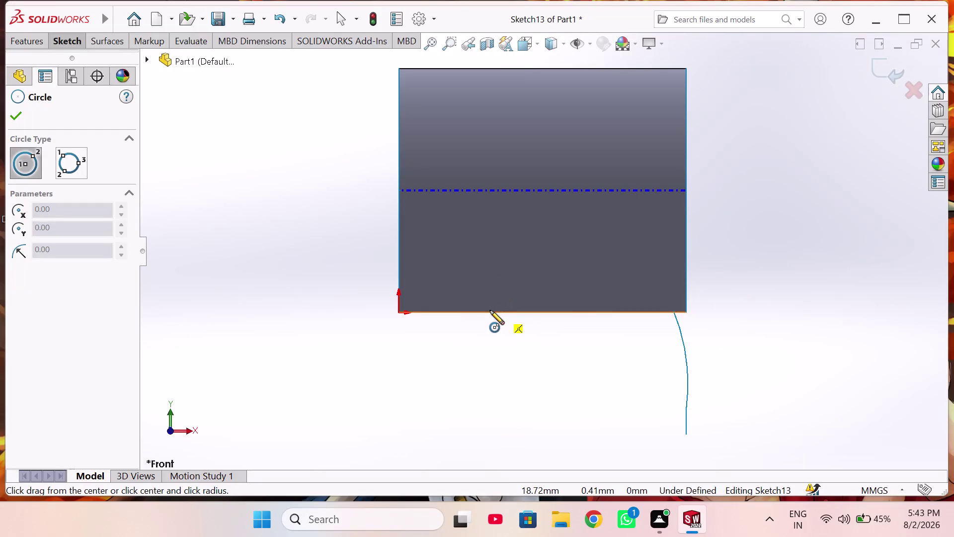
Draw a horizontal line from the origin along the front face's bottom edge.
right_drag(488, 366, 359, 373)
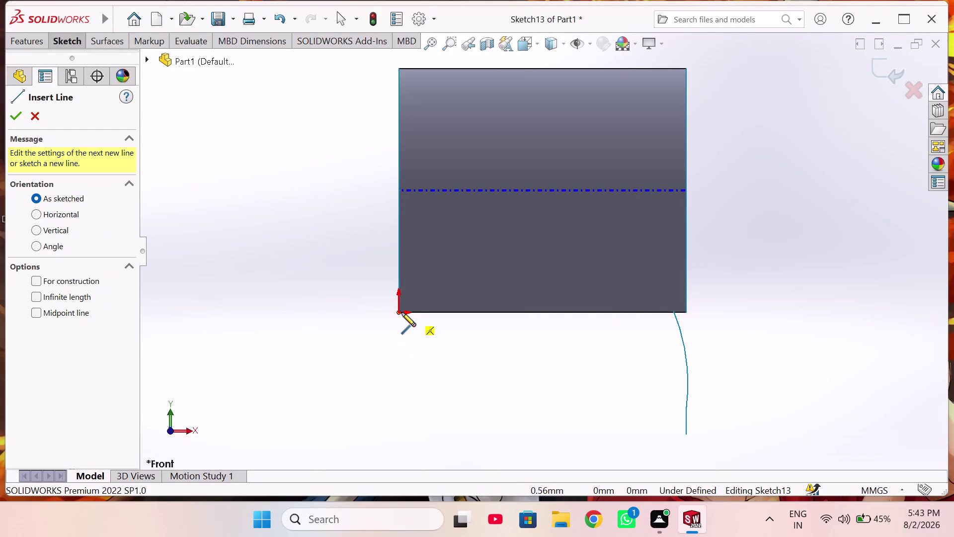
click(398, 313)
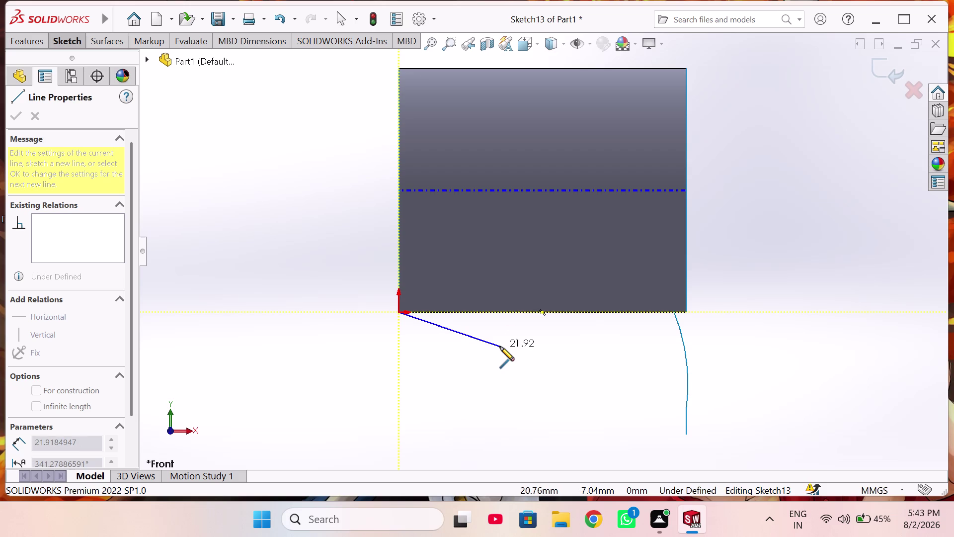
click(505, 313)
right_drag(523, 255, 525, 217)
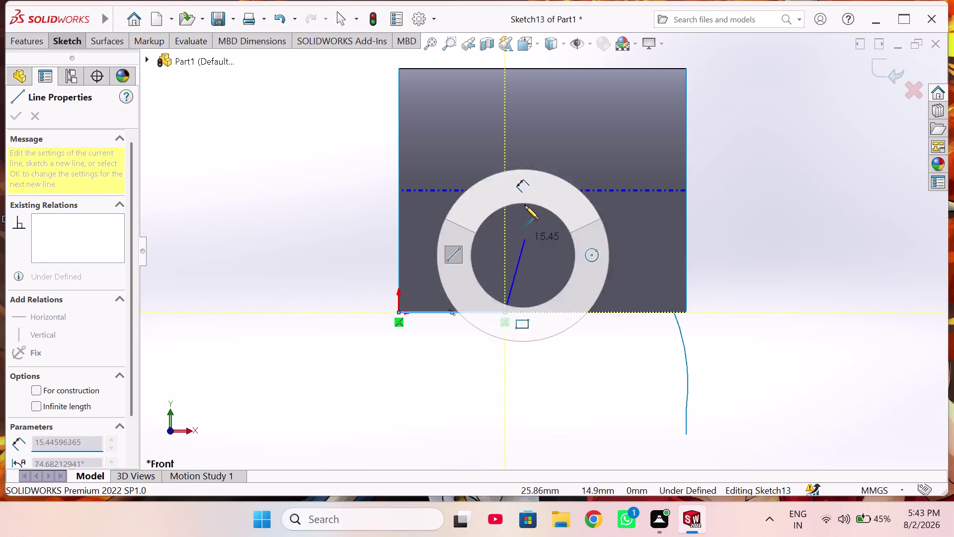
Dimension the new line to a length of 20 mm.
right_drag(524, 218, 528, 180)
click(457, 310)
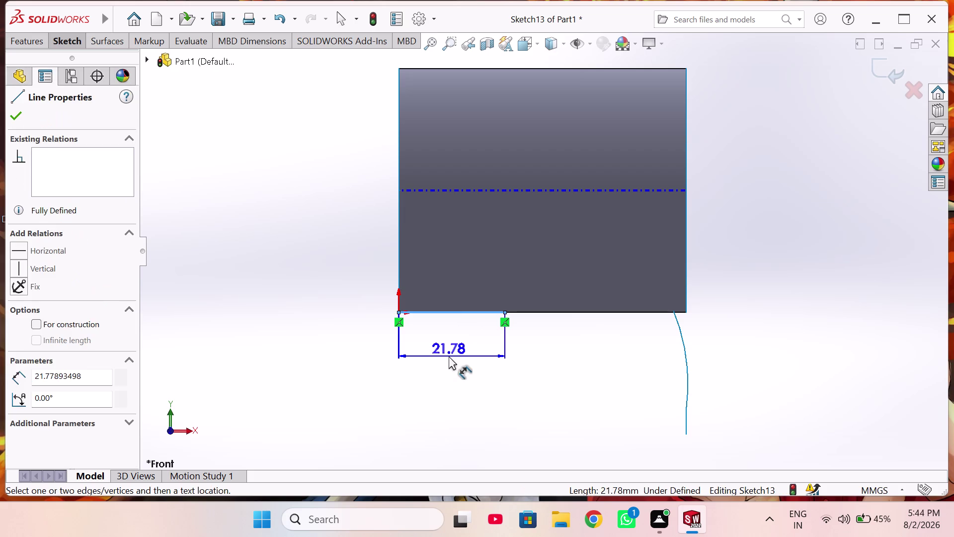
click(451, 356)
key(2)
key(0)
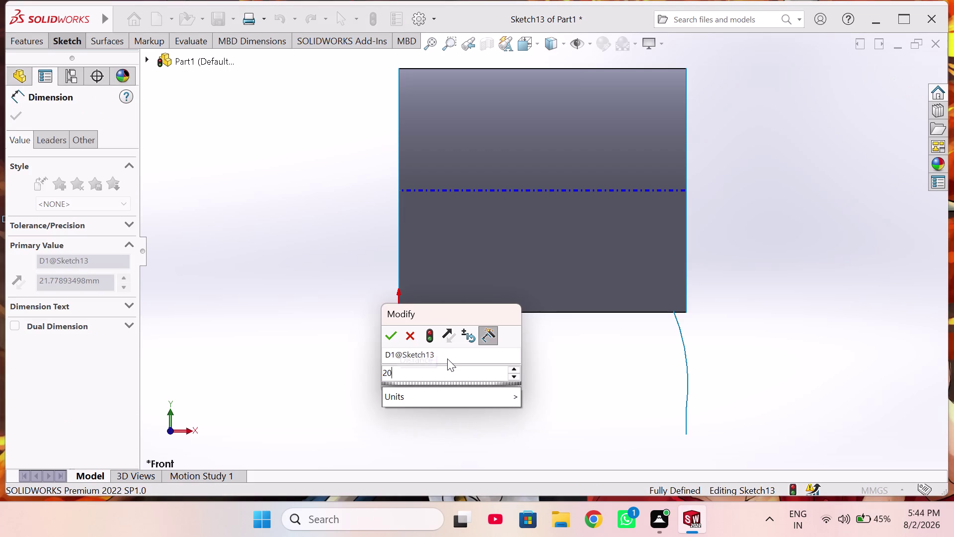
key(Return)
right_drag(398, 389, 384, 366)
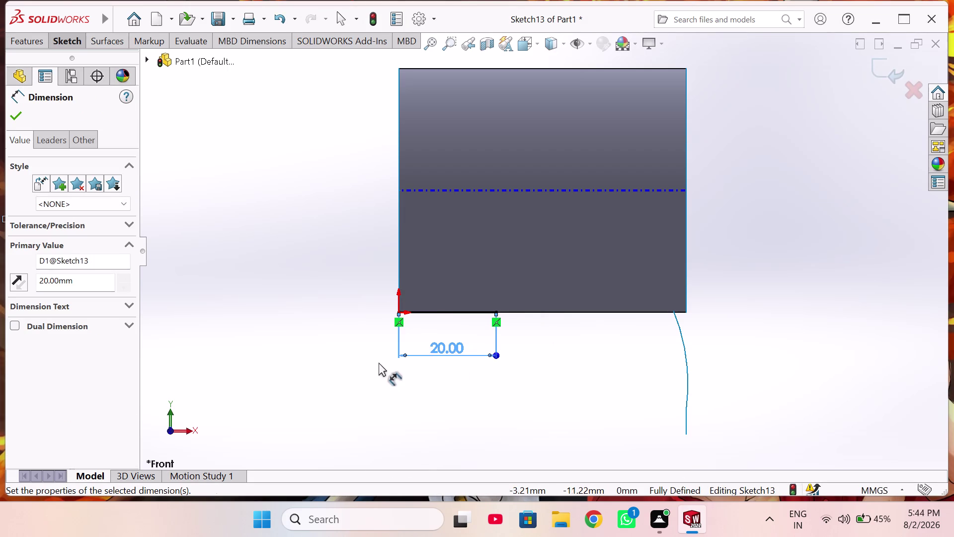
right_drag(384, 366, 437, 394)
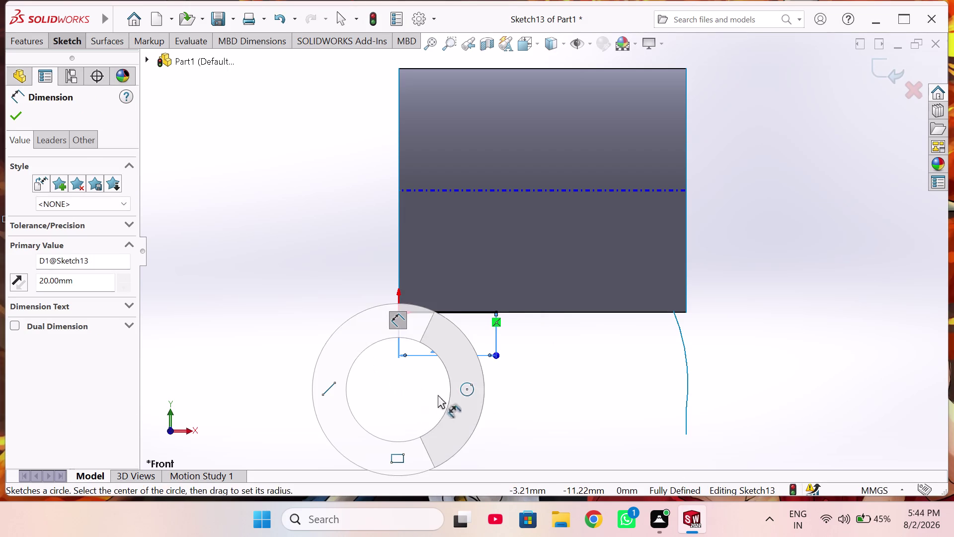
right_drag(436, 394, 538, 401)
right_drag(283, 207, 291, 187)
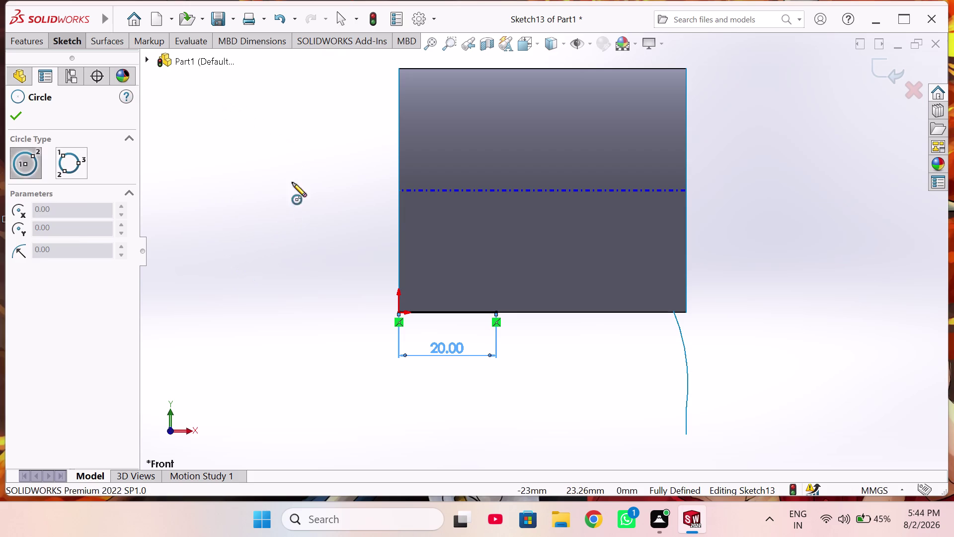
right_drag(291, 186, 292, 178)
right_drag(287, 184, 358, 210)
Draw a Centerpoint semicircle arc centred on the 20 mm line's end.
click(72, 42)
click(121, 76)
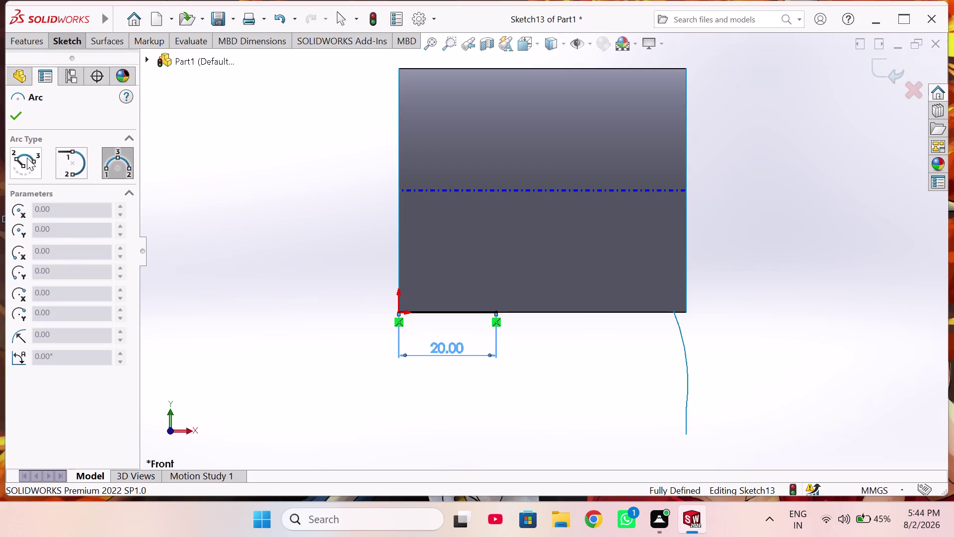
click(26, 157)
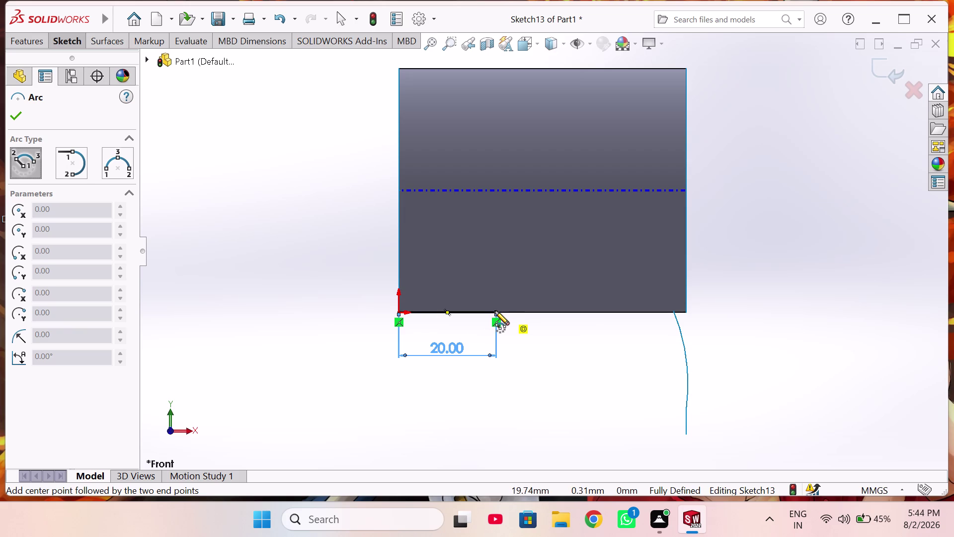
click(495, 311)
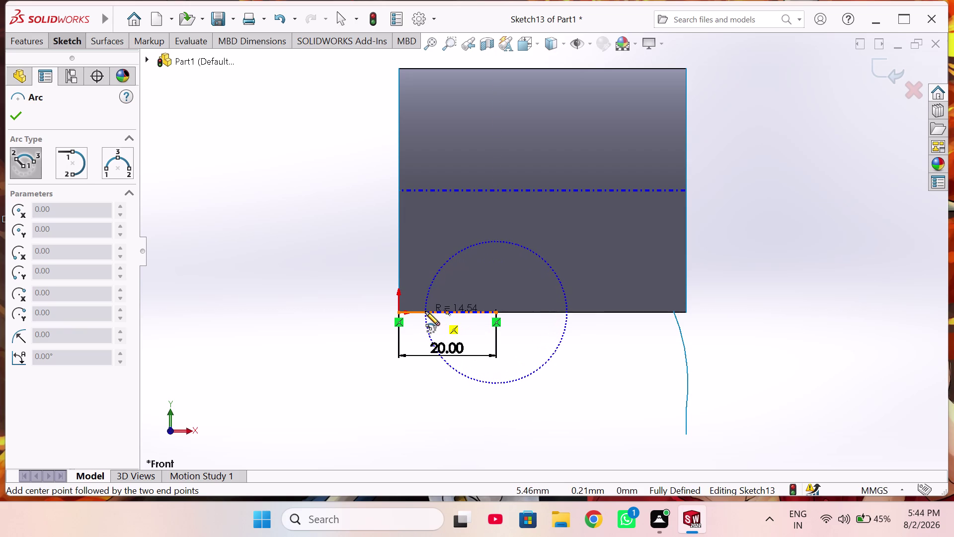
click(425, 311)
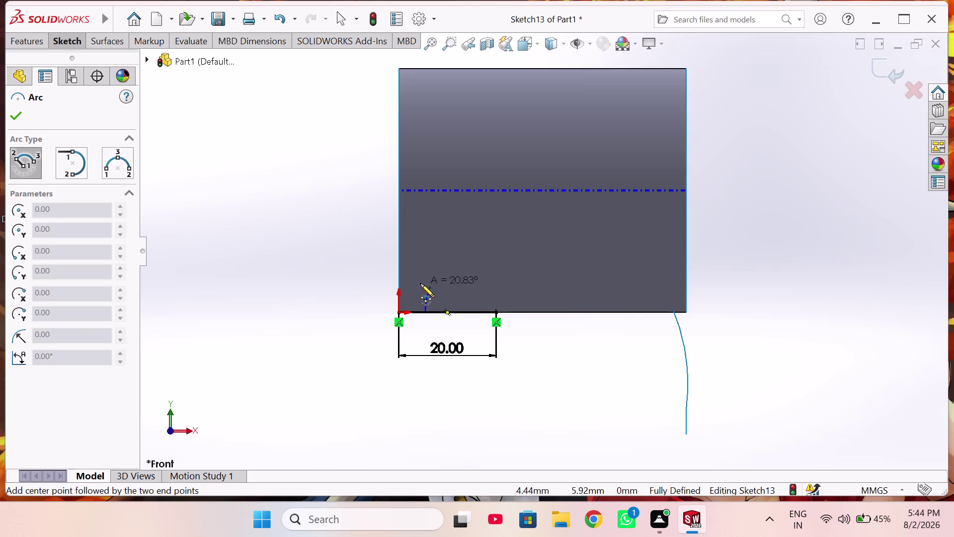
click(552, 314)
Dimension the arc's radius to 15 mm.
right_drag(581, 365, 608, 274)
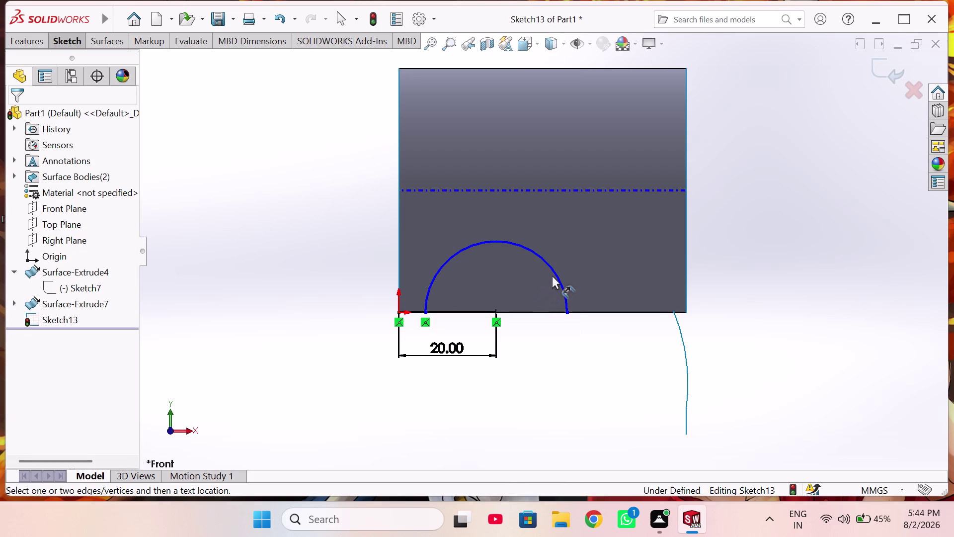
click(555, 273)
click(602, 256)
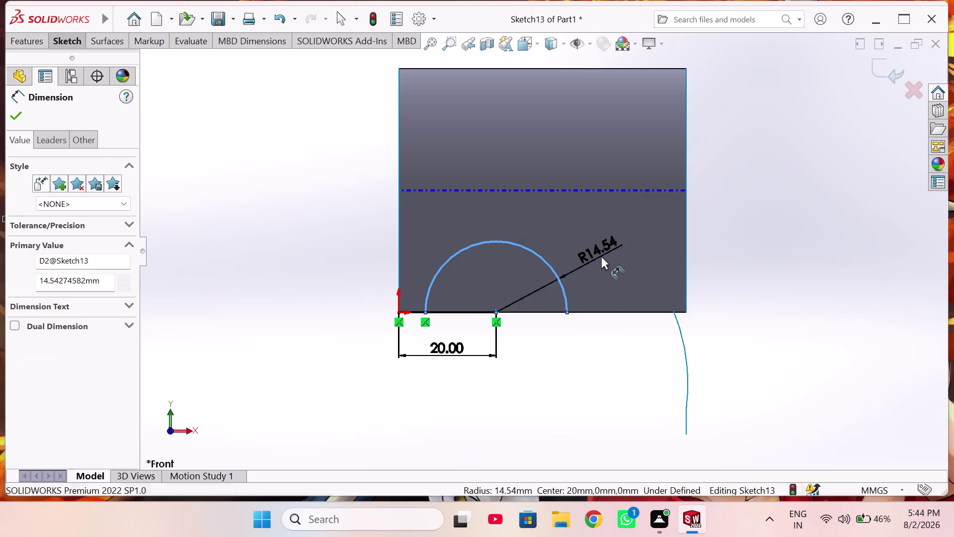
text(14)
key(BackSpace)
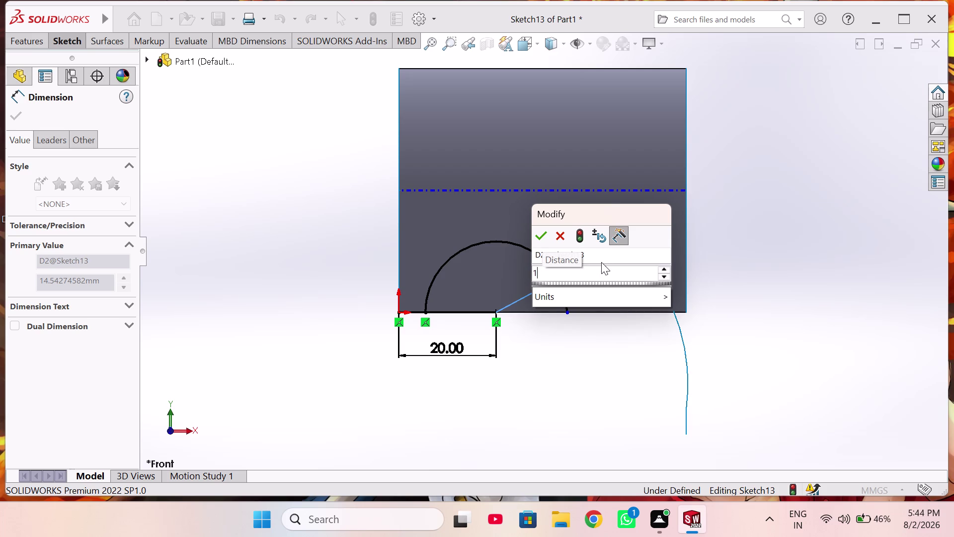
key(5)
key(Return)
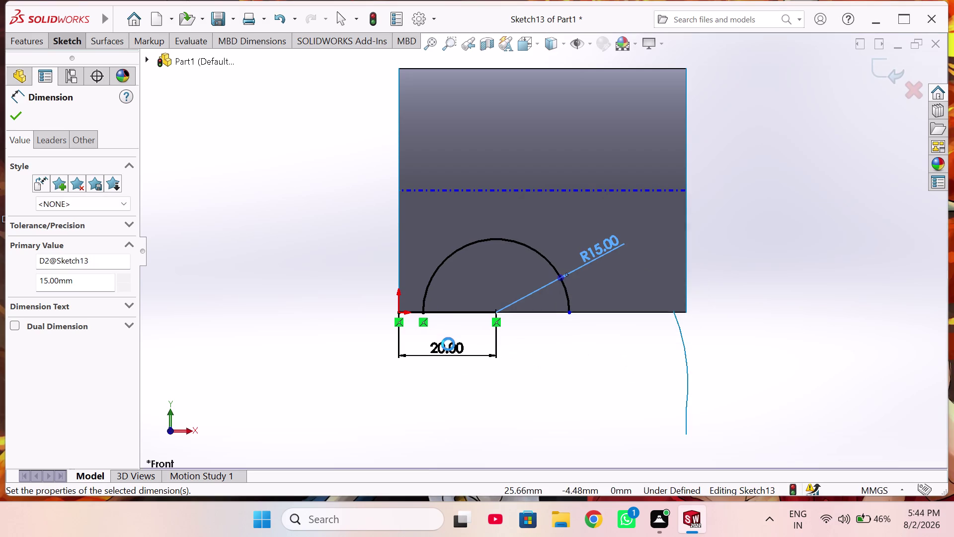
right_drag(569, 413, 568, 397)
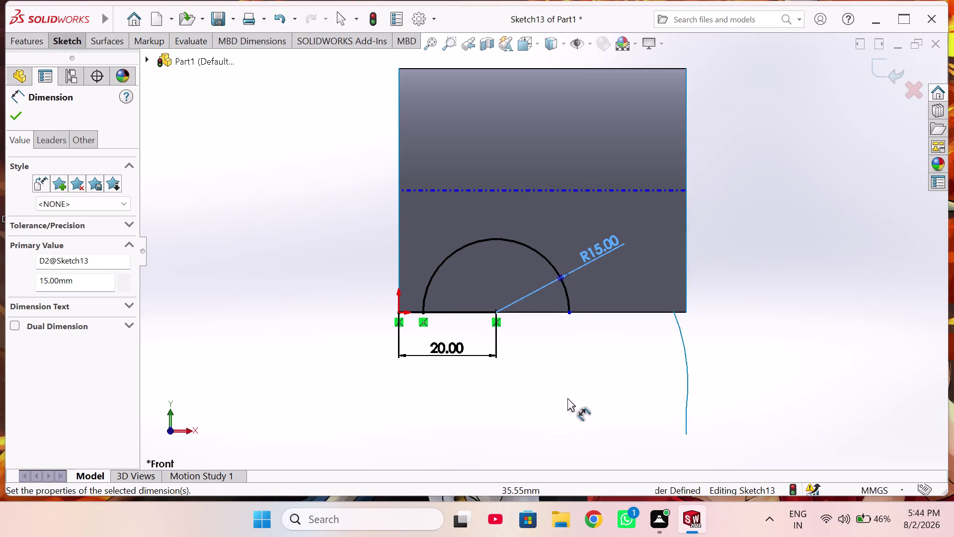
right_drag(567, 397, 566, 339)
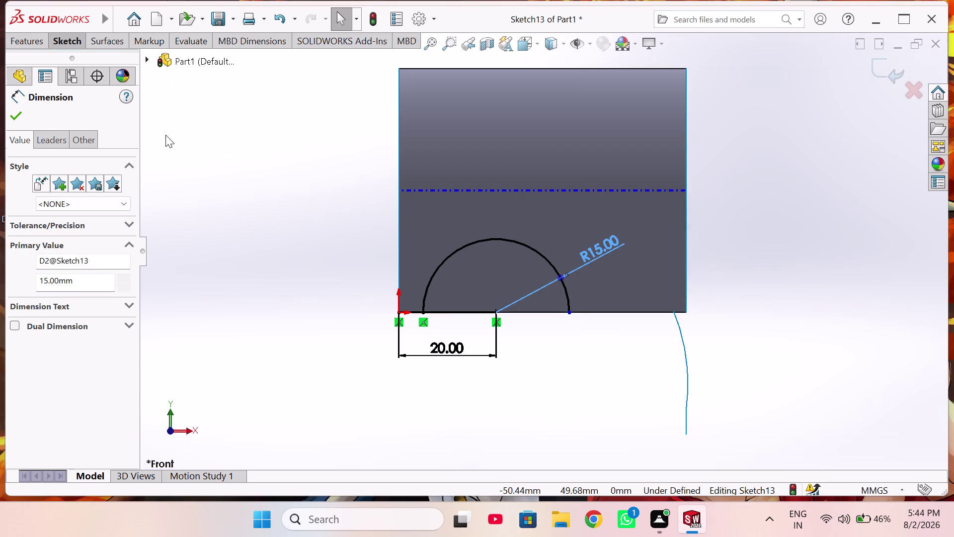
click(77, 43)
click(205, 74)
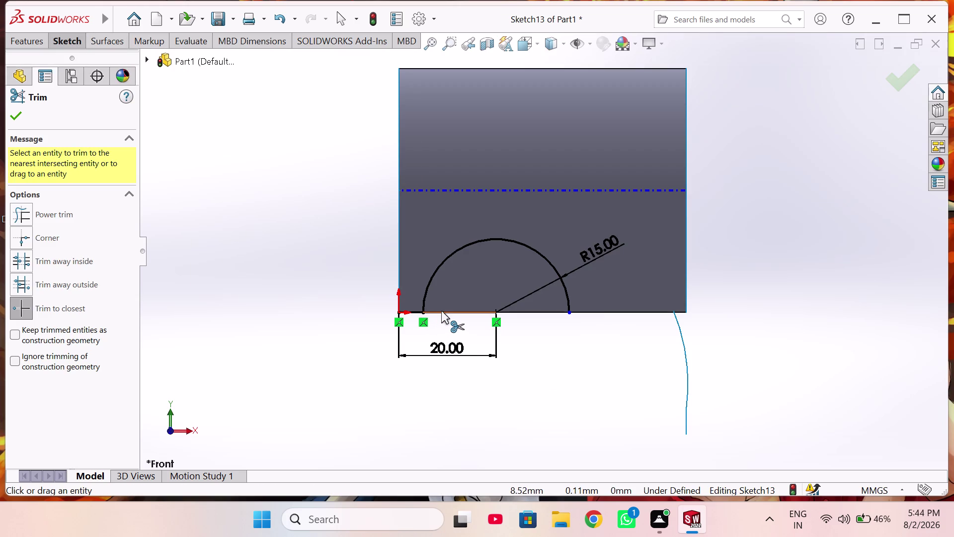
Trim away the line segment lying inside the arc.
click(446, 311)
right_click(576, 375)
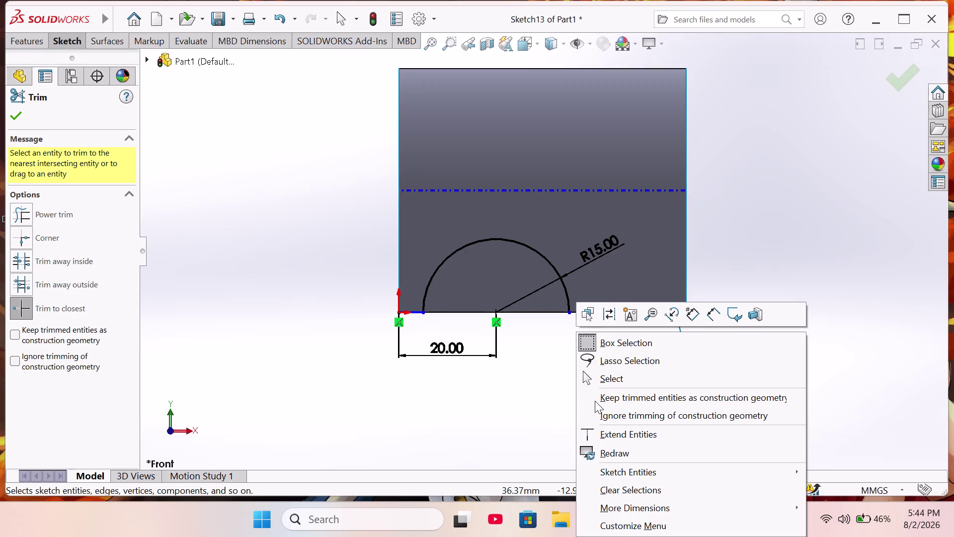
click(621, 381)
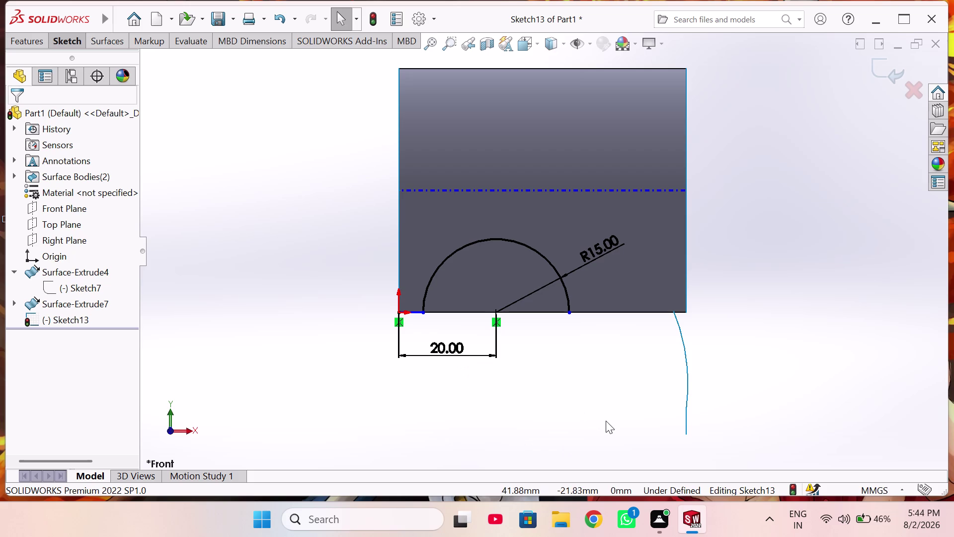
Draw a line from the arc's right end to the bottom-right corner.
right_drag(611, 425, 362, 427)
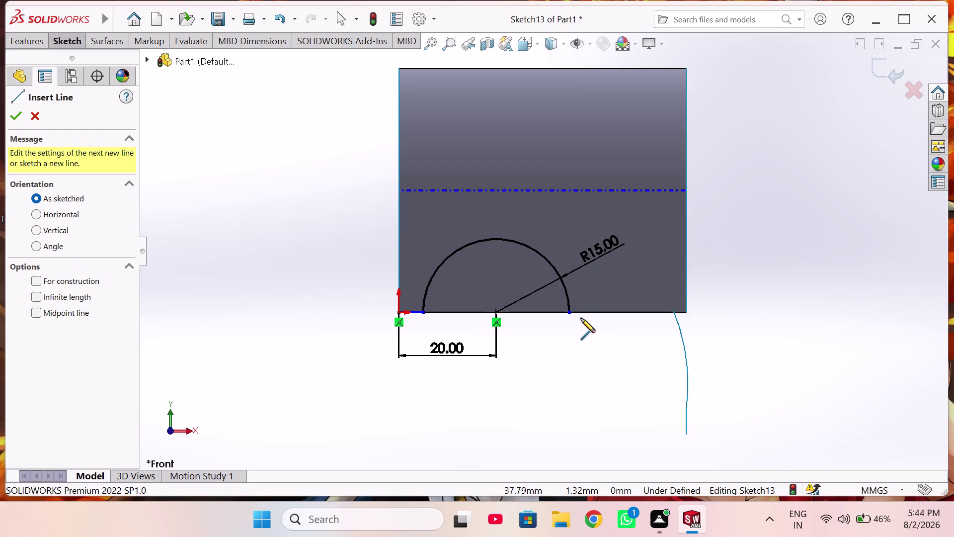
click(572, 314)
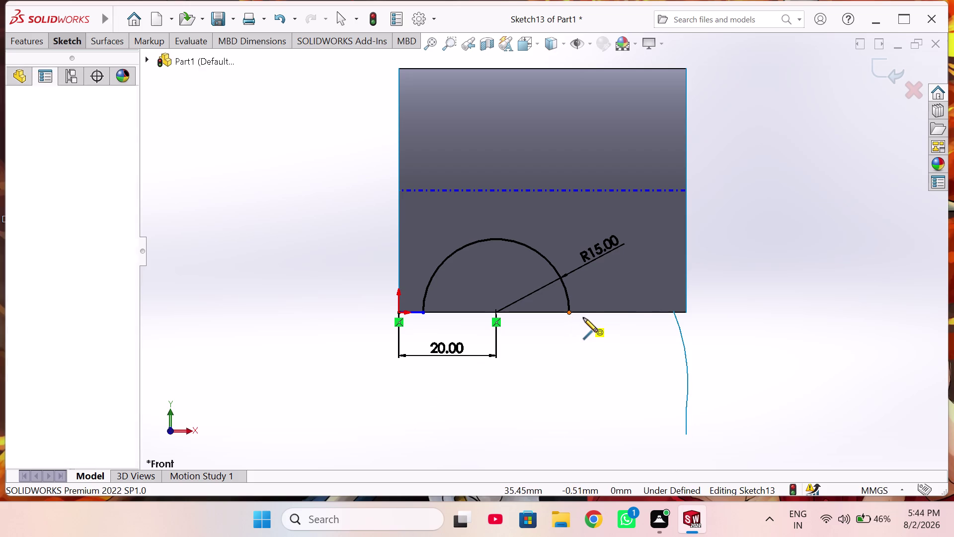
click(673, 313)
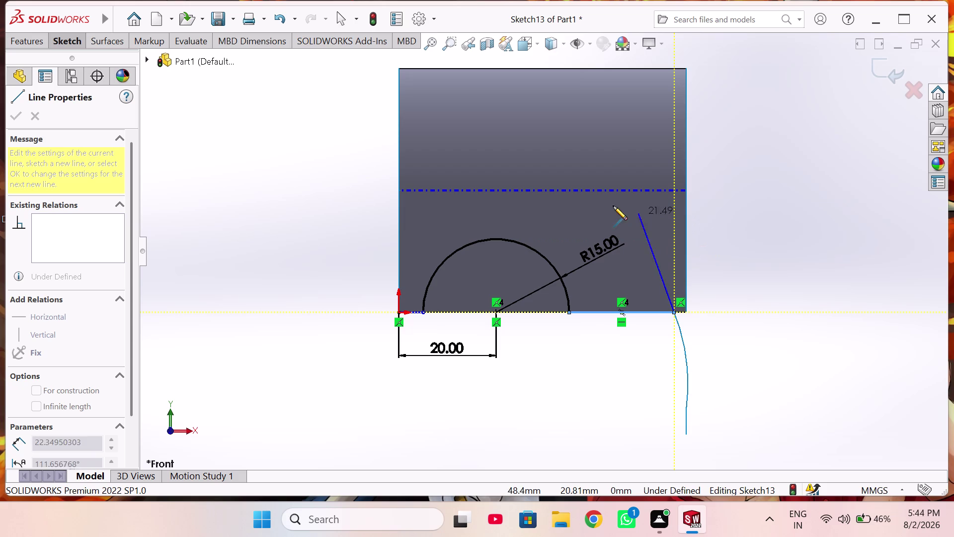
key(Escape)
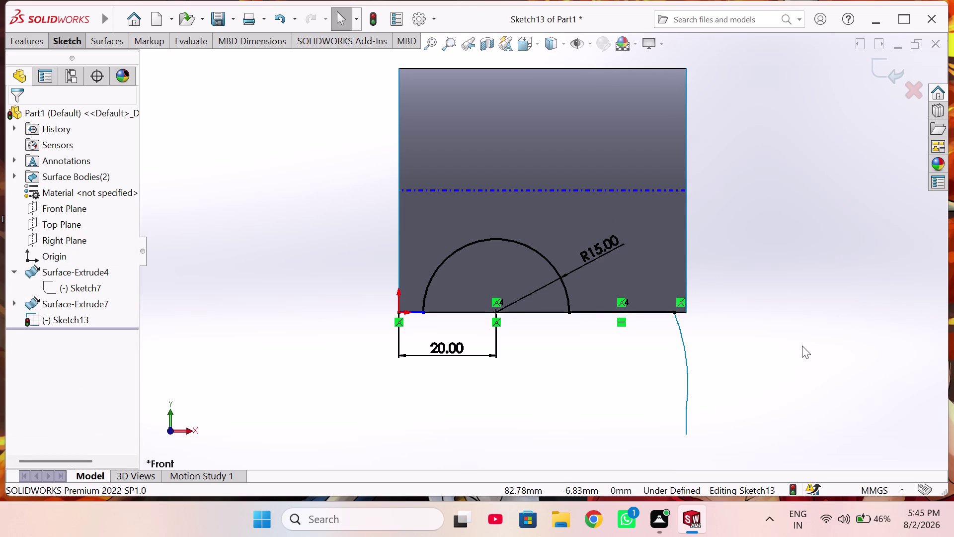
middle_drag(753, 356, 547, 352)
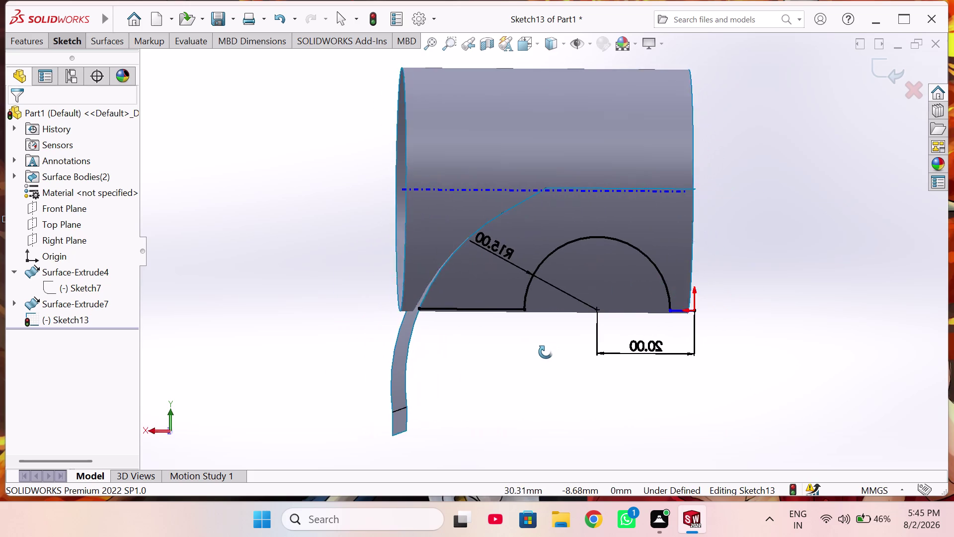
Orbit around the surfaces to check Sketch13, then return to the front view.
middle_drag(547, 352, 542, 328)
middle_drag(545, 312, 628, 341)
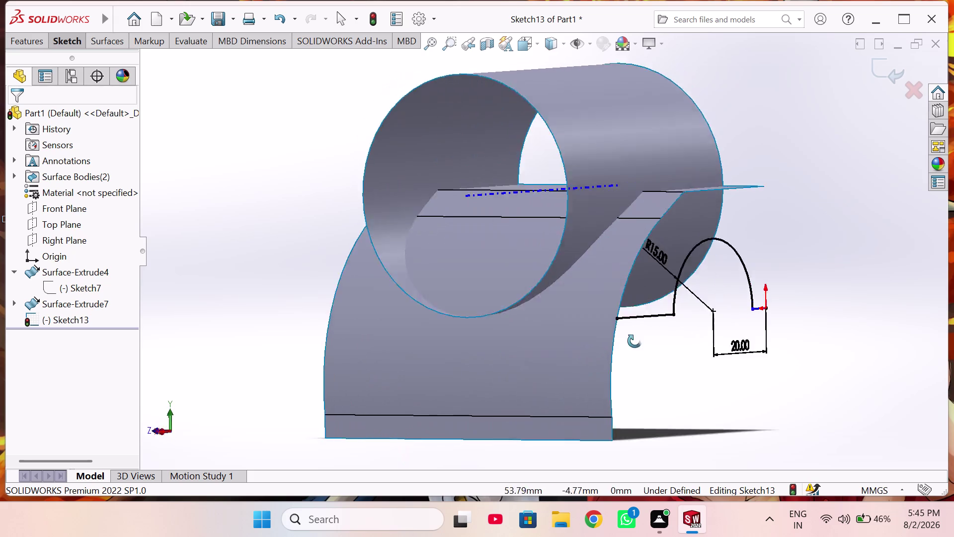
middle_drag(628, 341, 759, 344)
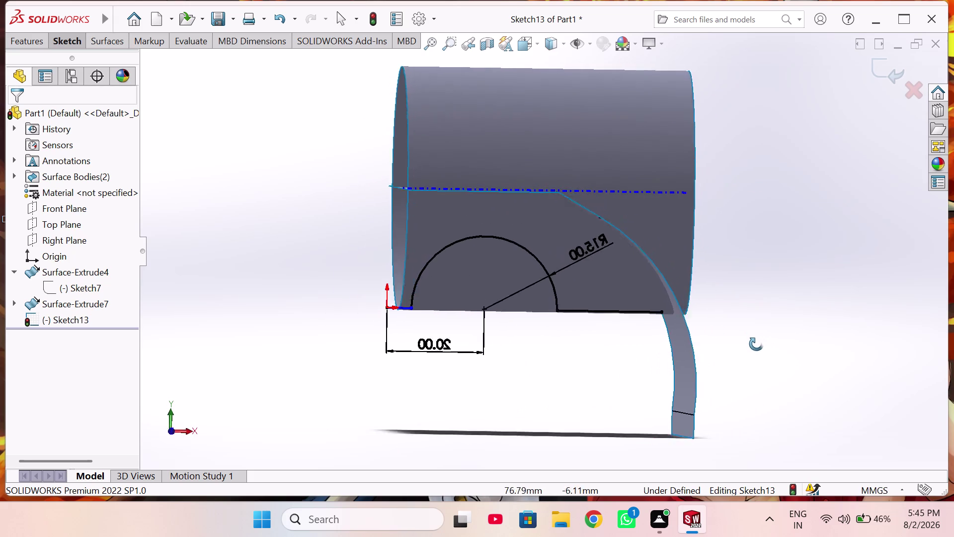
middle_drag(758, 343, 559, 376)
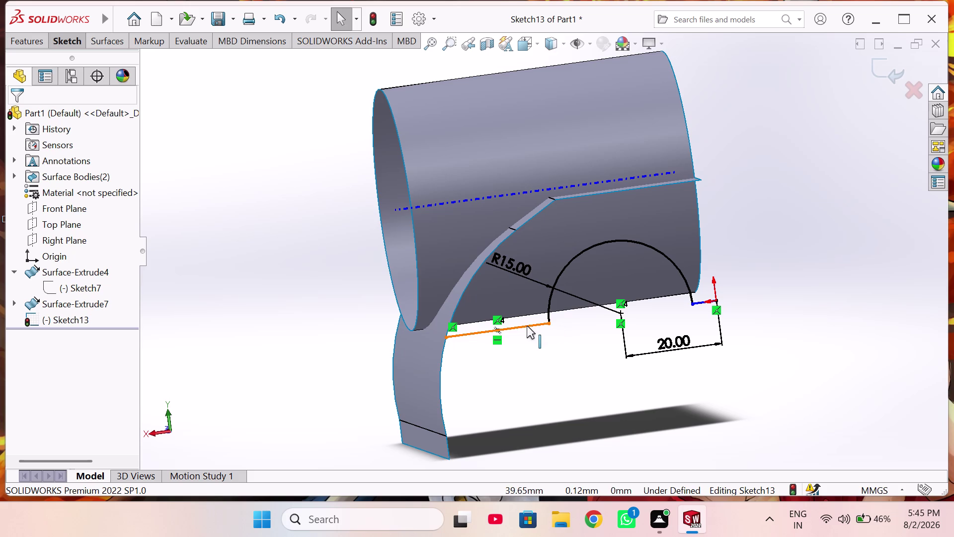
middle_drag(616, 395, 819, 399)
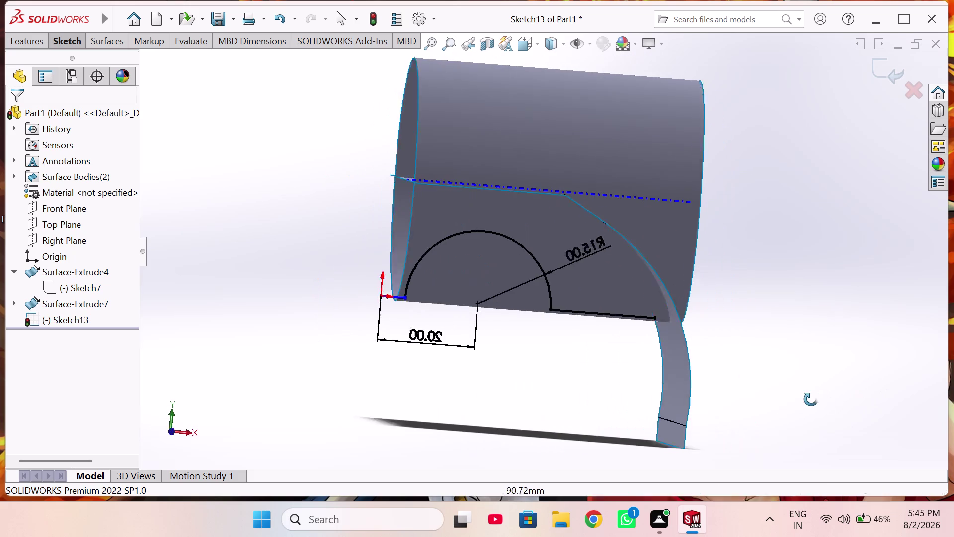
middle_drag(819, 399, 811, 405)
key(ctrl+1)
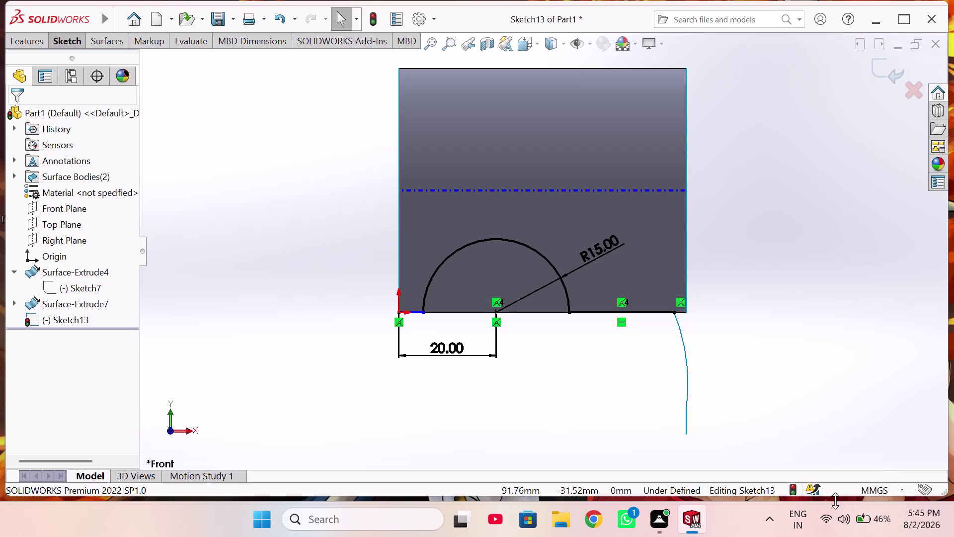
Orbit to face the R15 semicircle profile and select the left base line.
middle_drag(572, 423, 664, 441)
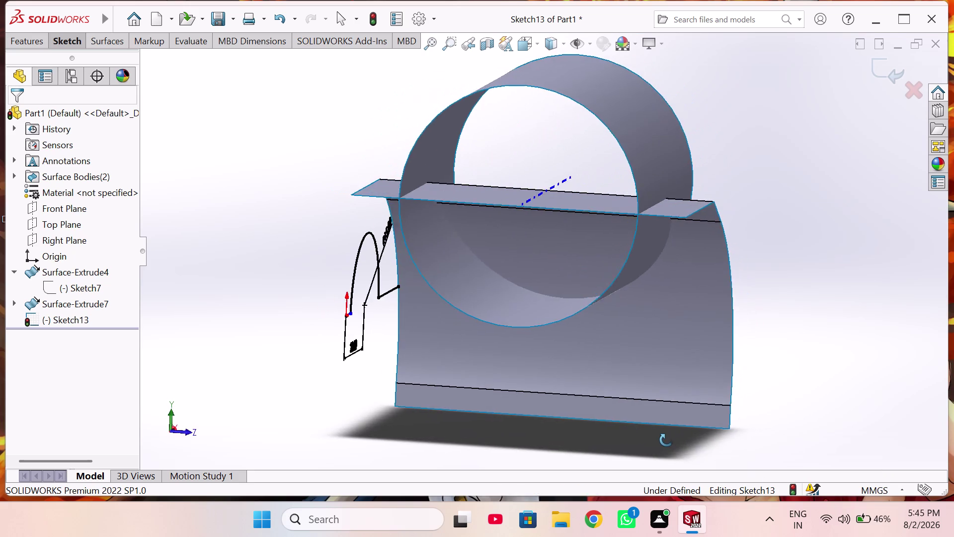
middle_drag(665, 440, 463, 430)
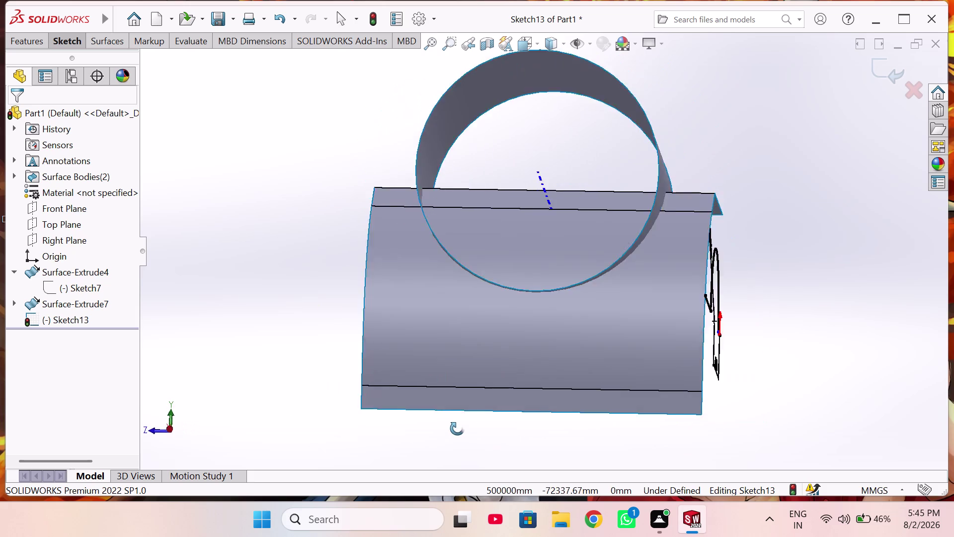
middle_drag(463, 431, 508, 437)
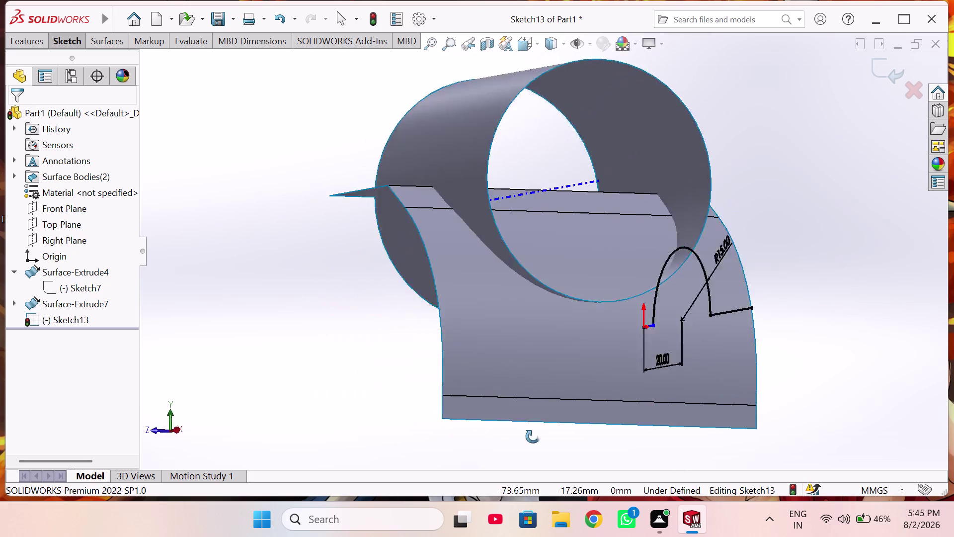
middle_drag(509, 436, 361, 413)
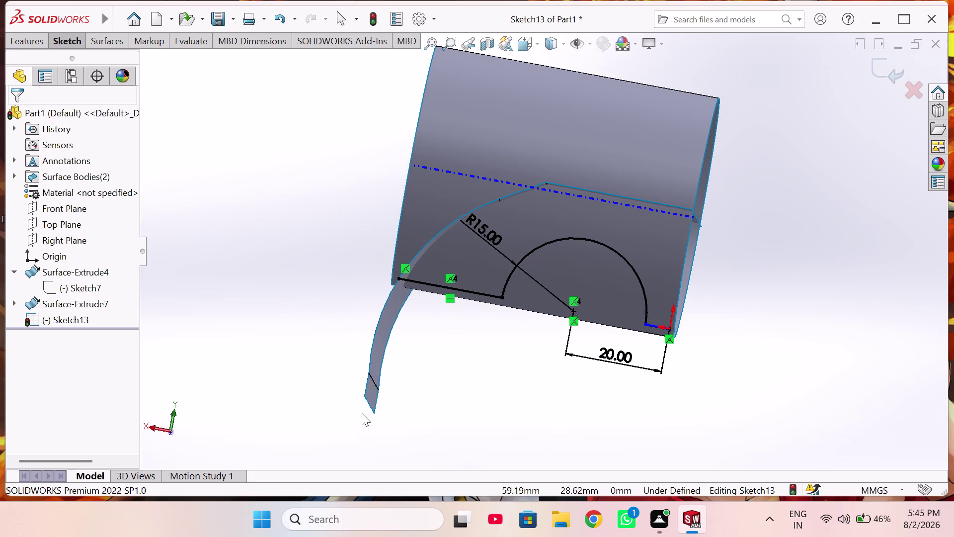
click(469, 292)
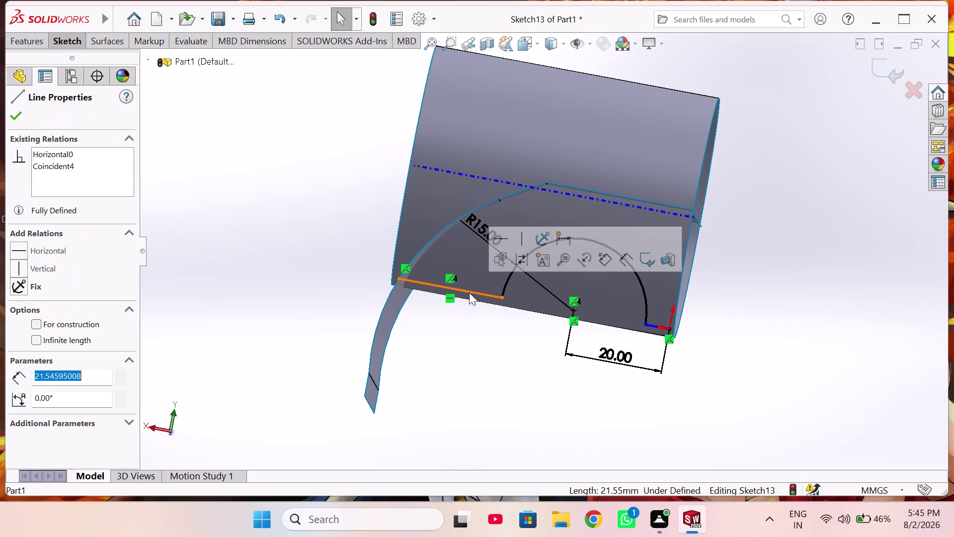
Delete the left straight base line from Sketch13.
click(460, 422)
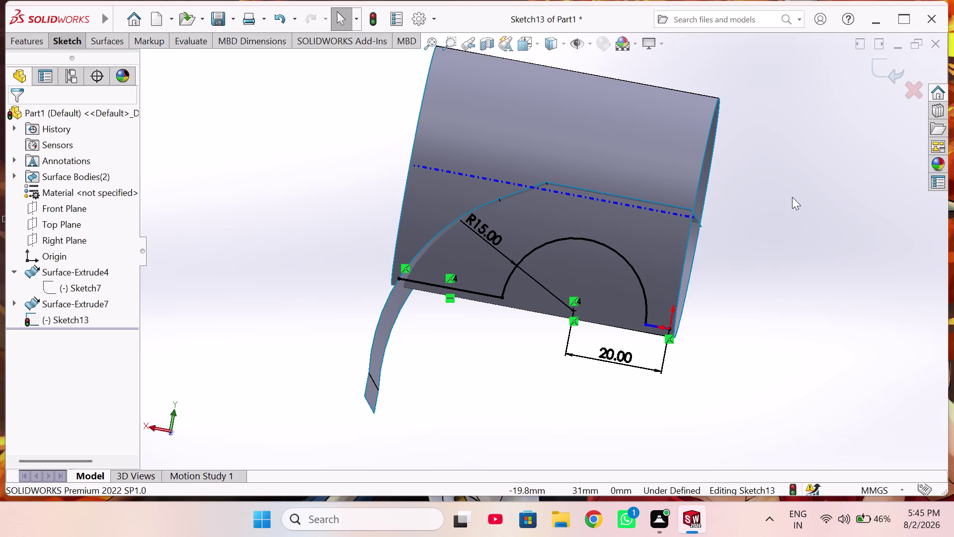
click(483, 293)
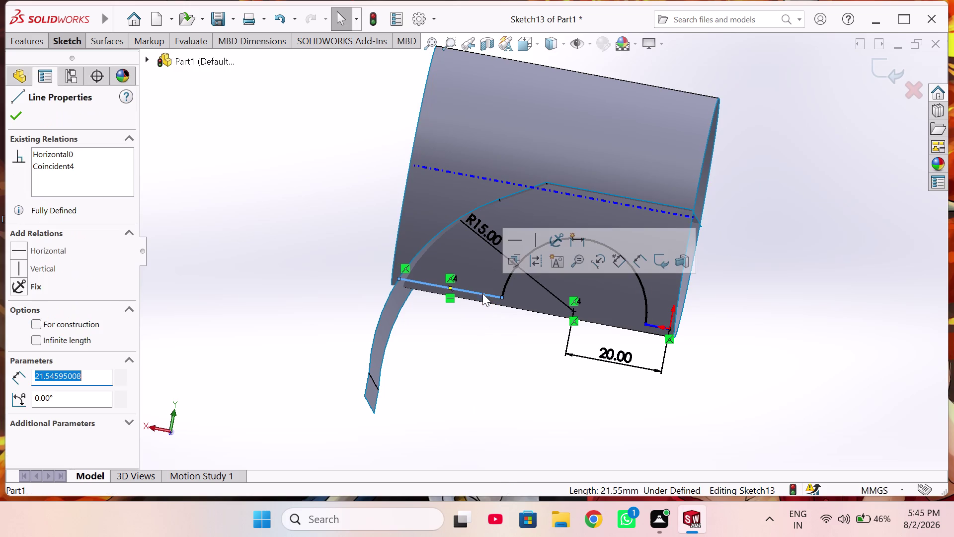
key(Delete)
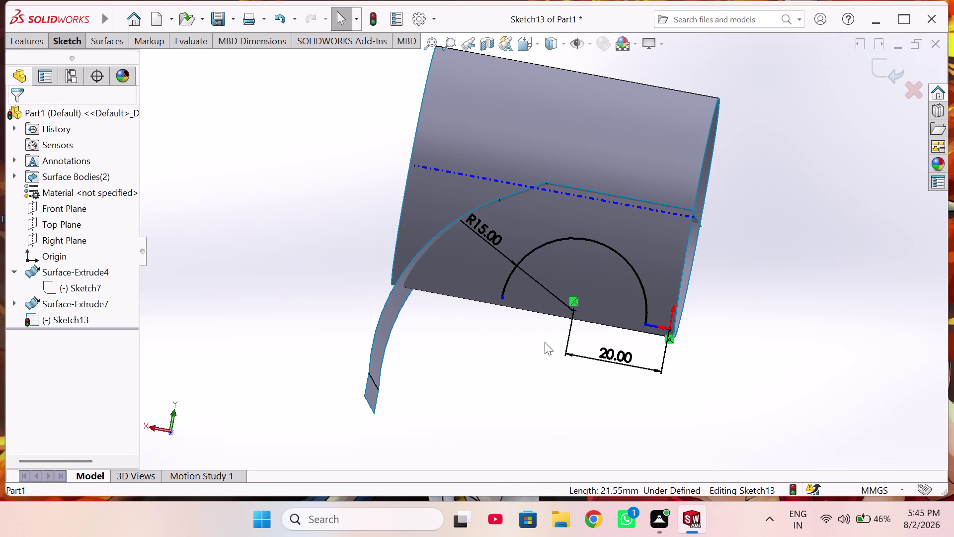
scroll(down, 3)
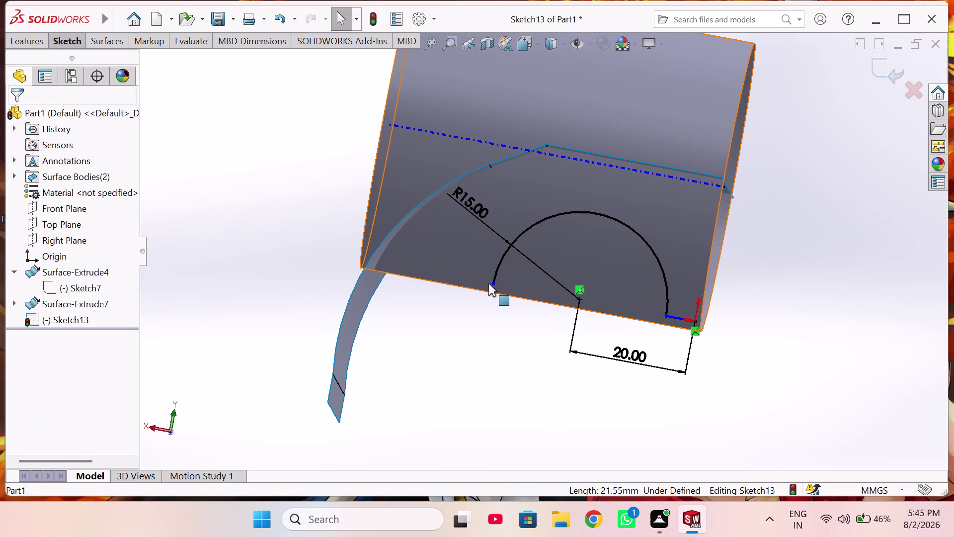
Add a Horizontal relation between the semicircle's two end points.
click(492, 285)
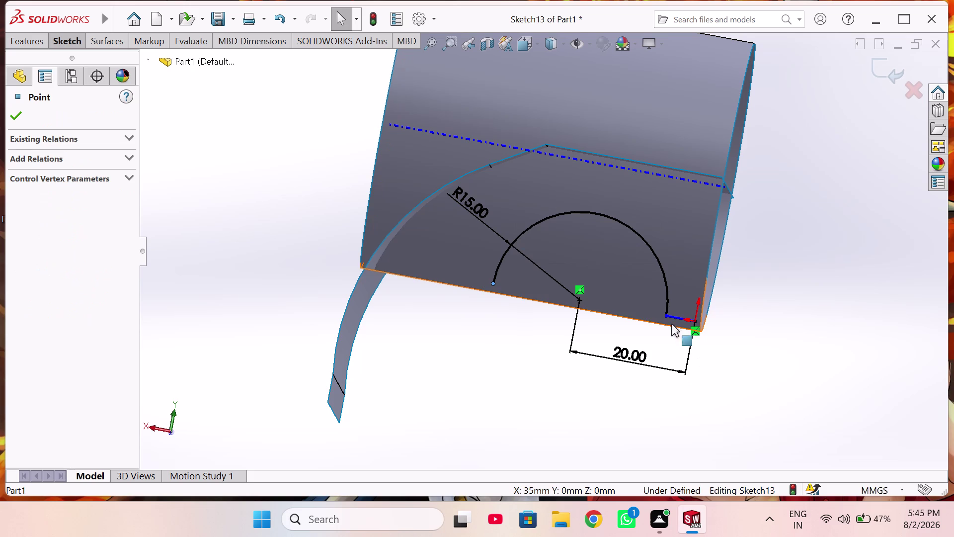
click(664, 315)
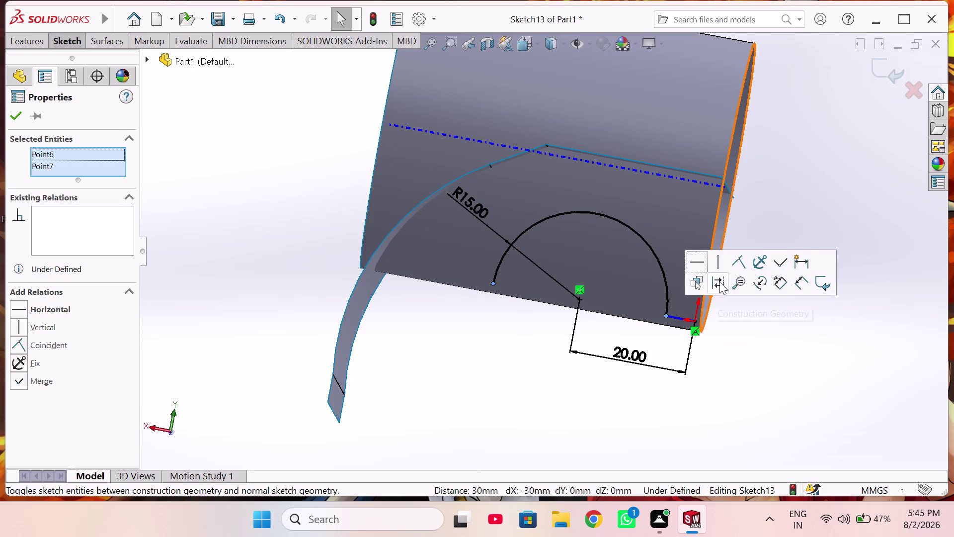
click(698, 267)
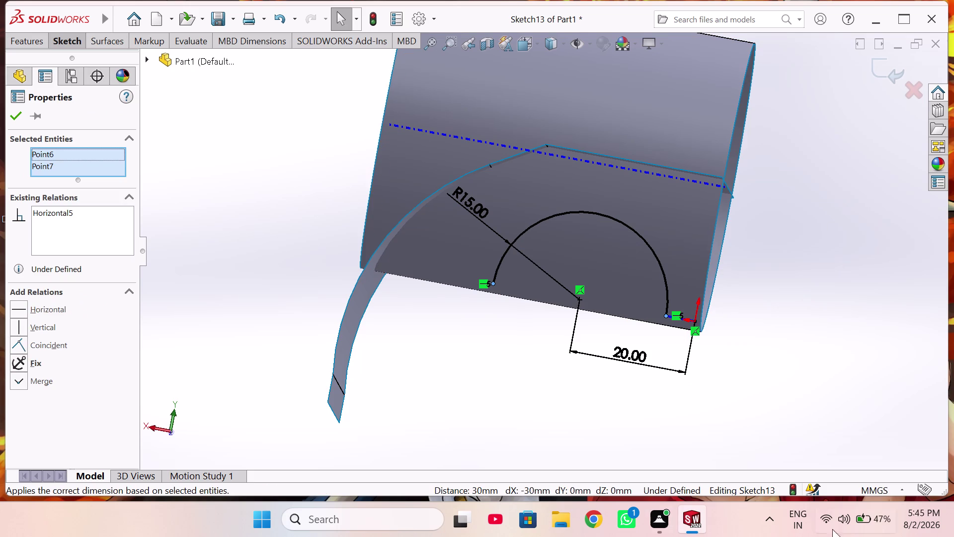
click(20, 113)
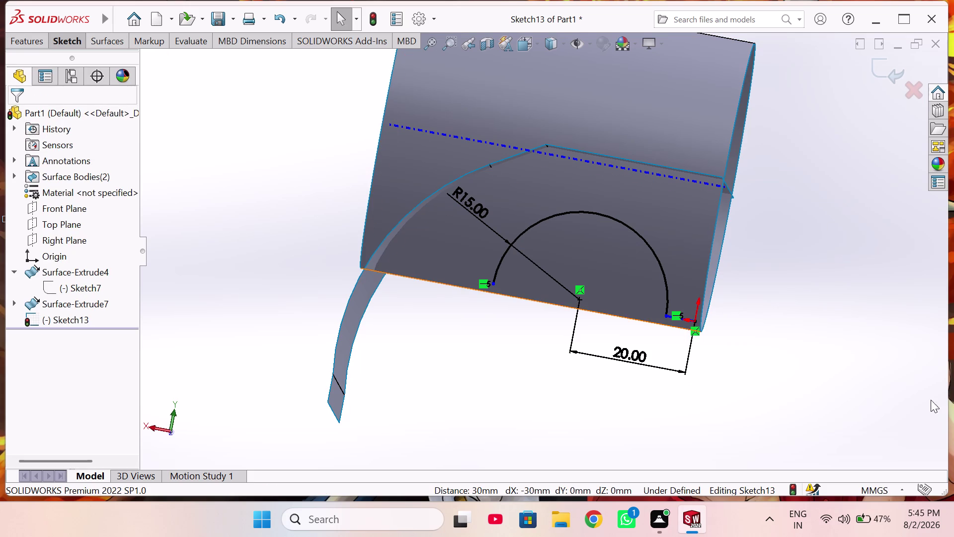
Delete the short 5 mm corner line and its dimension, confirming with Yes.
scroll(down, 3)
scroll(down, 3)
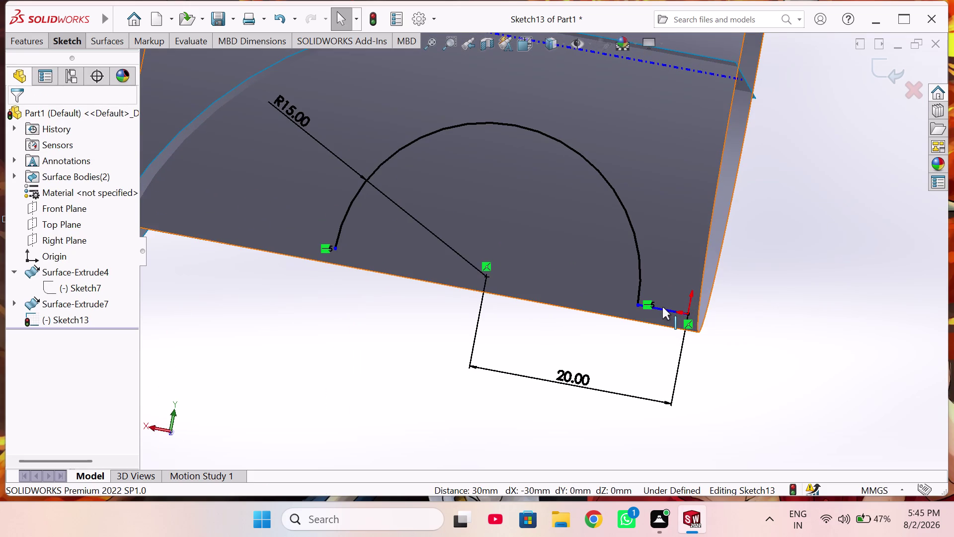
click(662, 306)
key(Delete)
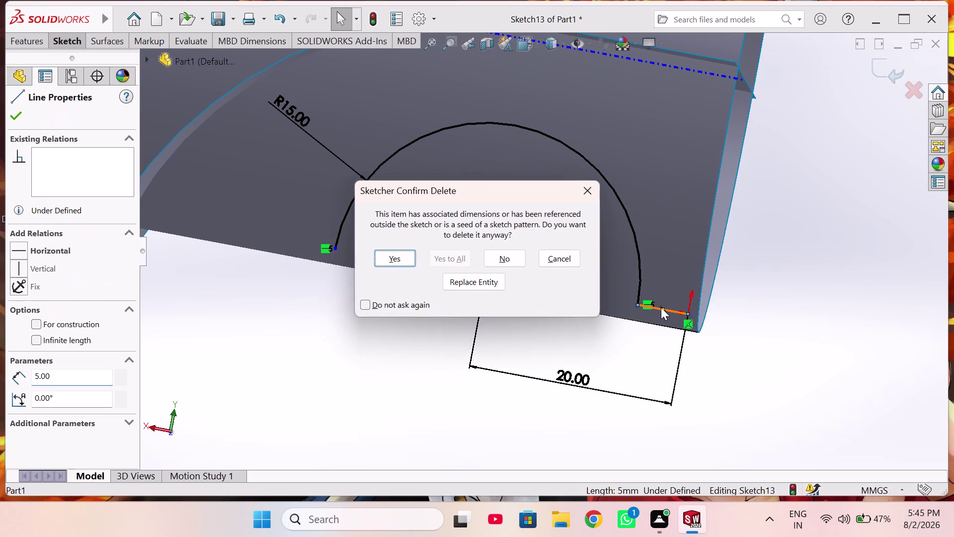
click(411, 257)
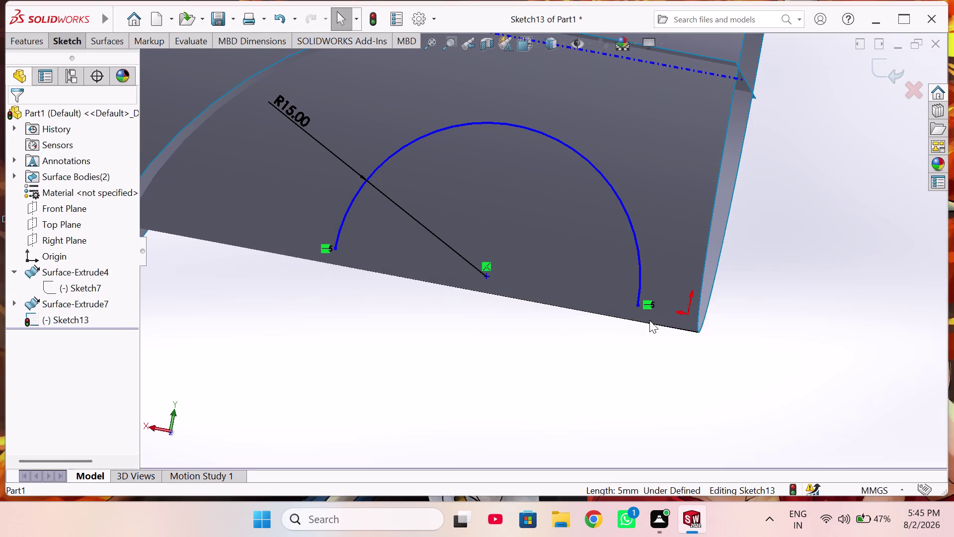
Dimension the semicircle's right end 5.00 mm from the origin.
right_drag(776, 375, 790, 308)
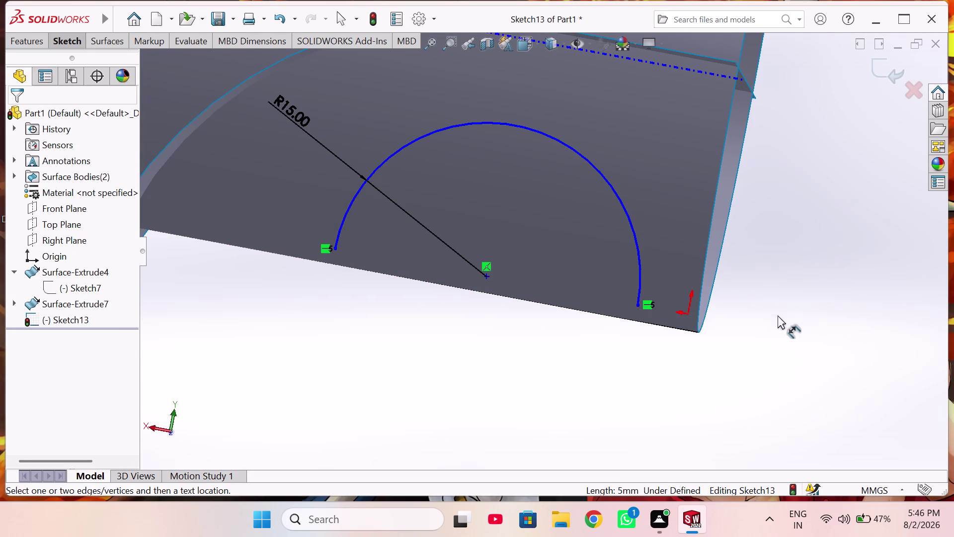
right_drag(790, 309, 761, 326)
click(688, 312)
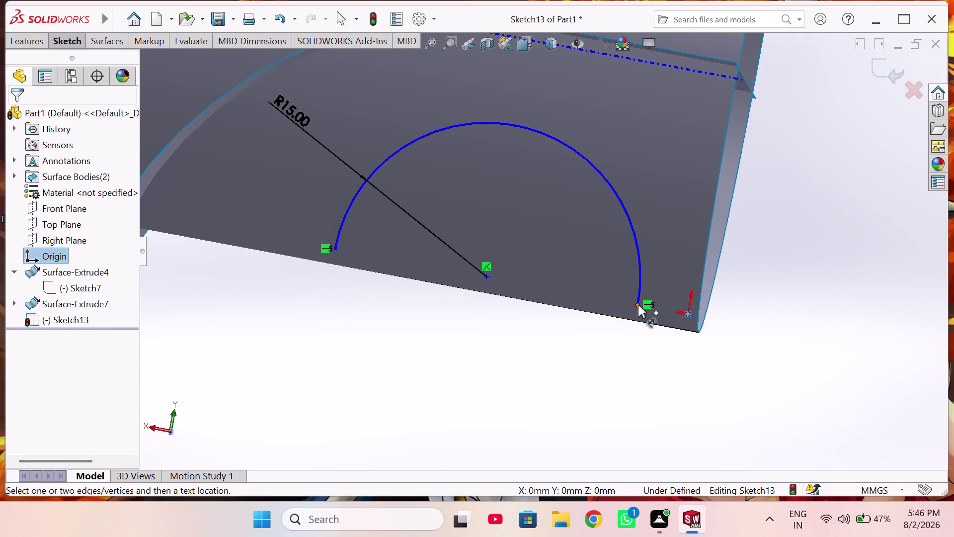
click(639, 305)
click(651, 340)
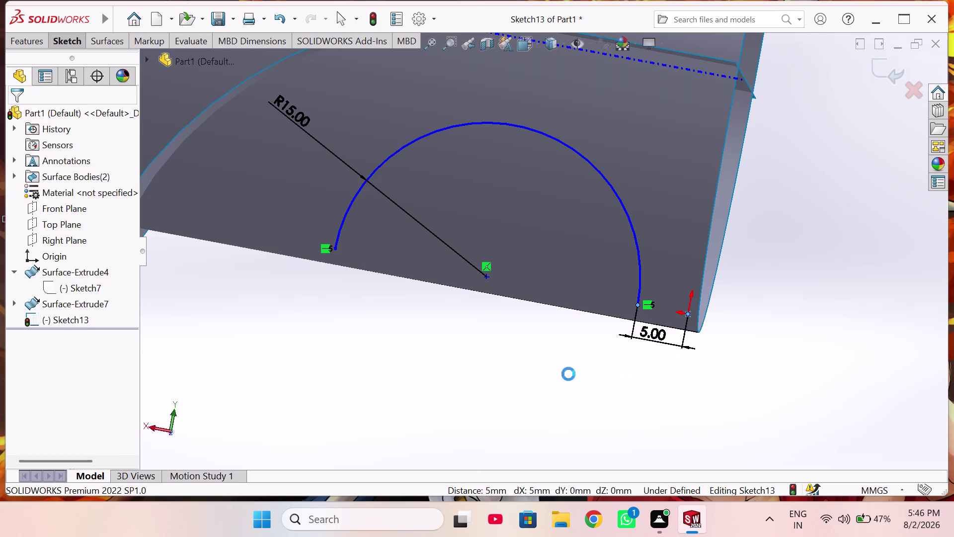
click(595, 325)
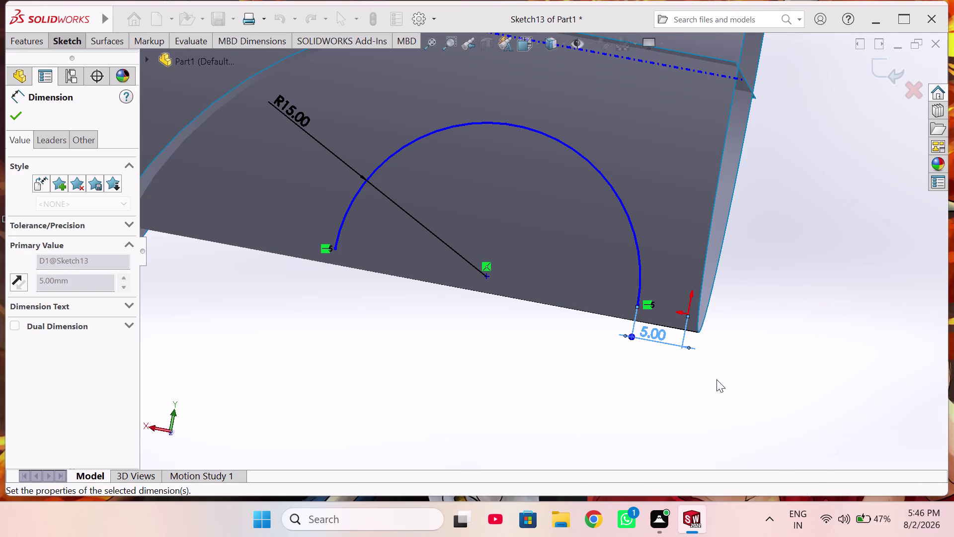
scroll(up, 3)
Check the dimensioned profile and exit Sketch13.
middle_drag(717, 354, 712, 368)
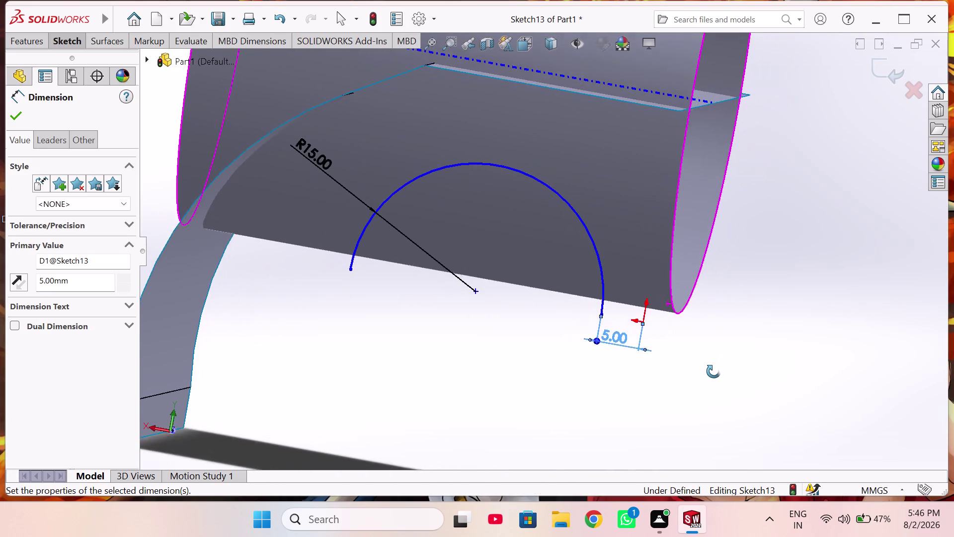
middle_drag(712, 368, 718, 377)
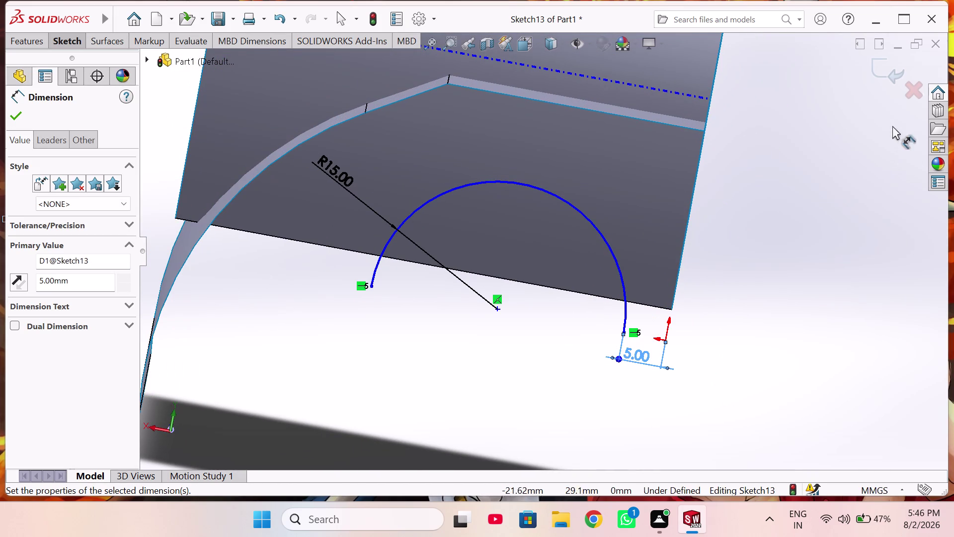
click(881, 68)
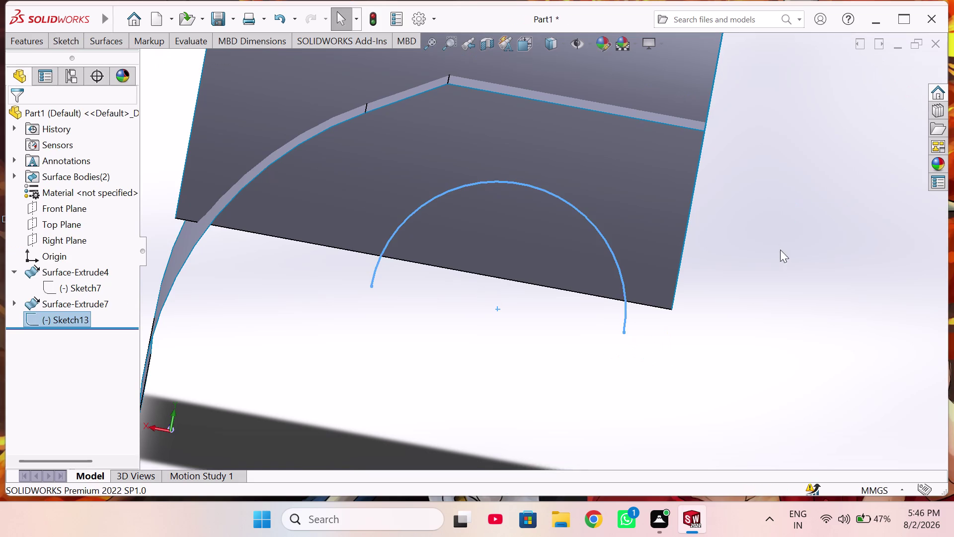
Extrude Sketch13 into a surface, creating Surface-Extrude8.
middle_drag(779, 268, 751, 262)
scroll(up, 3)
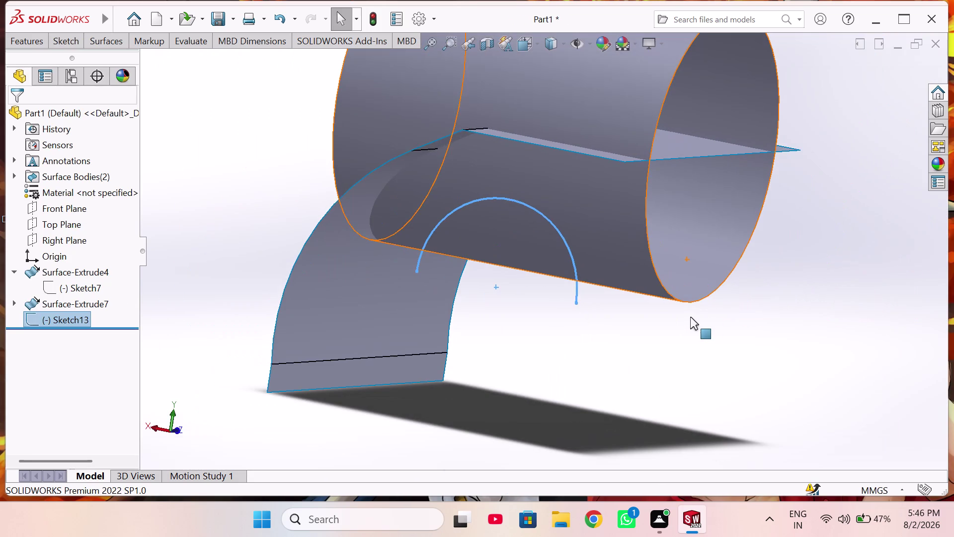
middle_drag(685, 319, 710, 299)
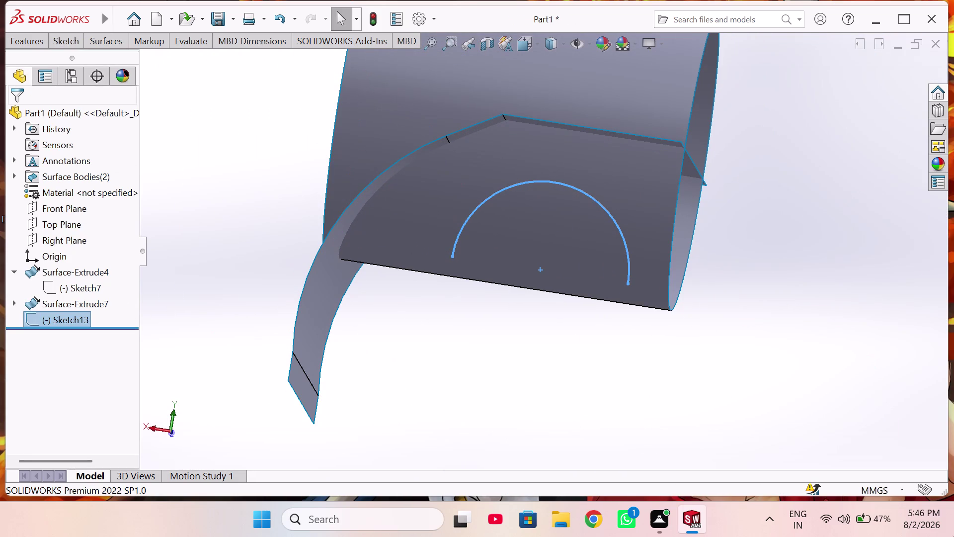
click(100, 46)
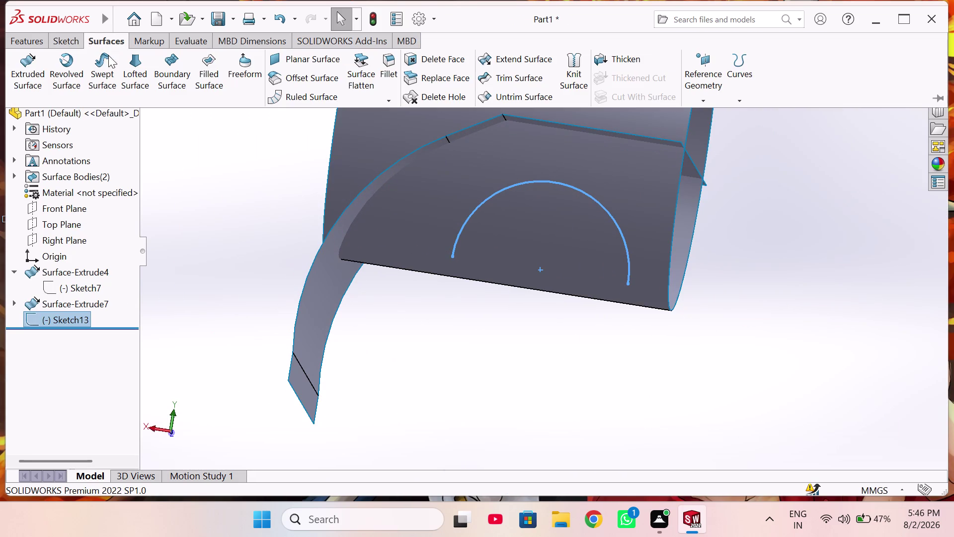
click(29, 58)
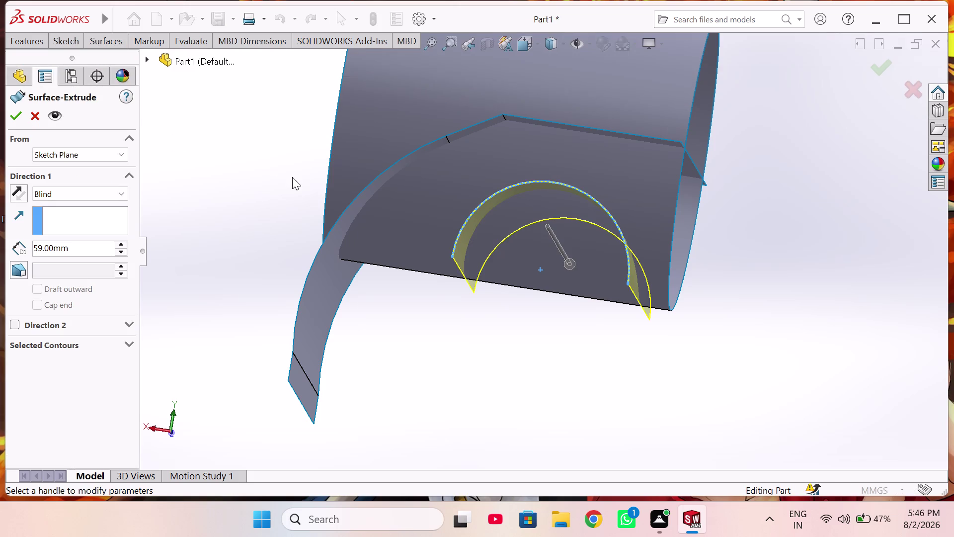
middle_drag(293, 177, 363, 229)
scroll(up, 3)
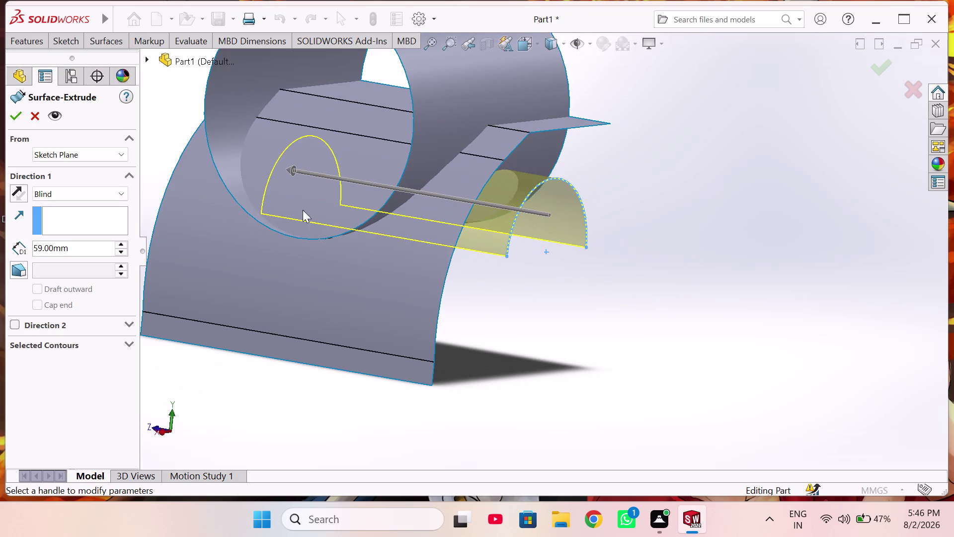
middle_drag(263, 208, 288, 206)
scroll(up, 3)
scroll(up, 3)
middle_drag(285, 210, 325, 218)
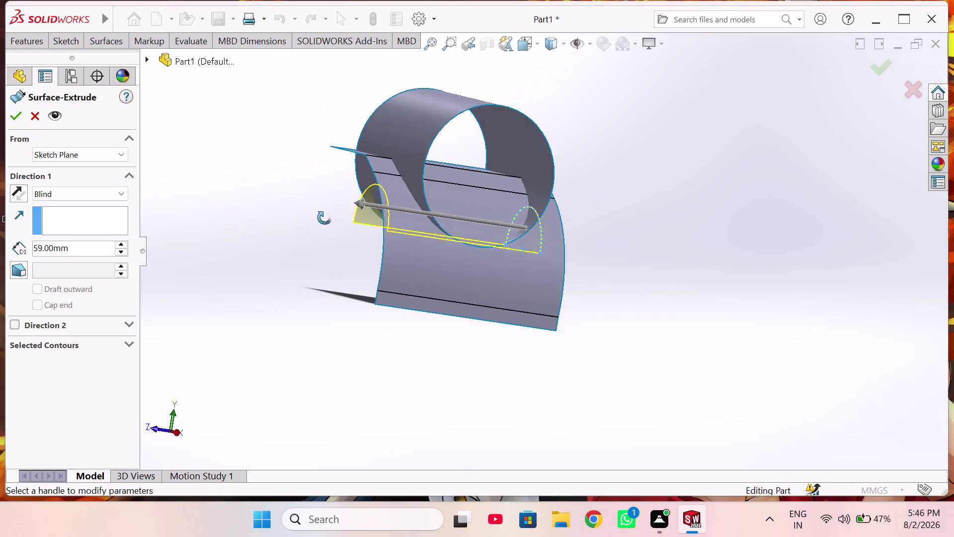
middle_drag(324, 217, 327, 222)
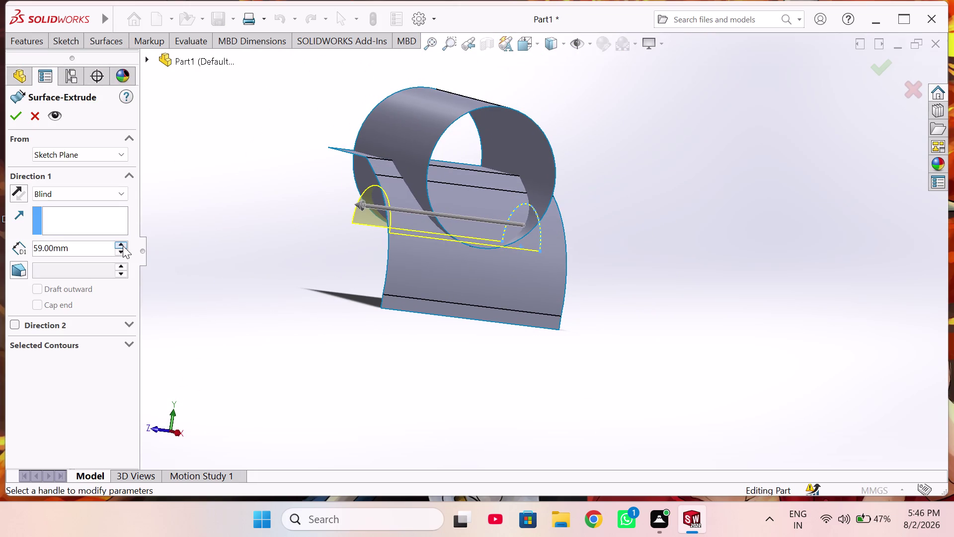
click(15, 112)
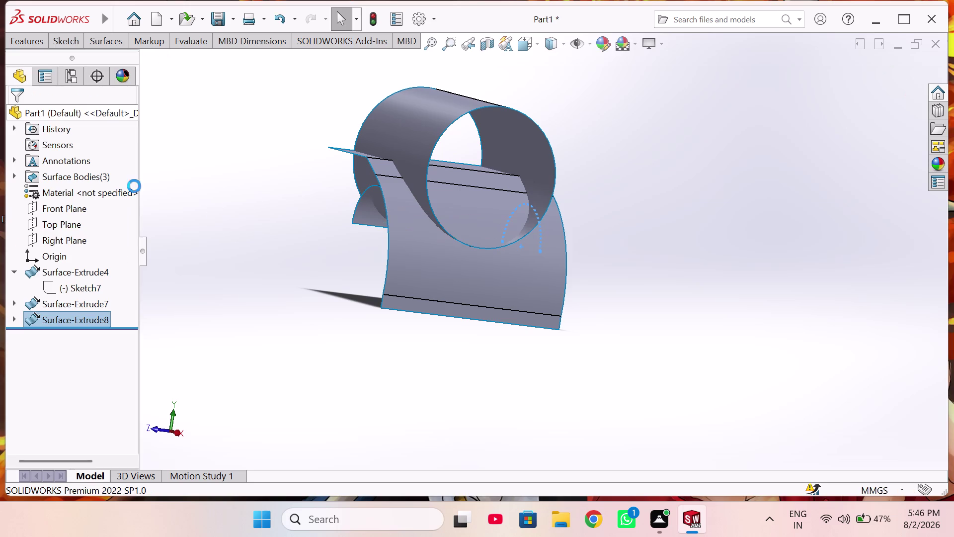
Orbit to inspect the new 59 mm half-tube surface.
middle_drag(238, 207, 412, 263)
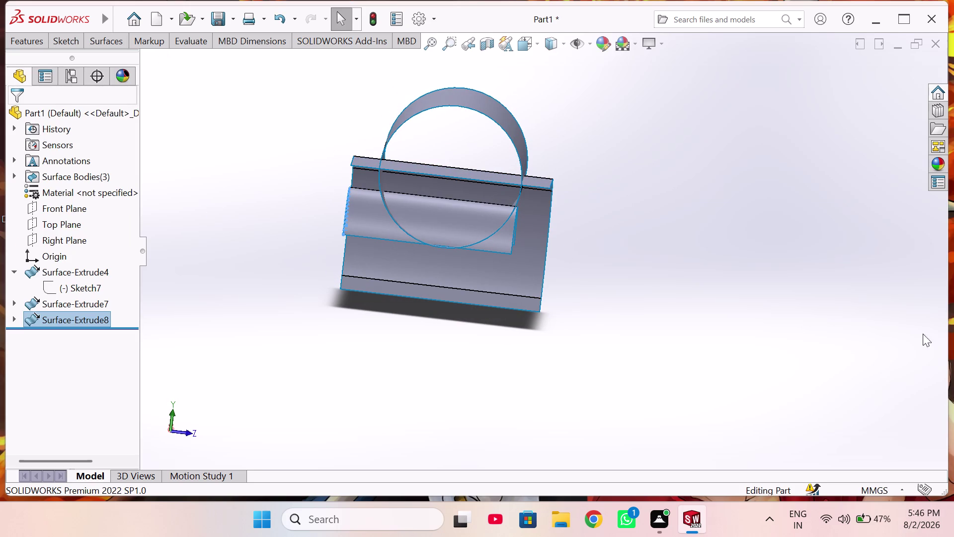
middle_drag(440, 308, 472, 340)
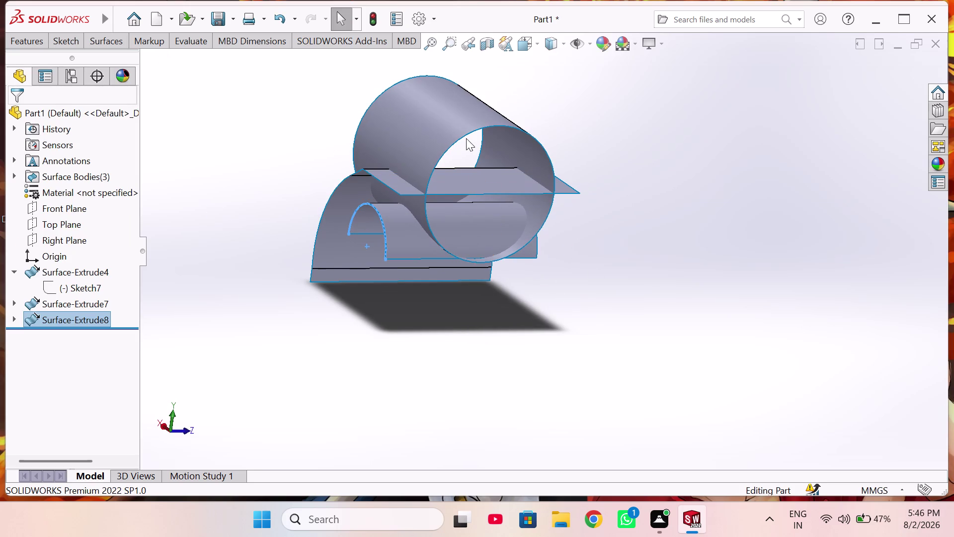
click(115, 42)
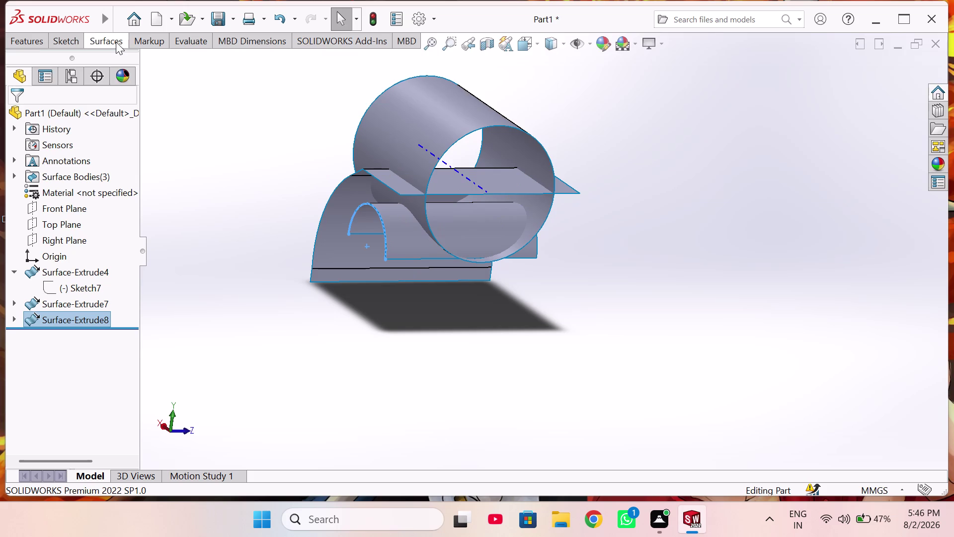
click(506, 75)
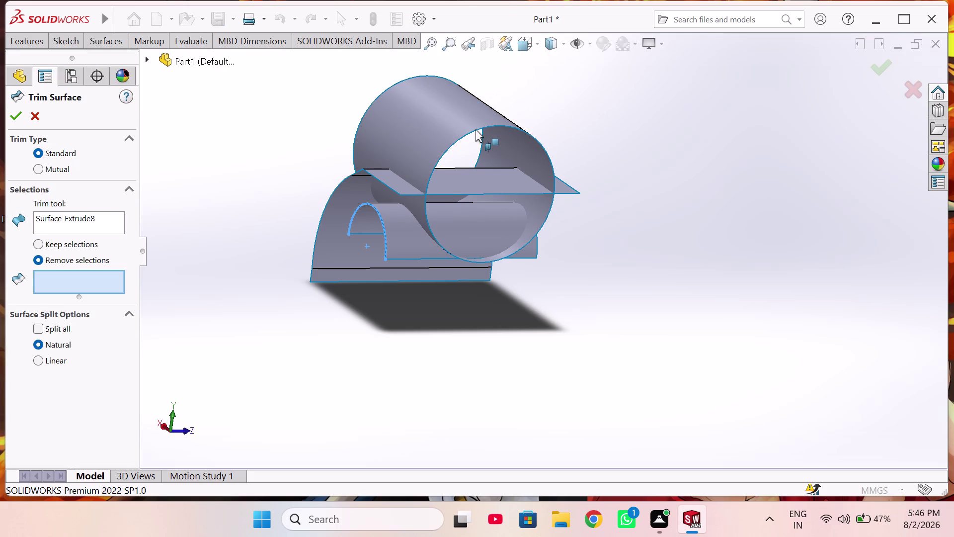
Replace Surface-Extrude8 with the arched Surface-Extrude4 as the trim tool.
click(476, 129)
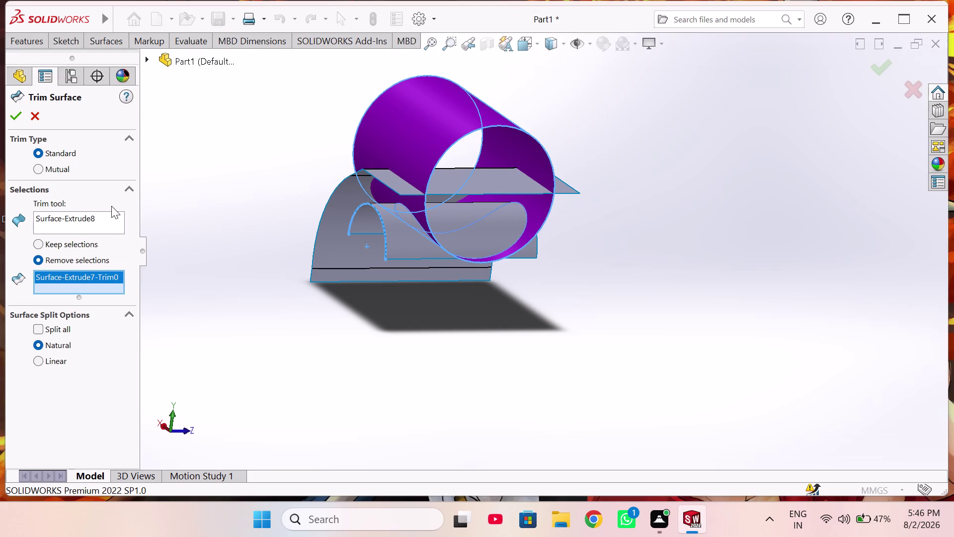
click(67, 215)
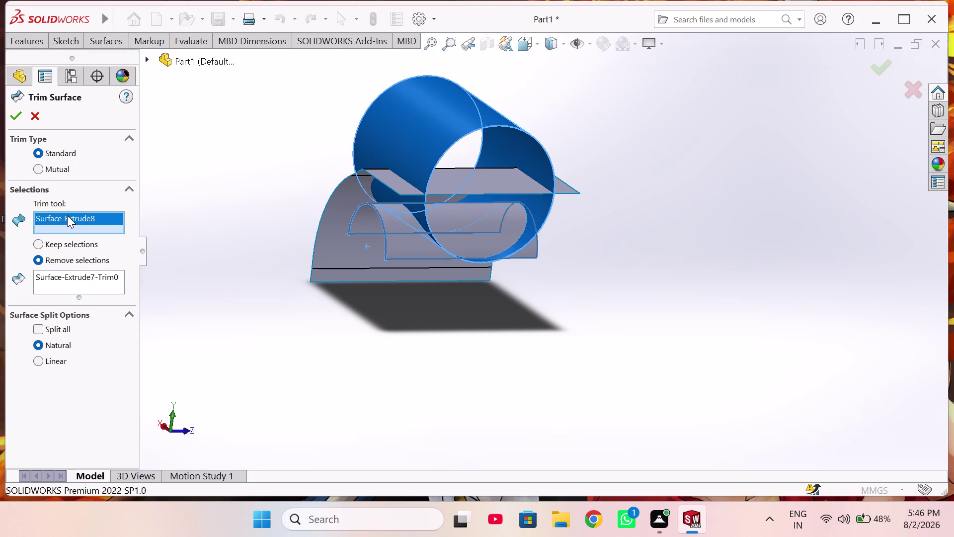
right_click(67, 215)
click(120, 220)
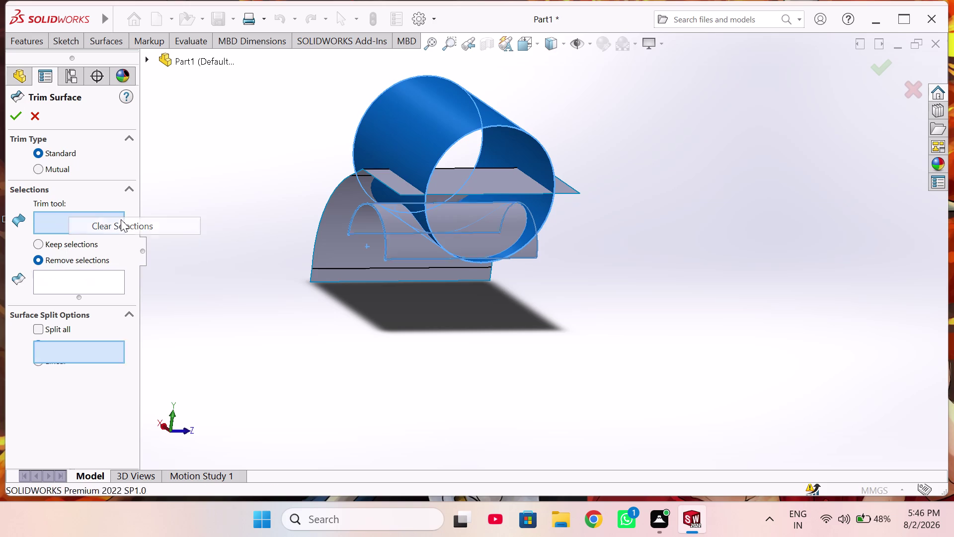
click(339, 202)
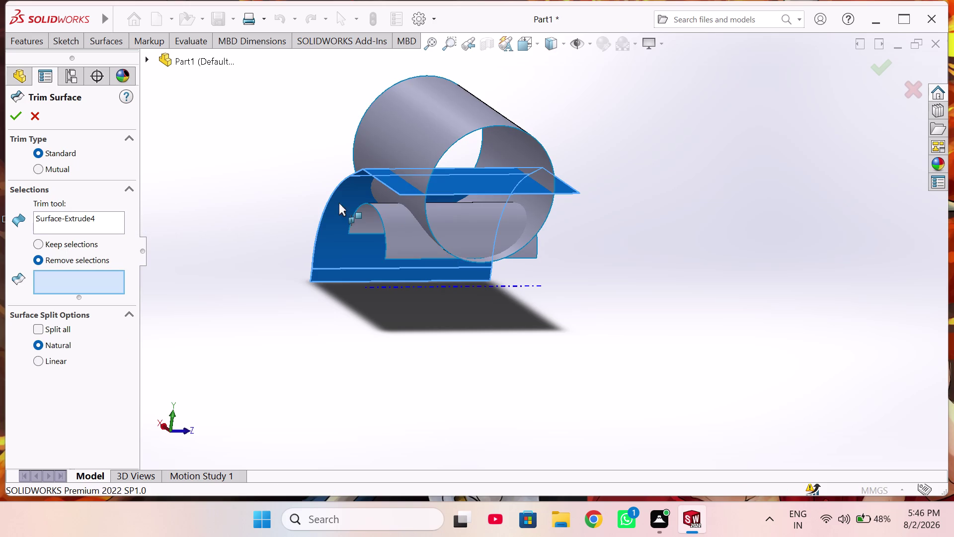
Remove the cylinder piece to create Surface-Trim5, then inspect the result.
click(453, 132)
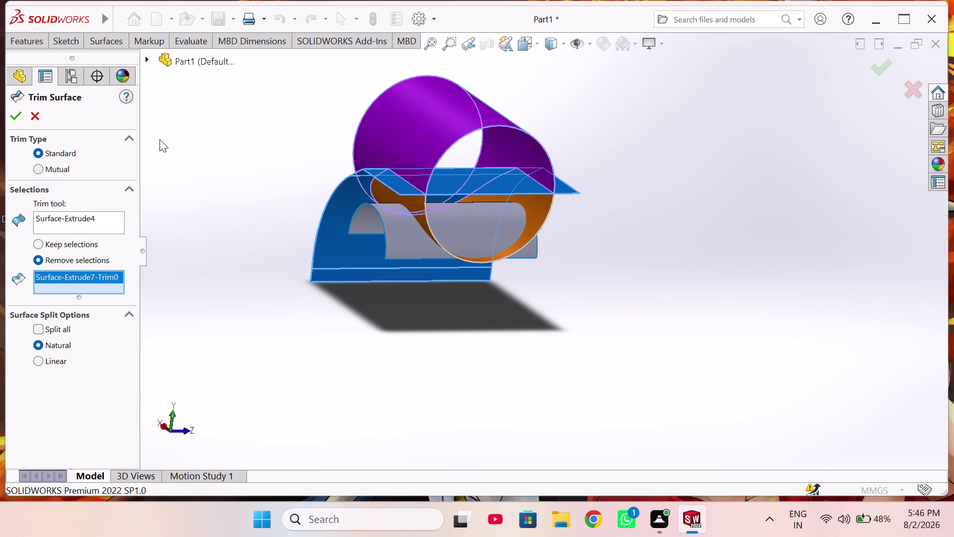
click(21, 116)
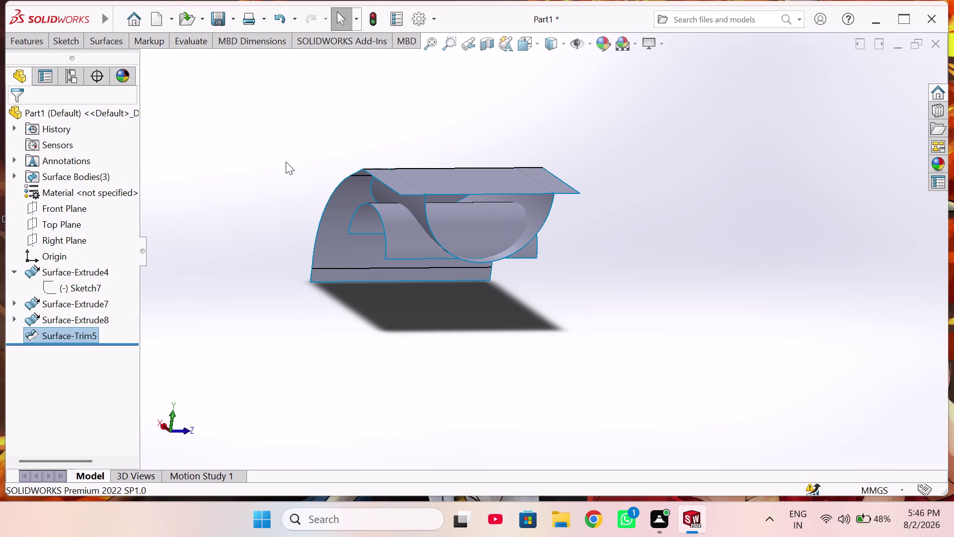
middle_drag(293, 134, 327, 236)
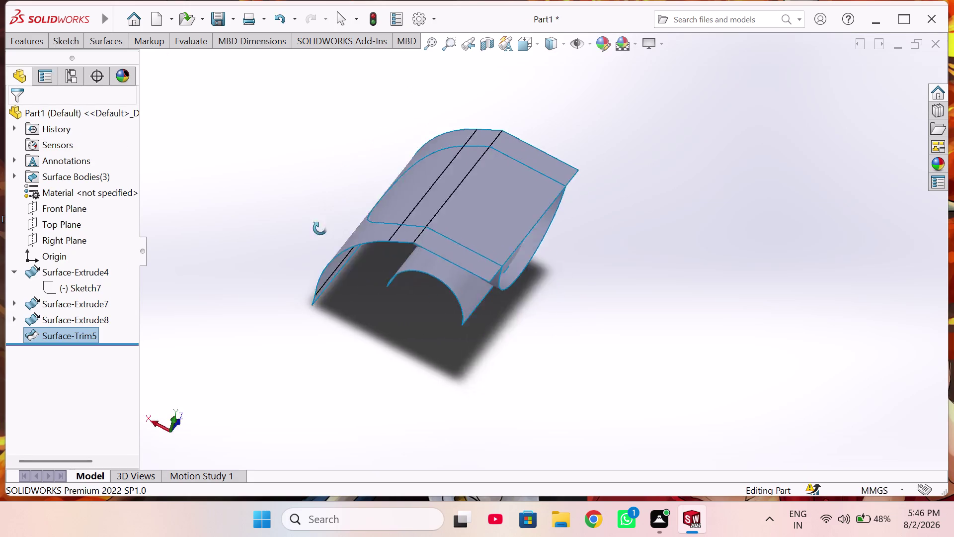
middle_drag(327, 235, 436, 240)
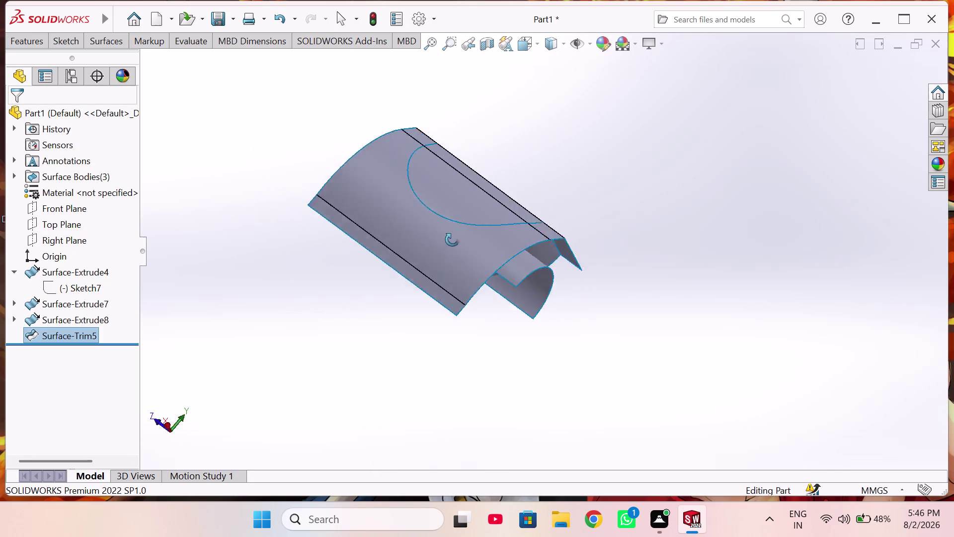
middle_drag(437, 240, 402, 252)
scroll(up, 3)
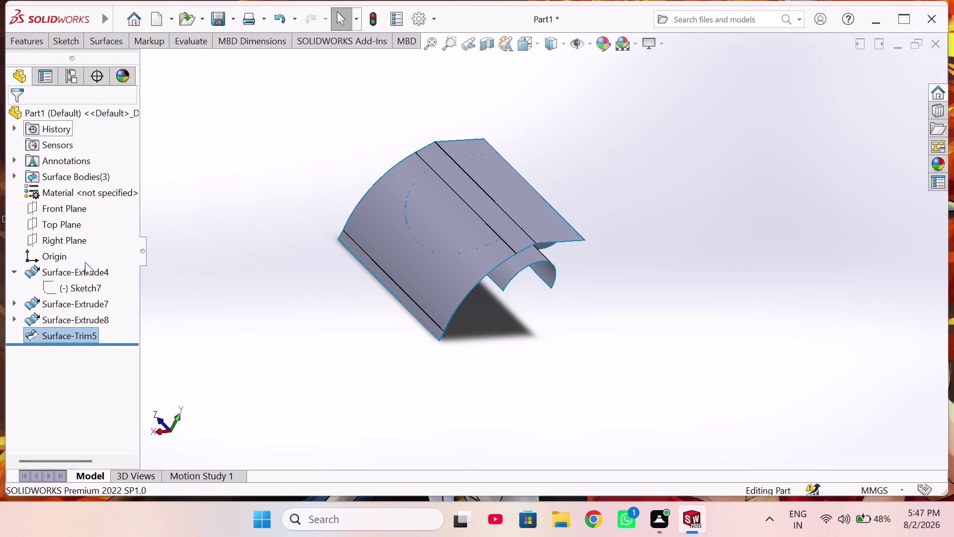
Reopen Surface-Trim5 for editing, switch it to Mutual trim, and clear the surface list.
click(63, 335)
click(175, 344)
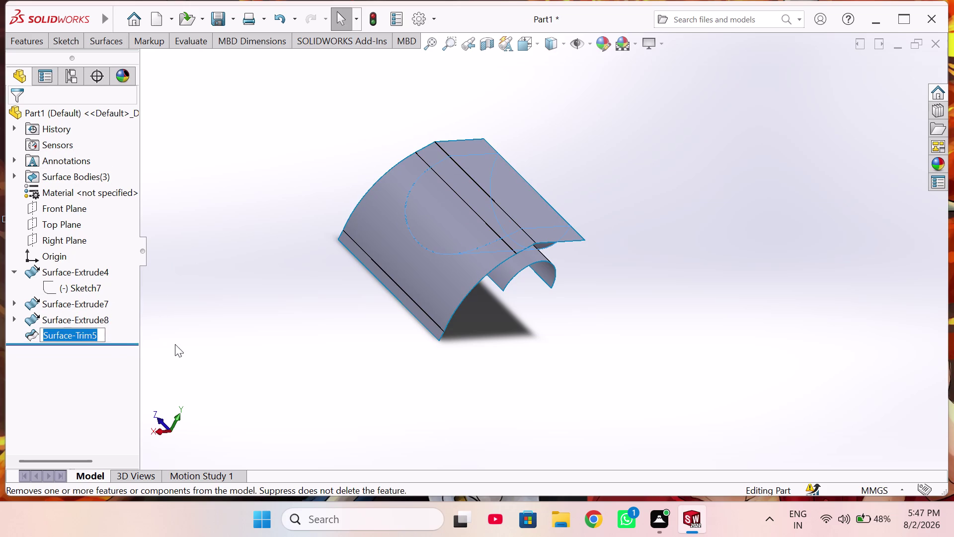
click(78, 332)
click(86, 298)
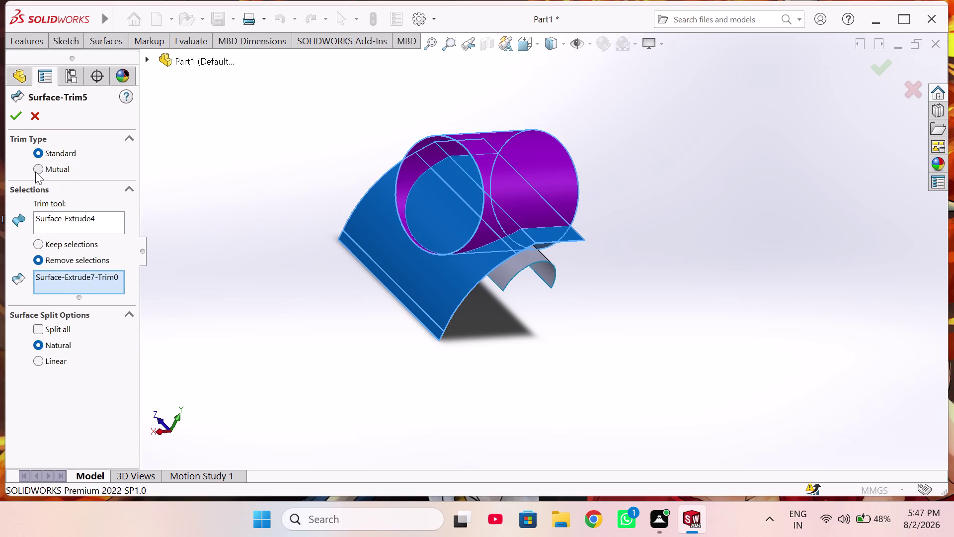
click(35, 172)
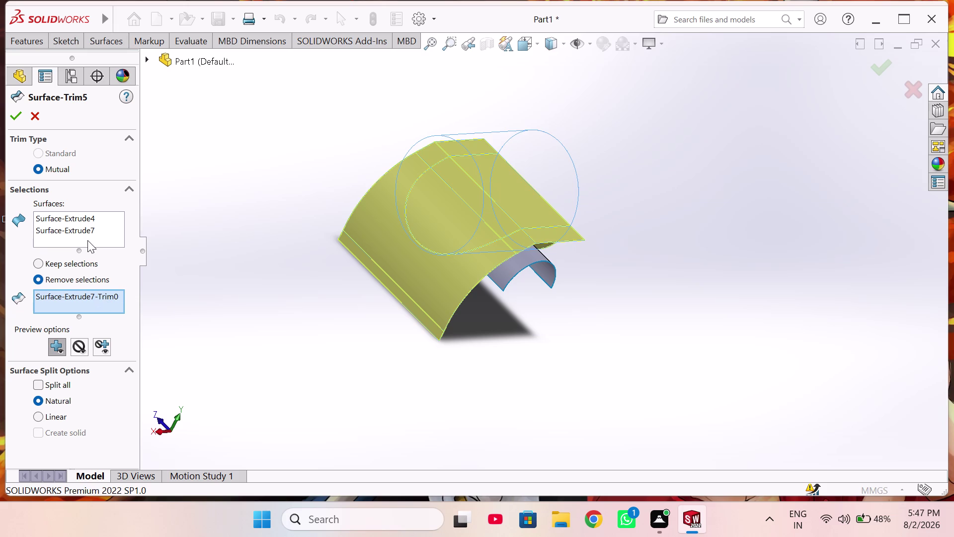
click(87, 230)
right_click(88, 230)
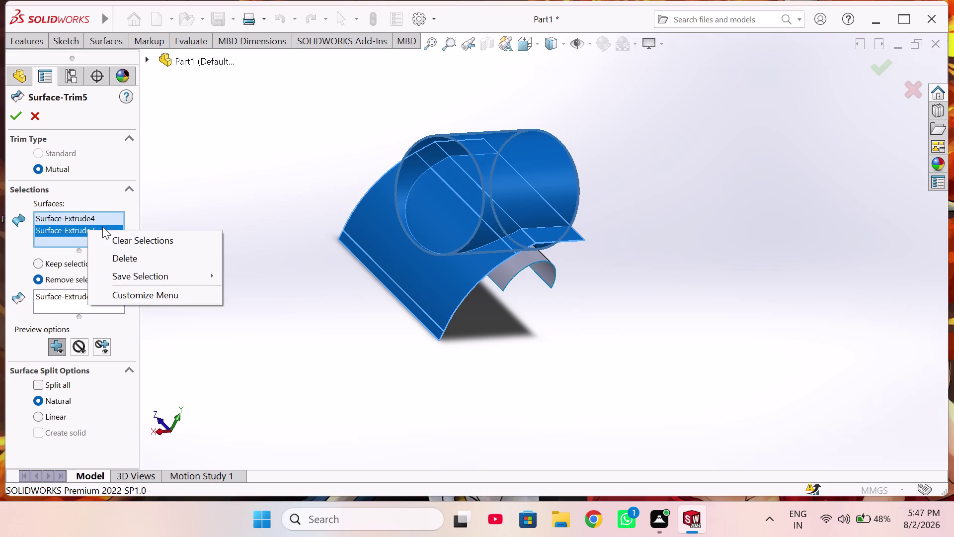
click(115, 236)
Add the arched surface to the mutual trim, then orbit around to locate the inner surfaces.
middle_drag(268, 253, 232, 223)
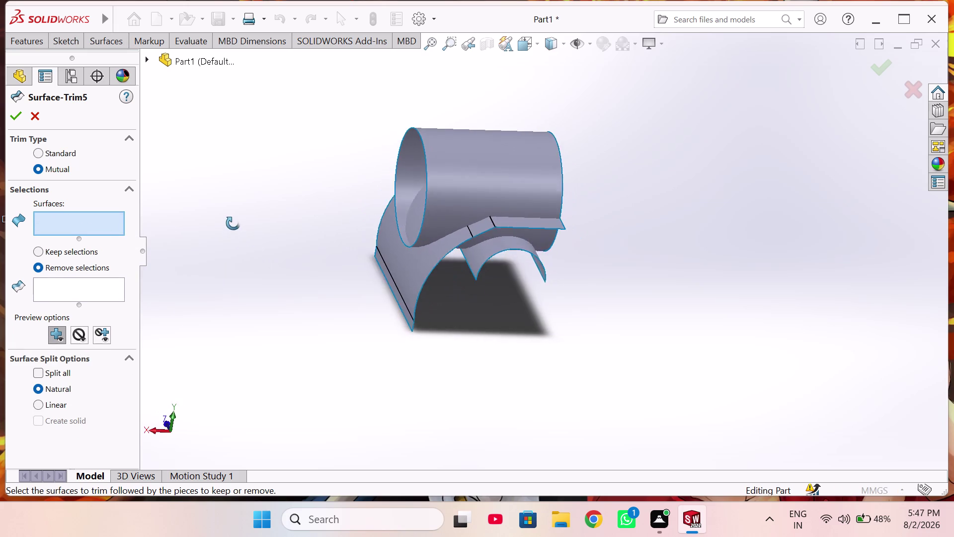
middle_drag(232, 223, 258, 225)
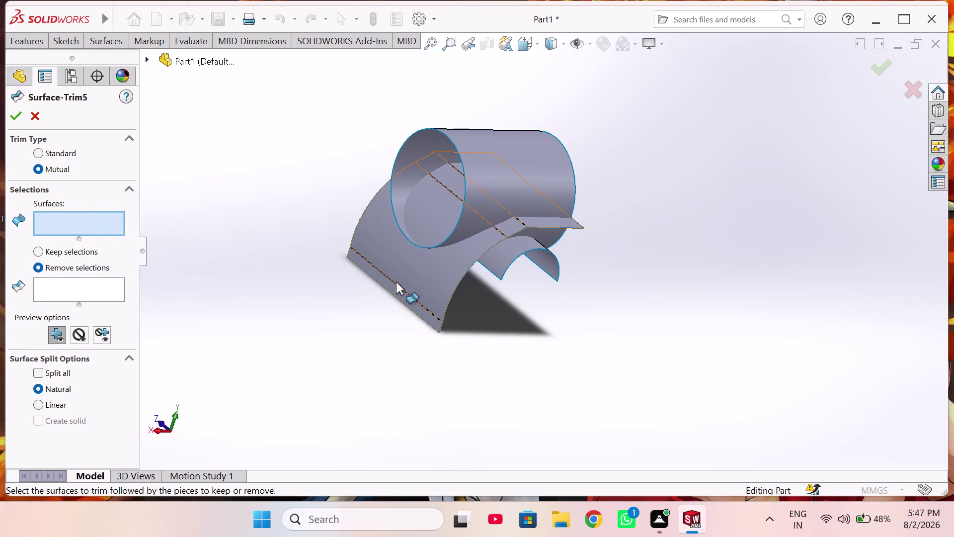
click(422, 282)
middle_drag(157, 308, 173, 312)
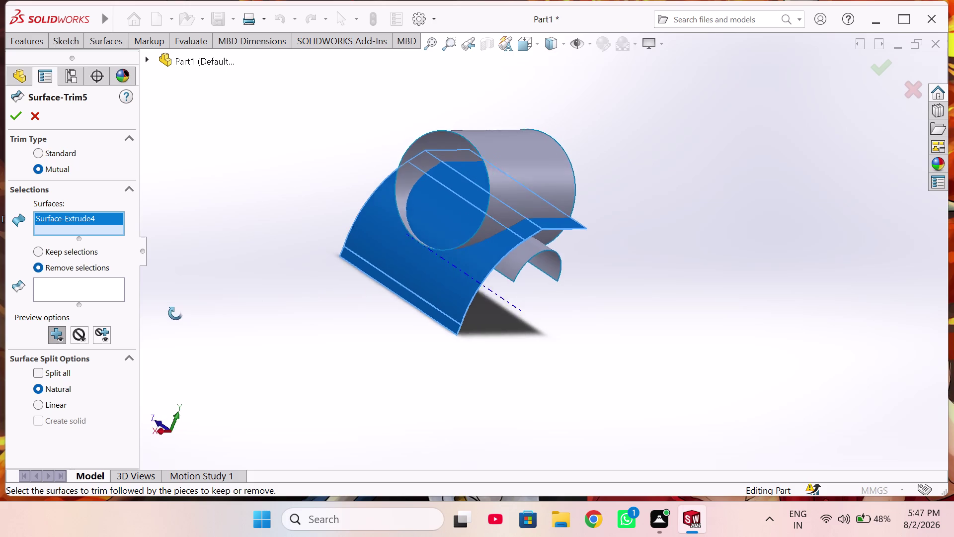
middle_drag(174, 312, 572, 379)
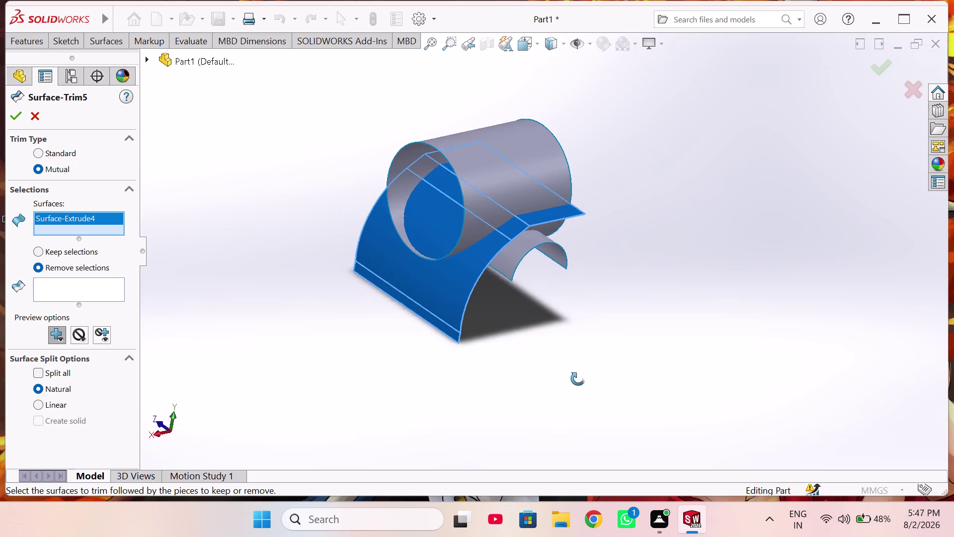
middle_drag(572, 378, 590, 364)
middle_drag(596, 360, 621, 347)
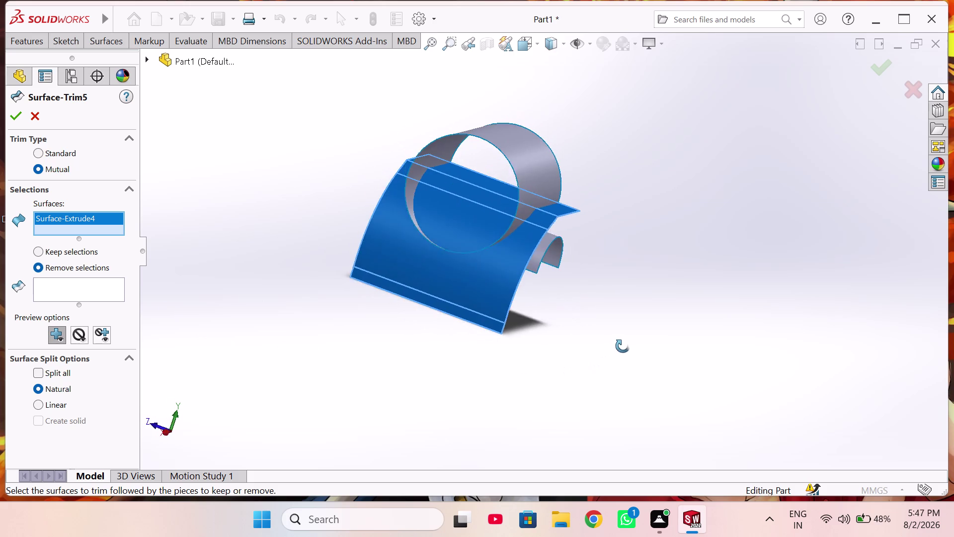
middle_drag(621, 347, 628, 343)
middle_click(629, 343)
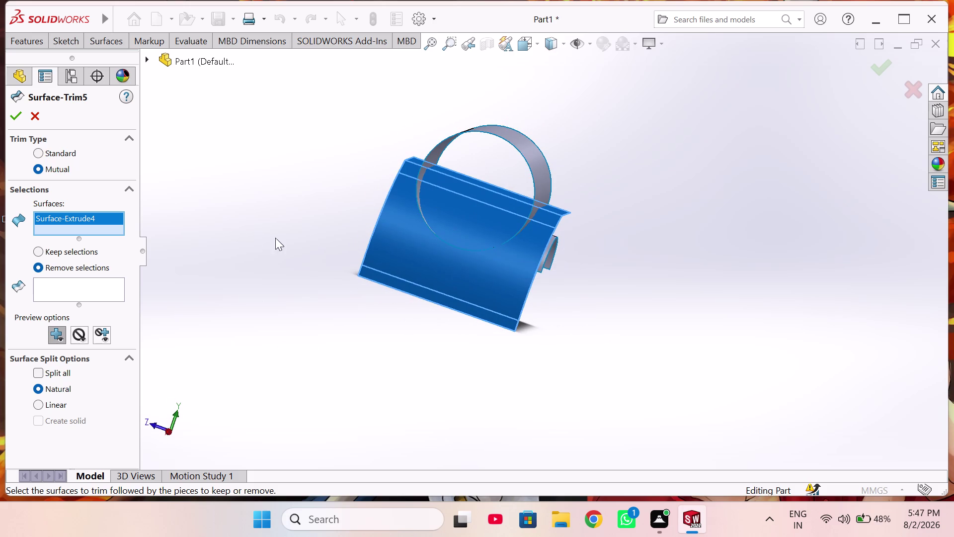
middle_drag(401, 229, 542, 328)
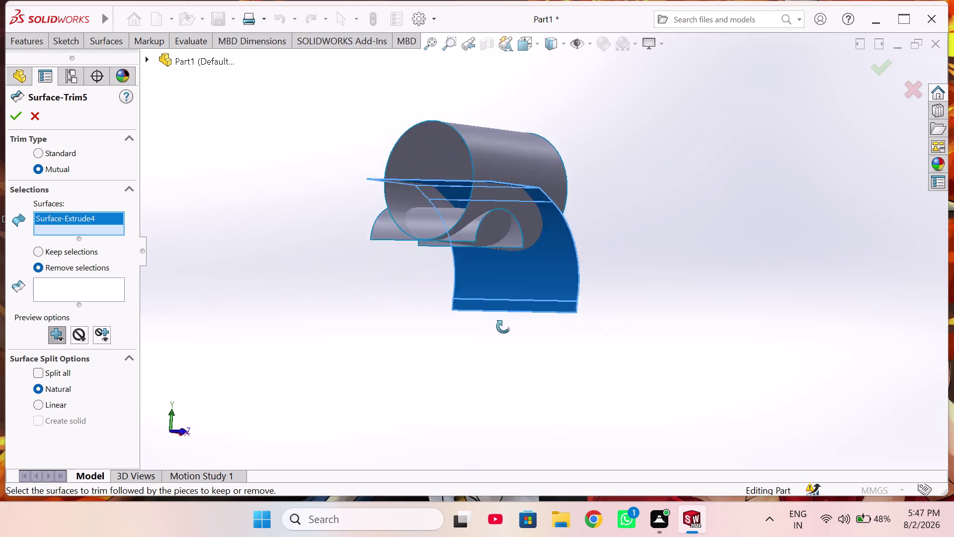
middle_drag(541, 328, 392, 328)
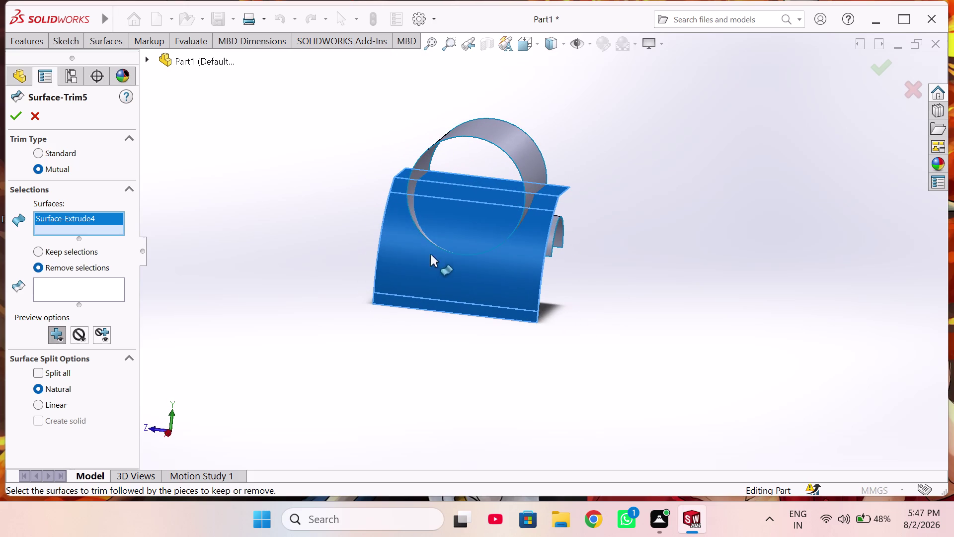
middle_drag(442, 251, 544, 265)
middle_drag(447, 199, 500, 232)
middle_drag(392, 211, 432, 244)
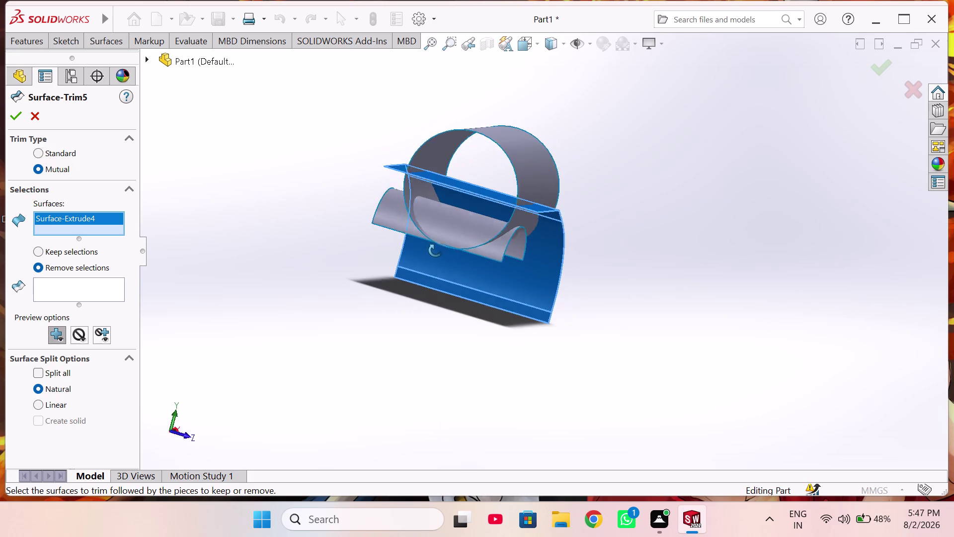
middle_drag(431, 244, 439, 259)
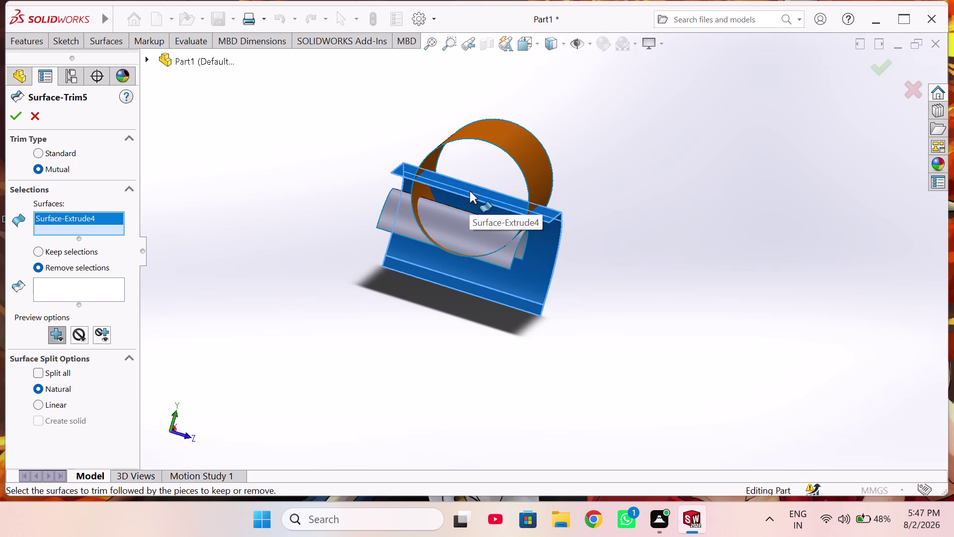
Deselect the arched surface, then try and drop the half-cylinder surface.
click(470, 191)
middle_drag(463, 213, 465, 231)
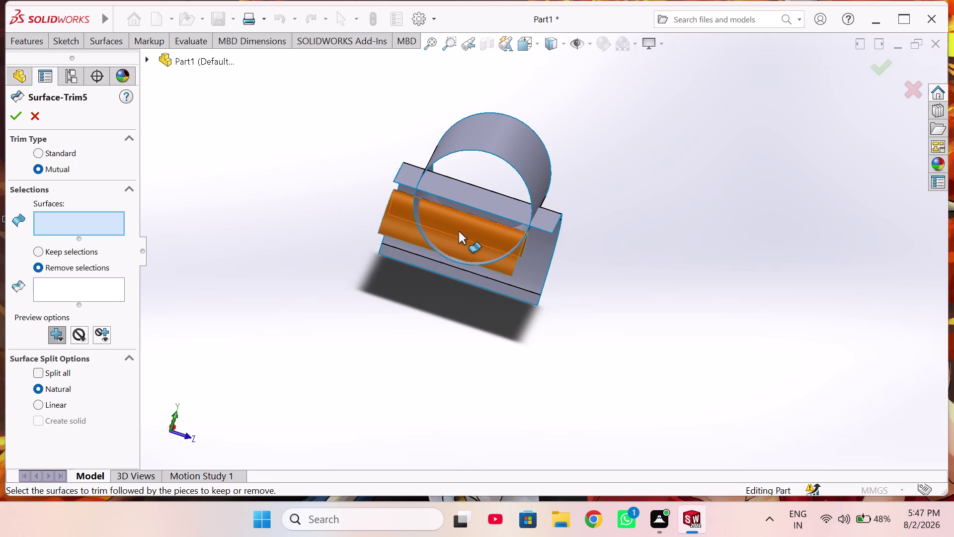
click(467, 239)
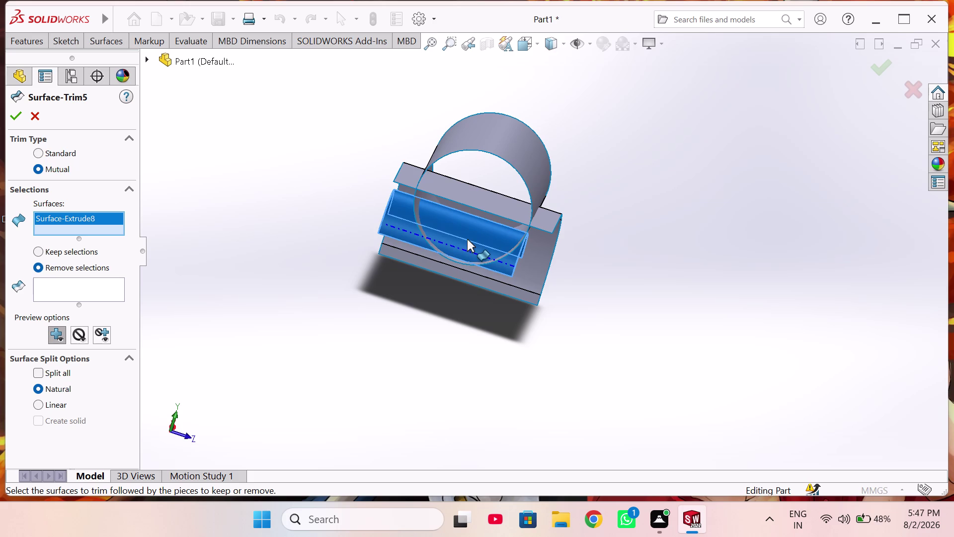
click(467, 239)
middle_click(468, 236)
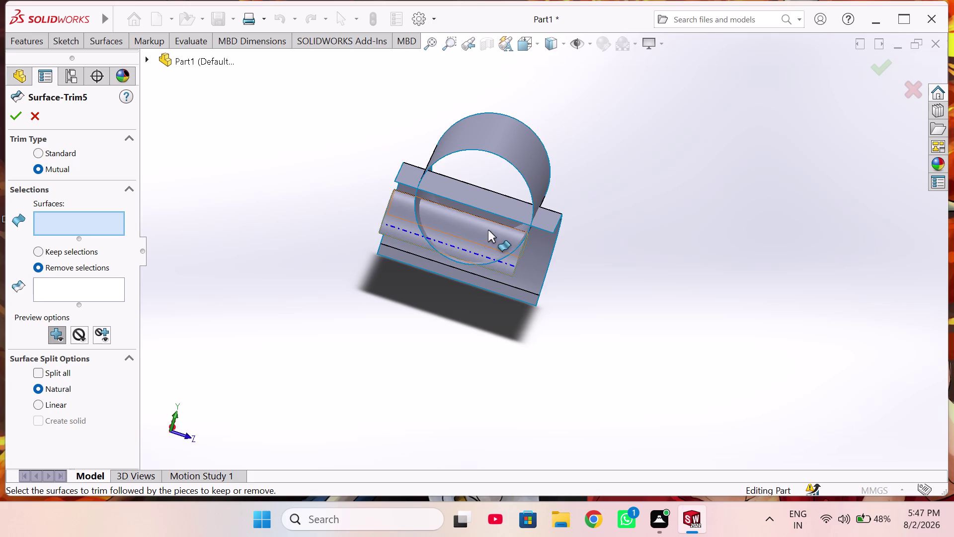
scroll(down, 3)
middle_drag(542, 238, 533, 238)
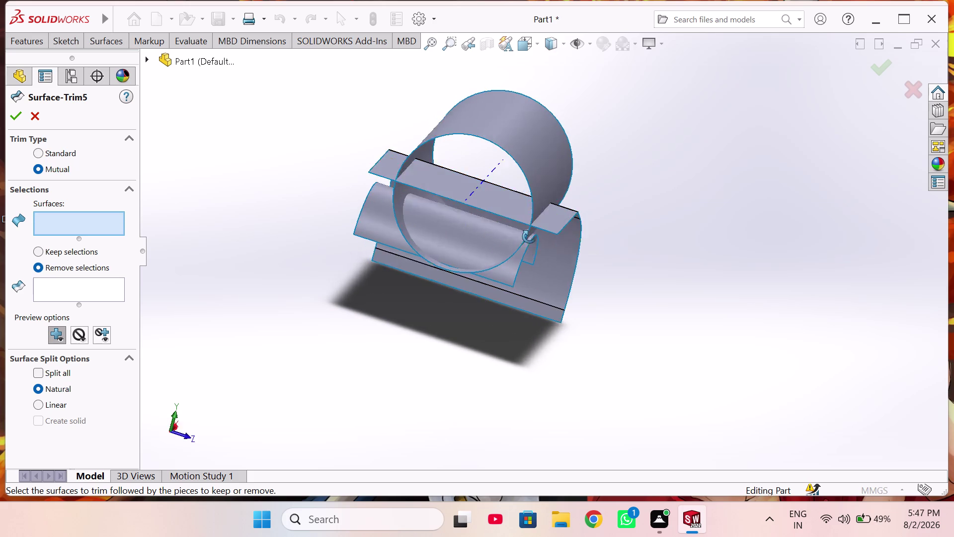
middle_drag(533, 237, 515, 225)
middle_drag(527, 224, 492, 177)
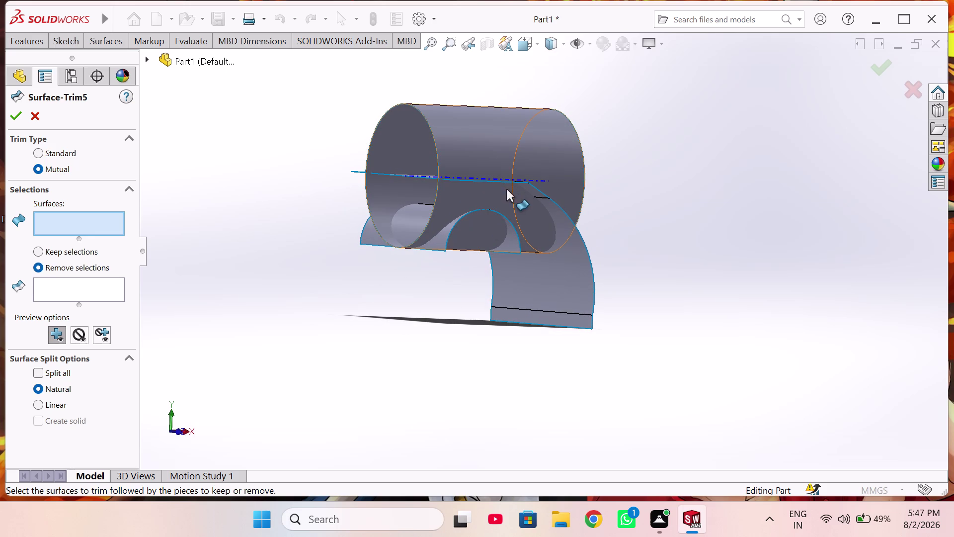
Select the large cylinder and the curved extruded surface as trim surfaces.
click(440, 201)
click(441, 199)
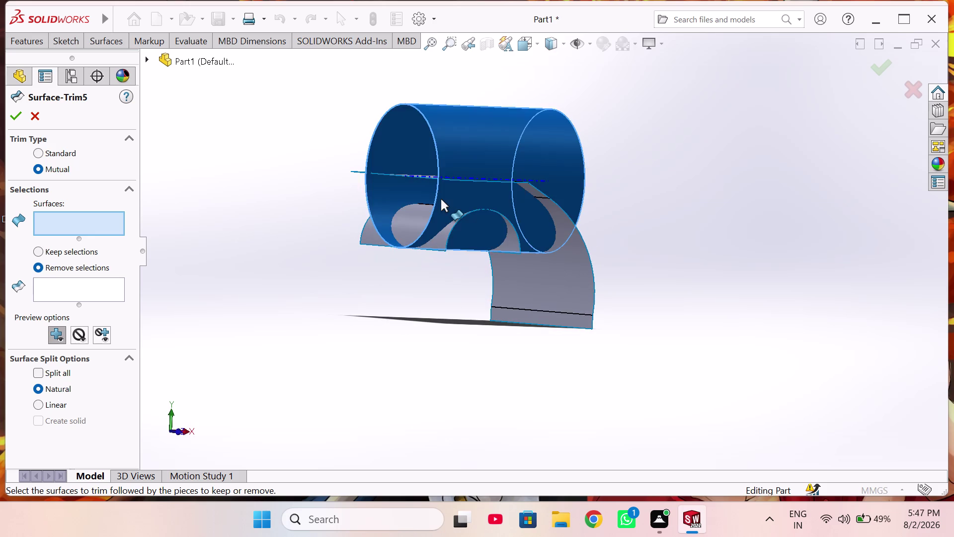
middle_drag(441, 185, 484, 219)
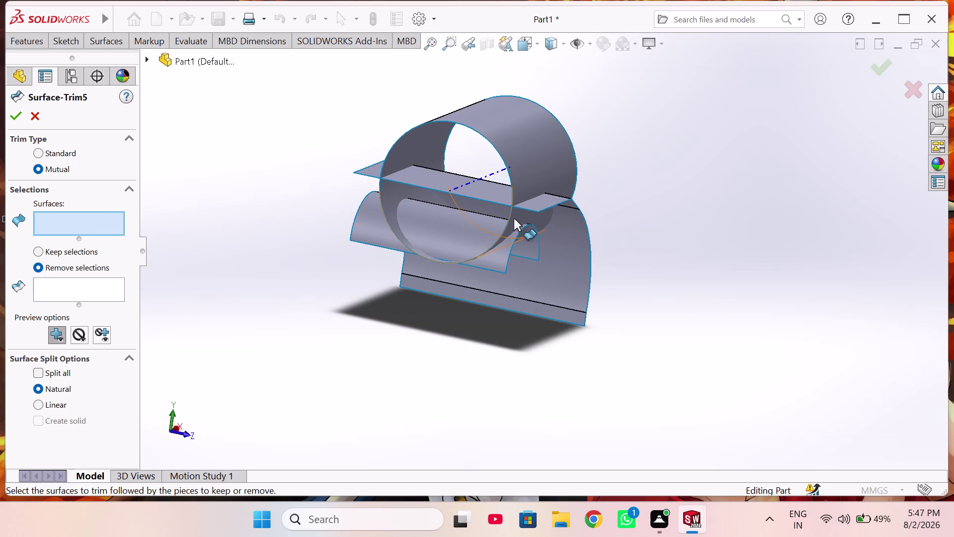
scroll(down, 3)
middle_drag(510, 216, 458, 214)
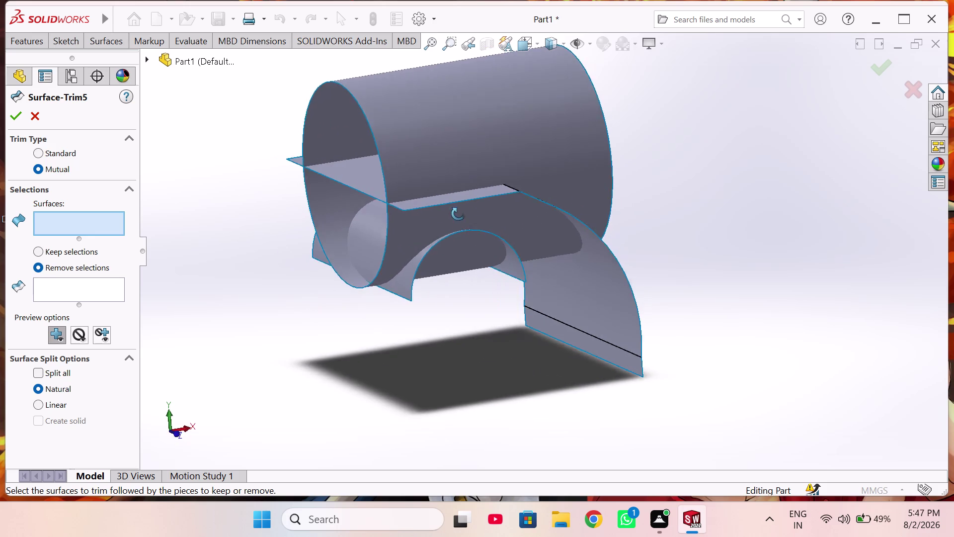
middle_drag(458, 214, 465, 207)
scroll(up, 3)
middle_drag(533, 224, 404, 238)
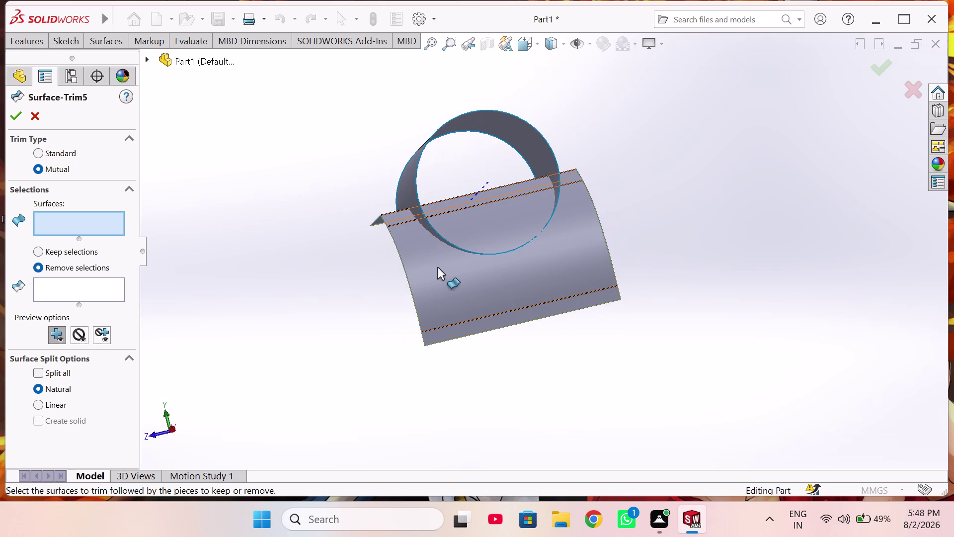
click(431, 293)
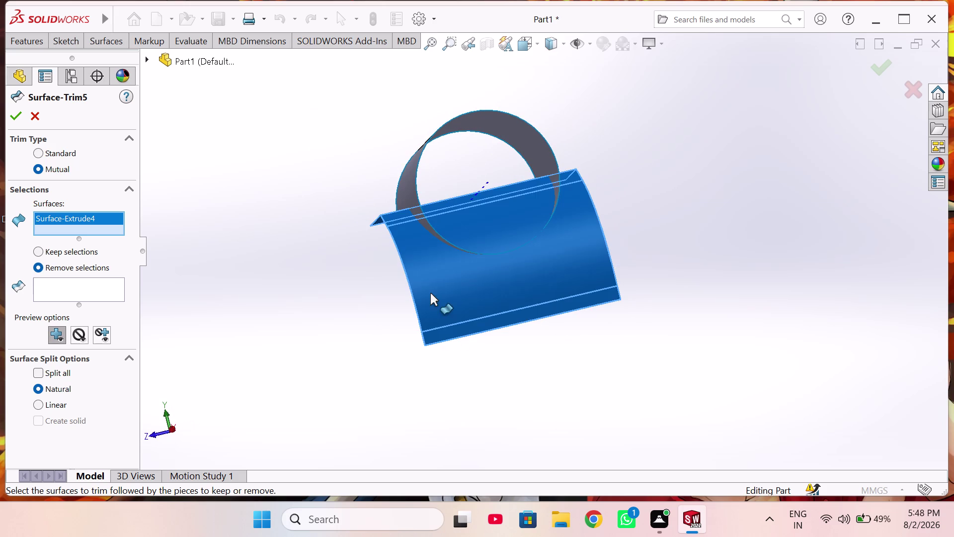
middle_drag(413, 253, 428, 332)
click(503, 236)
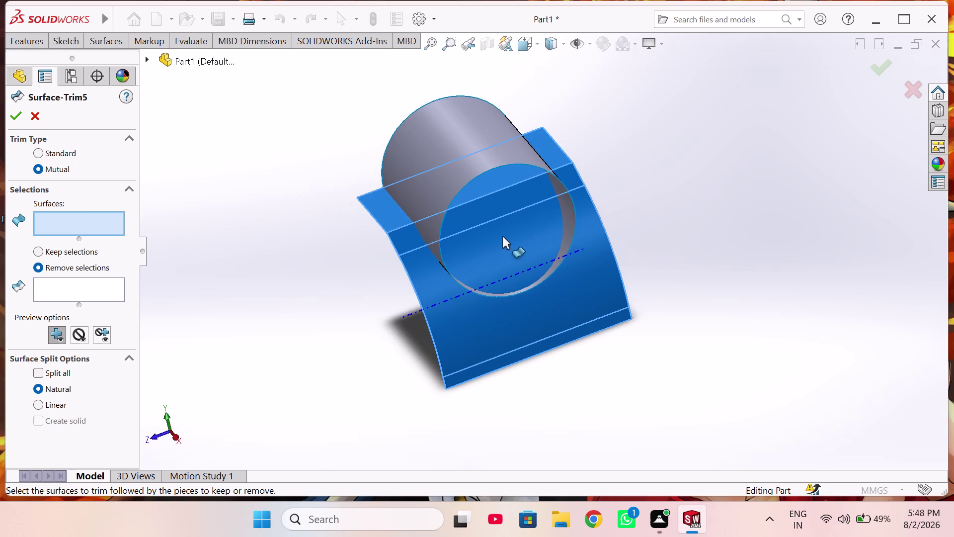
click(432, 279)
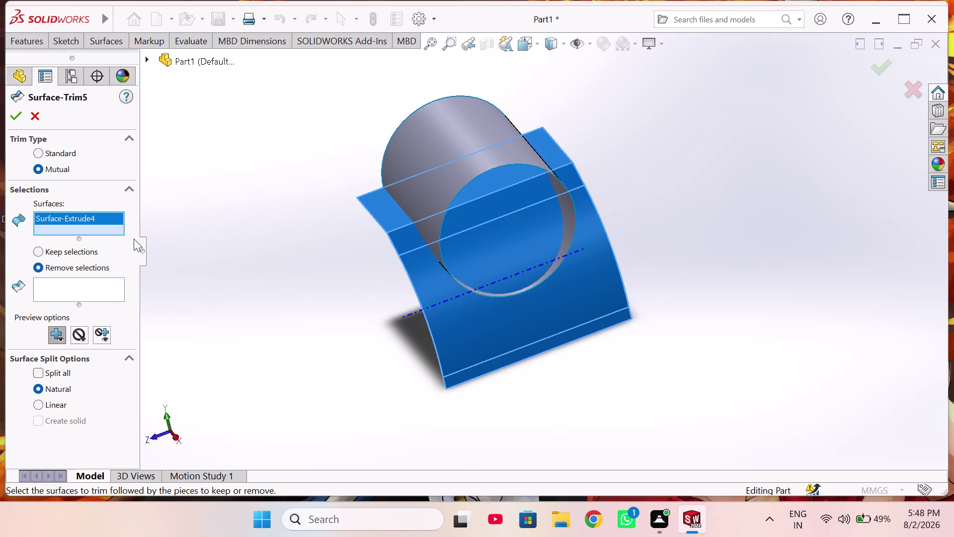
Toggle the trim option to Keep selections, then back to Remove selections.
click(104, 288)
triple_click(95, 283)
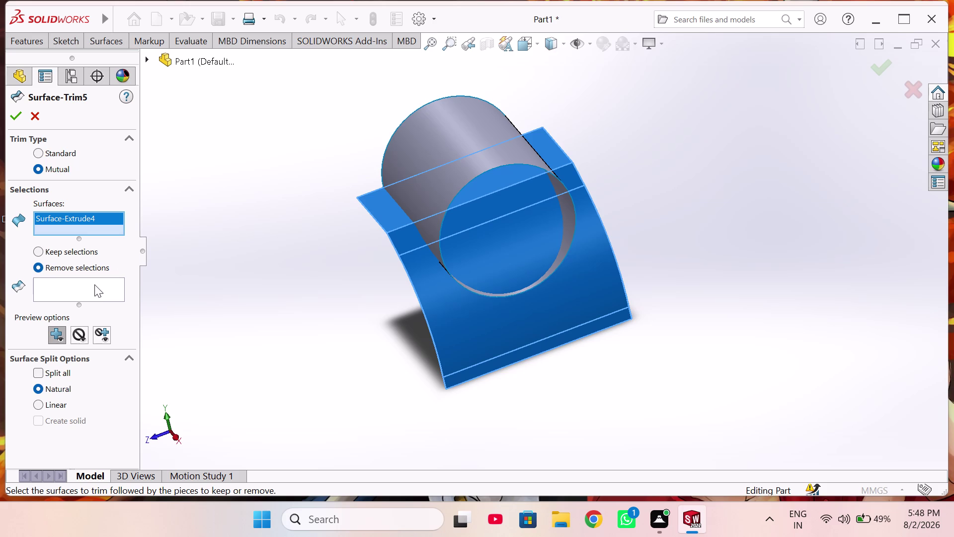
click(97, 282)
click(95, 288)
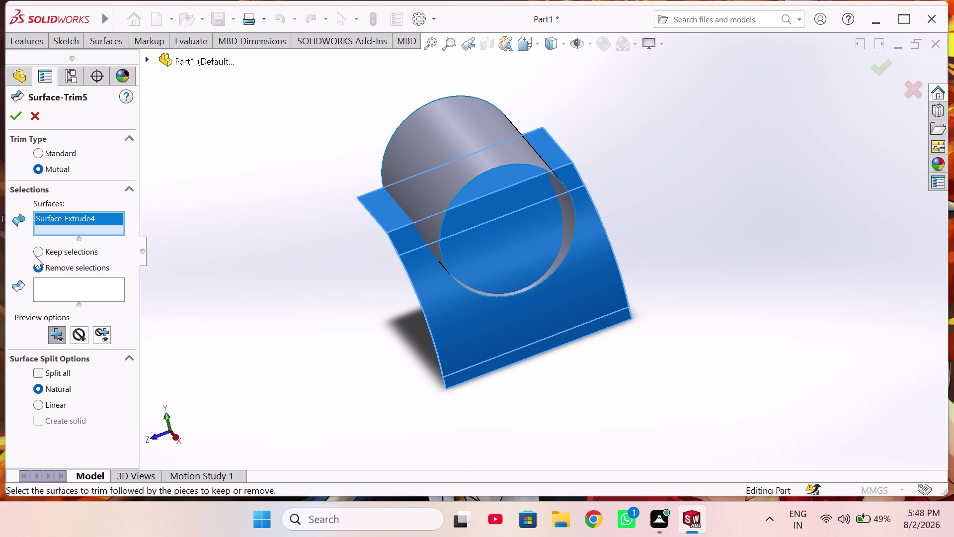
click(38, 248)
click(38, 265)
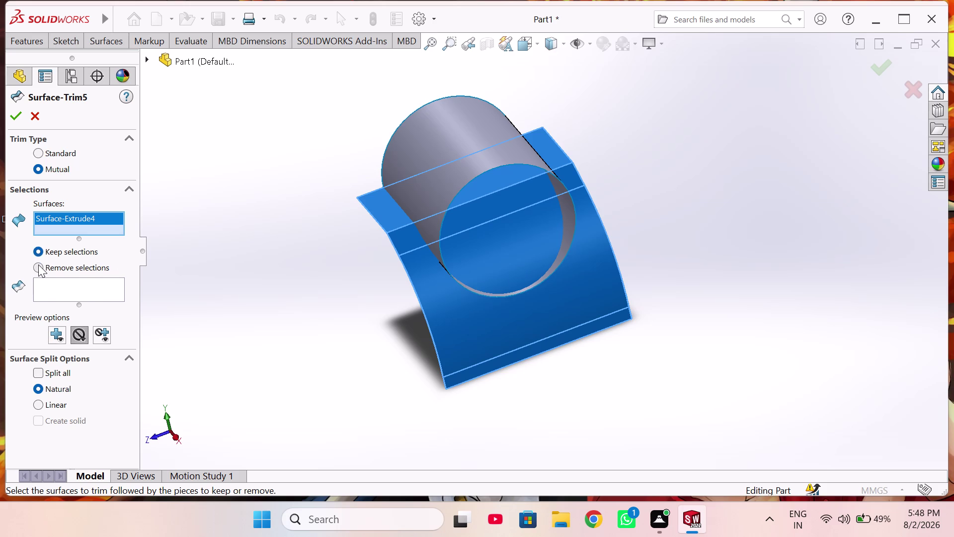
click(58, 291)
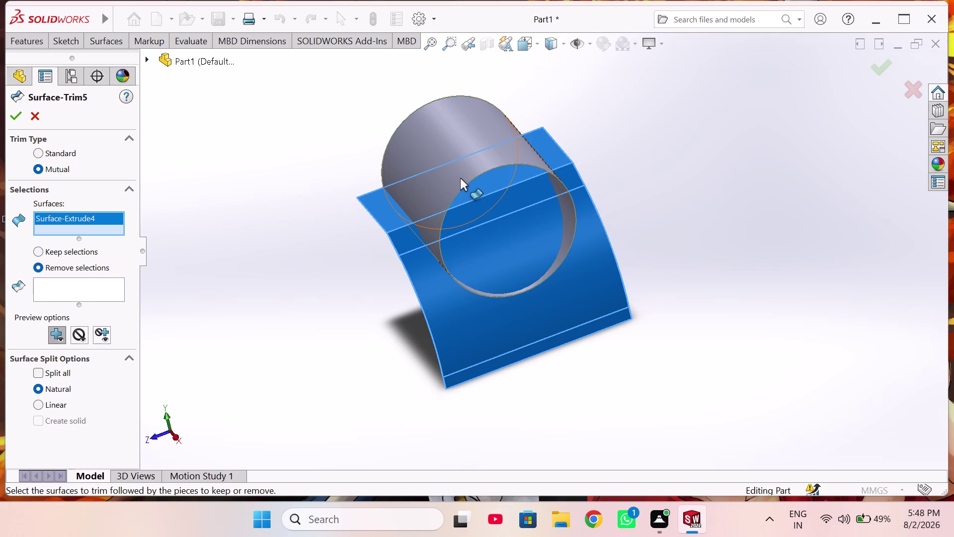
Add the cylinder, clear both trim surfaces, then reselect the curved surface.
click(460, 178)
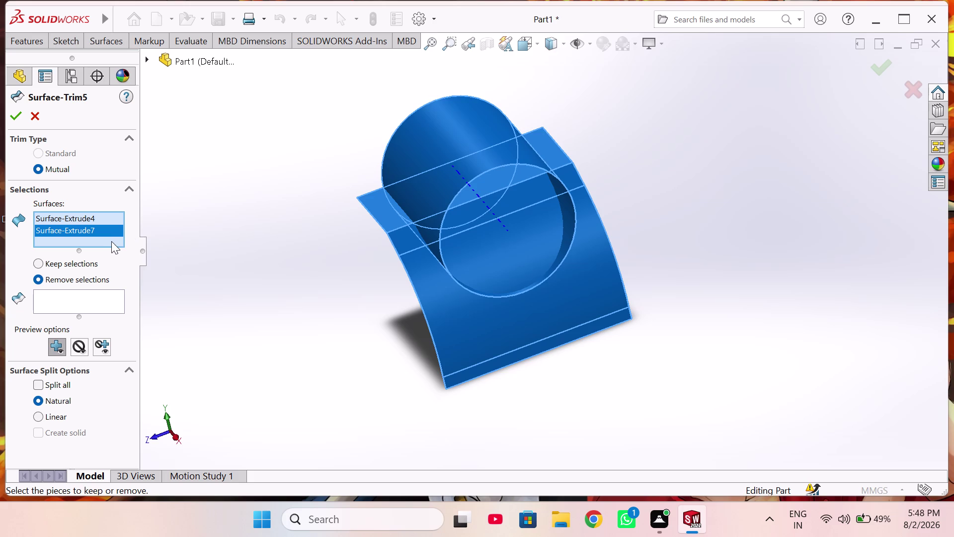
right_click(108, 232)
click(186, 245)
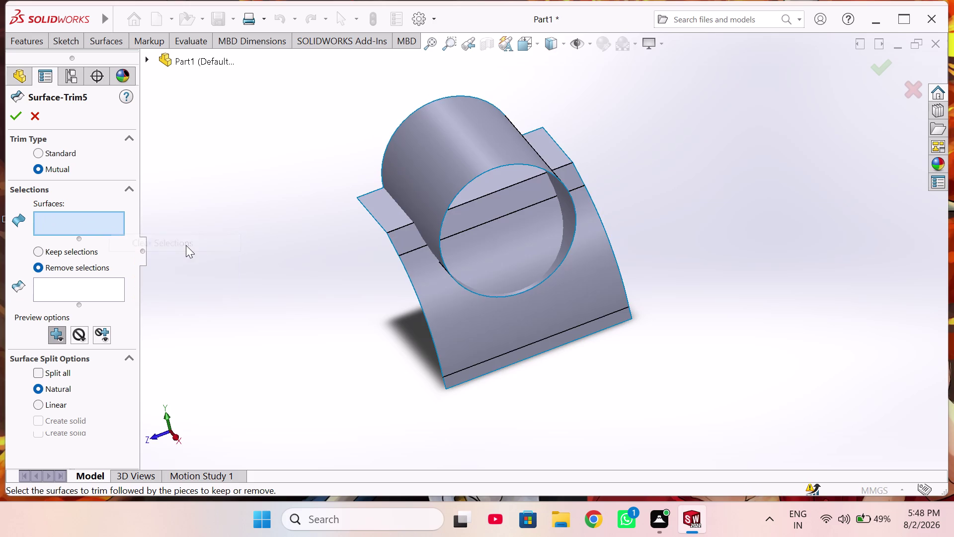
click(98, 226)
click(431, 301)
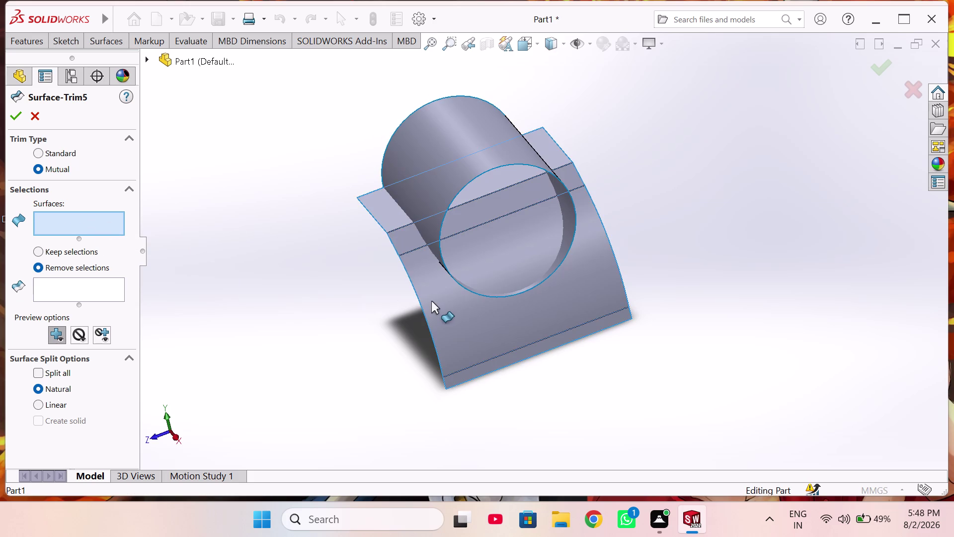
middle_drag(419, 295, 600, 297)
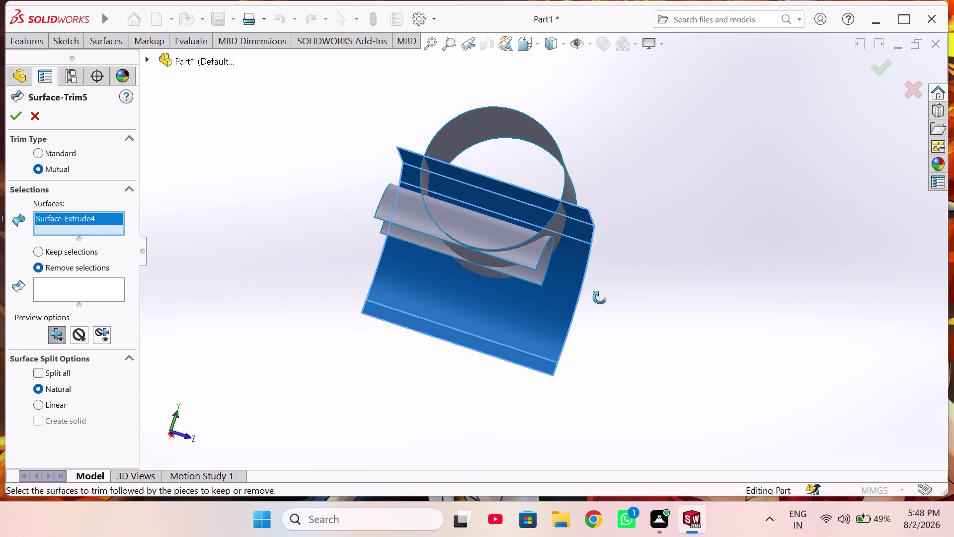
middle_drag(600, 297, 567, 285)
scroll(up, 3)
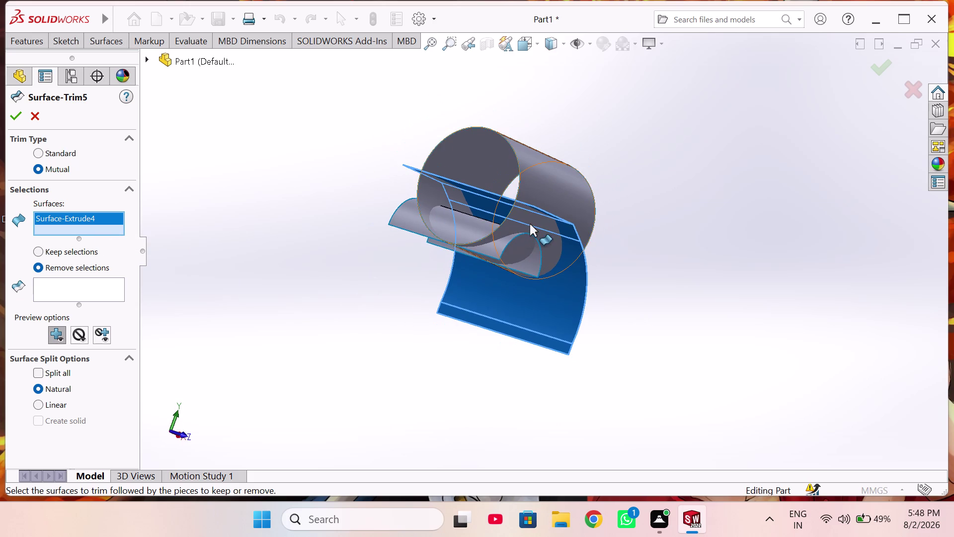
middle_drag(505, 219, 586, 274)
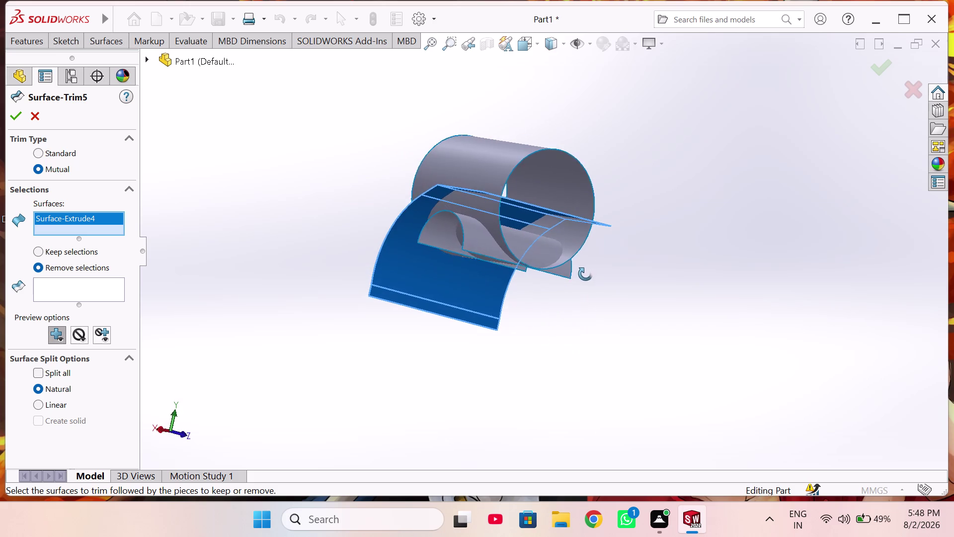
middle_drag(586, 274, 487, 291)
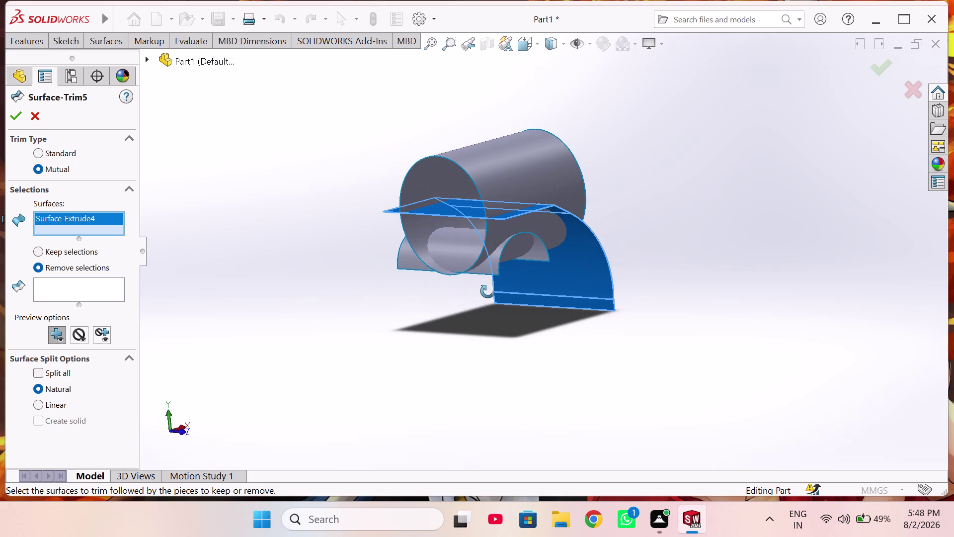
middle_drag(488, 291, 511, 280)
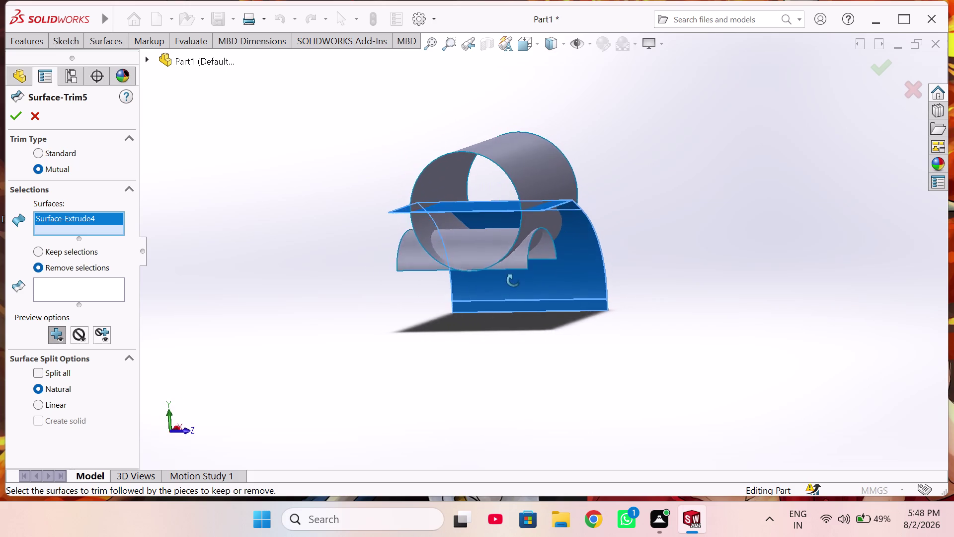
middle_drag(512, 280, 591, 280)
Add the cylinder as second trim surface and mark the curved surface's inner strip for removal.
click(492, 223)
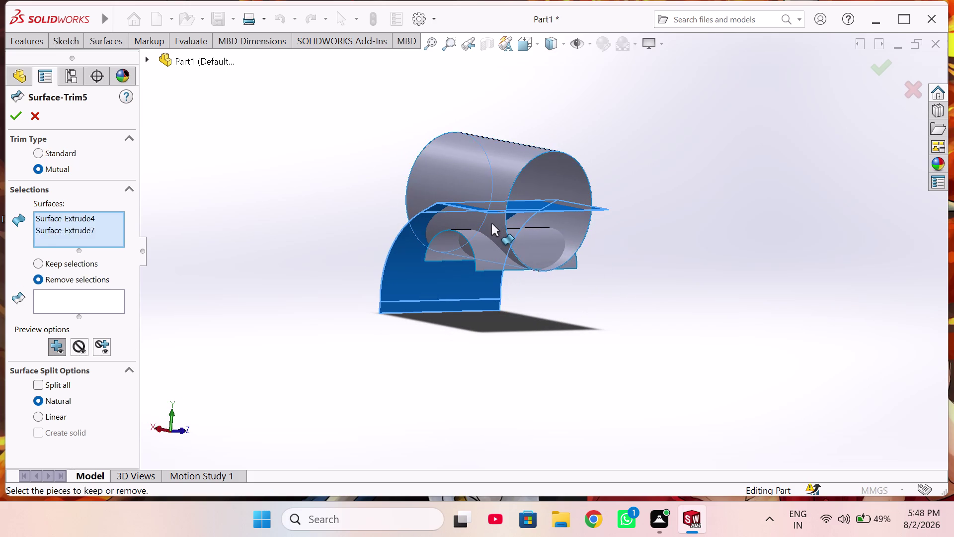
click(58, 294)
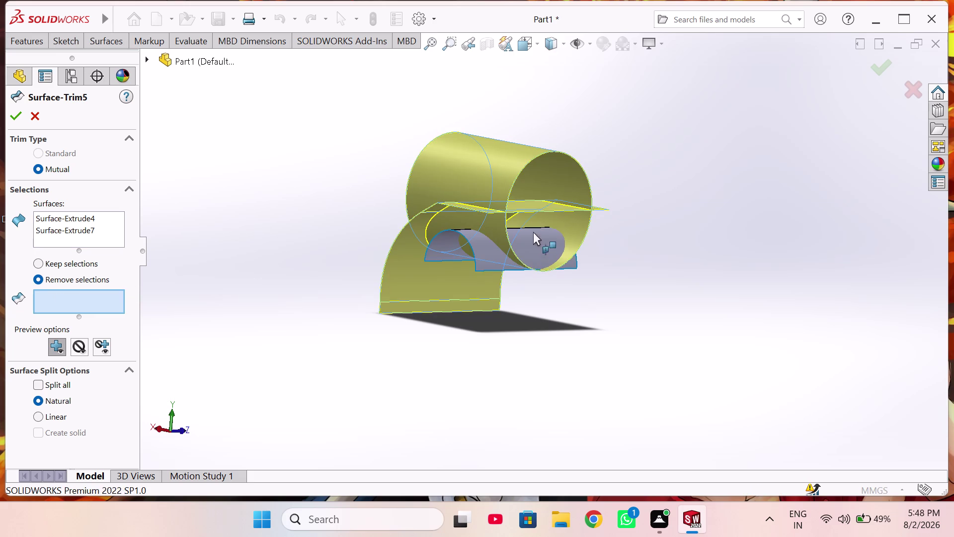
middle_drag(543, 204, 528, 220)
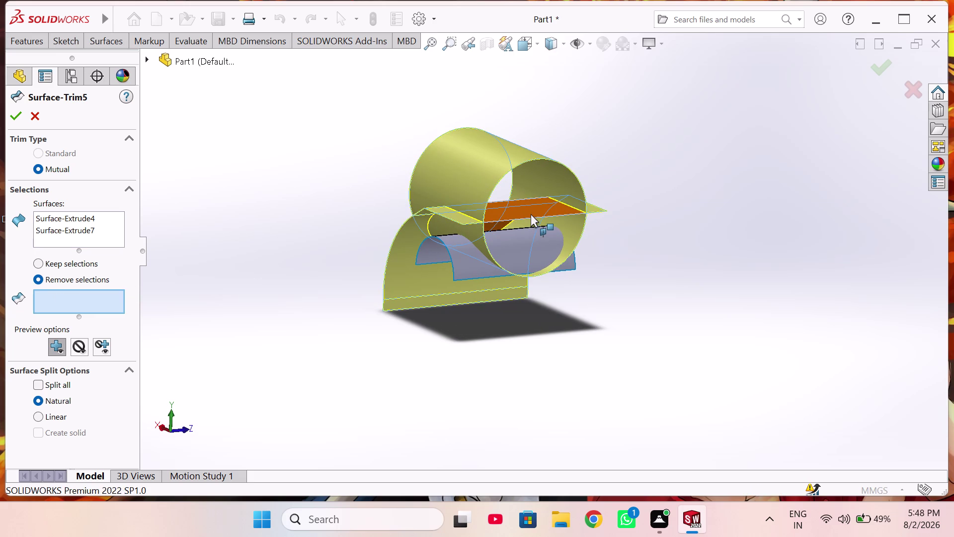
click(531, 214)
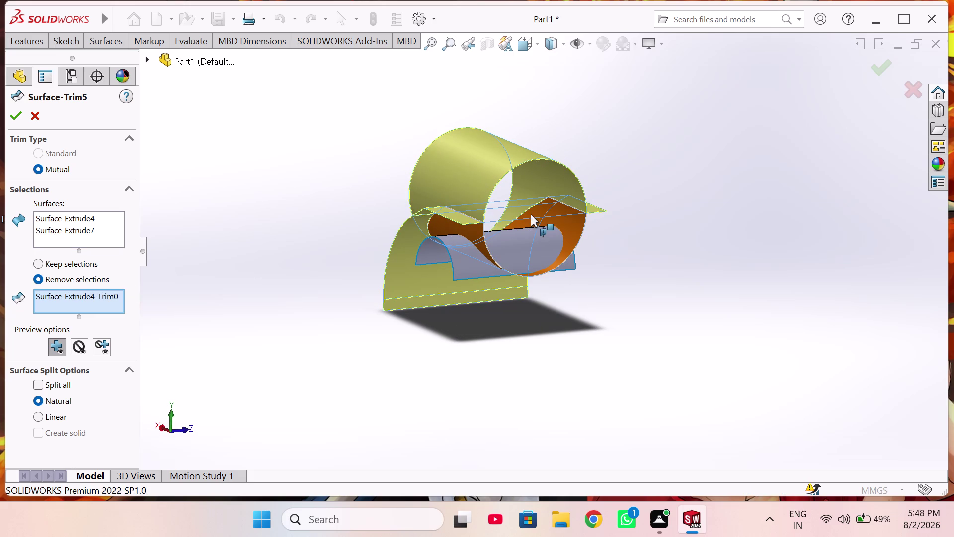
Mark the cylinder's inner portion for removal, check the preview, and confirm the mutual trim.
middle_drag(575, 233, 547, 248)
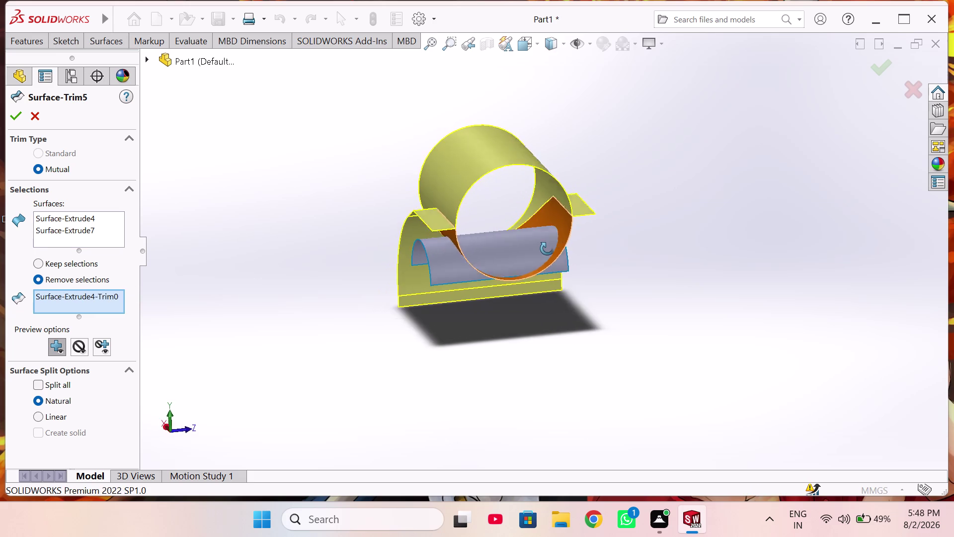
middle_drag(547, 248, 544, 249)
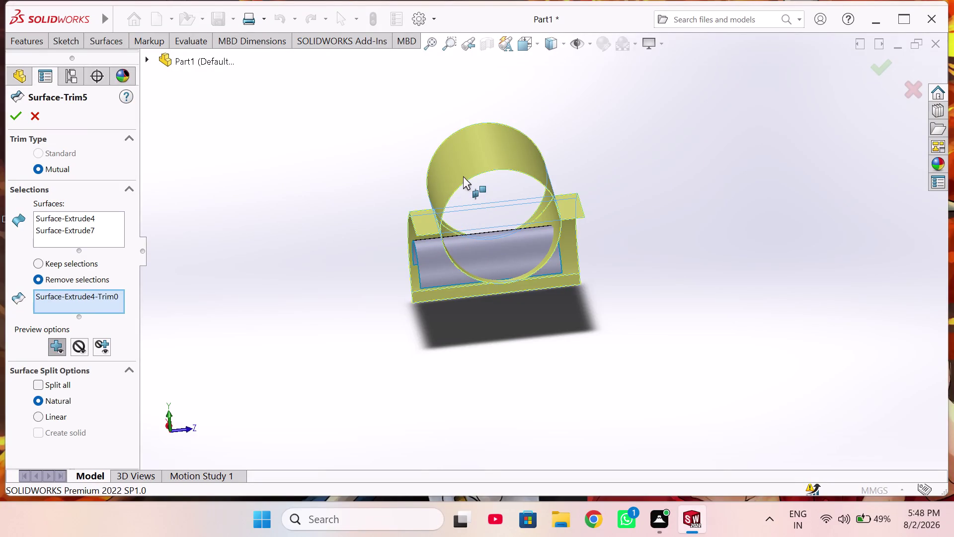
click(464, 176)
middle_drag(495, 230, 535, 280)
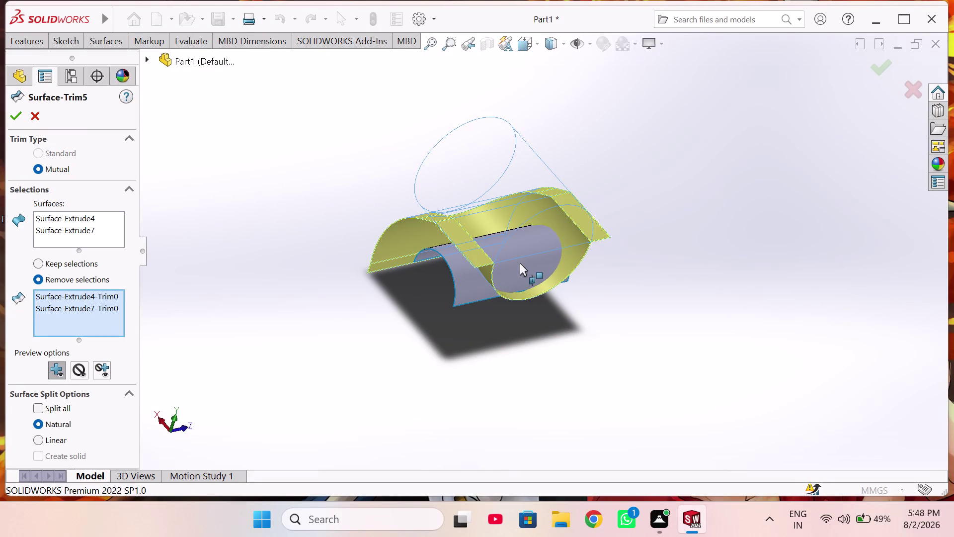
middle_drag(512, 259, 482, 311)
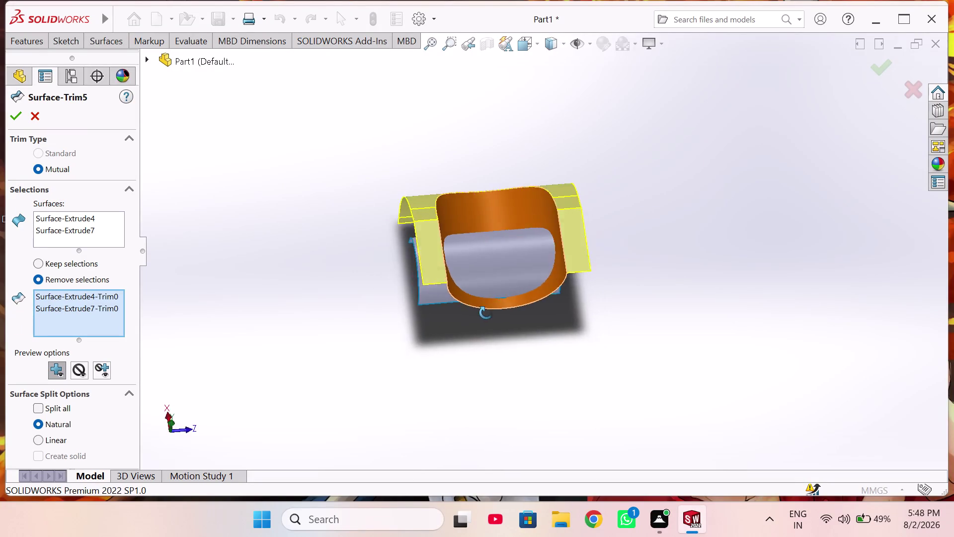
middle_drag(482, 311, 403, 309)
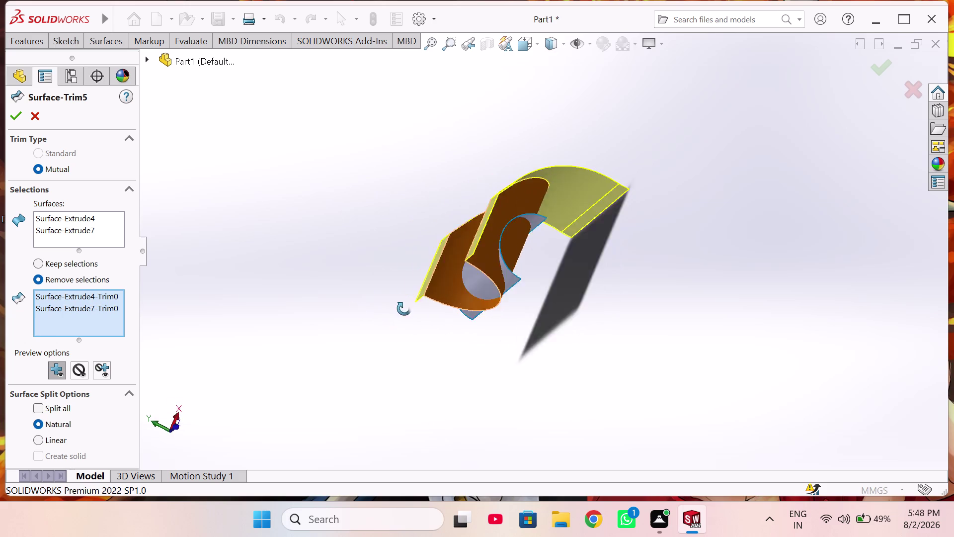
middle_drag(402, 308, 516, 338)
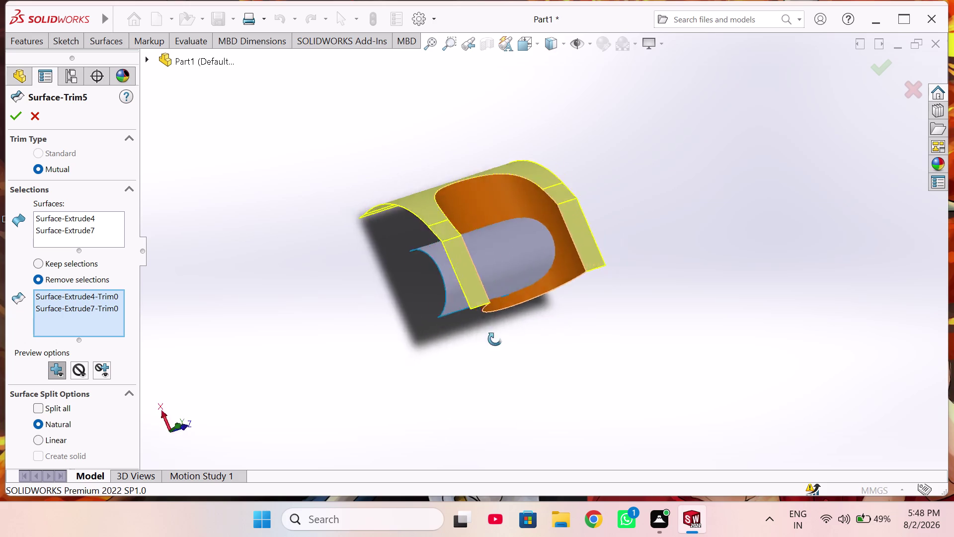
middle_drag(516, 338, 524, 325)
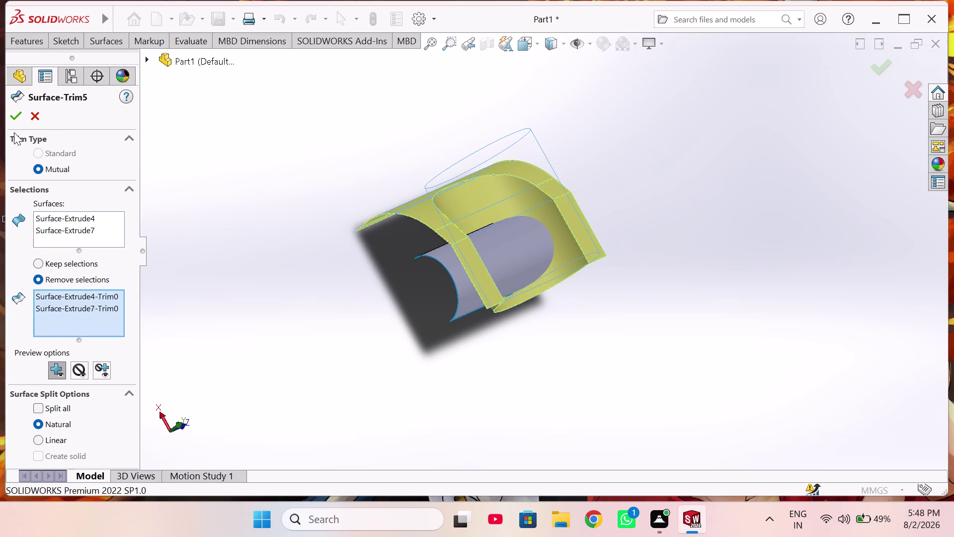
click(16, 121)
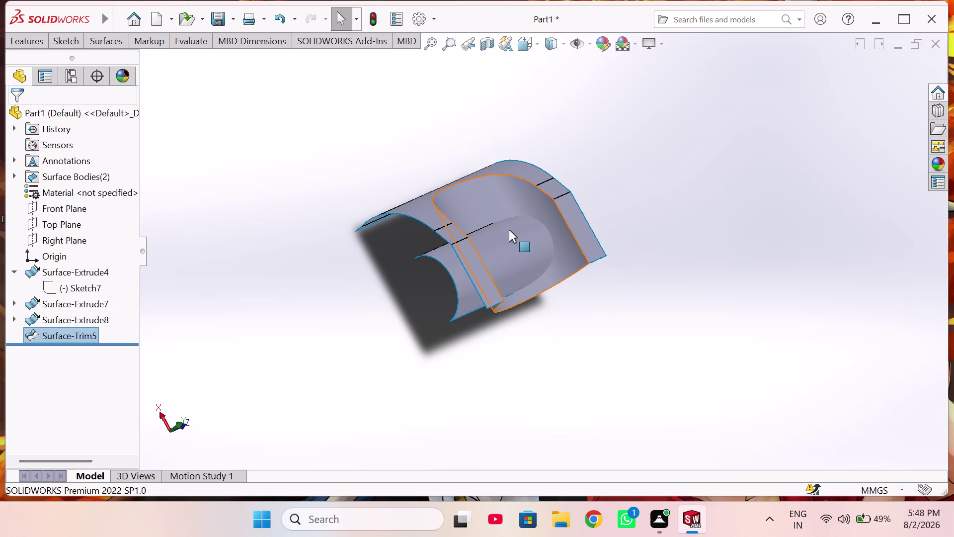
Select Surface-Extrude8 and orbit to inspect the trimmed surfaces.
click(509, 230)
click(566, 201)
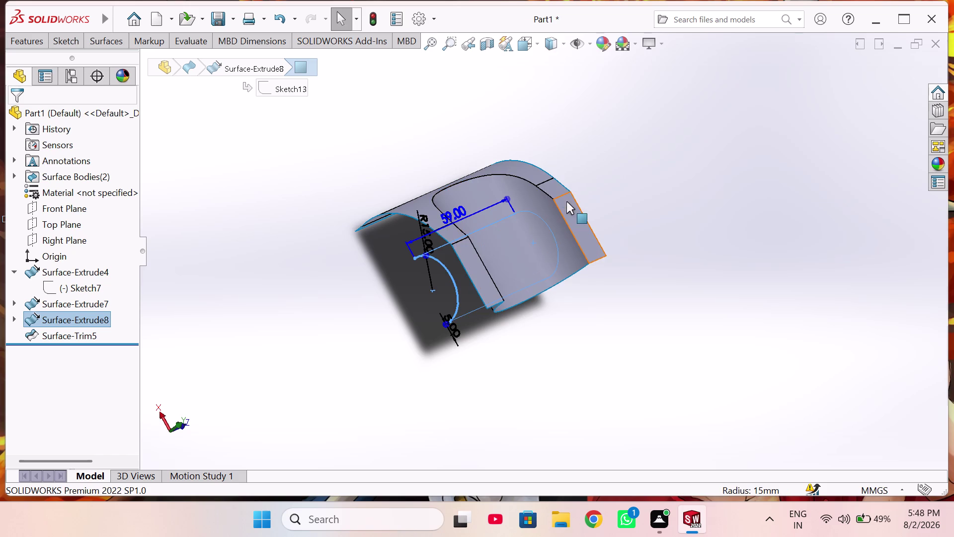
middle_drag(487, 260, 607, 213)
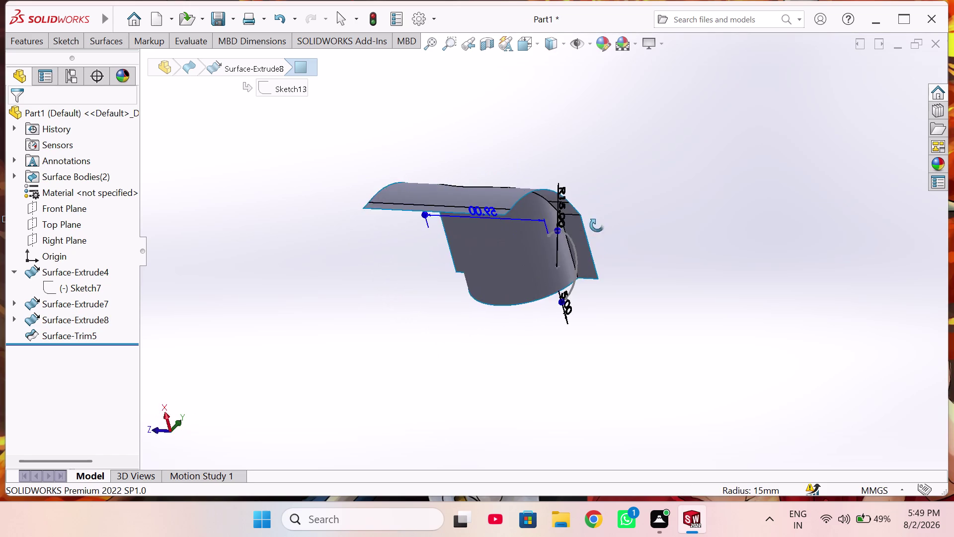
middle_drag(607, 213, 531, 208)
middle_drag(518, 227, 510, 238)
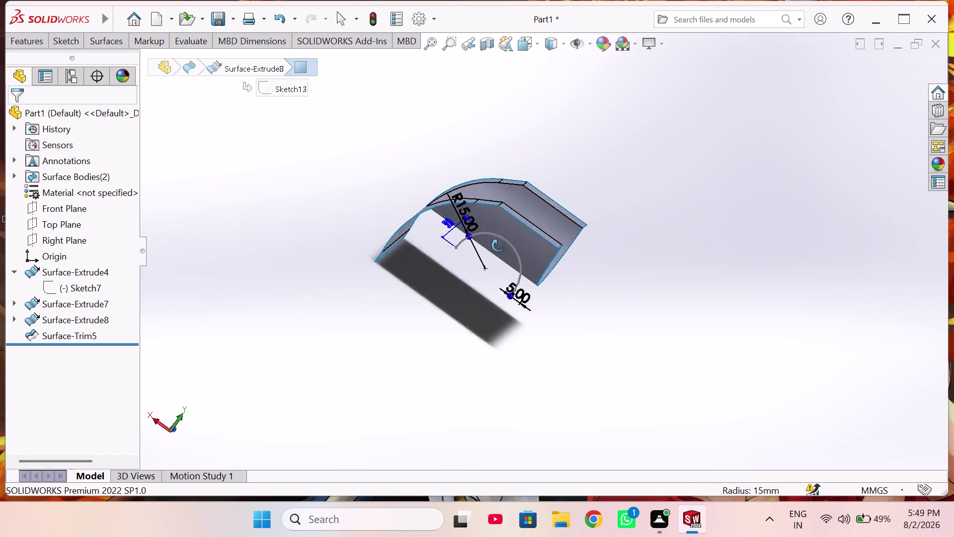
middle_drag(511, 237, 489, 253)
View the Surface-Trim5 settings, then close them without changes.
click(76, 343)
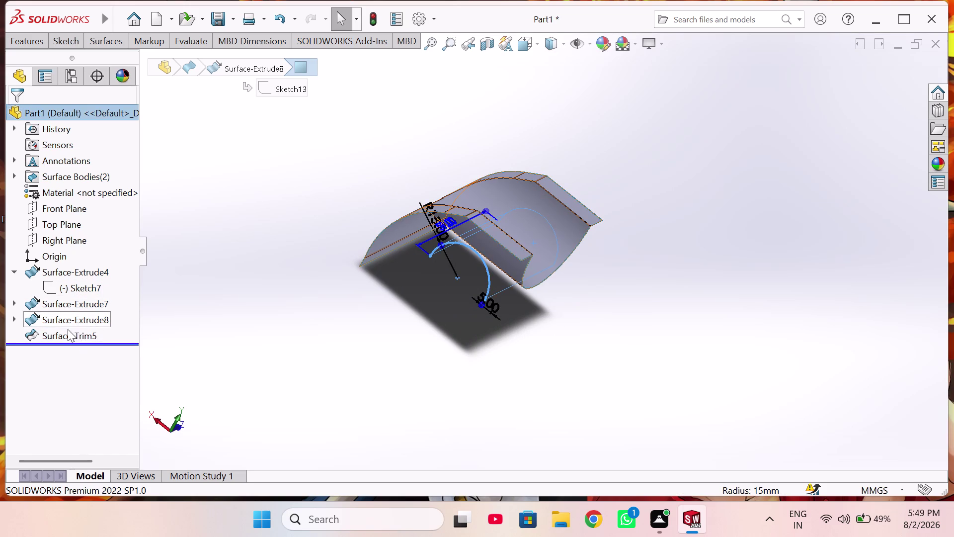
click(68, 333)
click(78, 295)
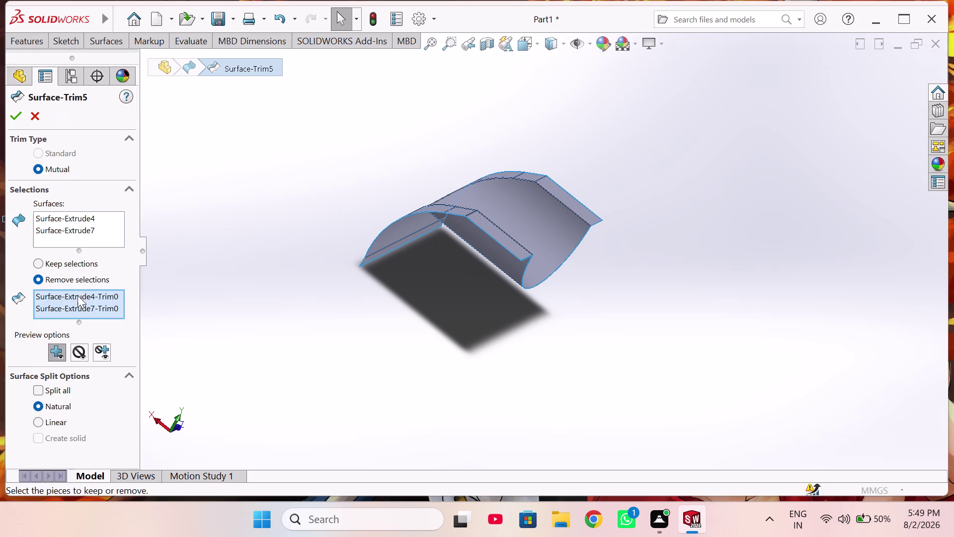
click(880, 71)
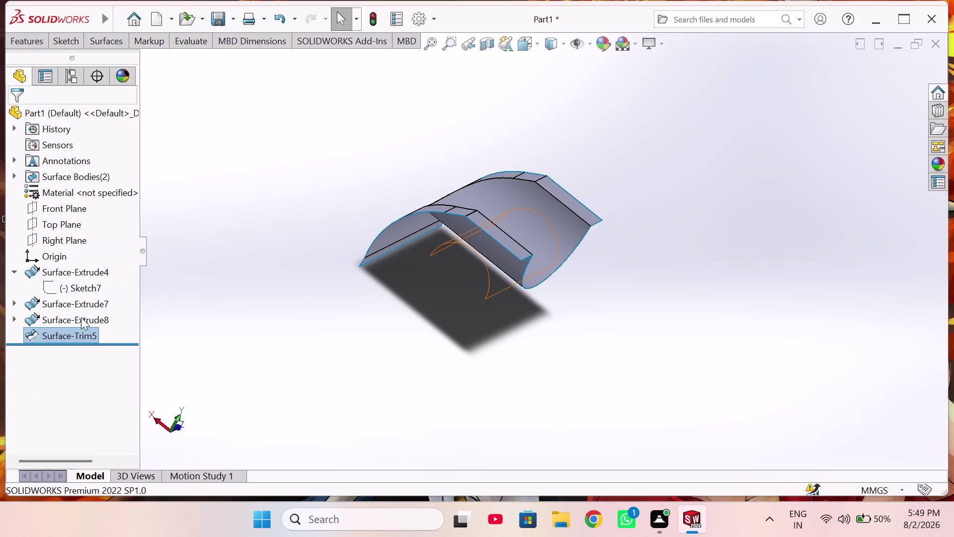
click(70, 334)
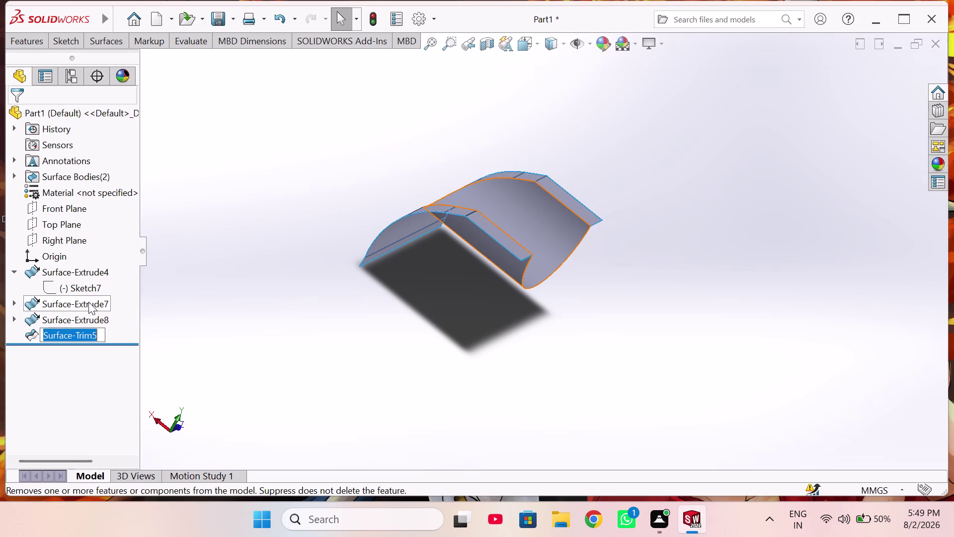
Show the sketch behind Surface-Extrude7, then bring up Surface-Trim5's editing options.
click(110, 377)
click(77, 334)
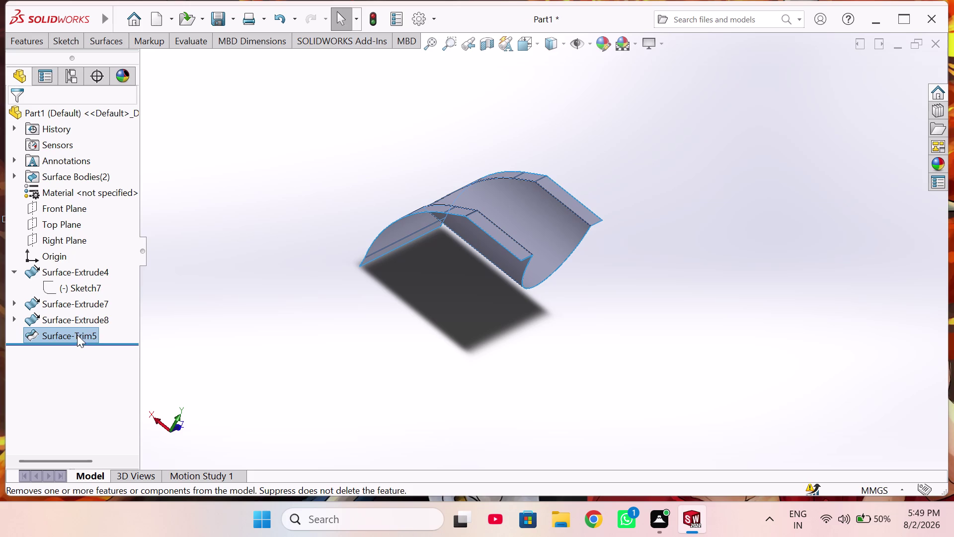
click(90, 300)
click(99, 334)
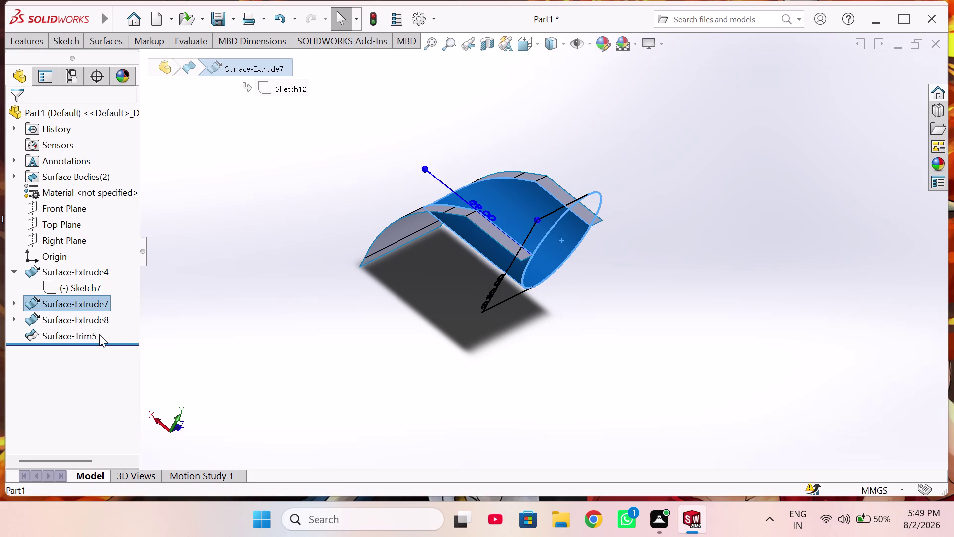
click(96, 339)
click(103, 305)
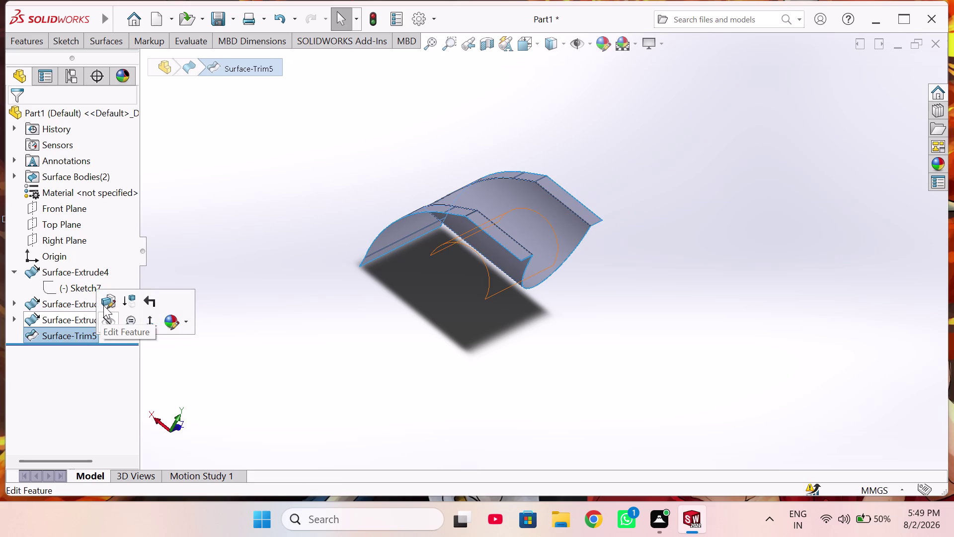
Mark another cylinder piece, then clear both the pieces-to-remove list and trimming surfaces.
middle_drag(331, 257, 328, 320)
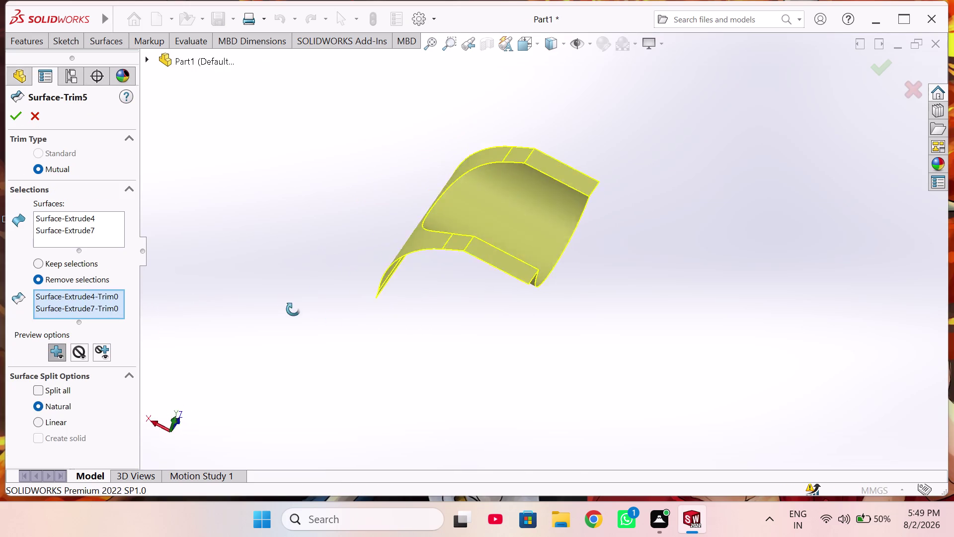
middle_drag(328, 319, 310, 350)
click(529, 233)
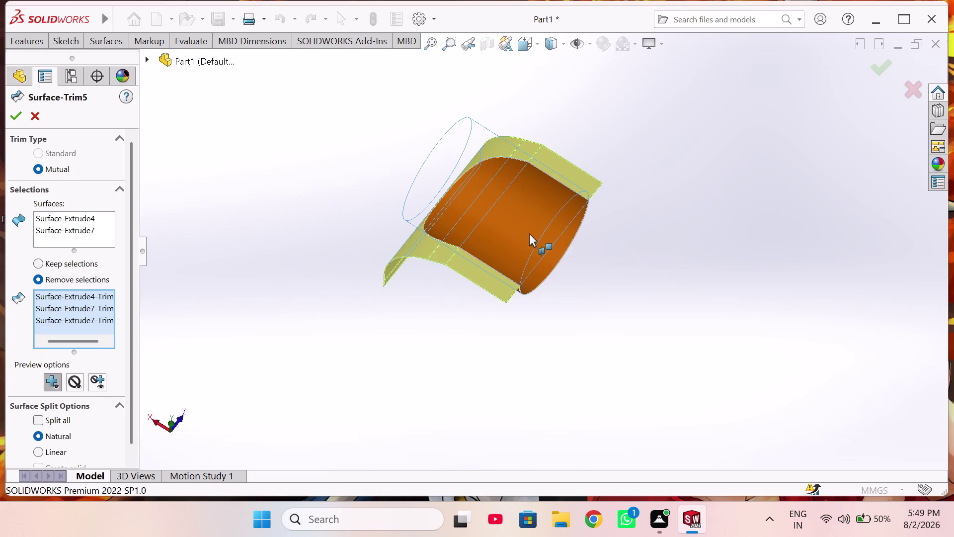
middle_drag(563, 267, 616, 289)
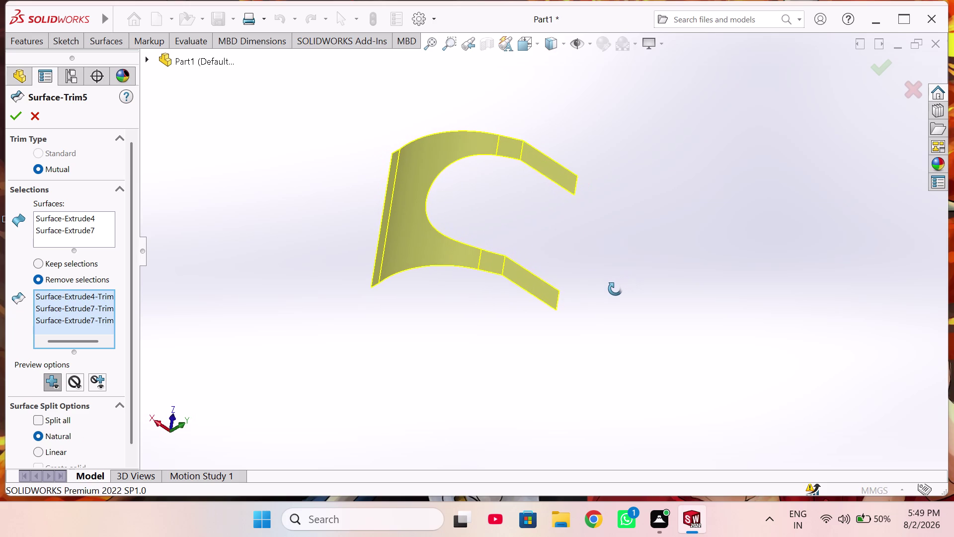
middle_drag(615, 289, 611, 290)
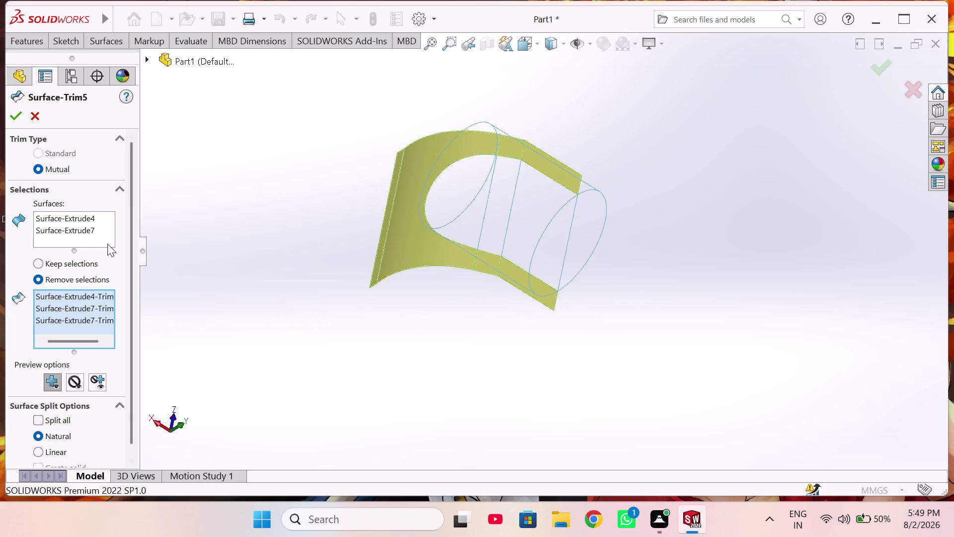
right_click(82, 312)
drag(113, 320, 112, 324)
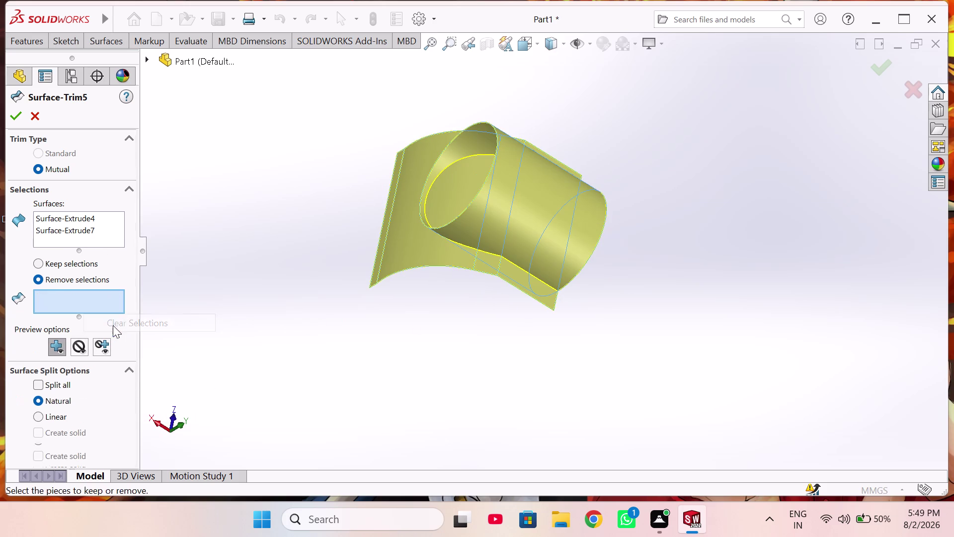
click(113, 228)
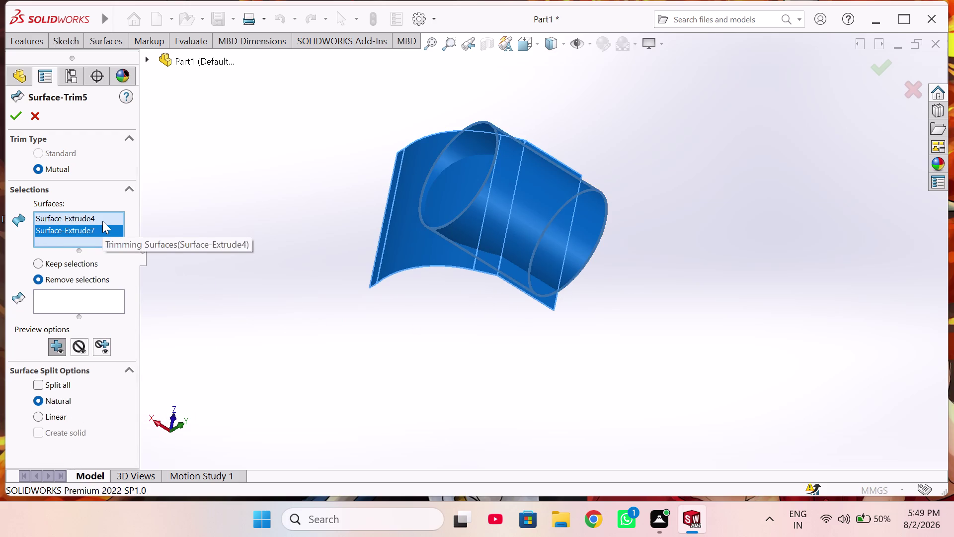
click(101, 215)
right_click(102, 215)
click(128, 229)
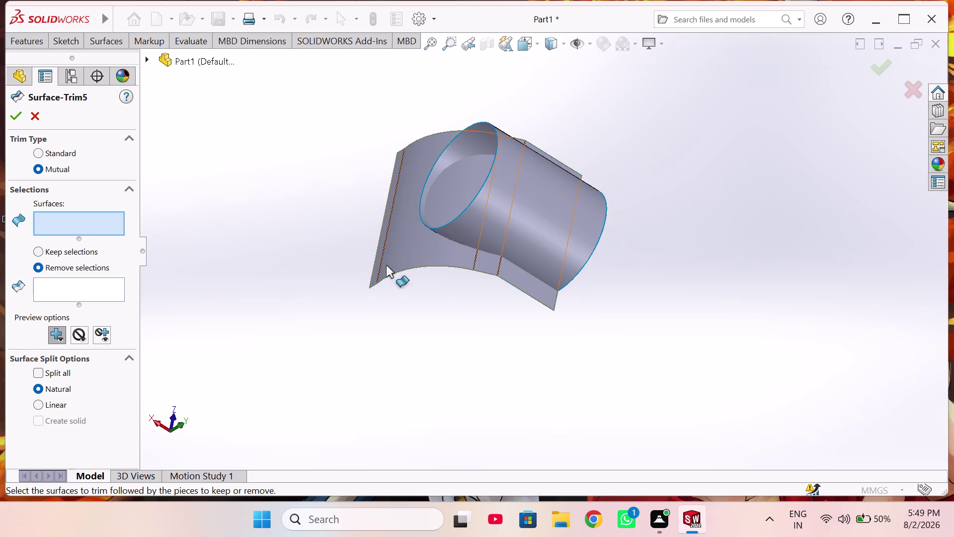
Orbit around the surfaces to review them and confirm the revised Surface-Trim5.
middle_drag(386, 294, 355, 285)
middle_drag(380, 273, 442, 319)
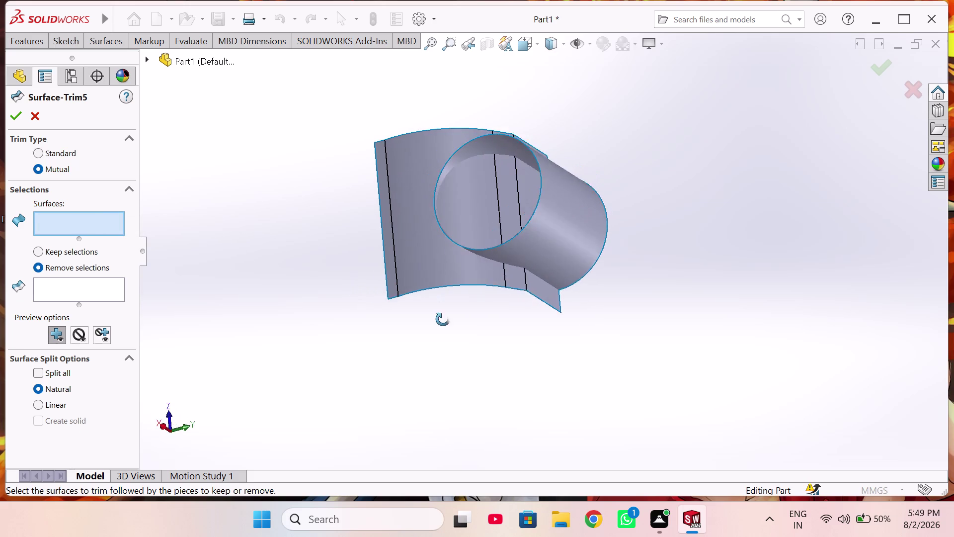
middle_drag(442, 319, 436, 380)
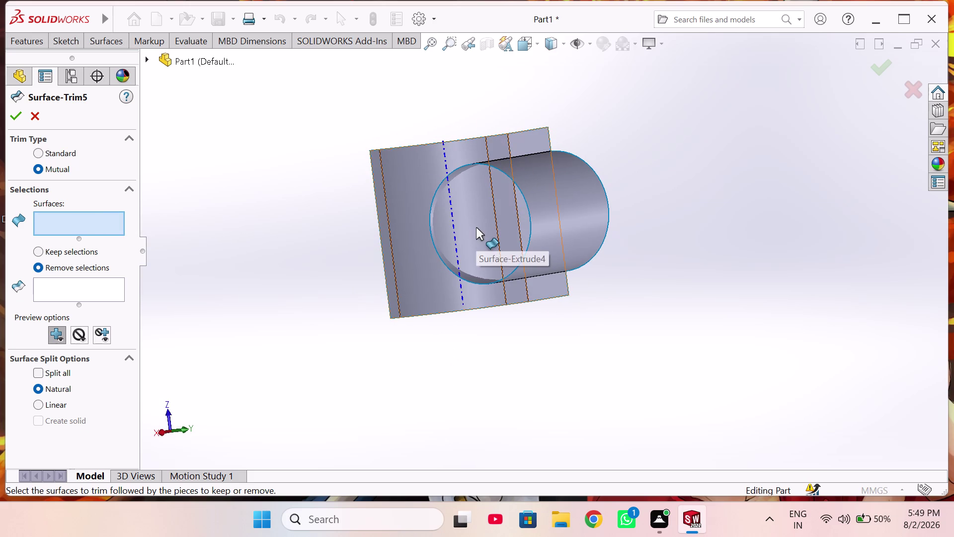
middle_drag(476, 227, 570, 220)
scroll(up, 3)
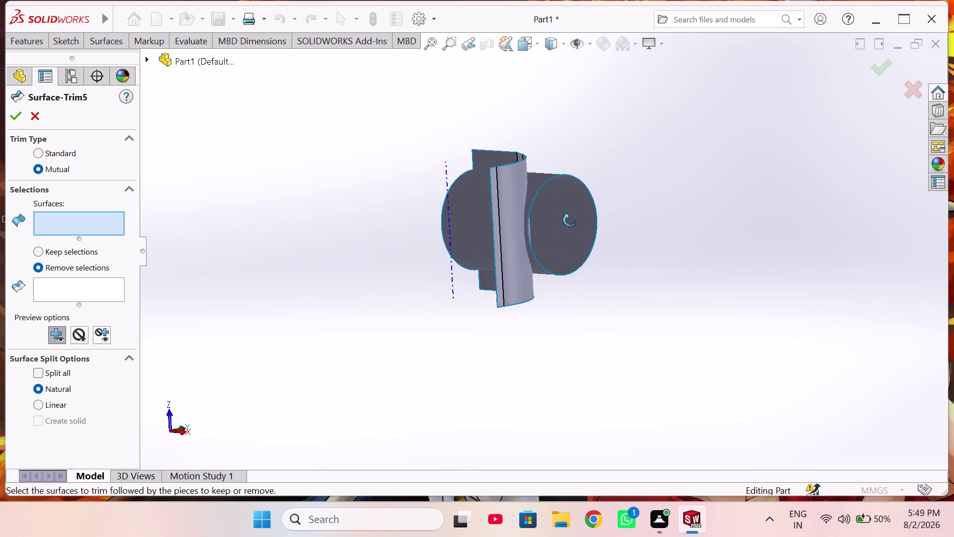
middle_drag(570, 220, 523, 252)
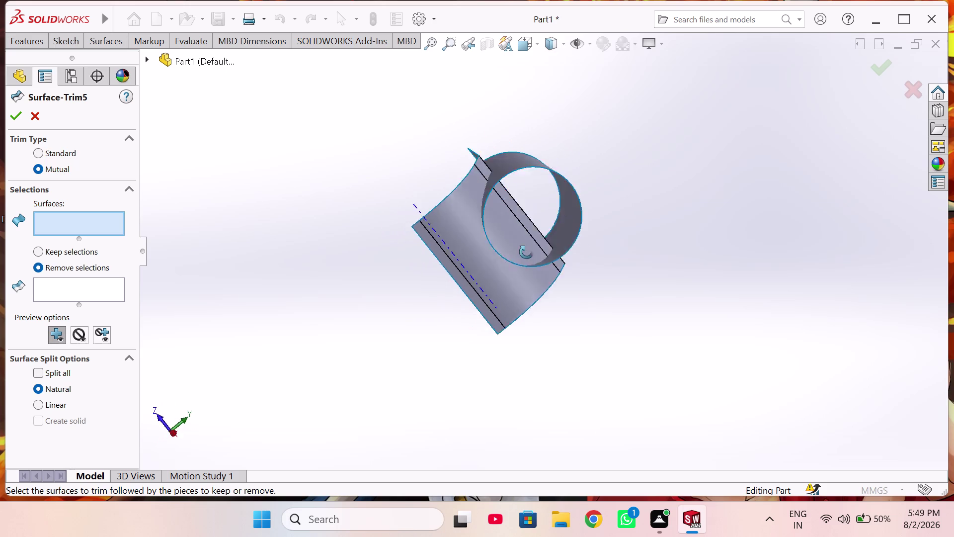
middle_drag(522, 252, 333, 223)
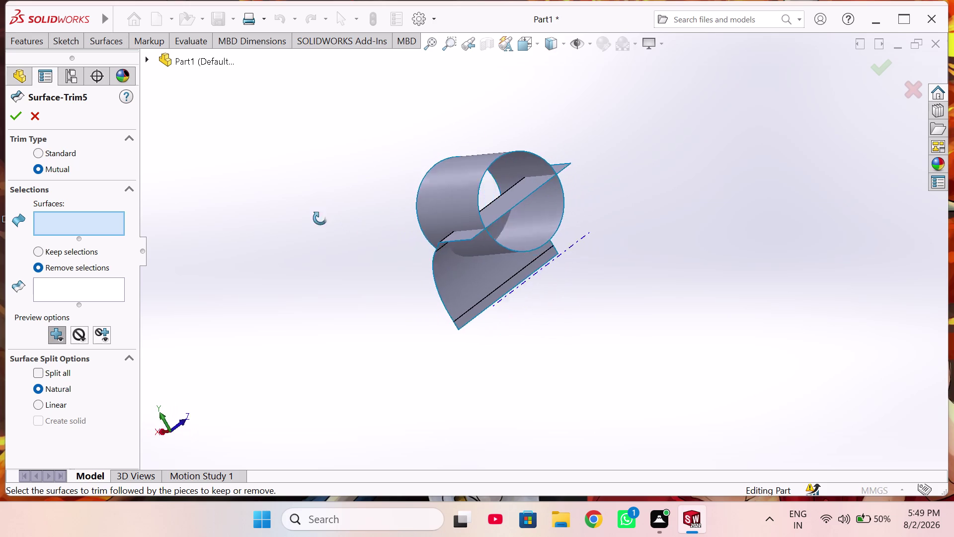
middle_drag(334, 223, 324, 225)
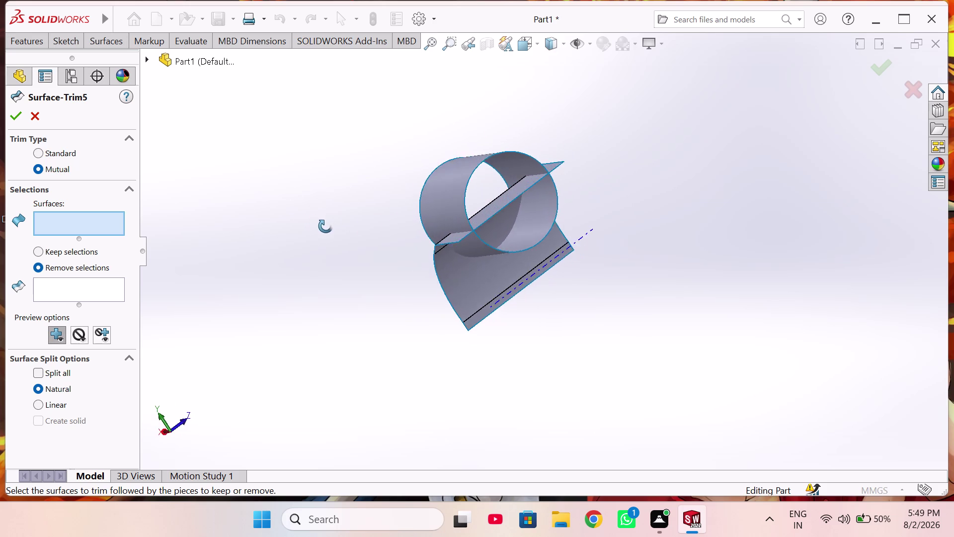
middle_drag(324, 225, 343, 281)
middle_drag(342, 282, 317, 292)
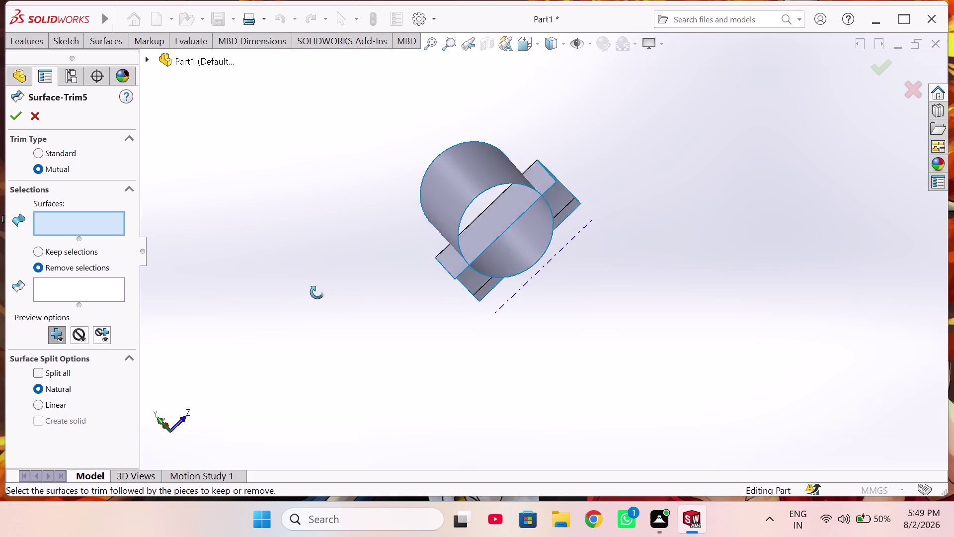
middle_drag(317, 292, 325, 287)
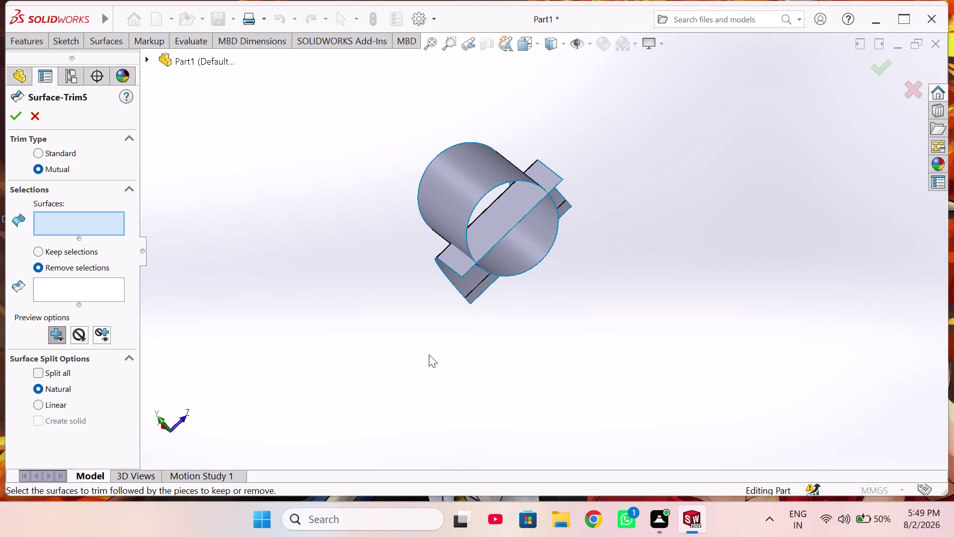
middle_drag(429, 355, 343, 284)
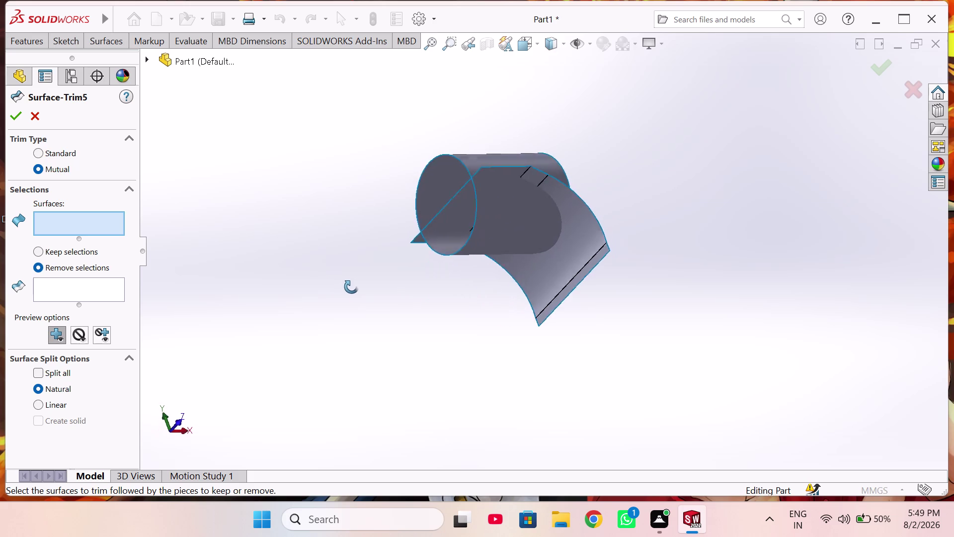
middle_drag(343, 283, 509, 301)
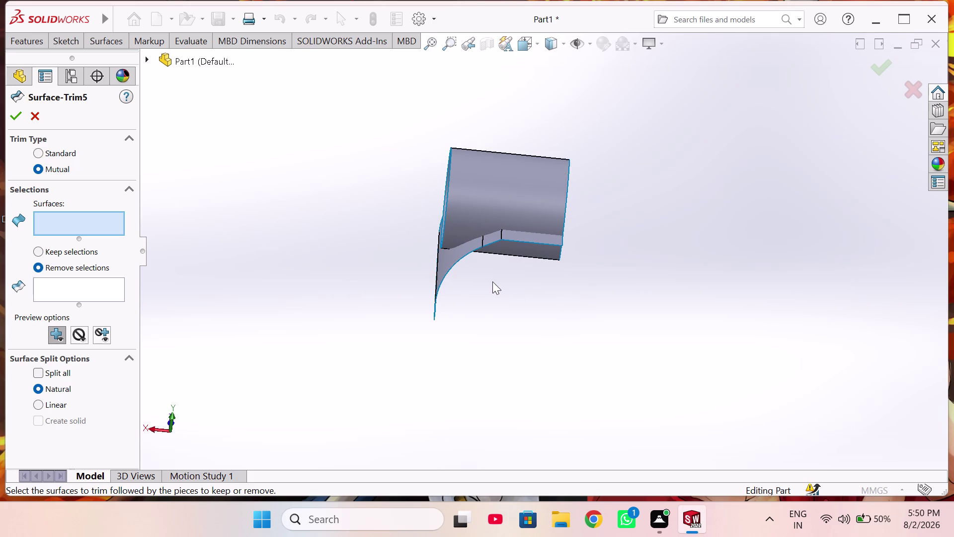
middle_drag(472, 277, 673, 328)
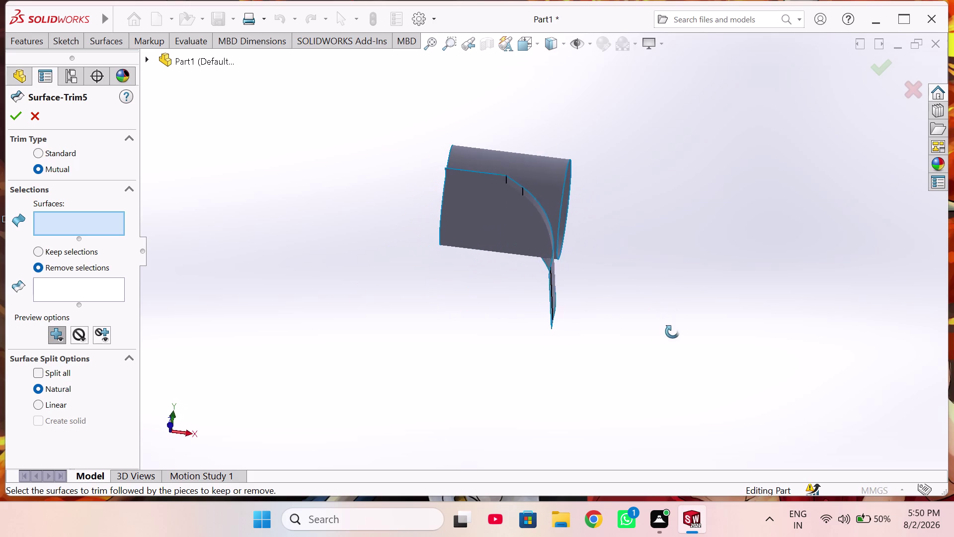
middle_drag(673, 328, 669, 389)
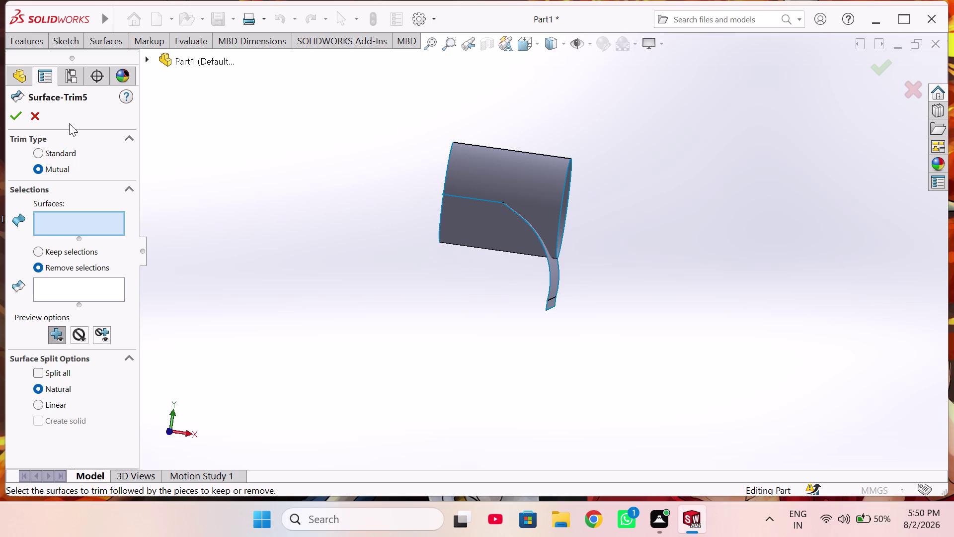
click(37, 119)
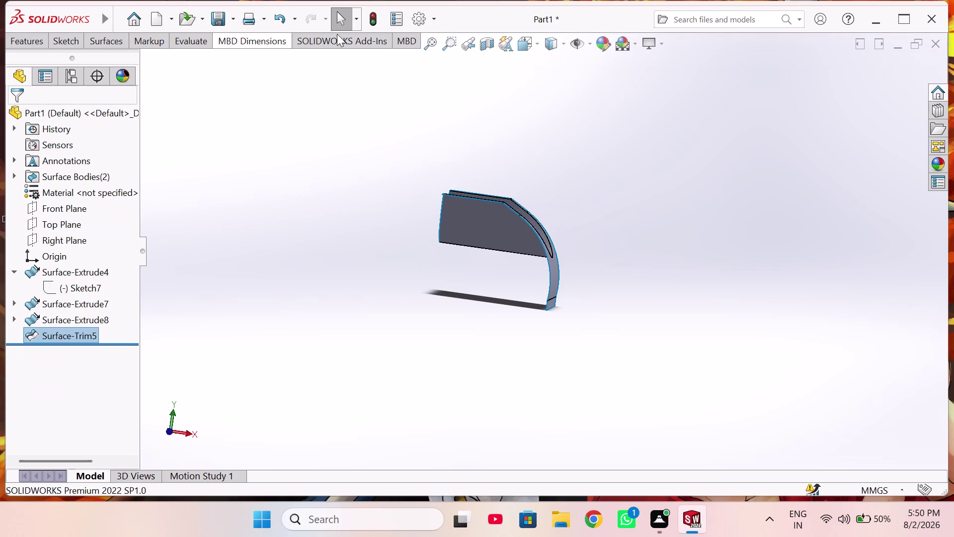
Undo back past Surface-Trim5 to restore the untrimmed surfaces, then start a standard Trim Surface.
click(275, 21)
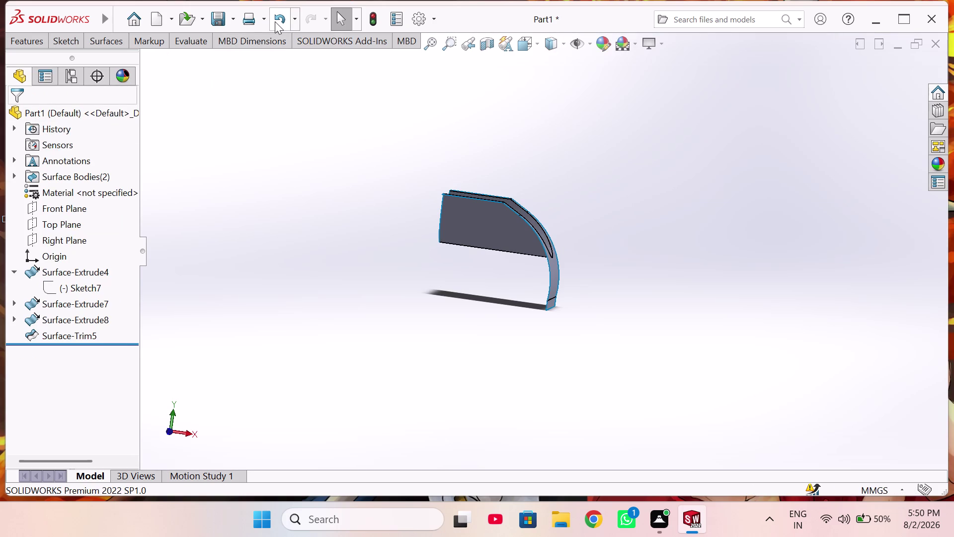
click(279, 21)
click(281, 21)
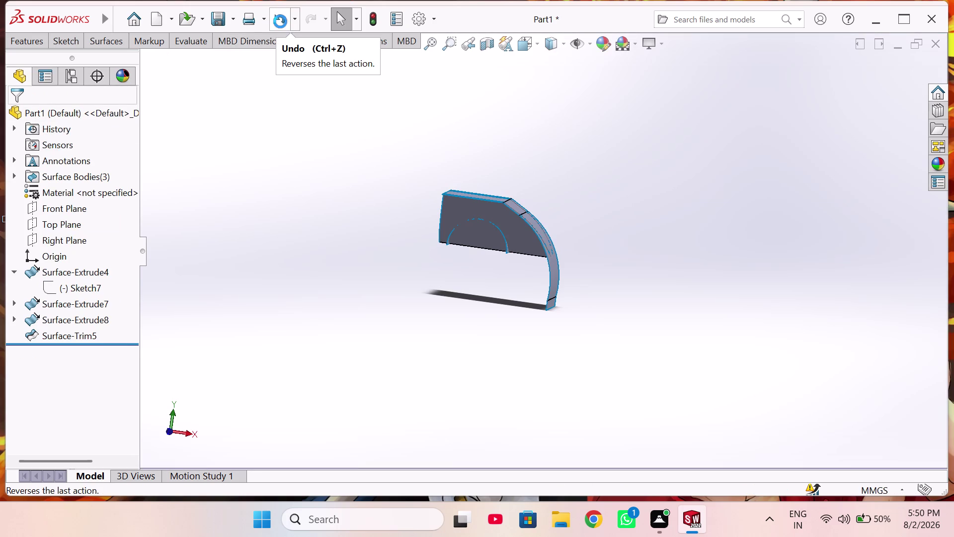
click(280, 21)
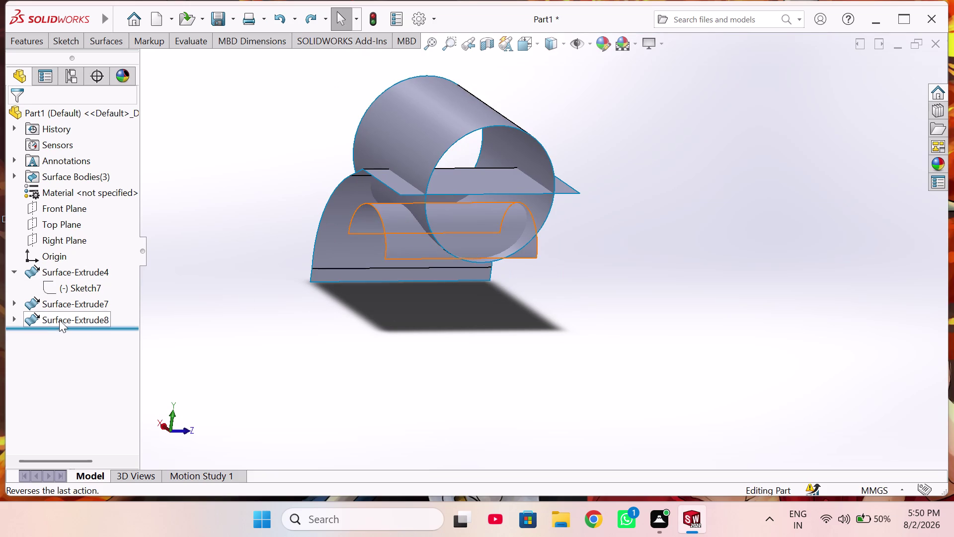
click(93, 40)
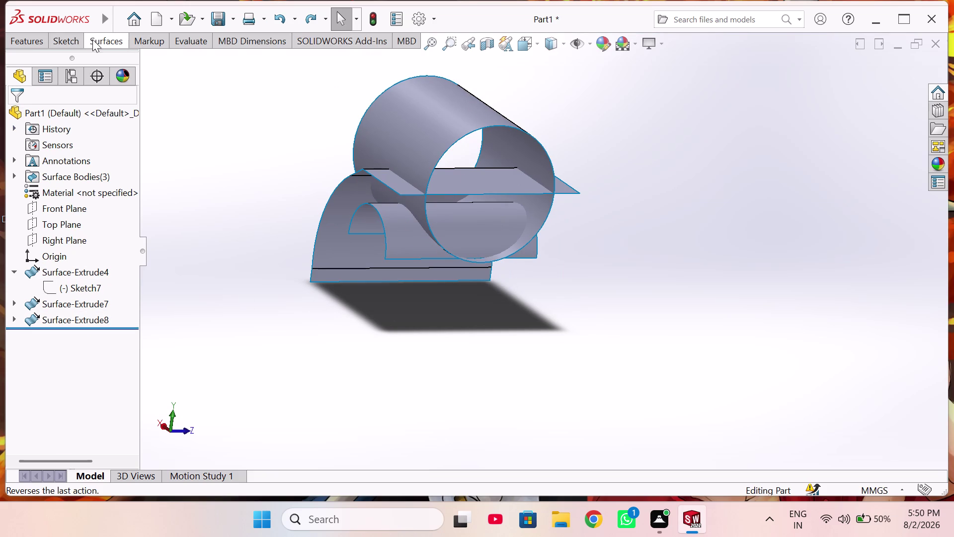
click(520, 84)
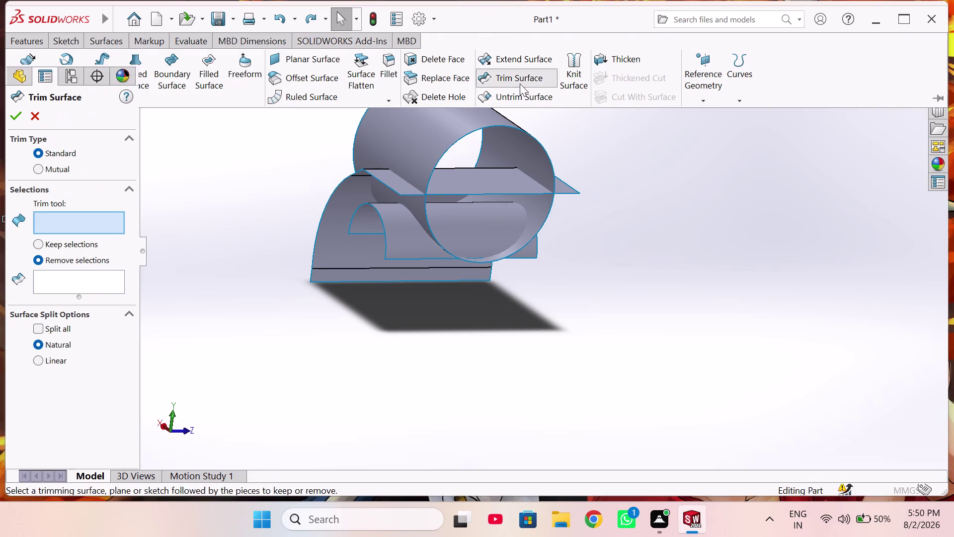
Choose the flat sheet, Surface-Extrude4, as the trim tool.
middle_drag(571, 299, 555, 304)
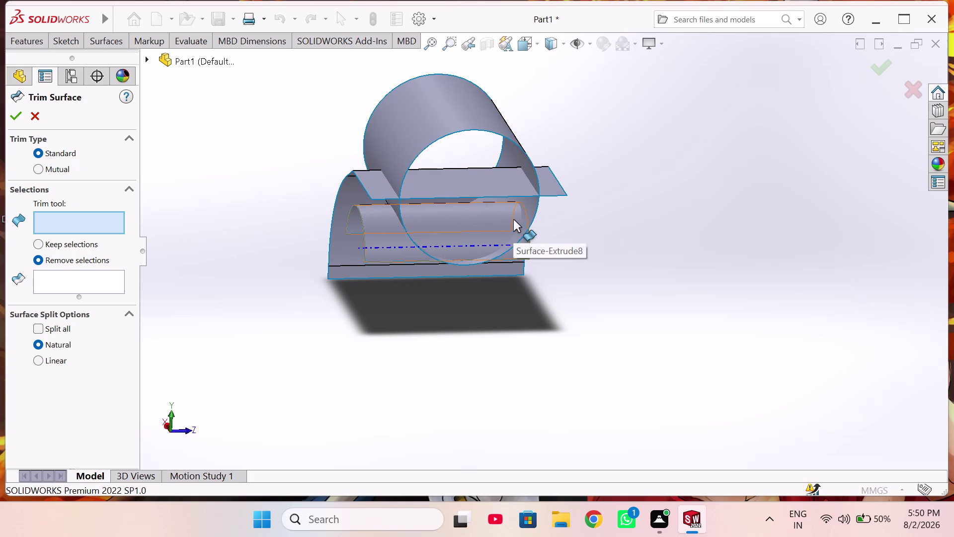
middle_drag(495, 195, 451, 199)
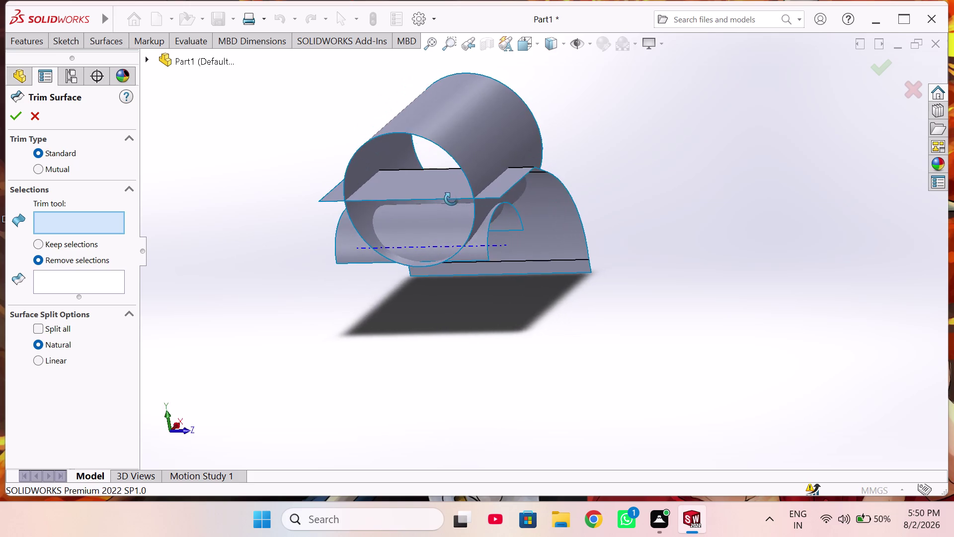
middle_drag(452, 199, 464, 223)
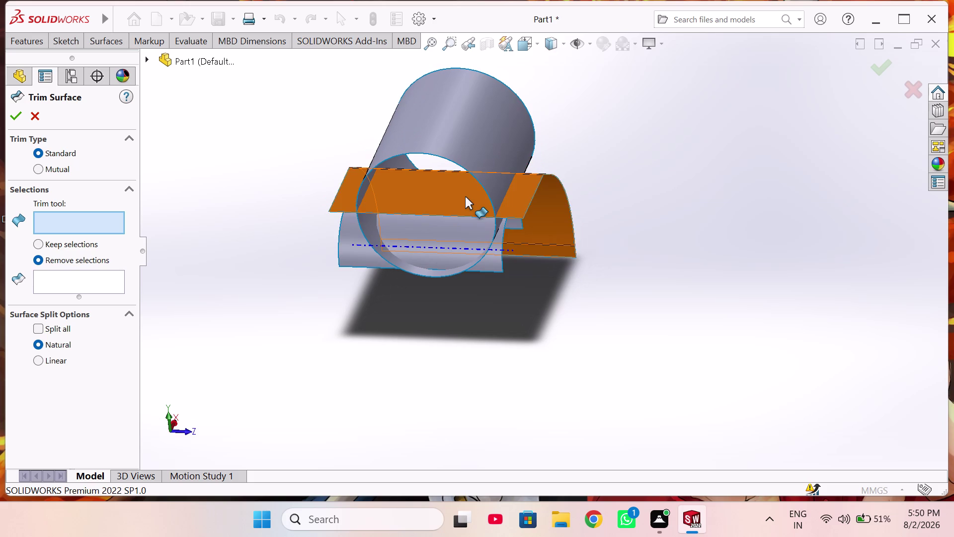
click(465, 196)
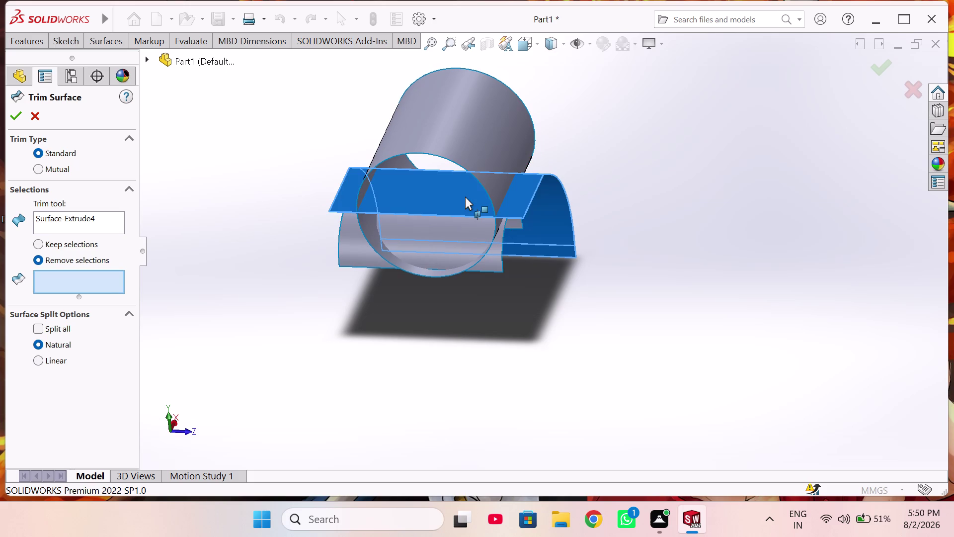
Remove the cylinder's upper portion and confirm the trim as Surface-Trim6.
middle_drag(418, 200, 398, 191)
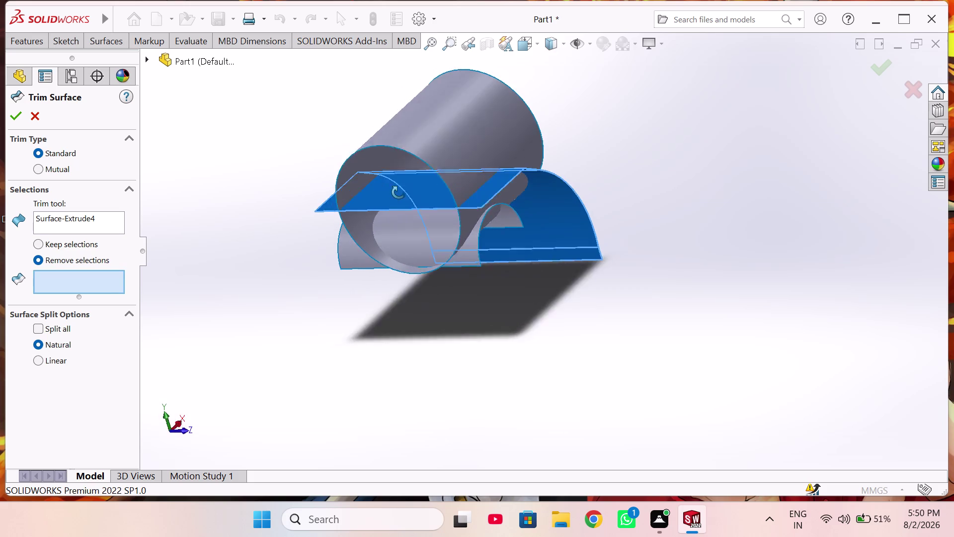
middle_drag(397, 192, 409, 206)
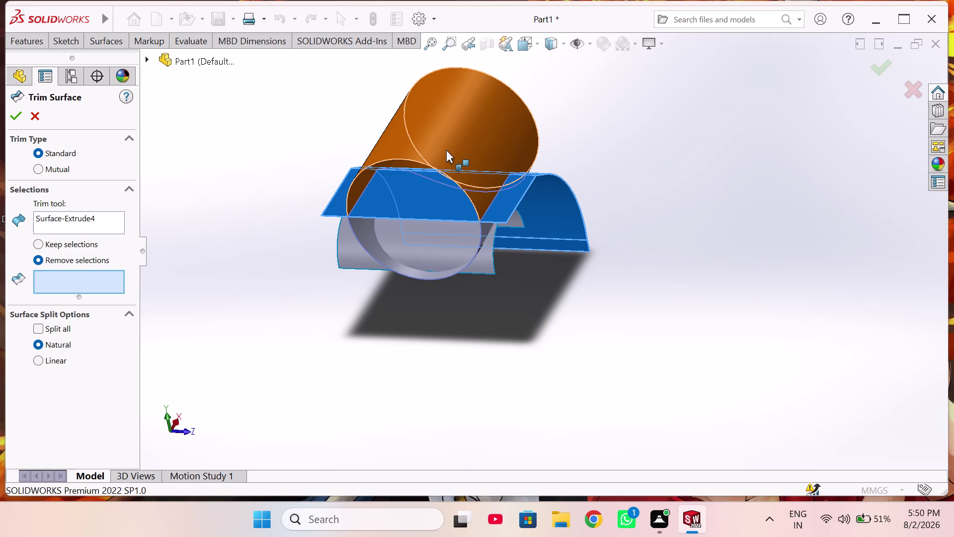
click(446, 150)
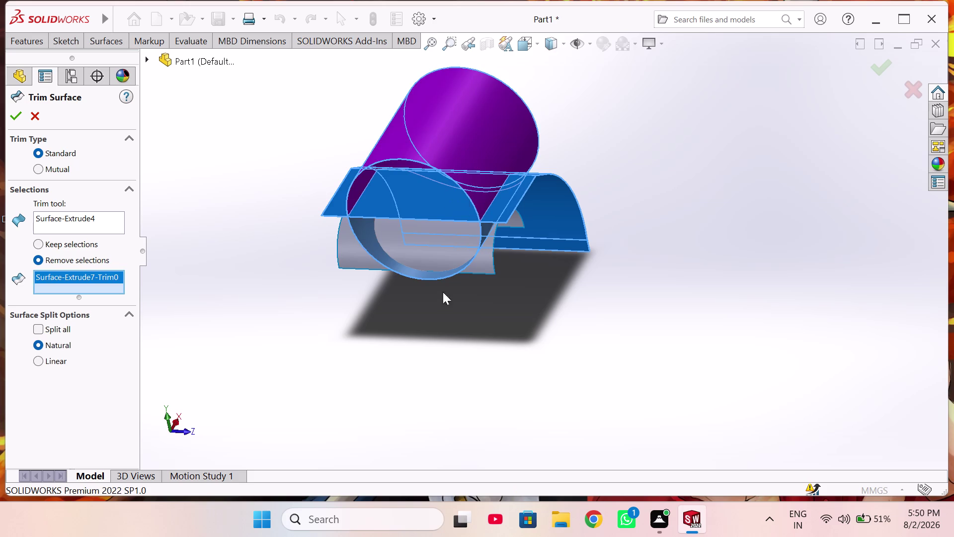
middle_drag(440, 313, 579, 345)
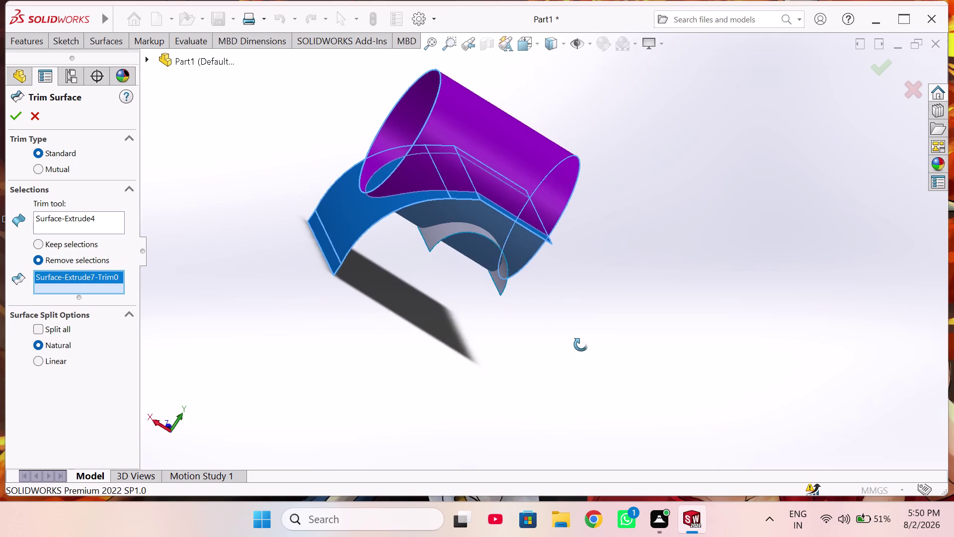
middle_drag(579, 344, 609, 348)
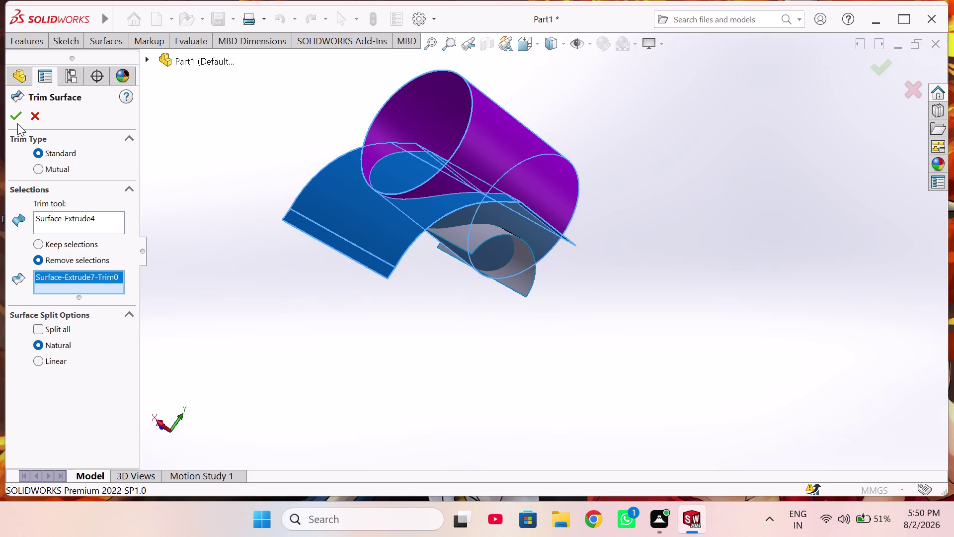
click(13, 120)
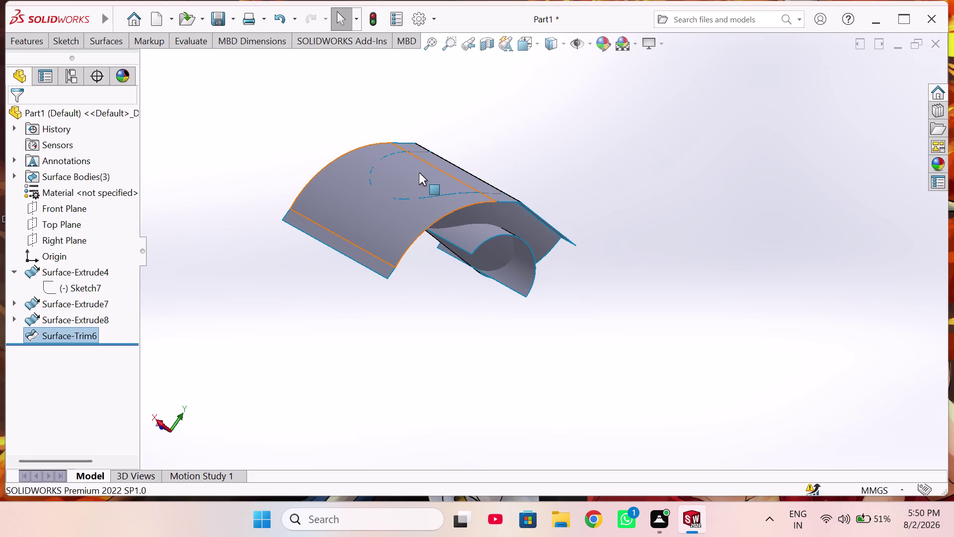
Orbit the trimmed model to inspect it, including from below.
middle_drag(422, 171, 409, 241)
middle_drag(477, 224, 390, 199)
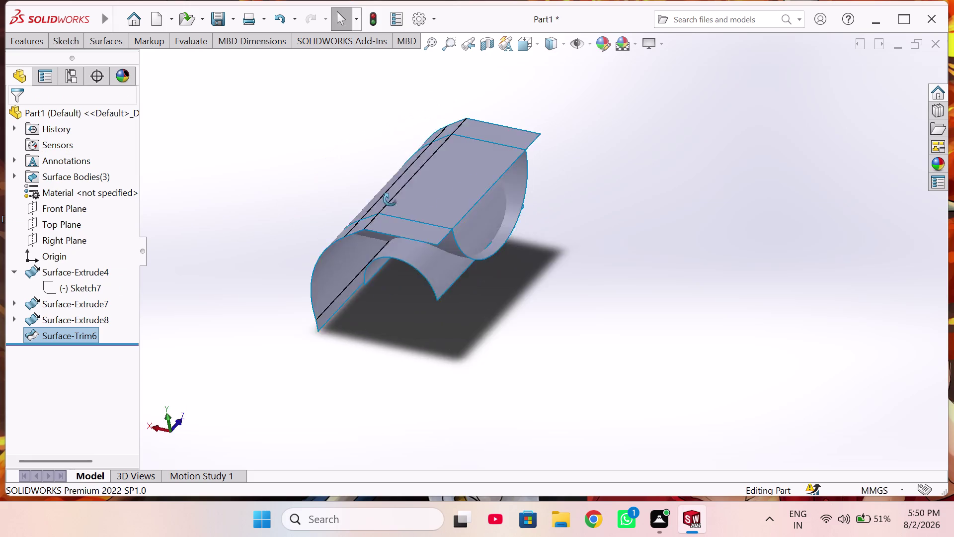
middle_drag(390, 199, 354, 222)
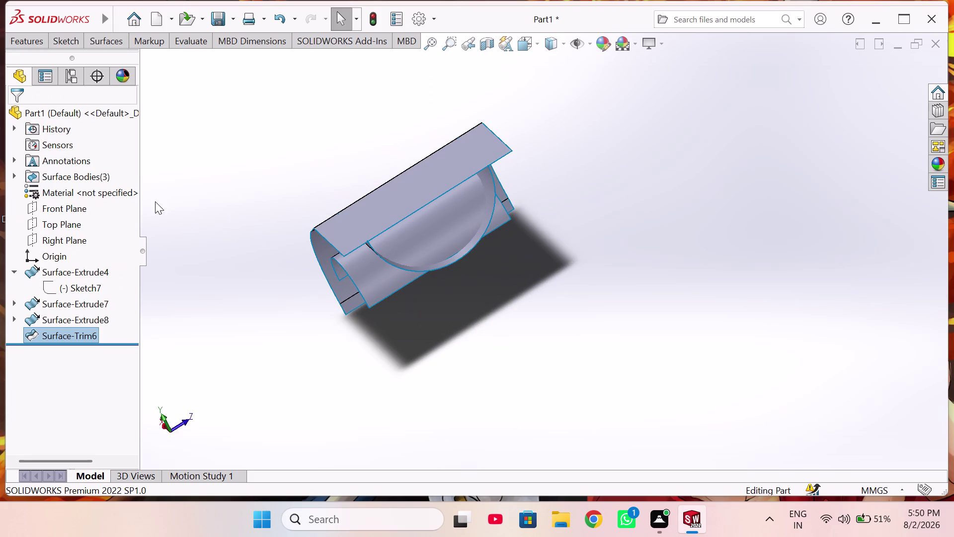
click(103, 41)
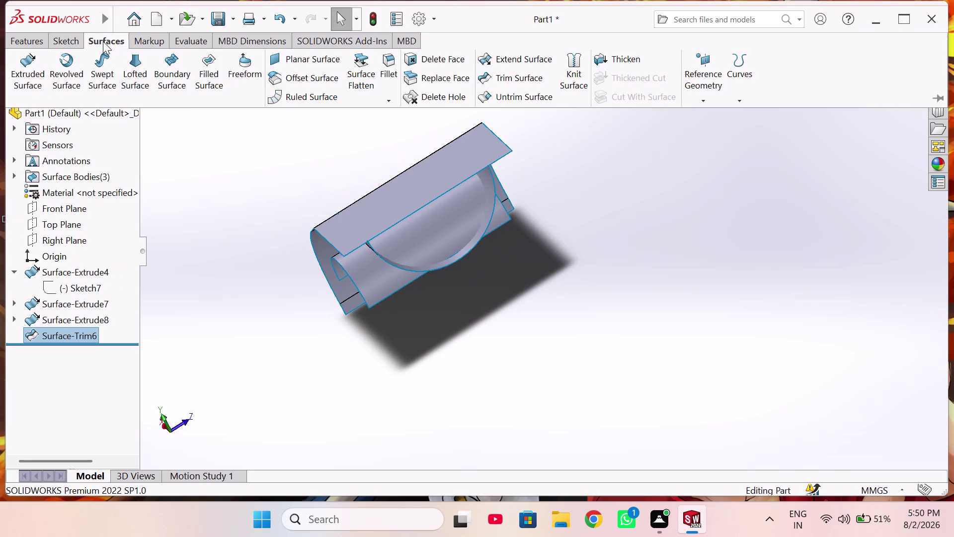
Trim the flat sheet with Surface-Trim6, removing its inner region to create Surface-Trim7.
click(502, 76)
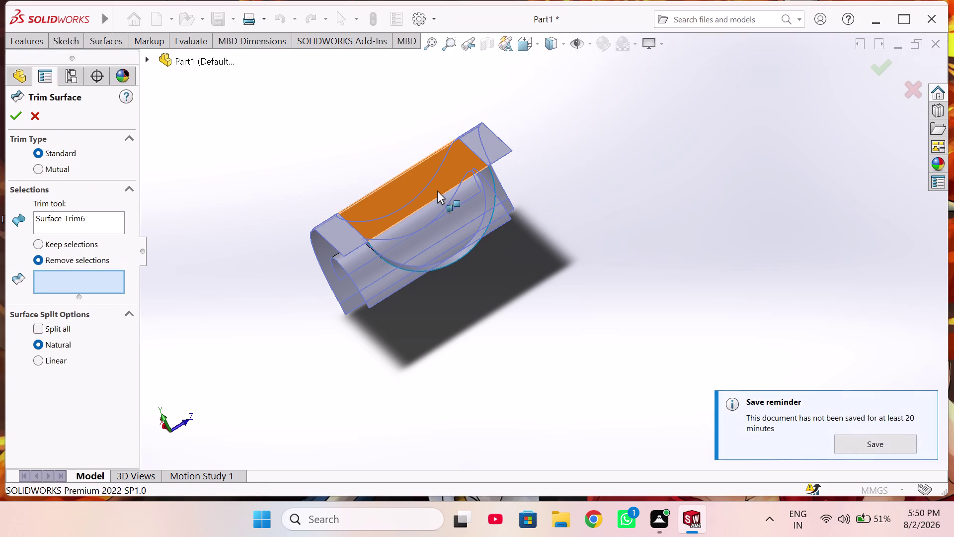
click(437, 191)
middle_drag(396, 184, 507, 249)
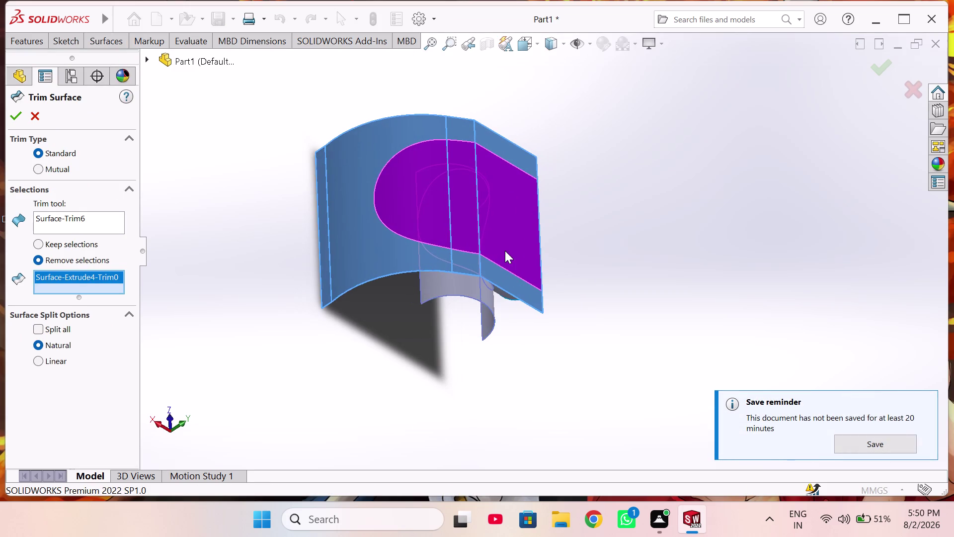
click(17, 114)
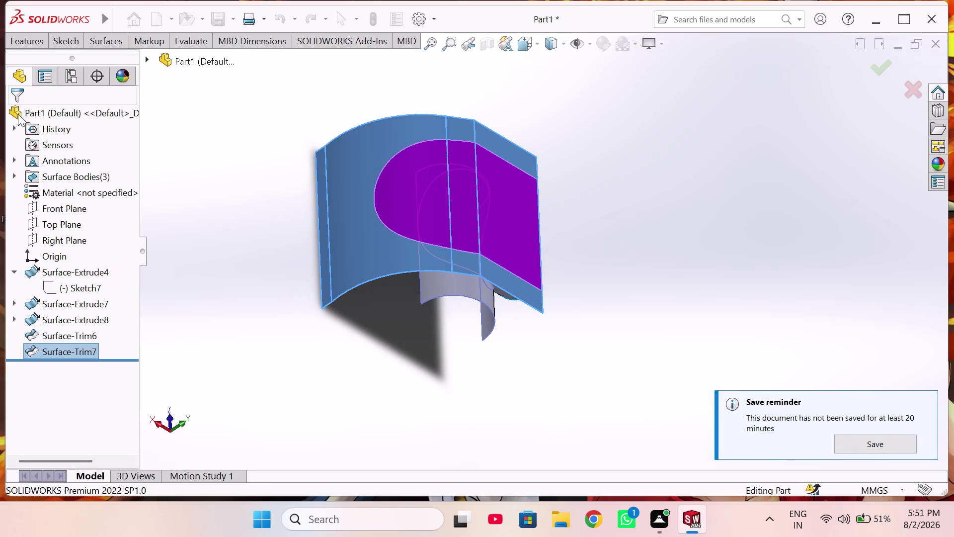
Hide the Surface-Extrude8 half-tube body.
middle_drag(510, 226, 447, 236)
click(449, 235)
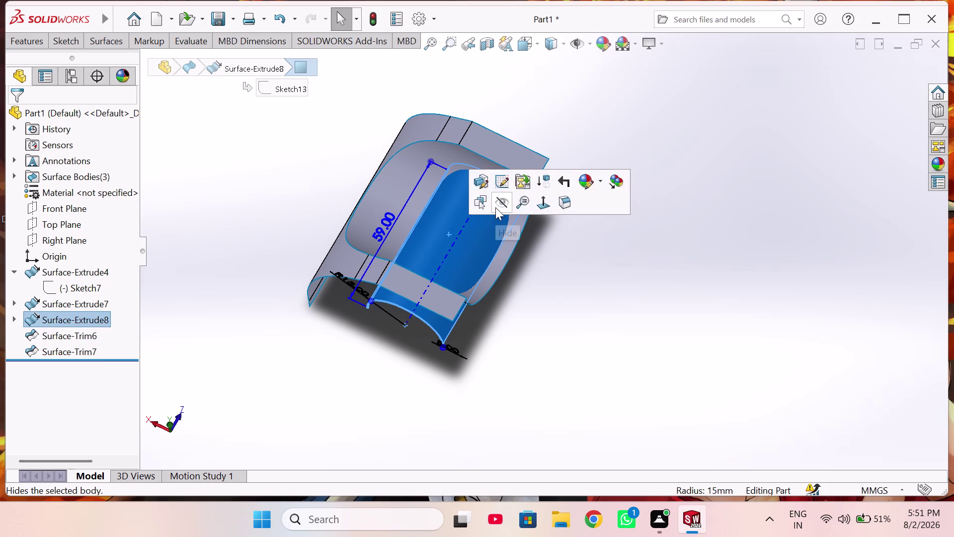
click(500, 202)
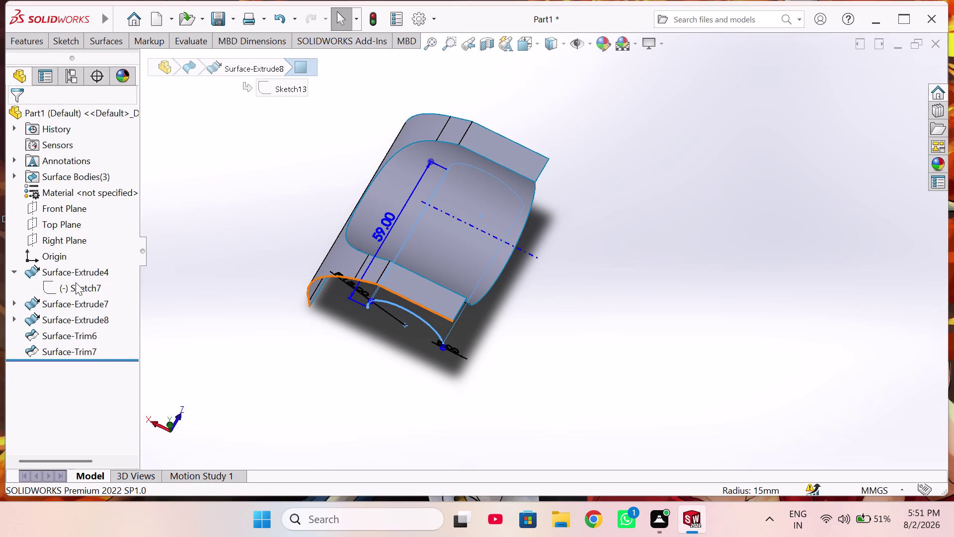
Reopen Surface-Trim7's settings, inspect the trim from a few angles, and accept it unchanged.
click(66, 346)
click(78, 311)
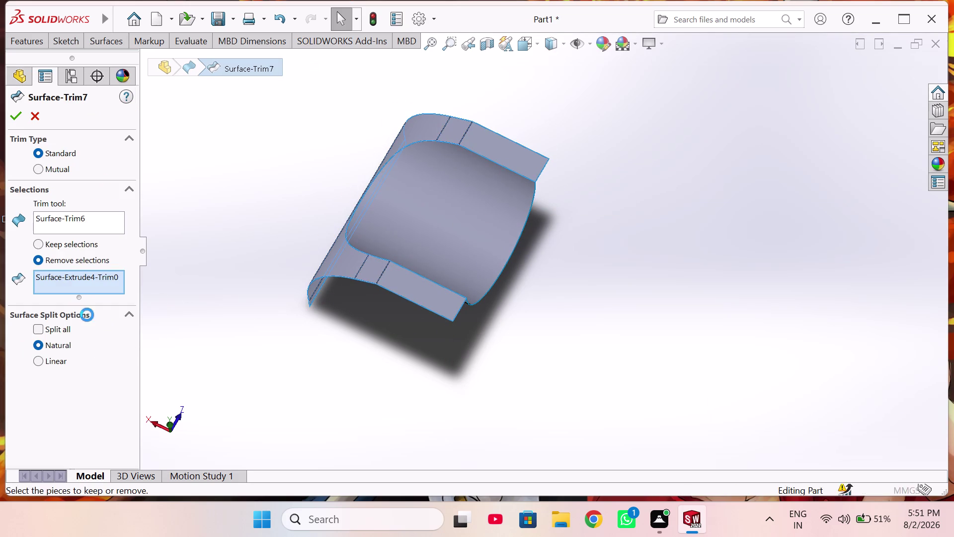
middle_drag(272, 323, 248, 294)
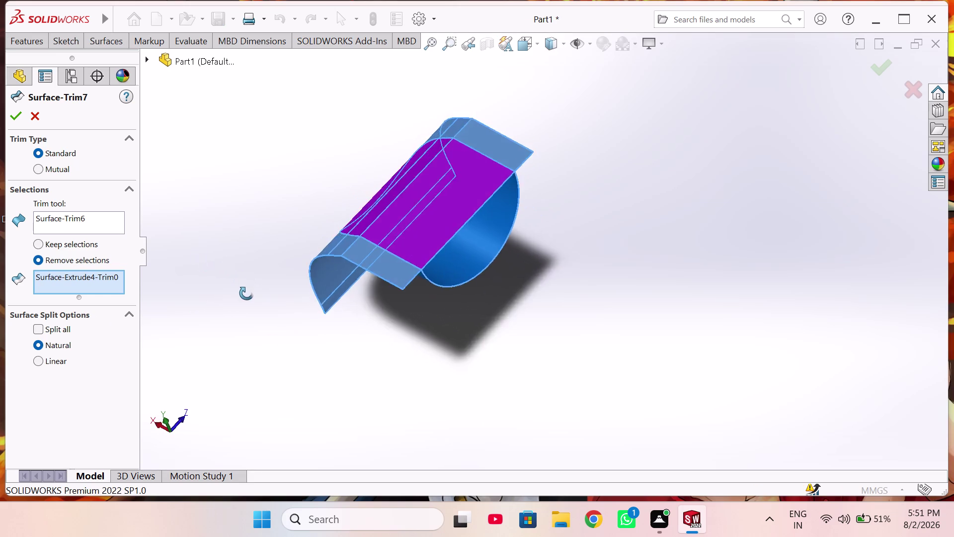
middle_drag(248, 293, 207, 247)
scroll(up, 3)
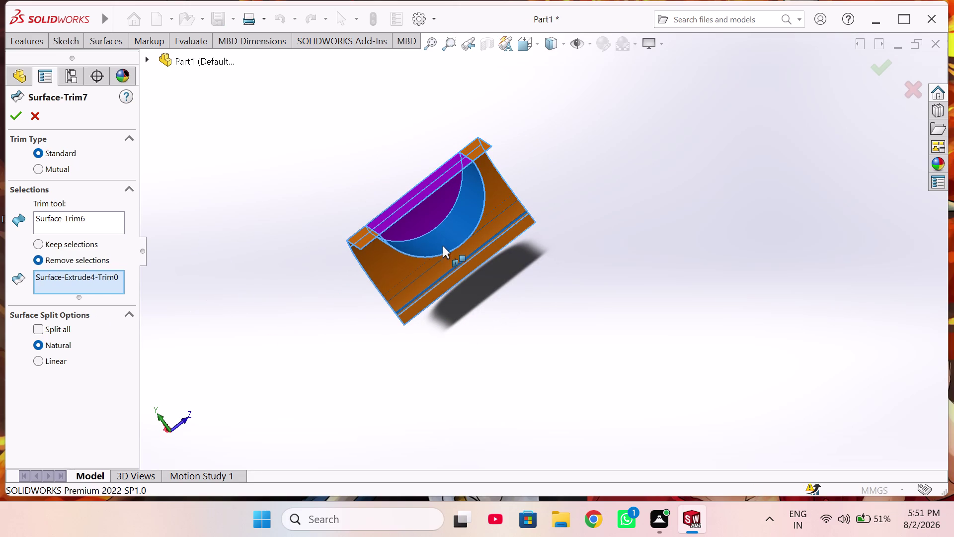
middle_drag(443, 238, 509, 314)
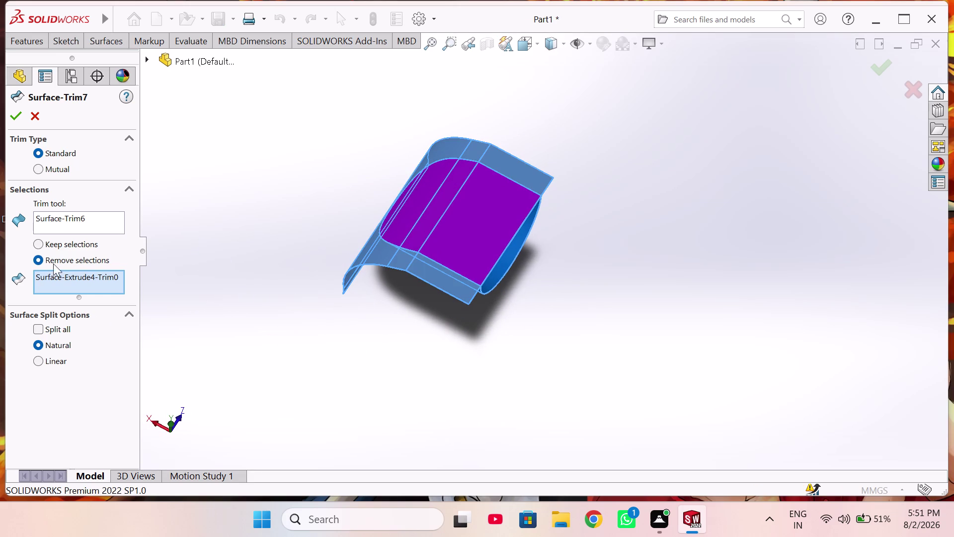
click(29, 115)
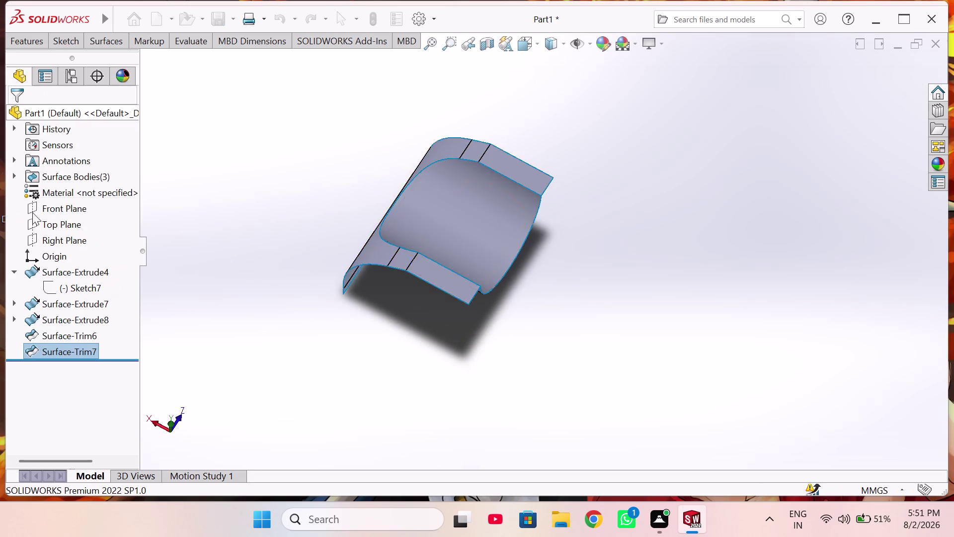
Try hiding Surface-Trim7's body from the tree, leaving the feature name unchanged.
click(55, 349)
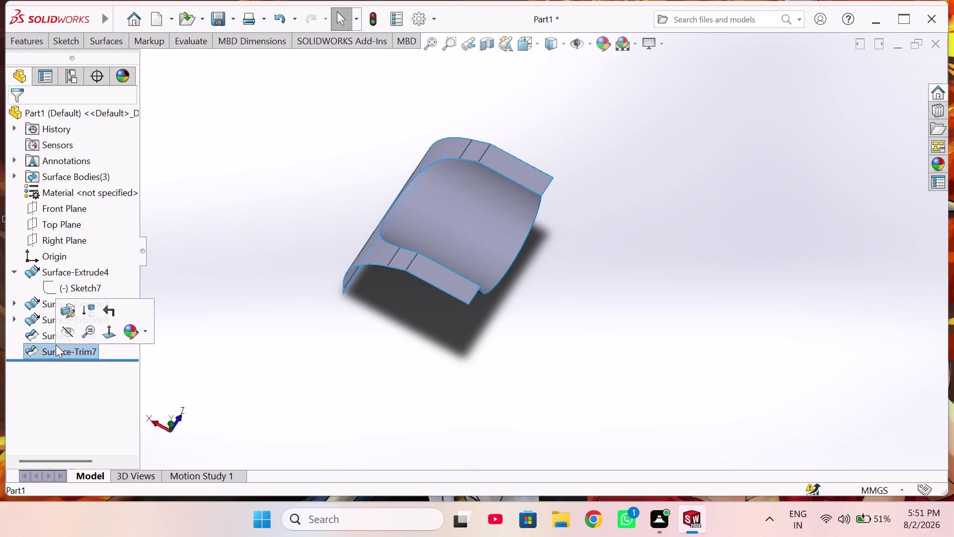
click(52, 383)
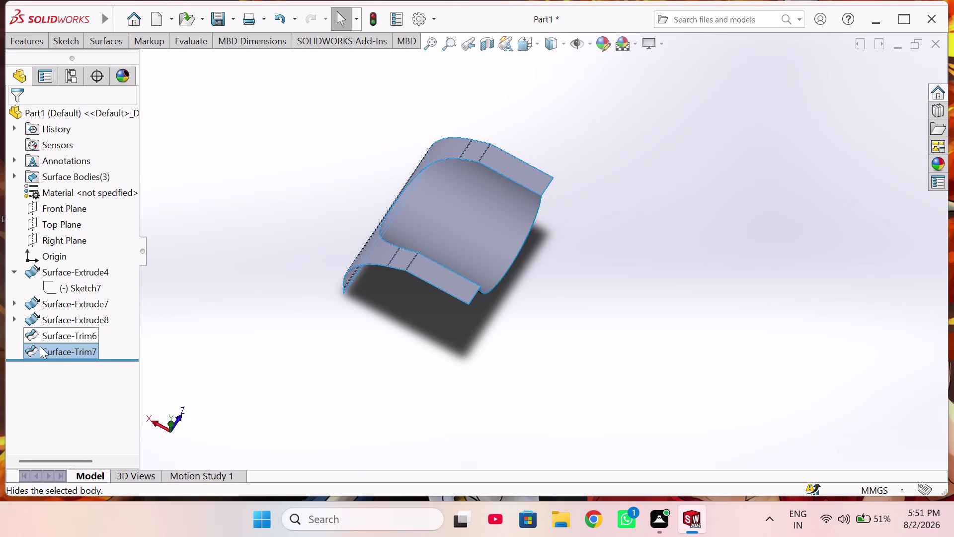
click(46, 349)
click(53, 334)
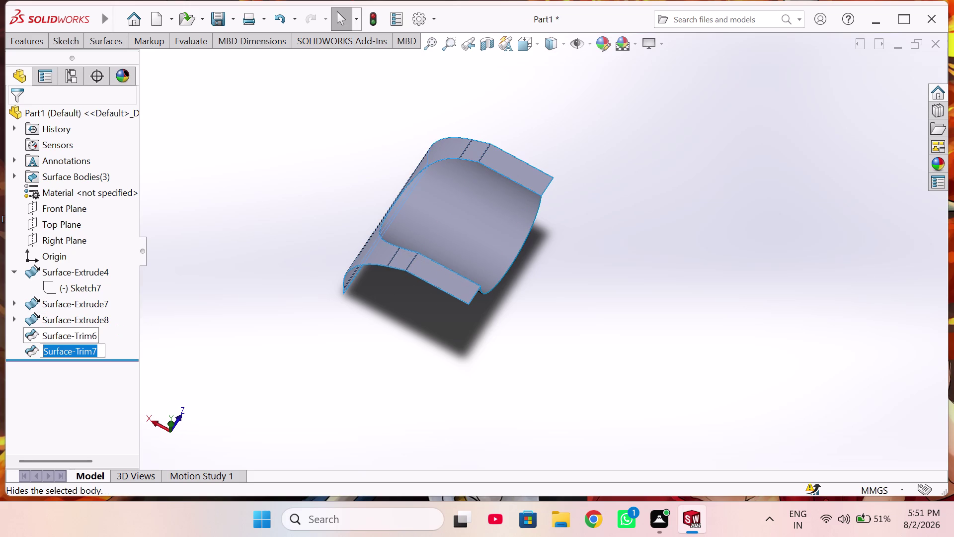
click(69, 393)
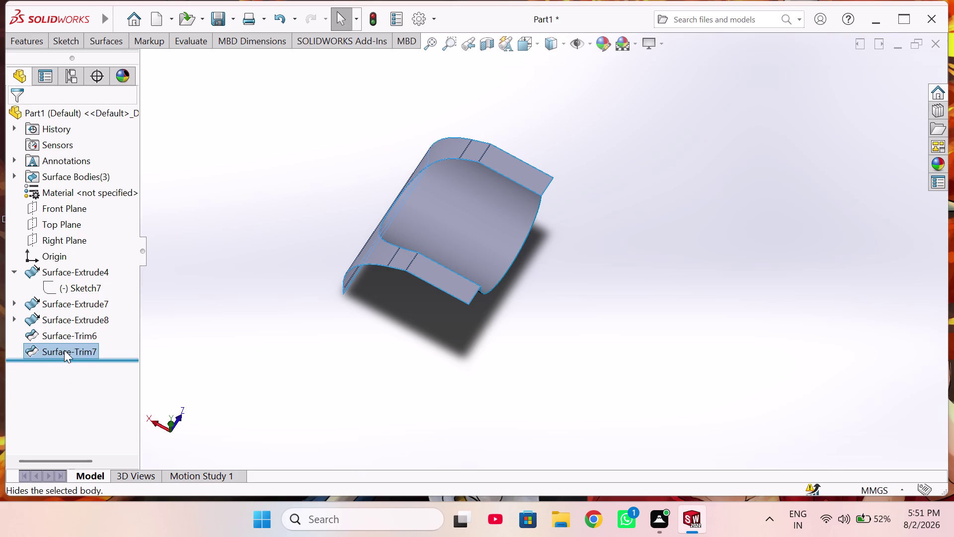
click(64, 350)
click(78, 325)
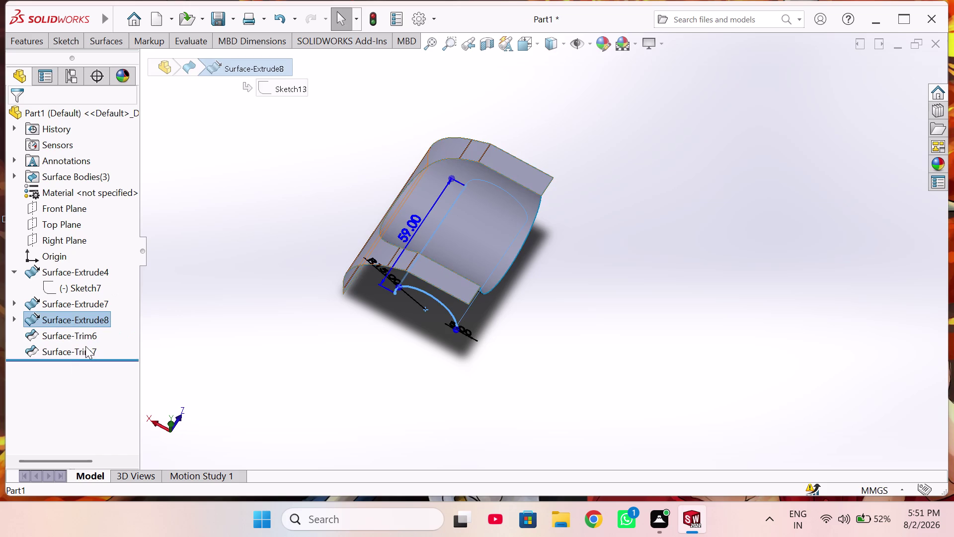
click(97, 344)
click(107, 330)
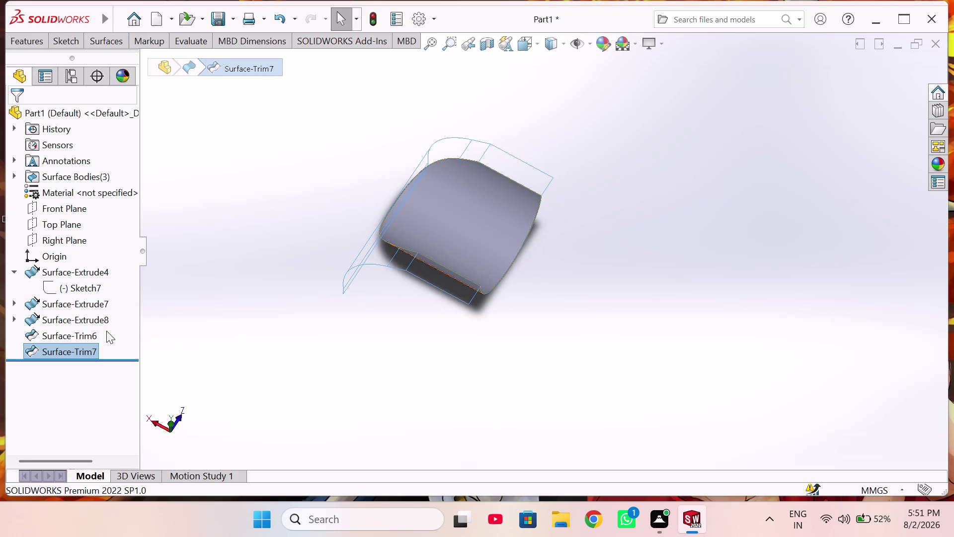
click(90, 355)
click(106, 334)
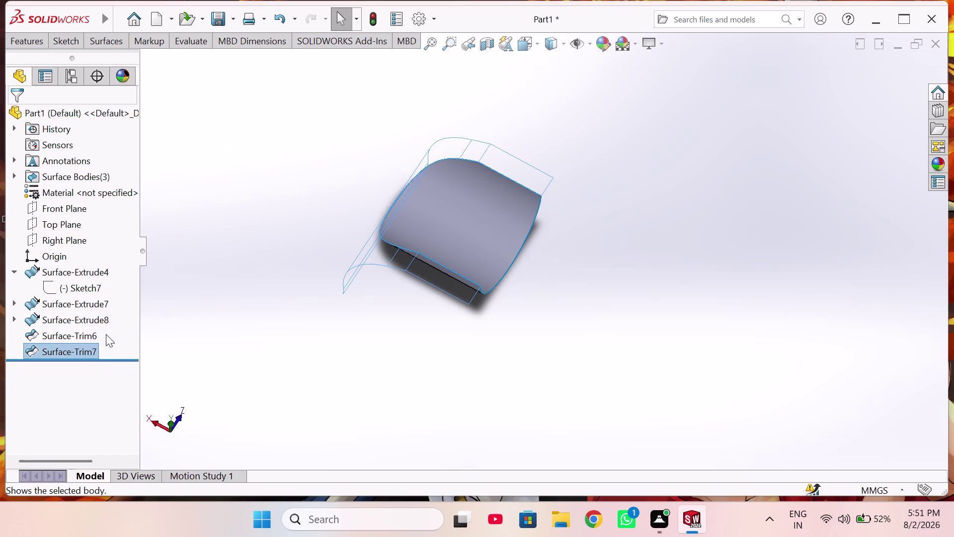
Select Surface-Trim6, Surface-Trim7 and Surface-Extrude8 in turn to preview their geometry.
click(96, 330)
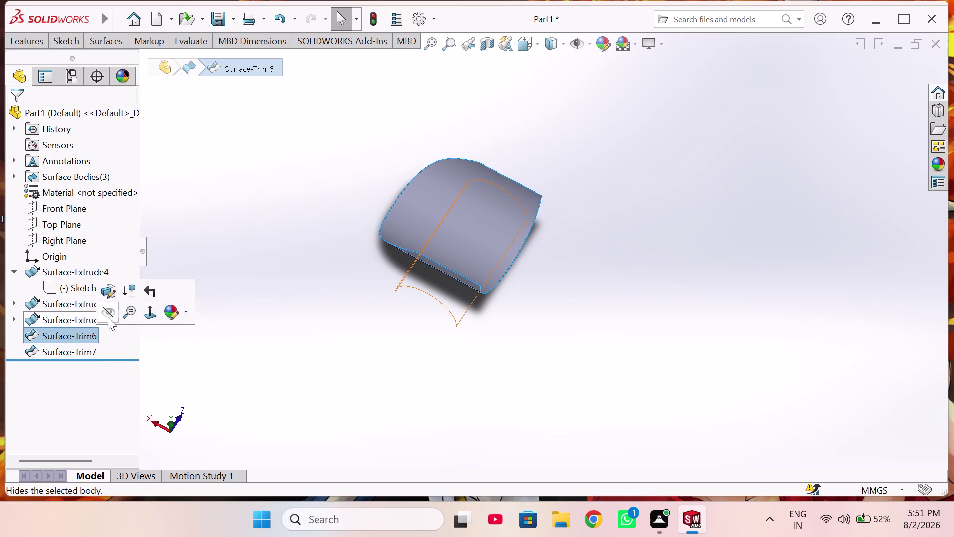
click(109, 316)
click(90, 331)
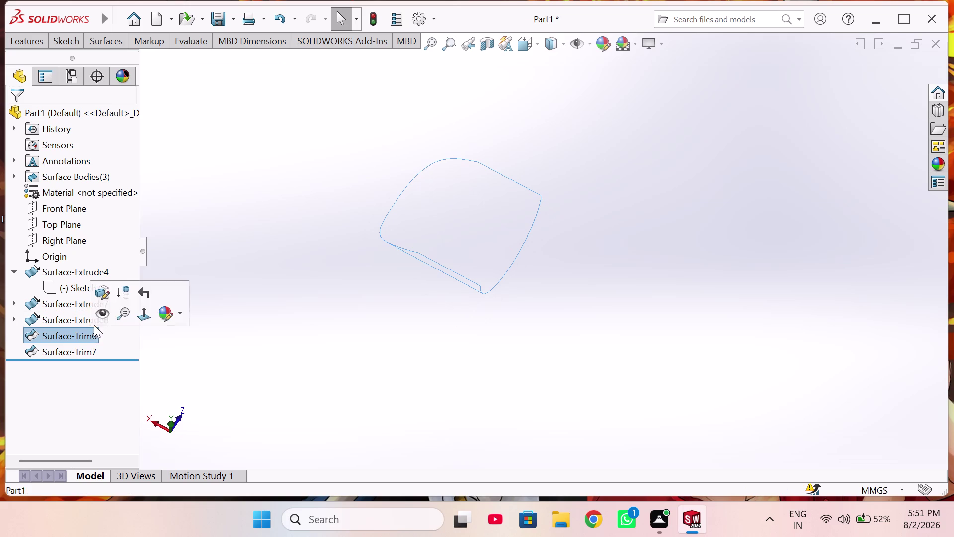
click(101, 316)
click(78, 351)
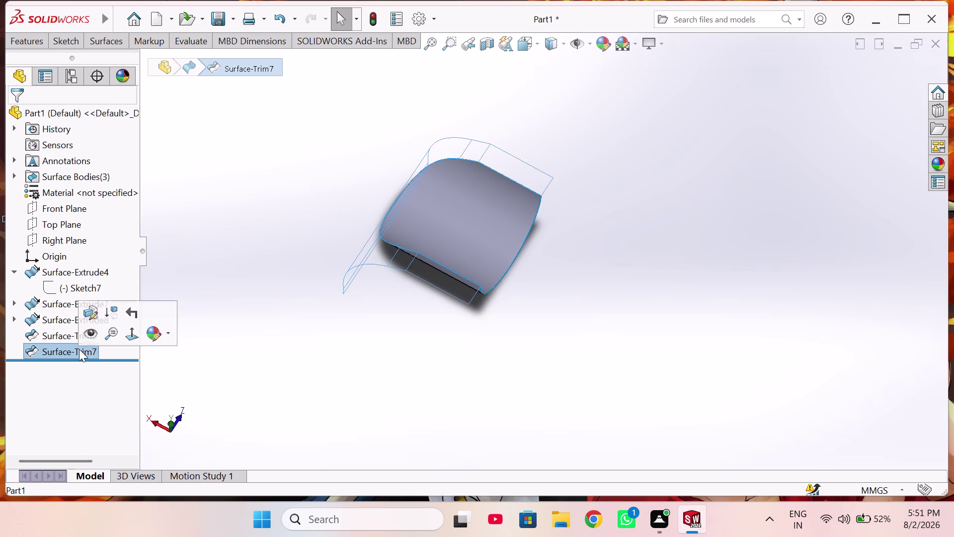
click(87, 339)
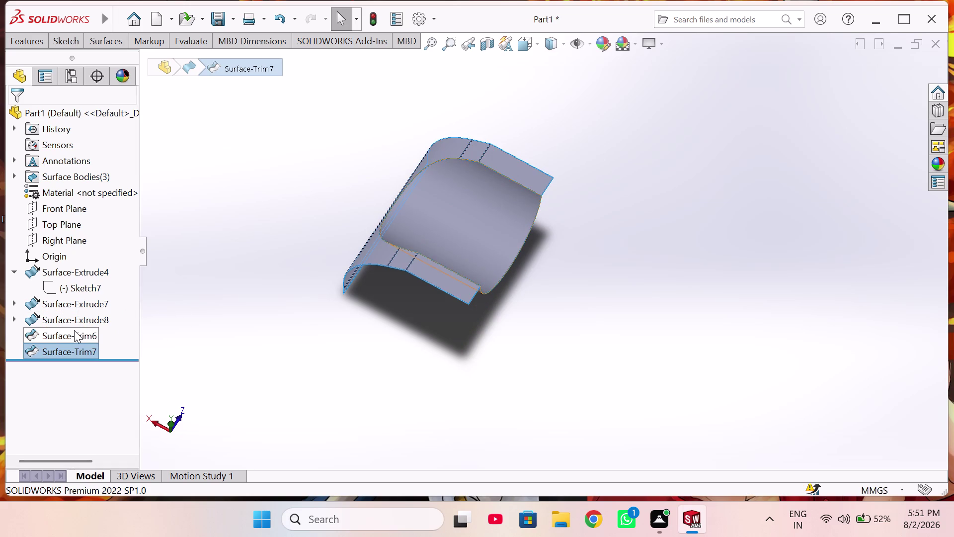
click(73, 329)
click(59, 320)
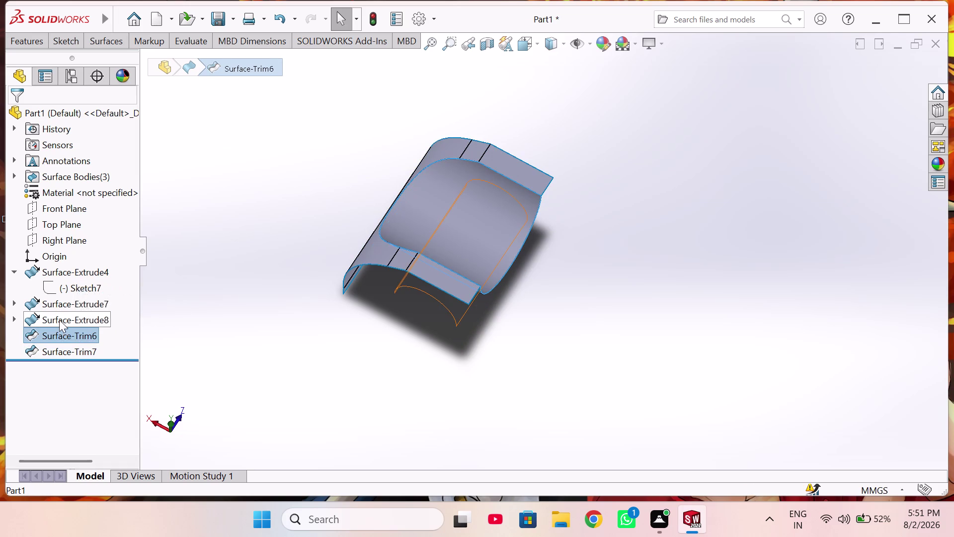
click(73, 298)
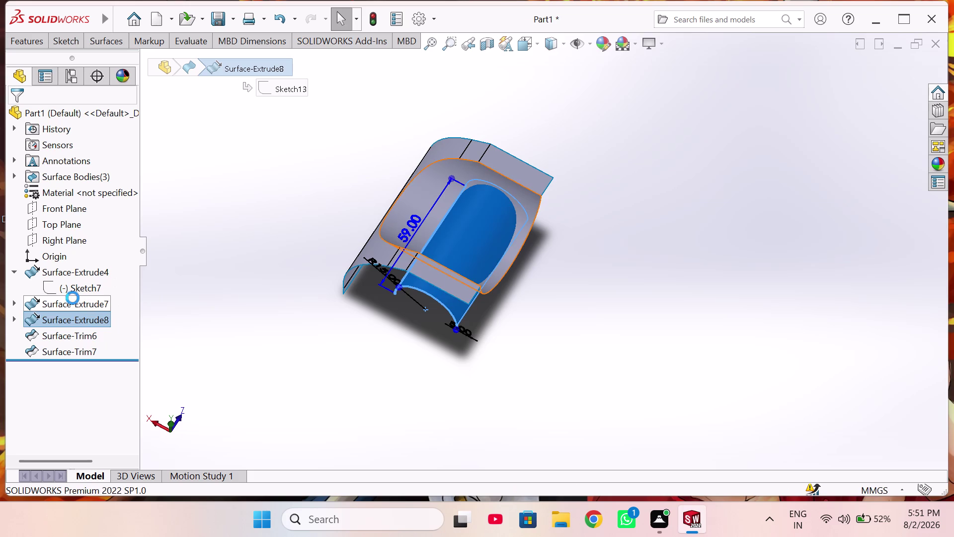
click(197, 330)
Orbit the model to its front and an upright view, highlighting Surface-Trim7's bodies.
middle_drag(236, 322, 380, 325)
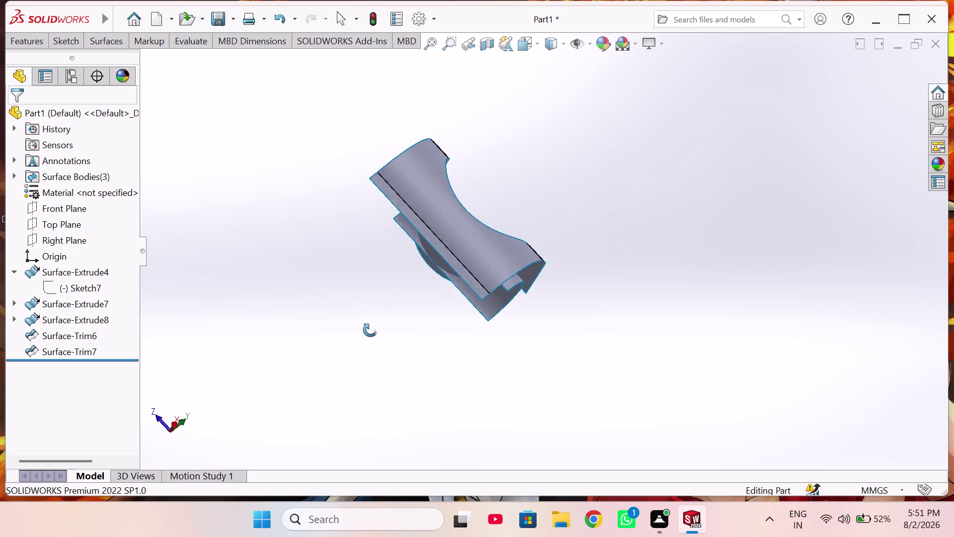
middle_drag(379, 325, 429, 351)
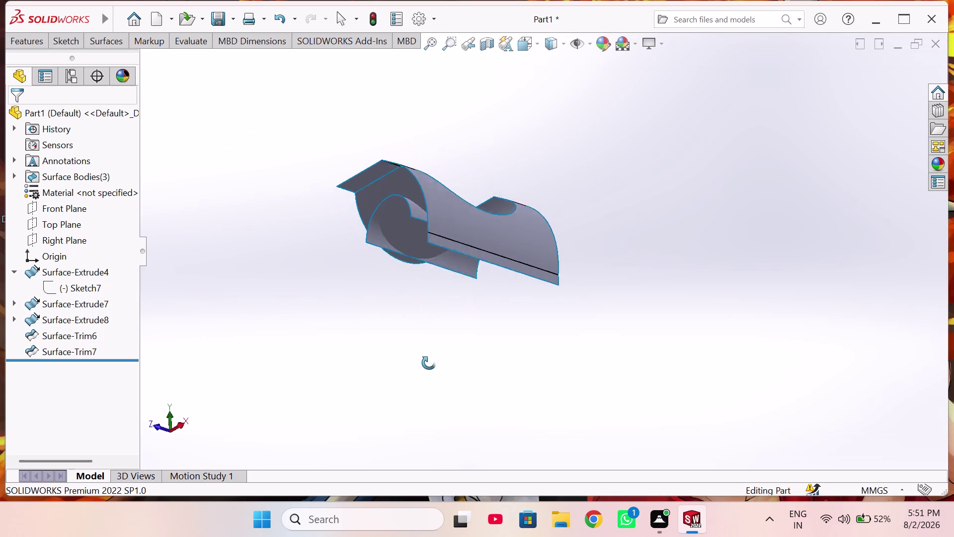
middle_drag(429, 351, 428, 376)
click(56, 345)
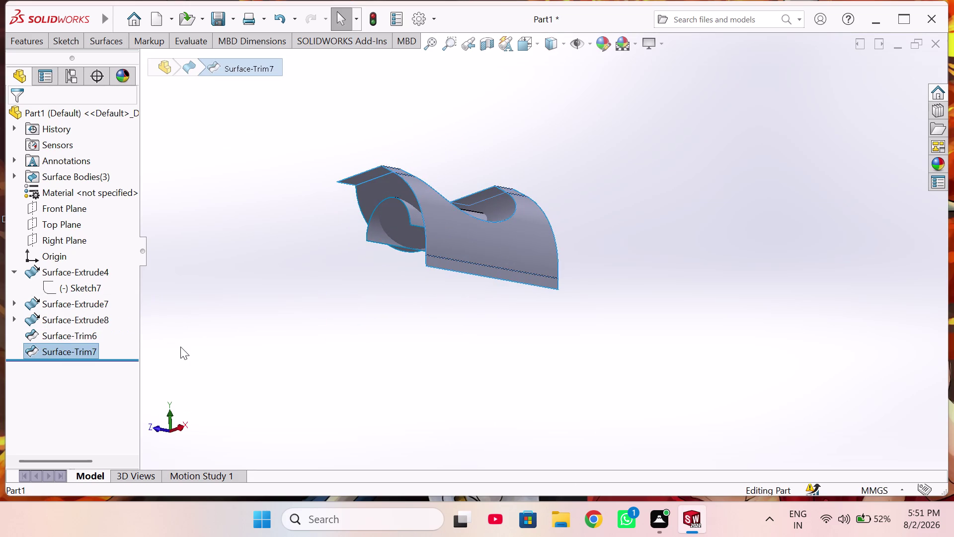
click(181, 346)
middle_drag(197, 304, 308, 357)
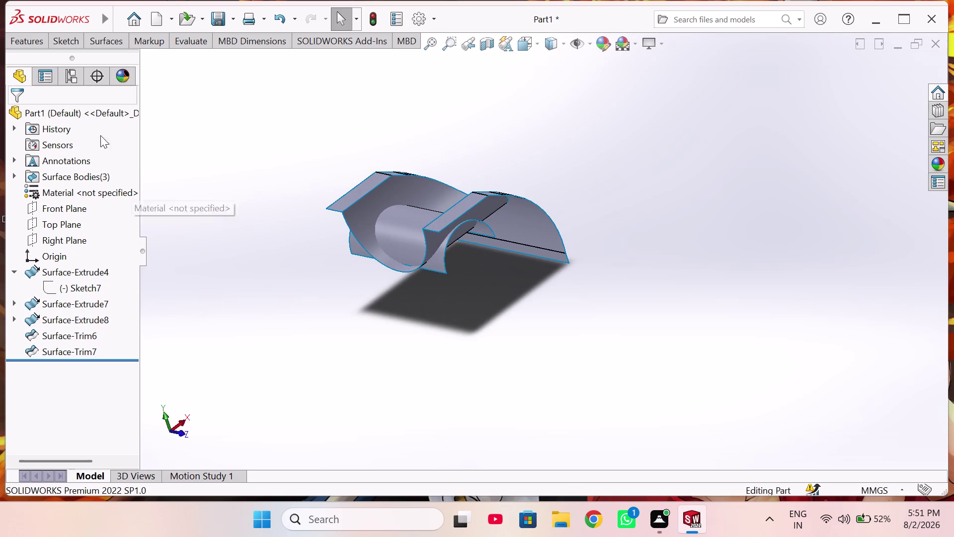
click(98, 41)
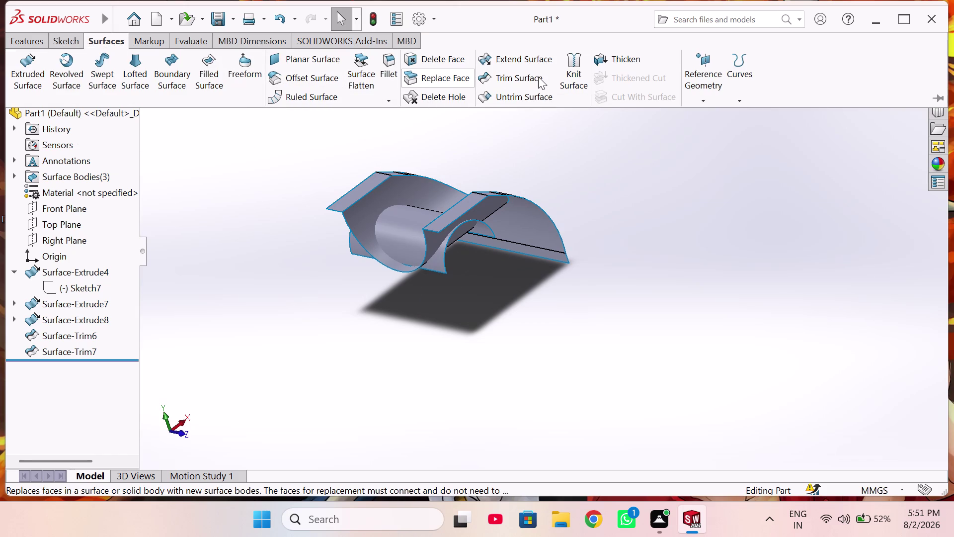
Start a surface trim with Surface-Trim7 as the tool and pick a portion to remove.
click(535, 78)
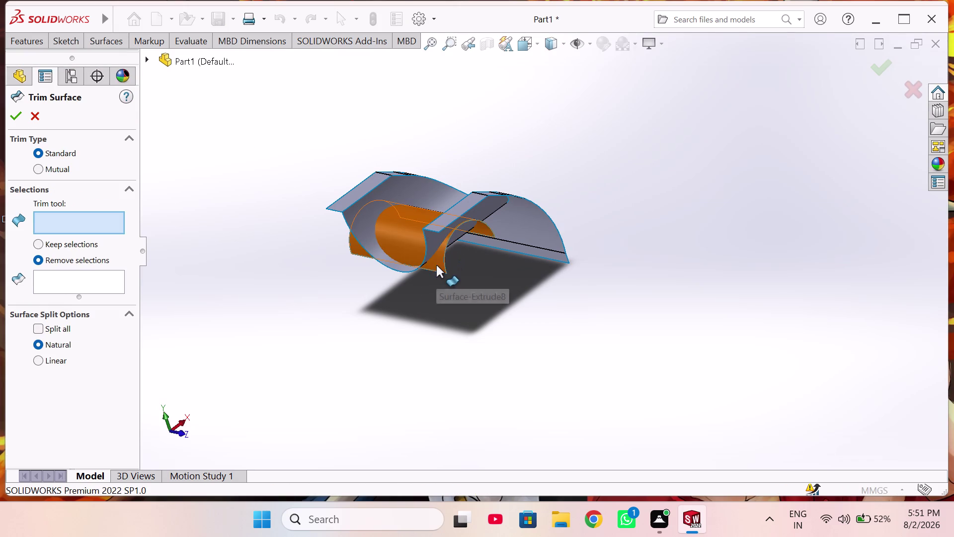
middle_drag(388, 237, 404, 243)
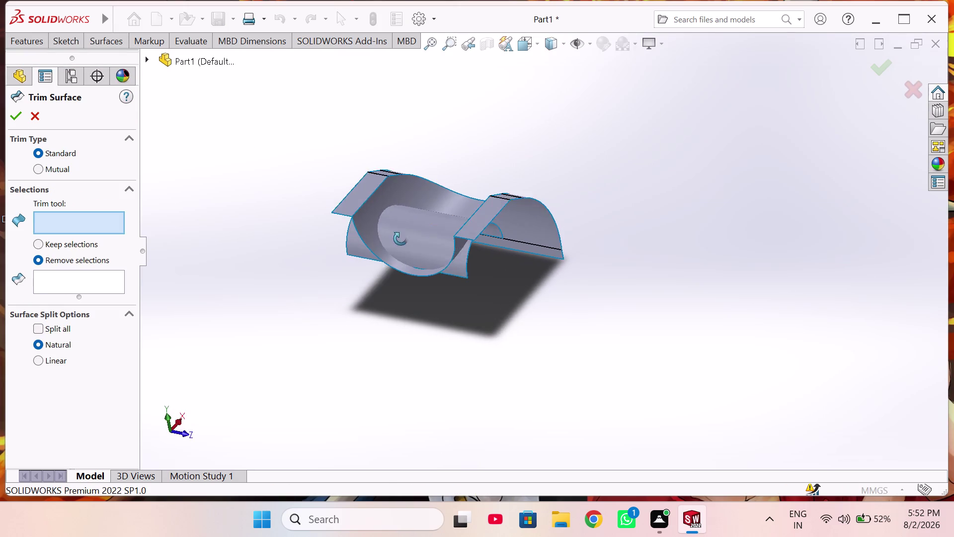
middle_drag(380, 229, 305, 222)
middle_drag(413, 244, 414, 243)
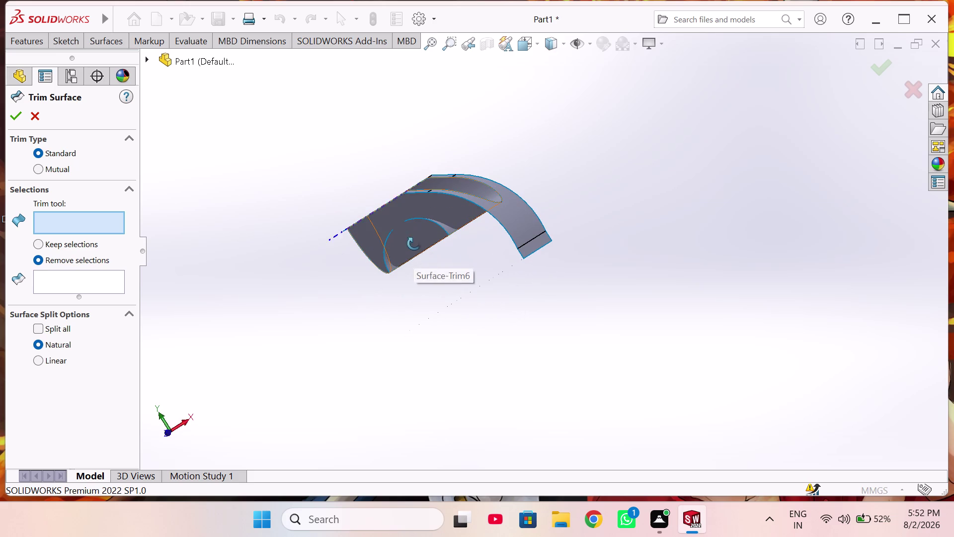
middle_drag(414, 244, 415, 190)
scroll(up, 3)
middle_drag(393, 192, 421, 271)
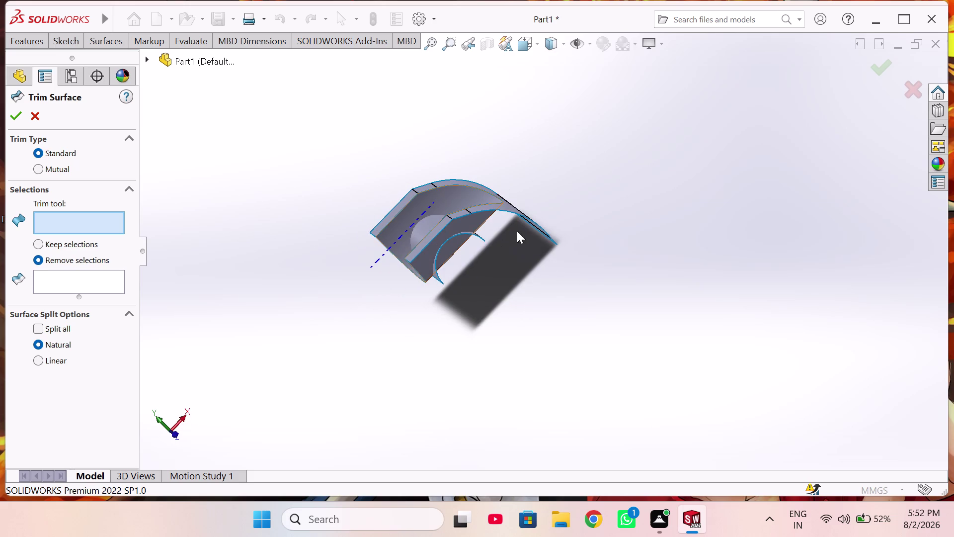
click(516, 210)
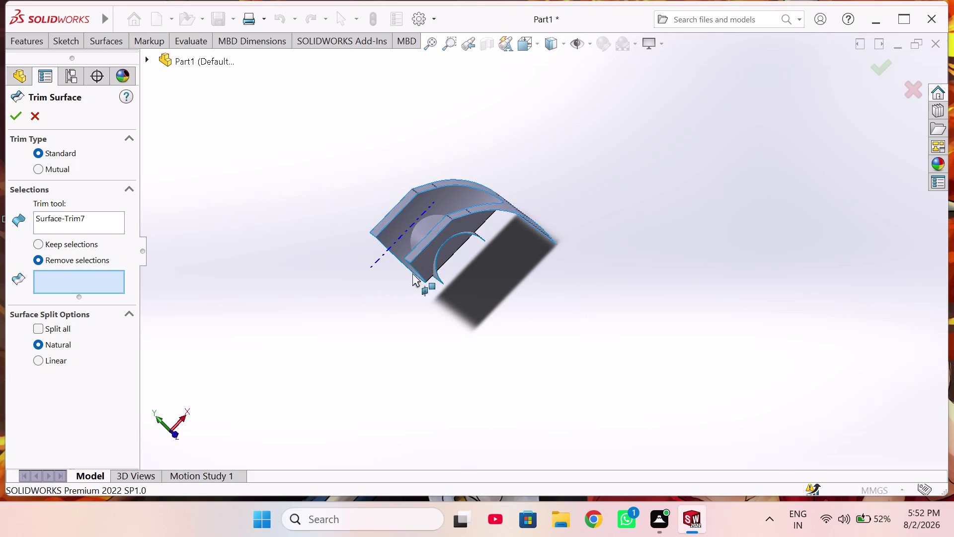
middle_drag(408, 284, 444, 260)
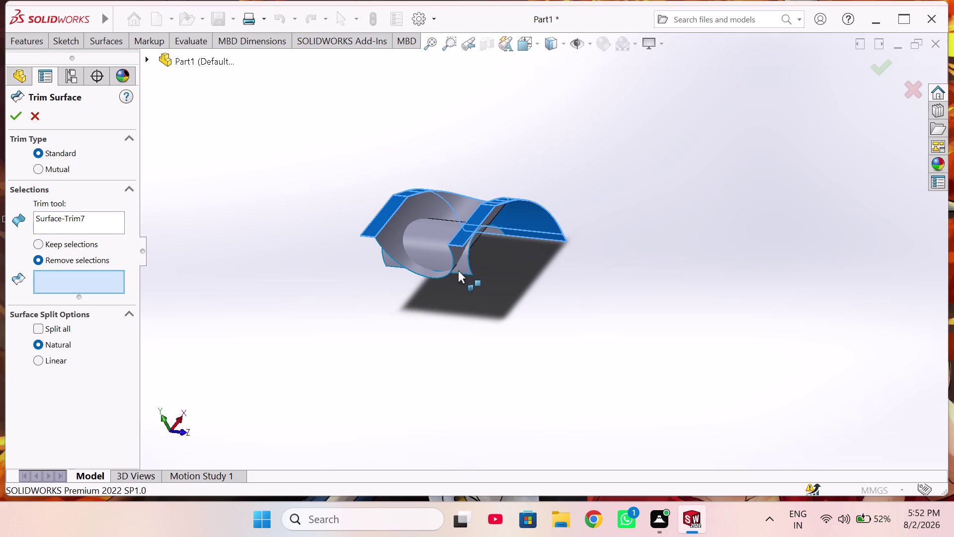
middle_drag(441, 269, 453, 261)
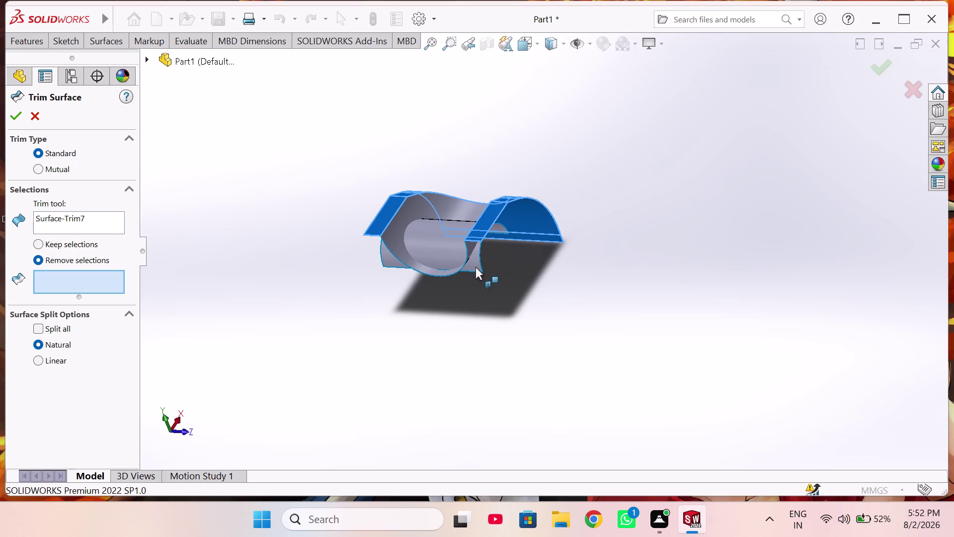
click(476, 263)
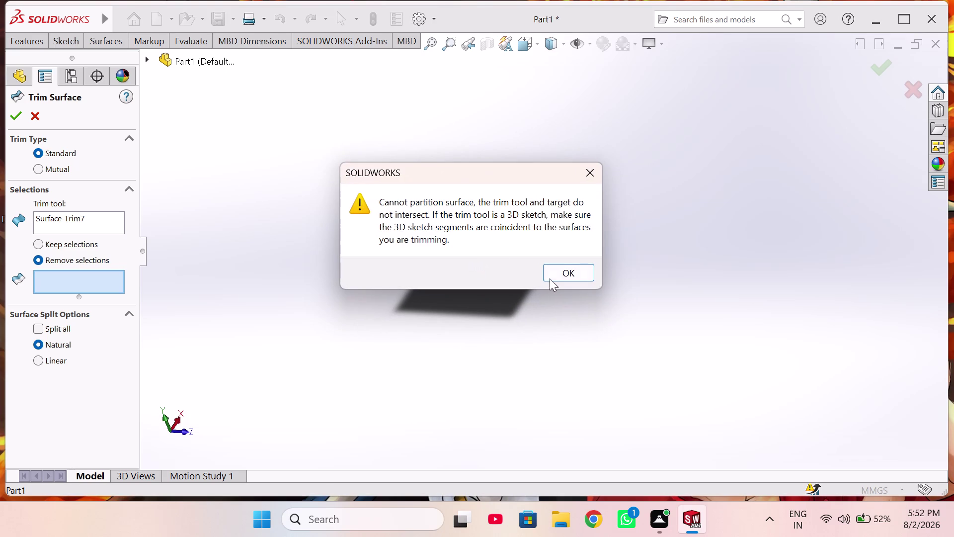
Dismiss the intersection errors while trying other portions, including the inner surface.
click(555, 271)
scroll(down, 3)
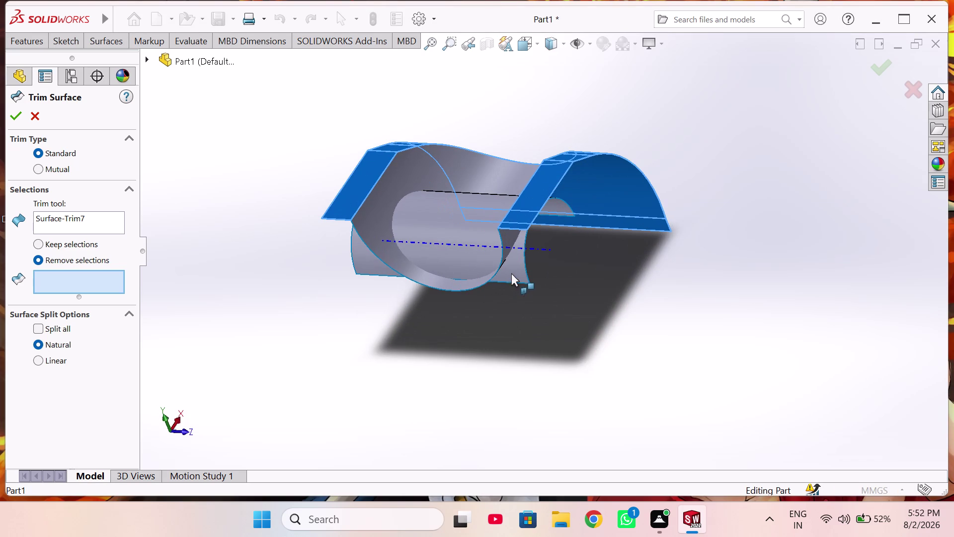
click(512, 273)
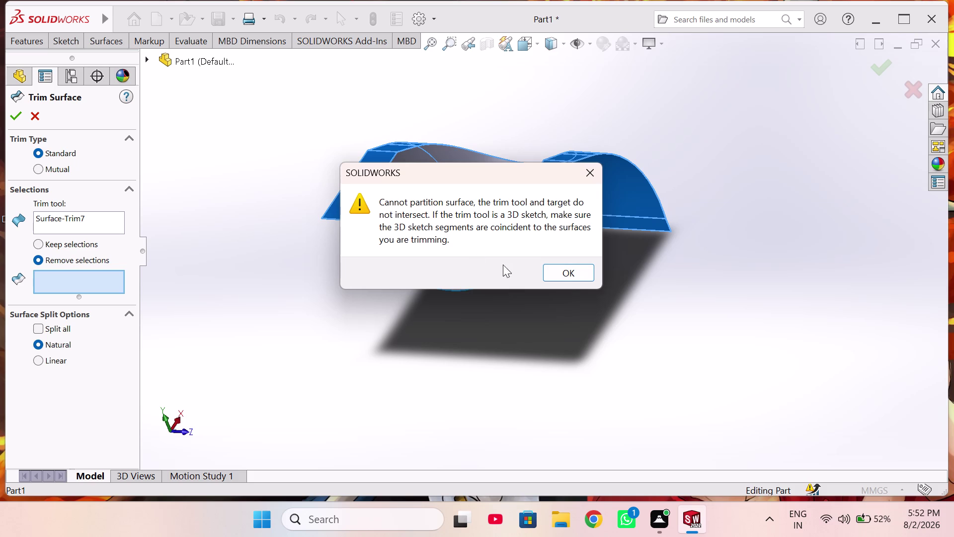
click(565, 277)
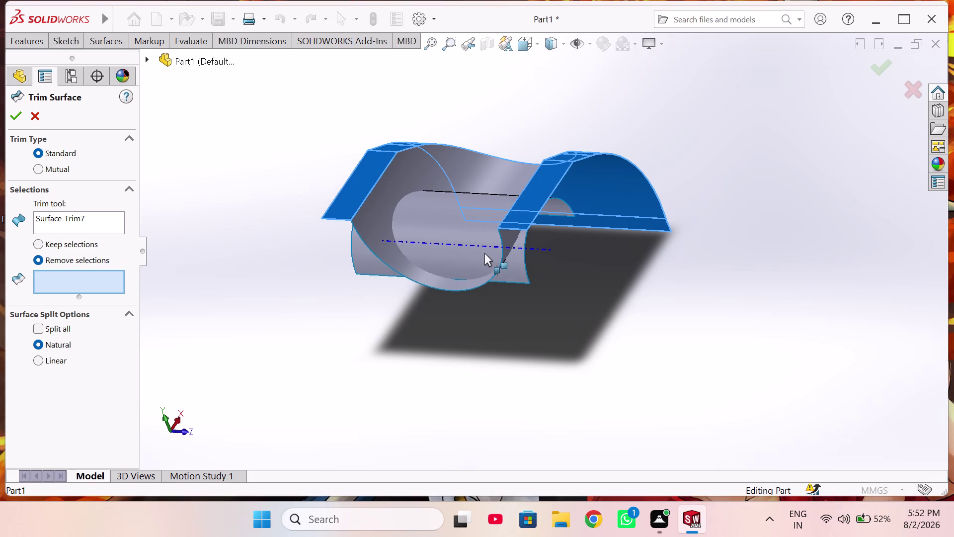
scroll(down, 3)
click(504, 362)
scroll(up, 3)
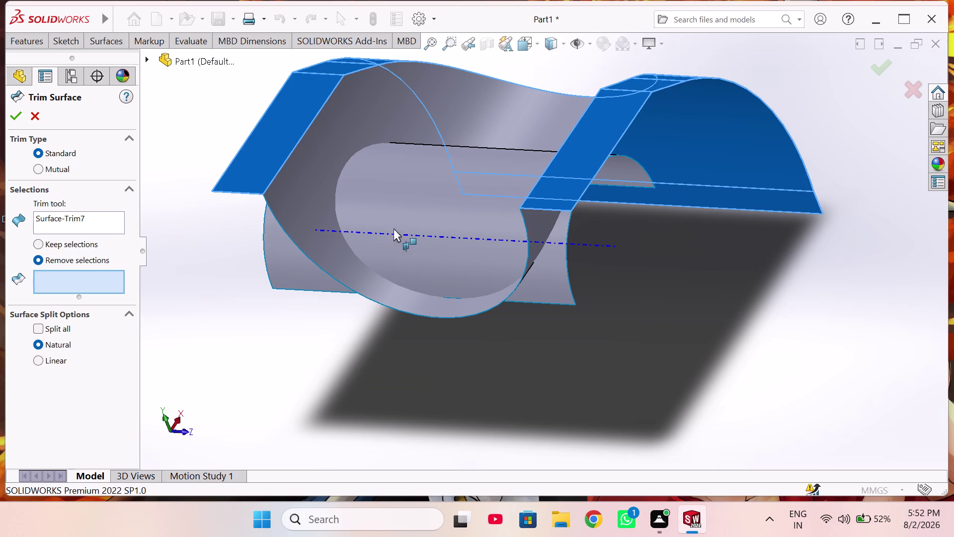
click(421, 213)
drag(574, 272, 568, 279)
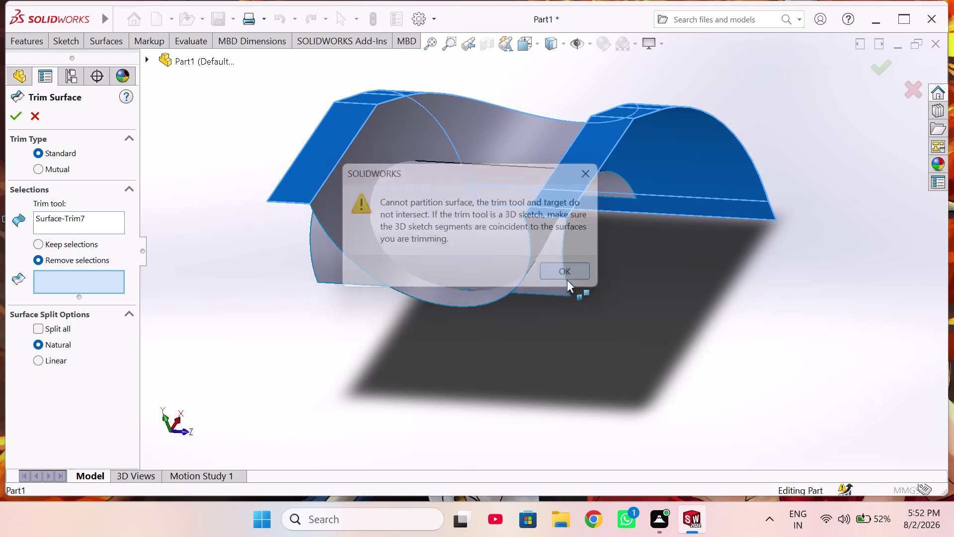
Cancel the failed trim and start a fresh surface trim.
click(29, 117)
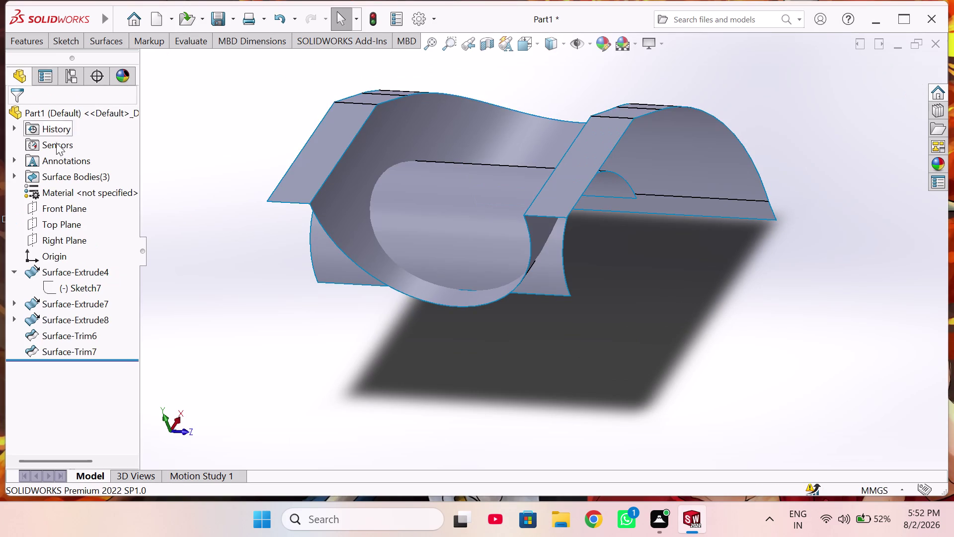
scroll(up, 3)
click(78, 348)
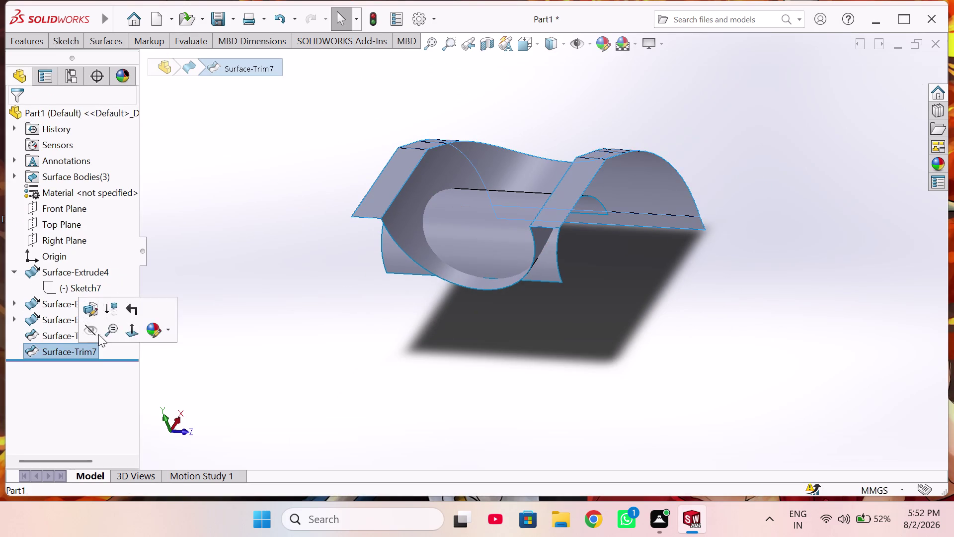
click(206, 358)
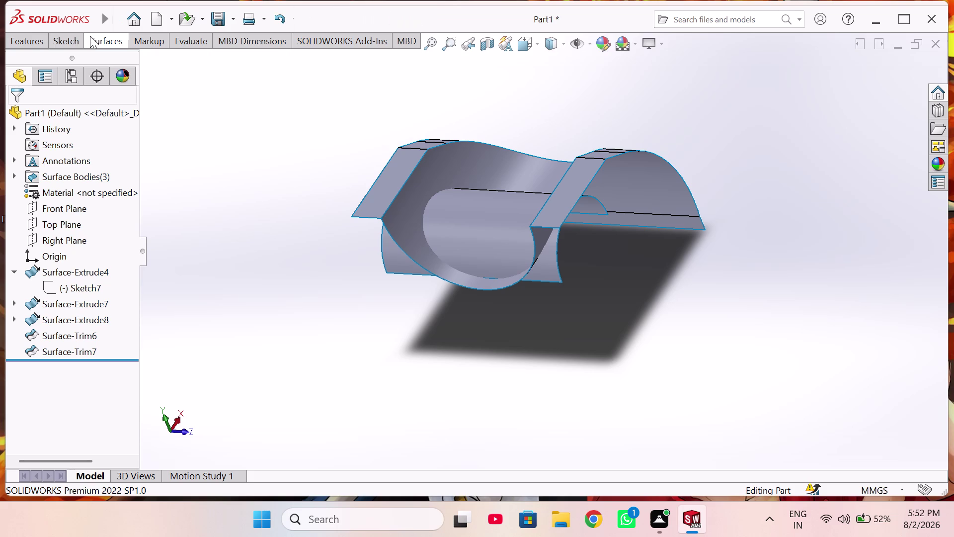
click(96, 39)
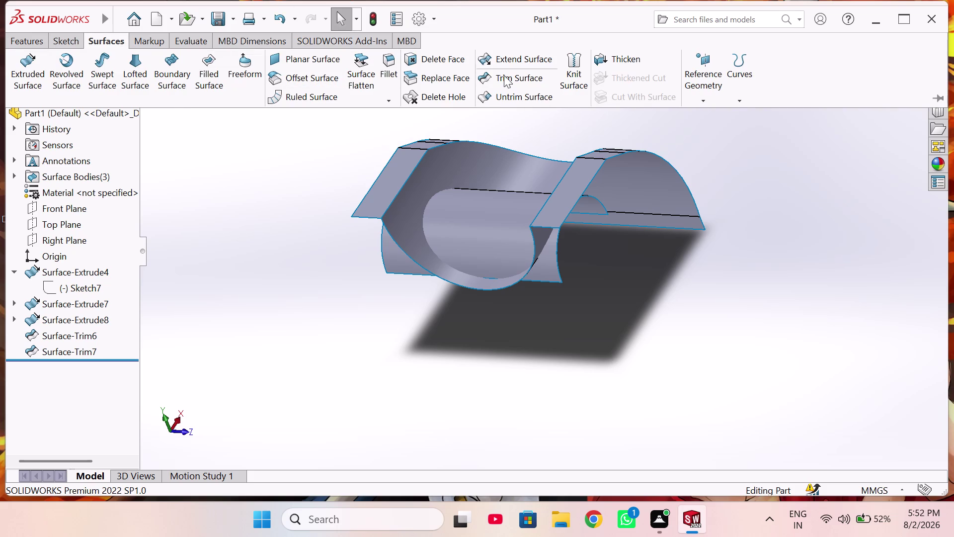
click(512, 75)
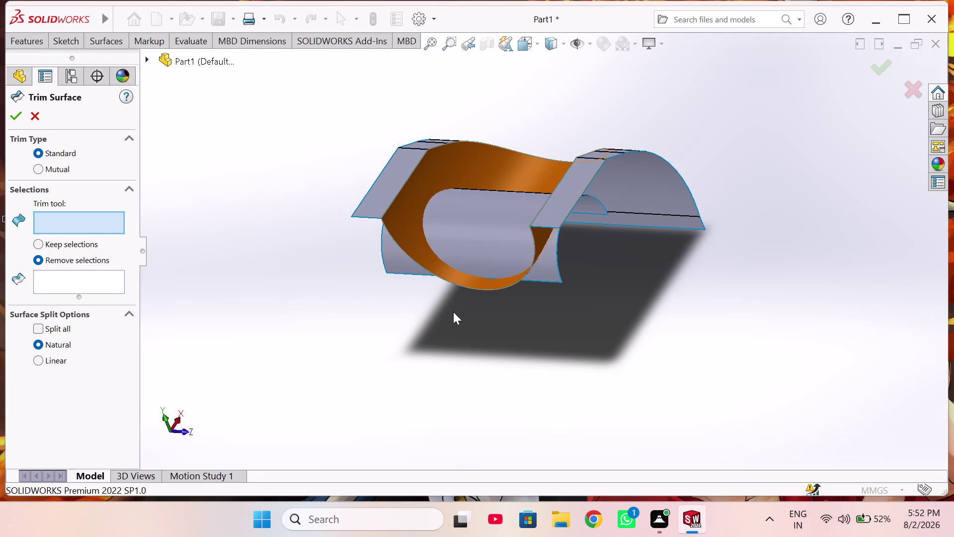
Use Surface-Trim6 as the trim tool and mark three Surface-Extrude8 pieces for removal.
middle_drag(511, 300, 493, 325)
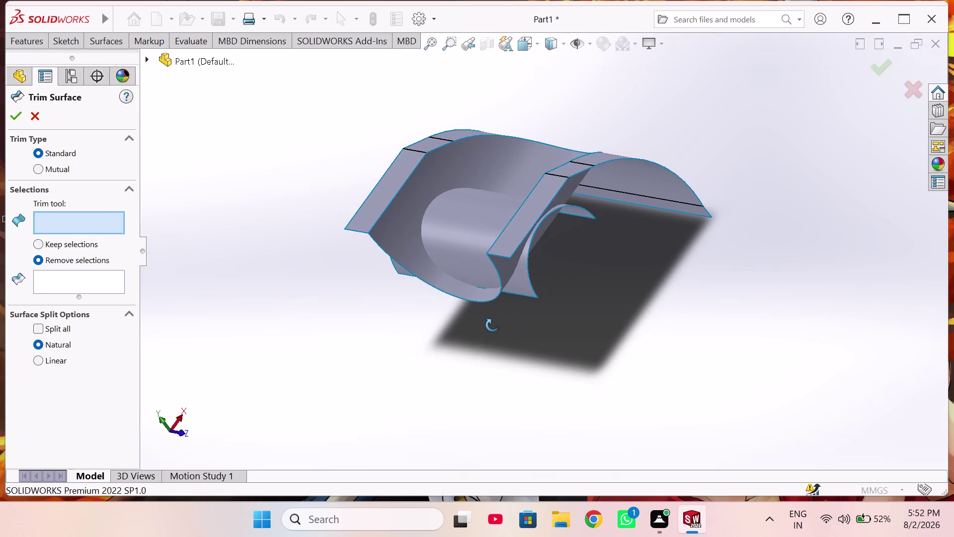
middle_drag(493, 325, 510, 322)
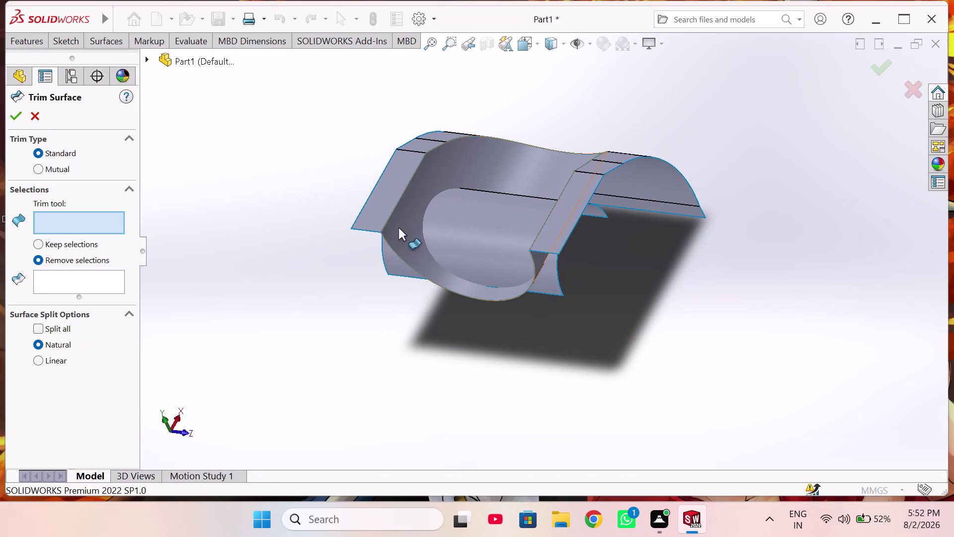
click(398, 235)
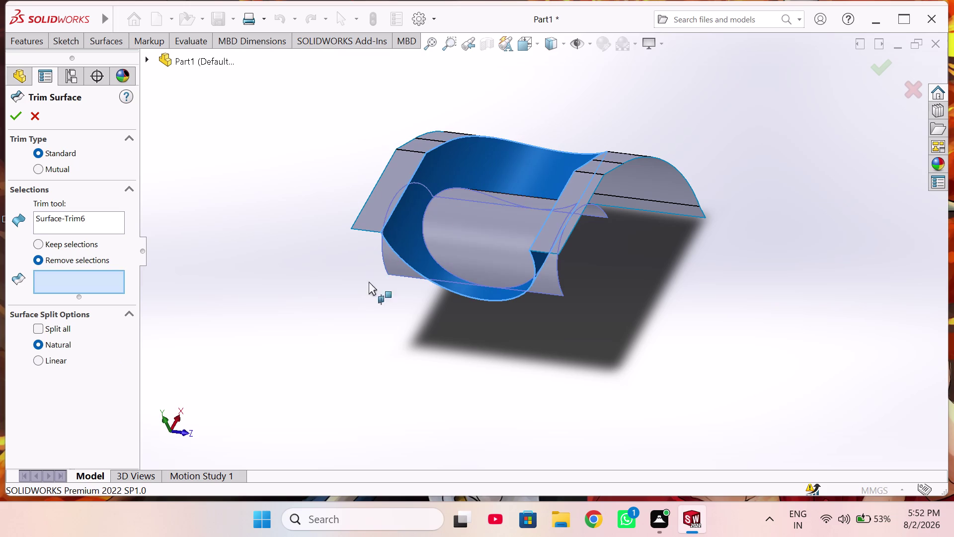
click(477, 227)
middle_drag(467, 236, 494, 201)
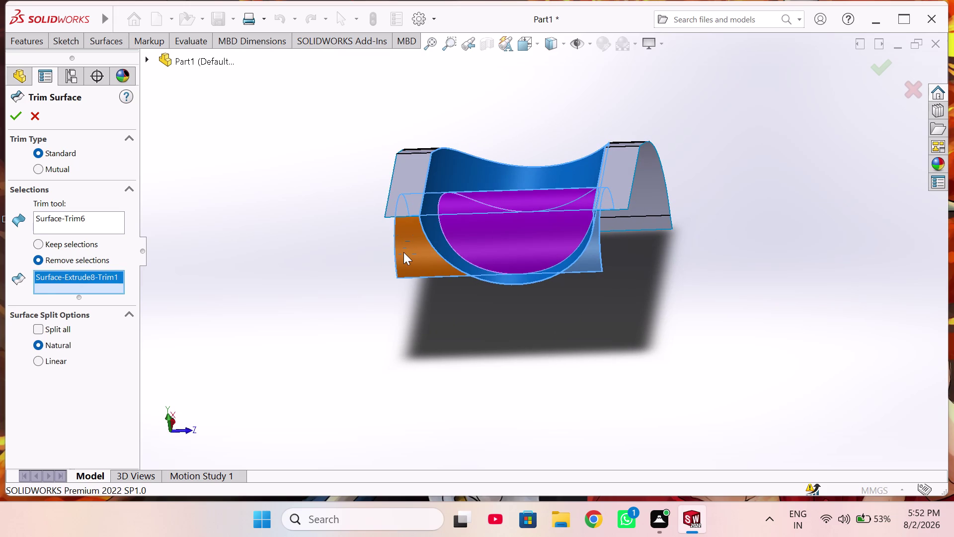
click(403, 252)
middle_drag(404, 252, 368, 255)
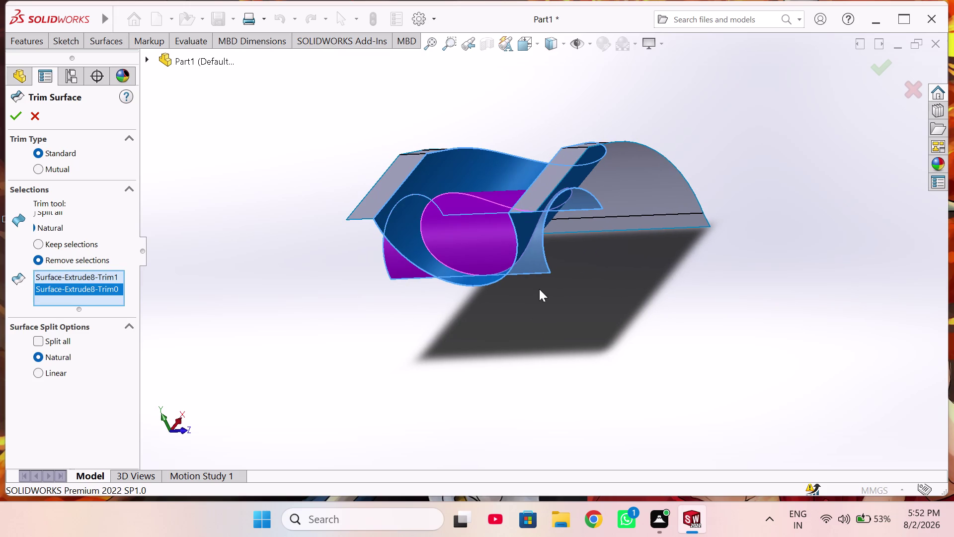
click(538, 265)
middle_drag(532, 310, 425, 239)
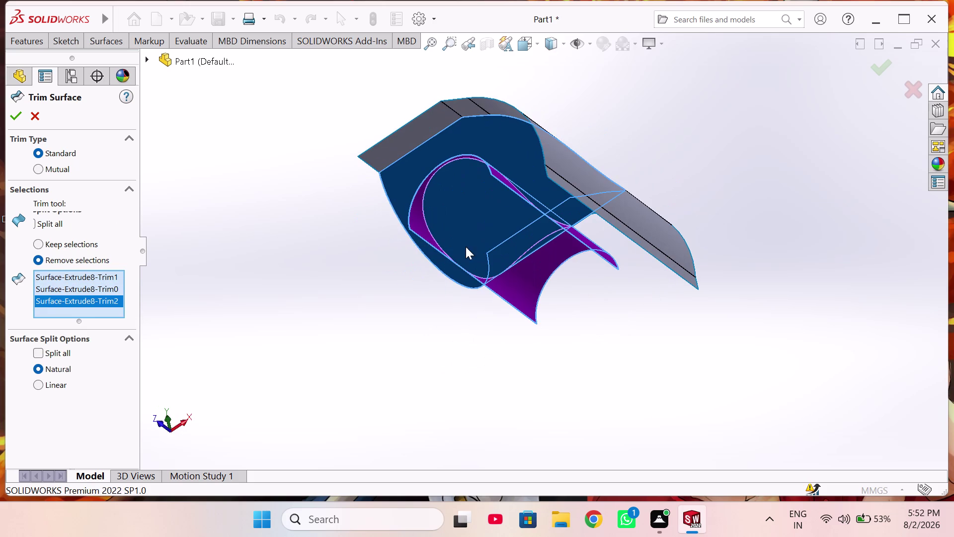
Clear the Surface-Extrude8-Trim0 removal entry and the chosen trim tool.
middle_click(484, 207)
scroll(up, 3)
middle_drag(486, 219, 494, 245)
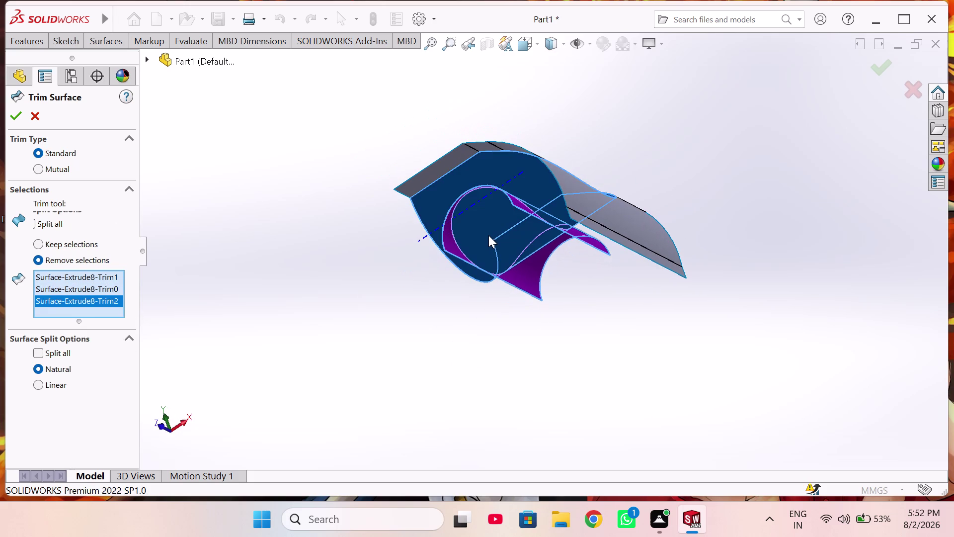
click(487, 231)
right_click(87, 291)
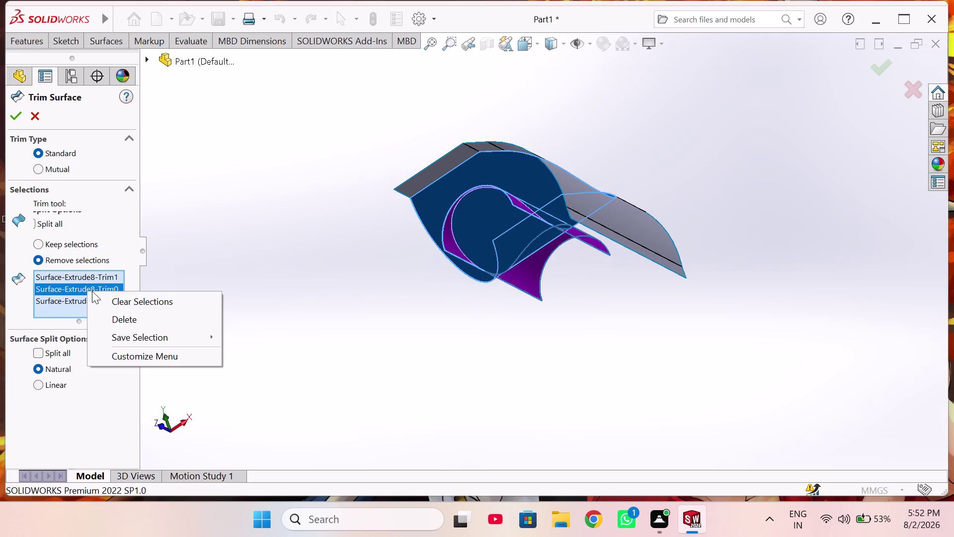
click(130, 300)
middle_drag(306, 252, 398, 346)
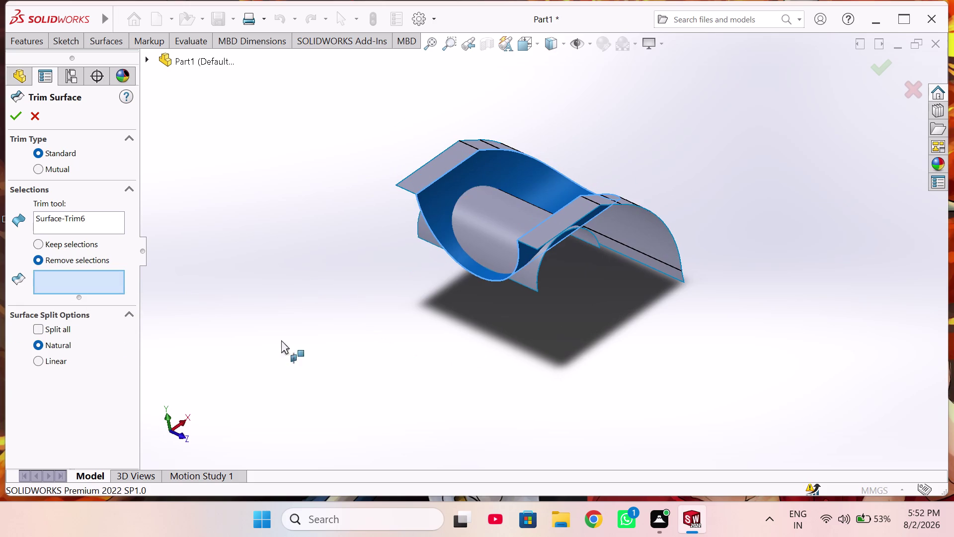
right_click(81, 217)
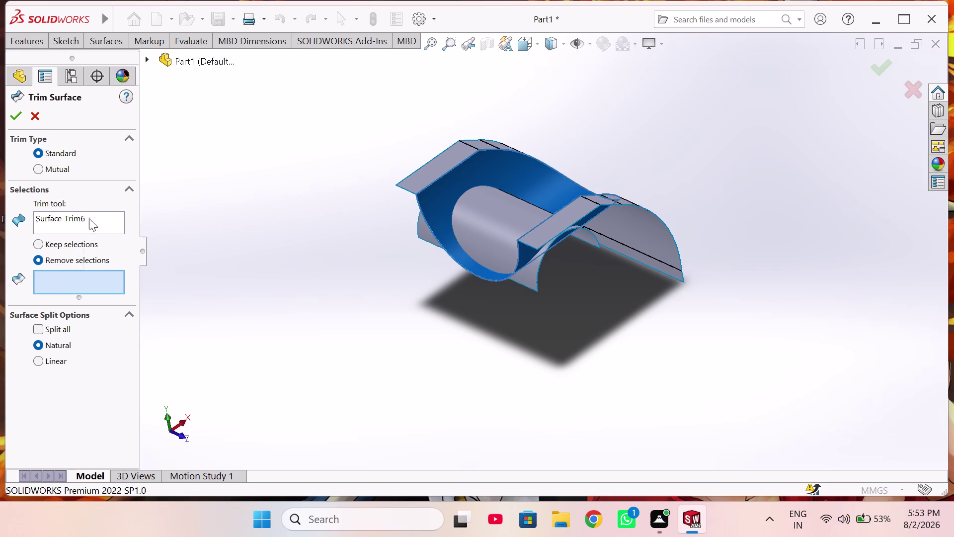
click(147, 231)
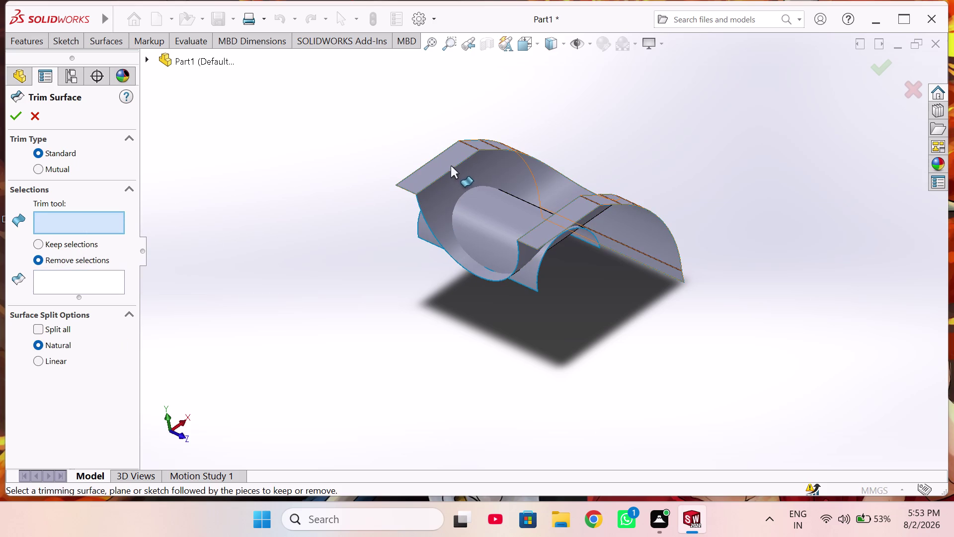
Set the trimmed surface as the trim tool and try marking pieces, dismissing each intersection error.
click(444, 162)
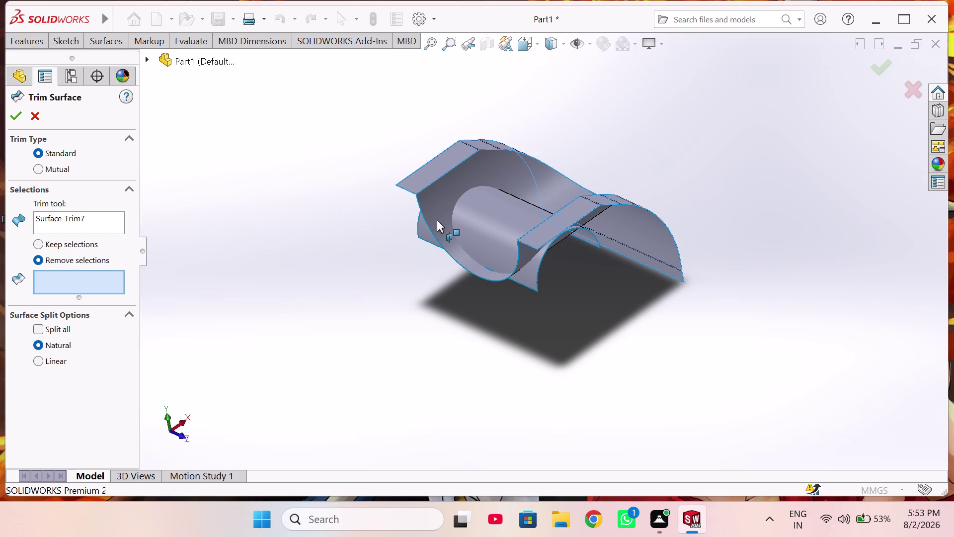
middle_drag(544, 179, 537, 285)
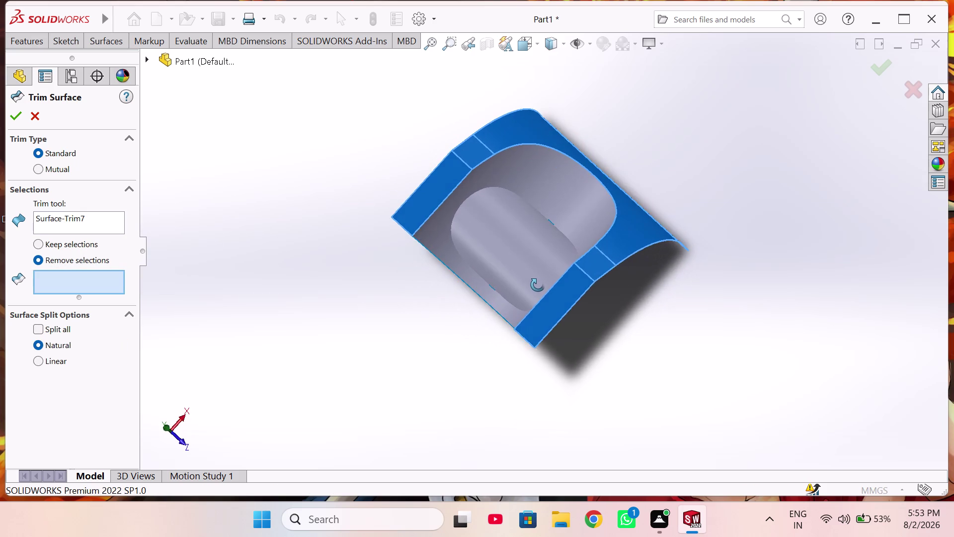
middle_drag(538, 285, 544, 286)
click(502, 249)
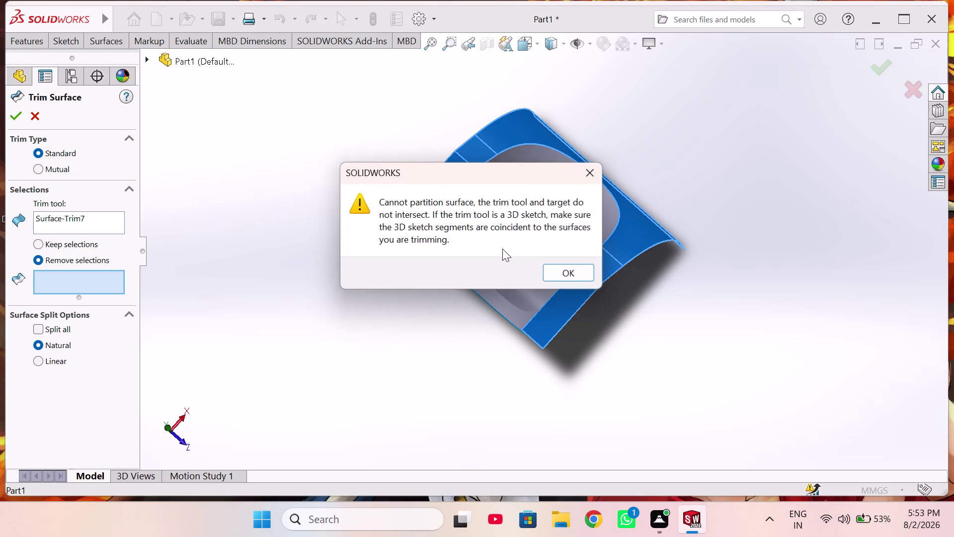
click(554, 274)
click(504, 241)
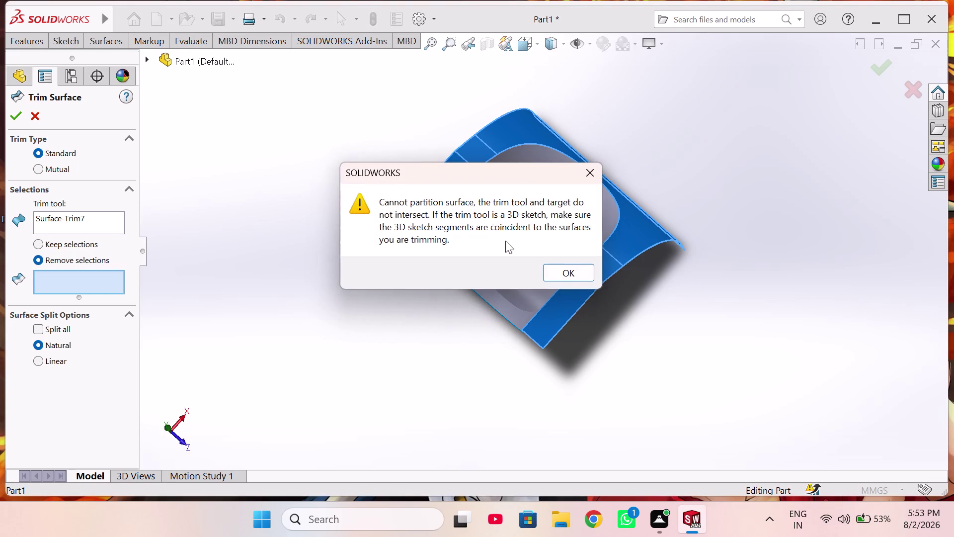
click(570, 277)
middle_drag(512, 277, 590, 242)
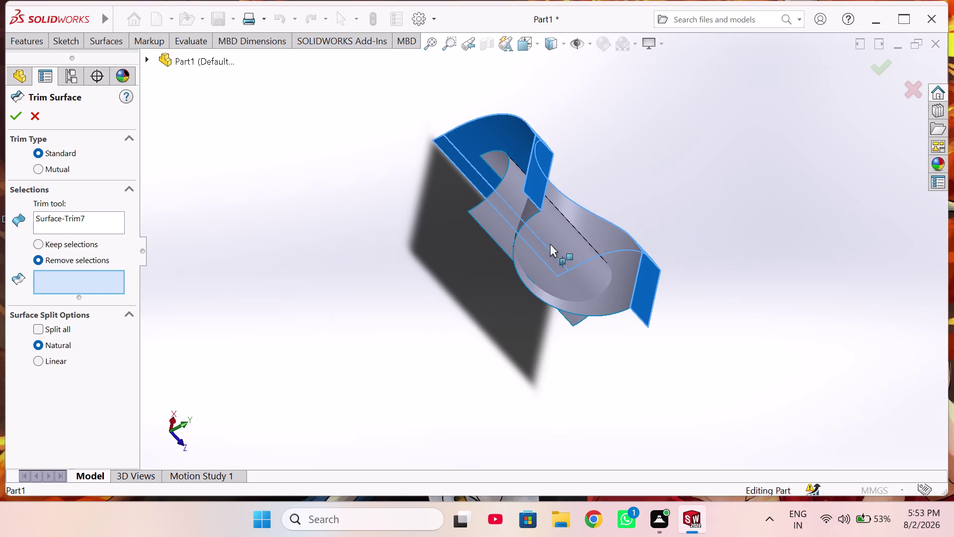
click(478, 219)
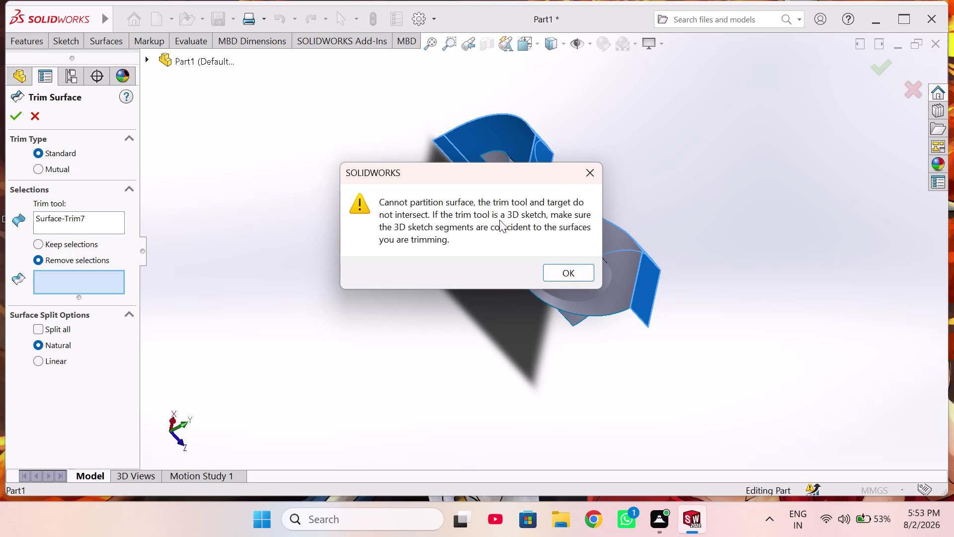
click(567, 276)
Try another piece from underneath, dismissing the 'Cannot partition surface' warning.
middle_drag(596, 227, 550, 246)
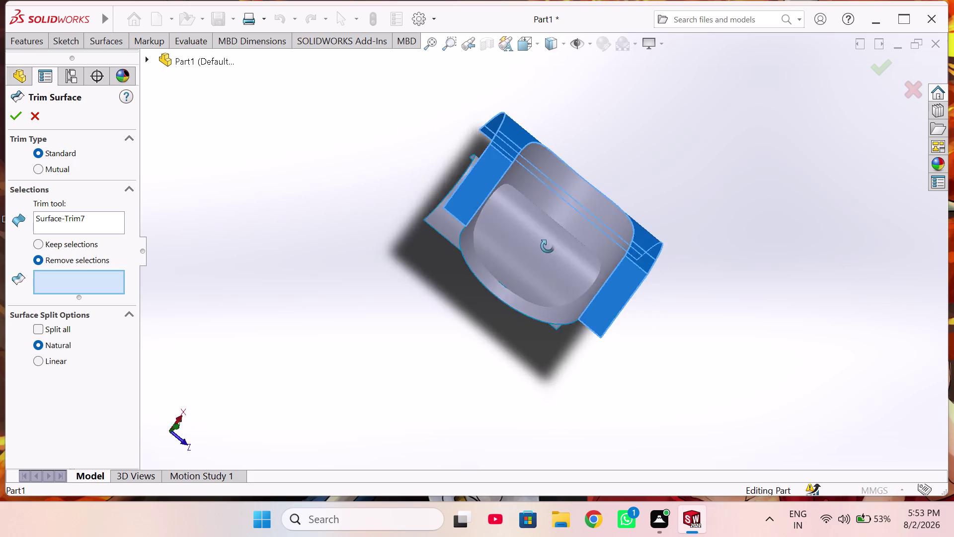
middle_drag(551, 246, 401, 163)
scroll(down, 3)
scroll(down, 3)
middle_drag(510, 301, 532, 308)
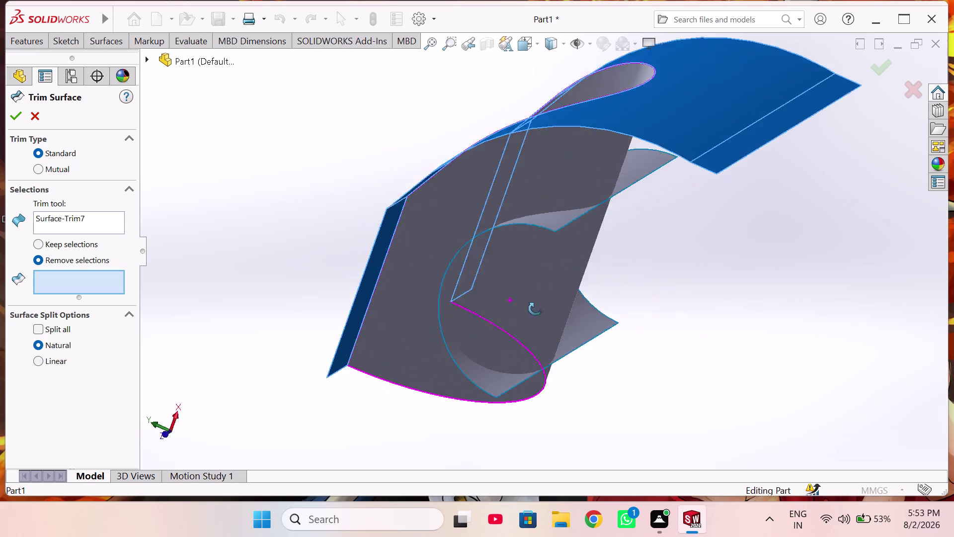
middle_drag(531, 308, 573, 326)
scroll(up, 3)
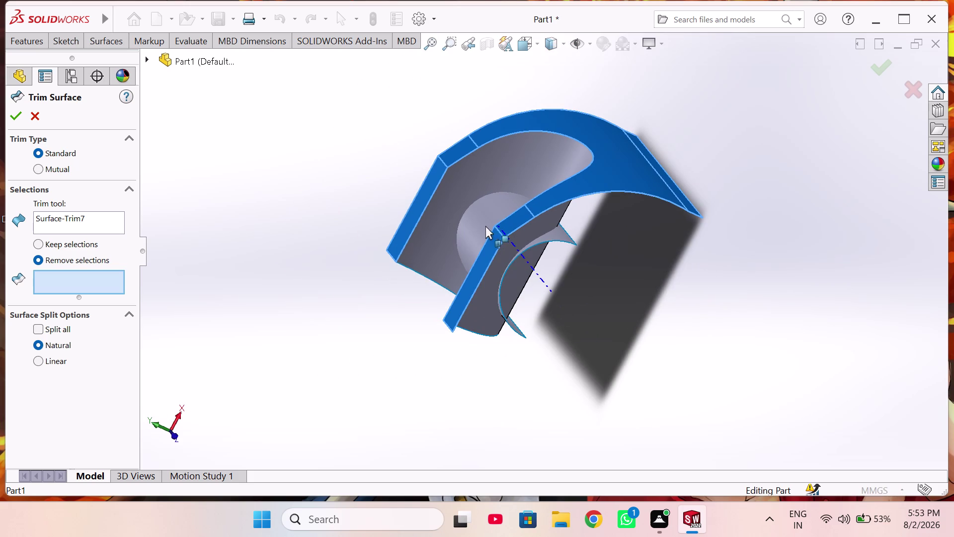
middle_drag(478, 228, 522, 267)
click(501, 240)
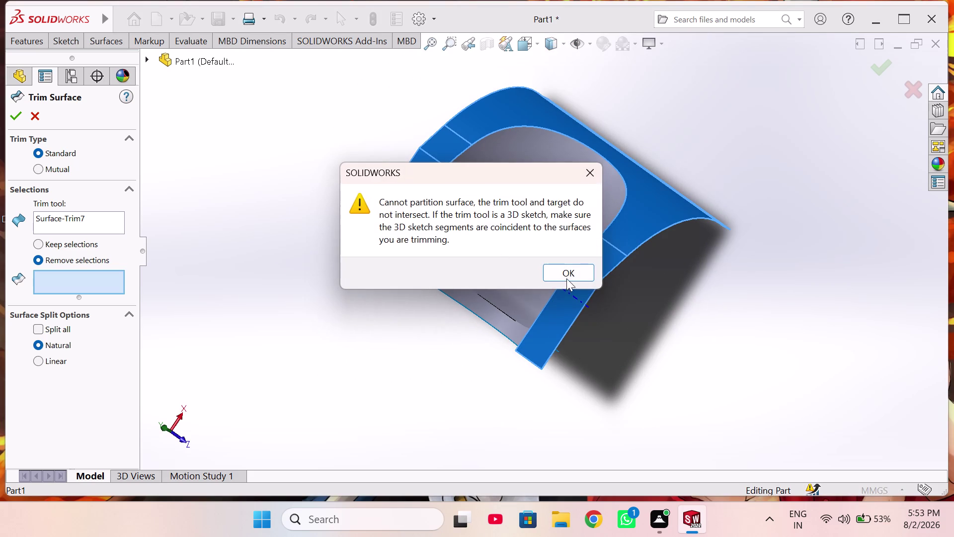
click(569, 274)
Try one last piece, dismiss the warning, and cancel the trim.
middle_drag(523, 294, 617, 191)
middle_drag(562, 261, 572, 232)
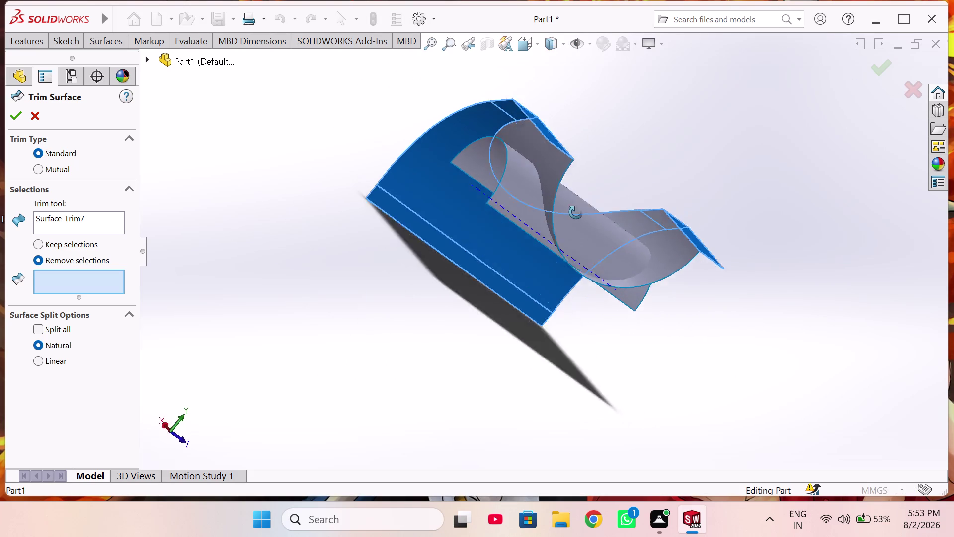
middle_drag(572, 231, 607, 106)
click(569, 201)
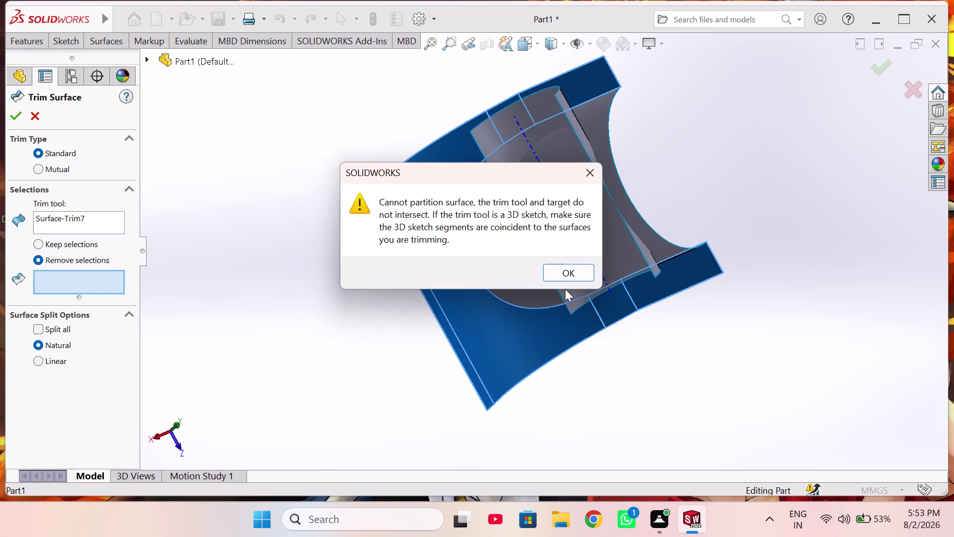
click(564, 273)
click(33, 113)
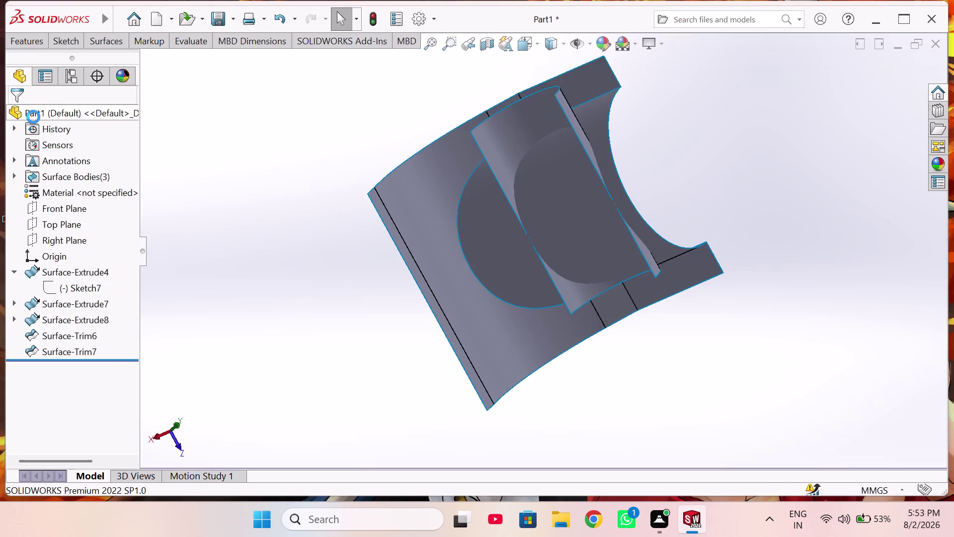
Undo repeatedly until Surface-Trim7 and Surface-Trim6 are both gone from the tree.
click(280, 17)
click(281, 17)
triple_click(279, 18)
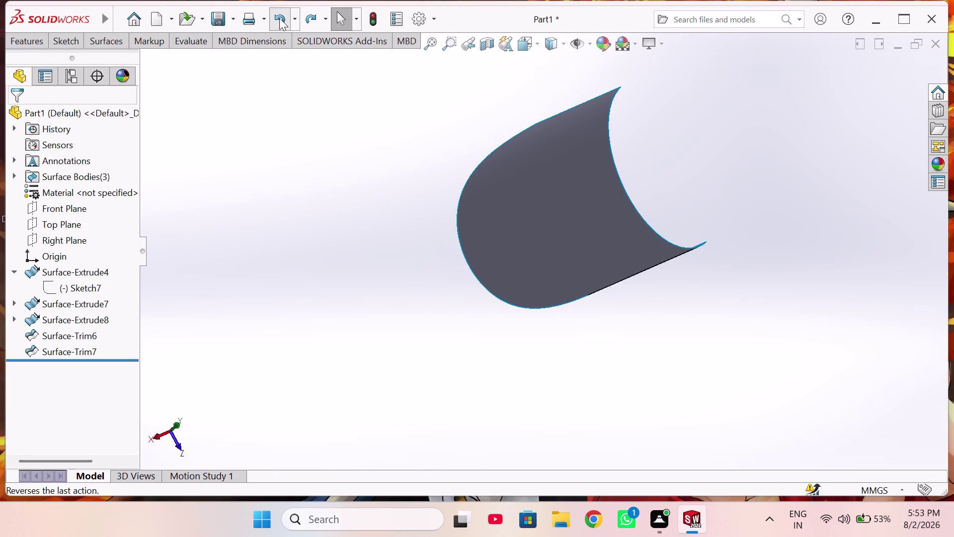
click(278, 21)
click(277, 21)
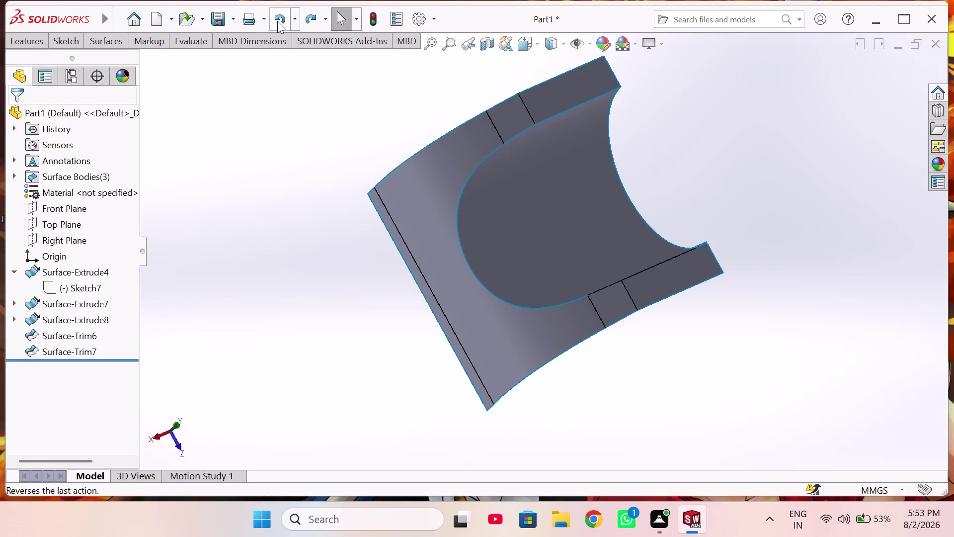
click(278, 21)
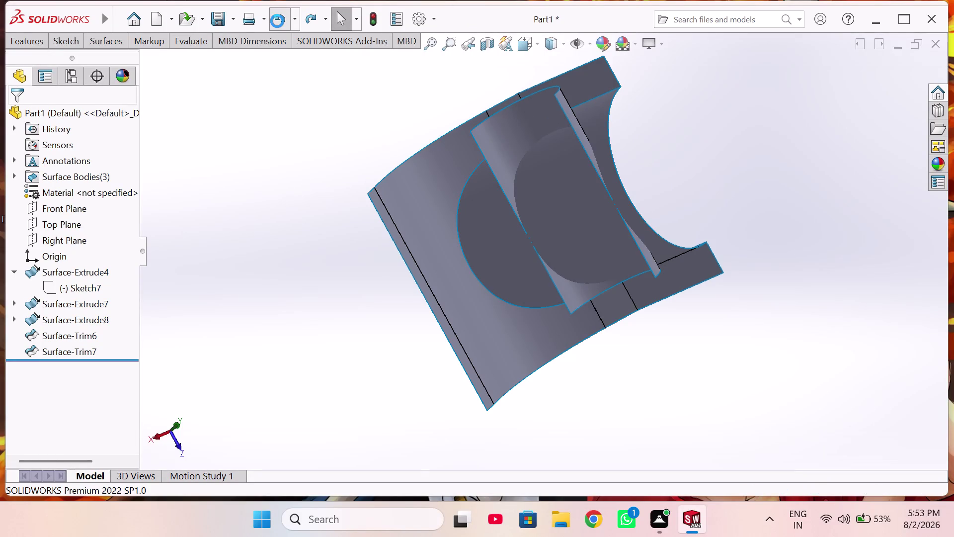
click(278, 21)
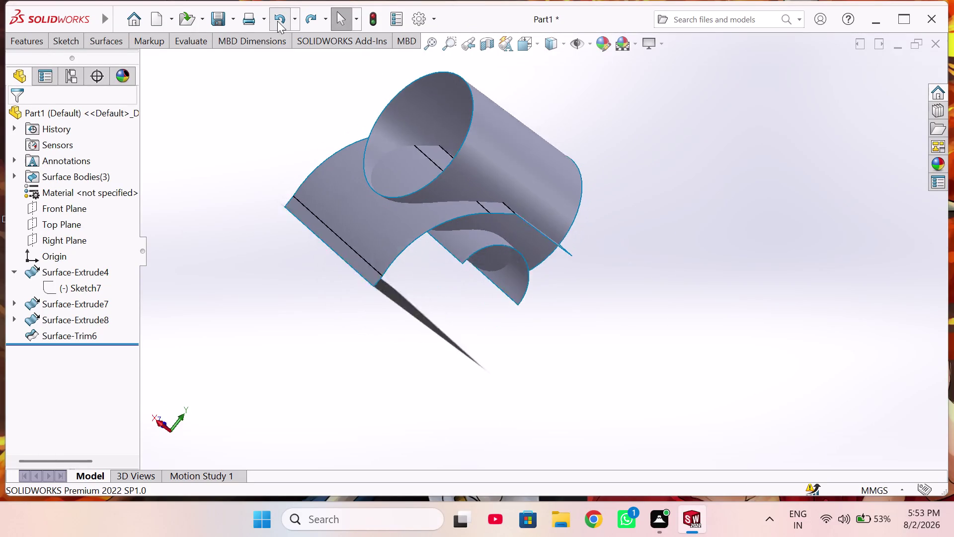
click(267, 144)
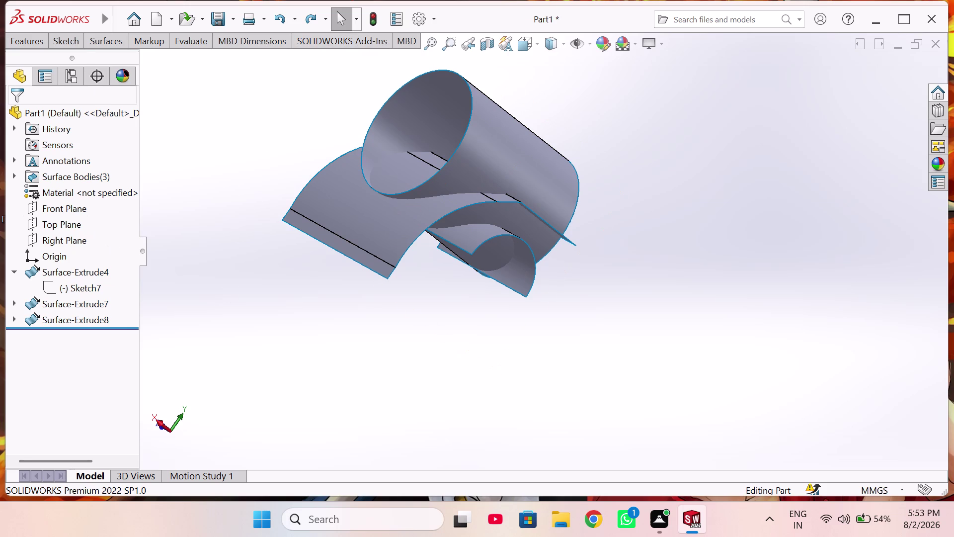
click(99, 41)
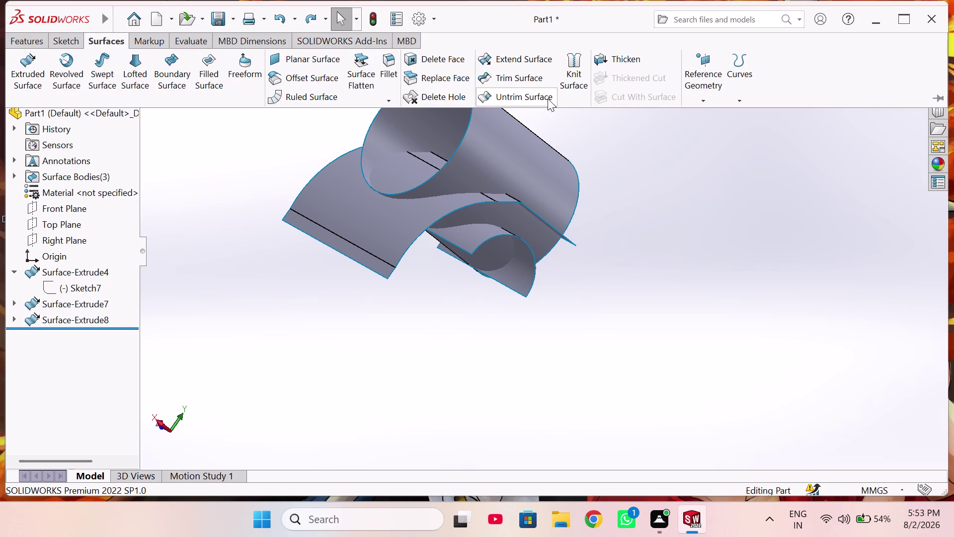
Start a surface trim with Surface-Extrude4 as the trim tool.
click(530, 81)
scroll(up, 3)
middle_drag(554, 291, 520, 316)
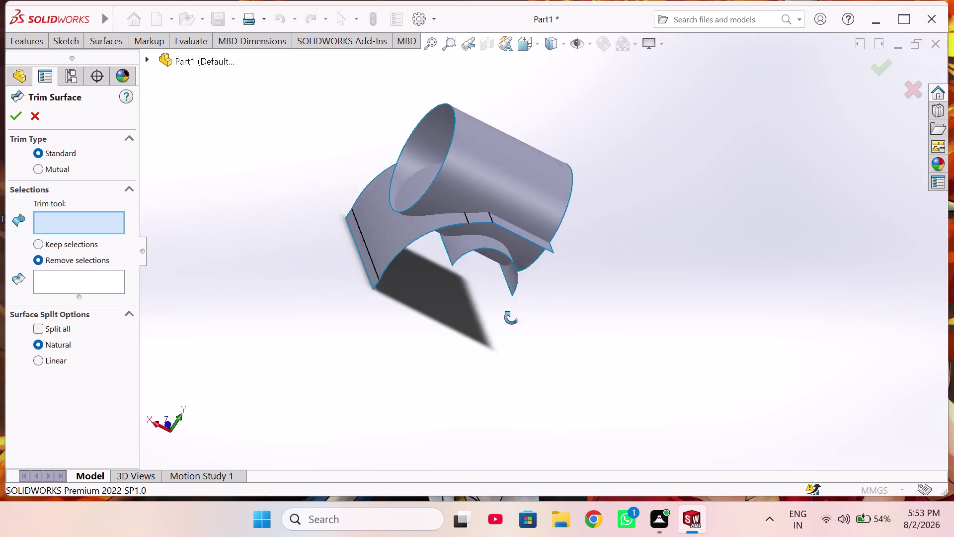
middle_drag(520, 315, 483, 382)
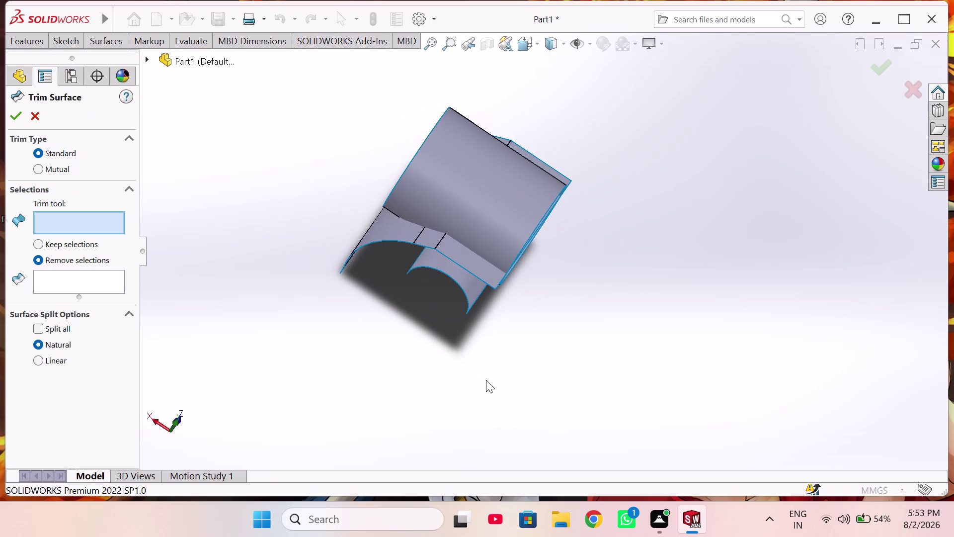
click(380, 225)
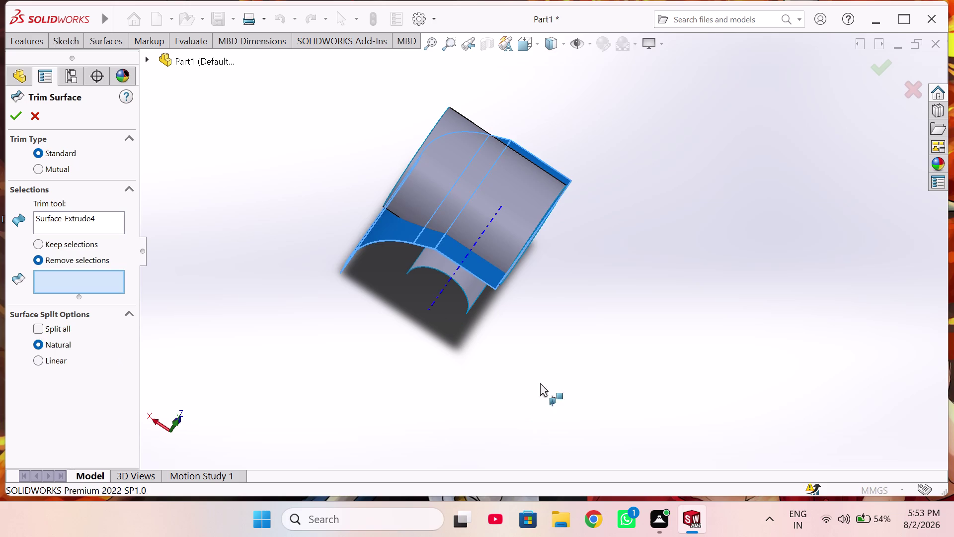
middle_drag(540, 382, 483, 353)
middle_drag(413, 312, 426, 340)
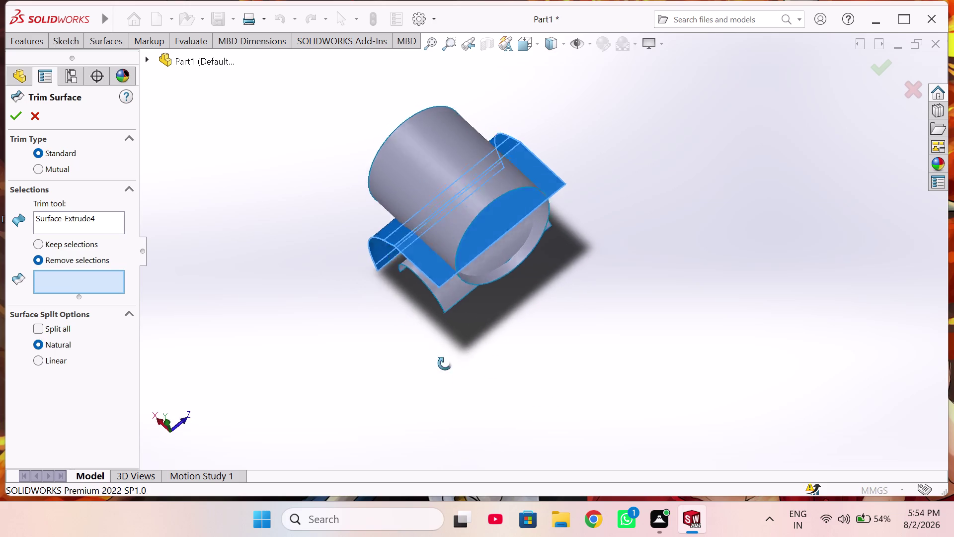
middle_drag(427, 340, 509, 414)
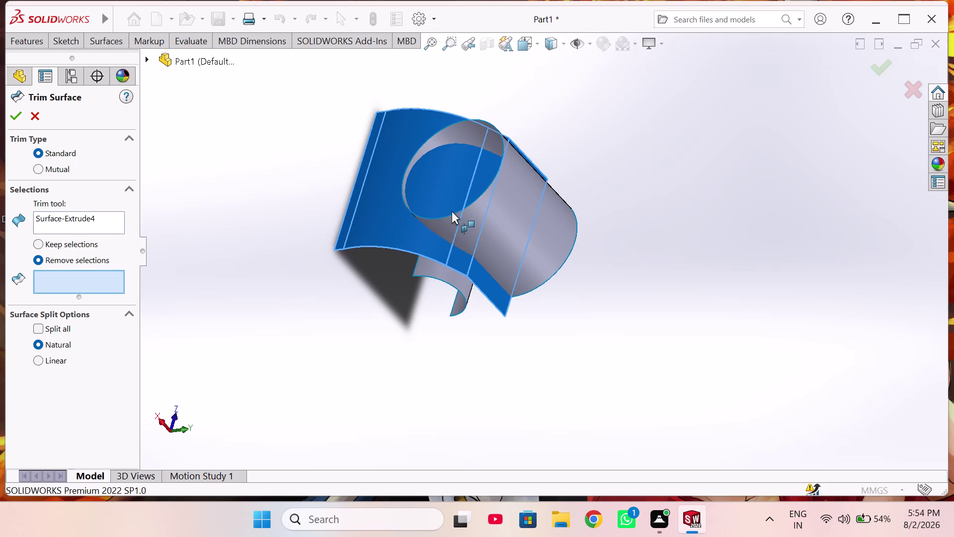
Mark two Surface-Extrude7 cylinder pieces for removal.
click(452, 214)
click(452, 214)
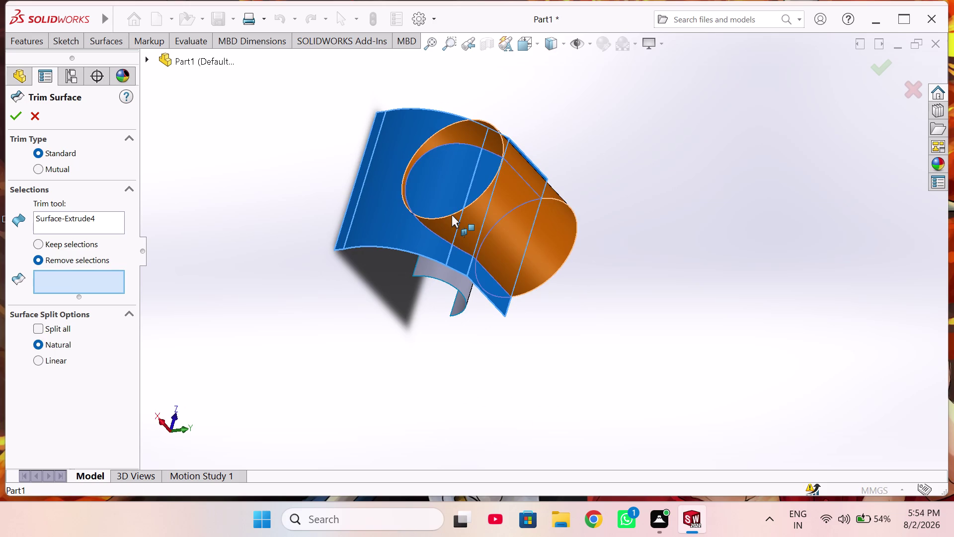
click(92, 276)
click(527, 218)
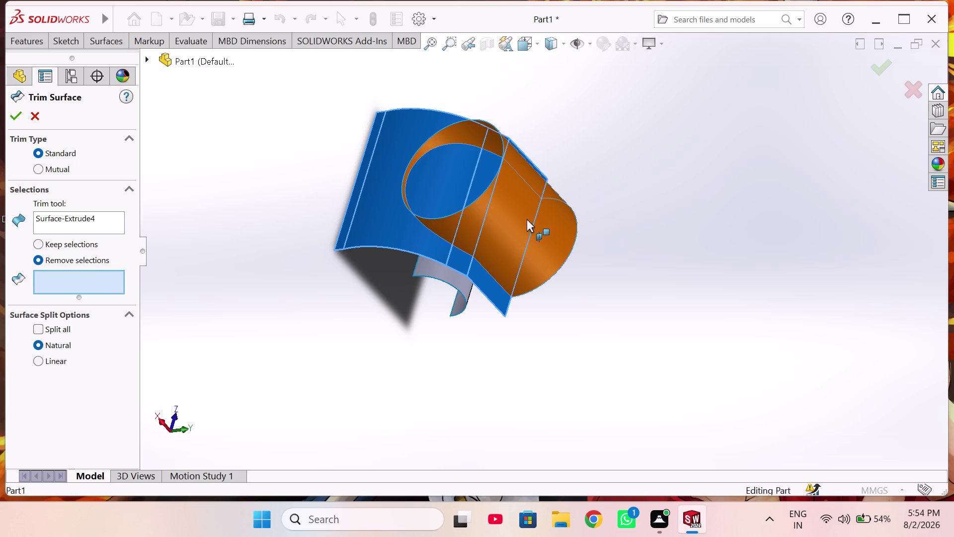
click(462, 201)
middle_drag(454, 185, 454, 185)
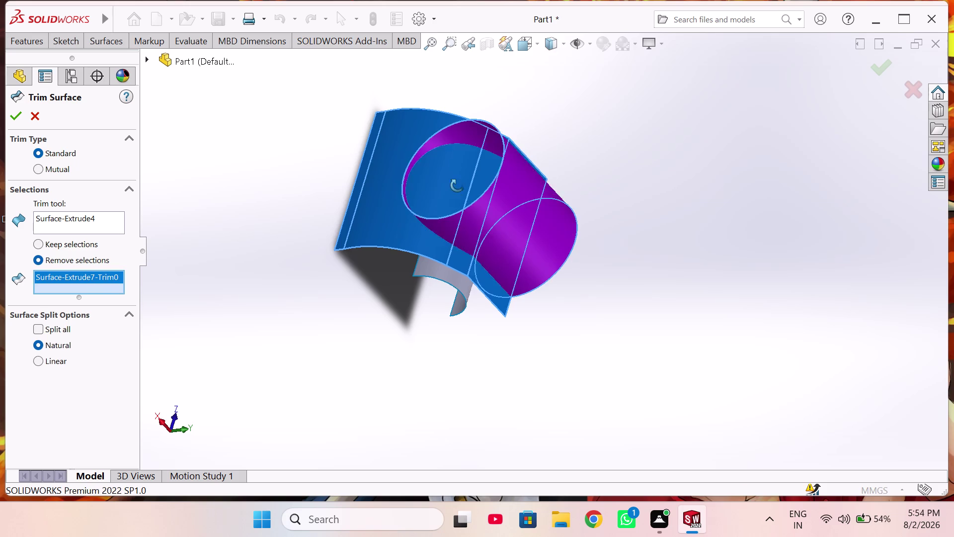
middle_drag(454, 185, 590, 160)
scroll(up, 3)
click(465, 224)
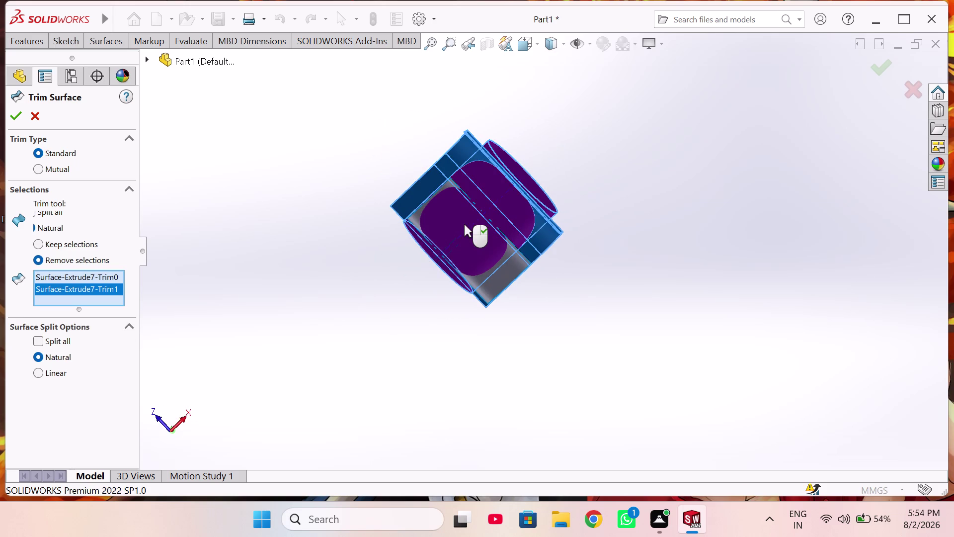
middle_drag(465, 233, 630, 337)
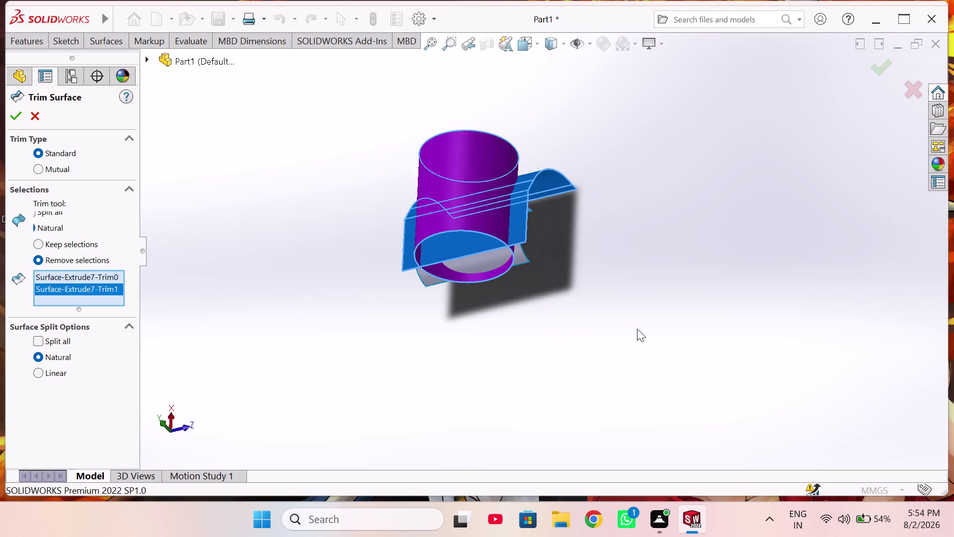
middle_drag(623, 285, 598, 289)
middle_drag(512, 298, 575, 294)
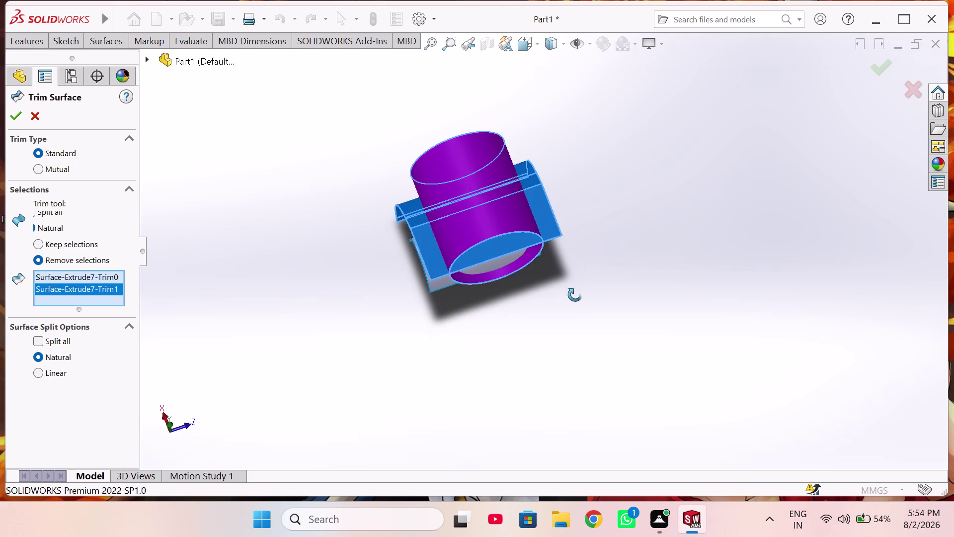
middle_drag(575, 295, 616, 285)
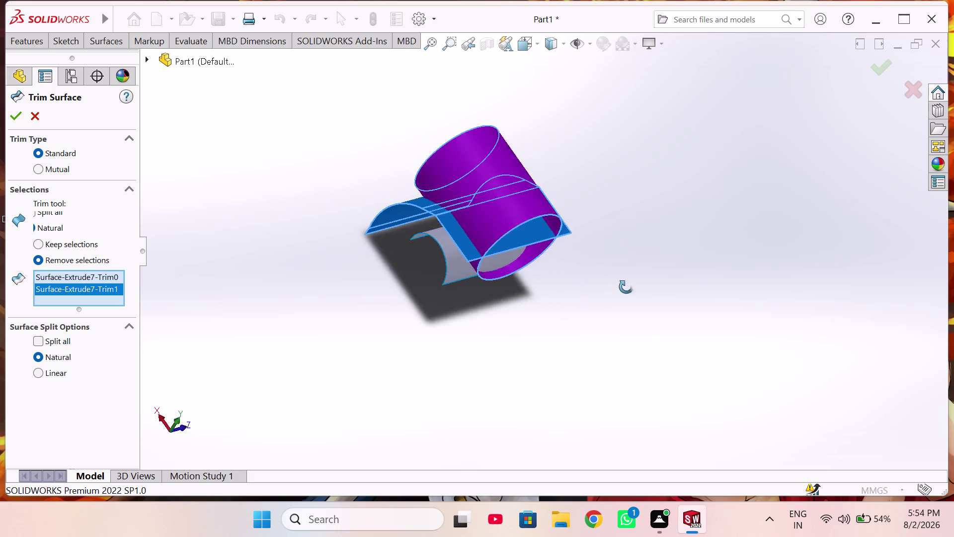
middle_drag(616, 286, 364, 326)
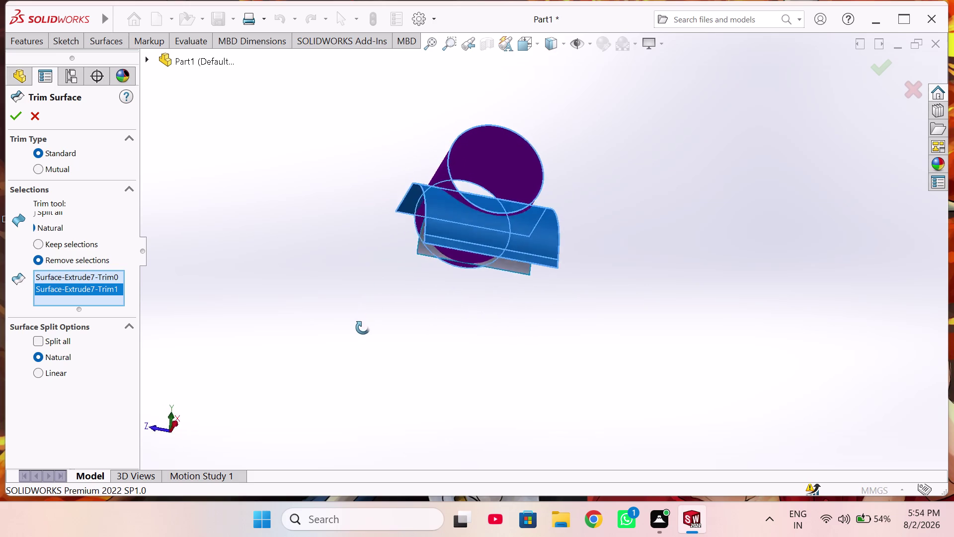
middle_drag(363, 325, 625, 371)
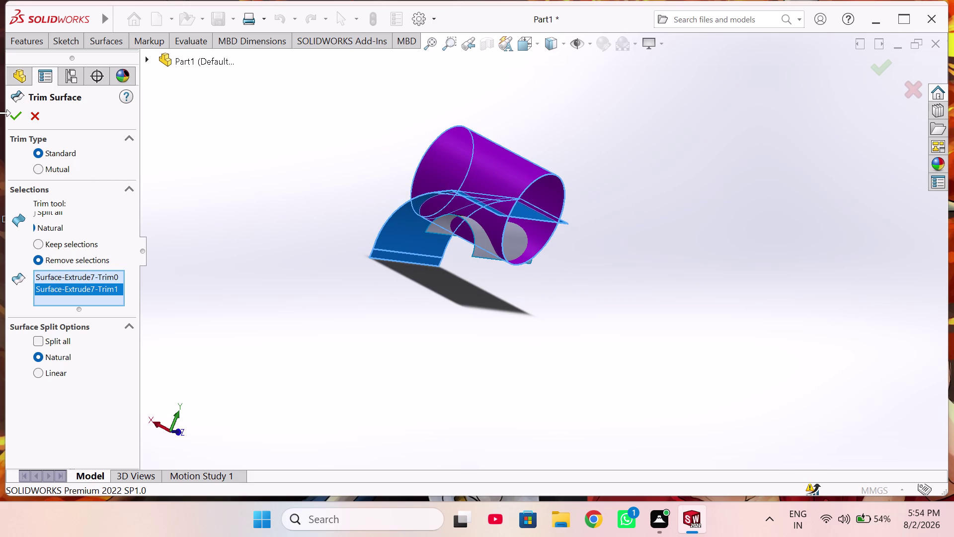
Apply the trim, then cancel it after the rebuild error.
click(10, 118)
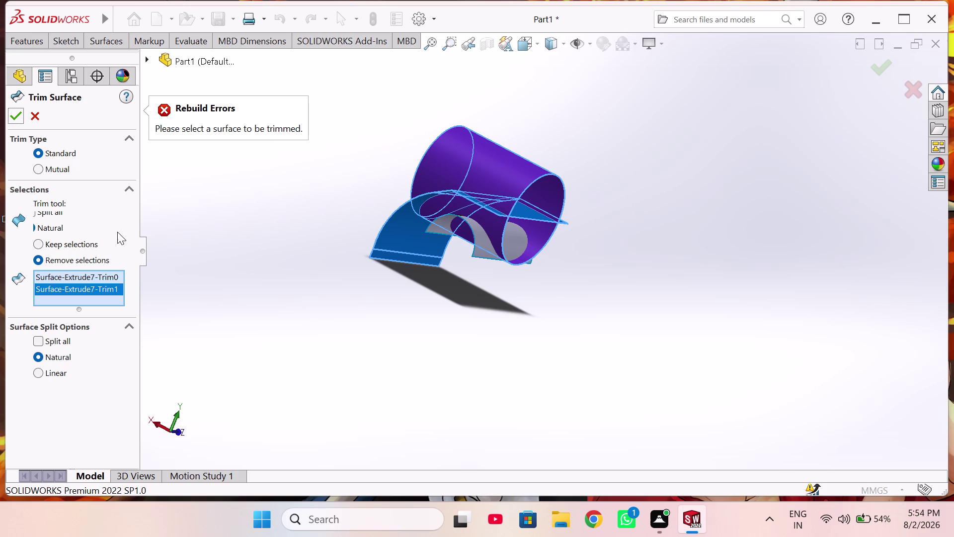
scroll(up, 3)
scroll(down, 3)
scroll(up, 3)
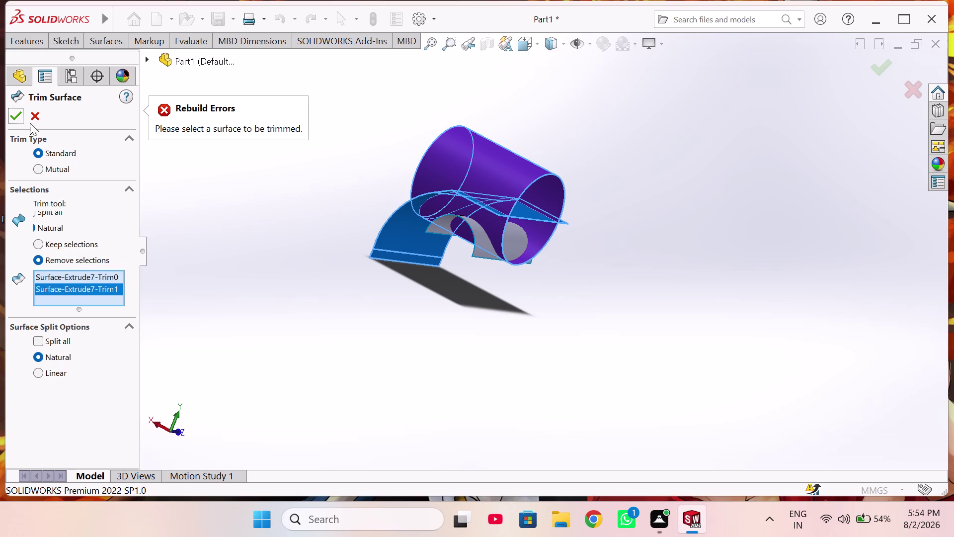
click(41, 120)
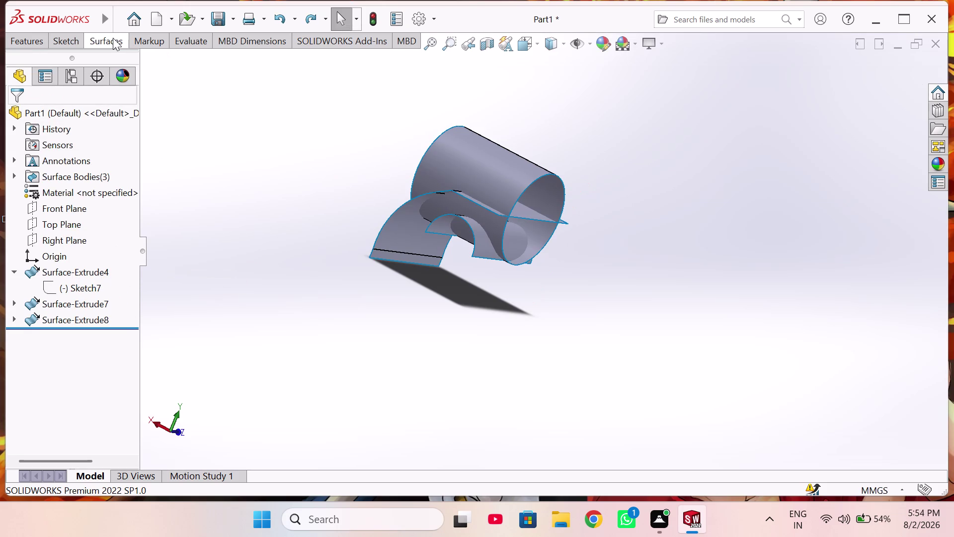
click(113, 38)
click(514, 80)
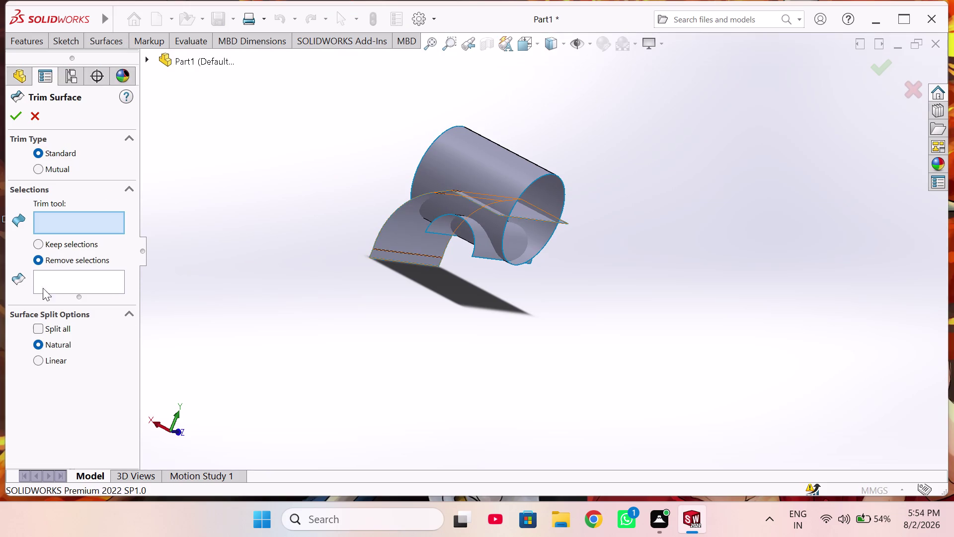
middle_drag(438, 221, 518, 285)
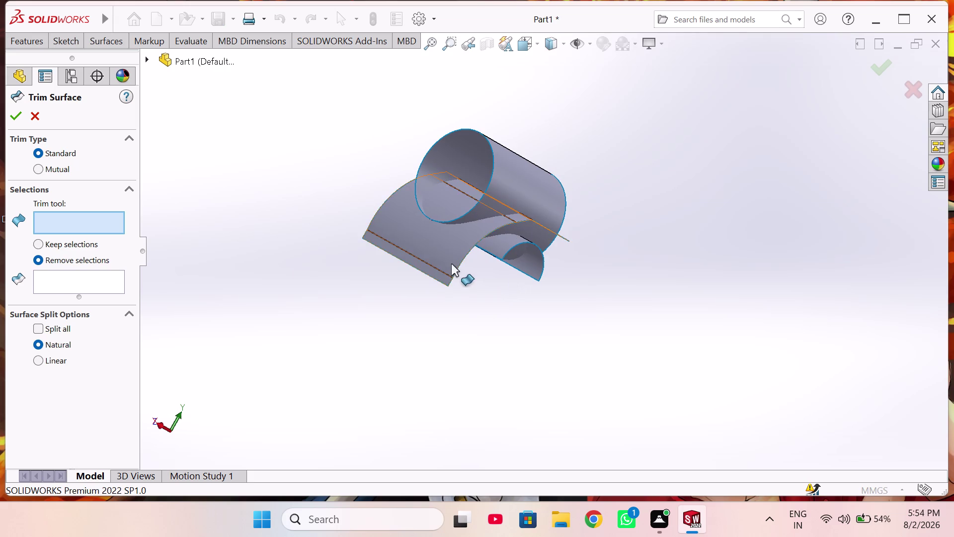
click(442, 259)
click(97, 285)
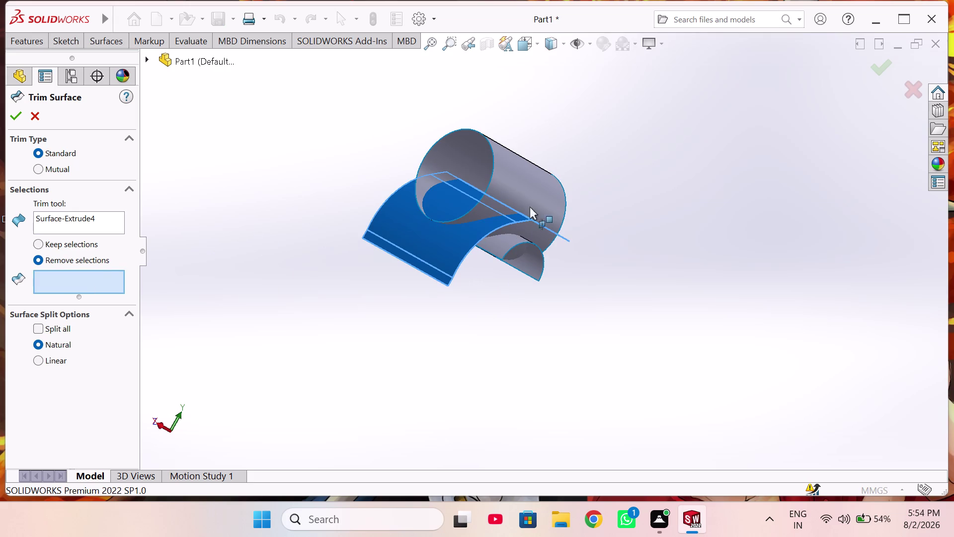
click(536, 196)
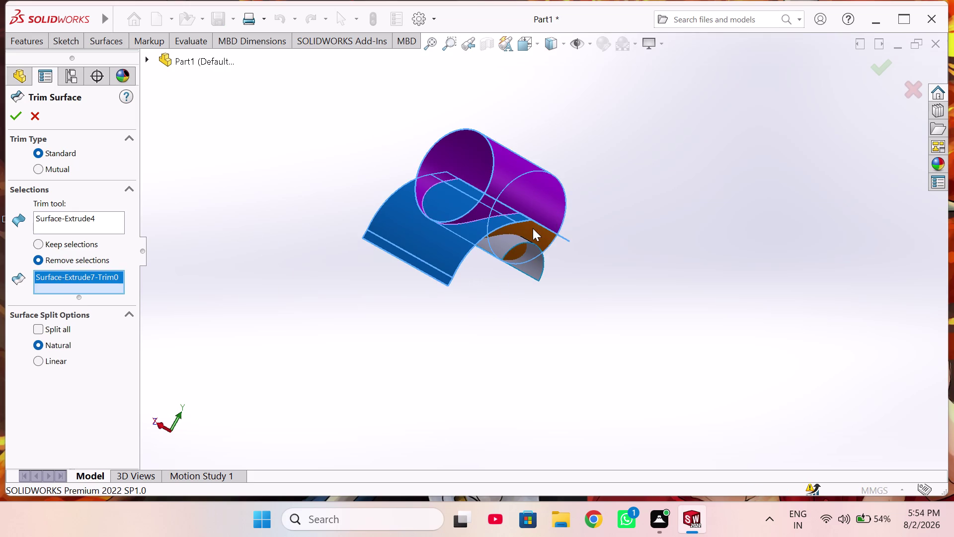
middle_drag(538, 289, 468, 224)
middle_drag(457, 218, 365, 230)
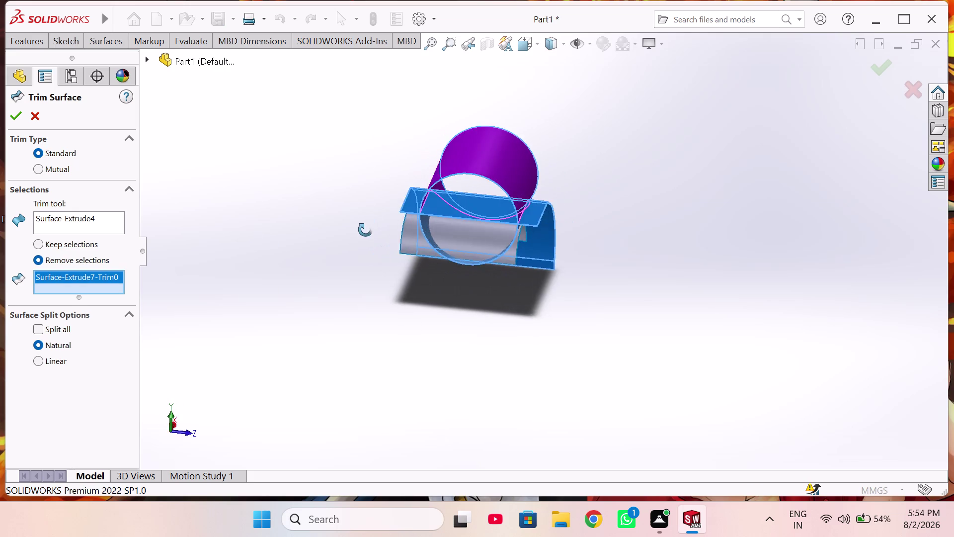
middle_drag(366, 230, 441, 201)
click(495, 221)
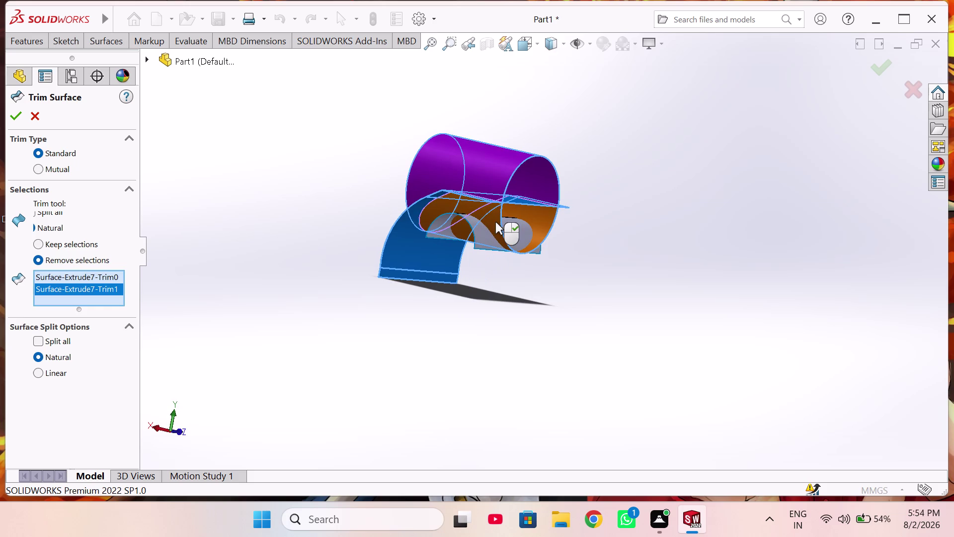
middle_drag(324, 223, 379, 250)
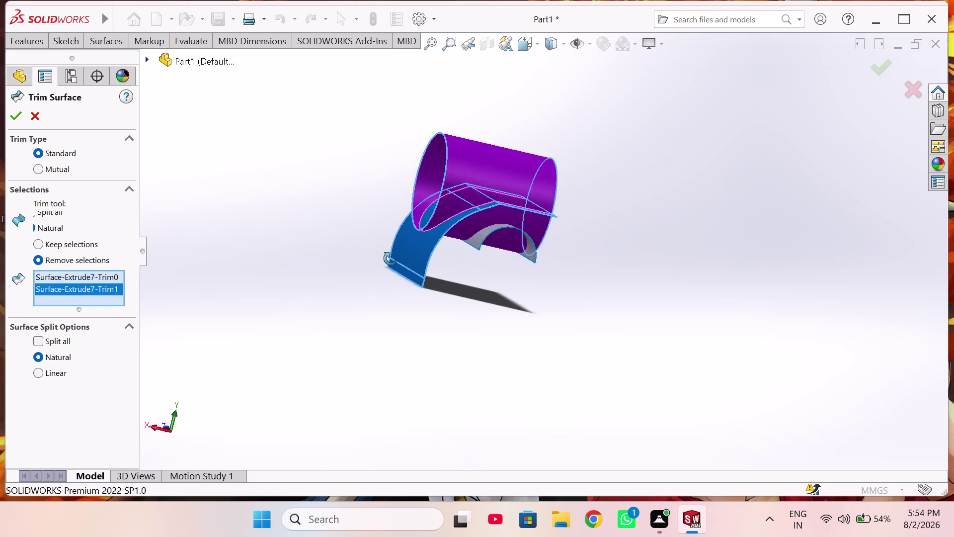
middle_drag(379, 250, 450, 306)
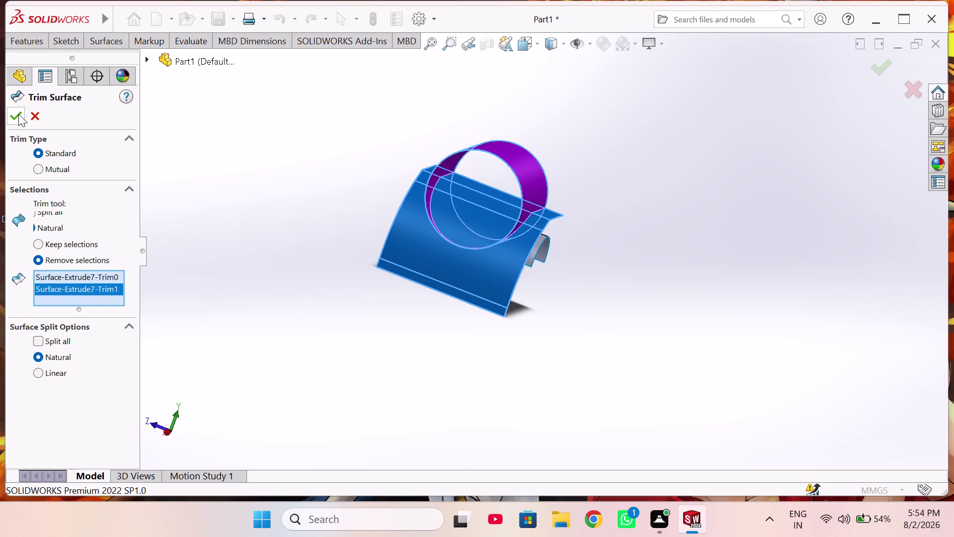
click(19, 114)
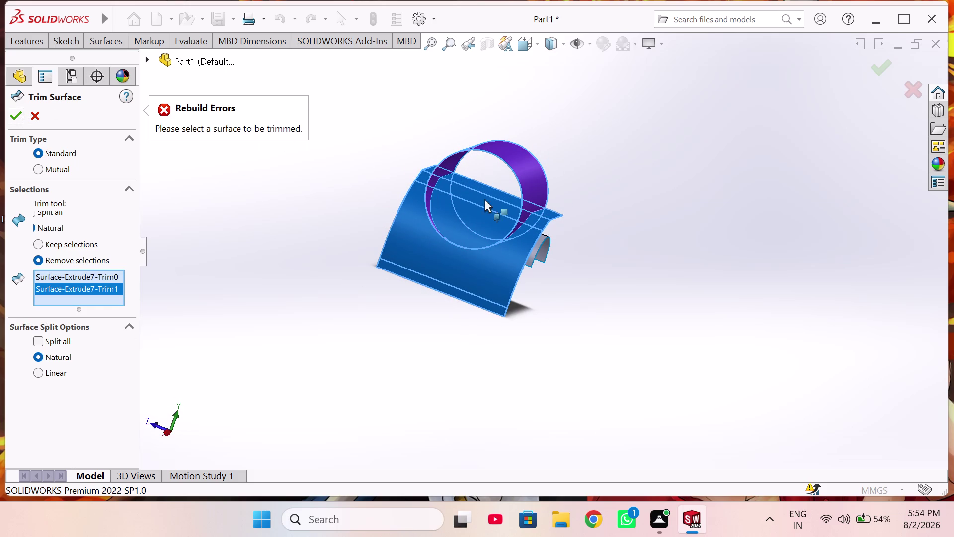
click(472, 212)
triple_click(471, 214)
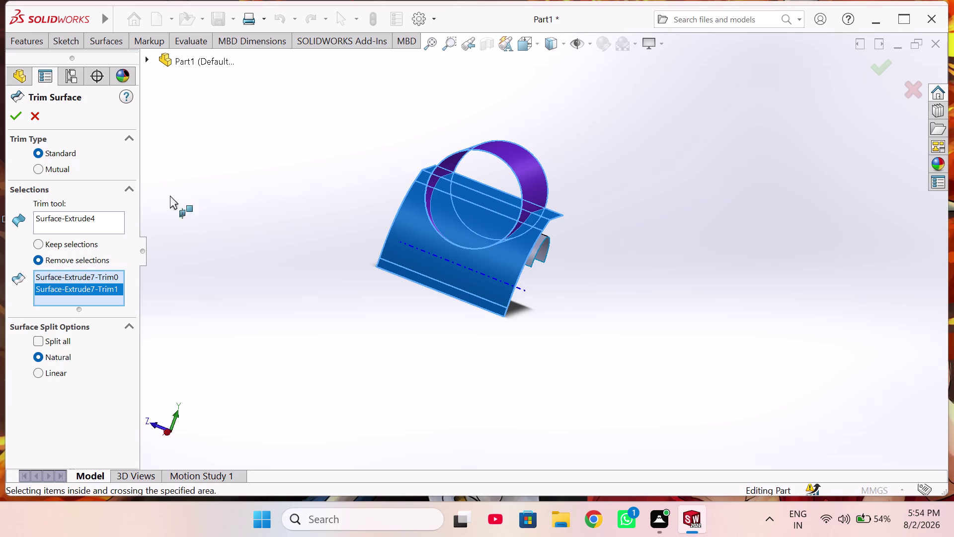
click(39, 118)
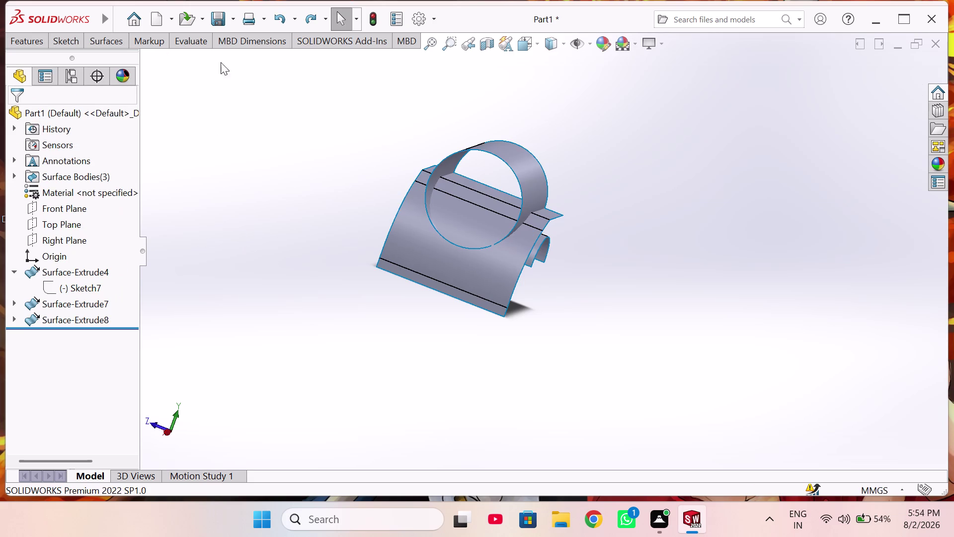
Start another surface trim, pick a trimming boundary, then clear that selection.
click(96, 42)
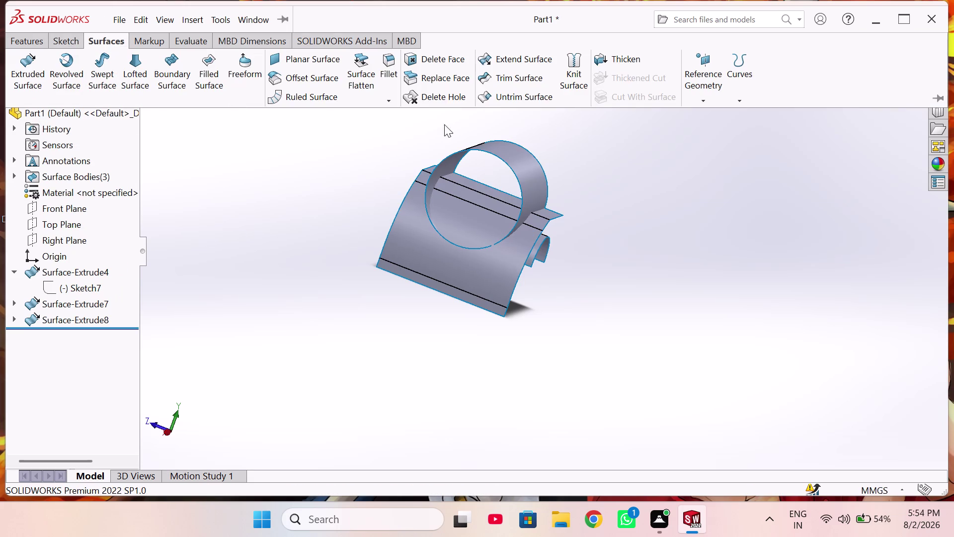
click(510, 80)
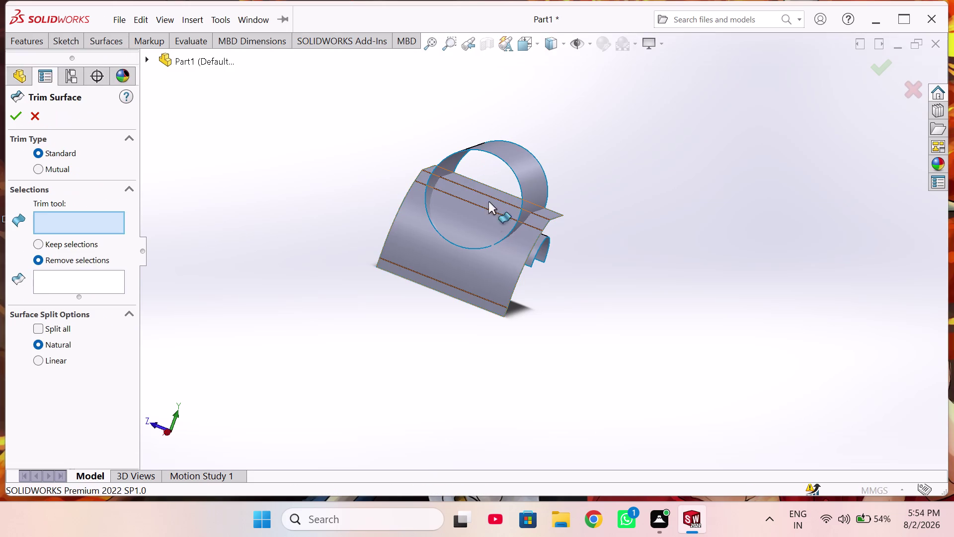
middle_drag(469, 219, 426, 245)
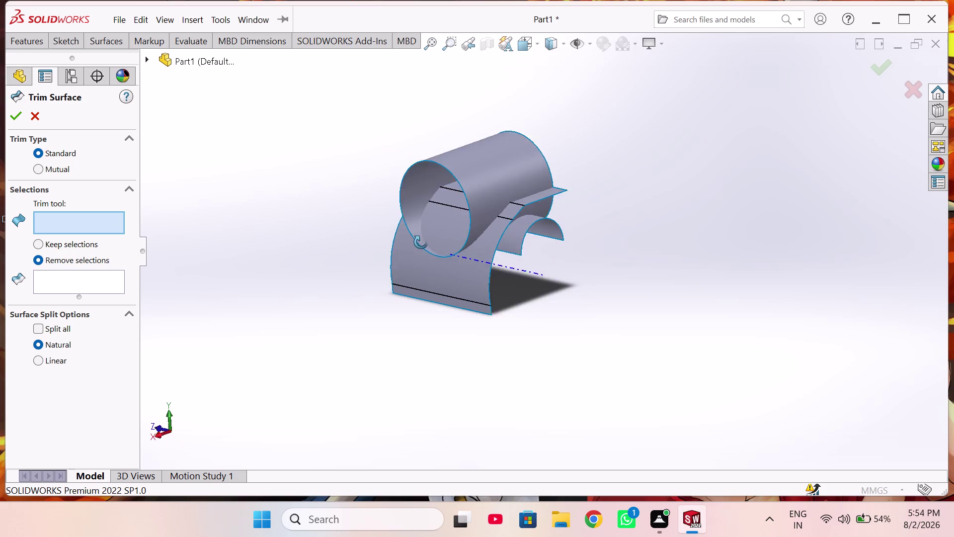
middle_drag(425, 244, 477, 275)
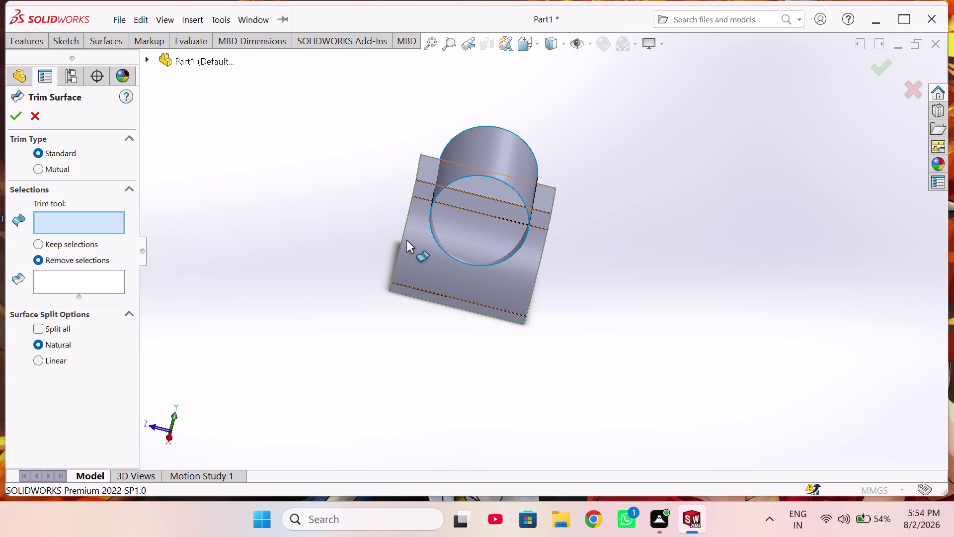
click(406, 240)
click(407, 240)
right_click(72, 207)
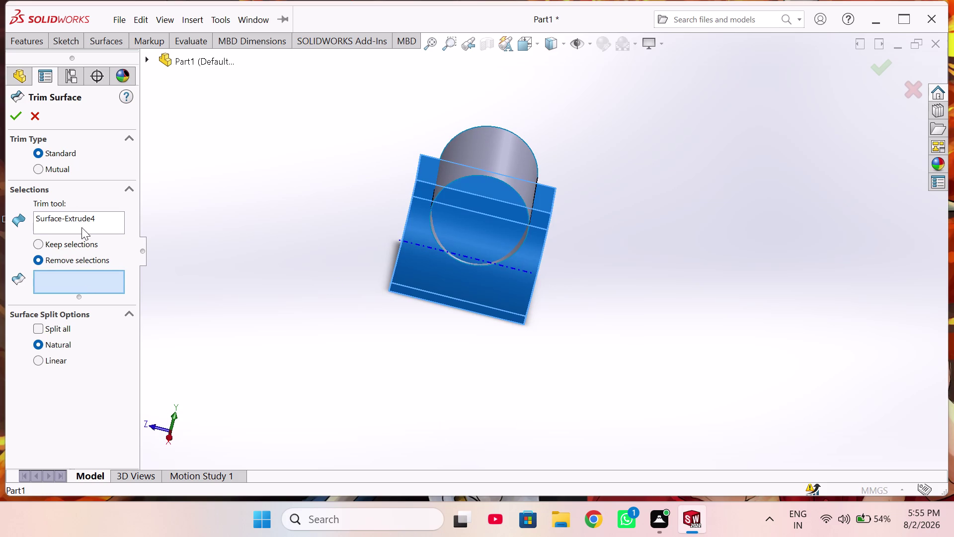
right_click(82, 212)
right_click(96, 215)
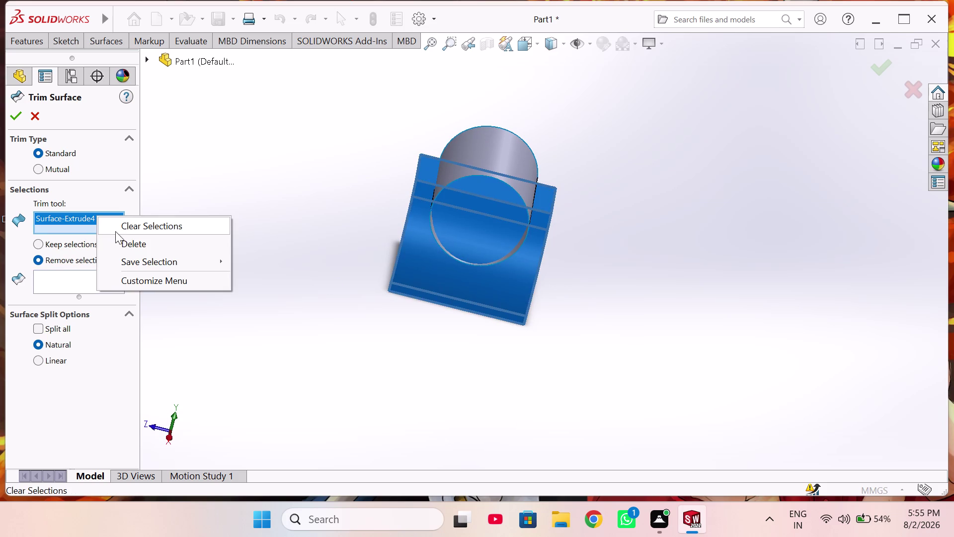
click(120, 230)
Use Keep selections with Surface-Extrude4 as tool, keeping the picked cylinder piece.
middle_drag(437, 182, 499, 240)
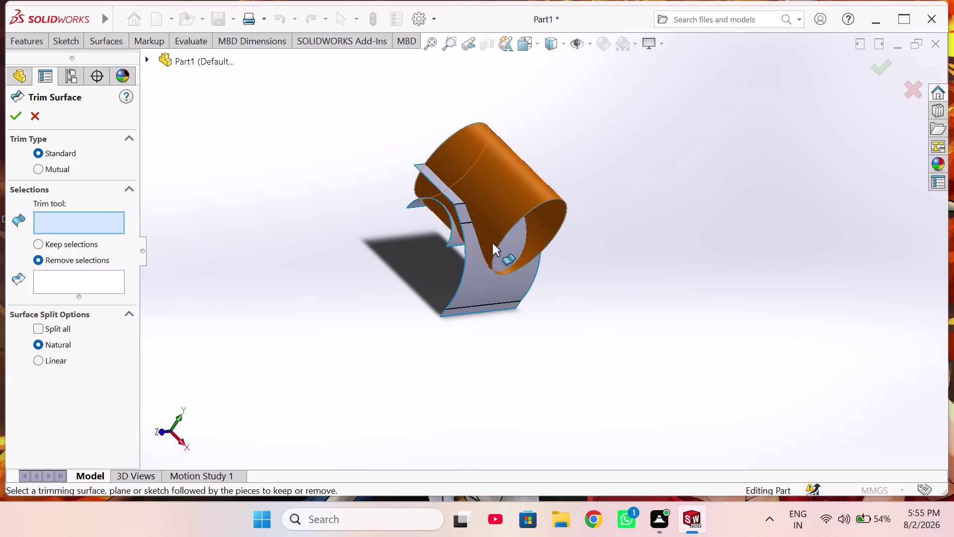
click(75, 238)
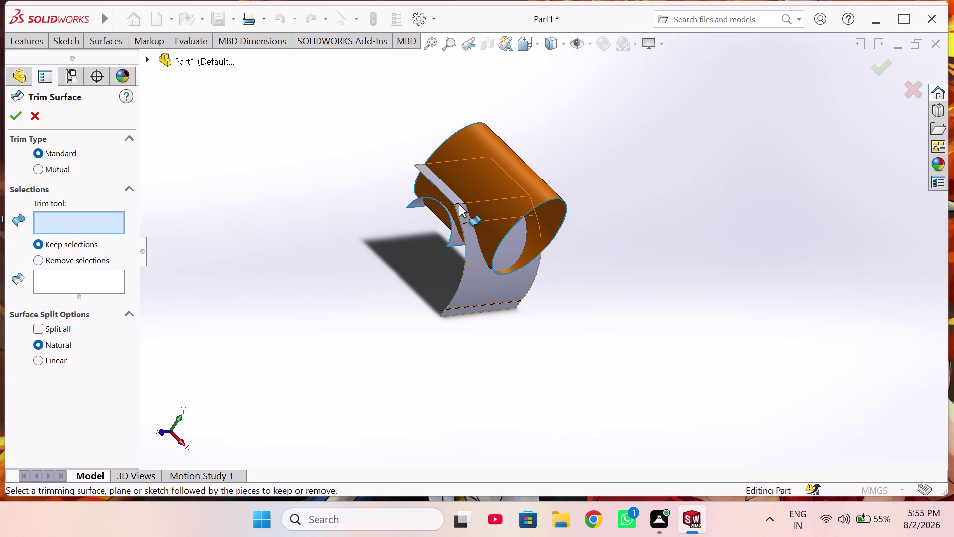
click(467, 292)
middle_drag(468, 293, 451, 295)
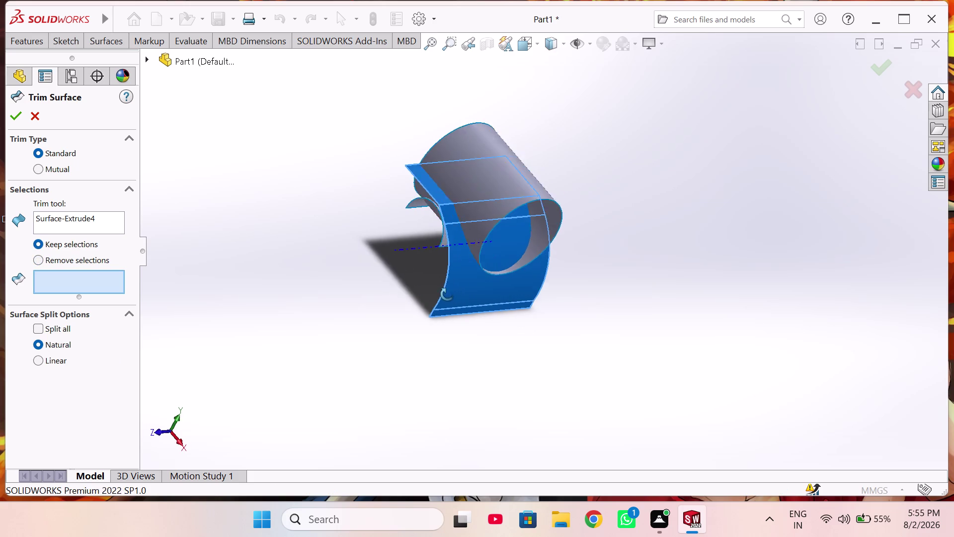
middle_drag(450, 294, 409, 294)
scroll(up, 3)
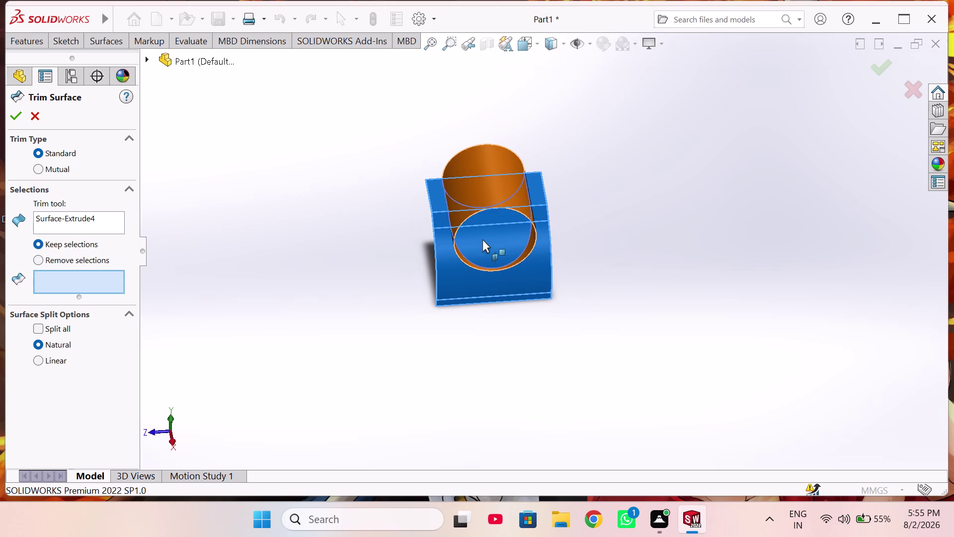
click(484, 226)
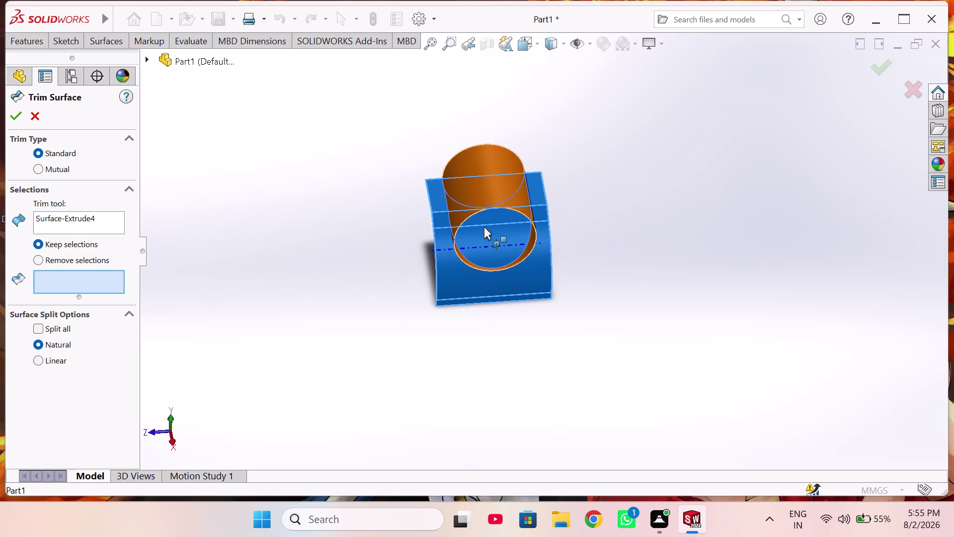
middle_drag(279, 256, 433, 243)
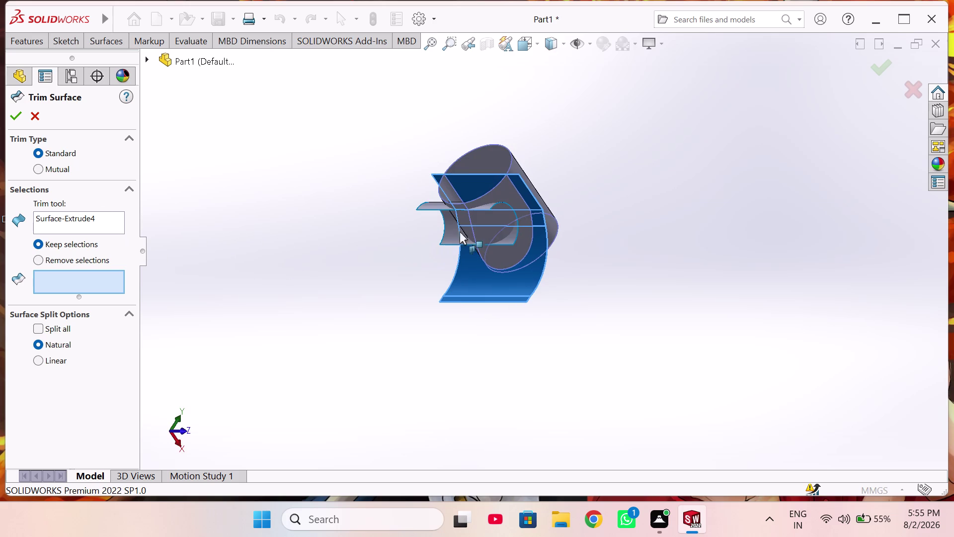
click(501, 222)
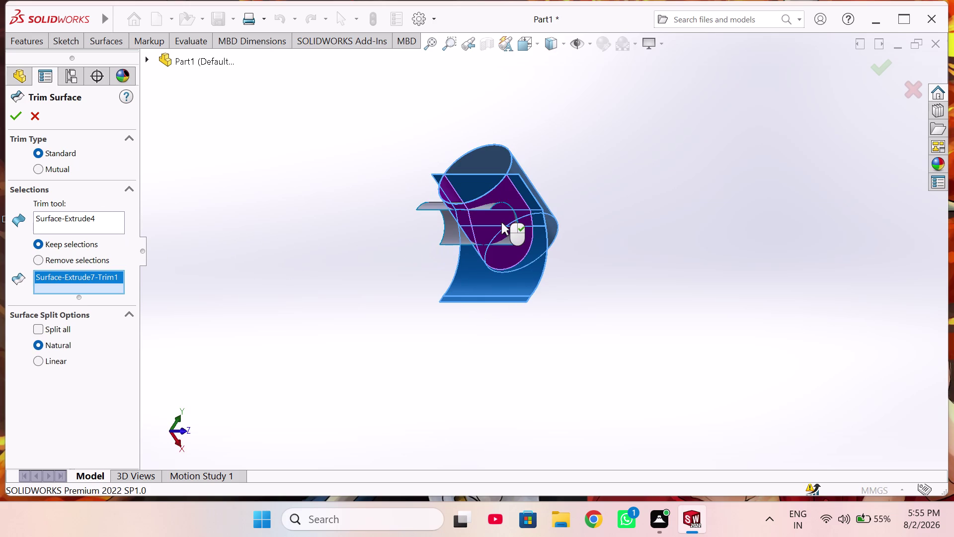
middle_drag(500, 222, 340, 233)
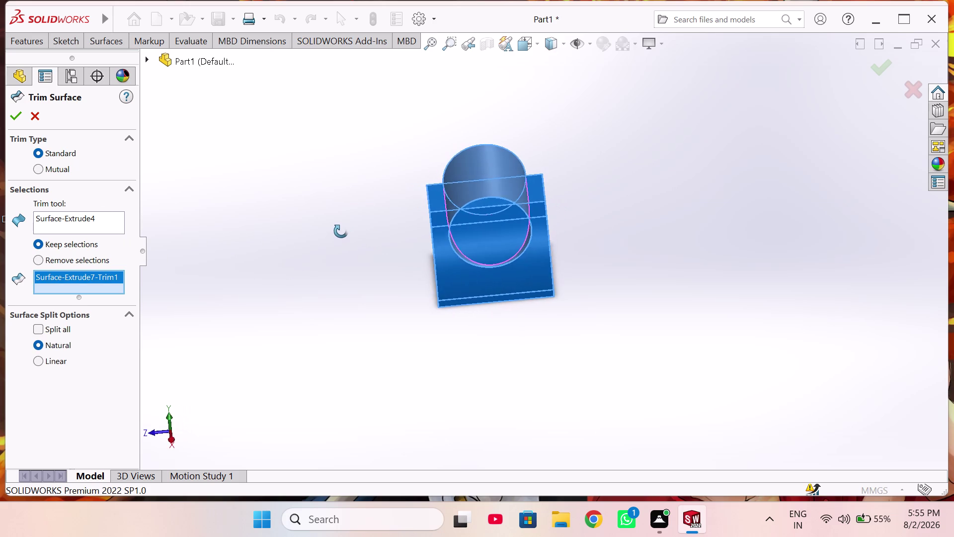
middle_drag(340, 233, 510, 240)
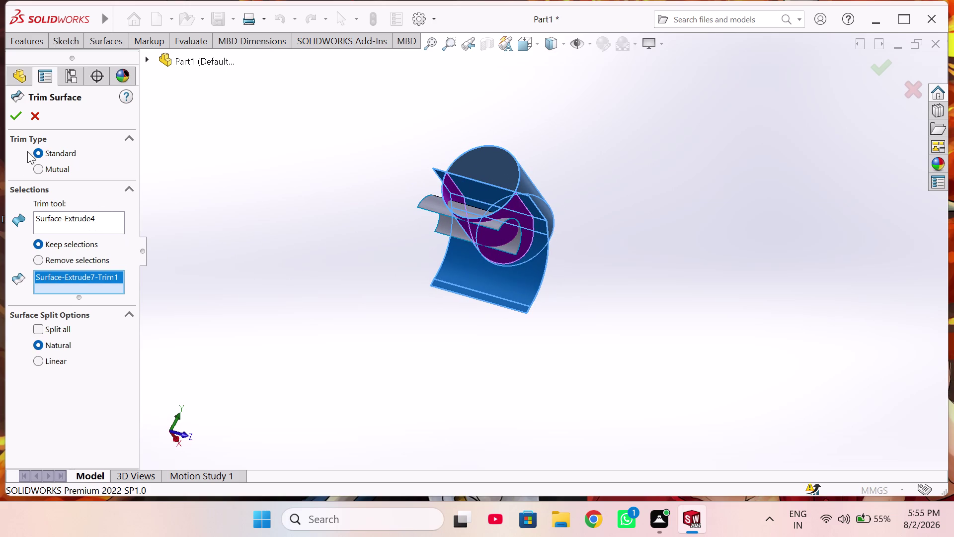
double_click(32, 120)
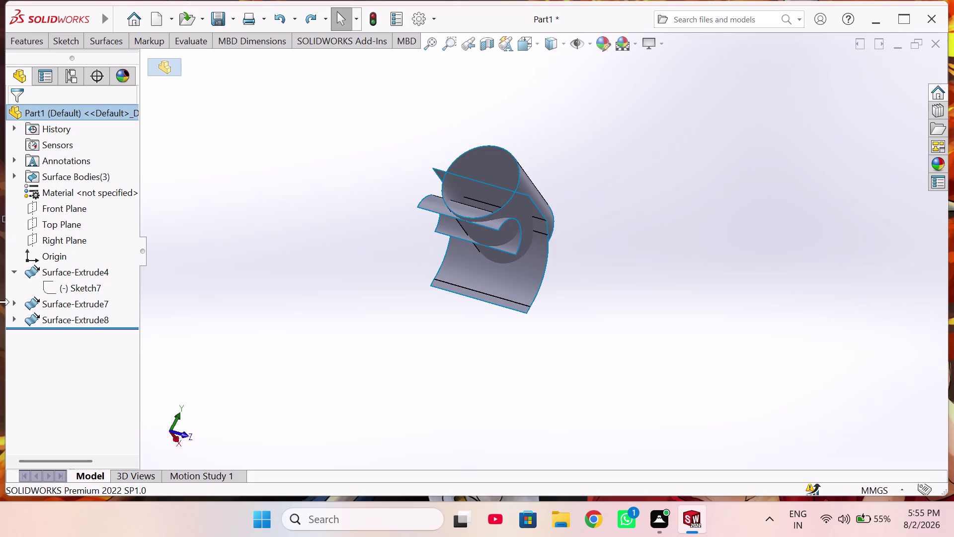
Orbit to inspect the untrimmed cylinder through the sheet, then bring up the surfacing commands.
middle_drag(574, 271, 563, 333)
scroll(down, 3)
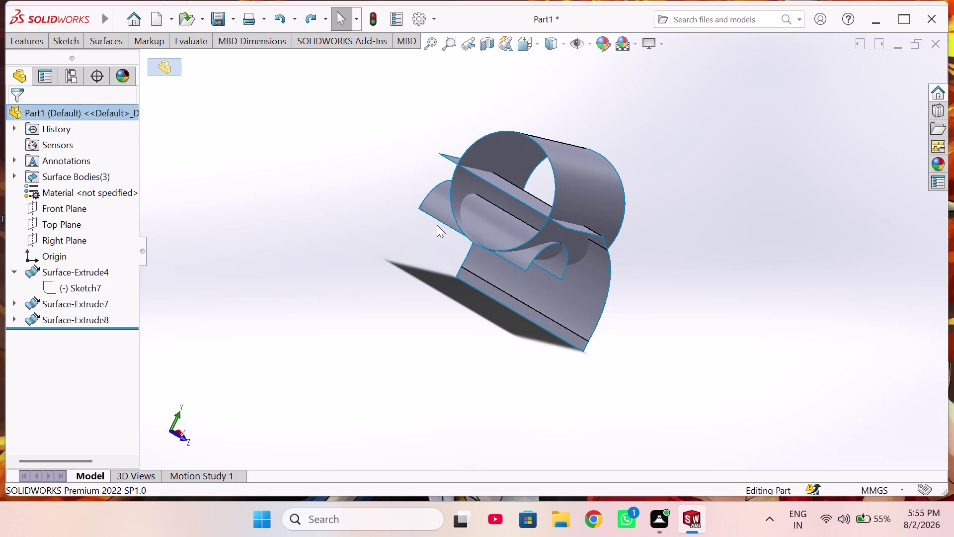
middle_drag(604, 200, 341, 270)
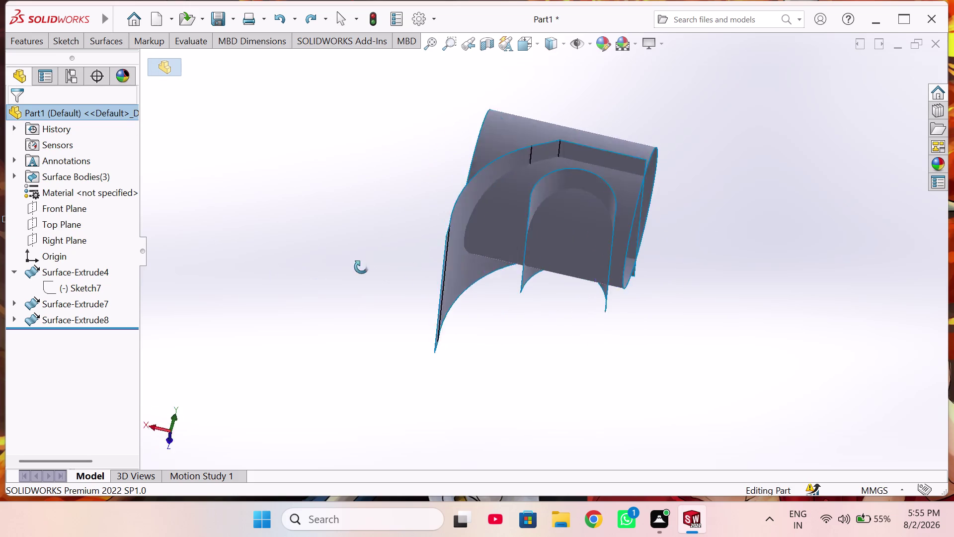
middle_drag(342, 269, 406, 321)
middle_drag(578, 196, 632, 236)
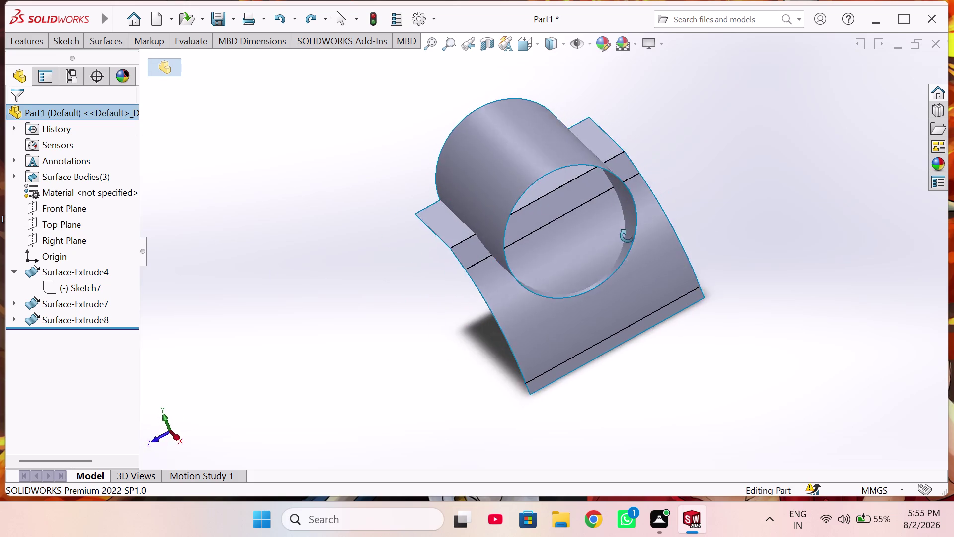
middle_drag(632, 235, 639, 293)
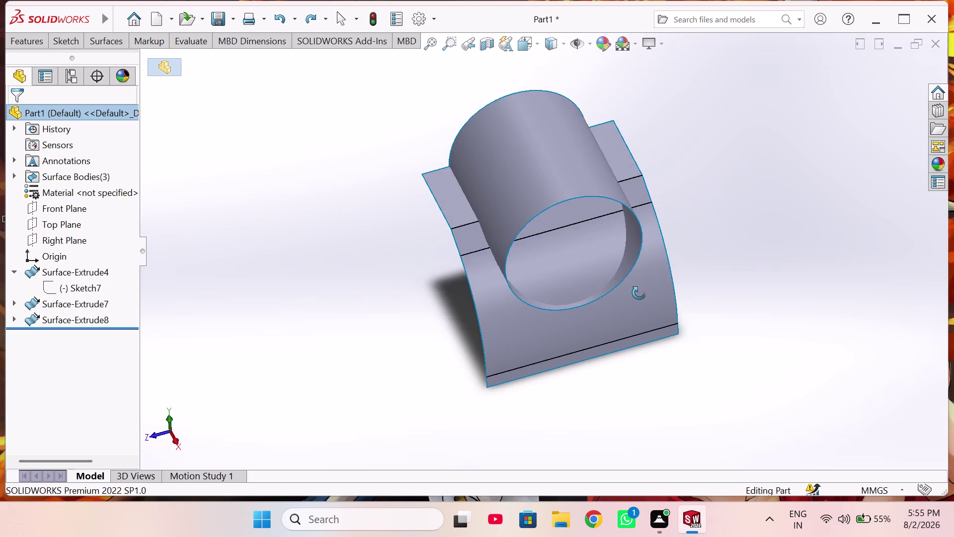
middle_drag(640, 293, 630, 287)
middle_drag(620, 278, 612, 251)
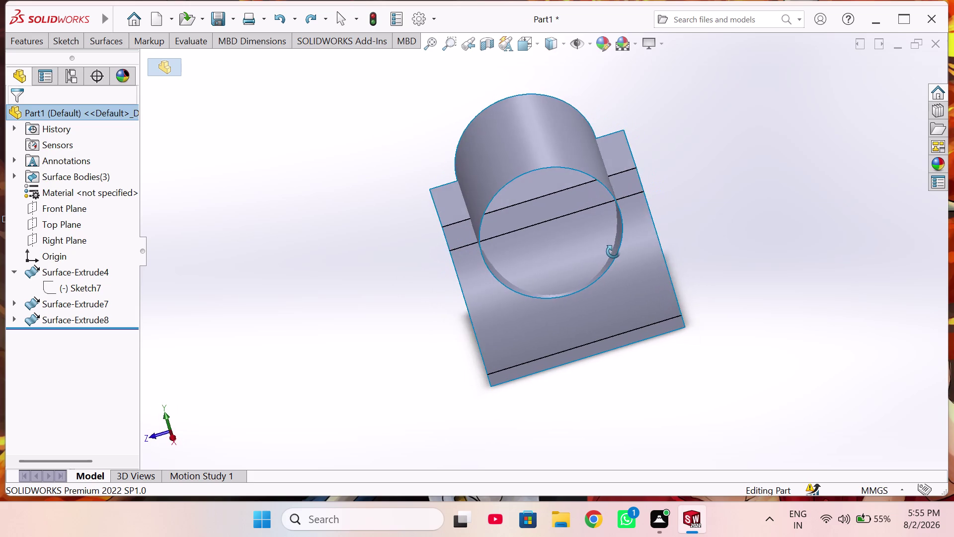
middle_drag(612, 252, 616, 251)
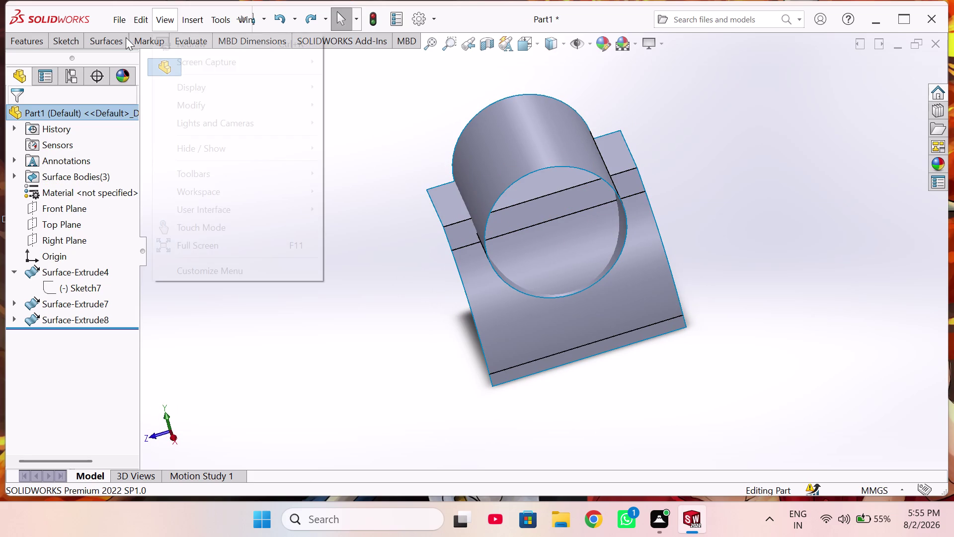
click(104, 44)
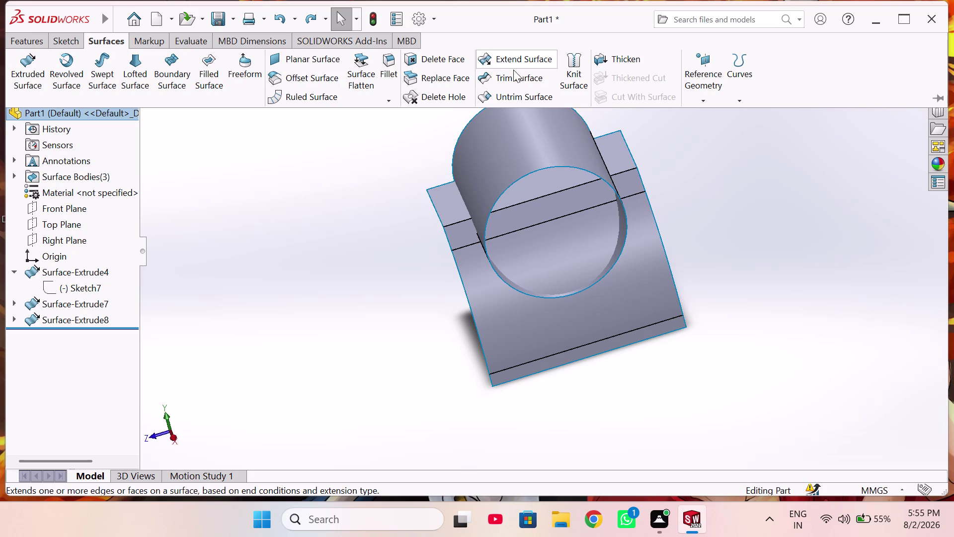
Trim with Surface-Extrude4 as tool, removing the Surface-Extrude7-Trim0 cylinder piece.
click(521, 81)
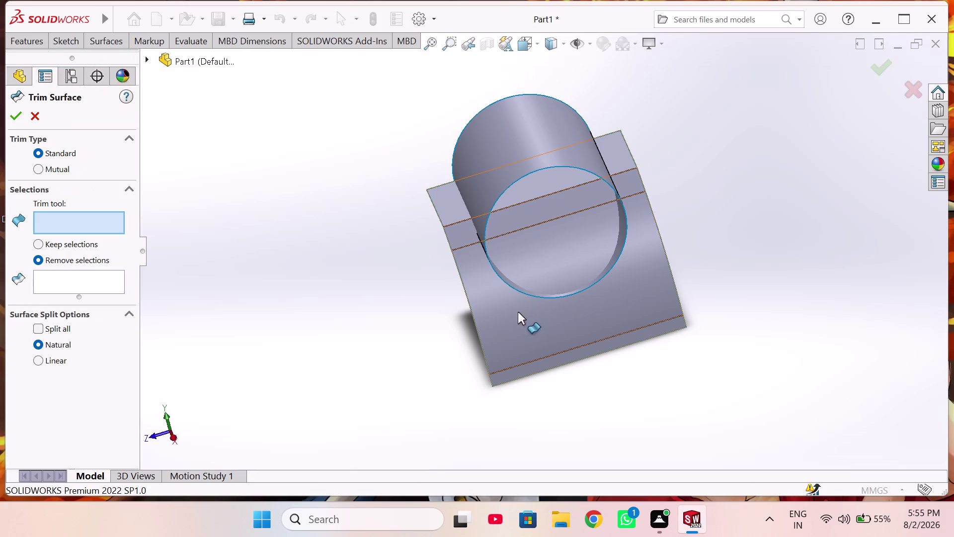
middle_drag(552, 247, 551, 247)
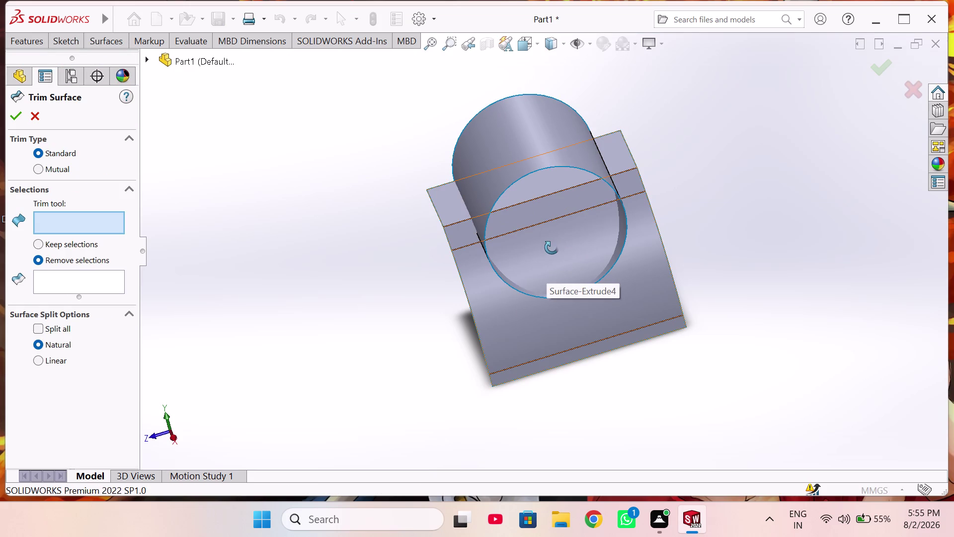
middle_drag(551, 247, 541, 221)
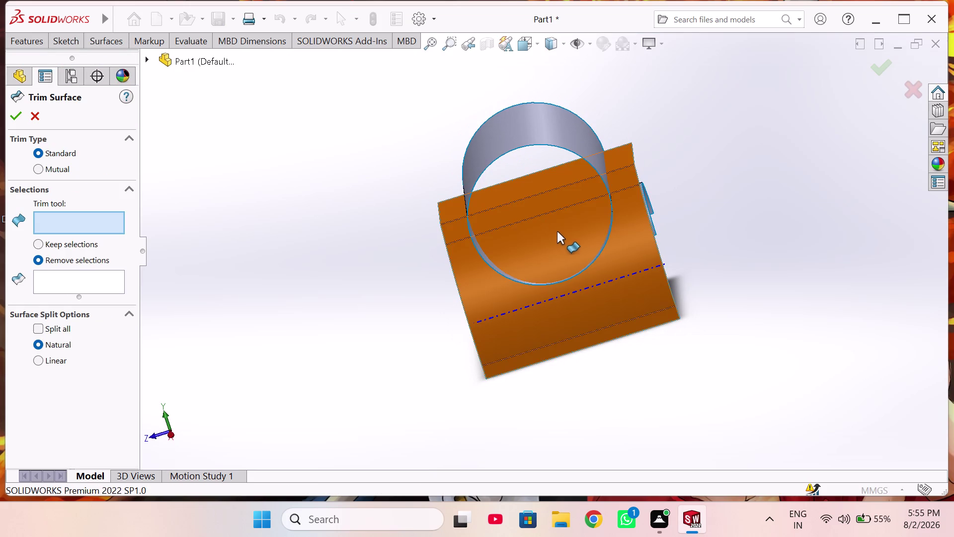
click(91, 282)
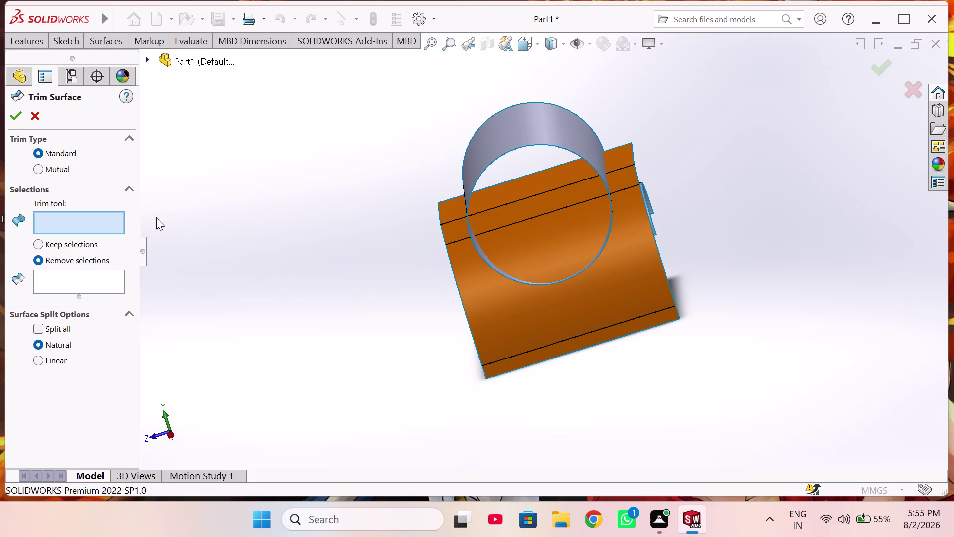
click(559, 213)
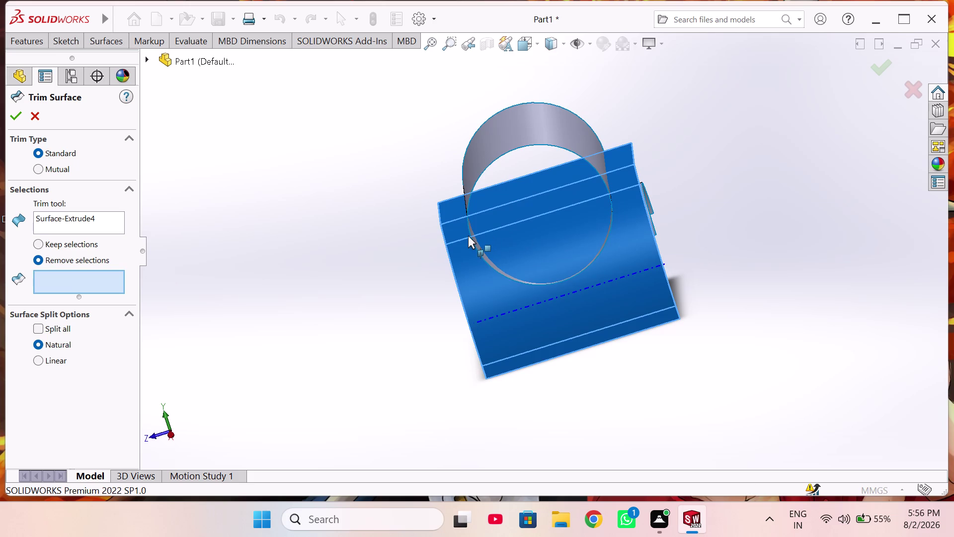
middle_drag(468, 235, 462, 278)
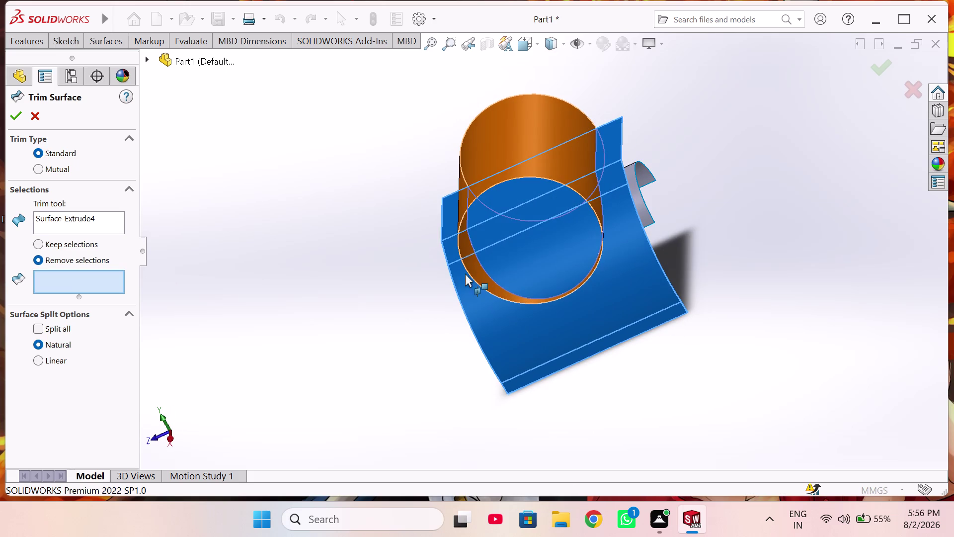
click(460, 236)
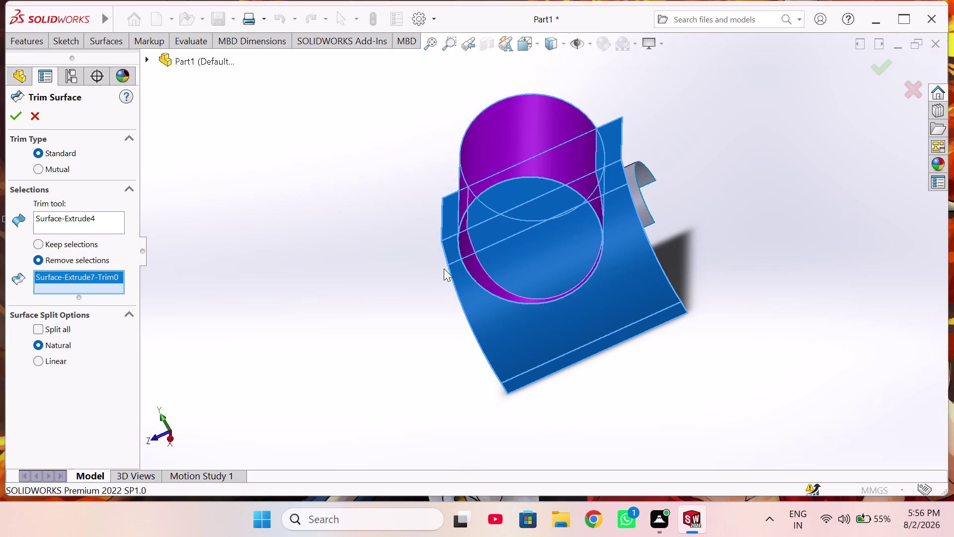
middle_drag(453, 304, 437, 335)
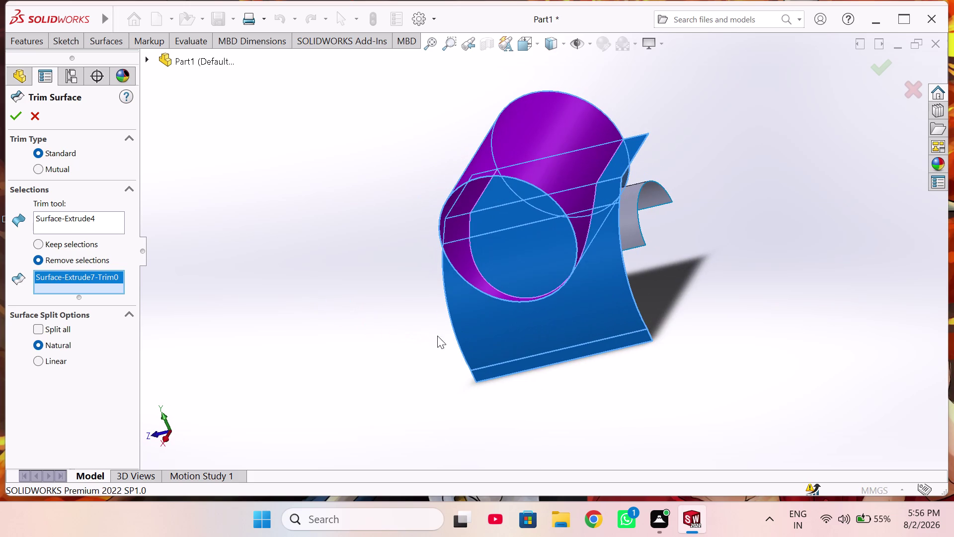
click(11, 113)
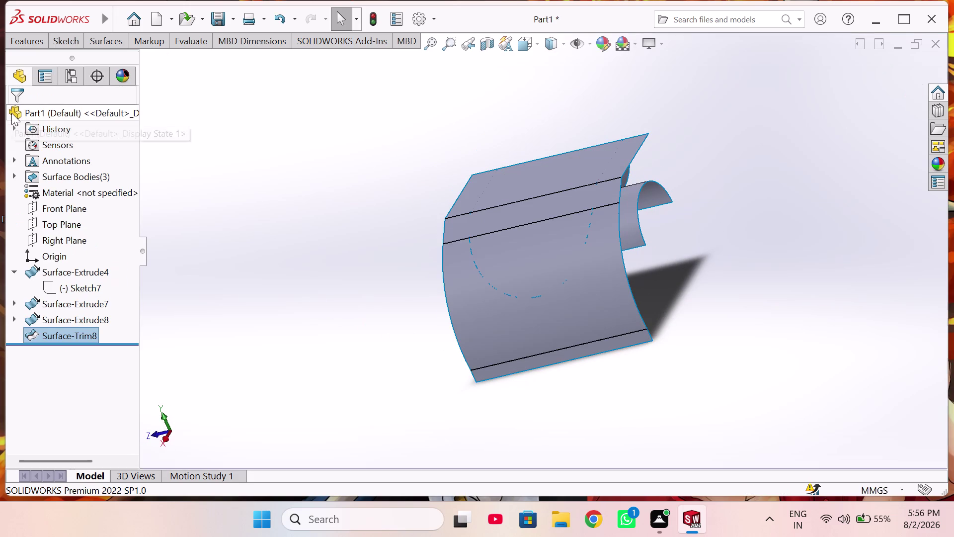
middle_drag(478, 254, 540, 374)
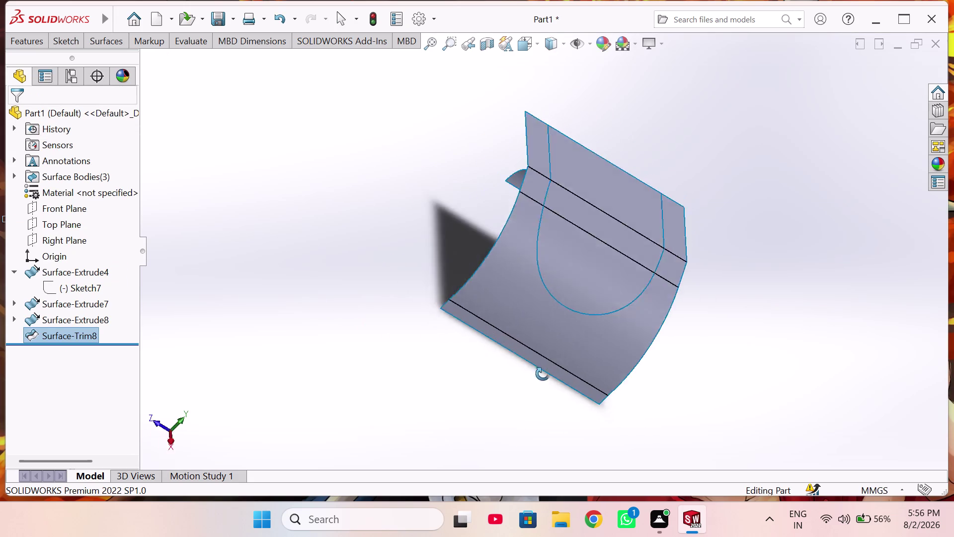
middle_drag(540, 373, 369, 349)
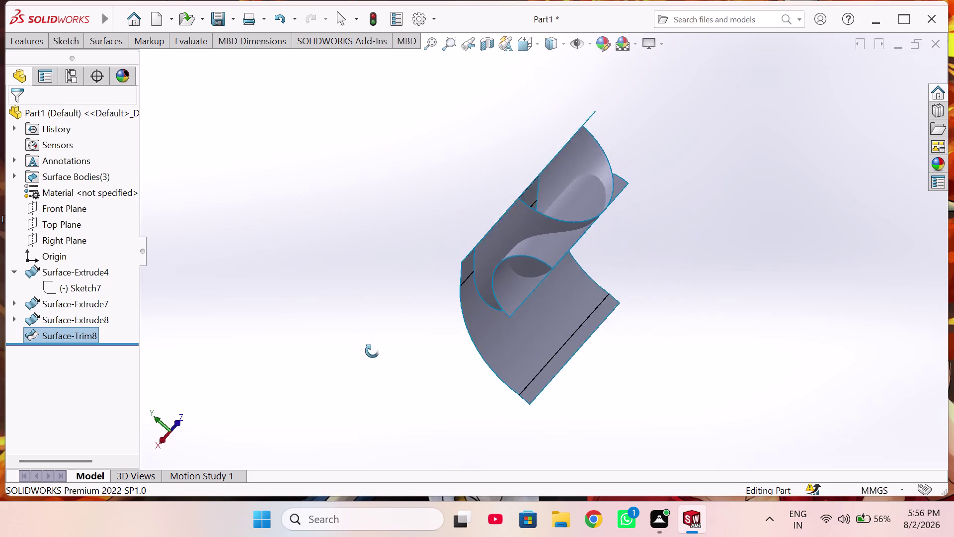
middle_drag(369, 350, 384, 381)
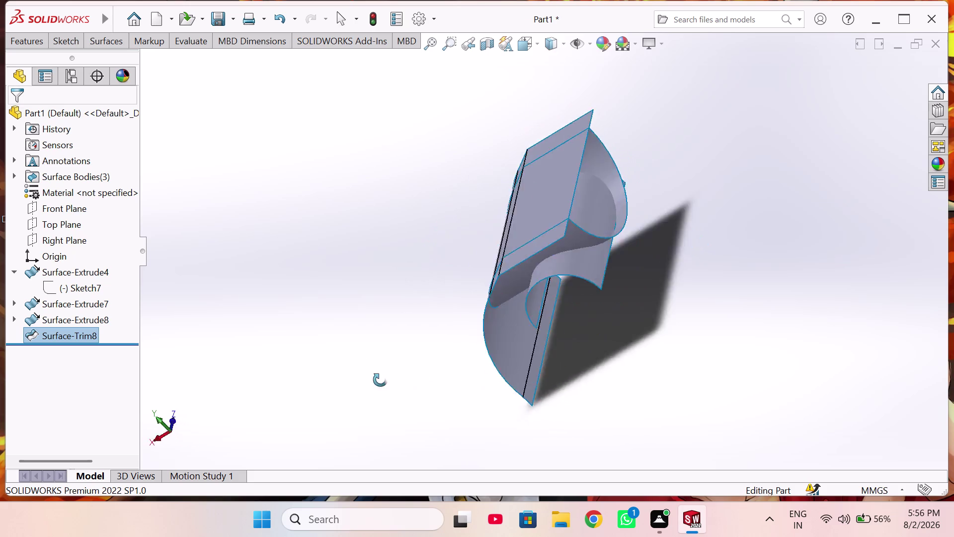
middle_drag(384, 381, 347, 330)
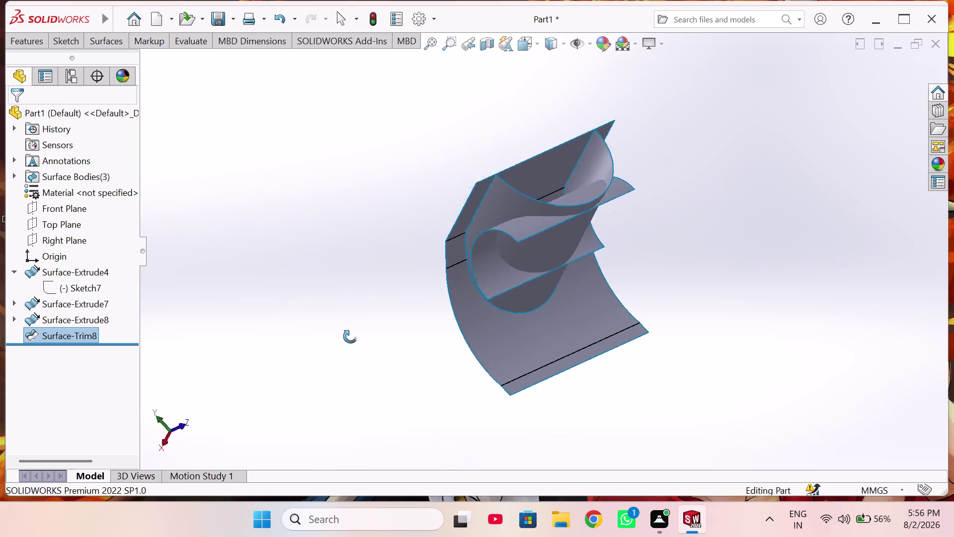
middle_drag(347, 330, 423, 337)
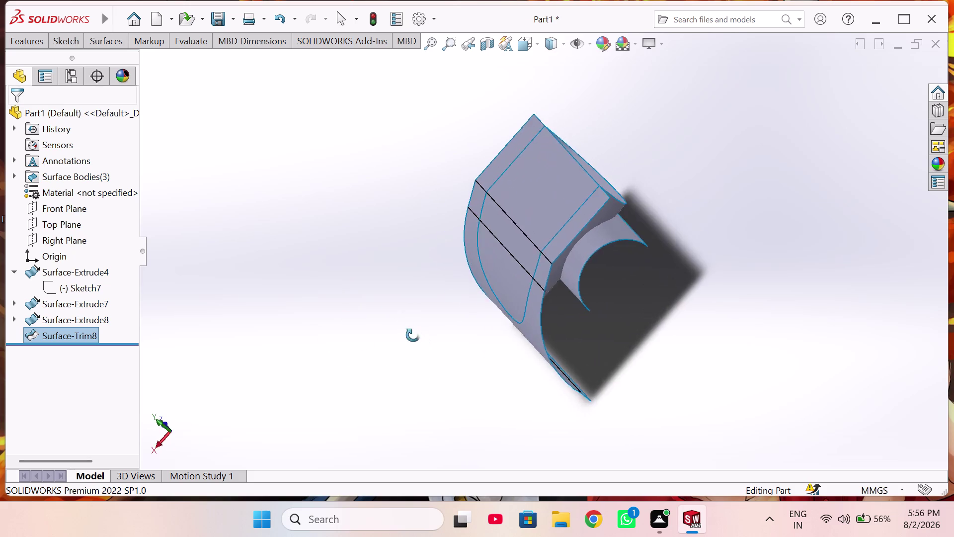
middle_drag(423, 338, 292, 299)
scroll(up, 3)
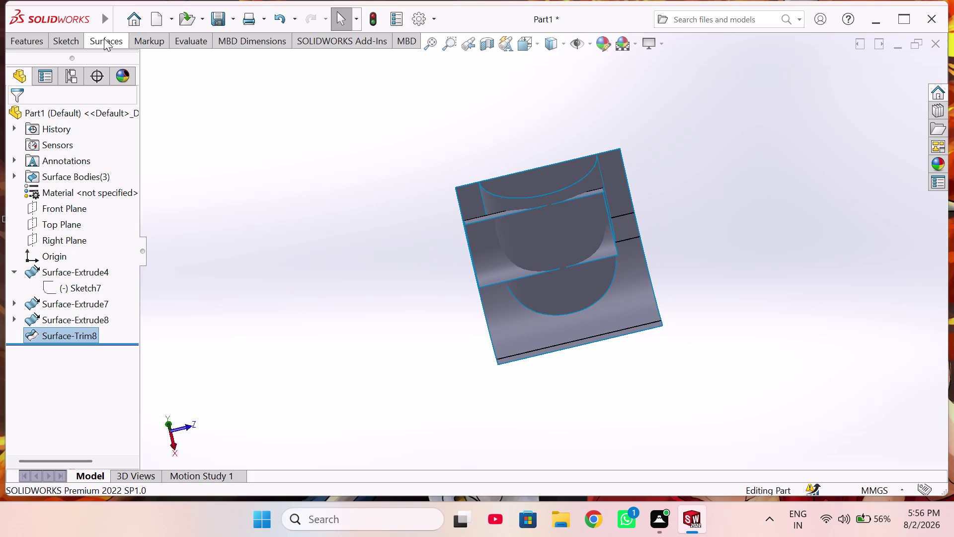
click(104, 38)
Trim away the lower Surface-Extrude4-Trim1 sheet piece, leaving a curved panel with rounded cutouts.
click(527, 72)
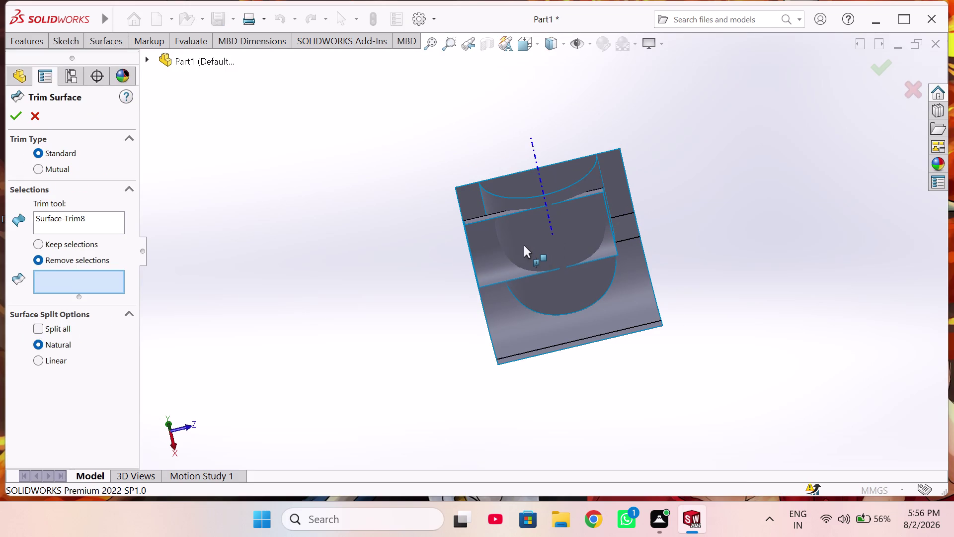
middle_drag(507, 227, 665, 287)
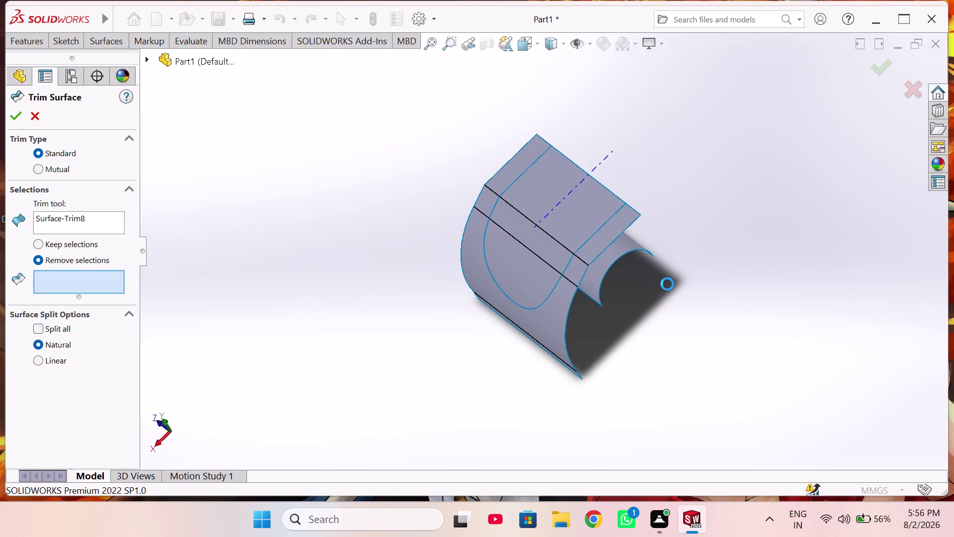
click(557, 315)
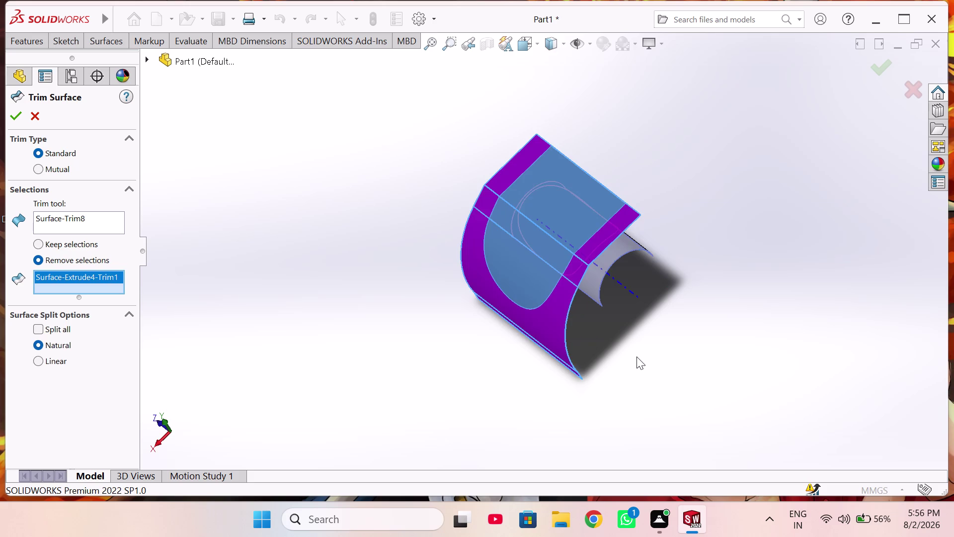
middle_drag(637, 356, 541, 357)
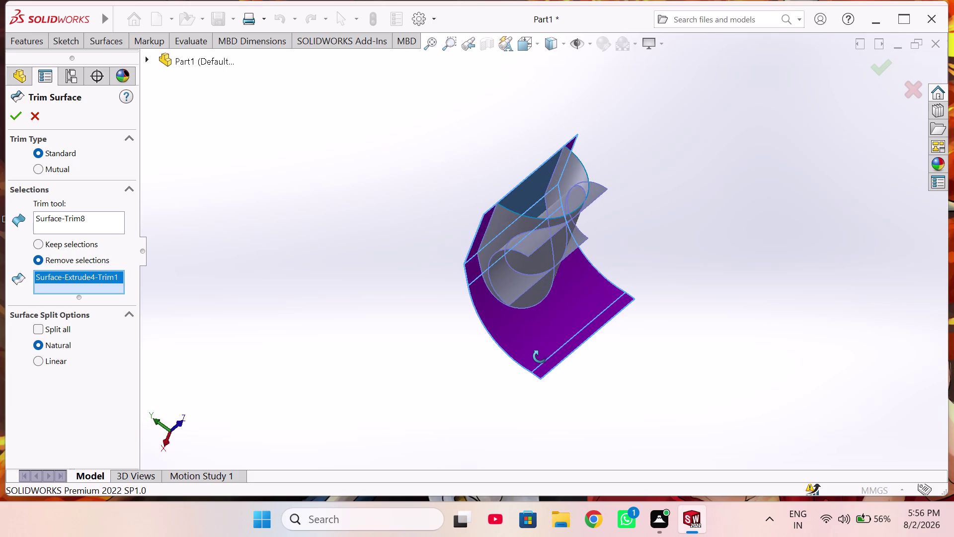
middle_drag(540, 357, 567, 351)
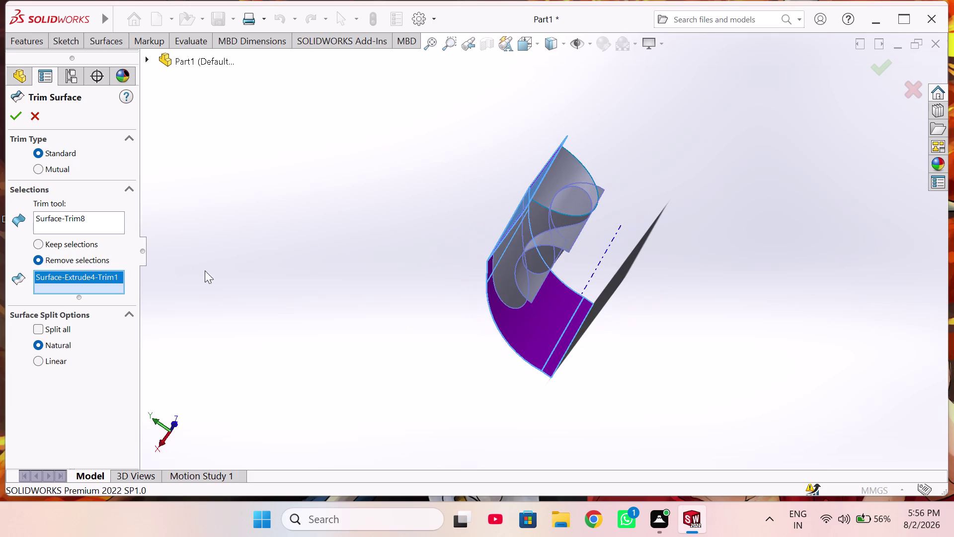
click(33, 115)
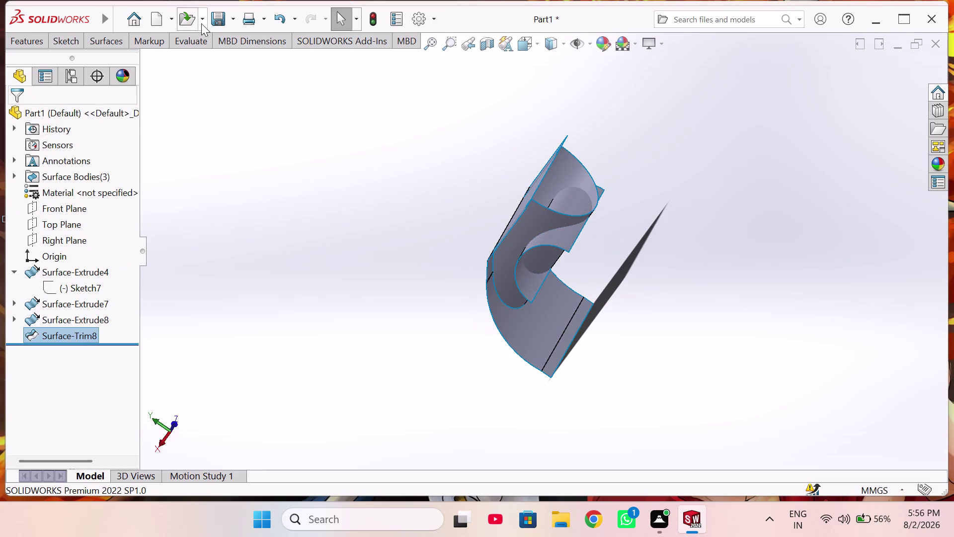
Undo Surface-Trim8 so the three extruded surfaces are untrimmed again.
click(279, 20)
click(280, 19)
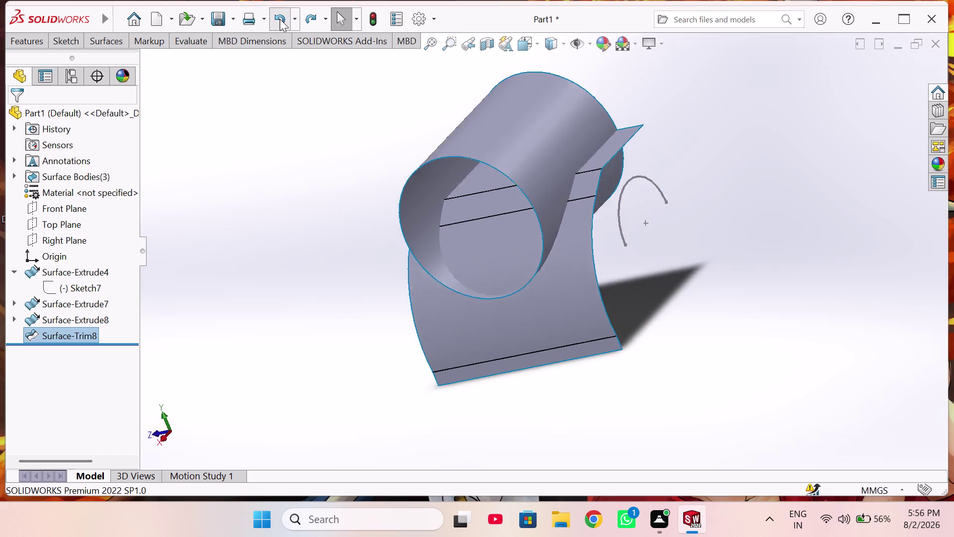
scroll(up, 3)
middle_drag(568, 291, 458, 301)
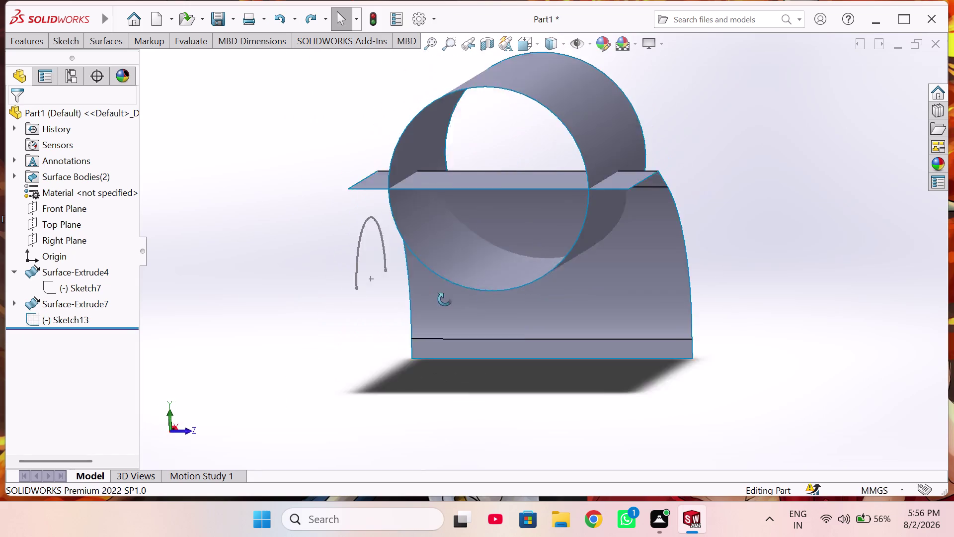
middle_drag(458, 301, 489, 295)
click(310, 25)
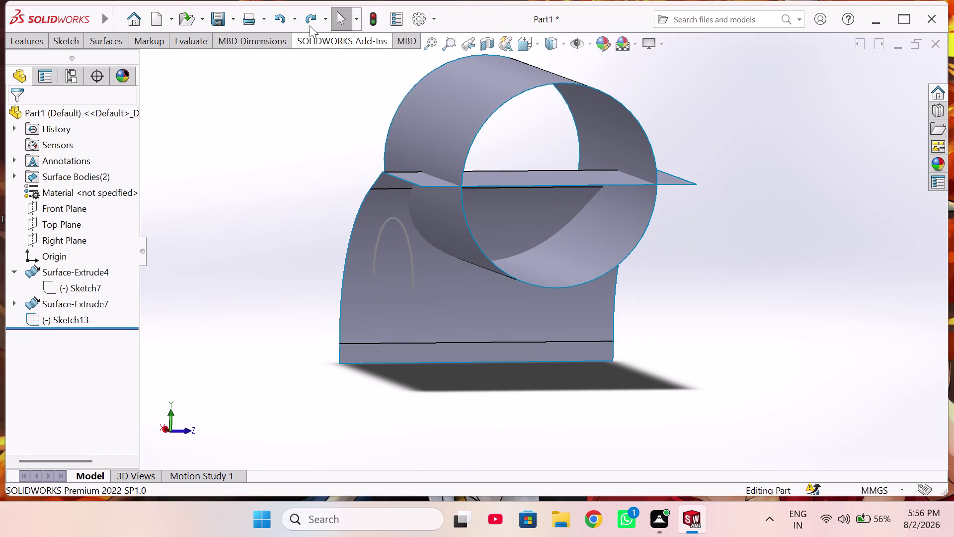
Orbit to inspect the cylinder and curved sheet, then bring up the surface modelling tools.
middle_drag(462, 336, 559, 348)
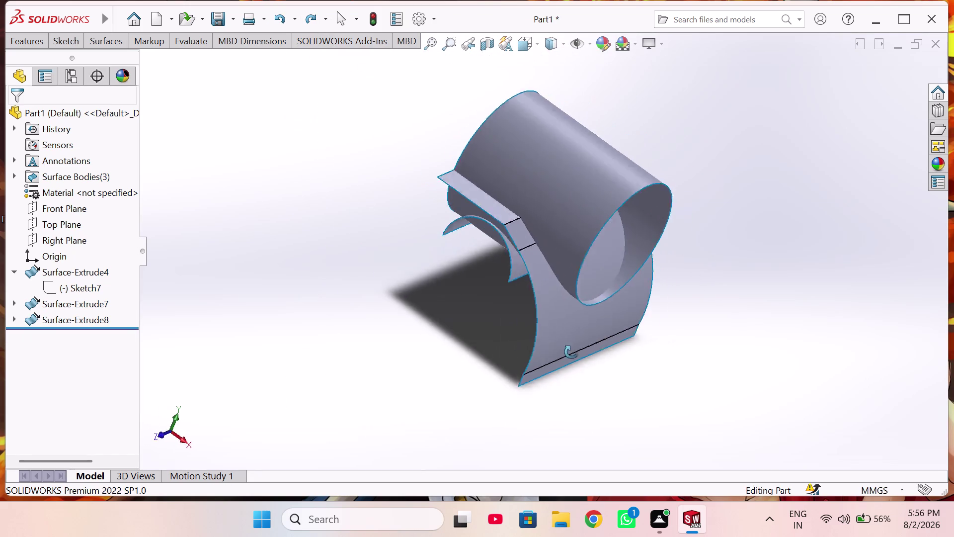
middle_drag(560, 348, 593, 356)
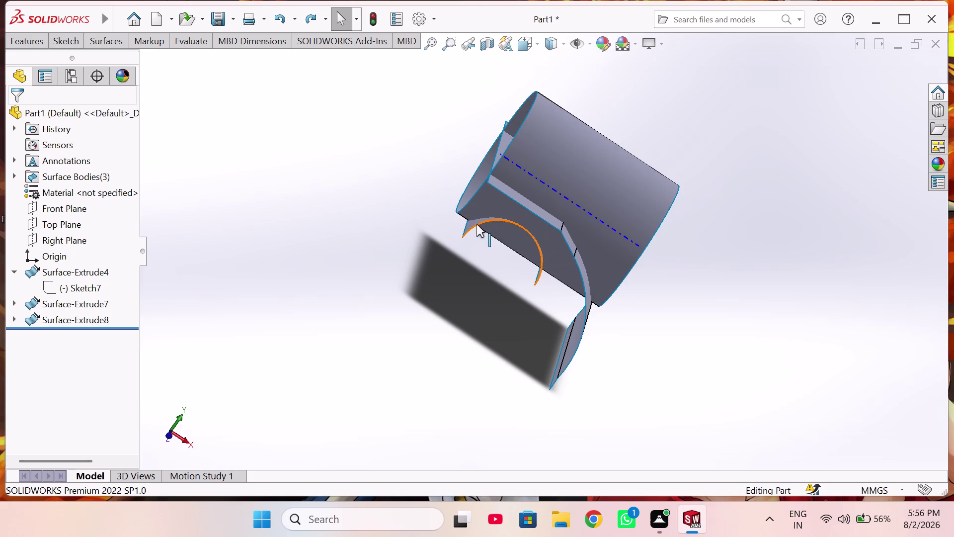
middle_drag(477, 228, 521, 319)
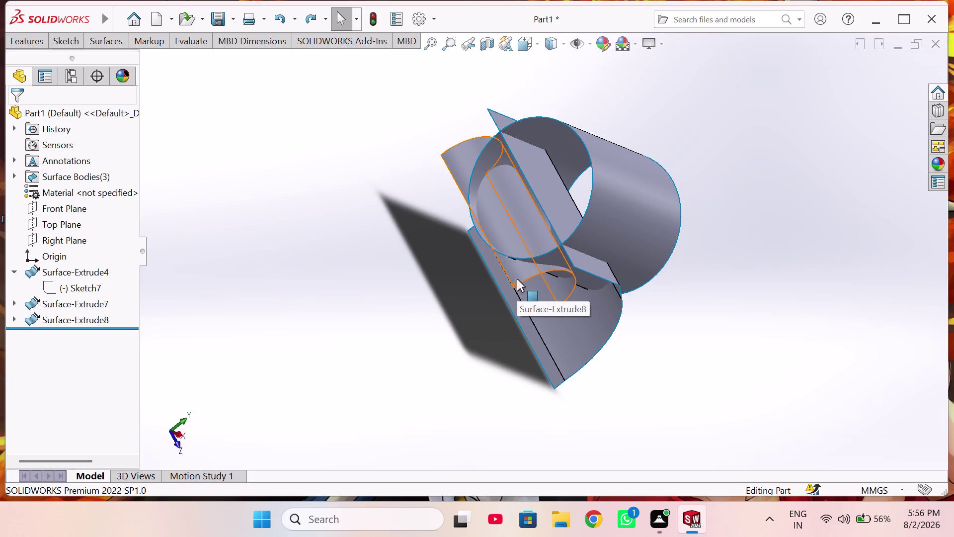
middle_drag(517, 279, 612, 261)
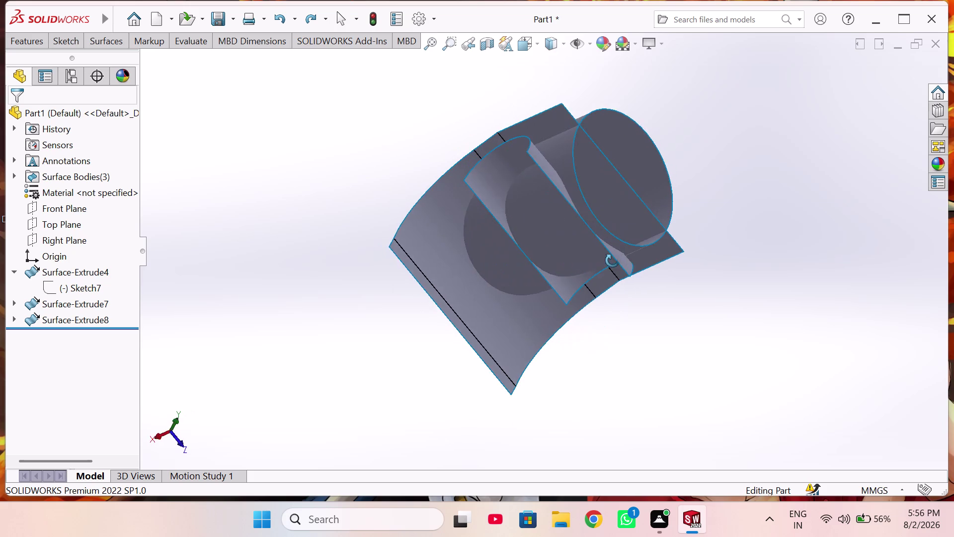
middle_drag(612, 261, 619, 257)
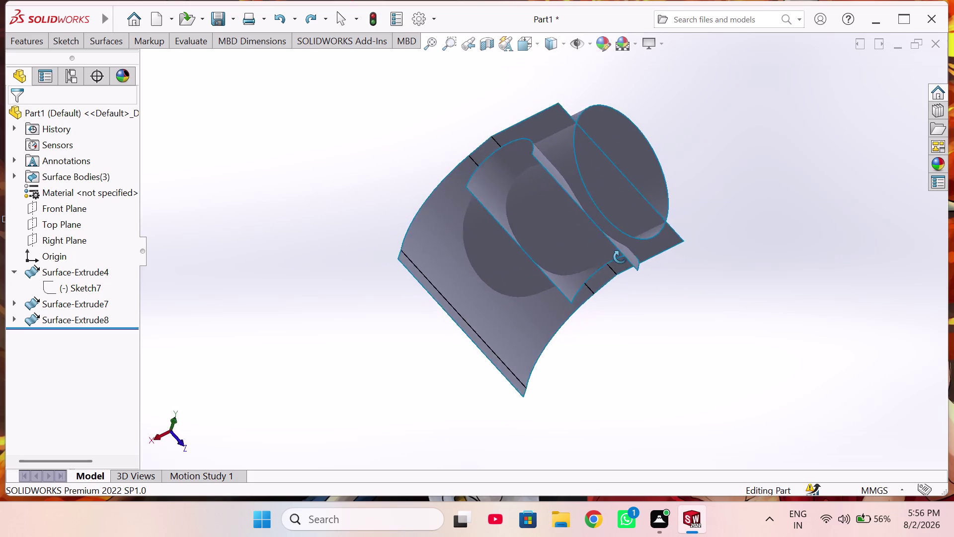
middle_drag(619, 257, 658, 384)
middle_drag(570, 348, 613, 370)
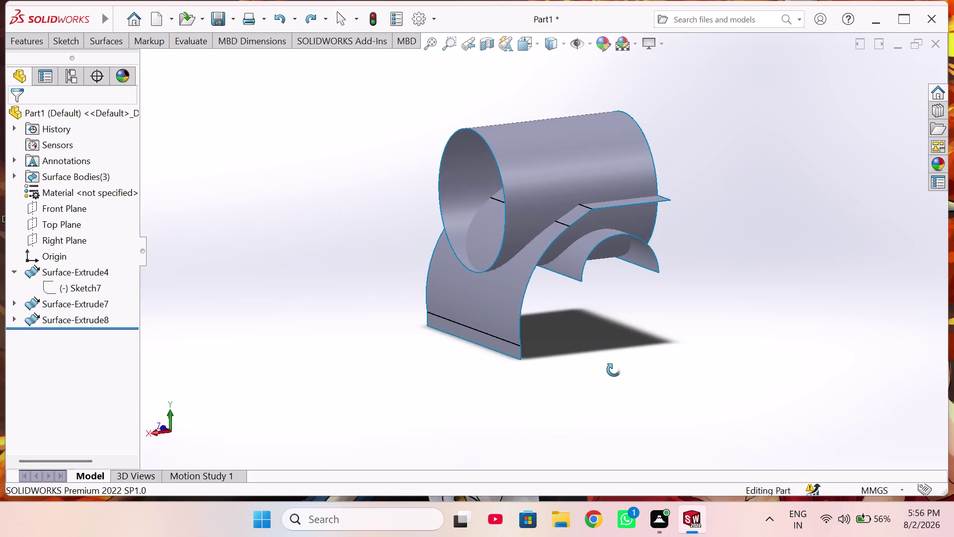
middle_drag(614, 369, 660, 382)
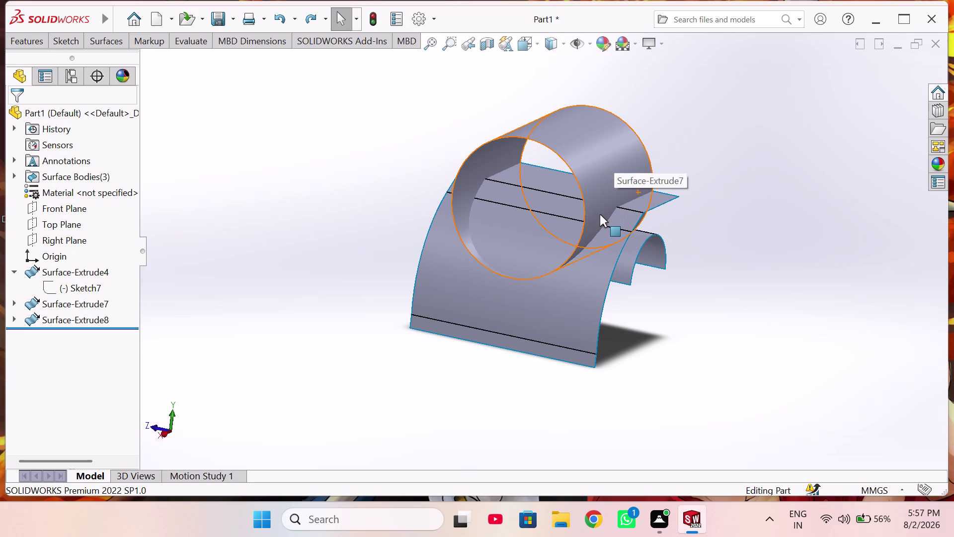
scroll(up, 3)
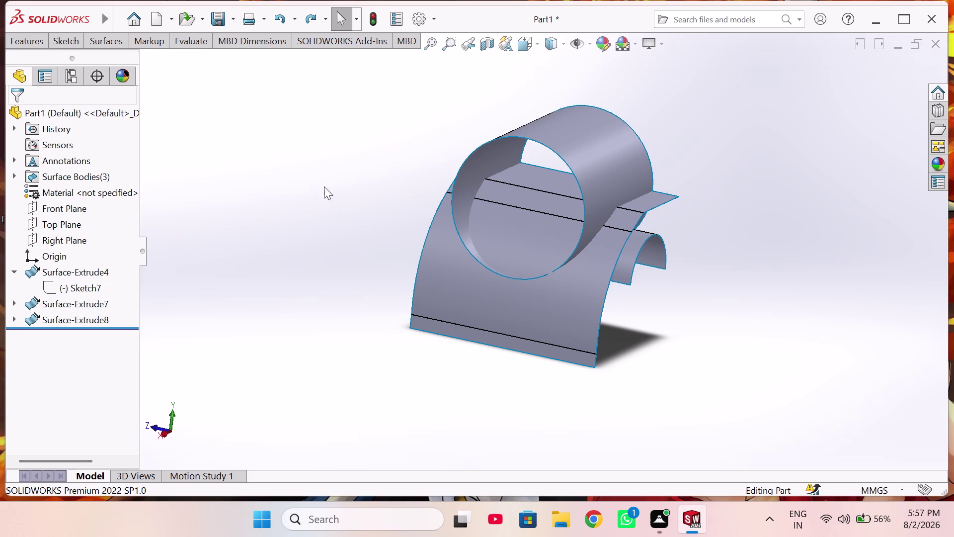
middle_drag(336, 251, 496, 303)
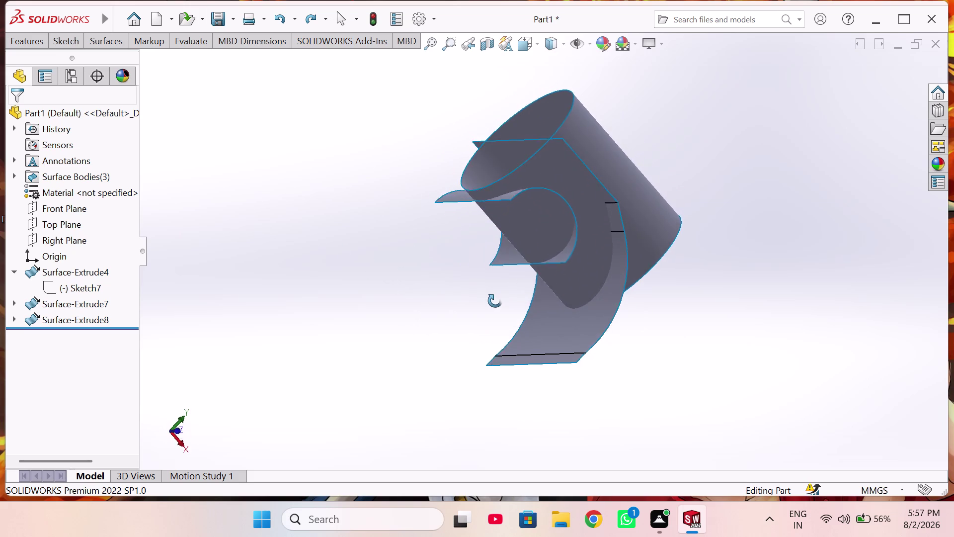
middle_drag(495, 302, 460, 309)
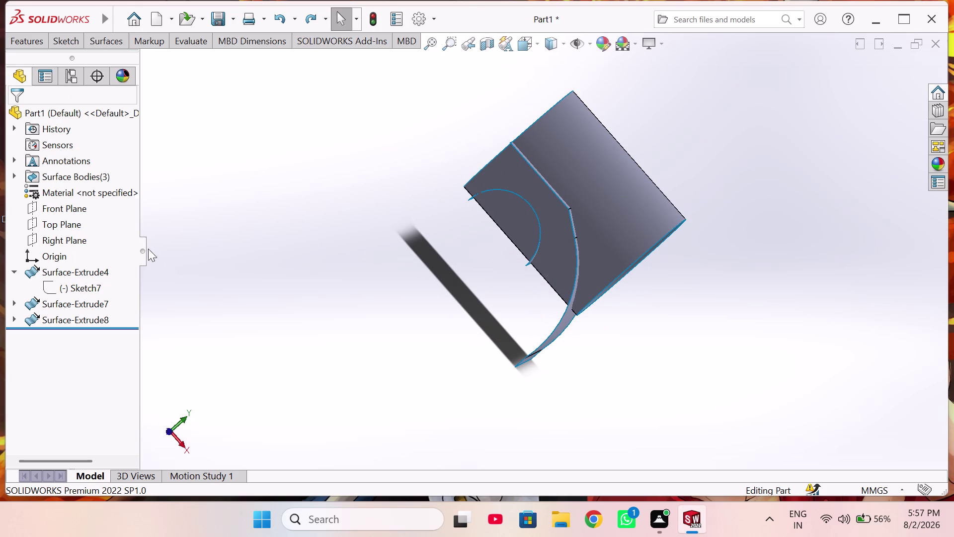
scroll(up, 3)
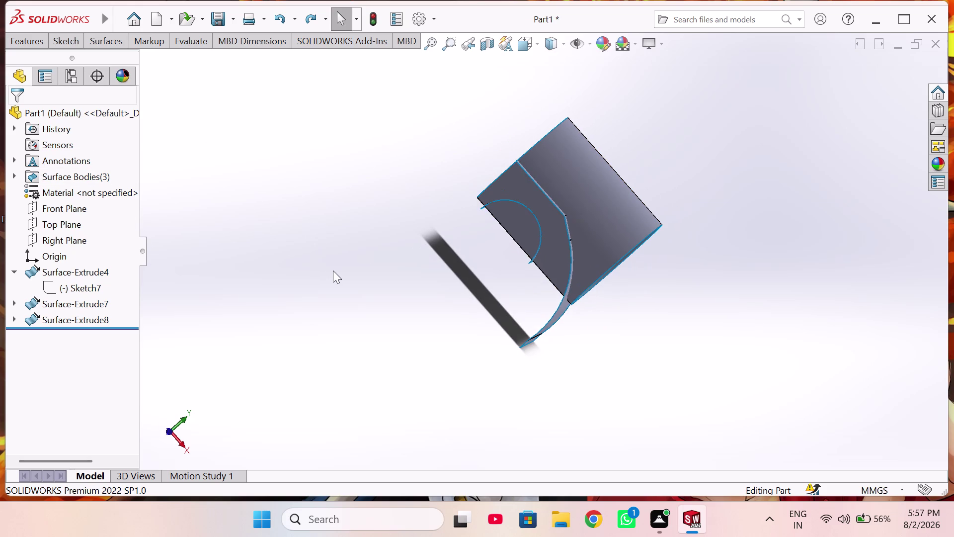
scroll(down, 3)
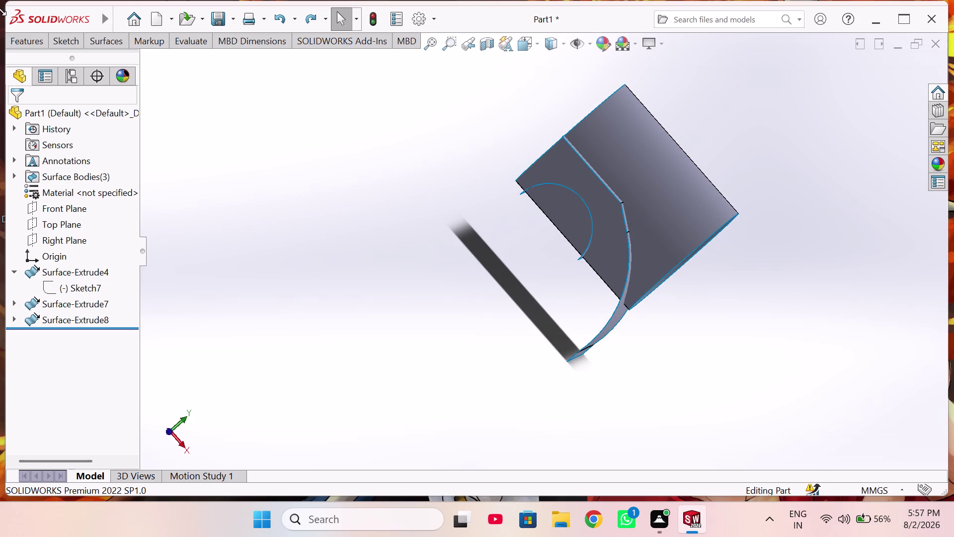
click(108, 40)
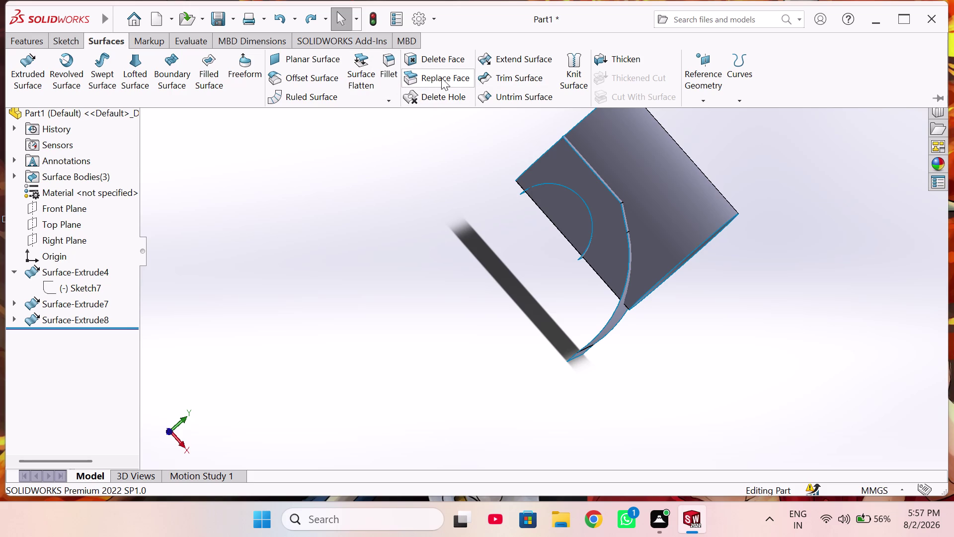
Start a surface trim and reselect Surface-Extrude4 as the trim tool.
click(536, 80)
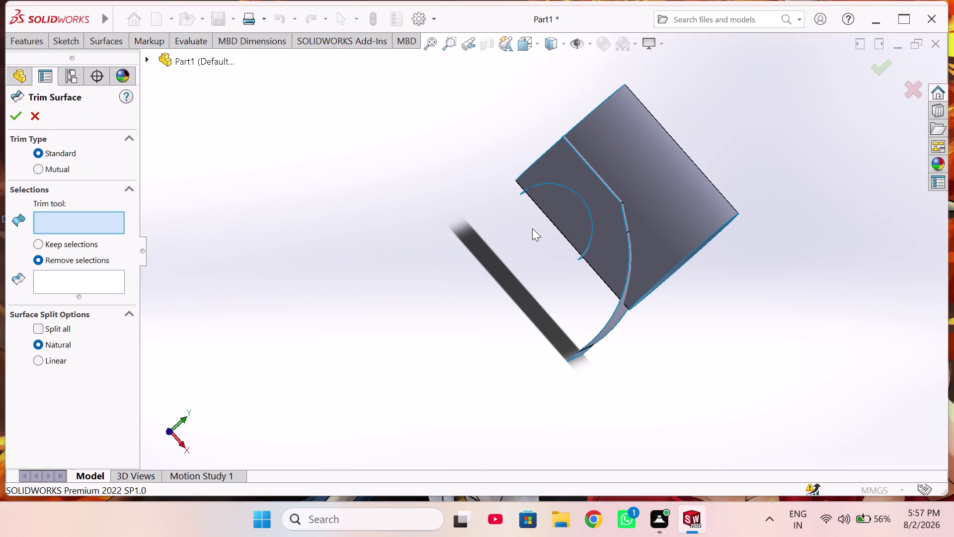
drag(451, 59, 845, 437)
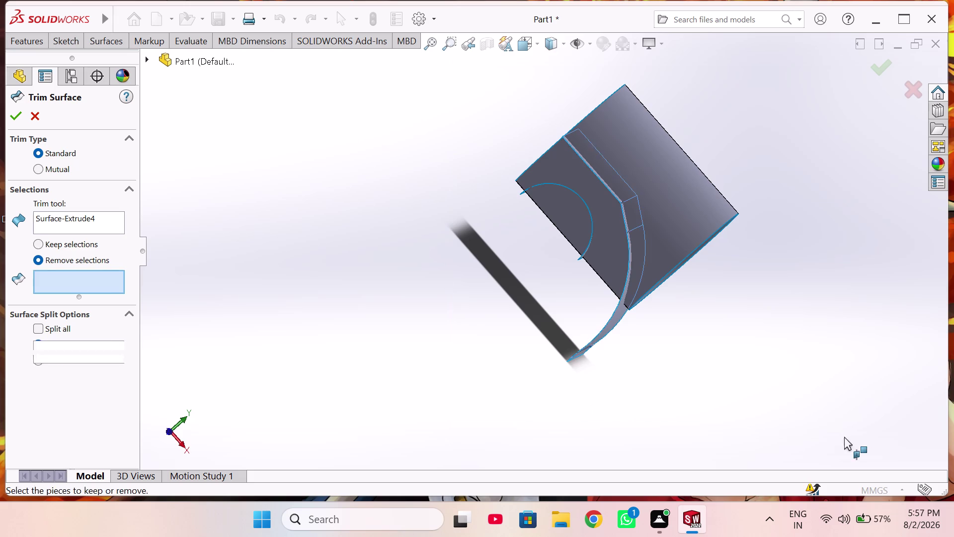
right_click(92, 214)
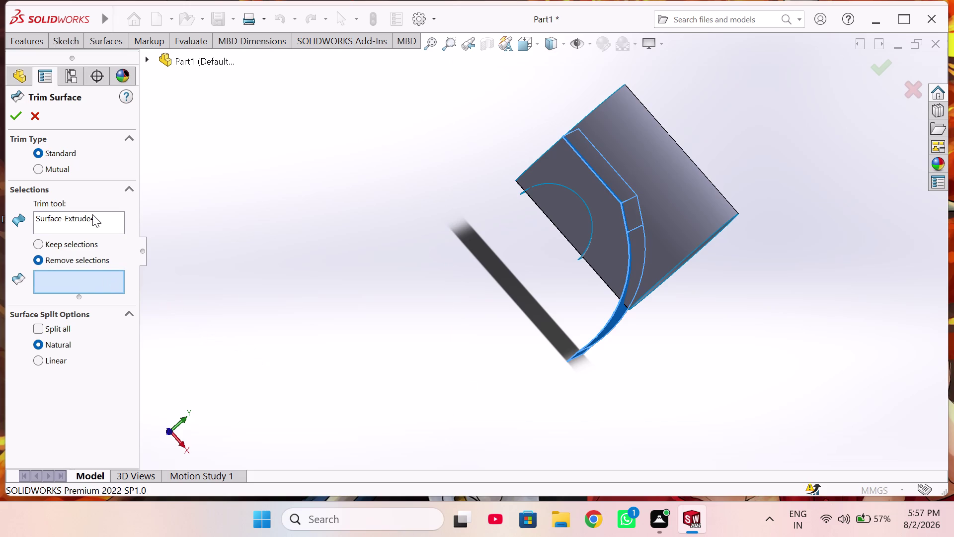
click(112, 249)
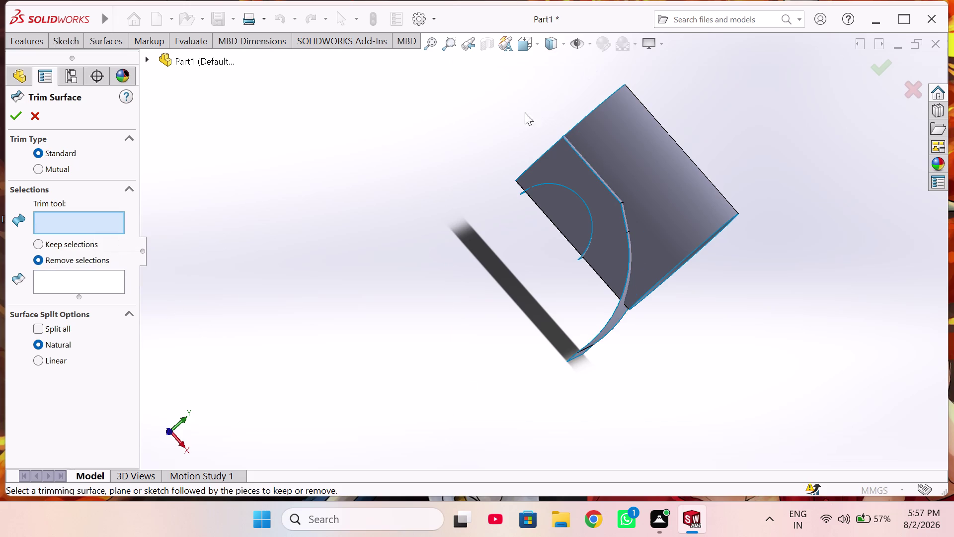
drag(448, 60, 759, 402)
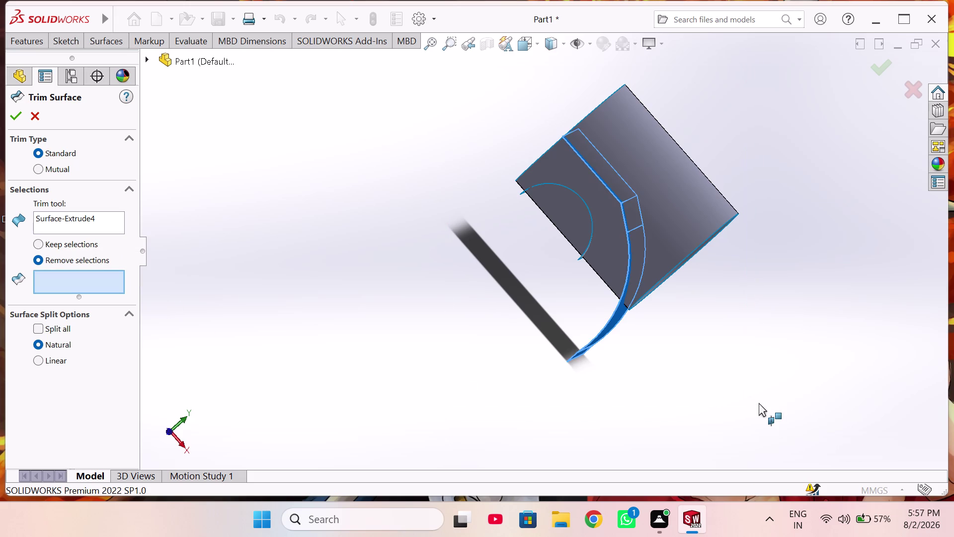
middle_drag(742, 391, 652, 363)
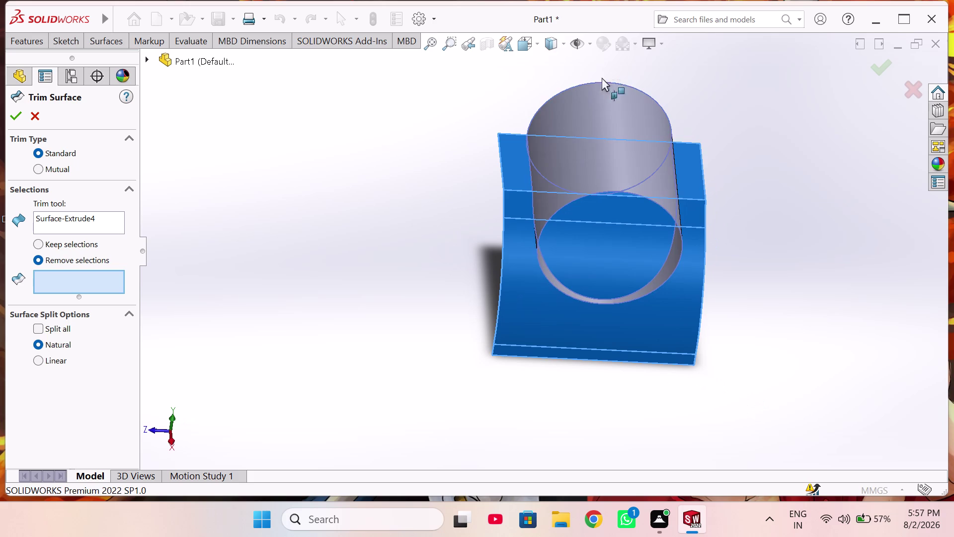
Try the cylinder as trim tool, marking two sheet pieces, then cancel.
click(589, 115)
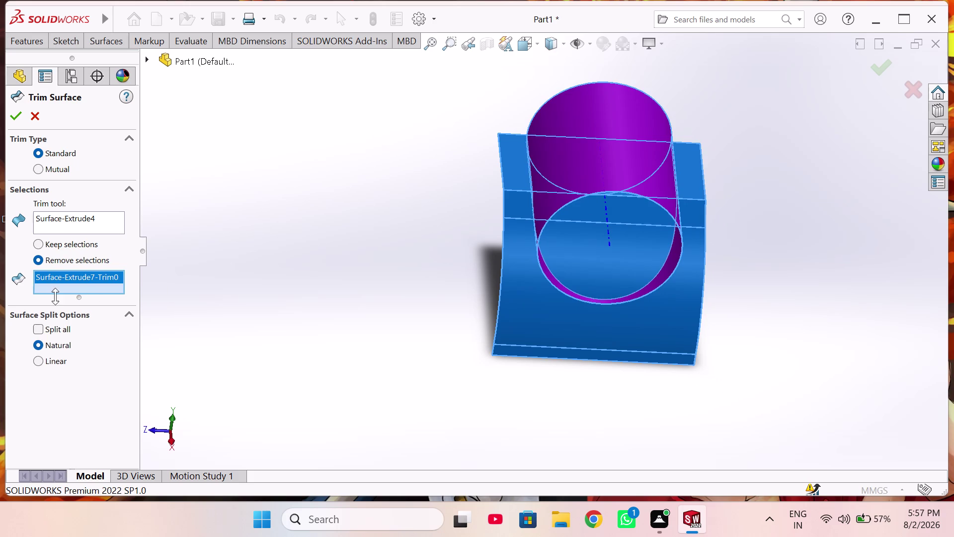
right_click(78, 271)
right_click(85, 280)
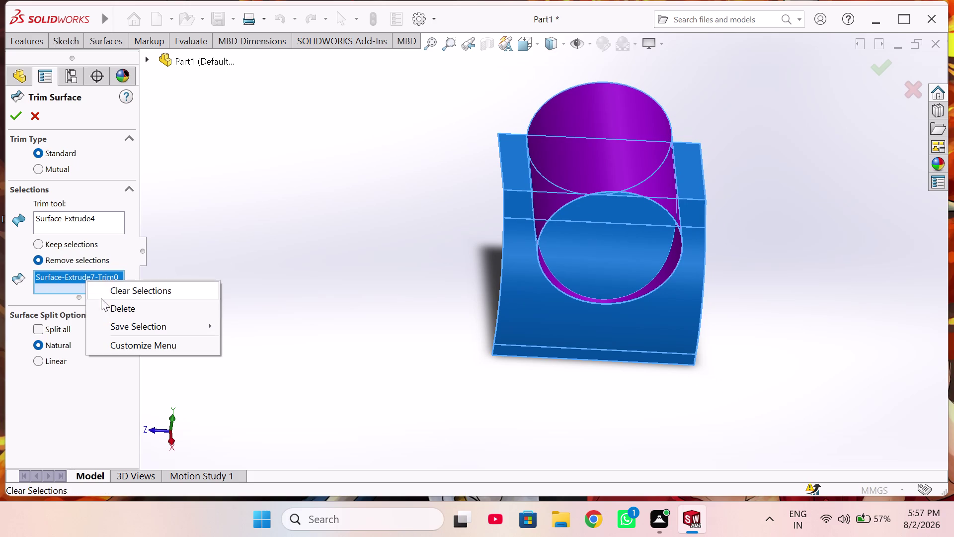
click(107, 308)
click(80, 227)
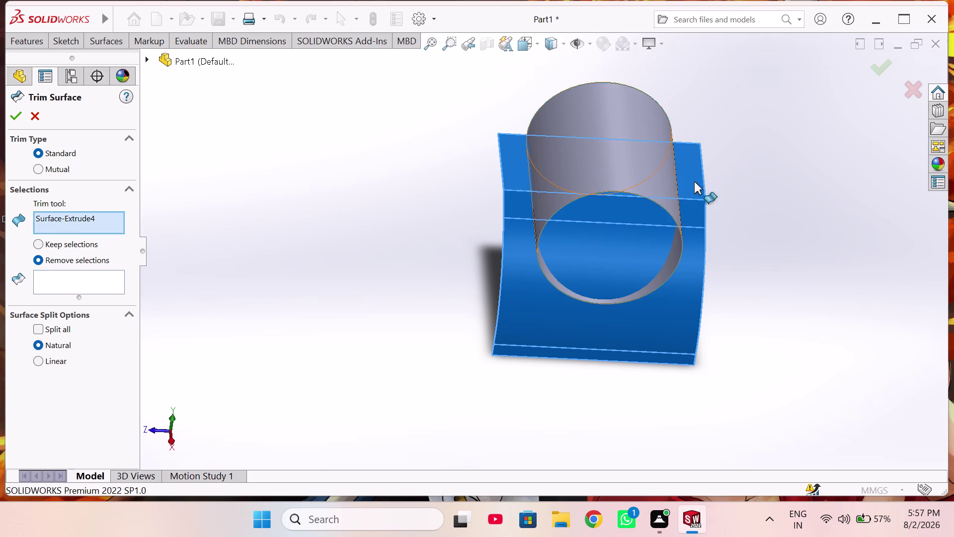
click(646, 167)
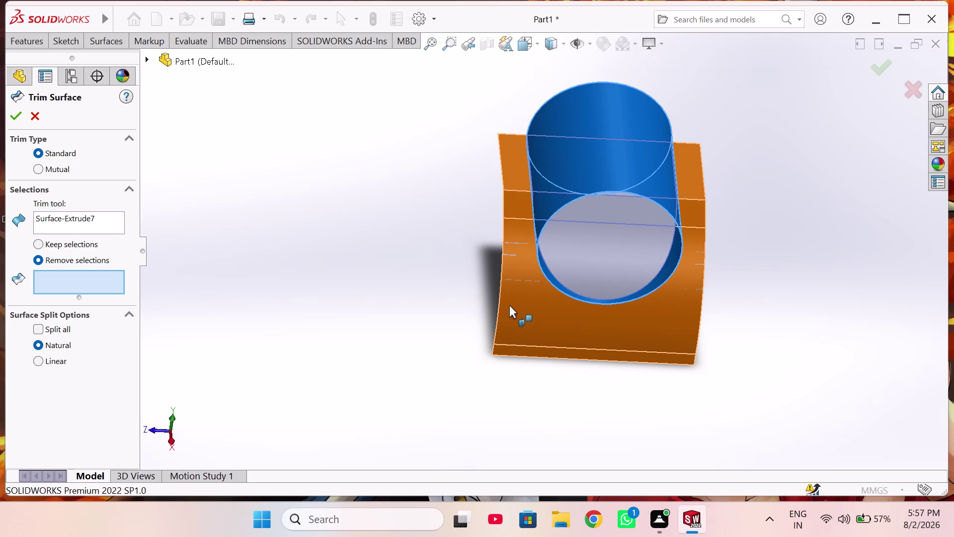
click(510, 305)
click(594, 270)
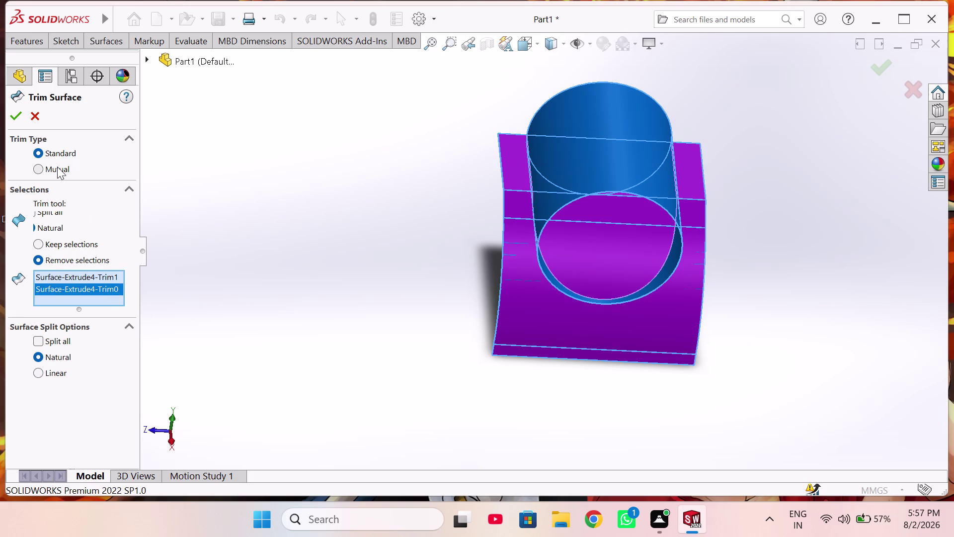
click(33, 115)
click(102, 39)
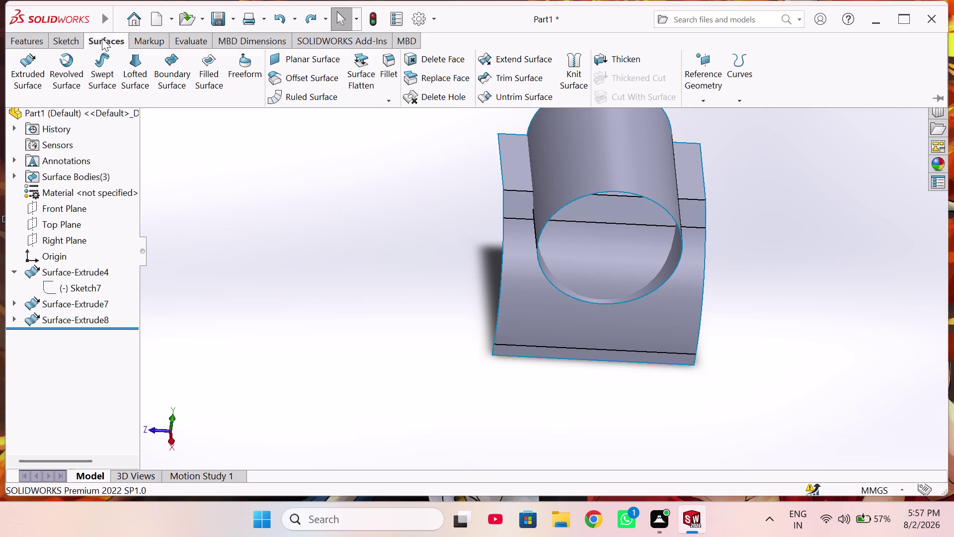
Start a new trim with Surface-Extrude4 as tool and pick the cylinder piece to remove.
click(492, 78)
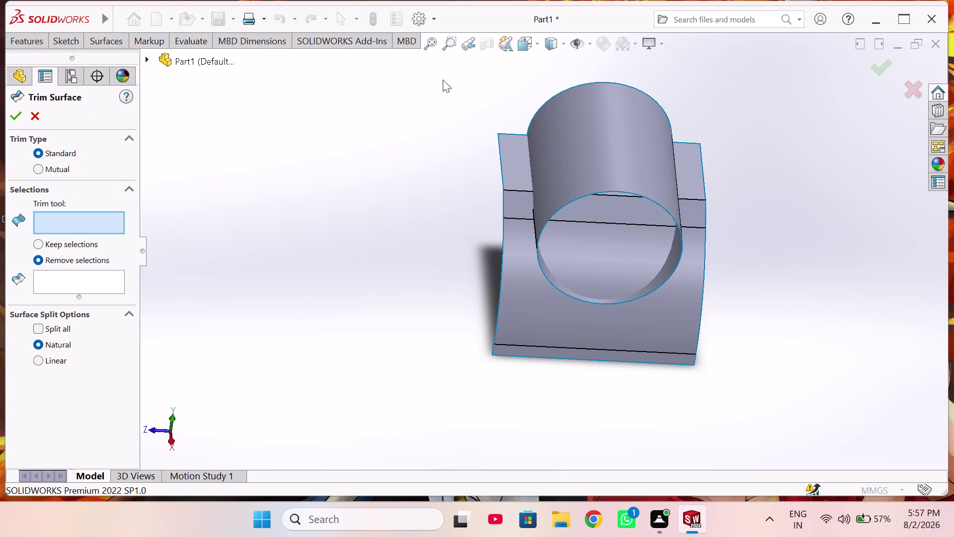
drag(442, 76, 807, 446)
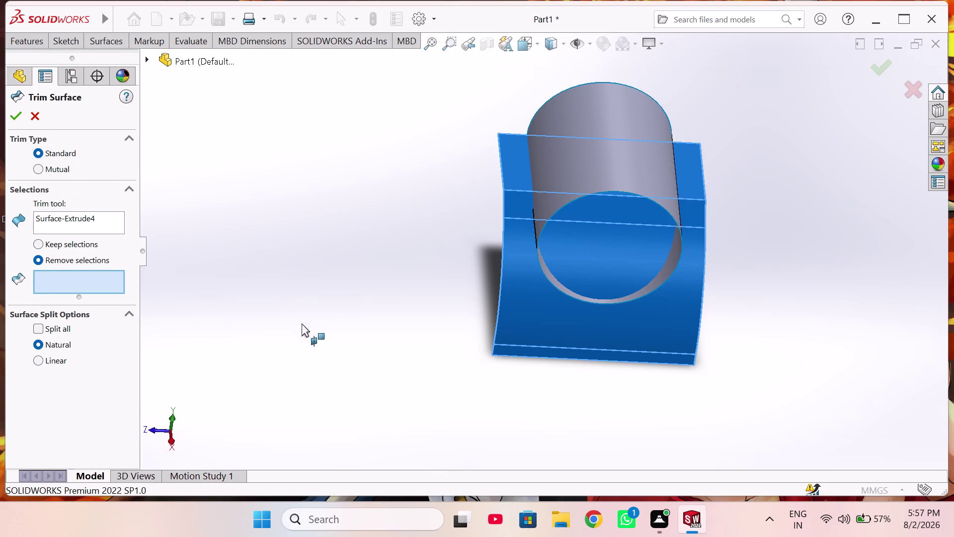
middle_drag(325, 344, 408, 376)
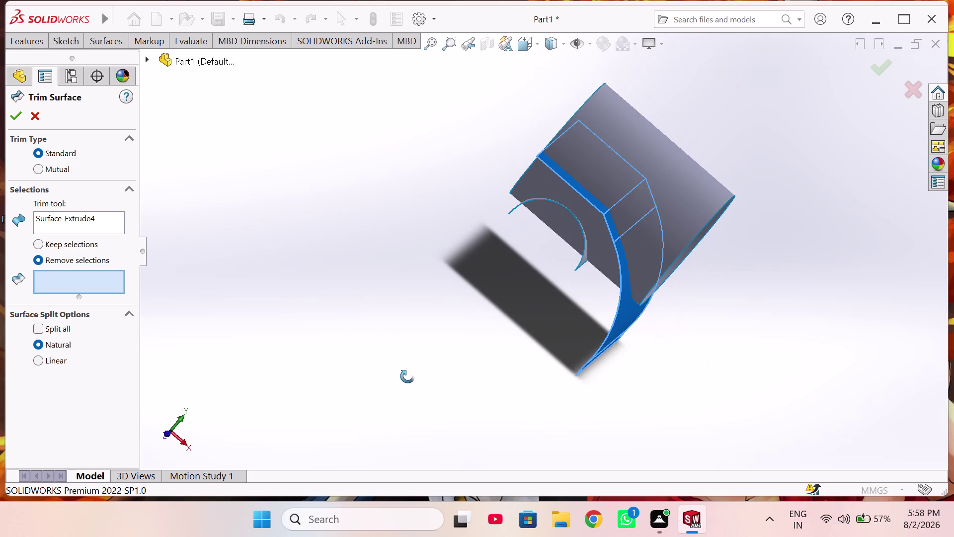
middle_drag(408, 376, 404, 380)
click(696, 201)
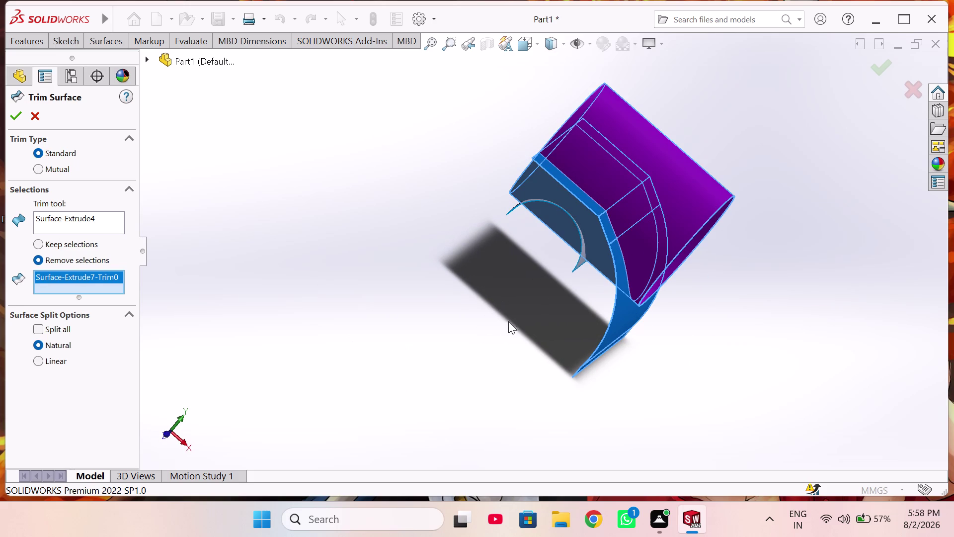
middle_drag(505, 322, 482, 330)
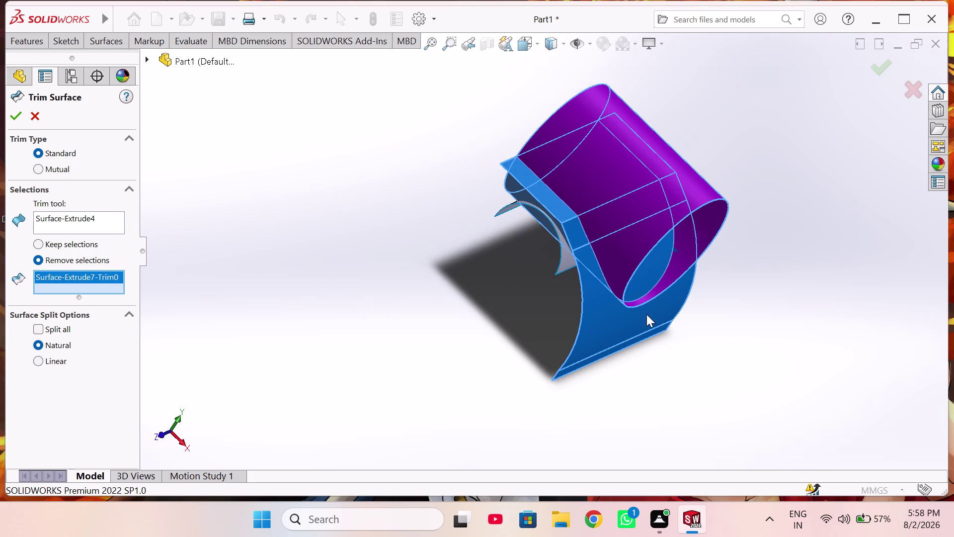
middle_drag(647, 315, 600, 268)
Refine the picked pieces and confirm, creating Surface-Trim9.
click(610, 247)
click(661, 226)
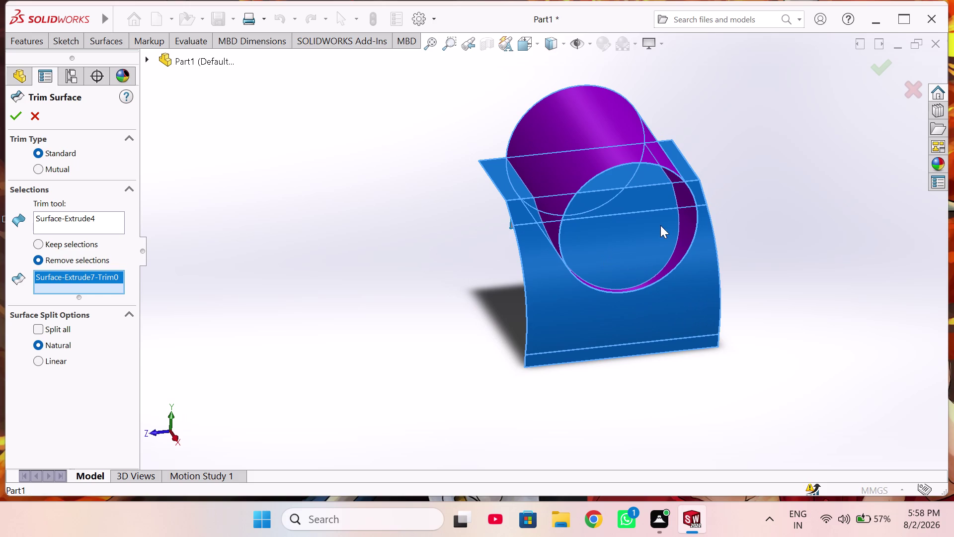
click(647, 185)
middle_drag(683, 269, 666, 237)
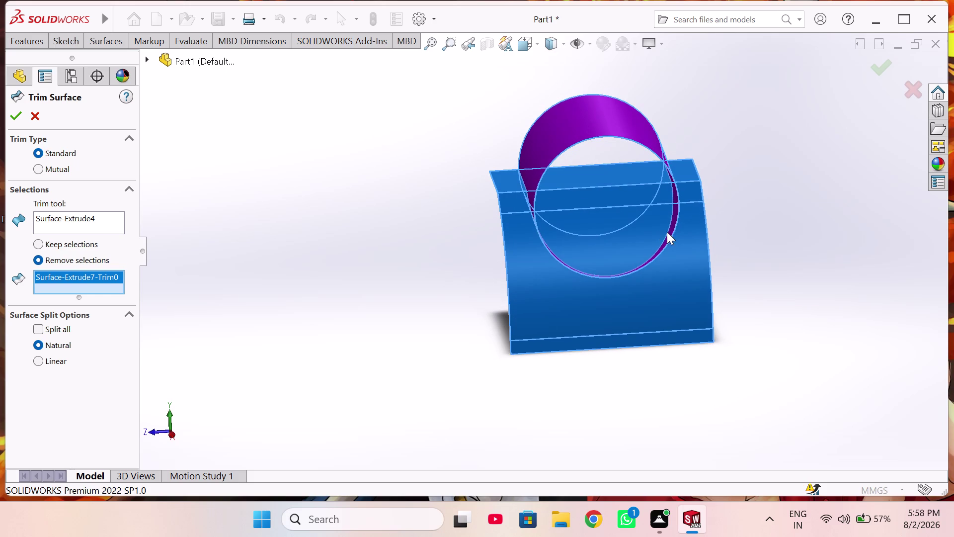
double_click(618, 178)
click(617, 256)
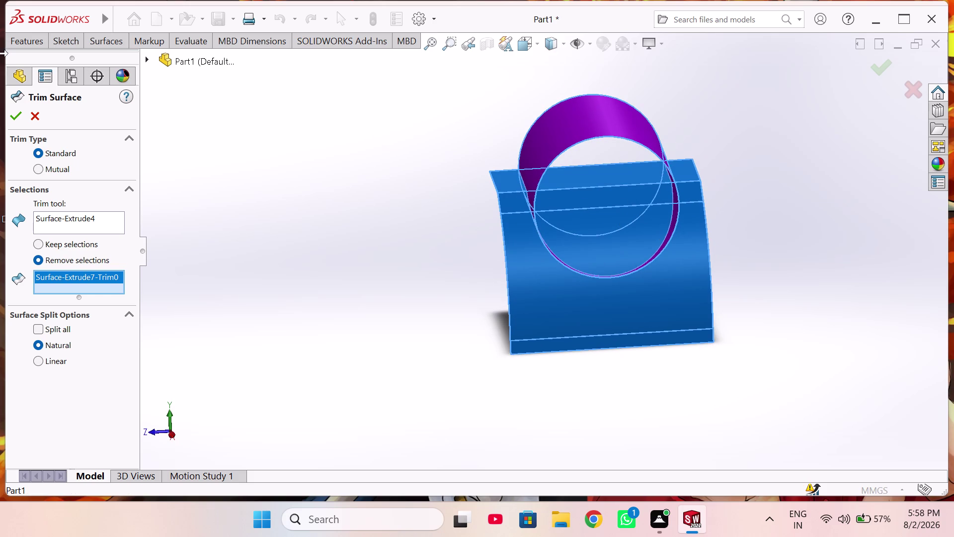
click(16, 116)
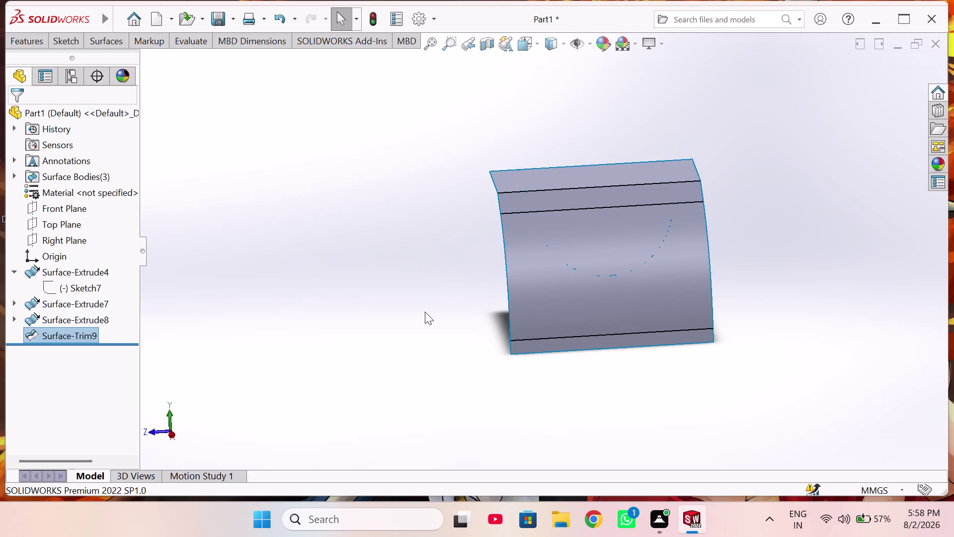
Attempt a trim with Surface-Trim9 as the tool and dismiss the 'cannot partition surface' error.
middle_drag(429, 311, 532, 368)
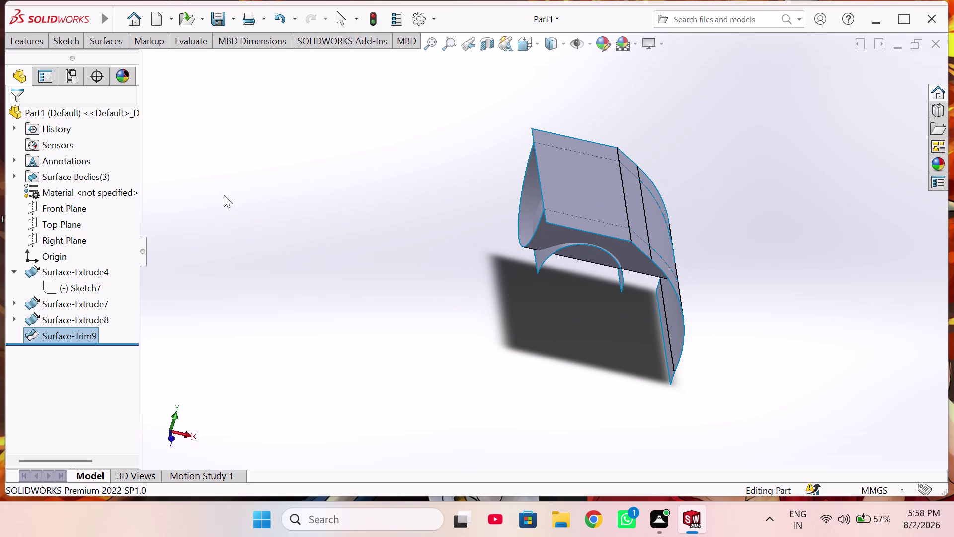
click(113, 34)
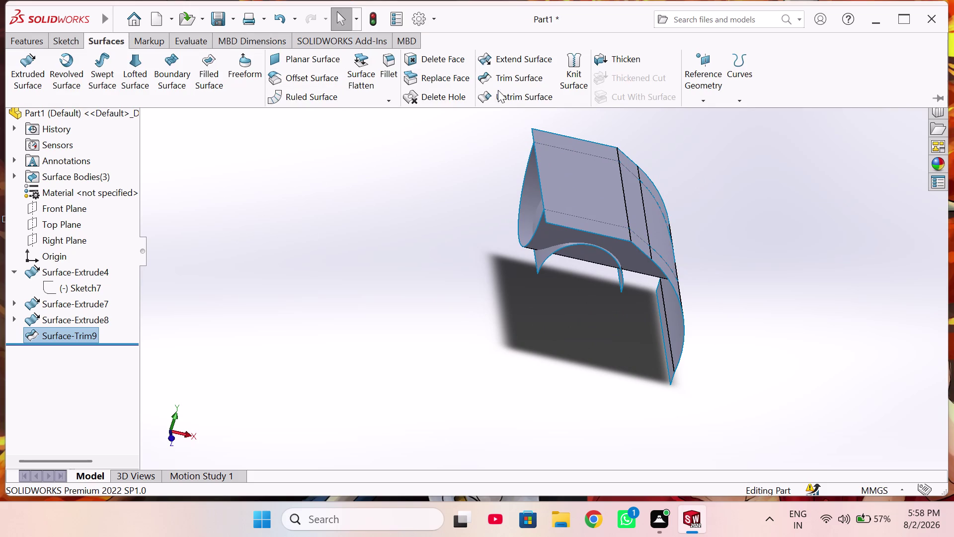
click(512, 80)
drag(451, 91, 729, 418)
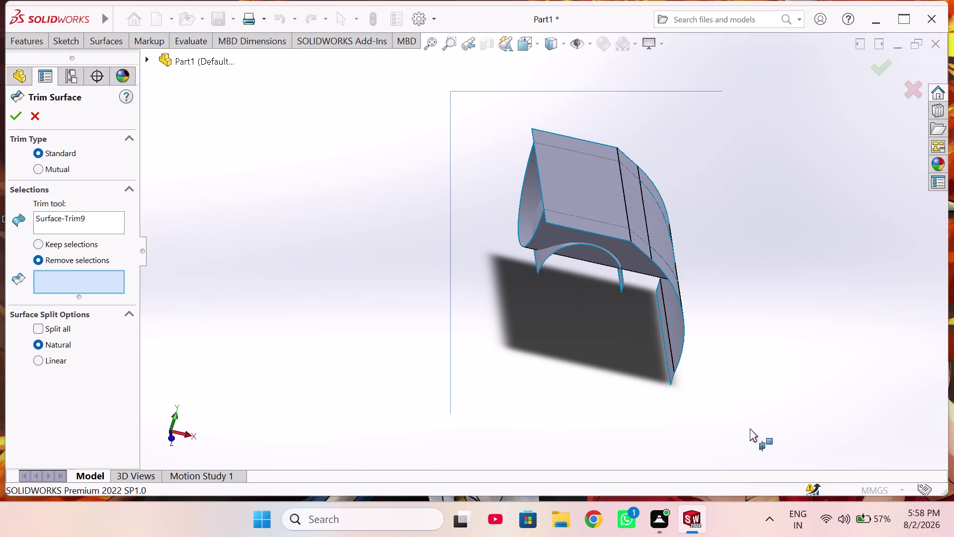
drag(729, 419, 751, 429)
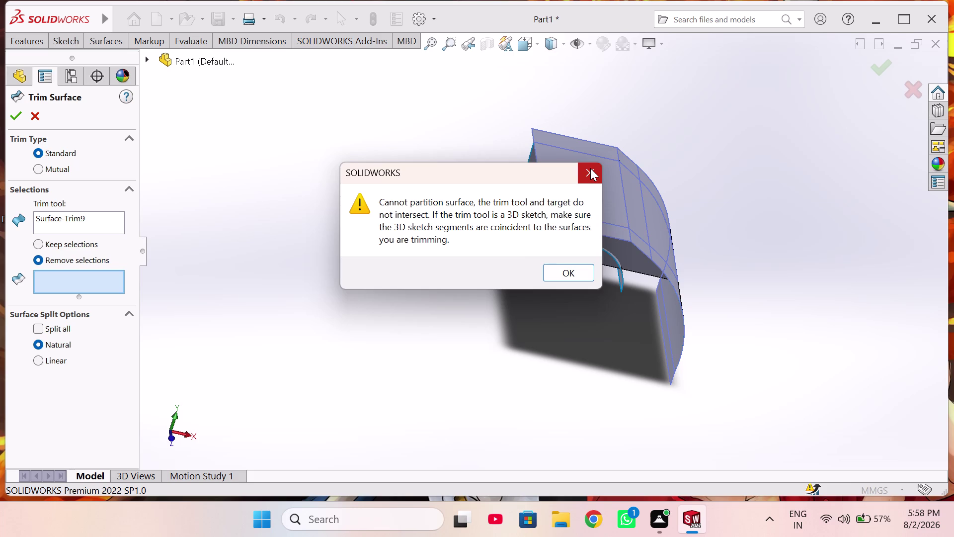
click(590, 168)
click(589, 176)
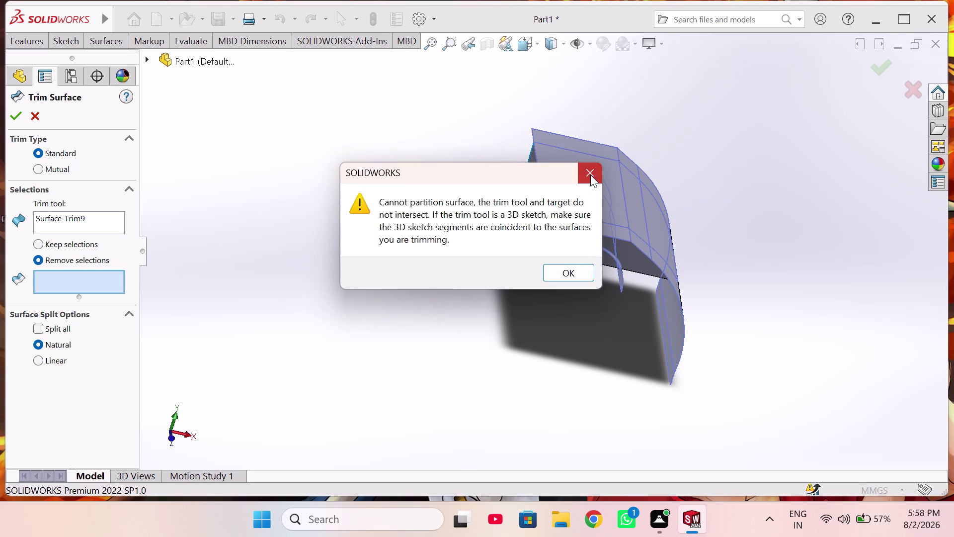
Undo back to editing Sketch13, removing Surface-Trim9 and Surface-Extrude8.
key(ctrl+z)
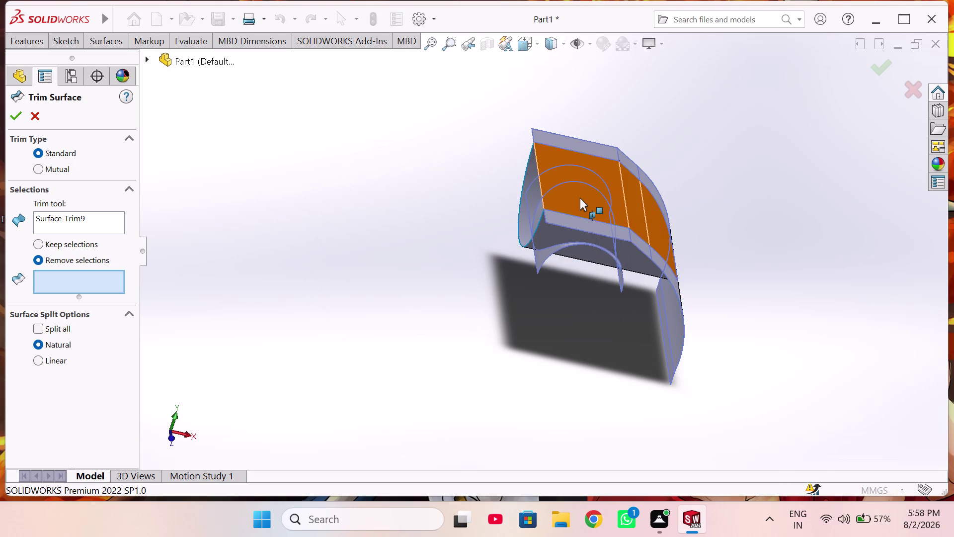
key(ctrl+z)
key(ctrl+z)
key(ctrl+z)
key(Escape)
key(Escape)
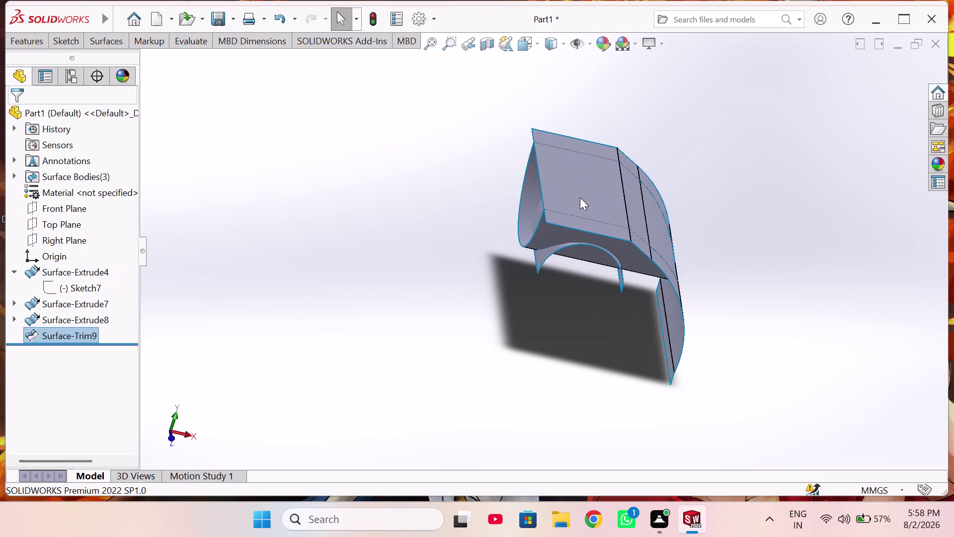
key(Escape)
key(ctrl+z)
key(ctrl+z)
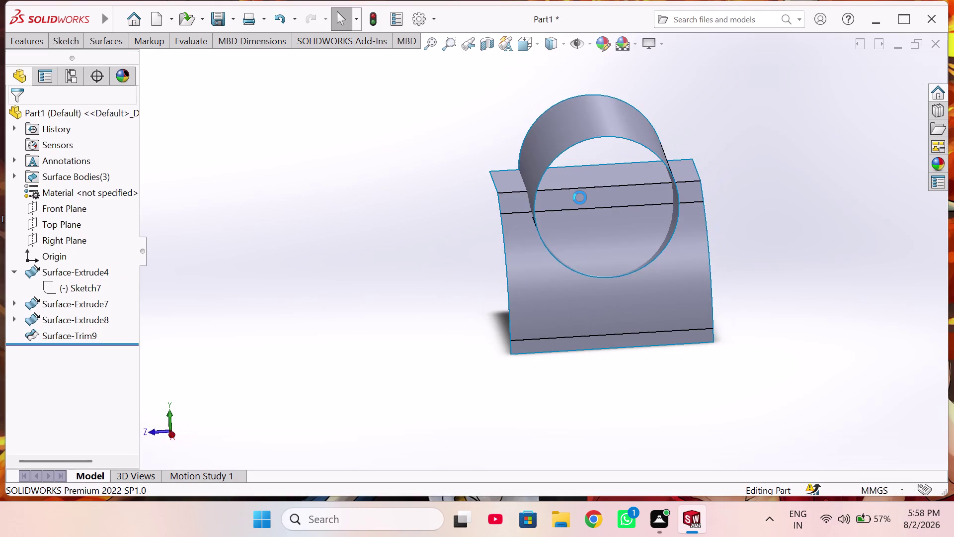
key(ctrl+z)
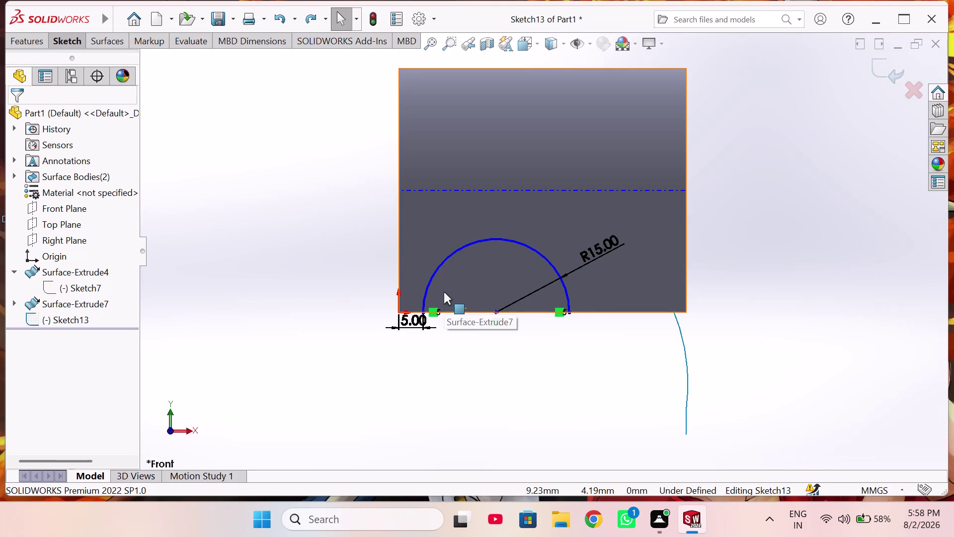
Place a 50.00 height dimension from the arc centre to the top edge, then reject it as over-defining.
right_drag(327, 343, 318, 318)
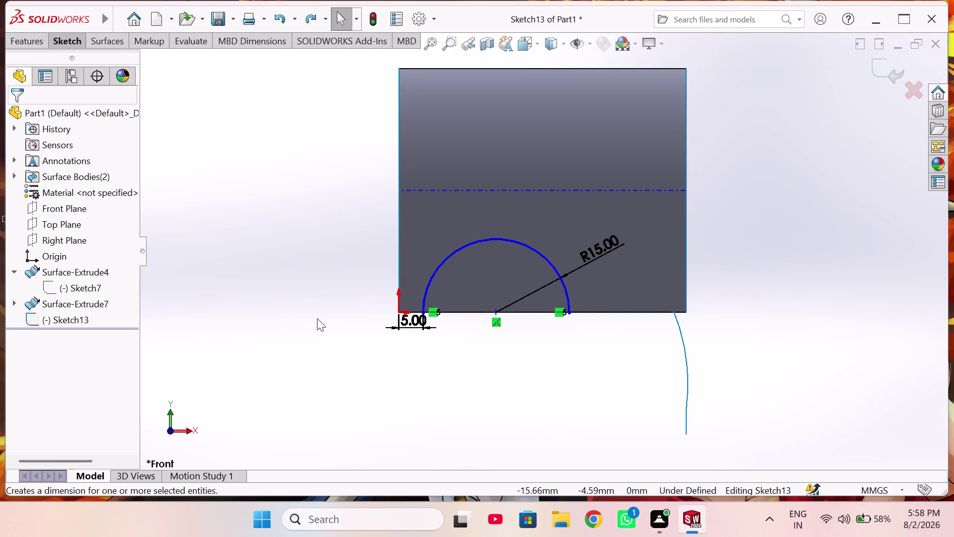
right_drag(318, 319, 326, 218)
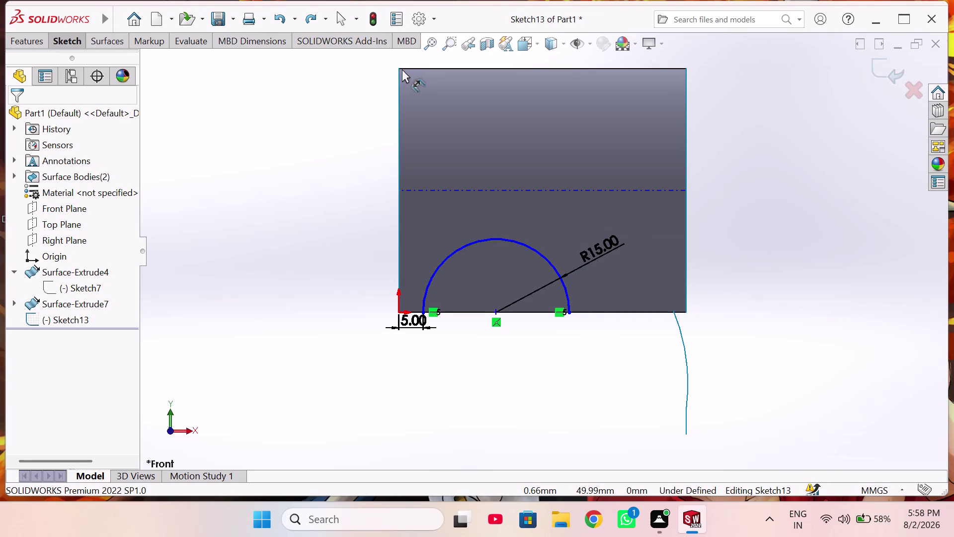
scroll(down, 3)
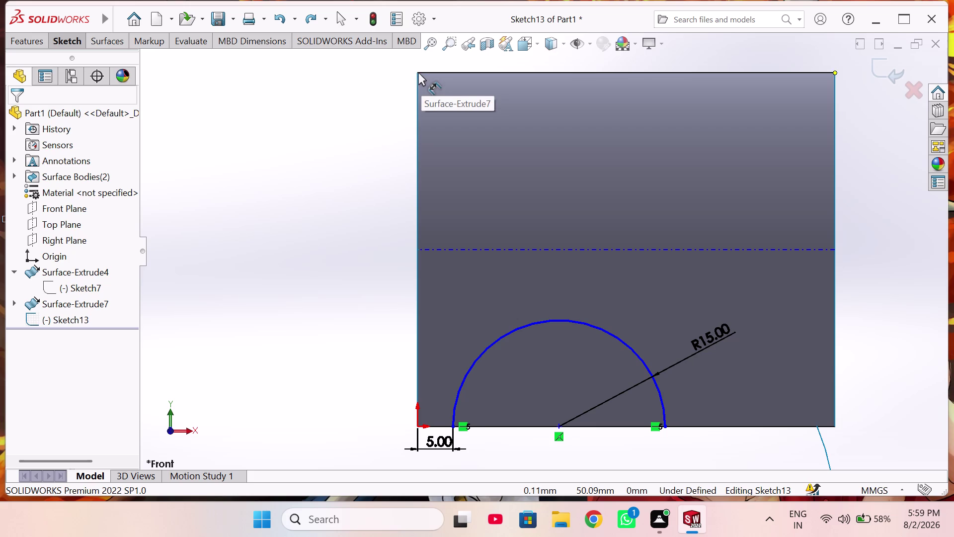
scroll(up, 3)
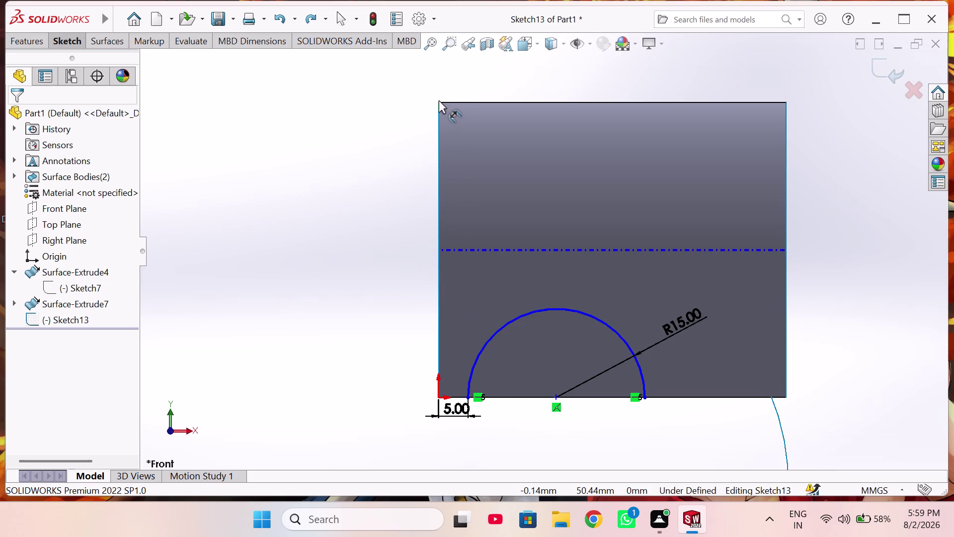
click(453, 102)
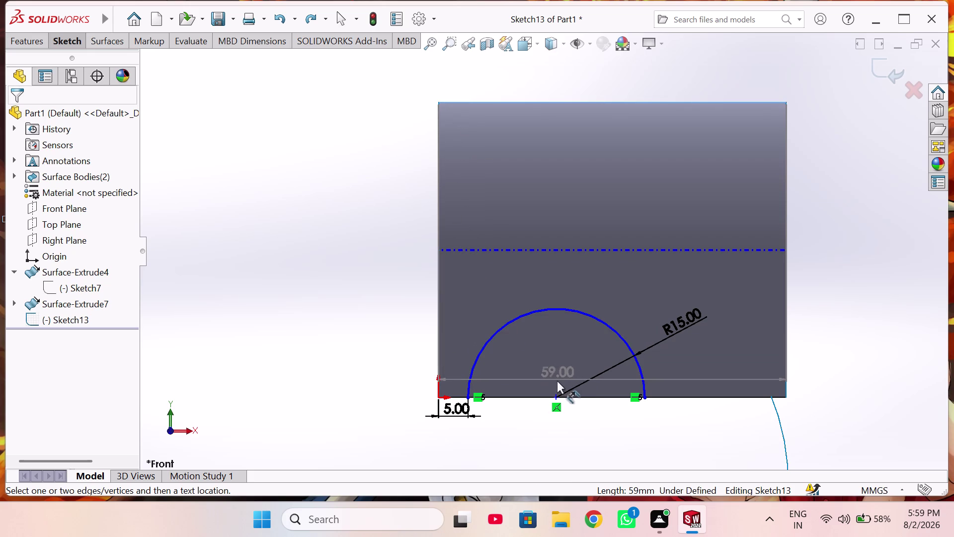
click(556, 396)
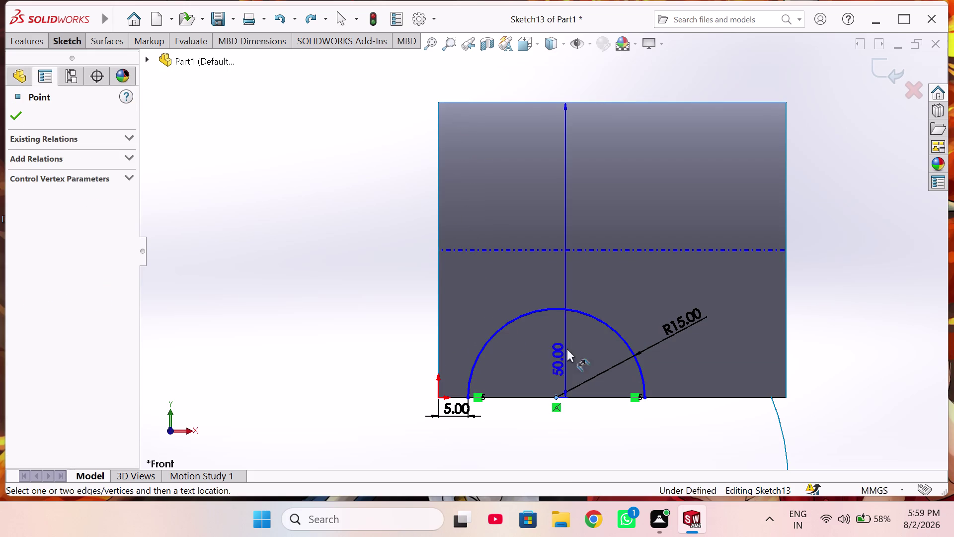
click(577, 231)
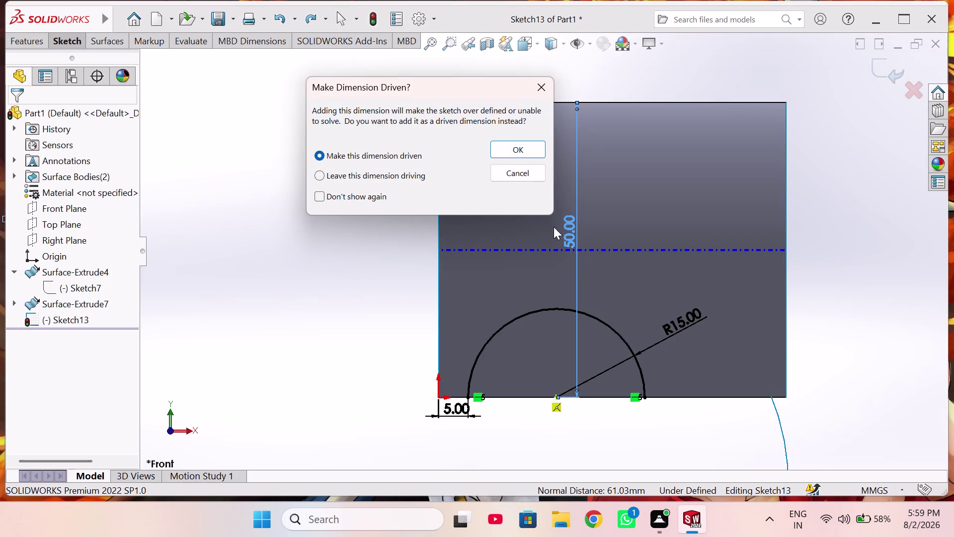
click(530, 170)
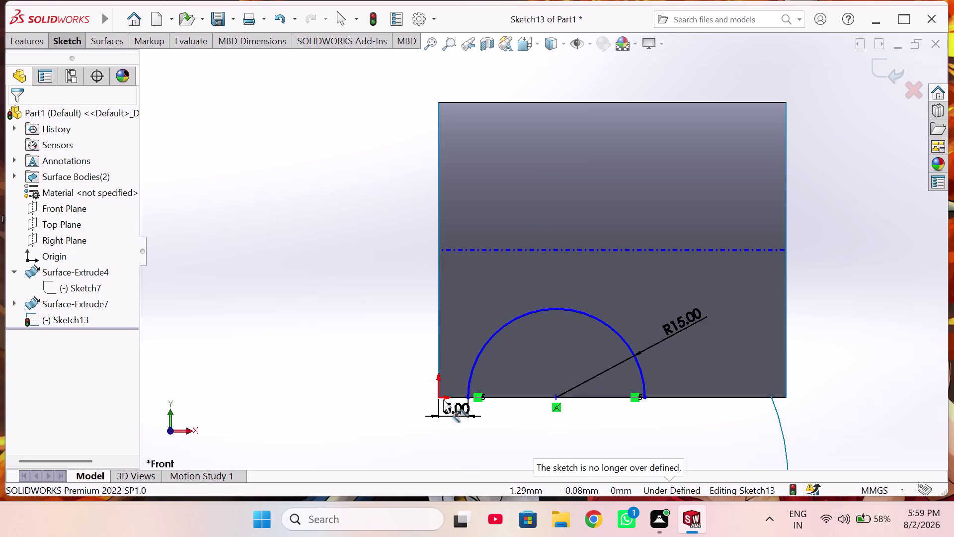
Stop dimensioning using the sketch shortcut menu options.
scroll(down, 3)
right_click(500, 380)
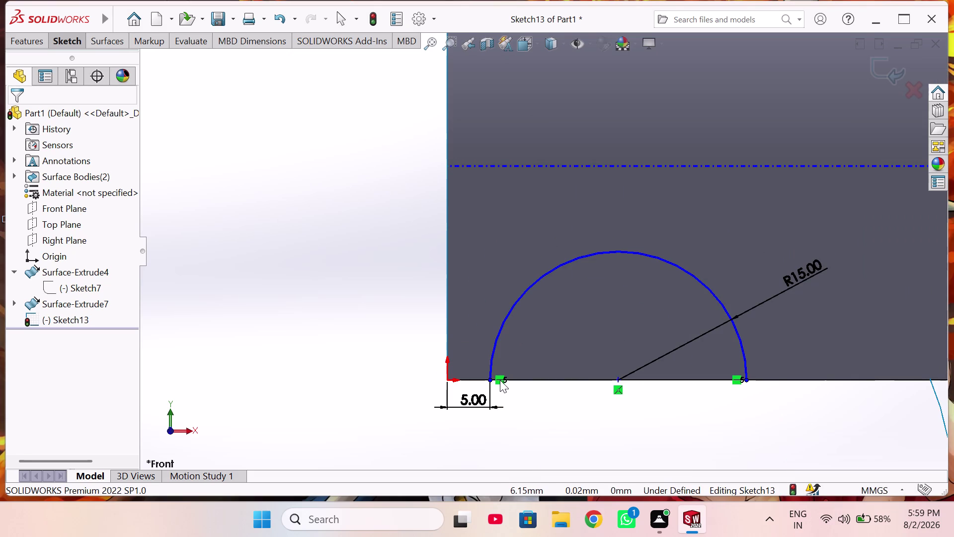
right_click(500, 380)
scroll(up, 3)
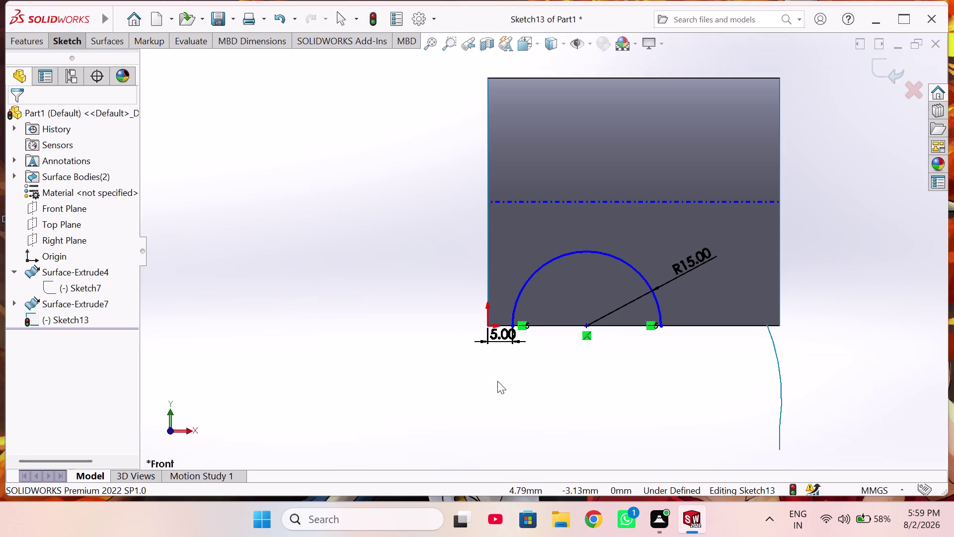
right_click(401, 335)
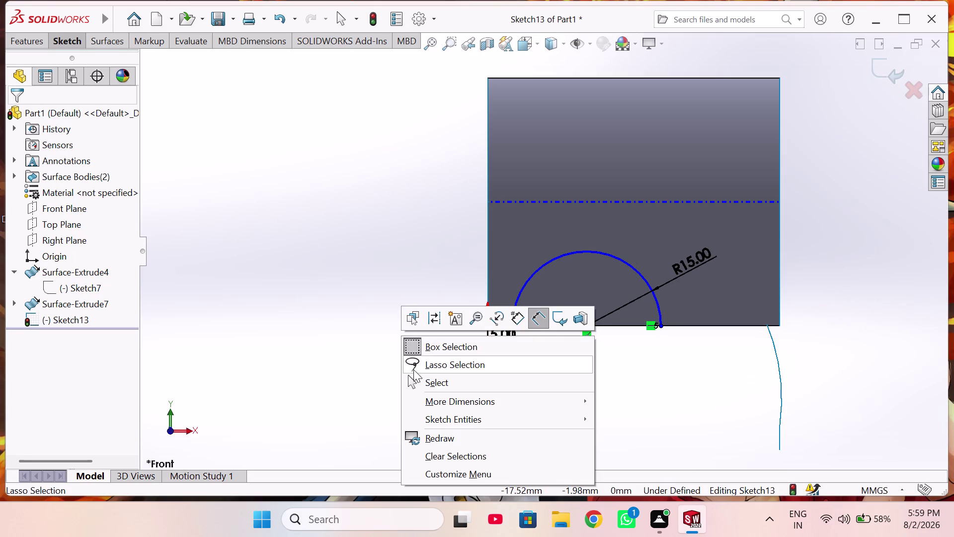
click(414, 377)
right_click(521, 324)
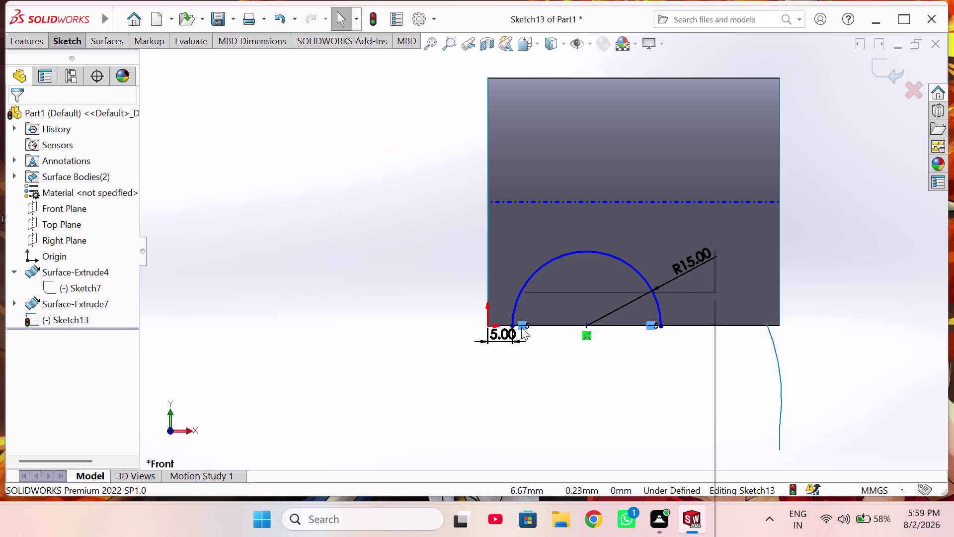
click(538, 488)
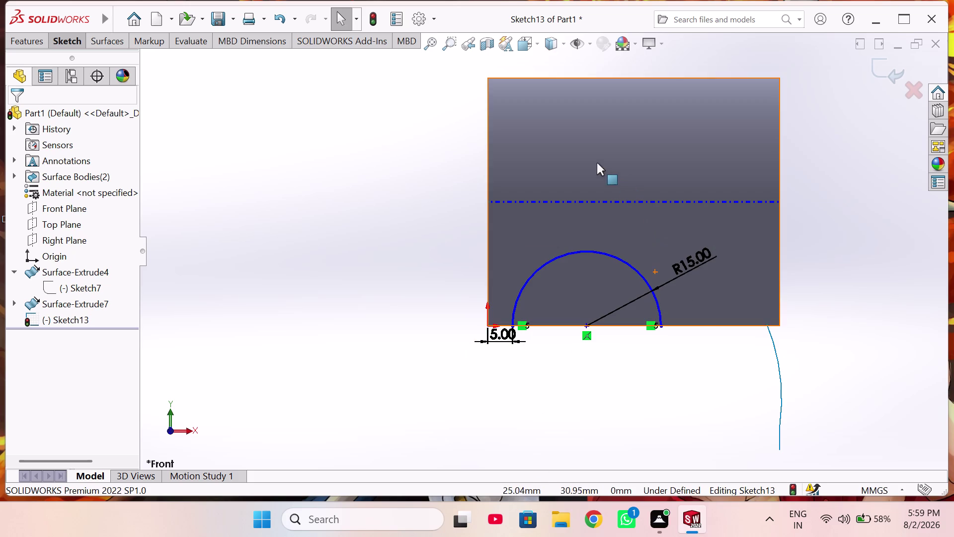
right_drag(411, 223, 398, 114)
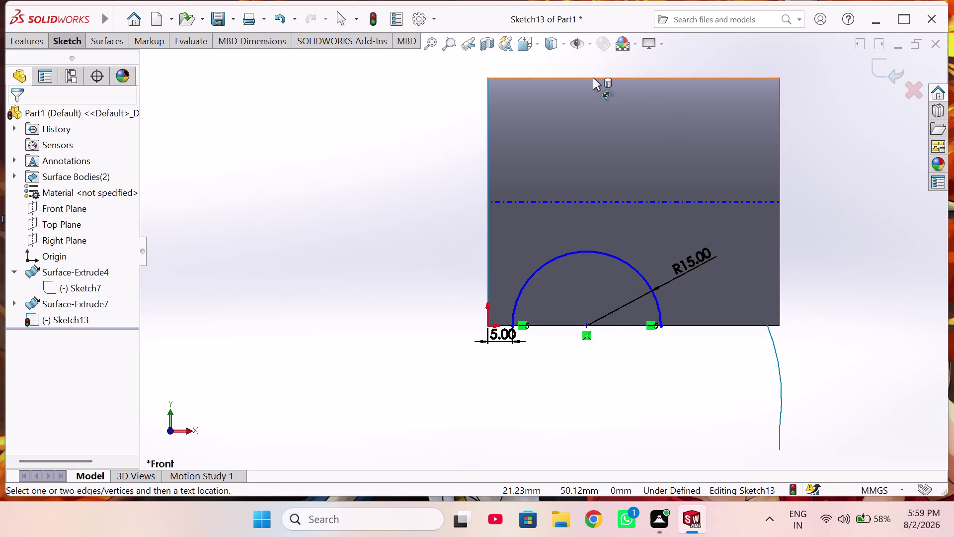
Place the 50.00 height dimension again and set the semicircle's radius to 15 mm.
click(593, 77)
click(586, 327)
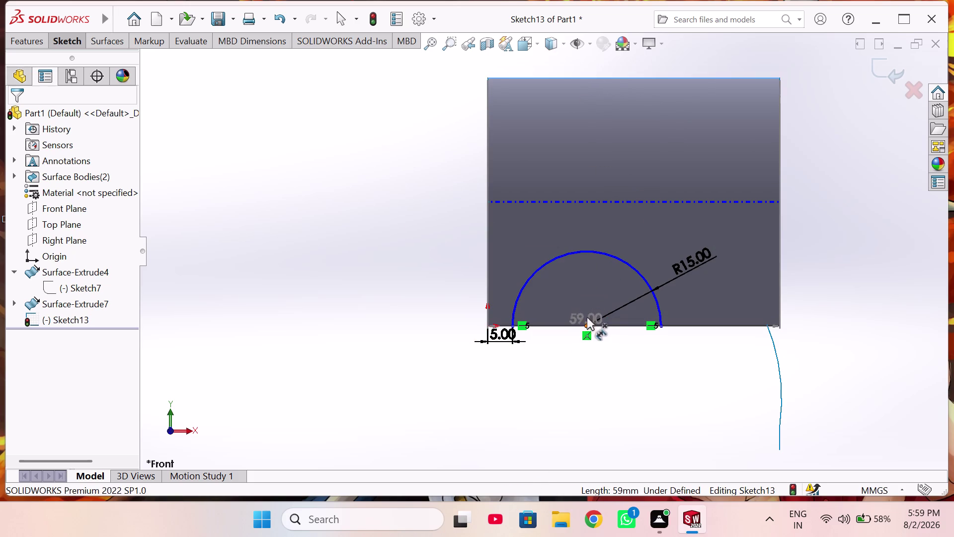
click(602, 170)
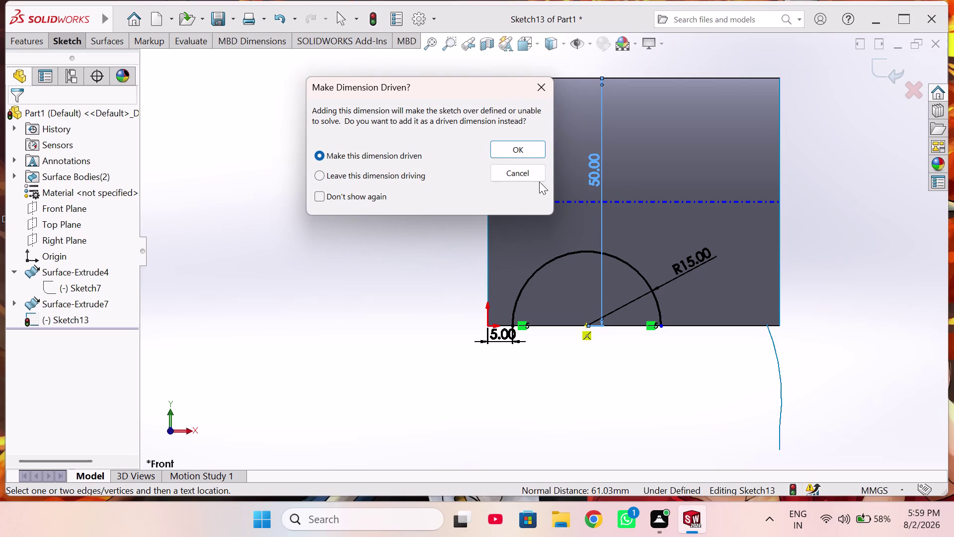
click(533, 174)
right_click(687, 256)
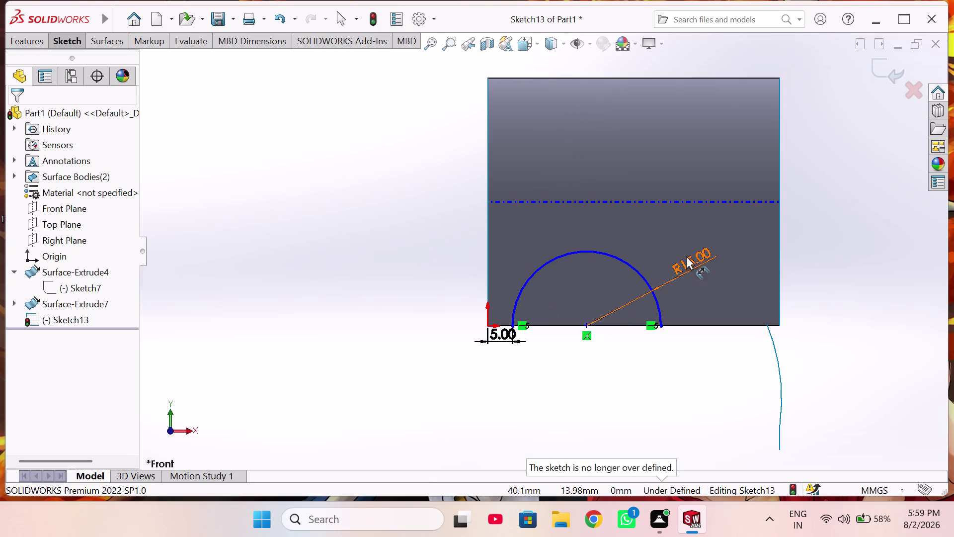
key(ctrl+z)
key(ctrl+z)
key(ctrl+z)
click(695, 301)
key(Escape)
key(Escape)
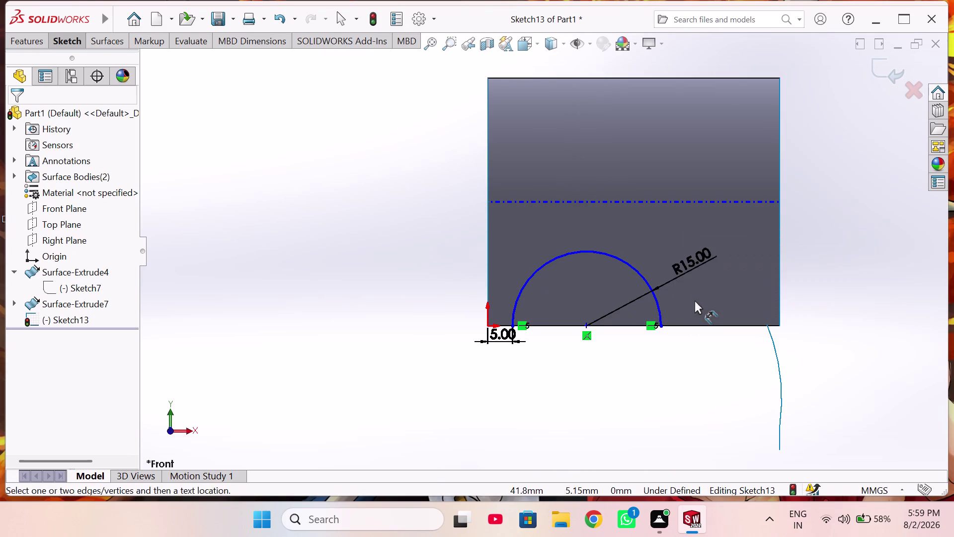
key(Escape)
key(Escape)
key(Escape)
Delete the 5 mm horizontal dimension, leaving only the R15 radius.
right_click(496, 325)
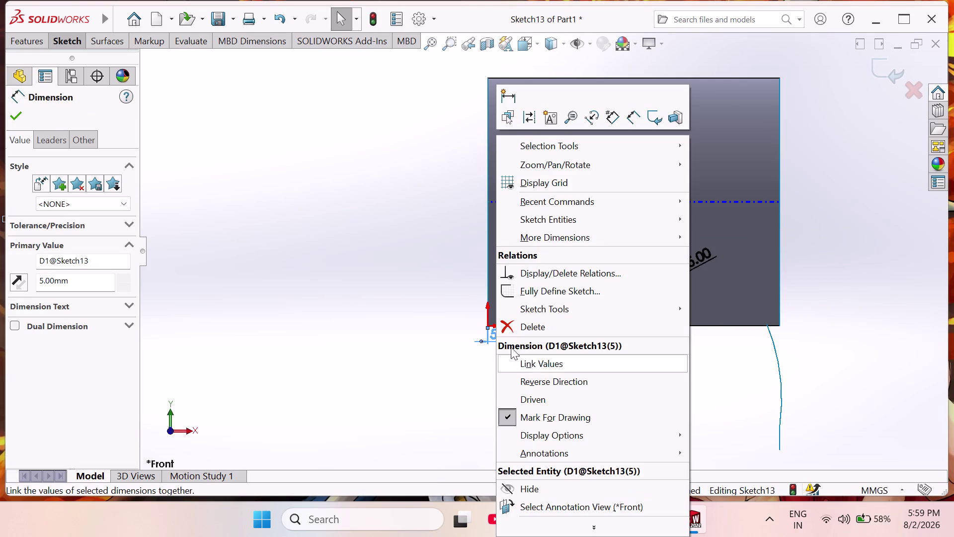
double_click(518, 329)
right_click(590, 338)
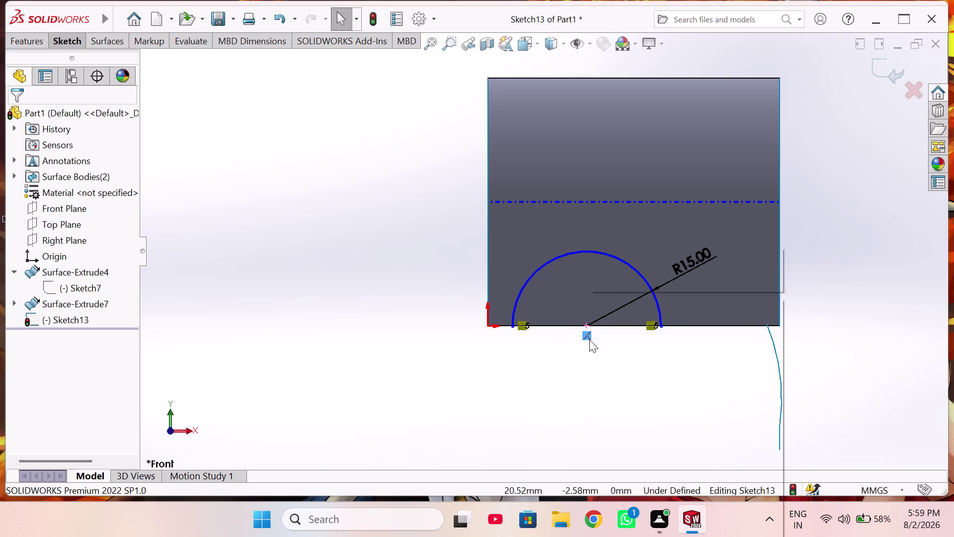
scroll(down, 3)
right_click(581, 330)
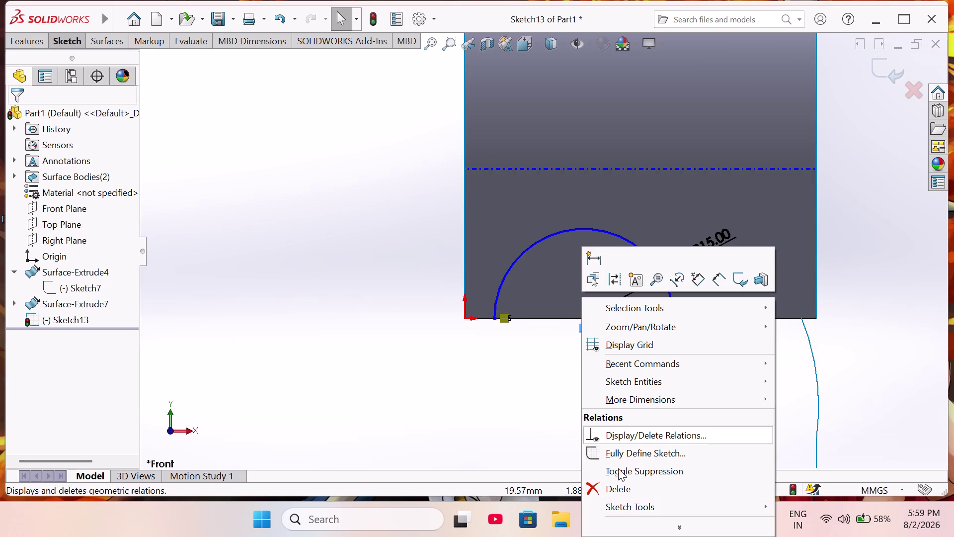
click(618, 487)
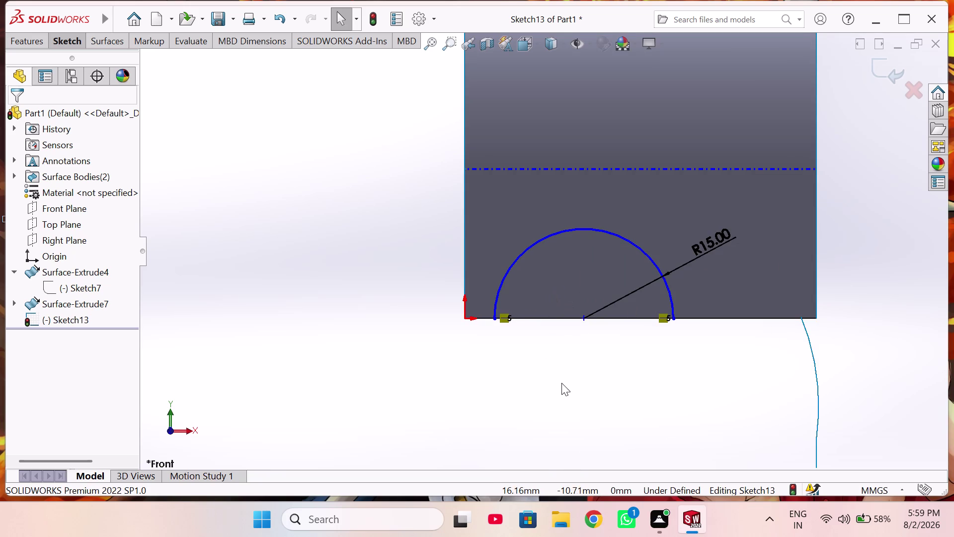
right_drag(563, 383, 557, 279)
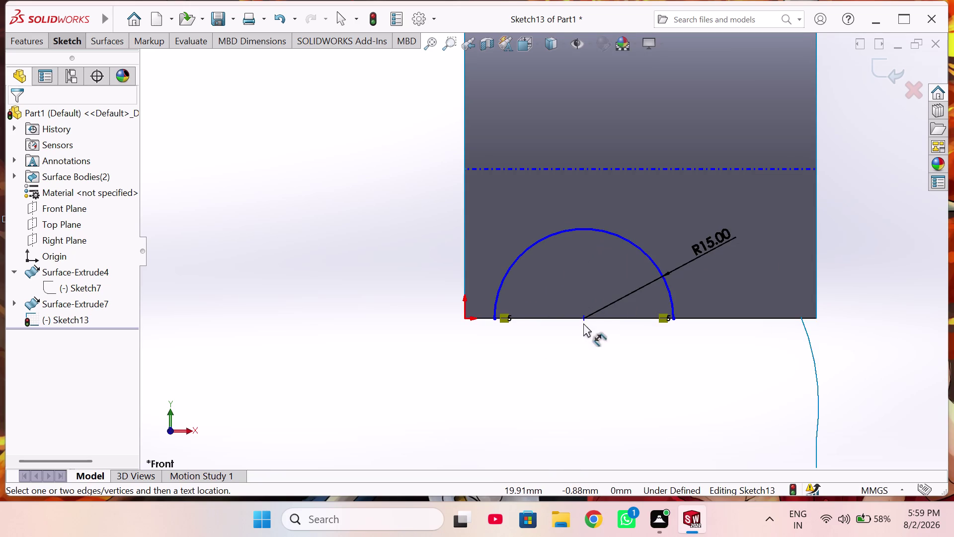
click(584, 319)
Dimension the arc centre 25 mm below the top edge.
scroll(up, 3)
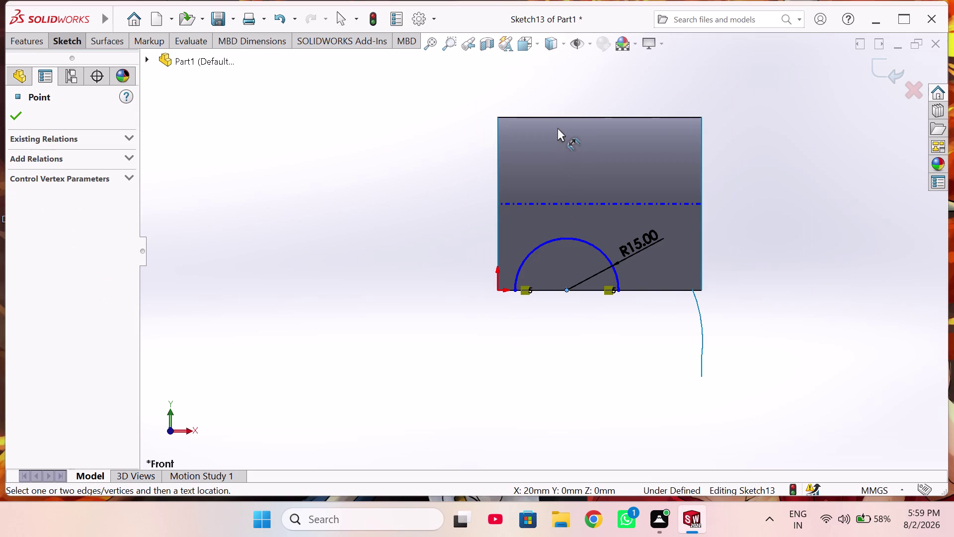
click(562, 118)
click(557, 172)
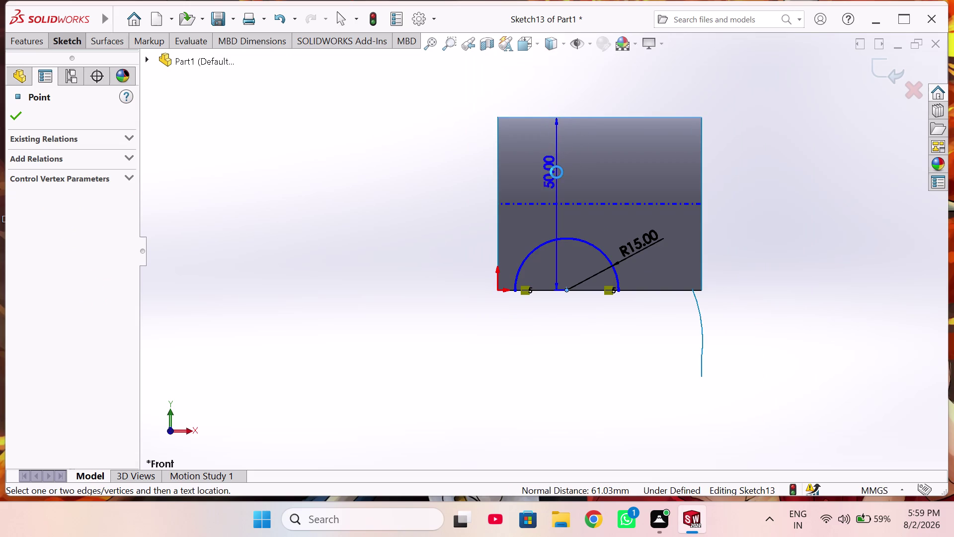
key(2)
key(5)
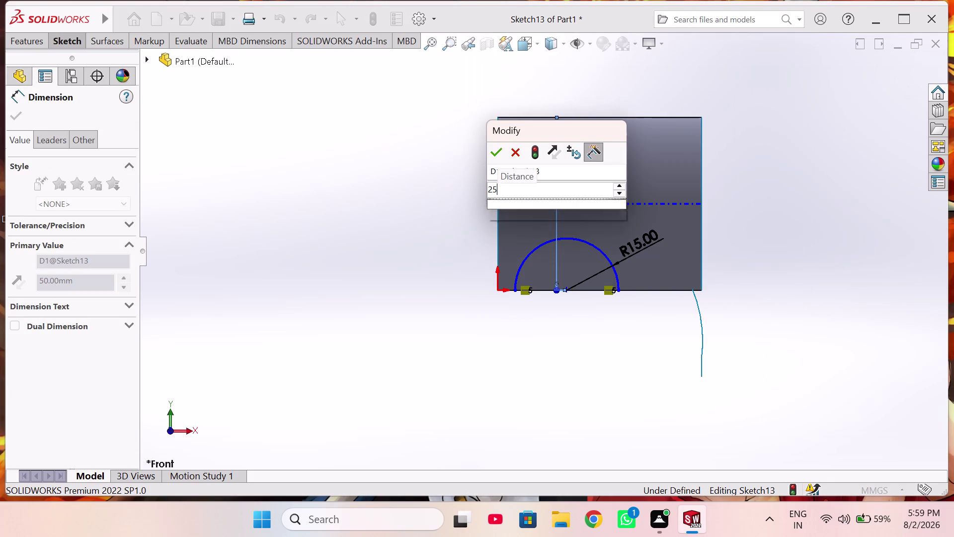
key(Return)
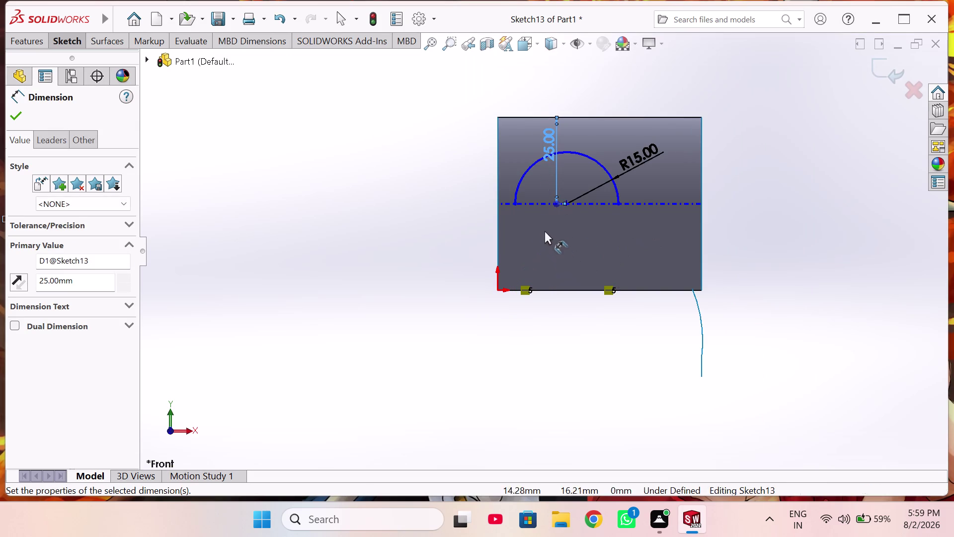
Dimension the semicircle's left endpoint 5 mm from the left edge.
right_drag(448, 233, 417, 210)
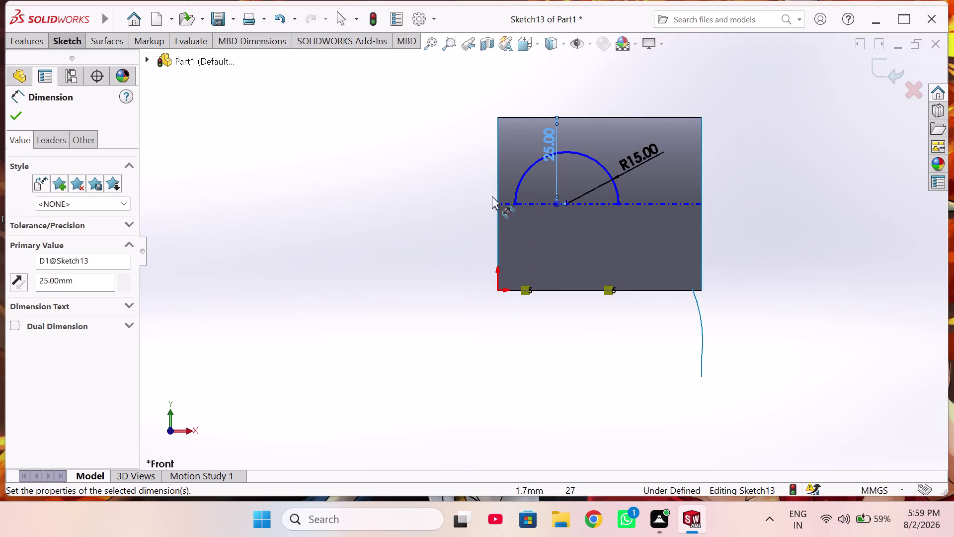
click(514, 202)
click(498, 203)
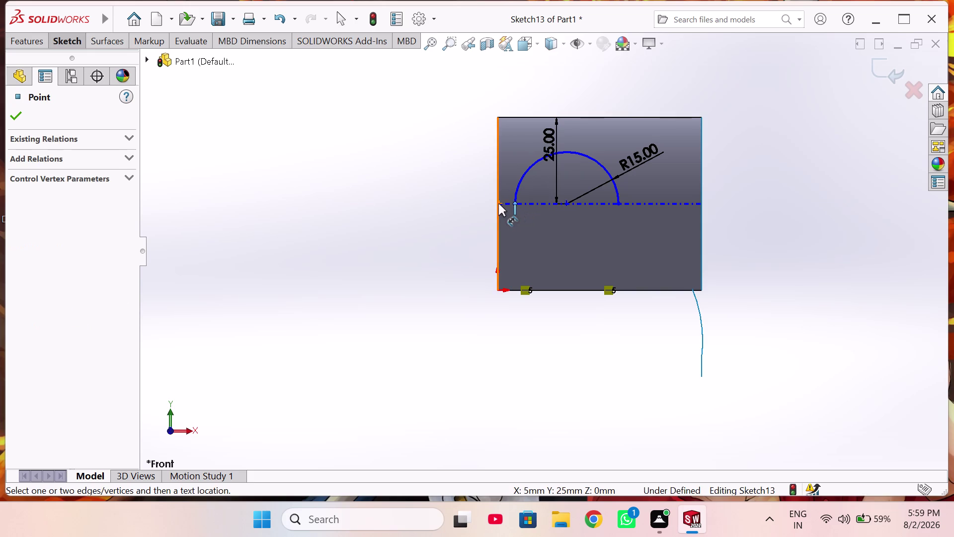
click(464, 236)
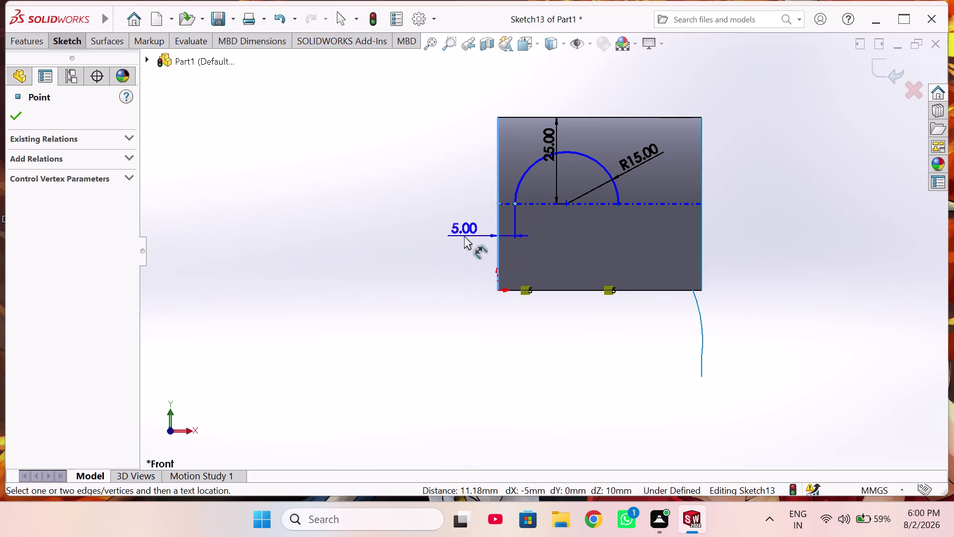
click(402, 213)
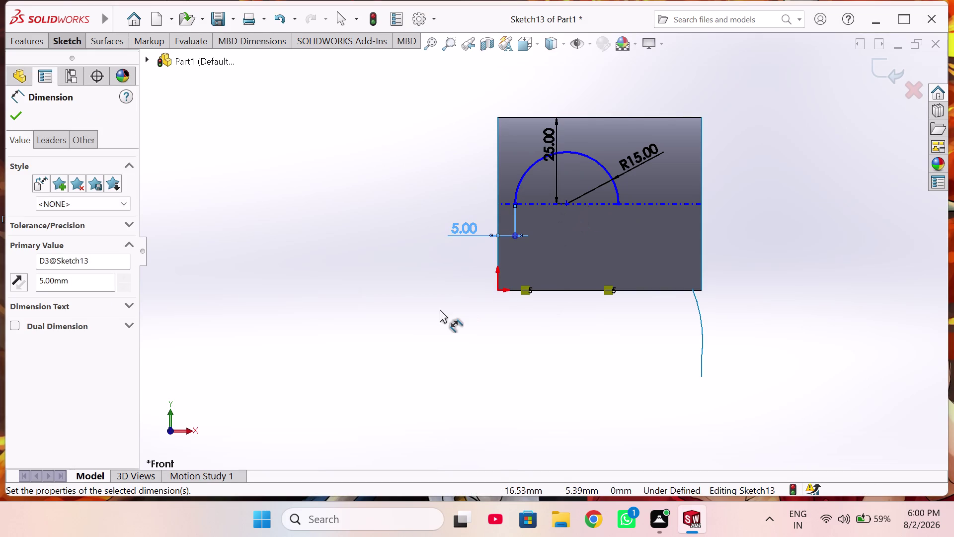
scroll(up, 3)
Extrude Sketch13 89 mm into the half-tube surface Surface-Extrude9.
middle_drag(436, 246, 499, 329)
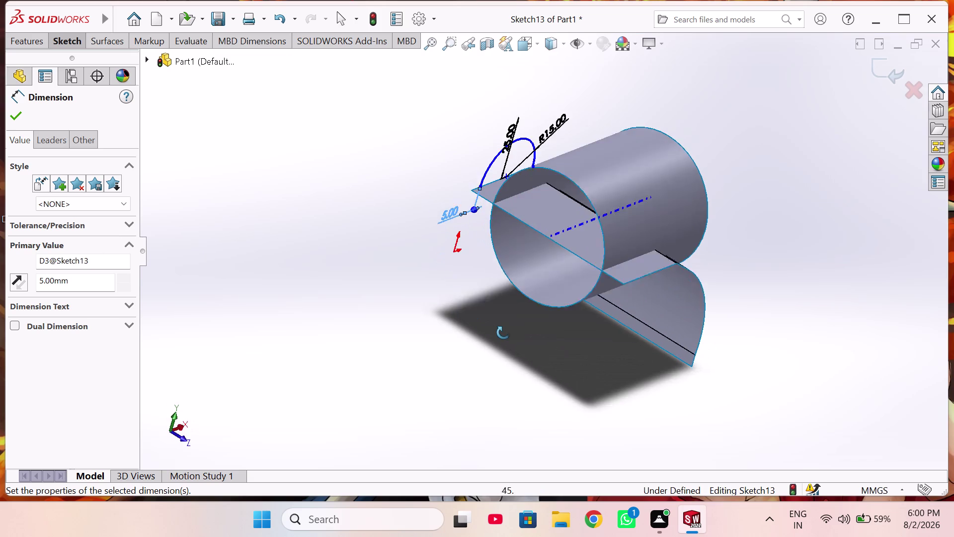
middle_drag(499, 329, 534, 361)
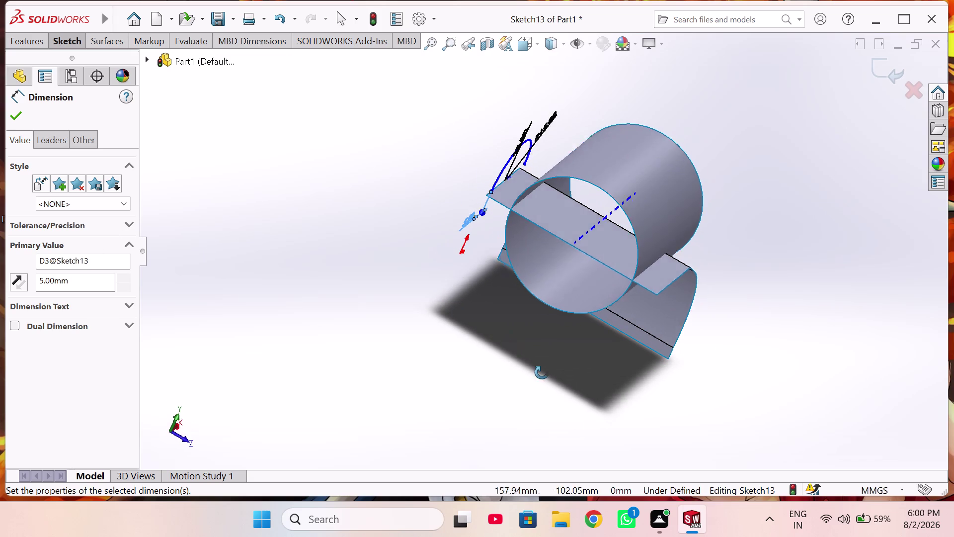
middle_drag(533, 361, 637, 442)
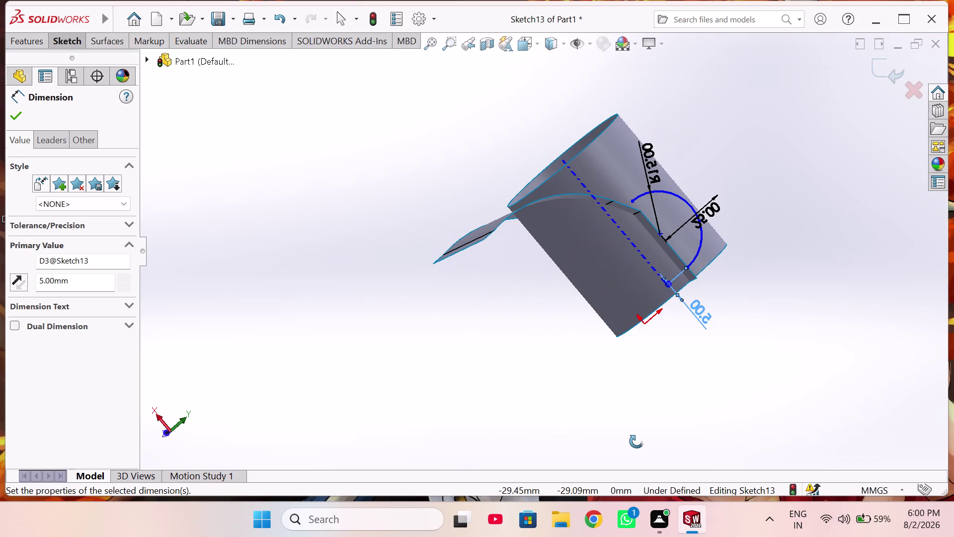
middle_drag(636, 441, 453, 339)
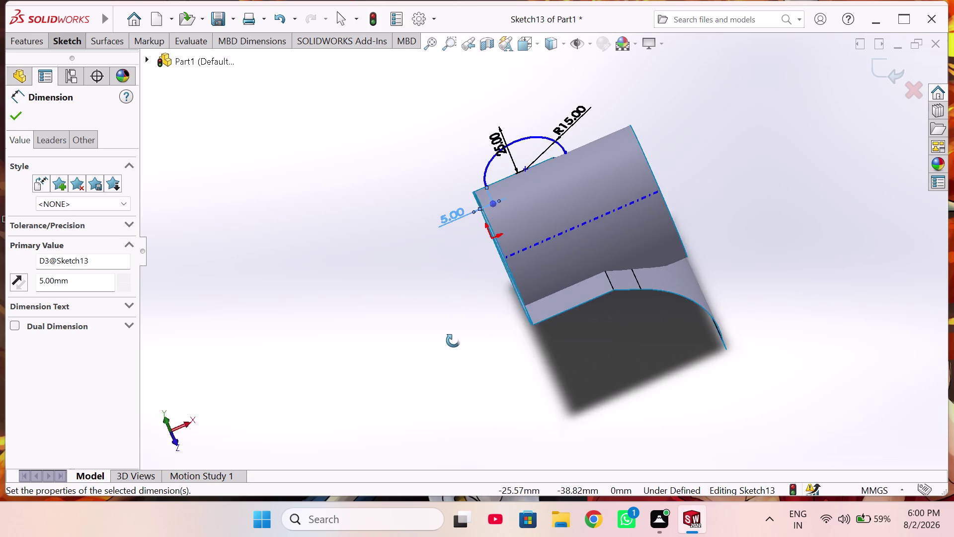
middle_drag(454, 340, 520, 352)
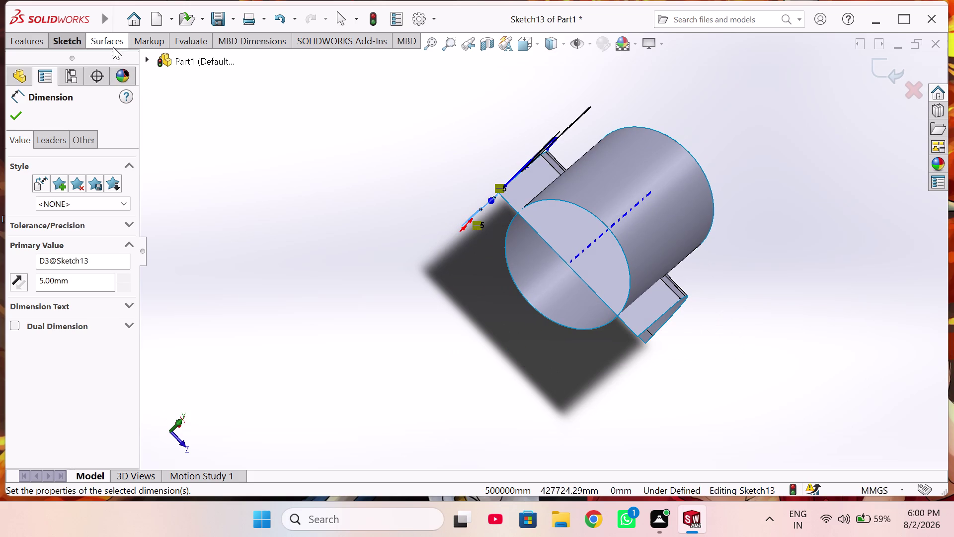
click(113, 47)
click(28, 65)
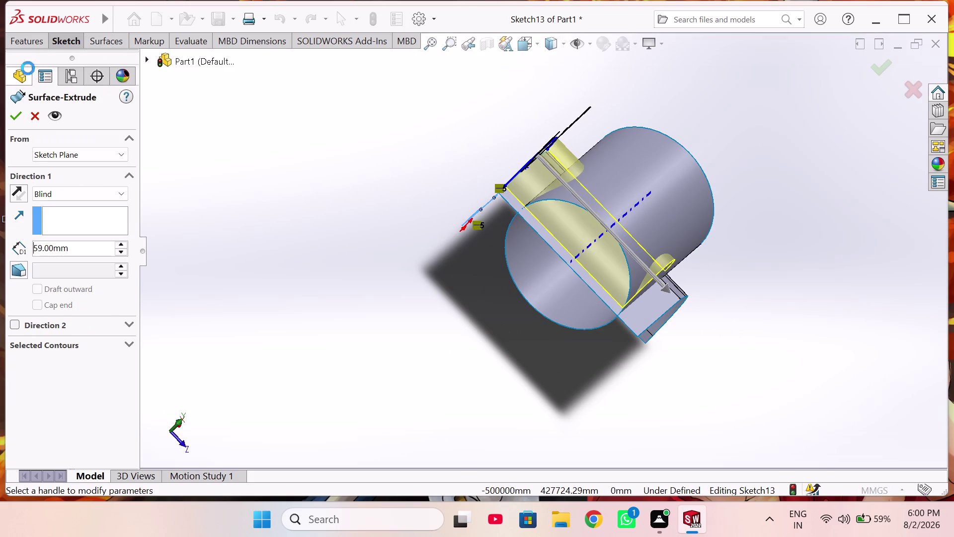
triple_click(125, 243)
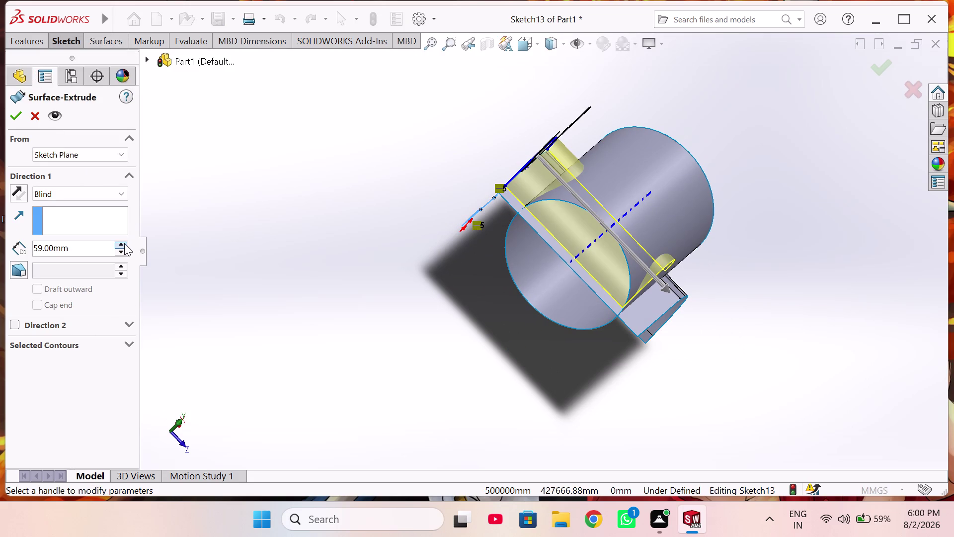
click(12, 117)
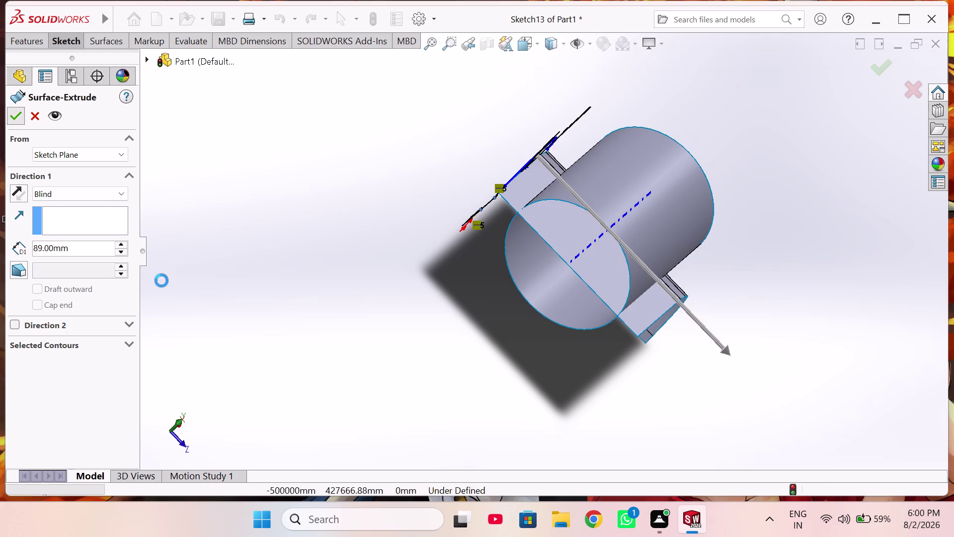
click(421, 360)
middle_drag(506, 402, 430, 320)
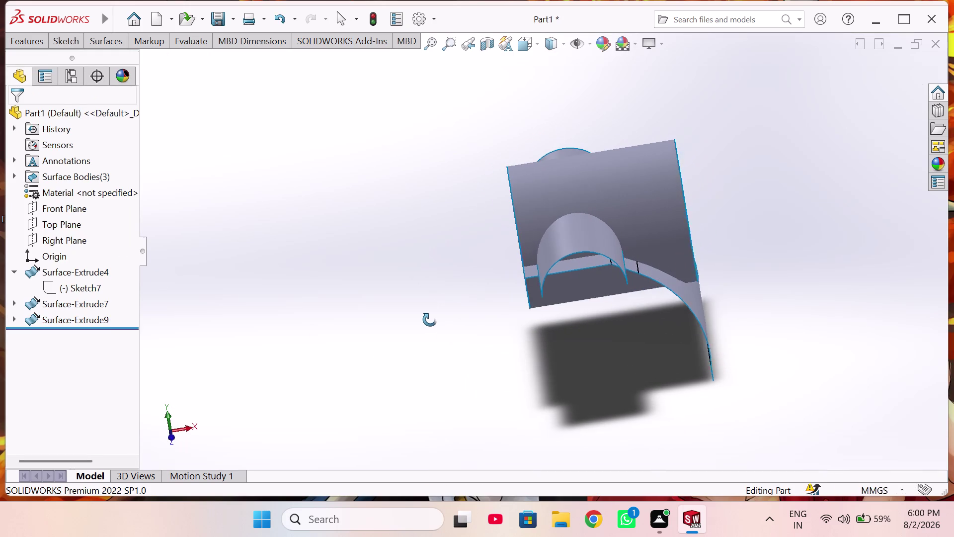
Cancel a started Trim Surface and close the part document, bringing up the save prompt.
middle_drag(431, 321, 430, 320)
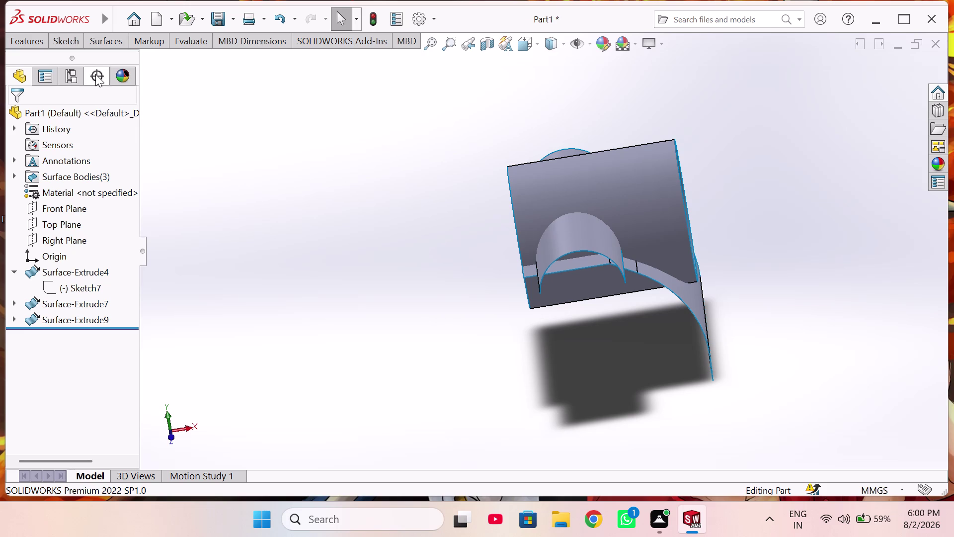
click(120, 41)
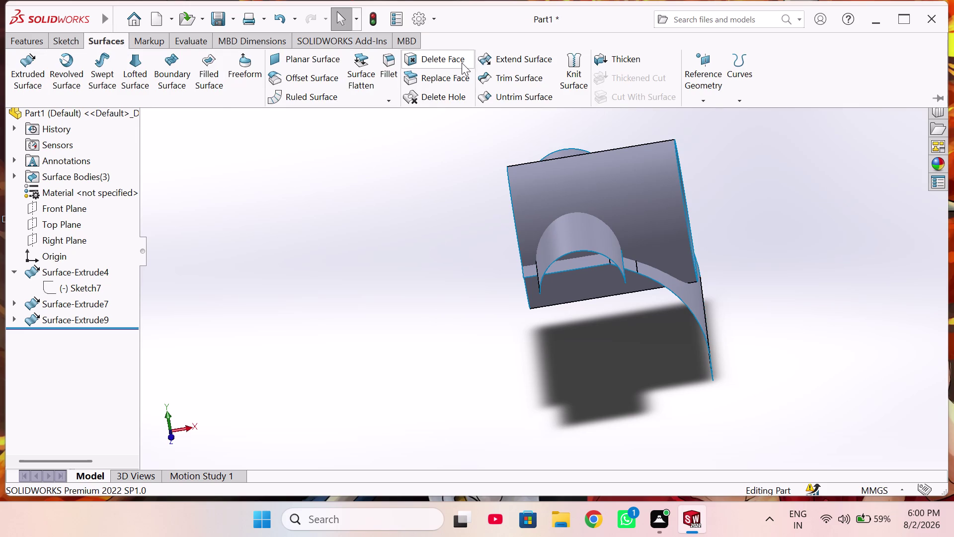
click(500, 85)
drag(459, 108, 953, 495)
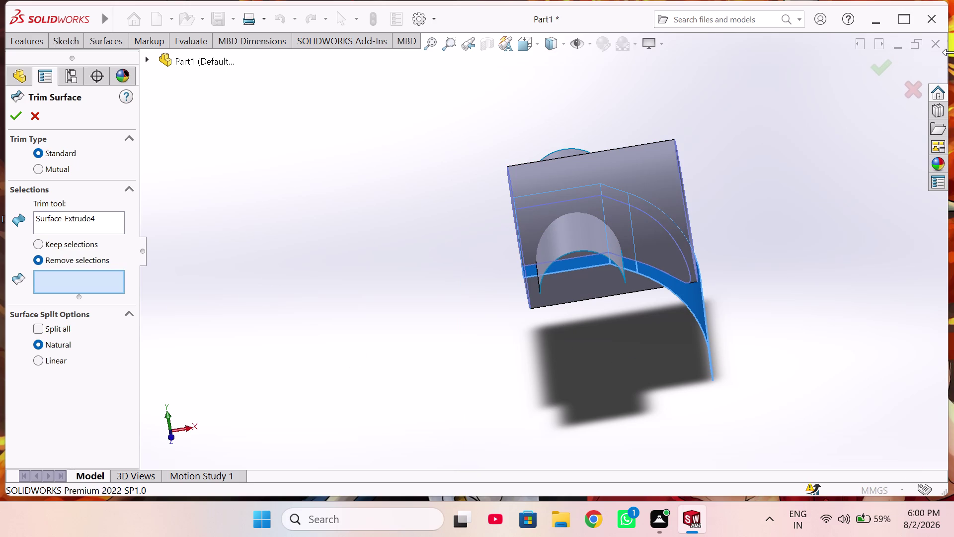
click(939, 40)
key(Escape)
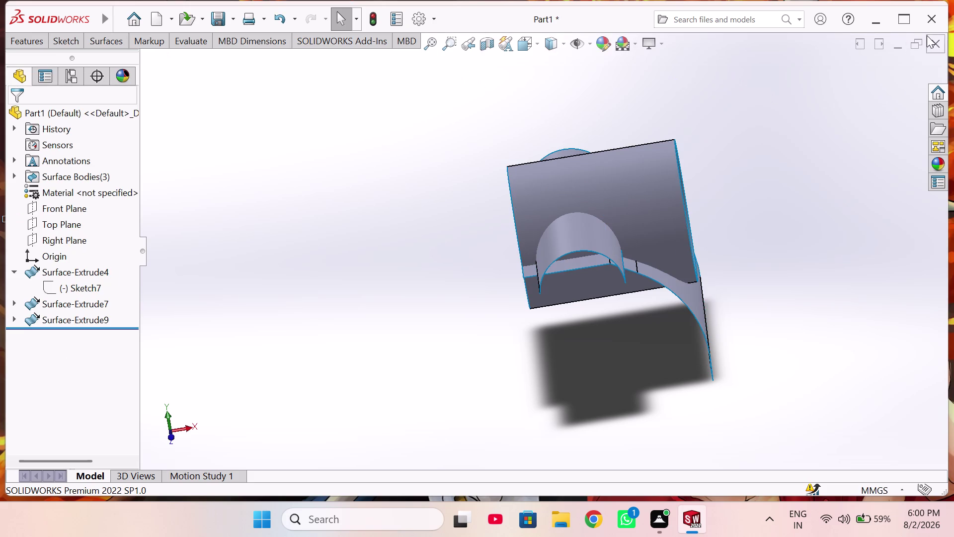
click(934, 48)
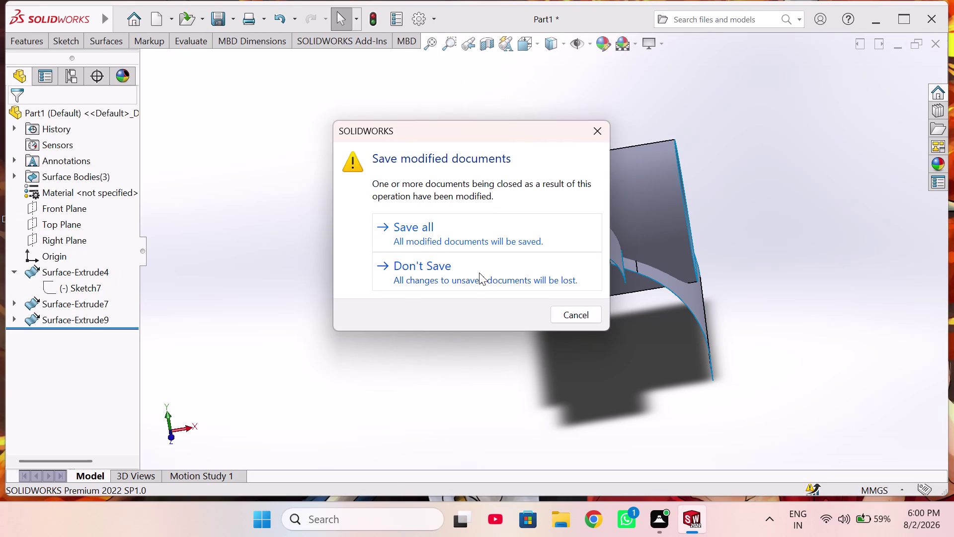
Discard the part's changes and create a new blank part, Part2, with Ctrl+N.
click(479, 272)
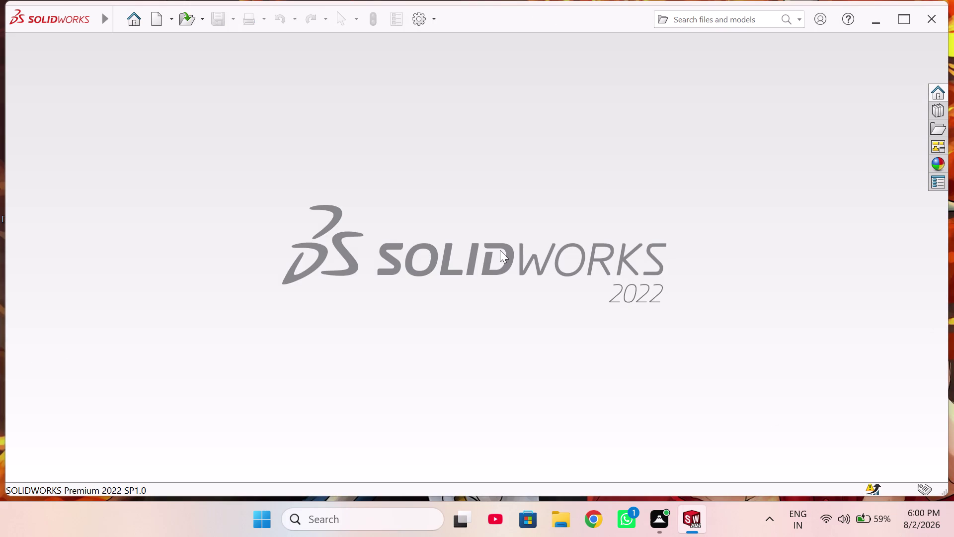
key(ctrl+n)
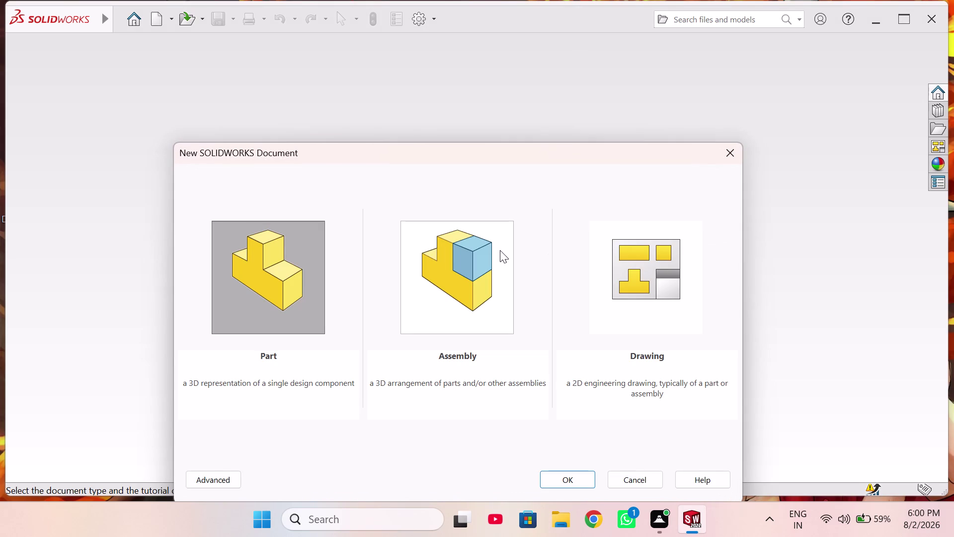
key(Return)
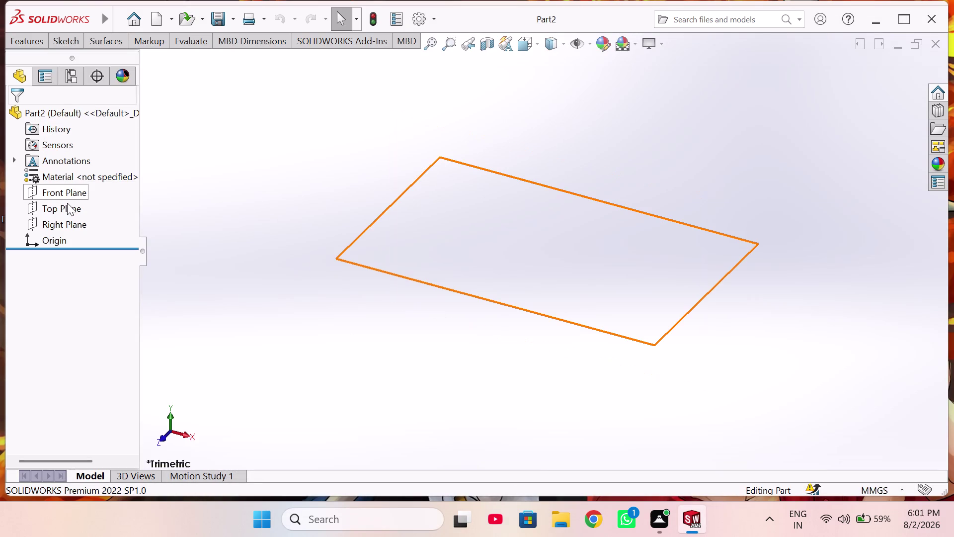
On the Front Plane, draw horizontal and slanted lines from the origin, then delete the misdrawn slanted line.
click(70, 189)
click(76, 177)
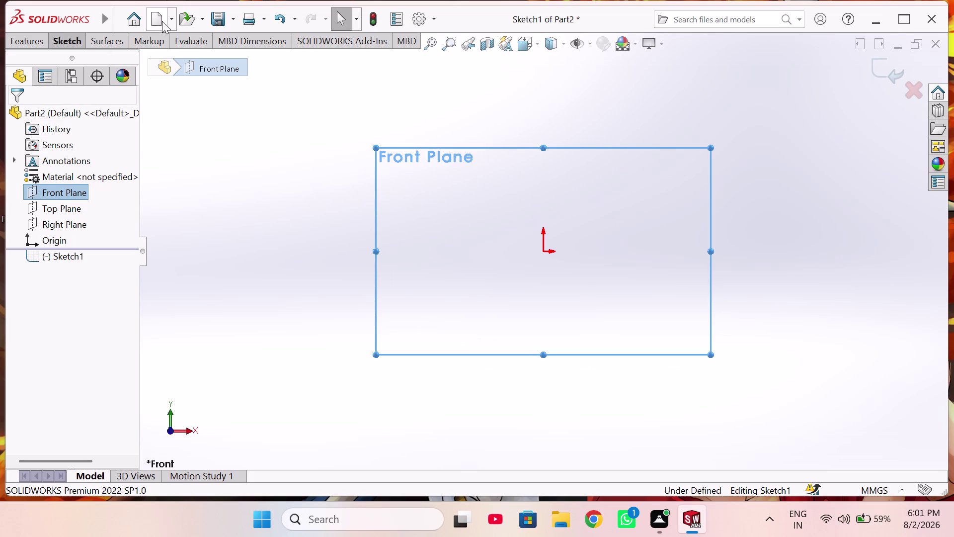
click(69, 42)
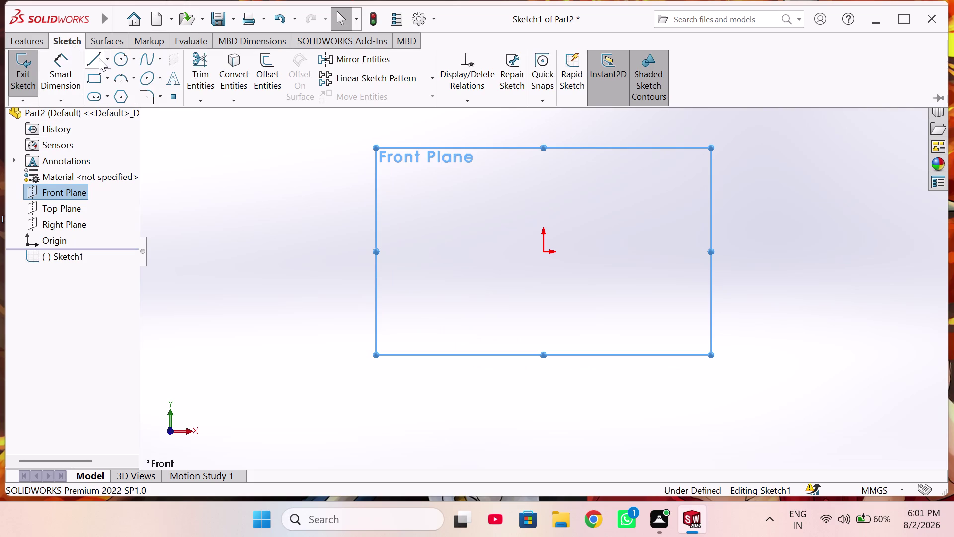
click(99, 58)
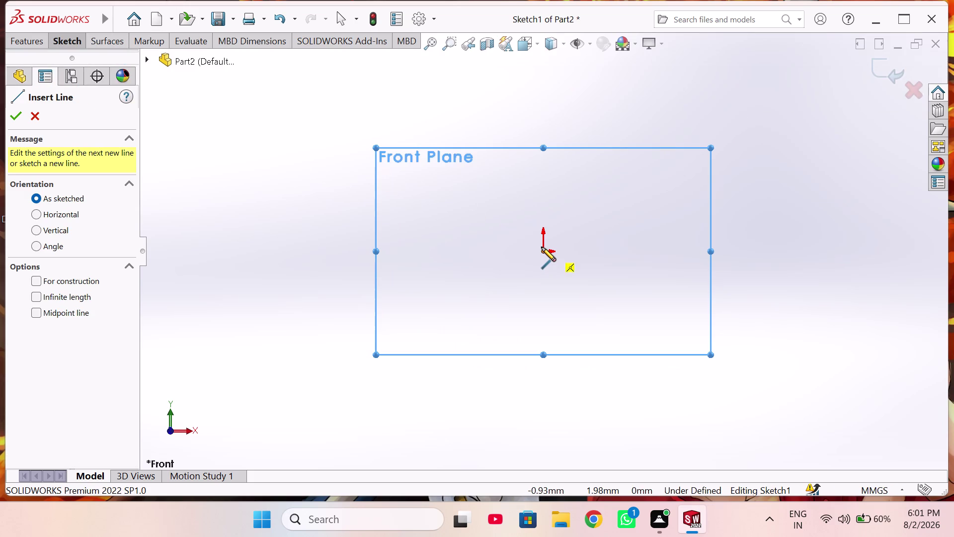
click(542, 252)
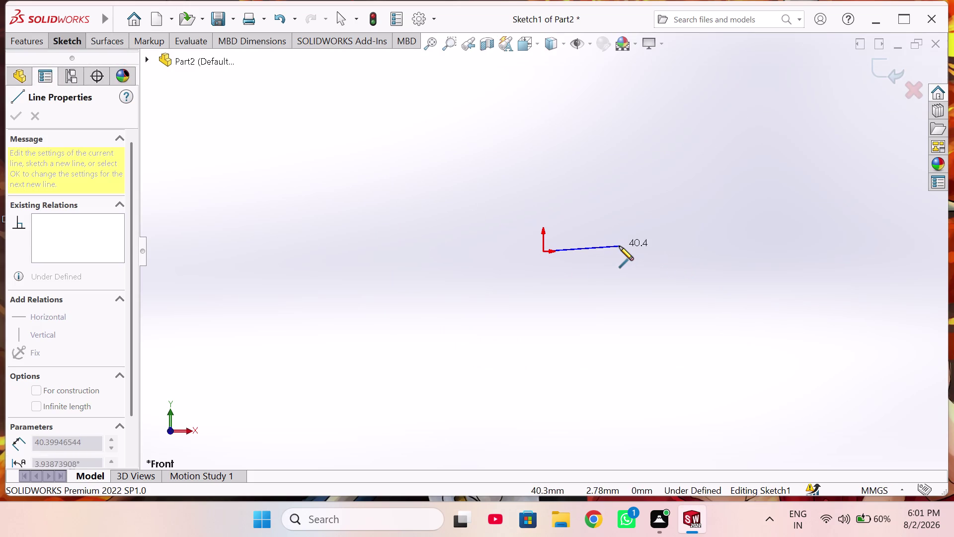
click(619, 252)
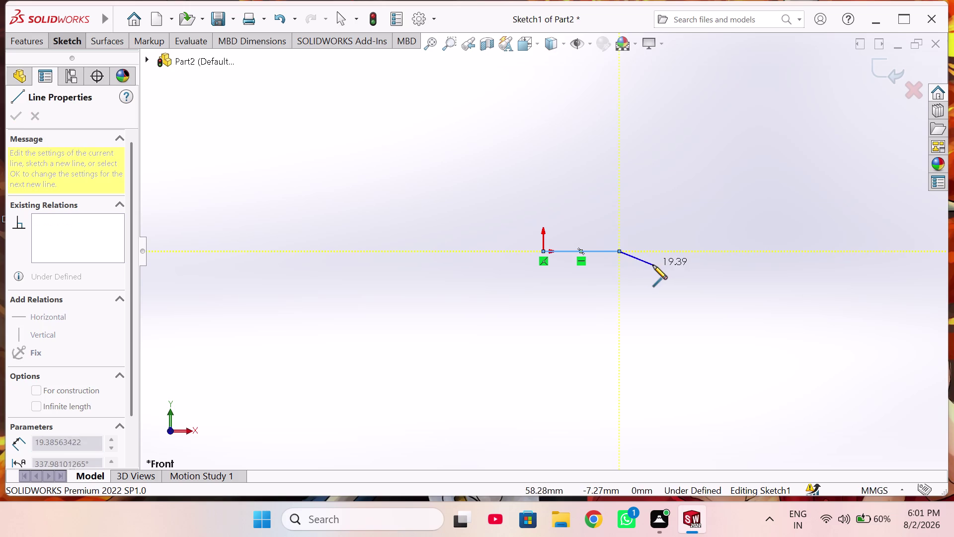
click(650, 274)
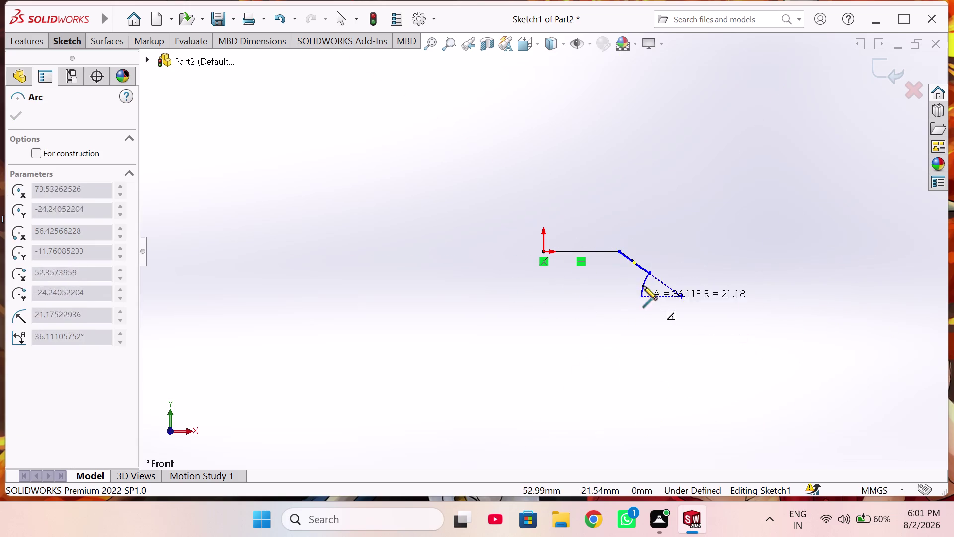
key(Escape)
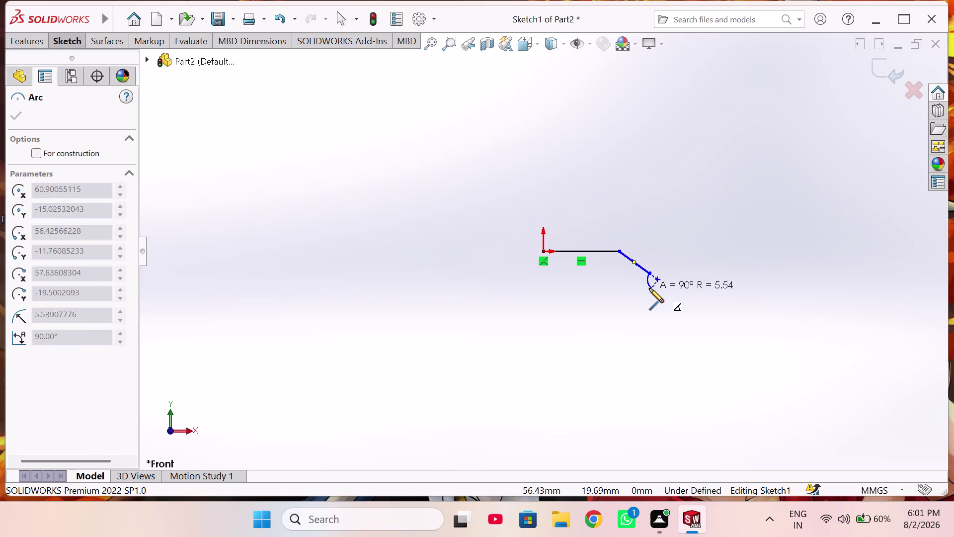
right_click(641, 266)
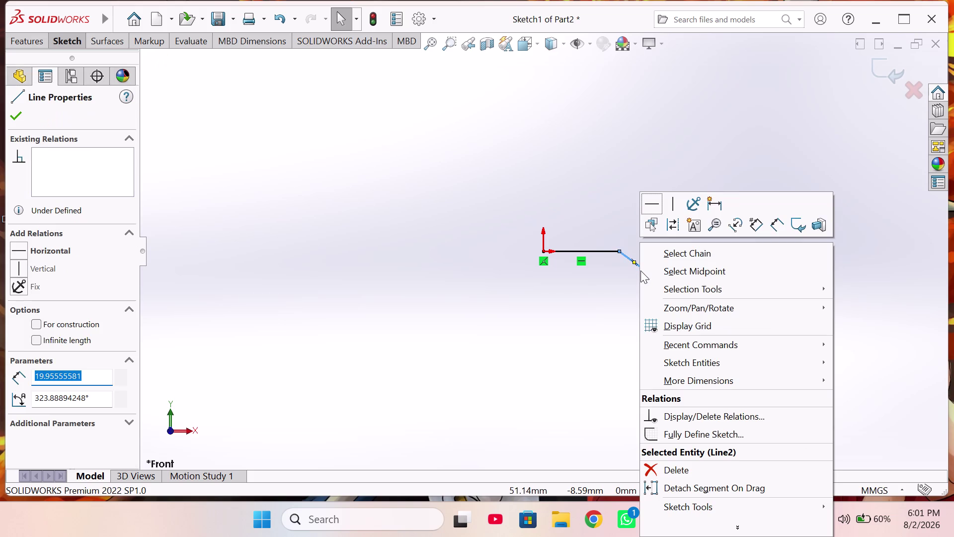
click(714, 462)
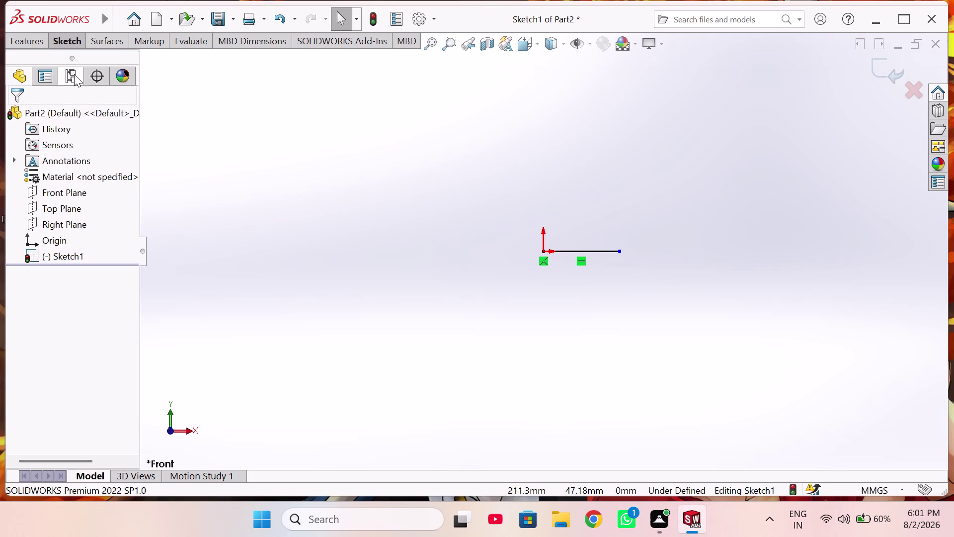
Redraw the slanted line, then add the downward-curving arc and the vertical line.
click(67, 38)
click(99, 63)
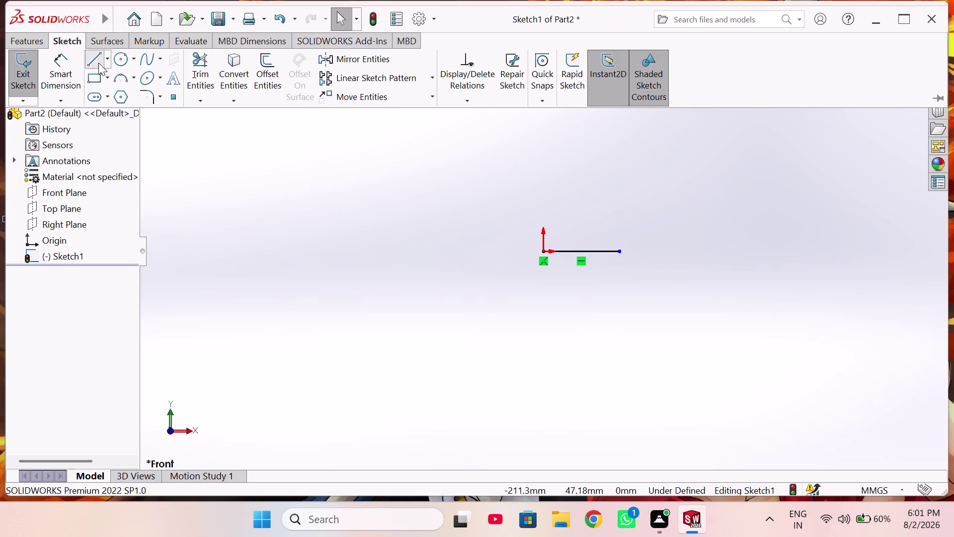
click(619, 251)
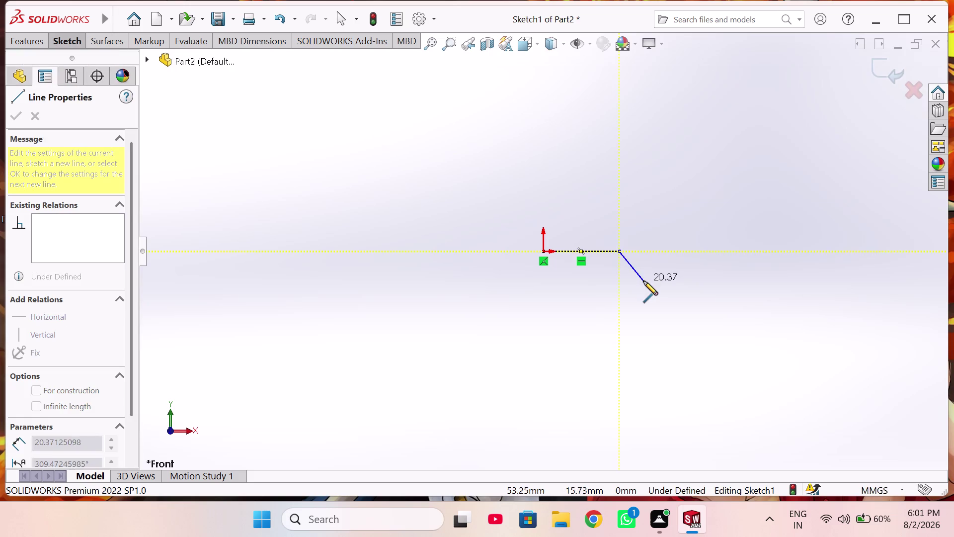
click(644, 281)
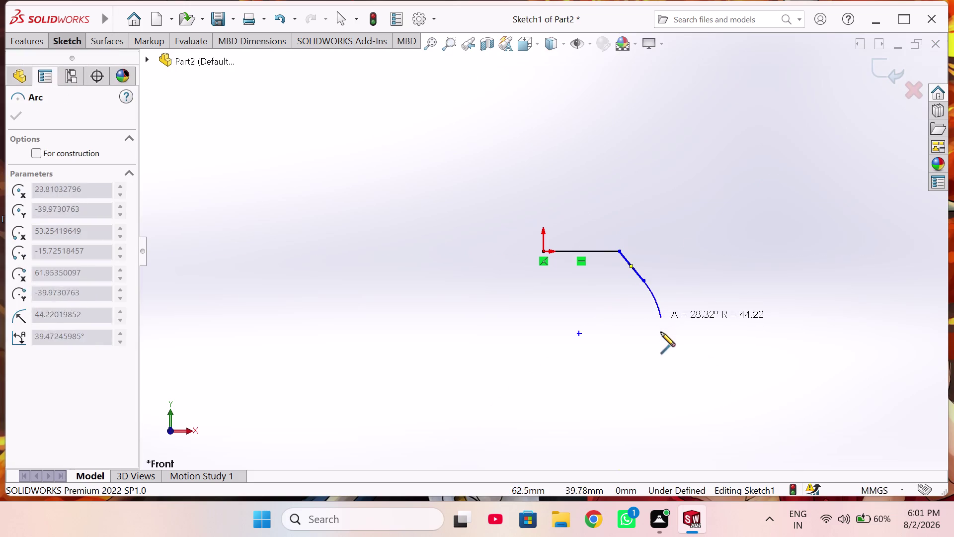
click(675, 378)
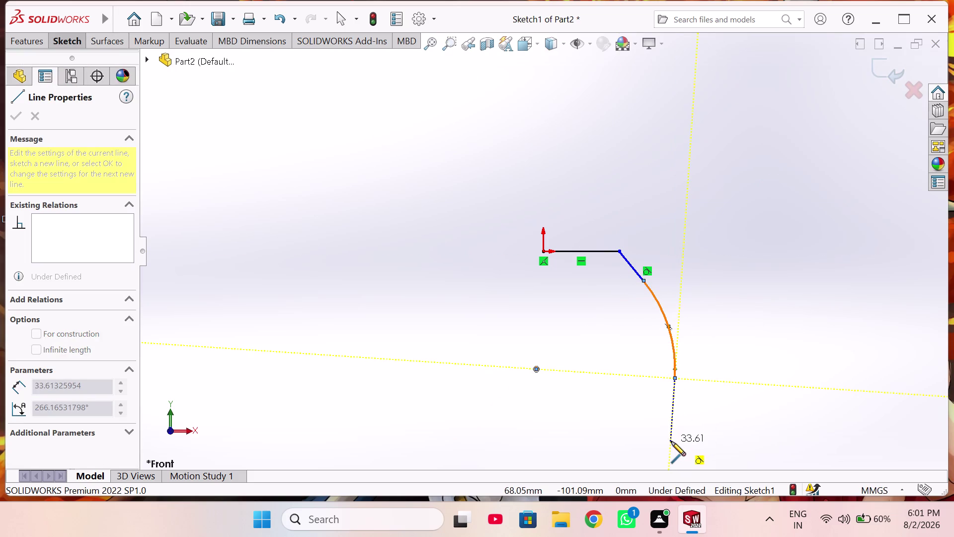
click(677, 428)
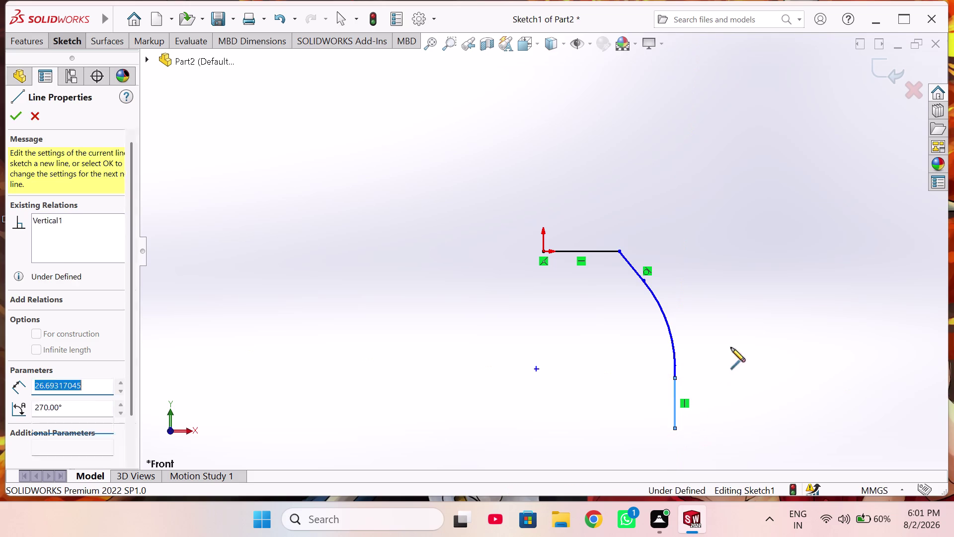
right_drag(747, 318, 755, 283)
key(Escape)
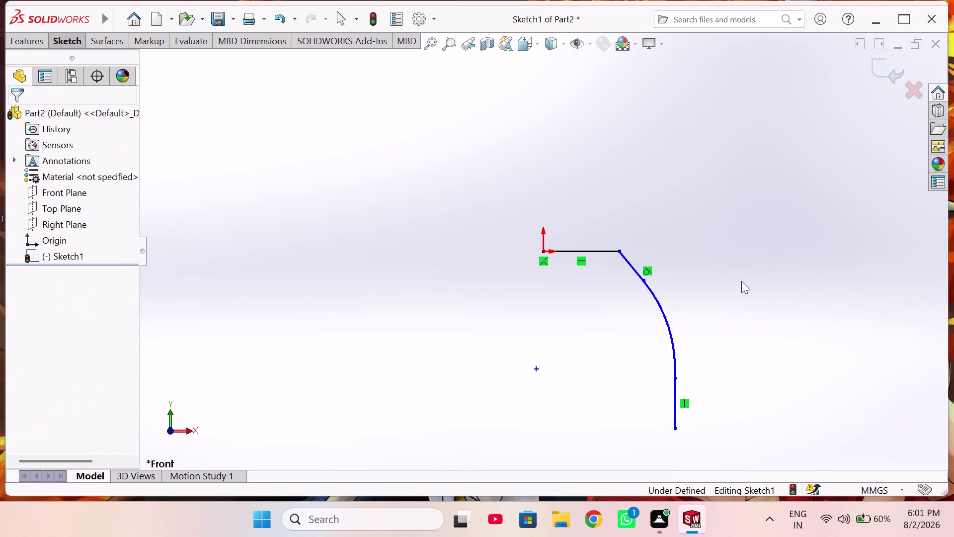
key(Escape)
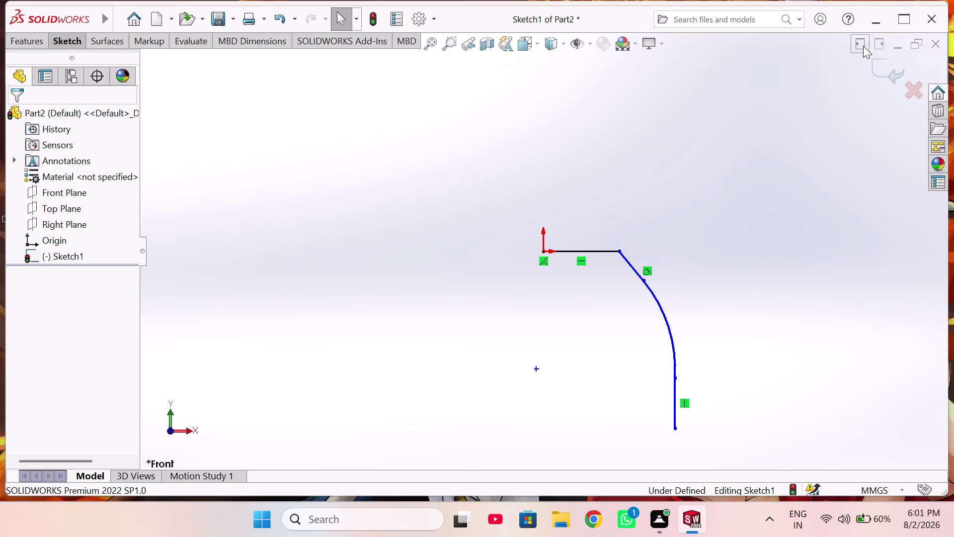
right_drag(629, 208, 626, 118)
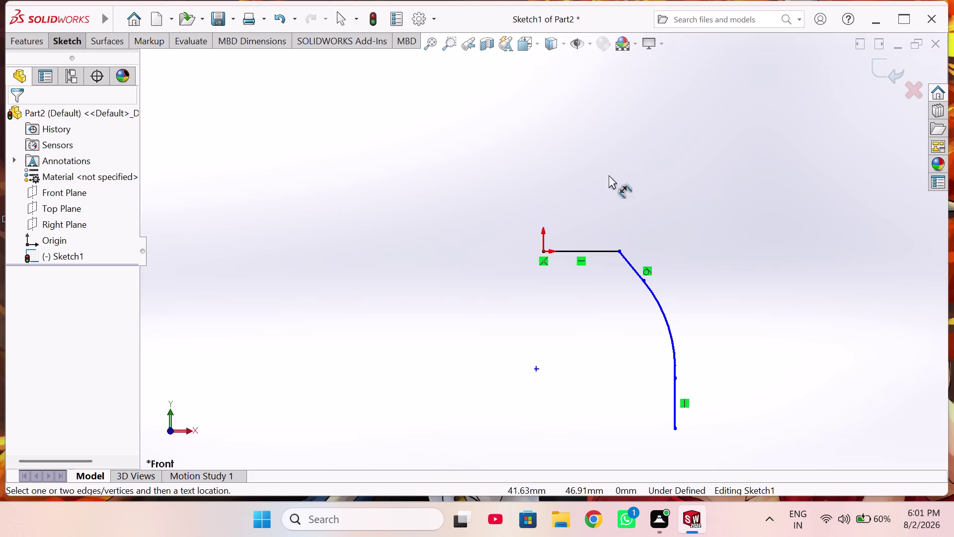
Dimension the horizontal line to 30.5 mm.
click(579, 251)
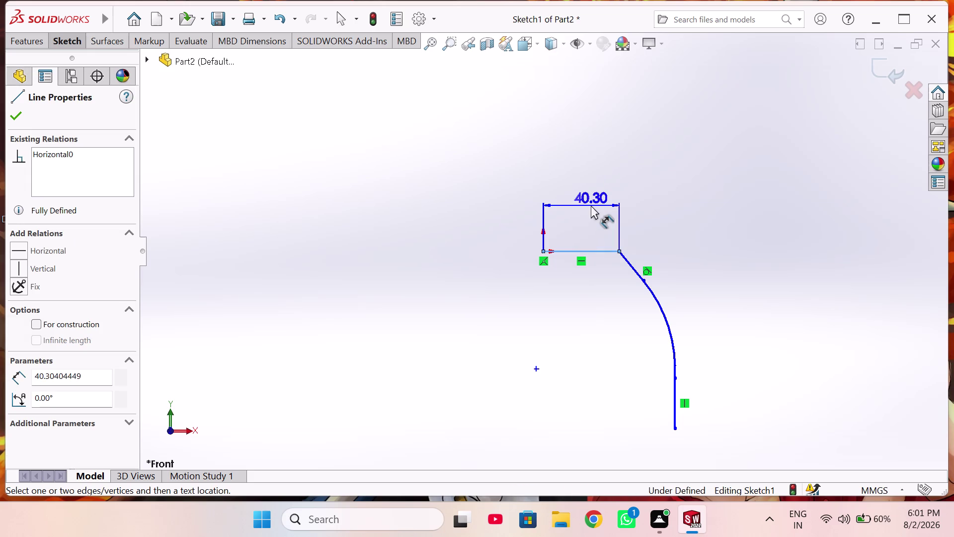
click(591, 206)
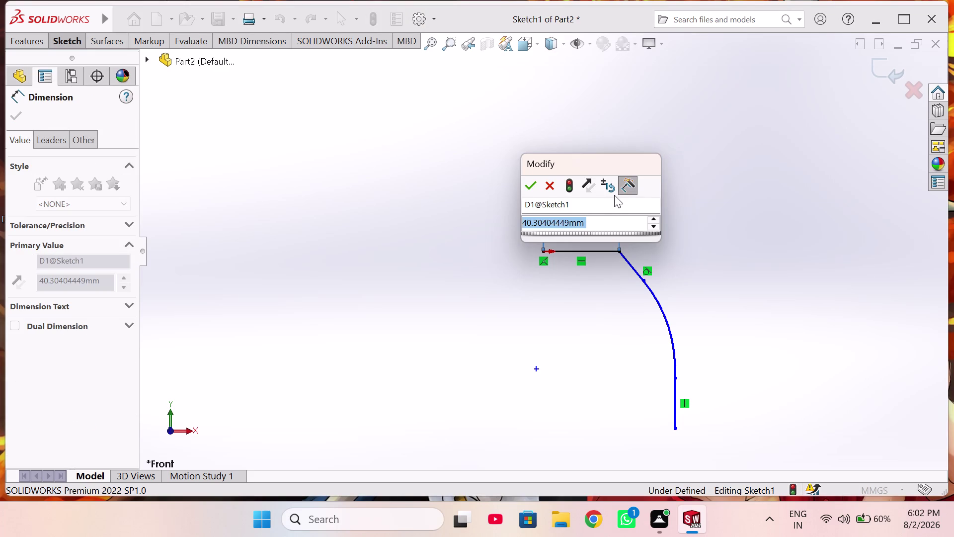
text(30.)
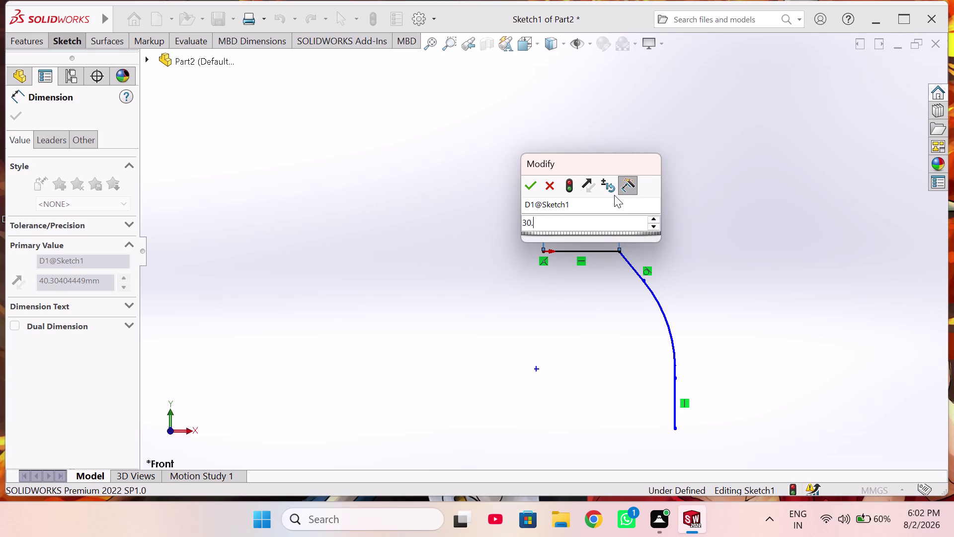
text(5)
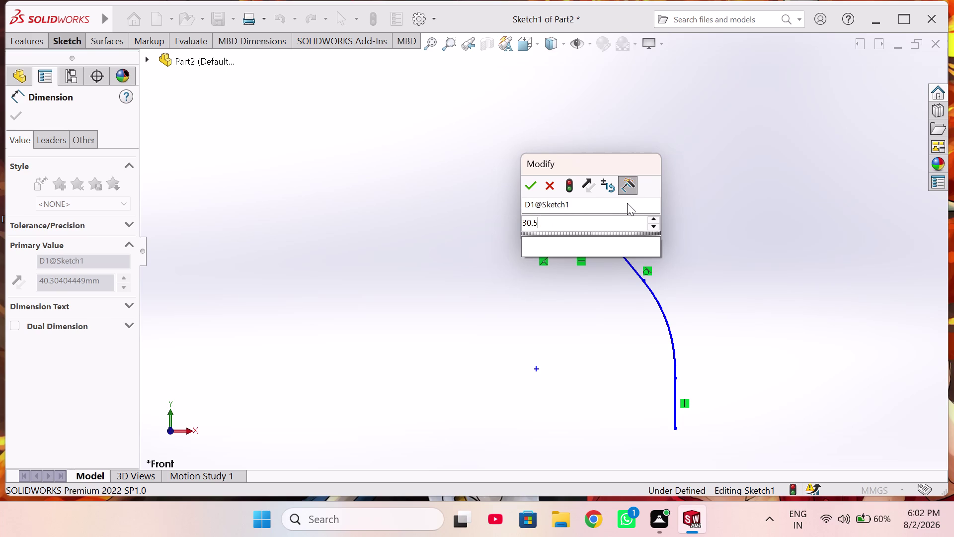
key(Return)
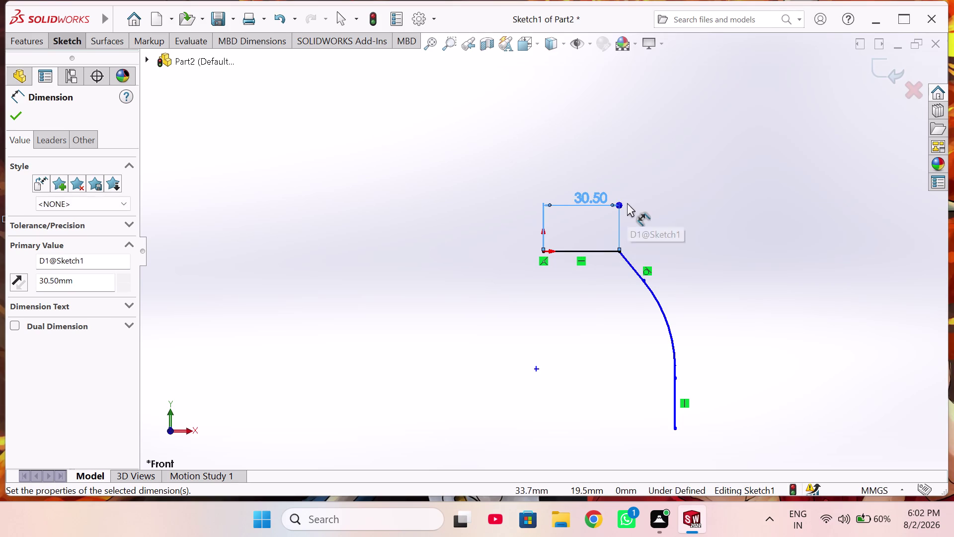
Add a 22.40 horizontal offset dimension, then delete it.
click(544, 249)
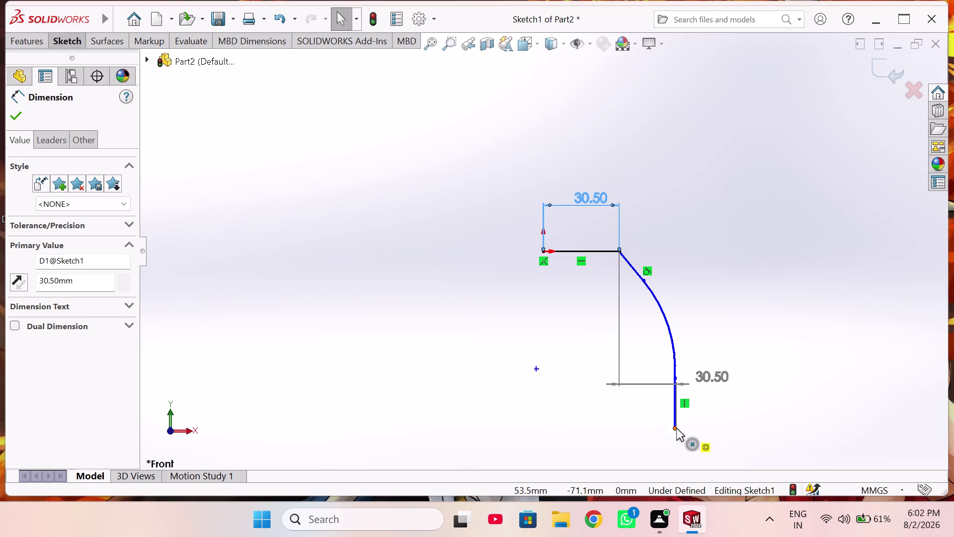
click(676, 428)
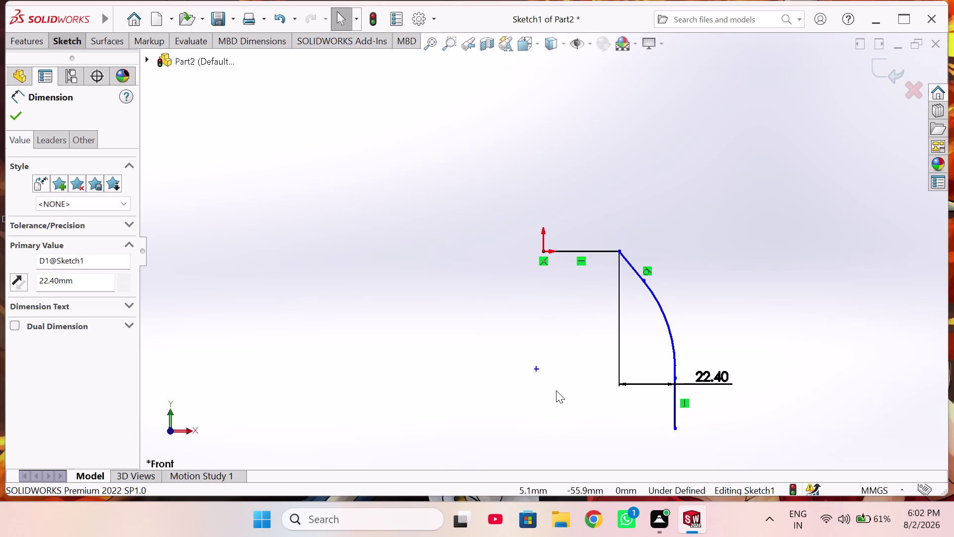
drag(722, 382, 721, 357)
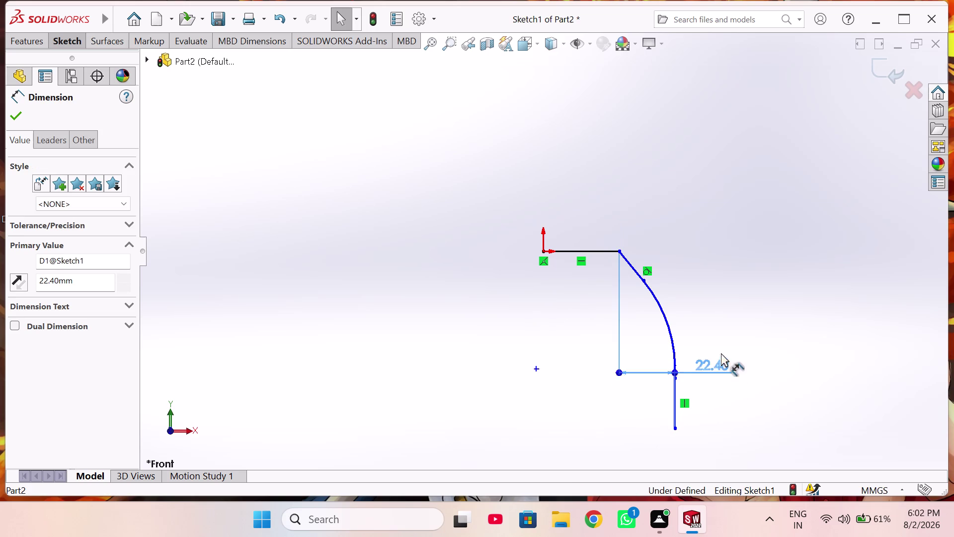
drag(721, 358, 769, 190)
right_click(751, 177)
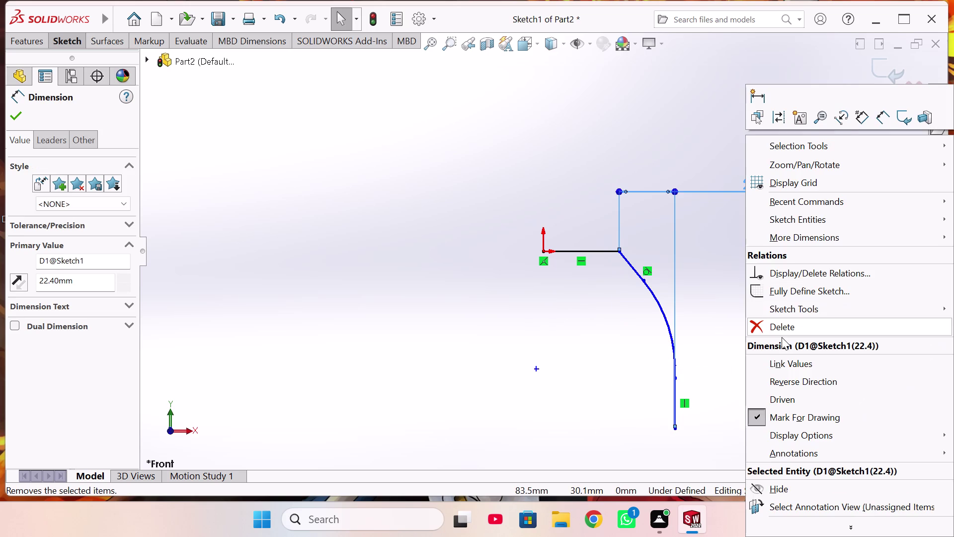
click(783, 328)
right_drag(779, 320, 787, 179)
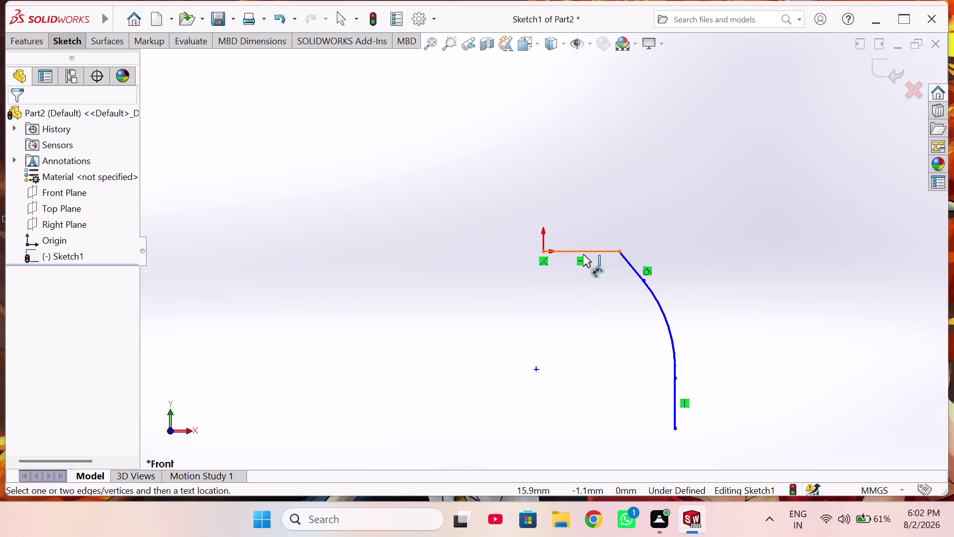
Reapply the 30.50 length and 22.40 offset, undo the offset, and select the arc for radius.
click(583, 254)
click(598, 200)
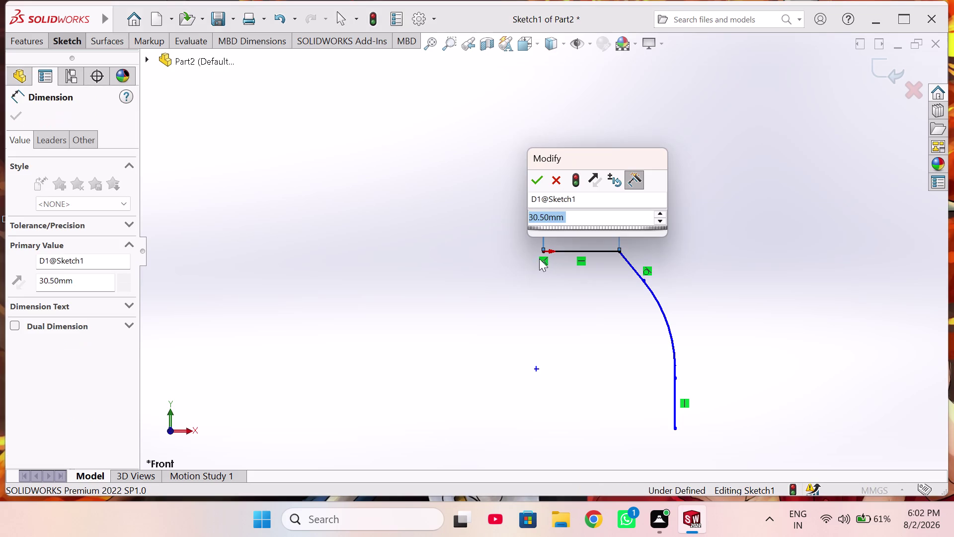
click(540, 181)
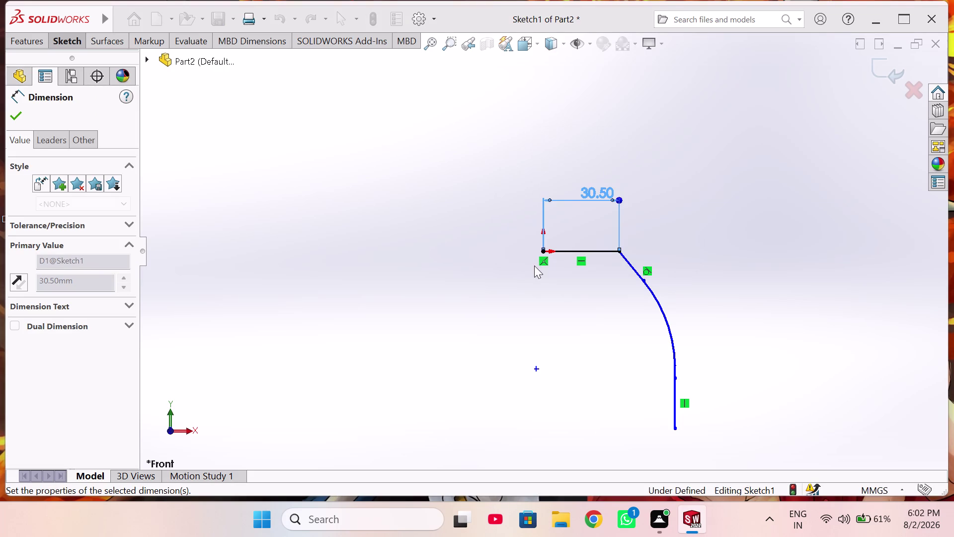
click(543, 249)
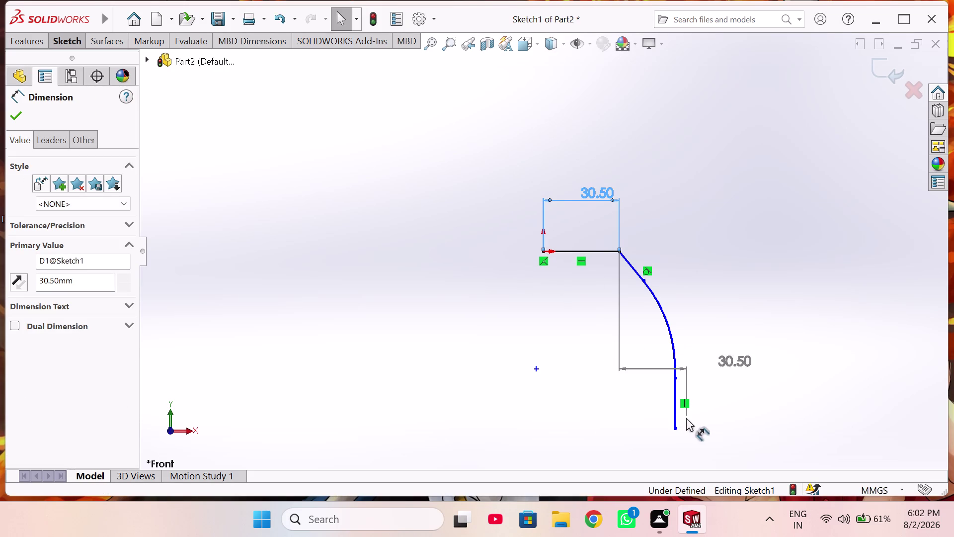
click(675, 428)
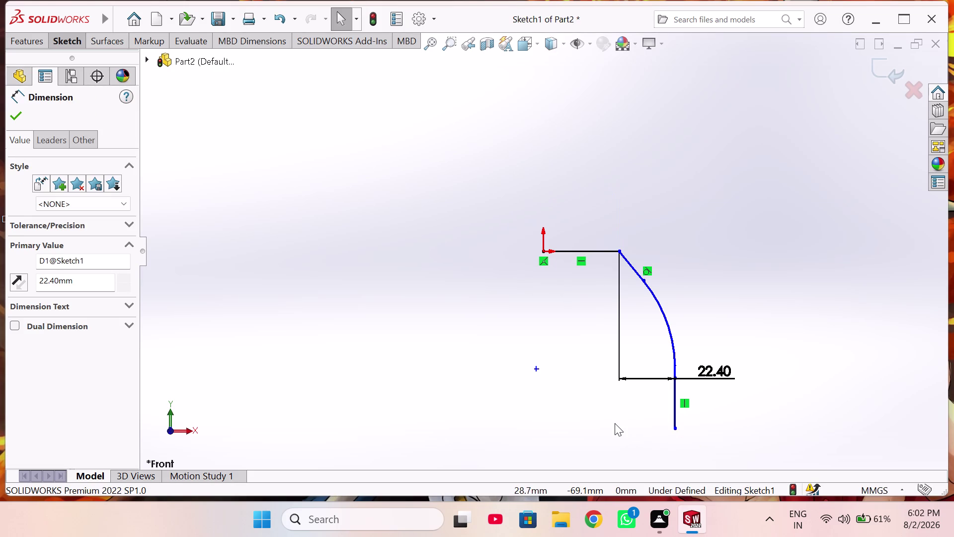
key(Escape)
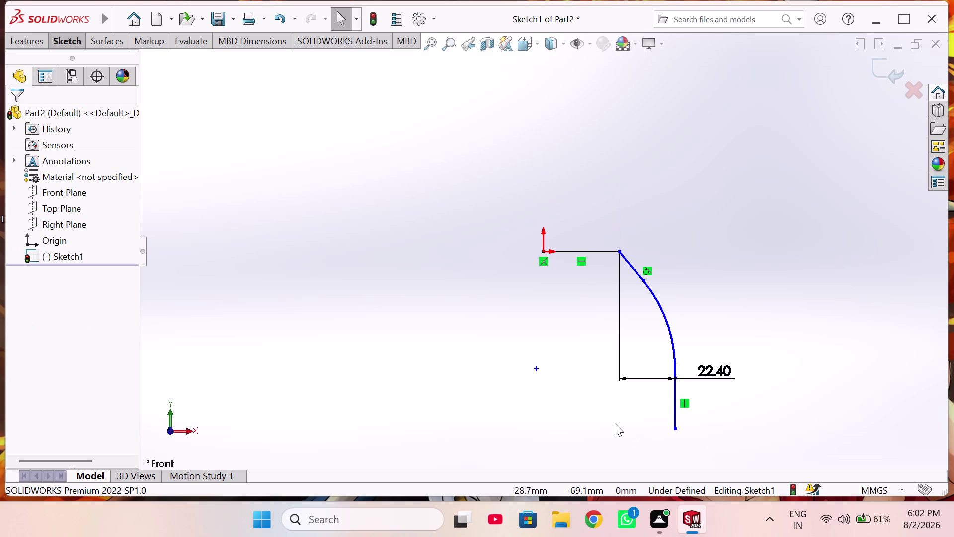
key(ctrl+z)
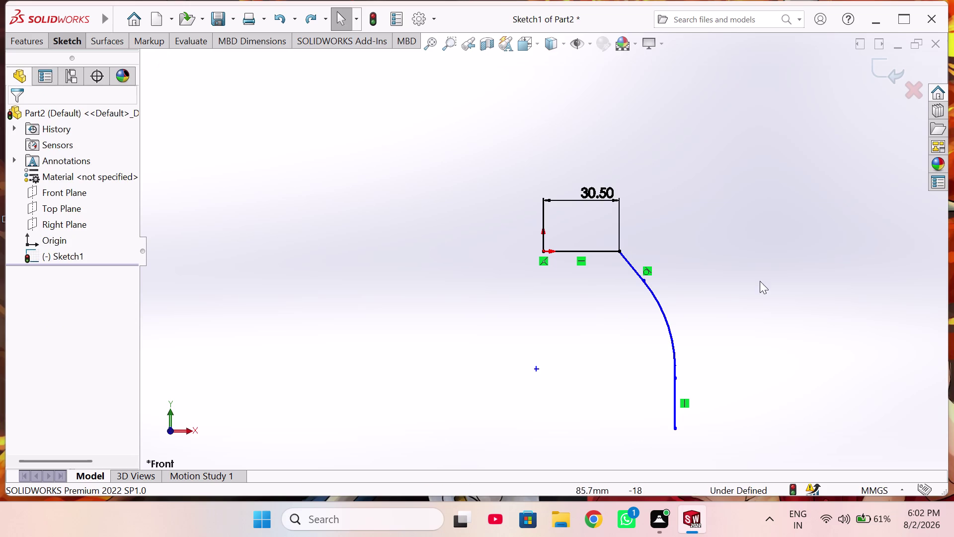
right_drag(732, 293, 754, 134)
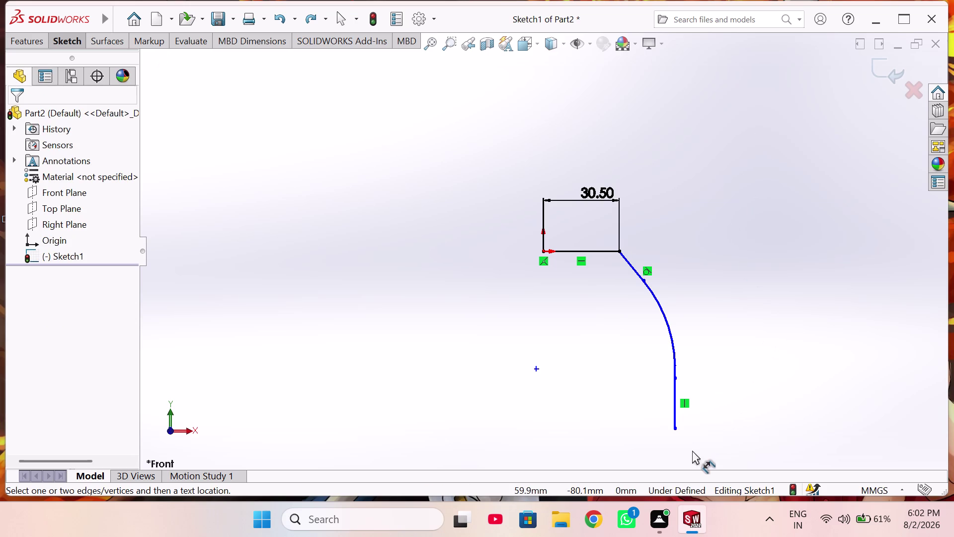
click(665, 318)
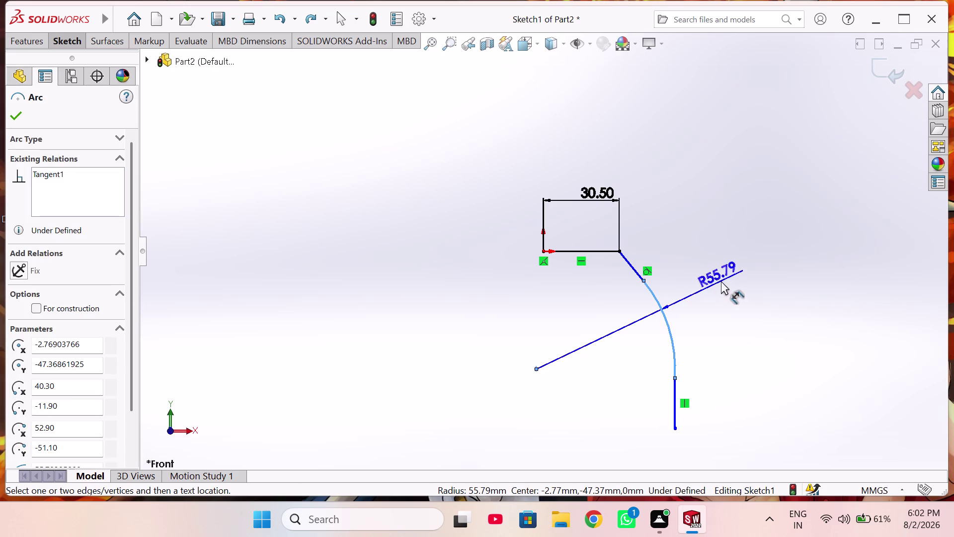
Set the profile arc's radius dimension to 40 mm.
click(721, 281)
text(4)
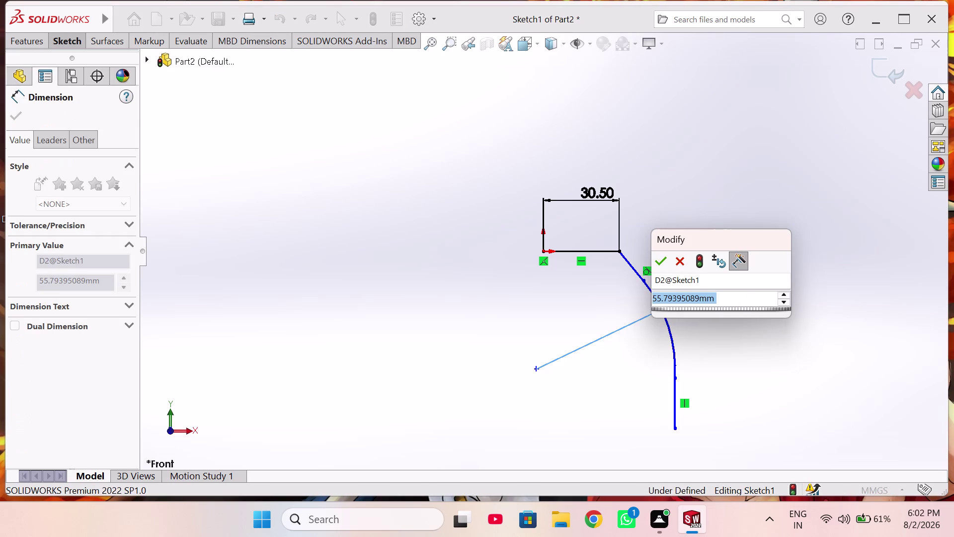
text(0)
key(Return)
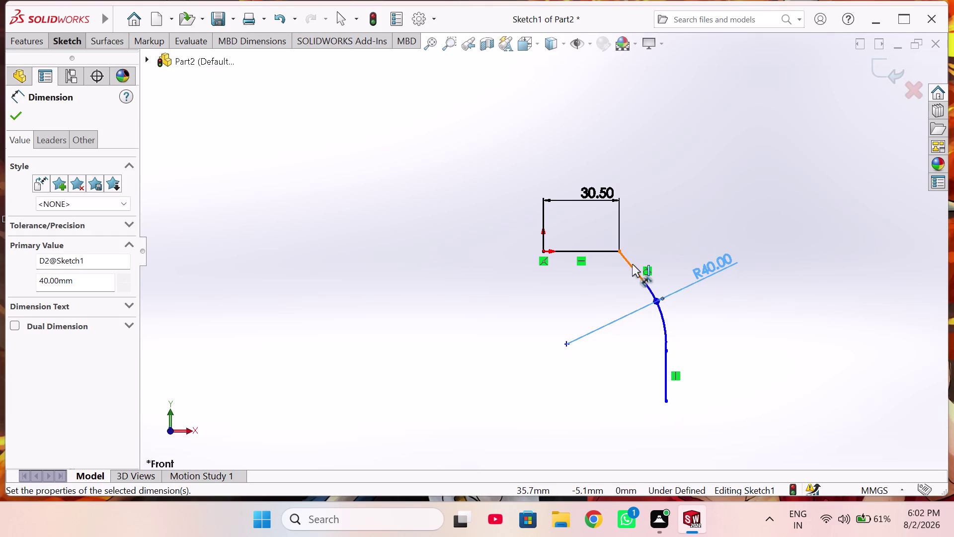
Dimension the angle between the slanted and horizontal lines as 30°.
click(633, 264)
click(603, 251)
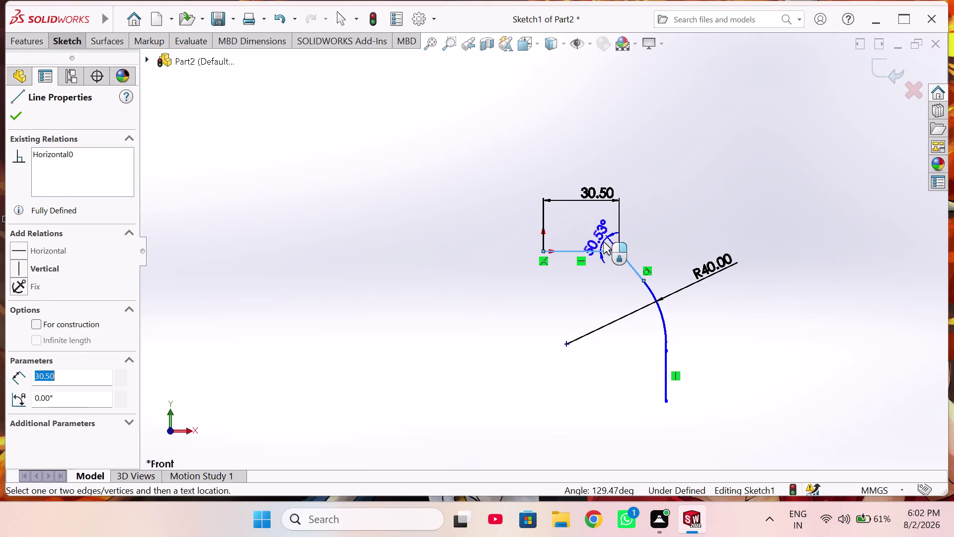
click(601, 241)
key(3)
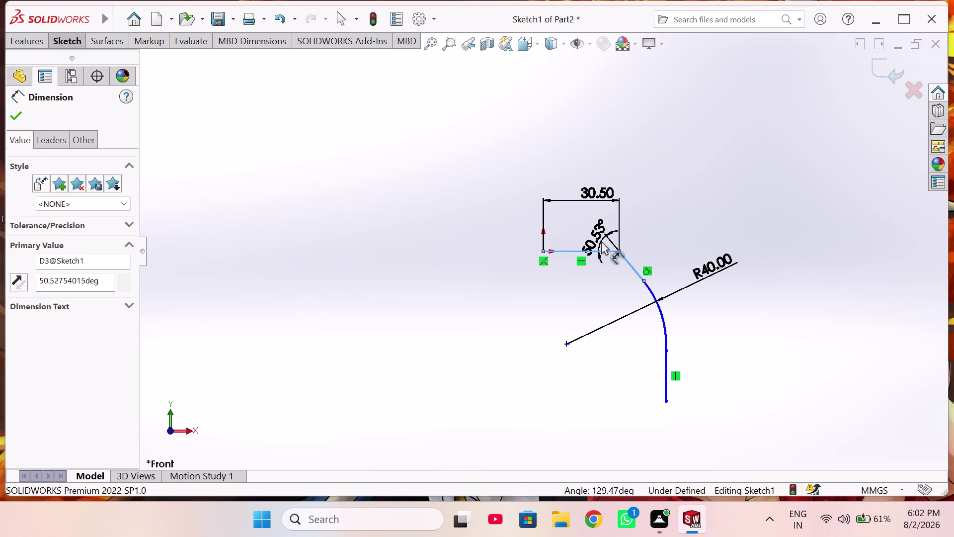
key(0)
key(Return)
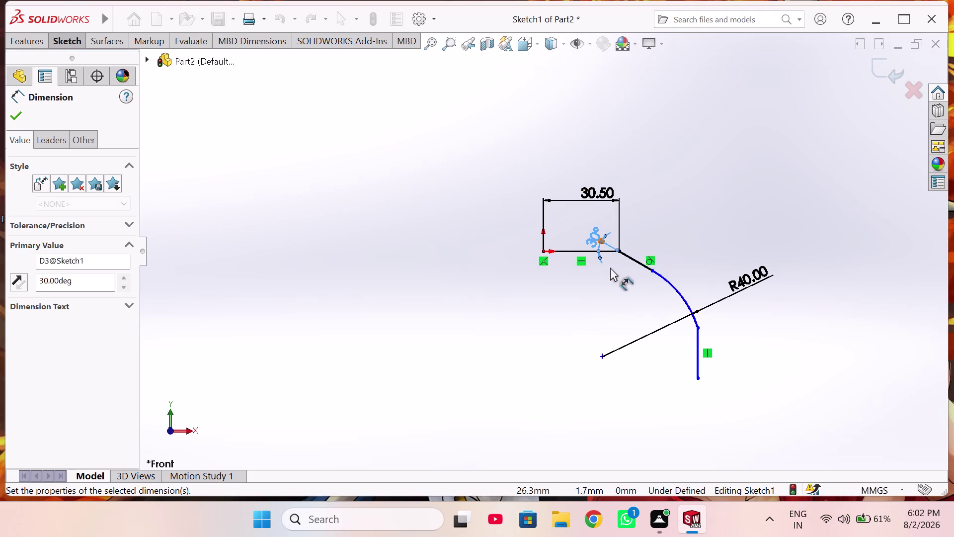
Zoom the view and select the vertical line's bottom endpoint for a new dimension.
scroll(down, 3)
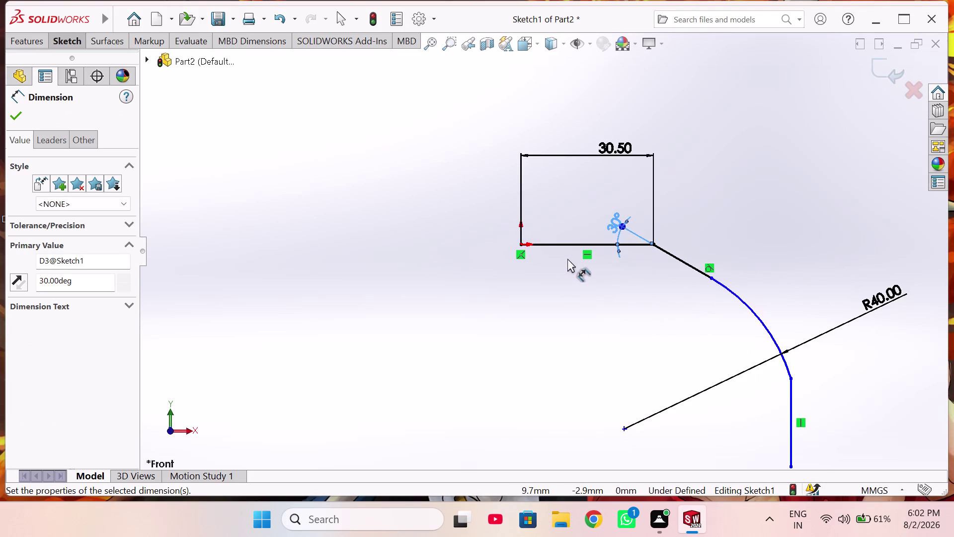
scroll(down, 3)
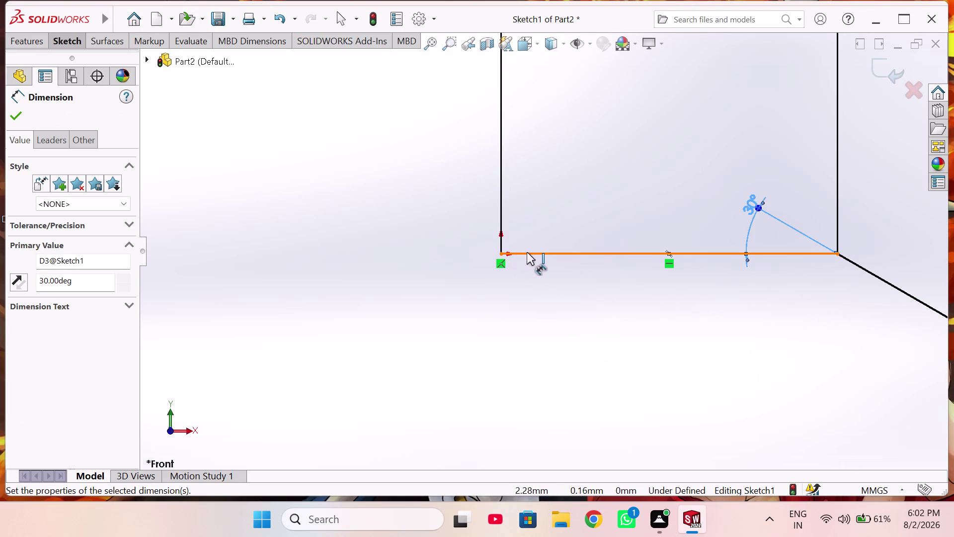
scroll(up, 3)
scroll(up, 3)
scroll(up, 3)
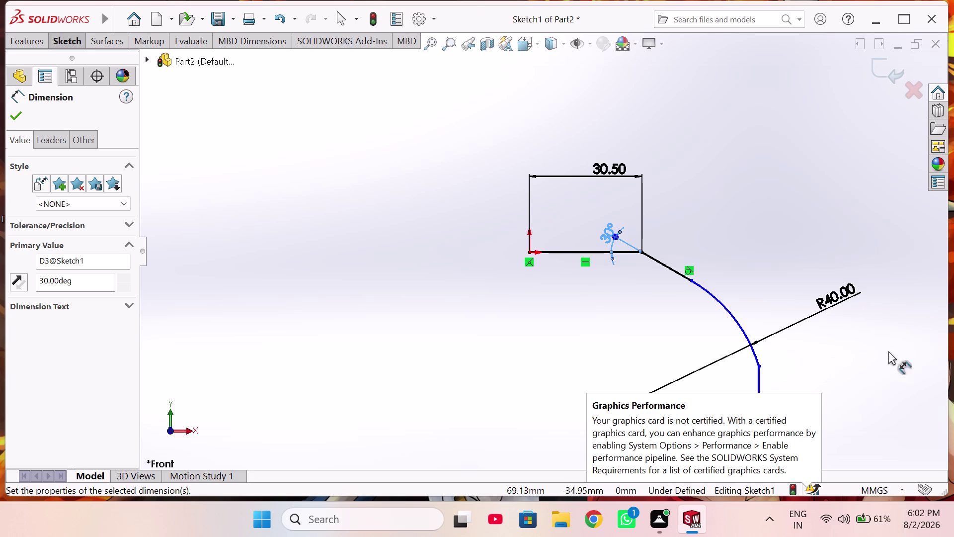
scroll(up, 3)
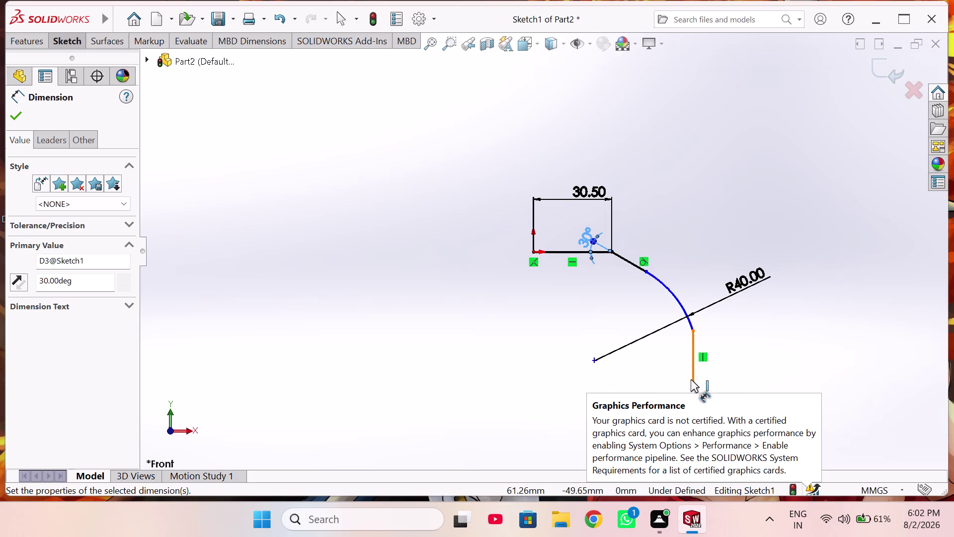
click(690, 384)
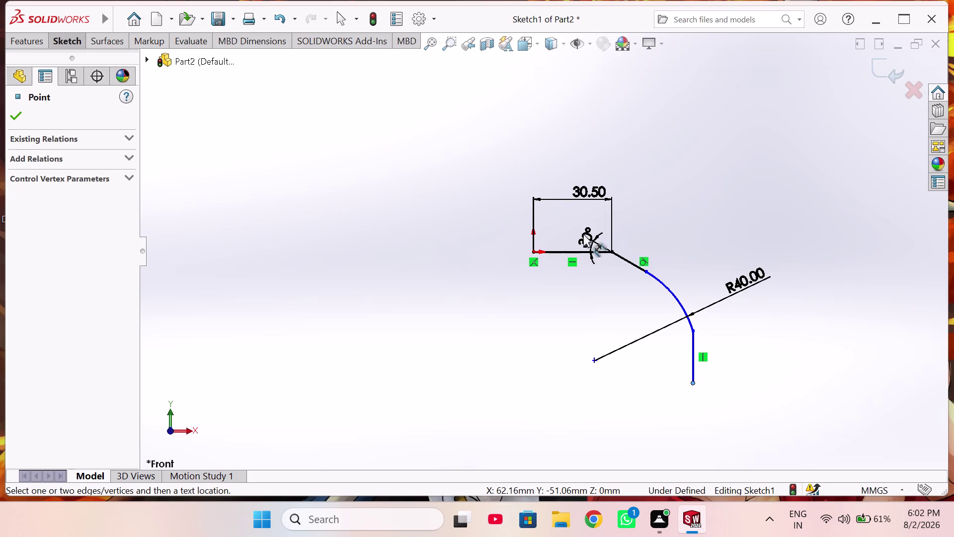
Dimension the vertical distance from the origin to the bottom endpoint as 50 mm.
click(533, 250)
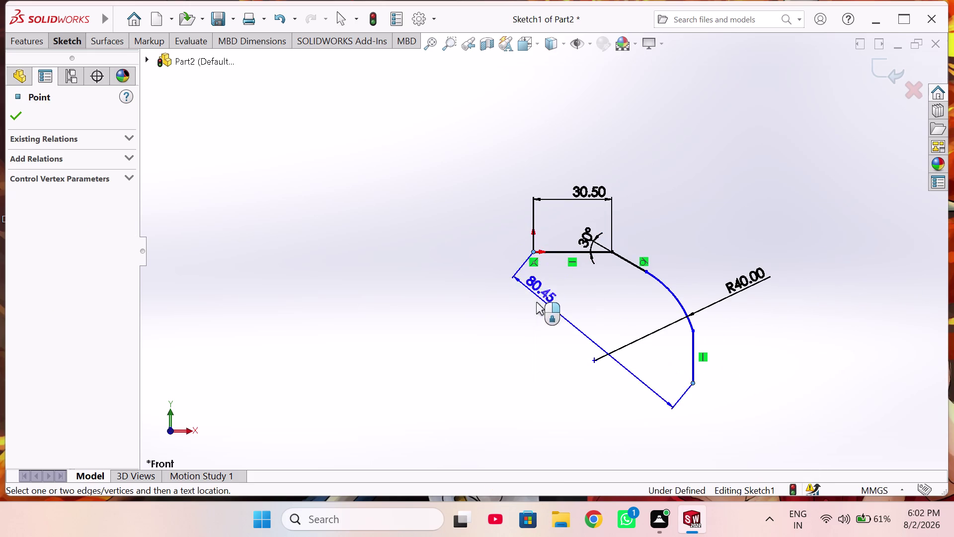
click(510, 319)
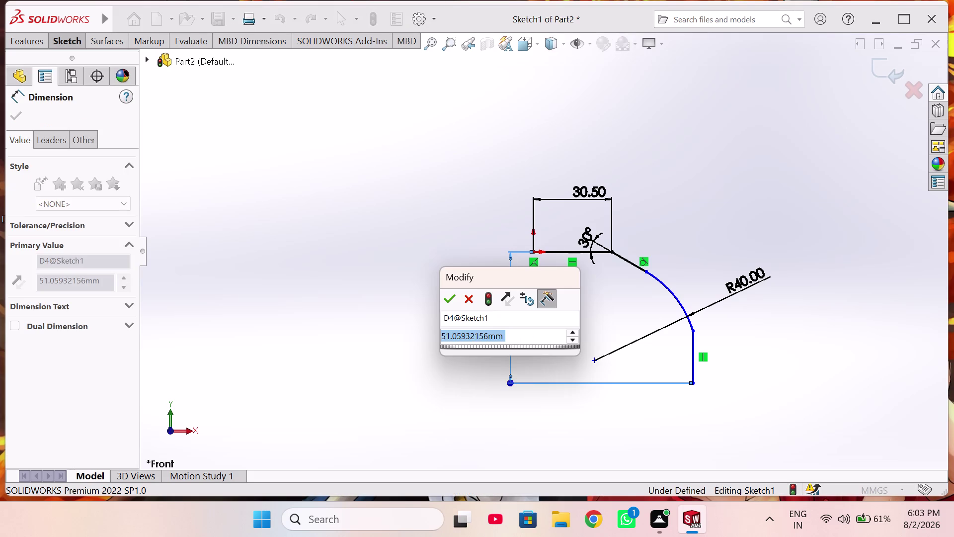
text(50)
key(Return)
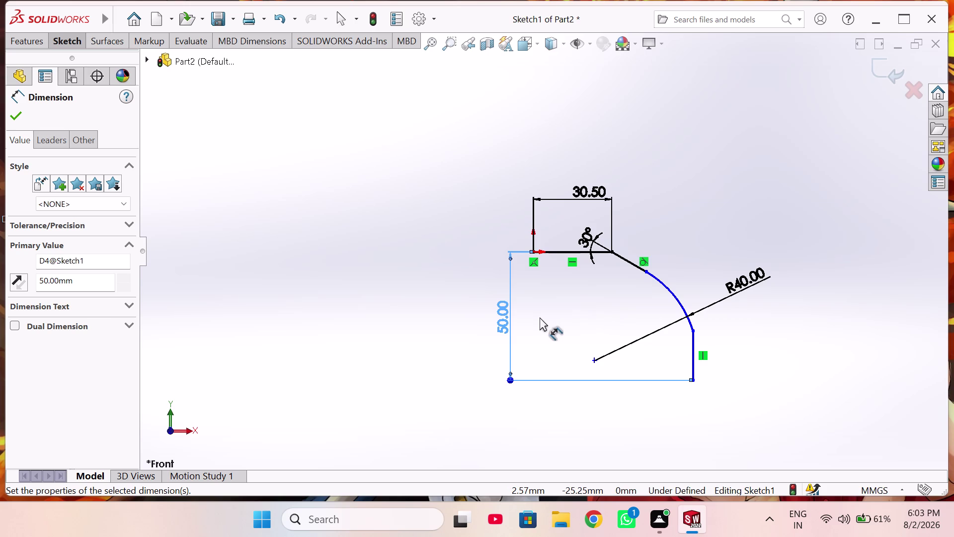
Add a 59 mm horizontal distance from the lower-right endpoint to the origin, then exit Sketch1.
right_click(757, 349)
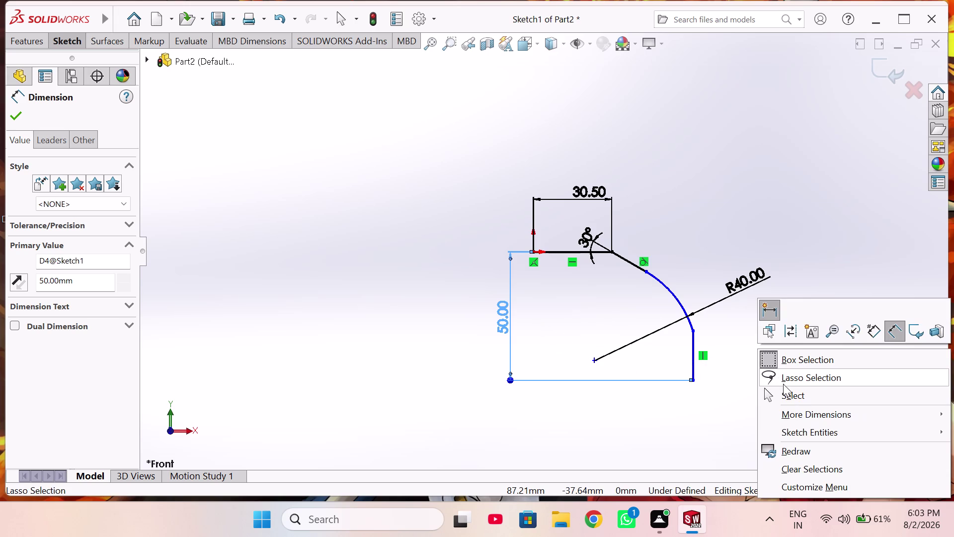
click(786, 394)
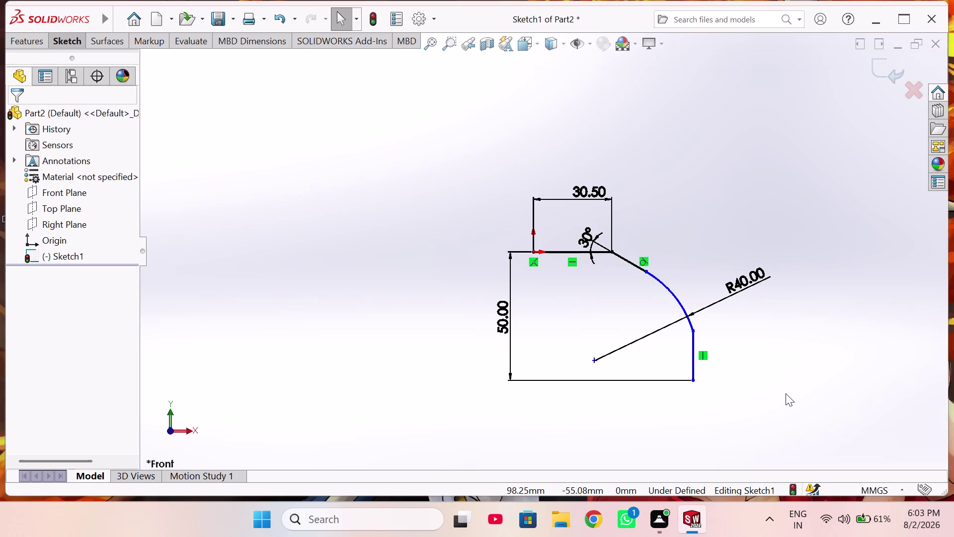
scroll(down, 3)
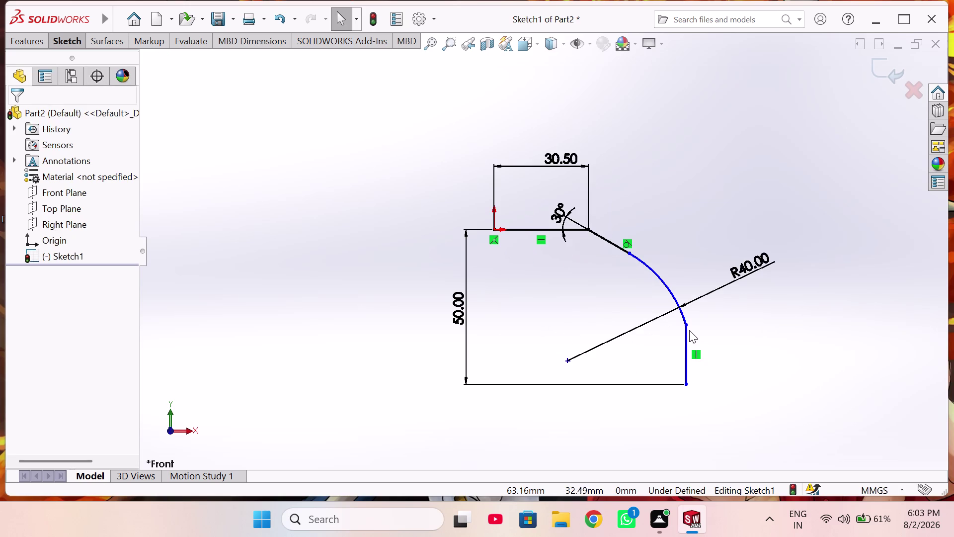
click(687, 325)
click(715, 280)
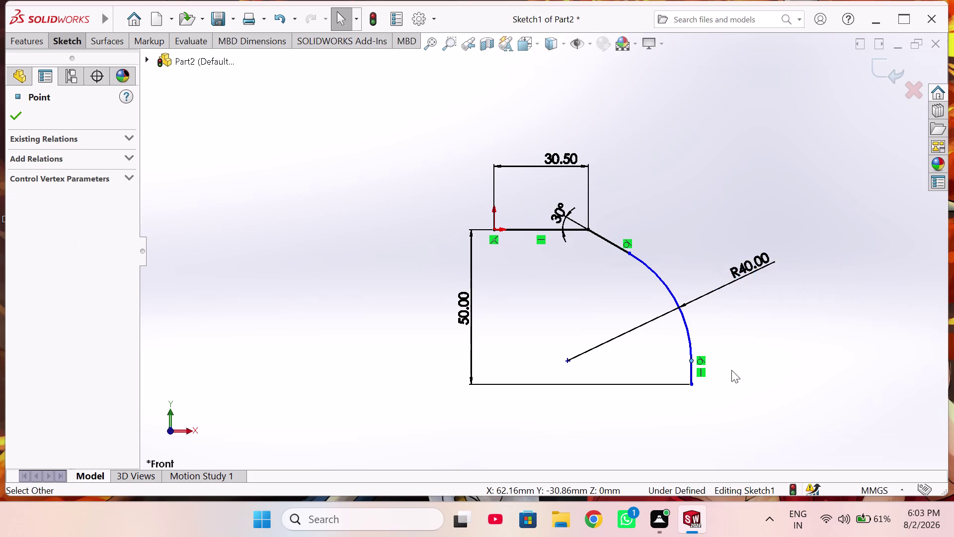
right_drag(732, 370, 743, 301)
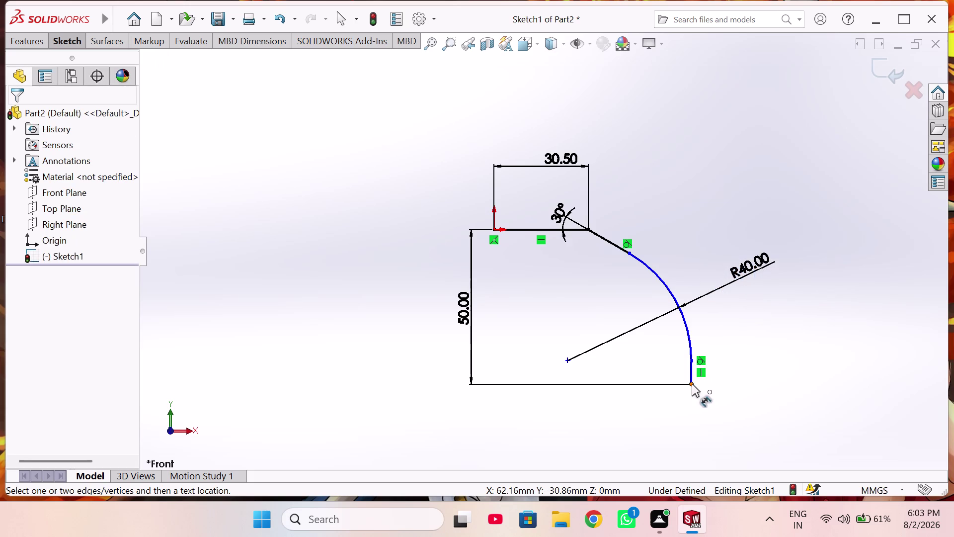
click(691, 383)
click(495, 230)
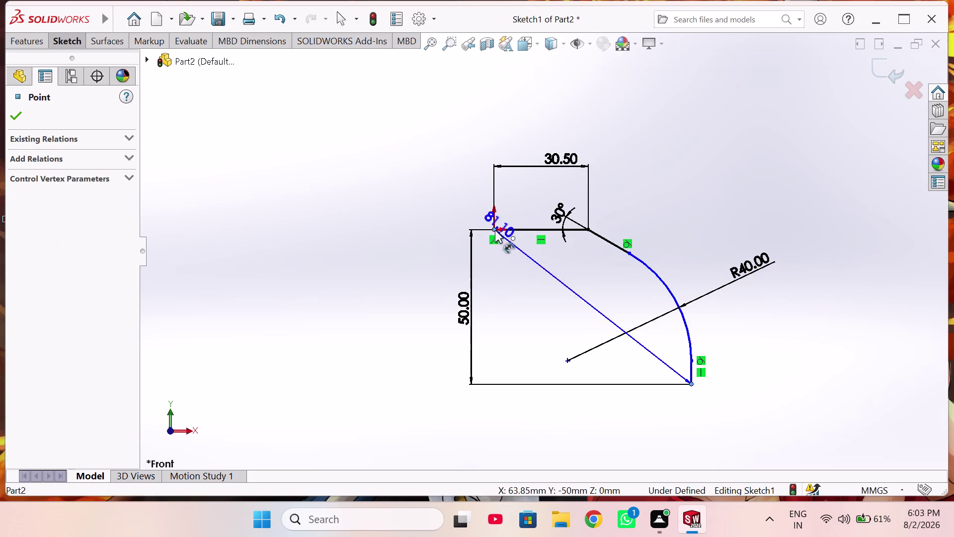
click(598, 417)
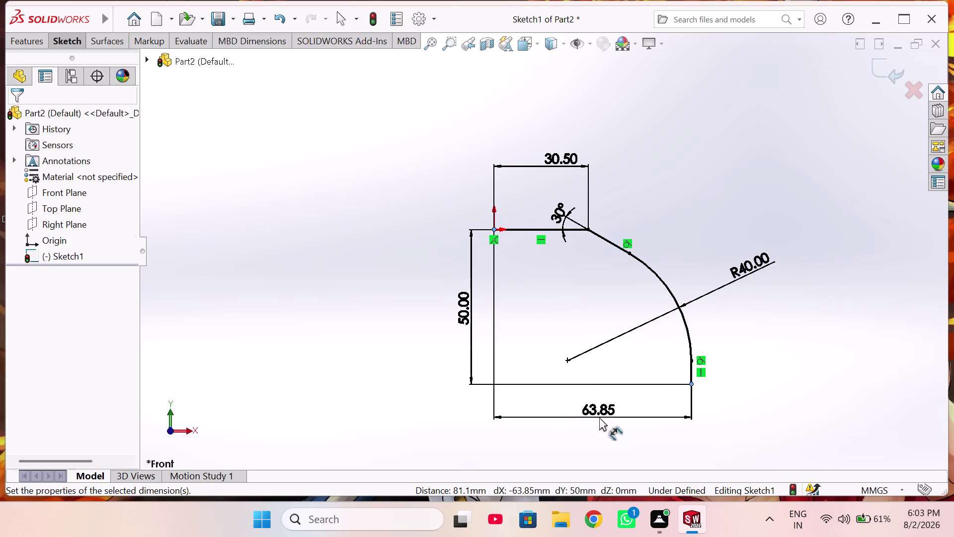
text(59)
key(Return)
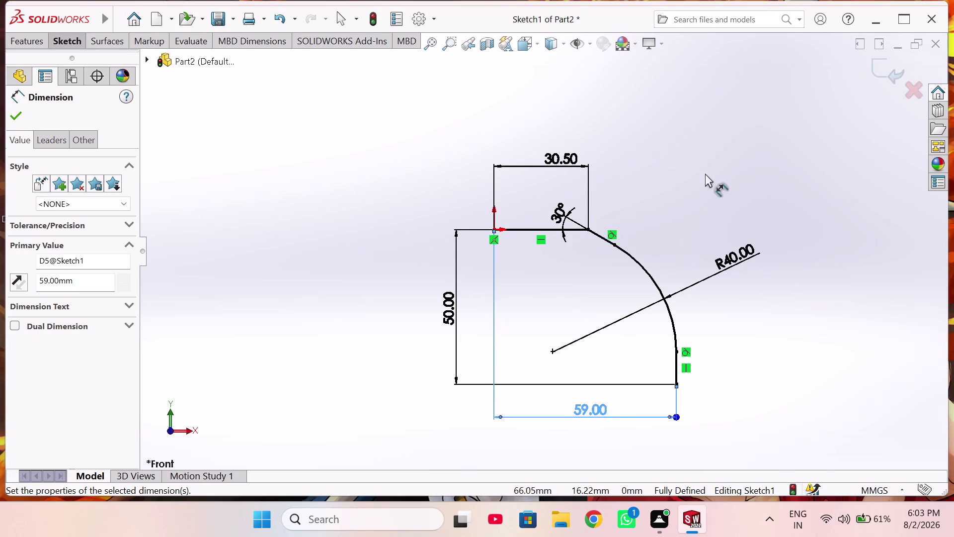
drag(881, 66, 882, 60)
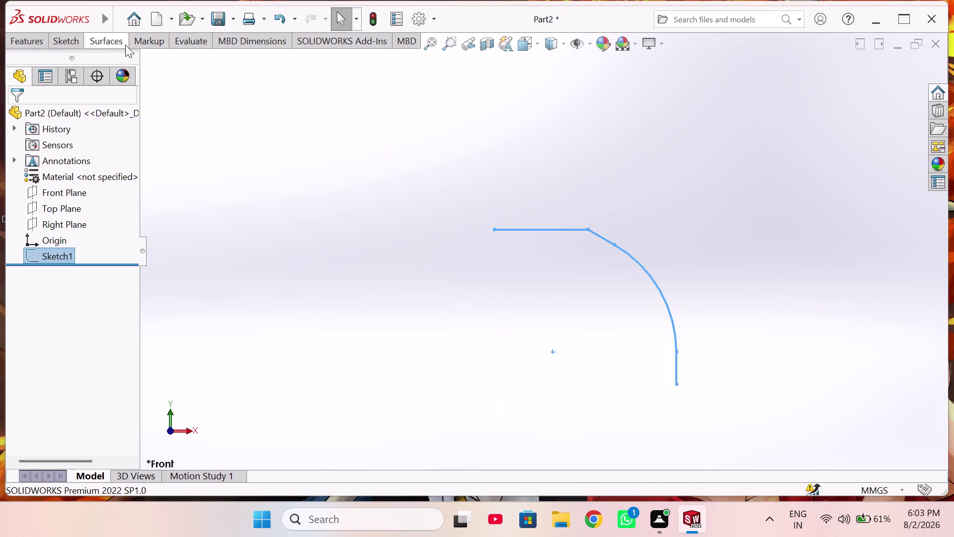
Extrude Sketch1 as a 70 mm blind surface, creating Surface-Extrude1.
click(108, 39)
click(34, 70)
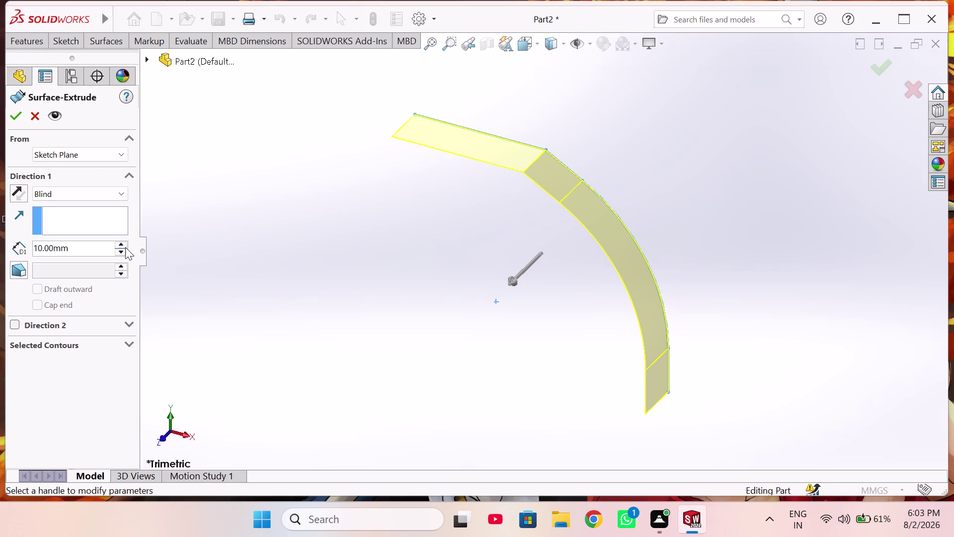
triple_click(125, 246)
double_click(125, 246)
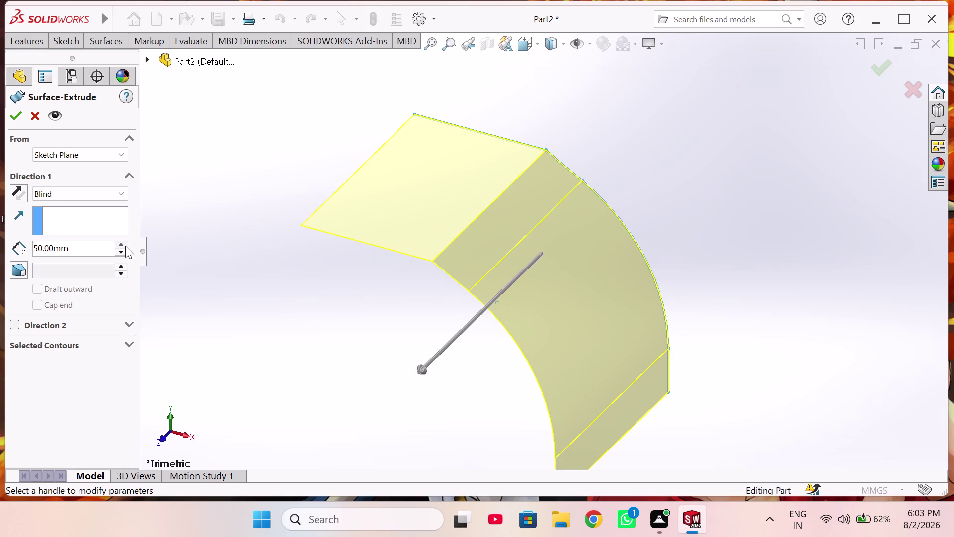
click(125, 246)
click(13, 114)
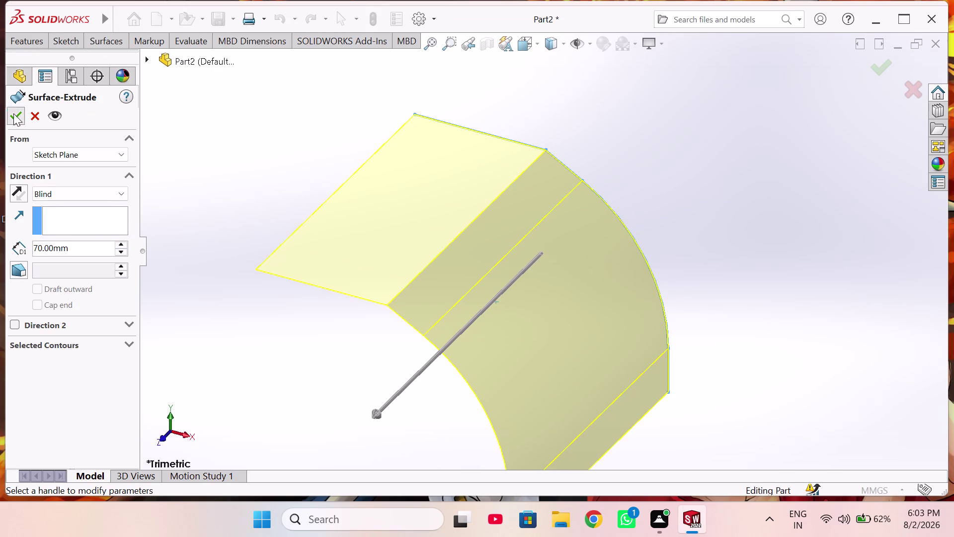
middle_drag(304, 333, 341, 315)
scroll(up, 3)
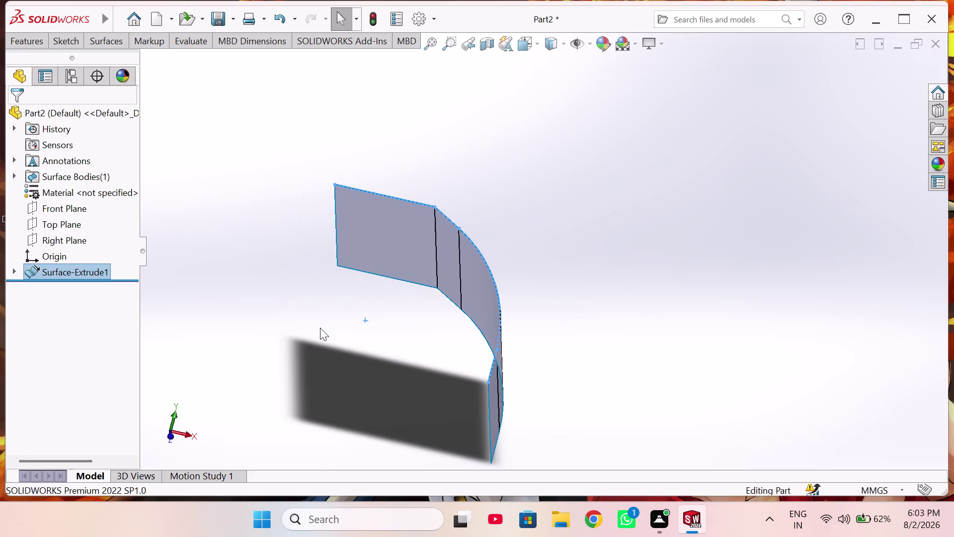
middle_drag(328, 331, 366, 335)
click(50, 211)
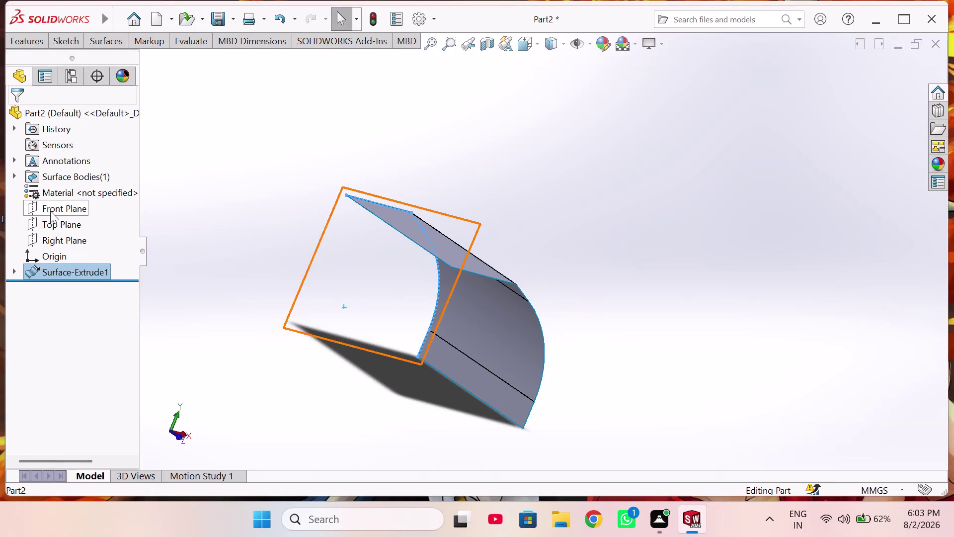
Select the extruded surface to review its dimensions, then clear the selection.
click(418, 249)
drag(418, 249, 421, 256)
click(421, 256)
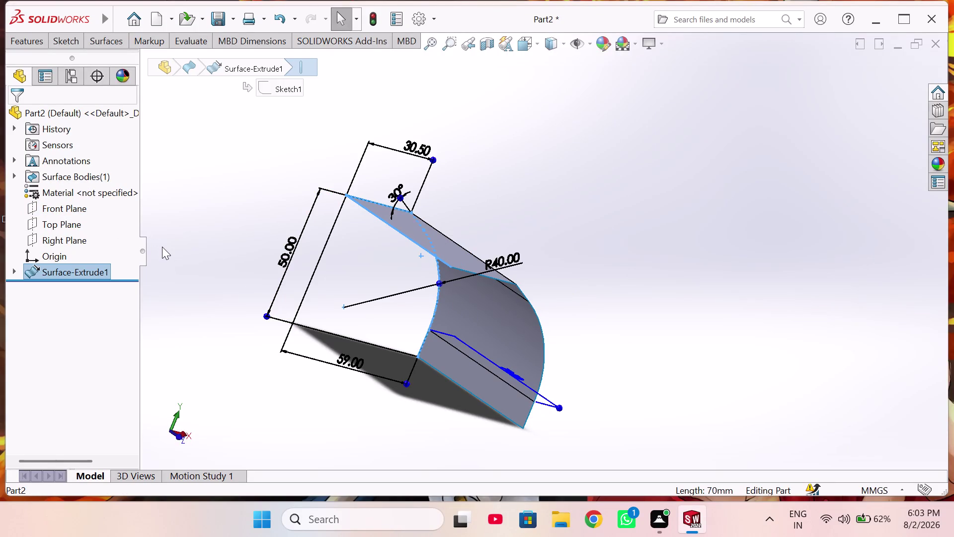
key(Escape)
Start a new sketch on the Right Plane and view it face-on.
click(85, 211)
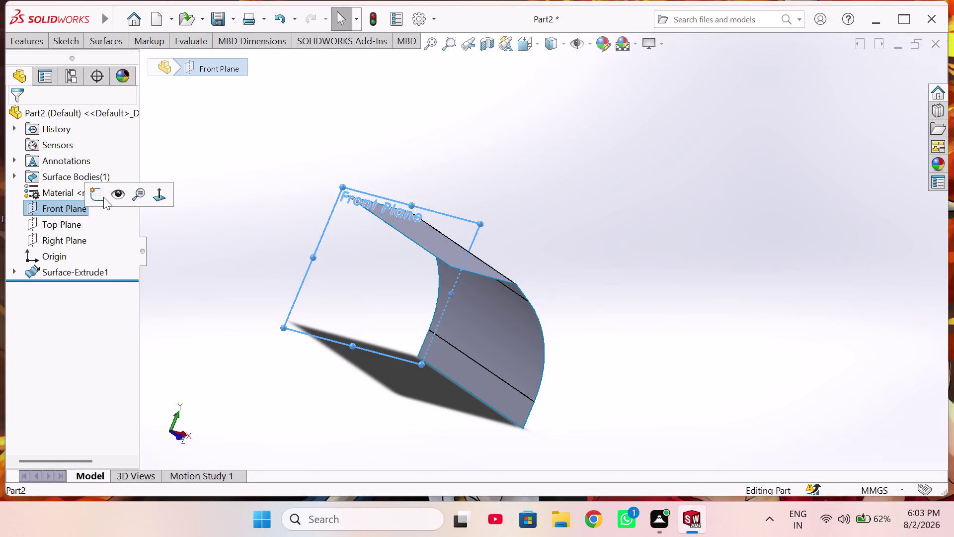
click(103, 197)
scroll(up, 3)
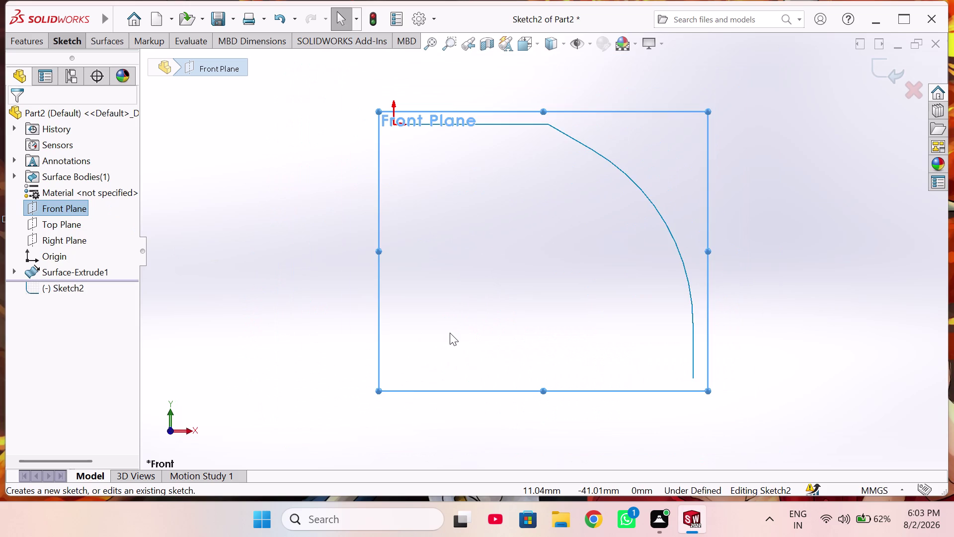
click(78, 243)
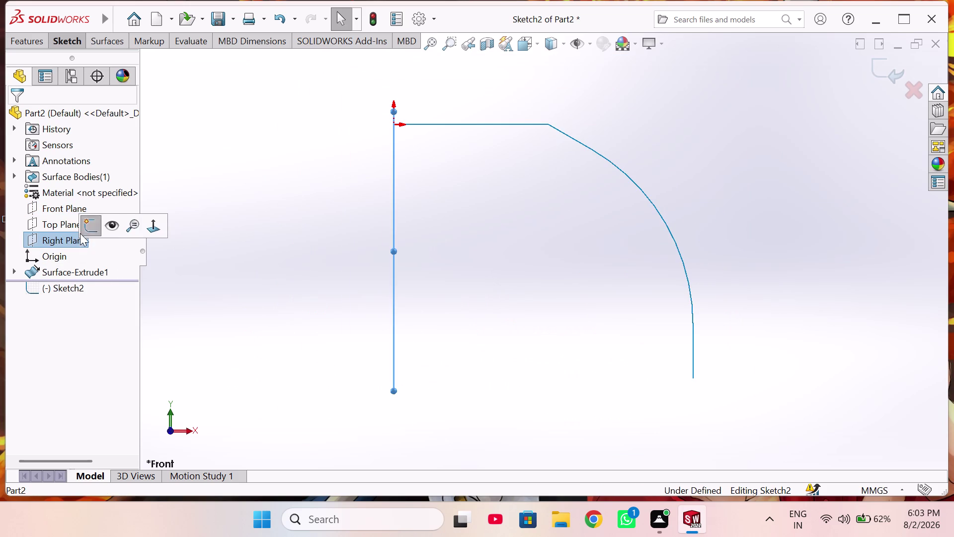
click(85, 228)
click(85, 237)
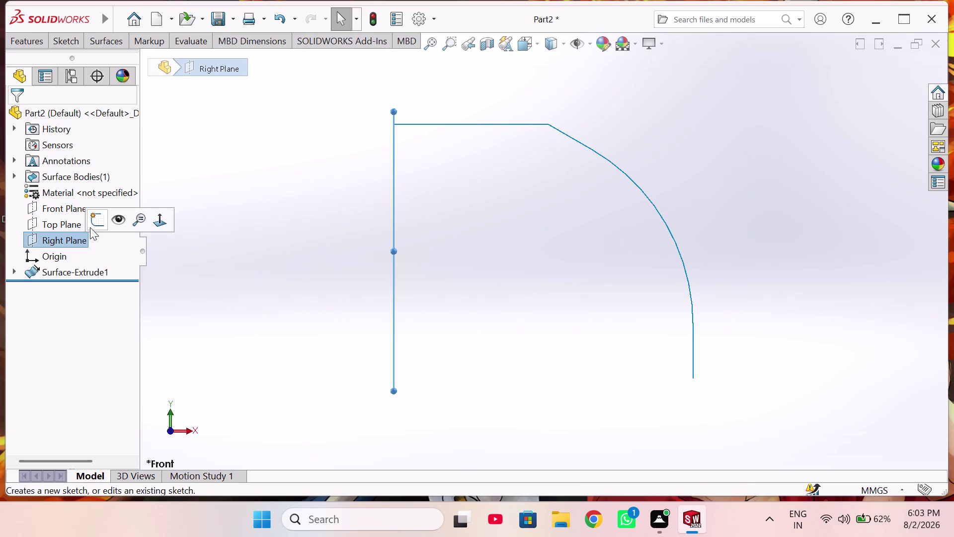
click(91, 228)
scroll(up, 3)
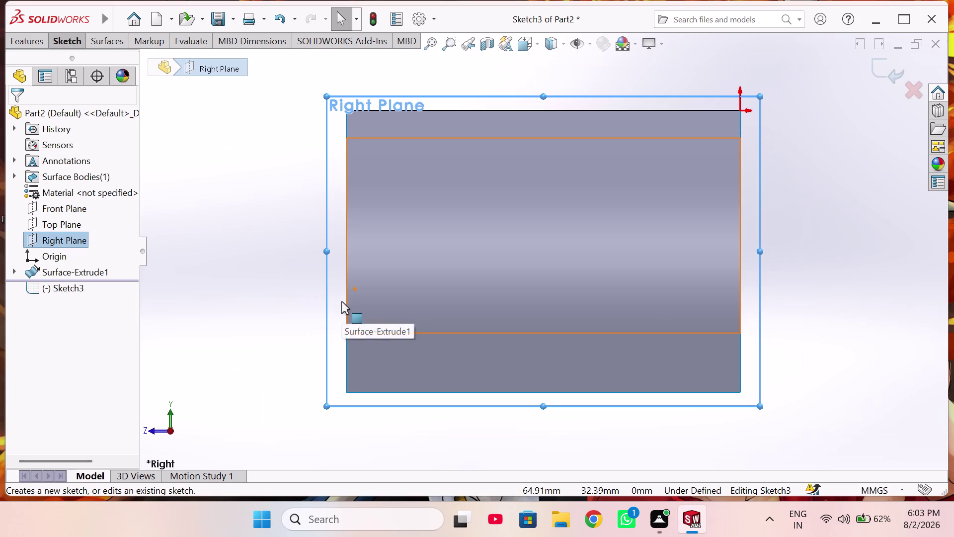
key(ctrl+3)
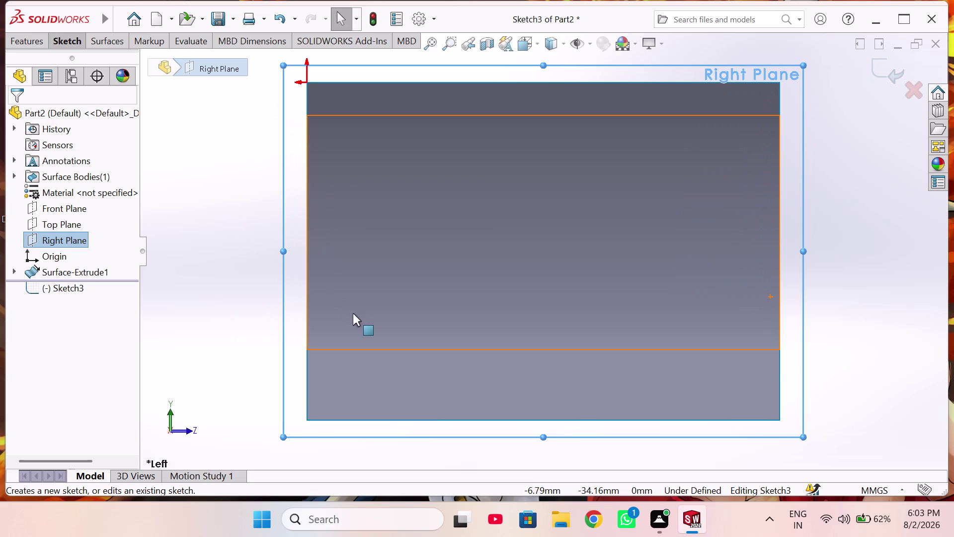
Switch to the Circle tool using the mouse gesture wheel.
right_drag(238, 312, 233, 271)
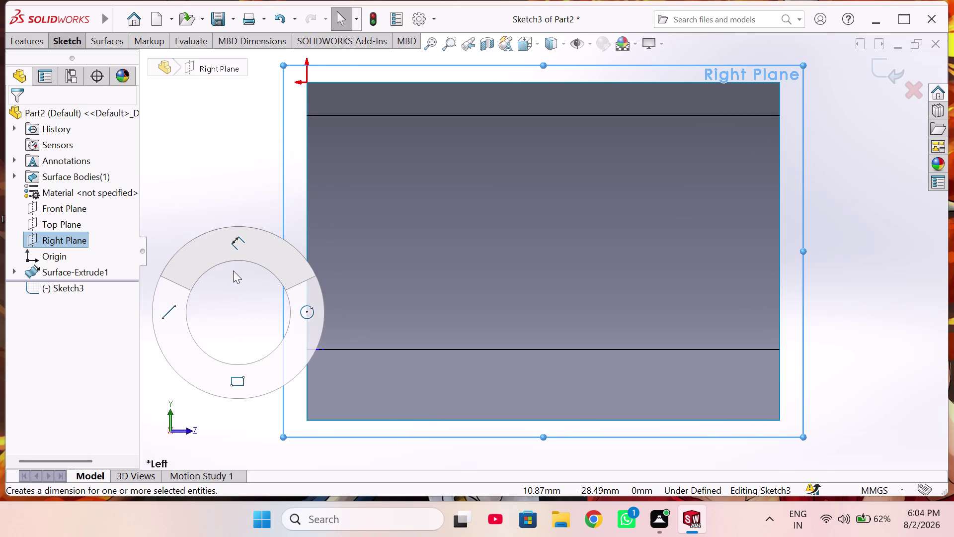
right_drag(233, 271, 368, 320)
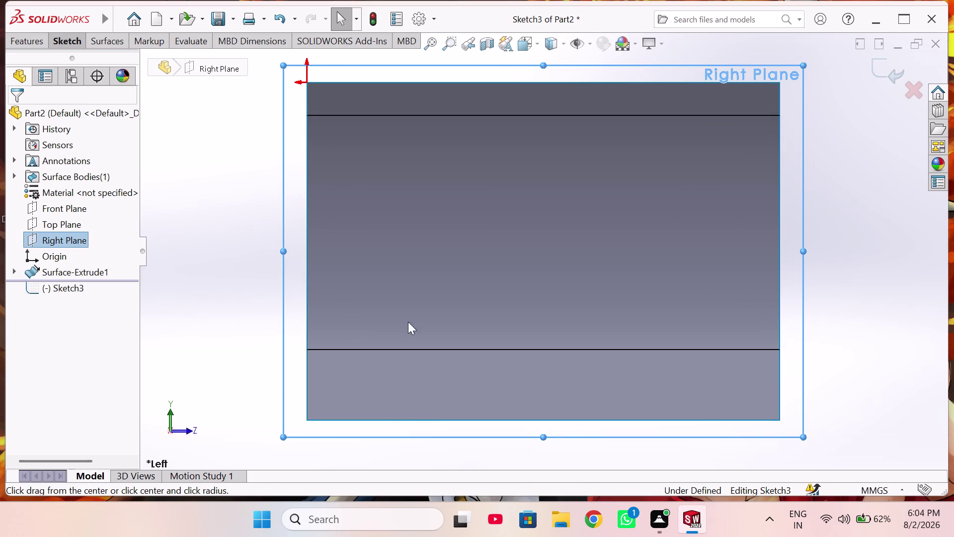
right_drag(368, 321, 437, 304)
scroll(up, 3)
Draw a circle and dimension its diameter as 50 mm.
click(533, 178)
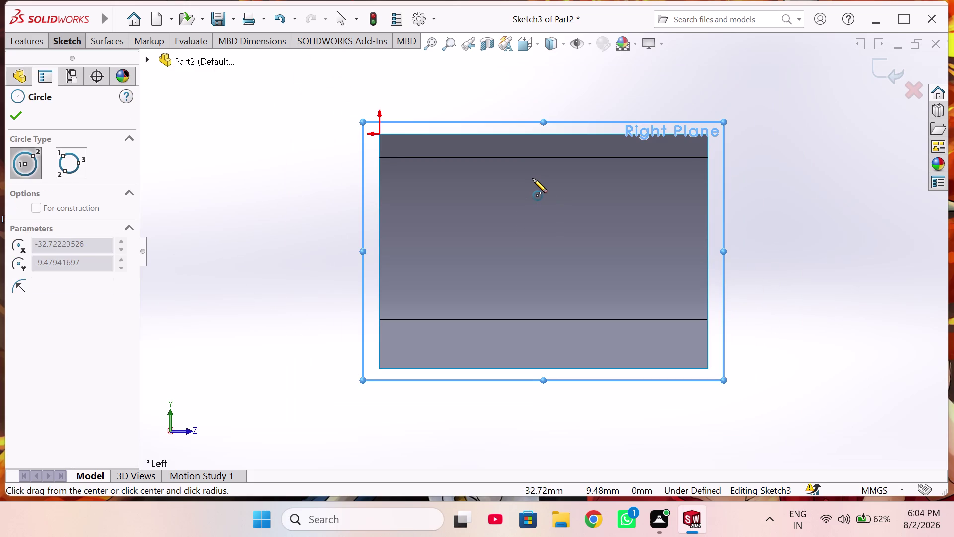
click(607, 265)
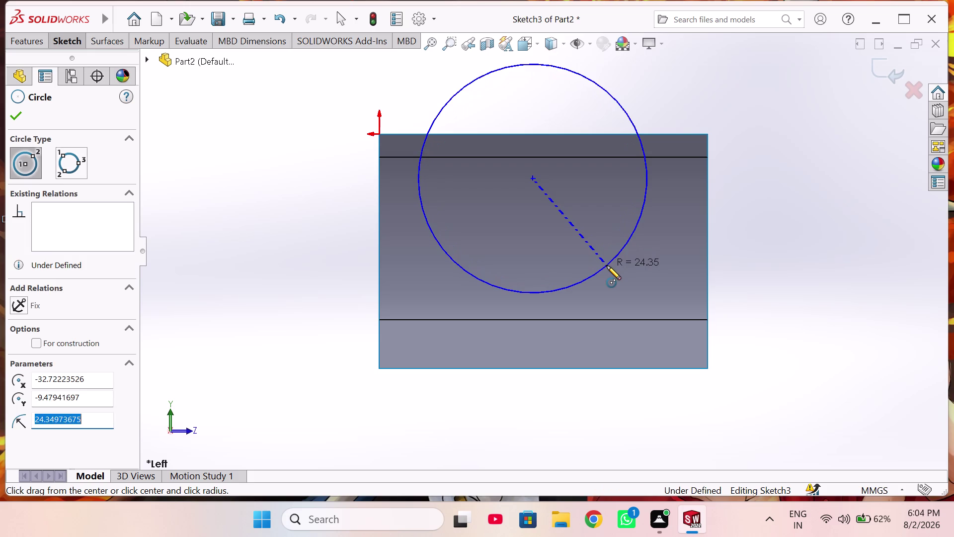
right_drag(648, 251, 654, 124)
click(643, 169)
click(645, 169)
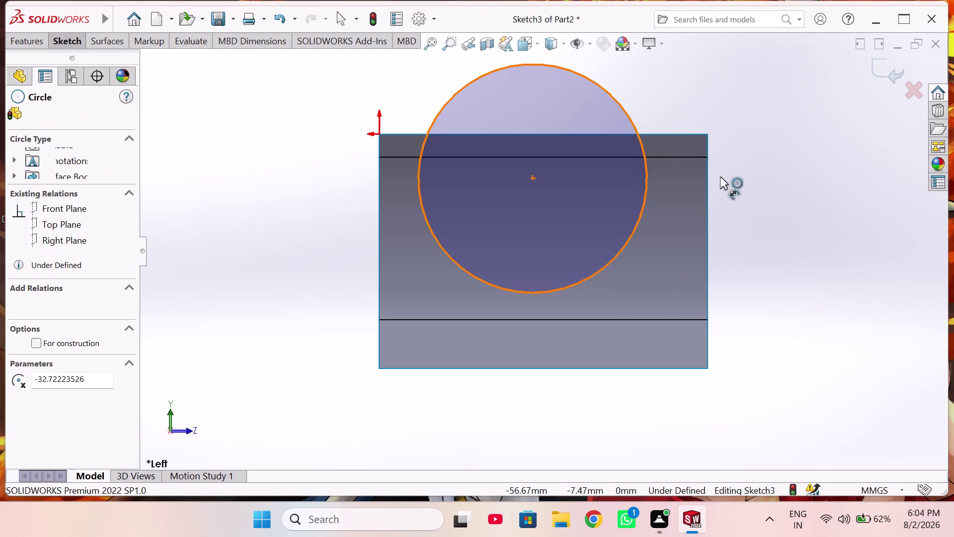
click(805, 209)
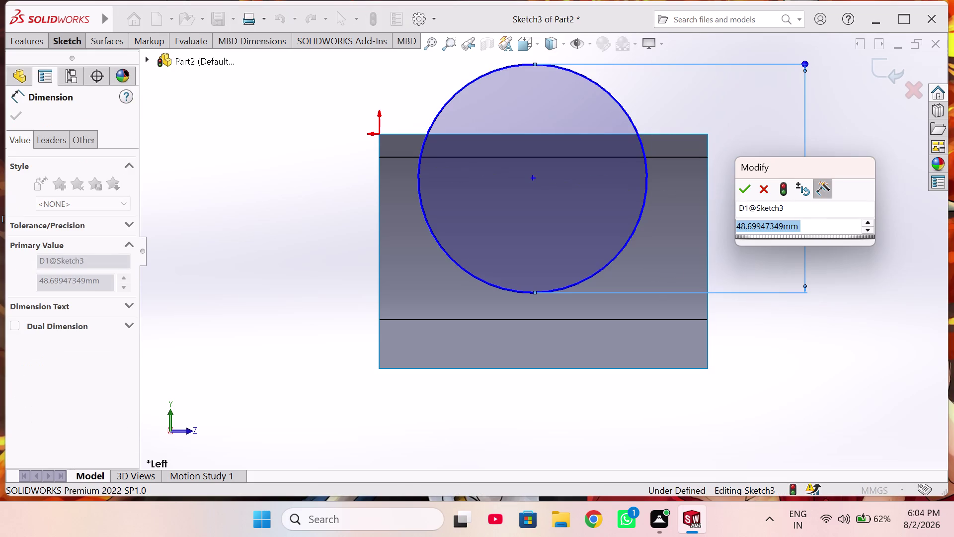
text(50)
key(Return)
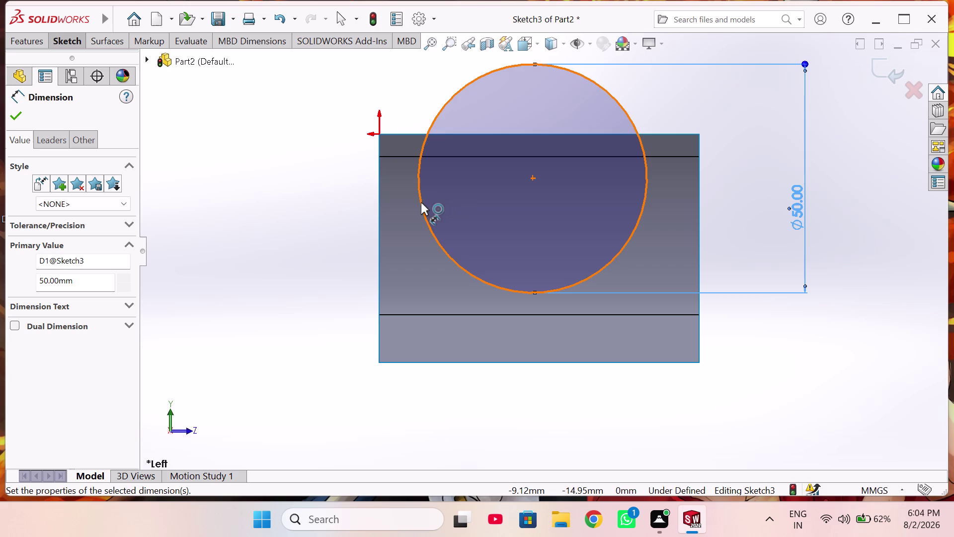
Dimension the circle's centre 35 mm from the origin.
click(379, 133)
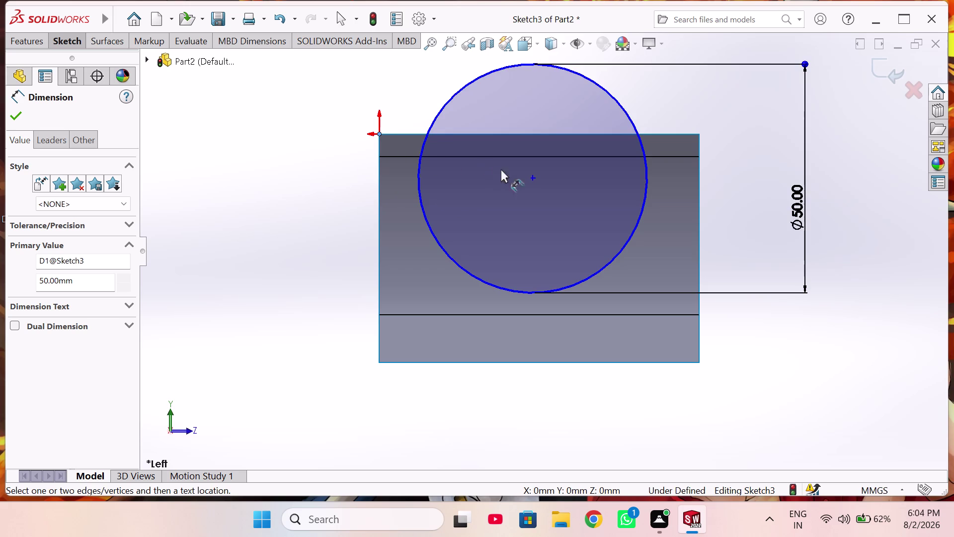
click(531, 178)
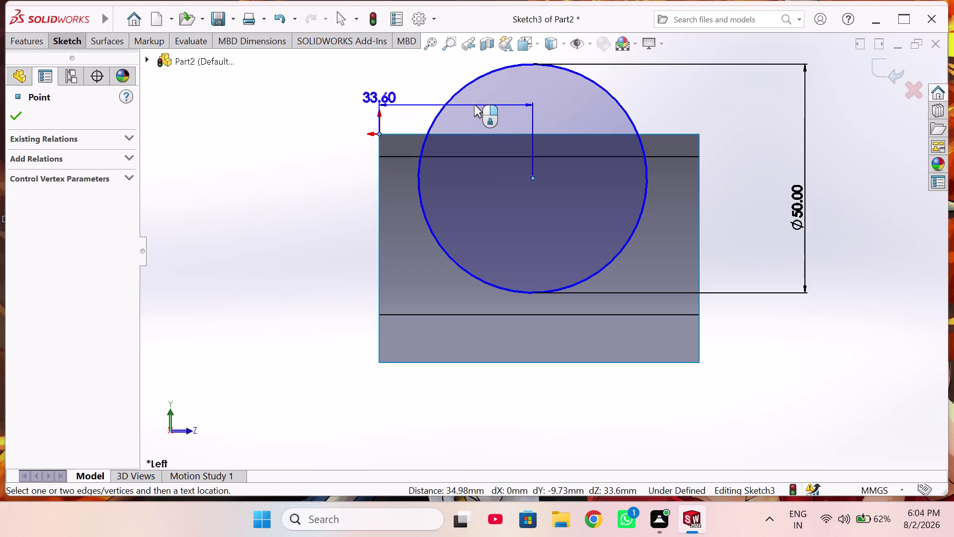
click(485, 101)
text(35)
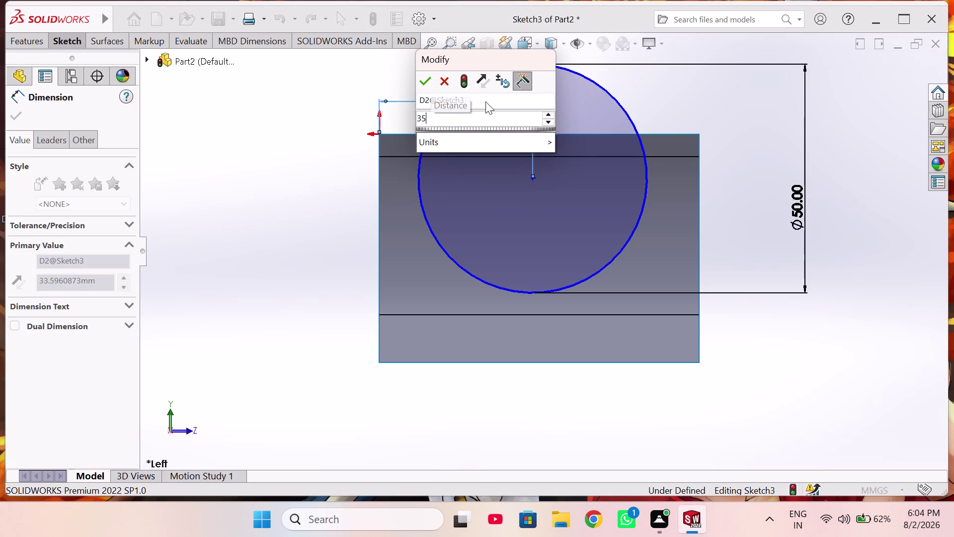
key(Return)
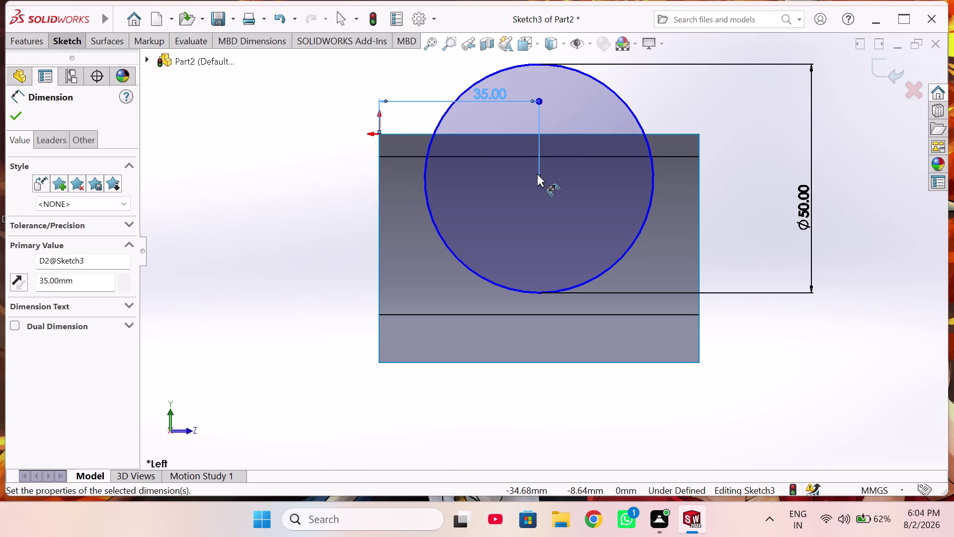
click(540, 175)
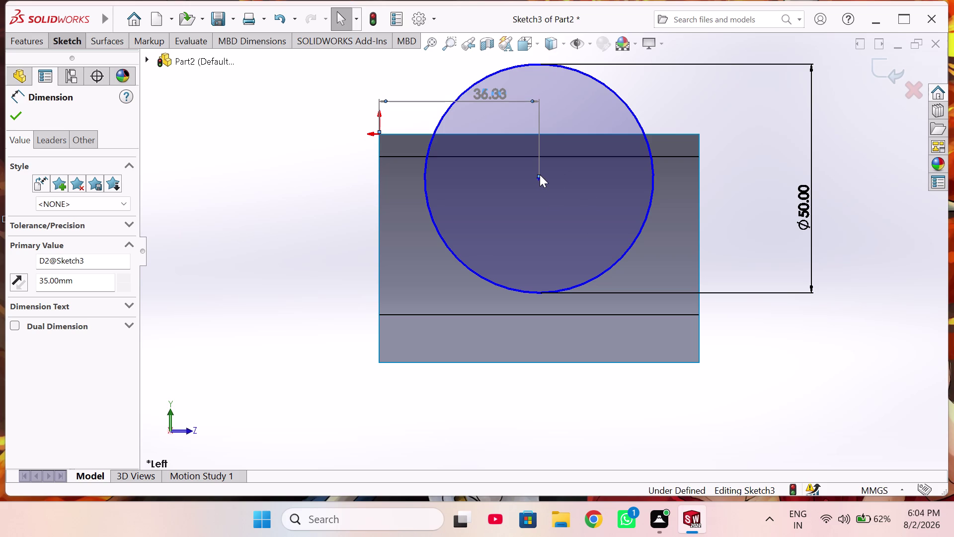
right_click(319, 192)
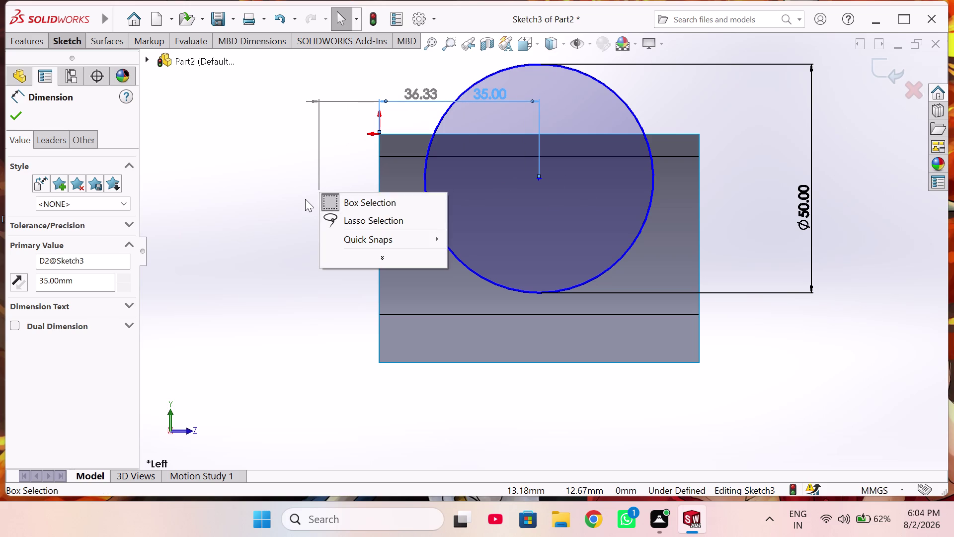
key(Escape)
key(Escape)
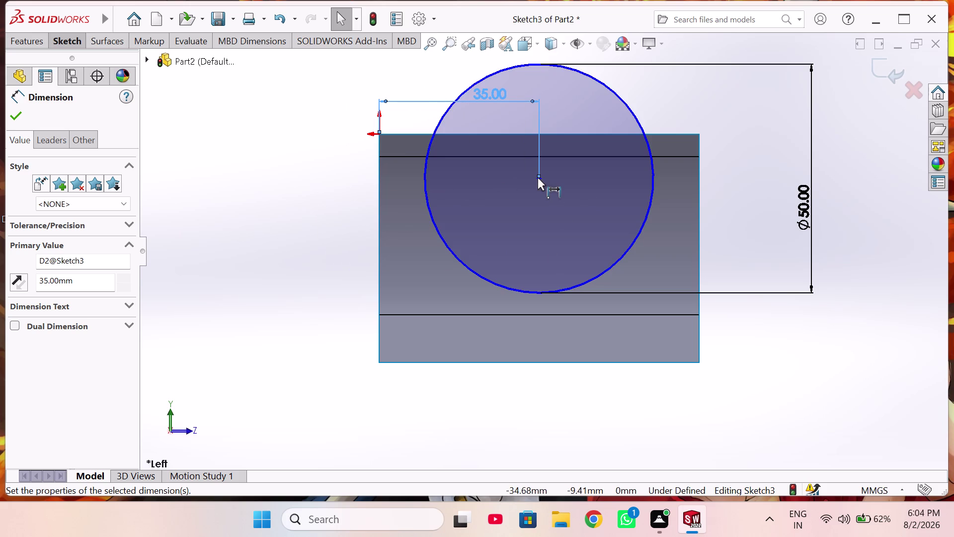
scroll(down, 3)
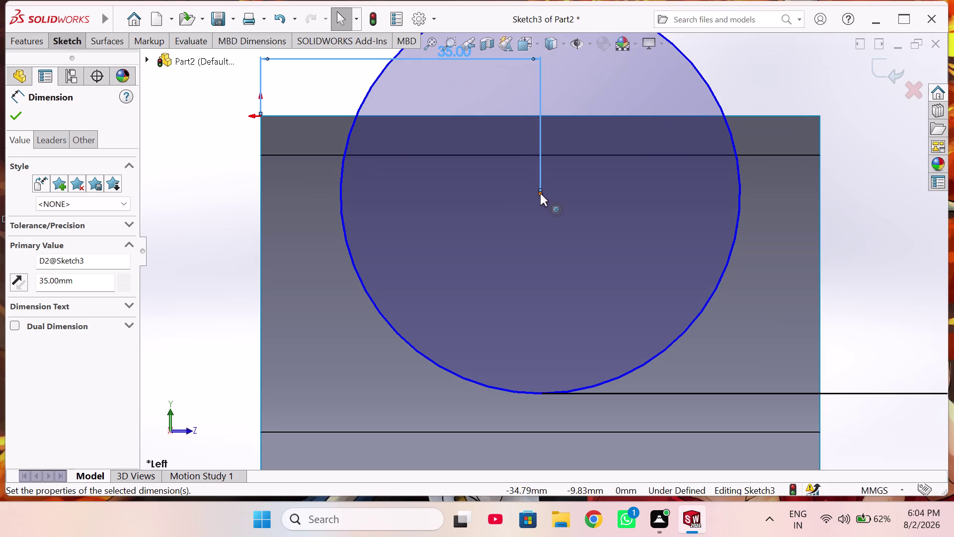
Add a Horizontal relation between the circle centre and the origin, then exit Sketch3.
click(540, 193)
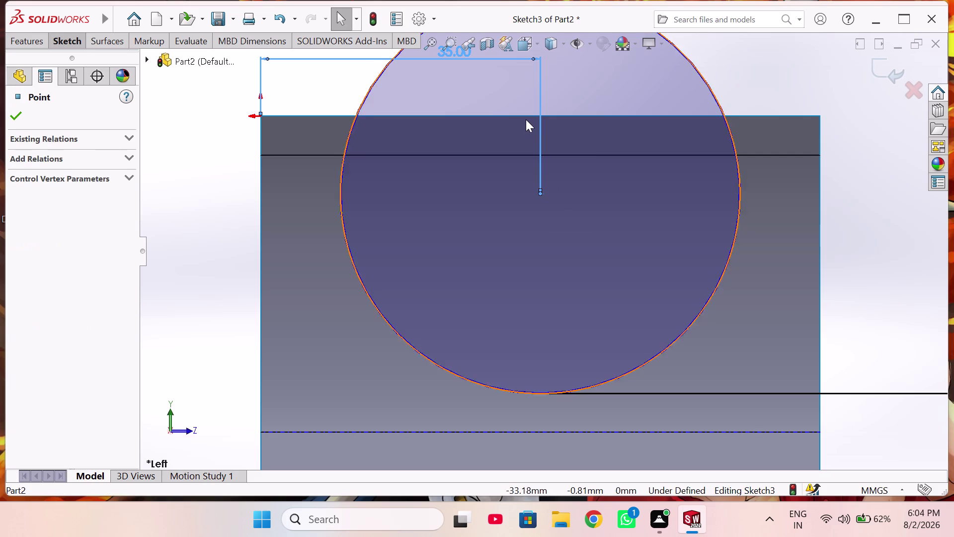
click(531, 115)
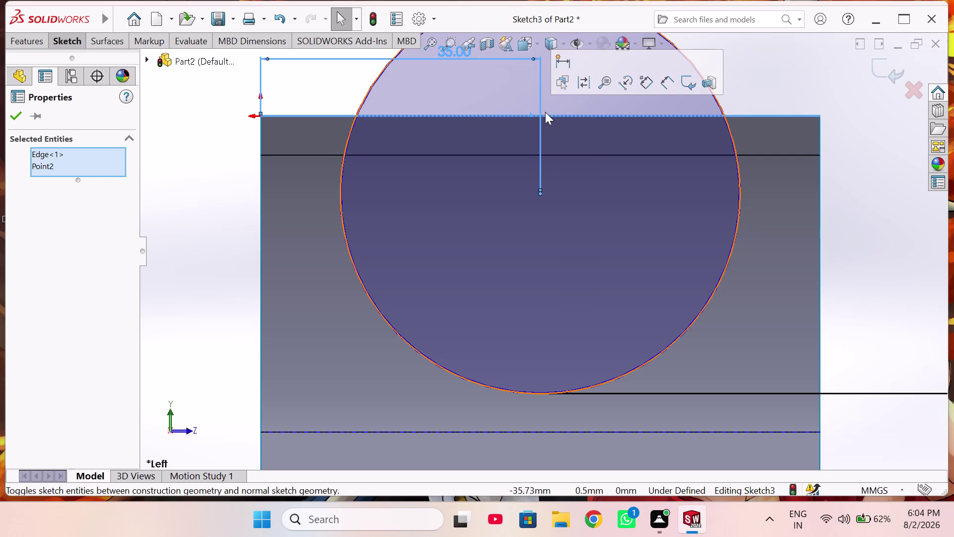
key(Escape)
key(Escape)
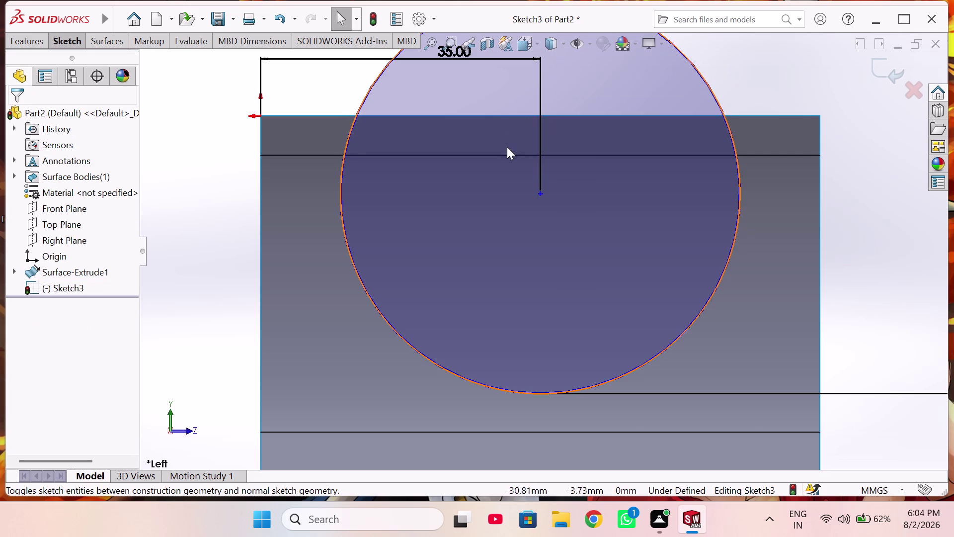
click(539, 194)
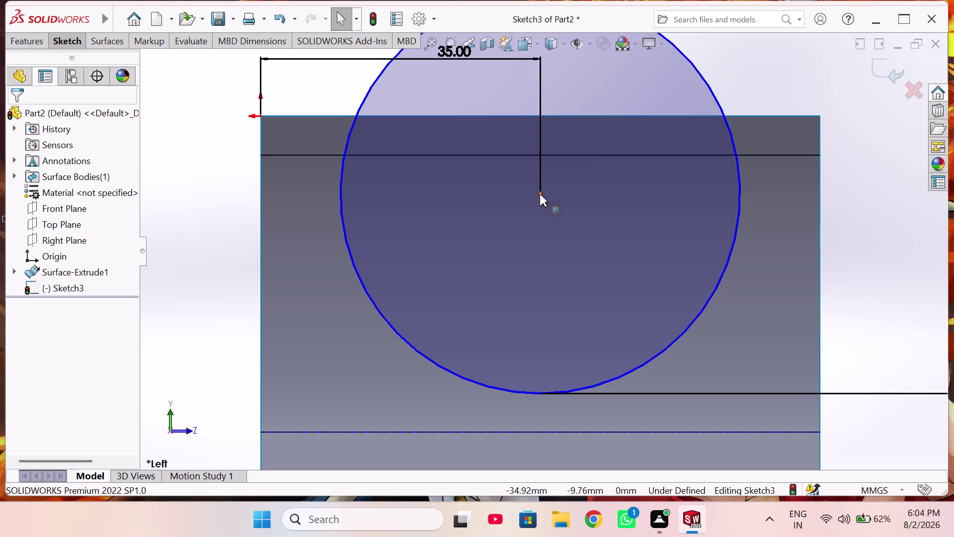
click(260, 116)
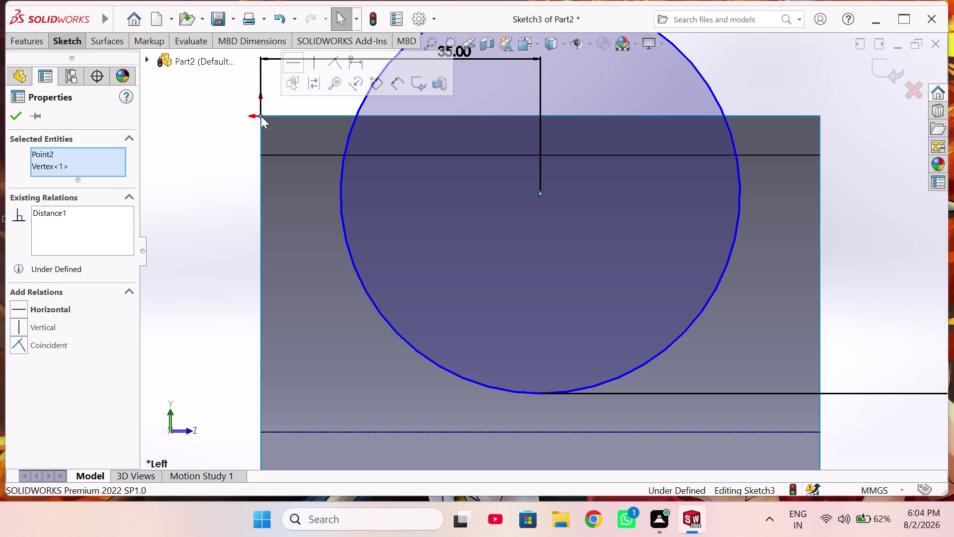
click(292, 60)
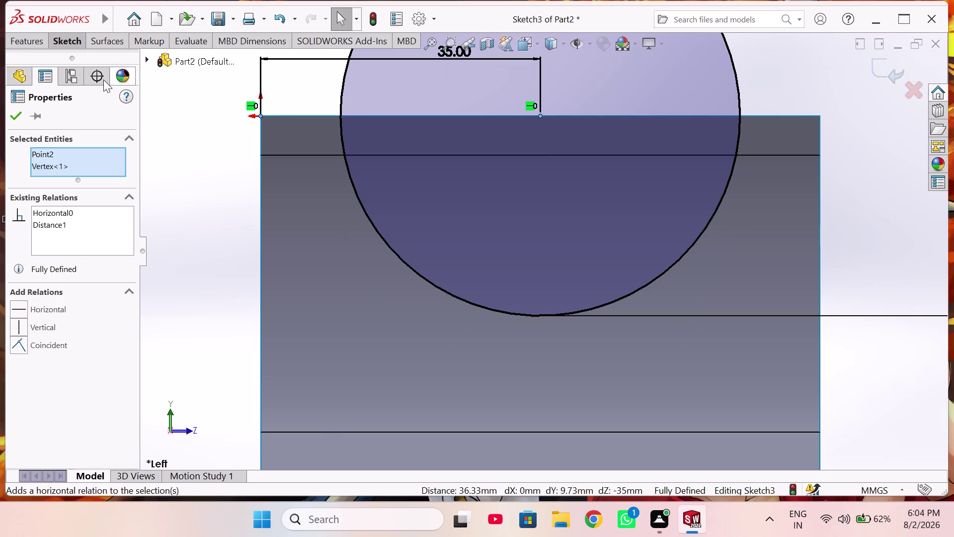
click(14, 117)
scroll(up, 3)
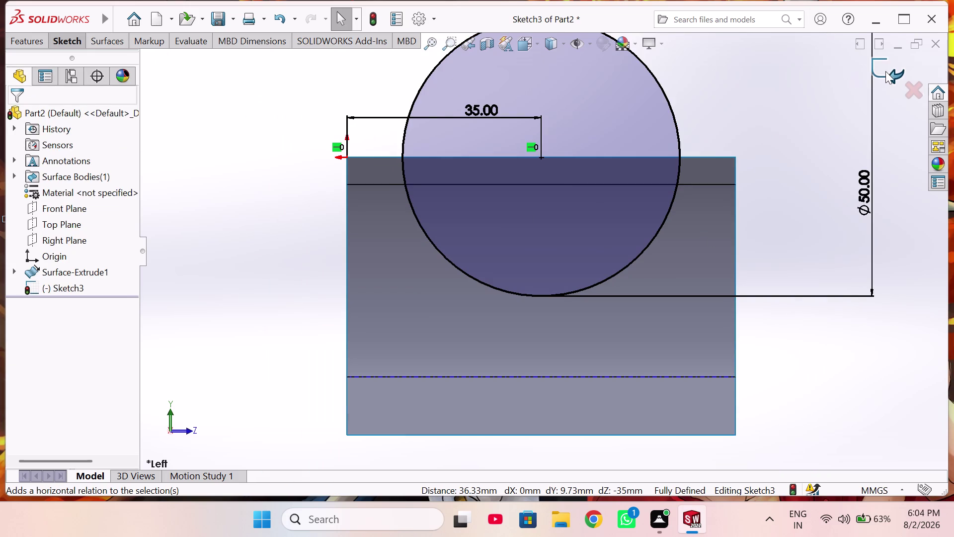
click(882, 71)
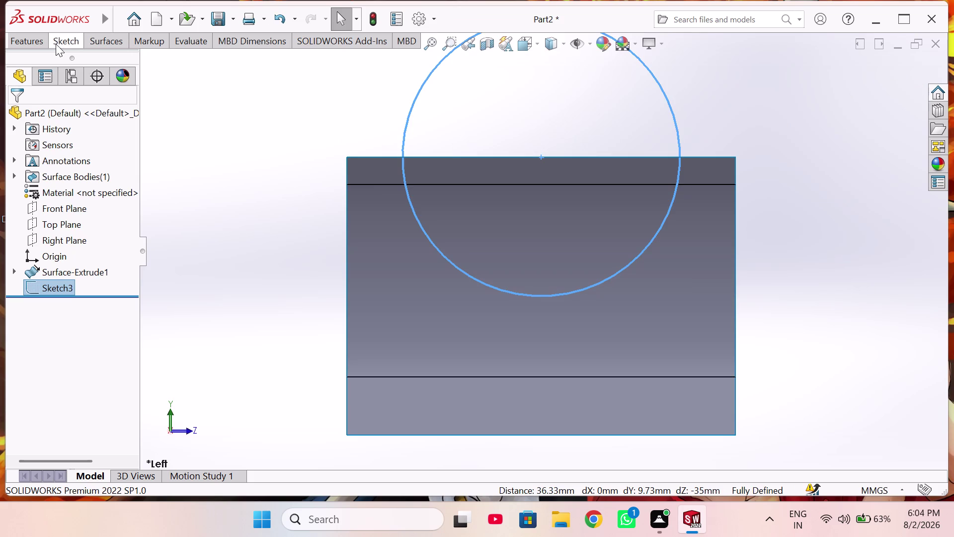
Extrude Sketch3's circle 70 mm into the cylindrical surface Surface-Extrude2.
click(110, 39)
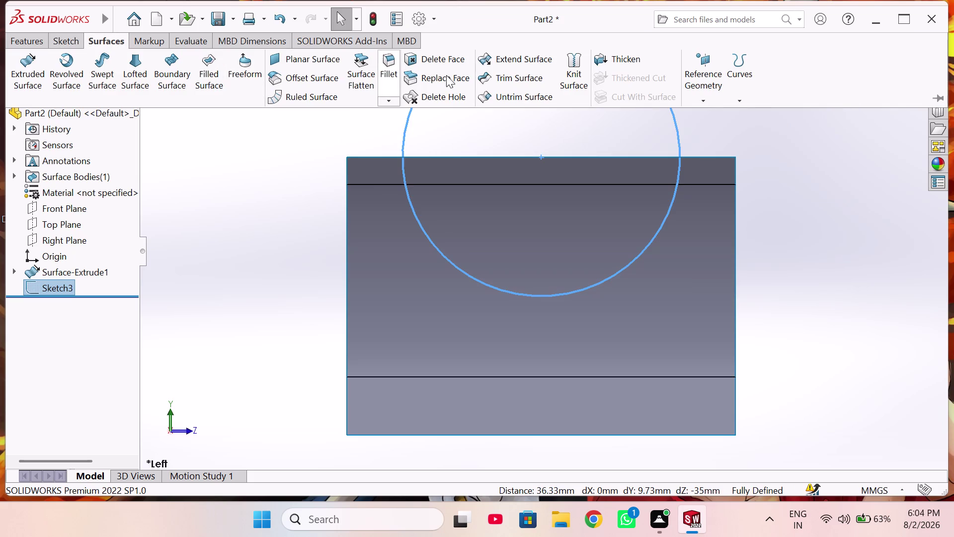
click(31, 81)
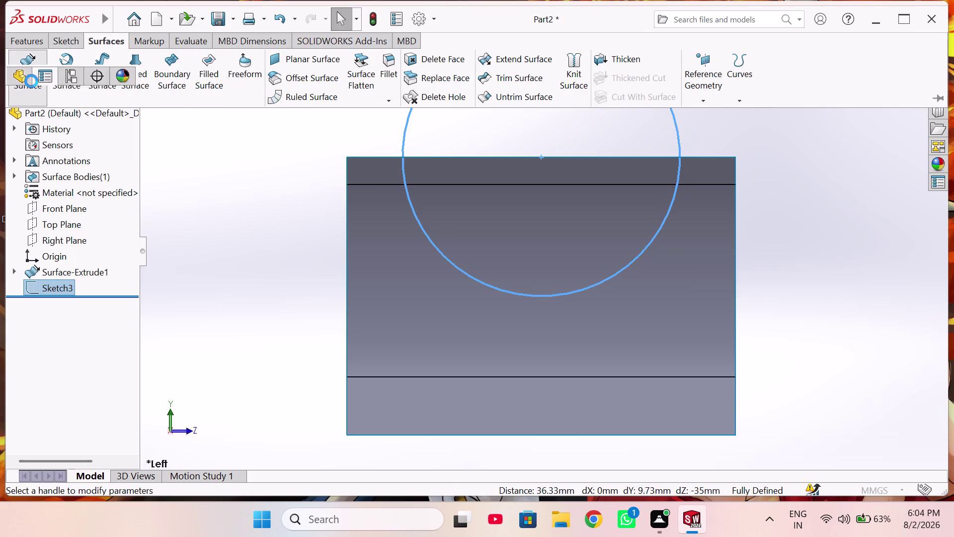
scroll(up, 3)
middle_drag(200, 230, 201, 230)
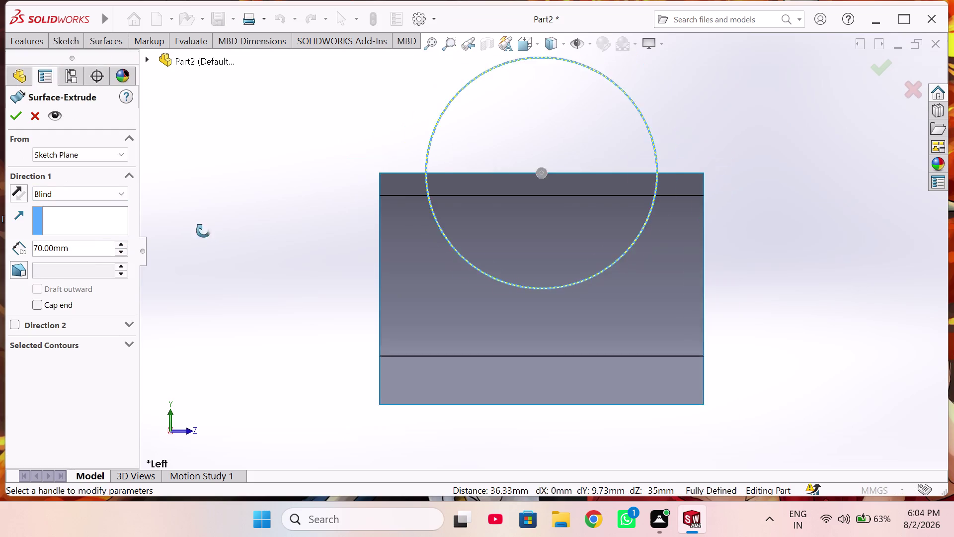
middle_drag(201, 230, 236, 238)
middle_drag(237, 238, 306, 253)
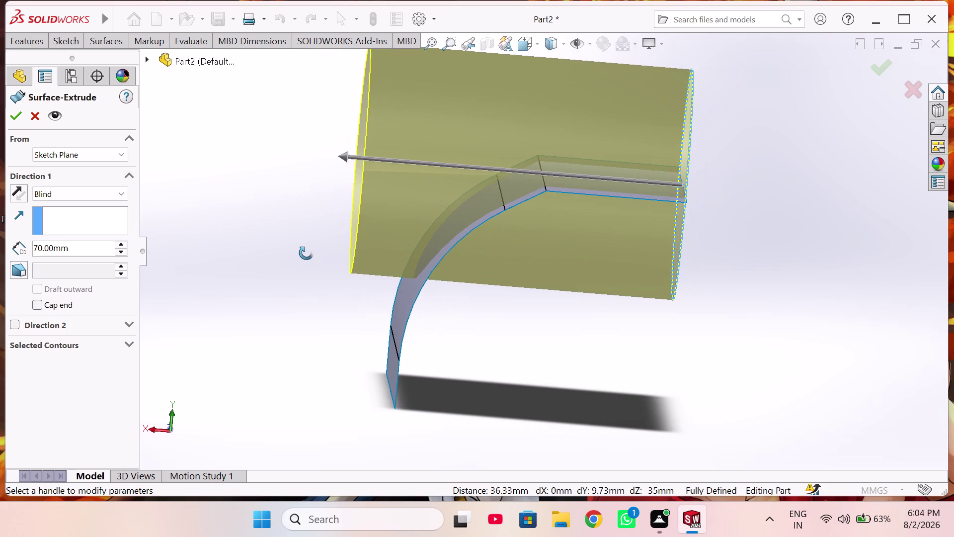
middle_drag(306, 253, 234, 245)
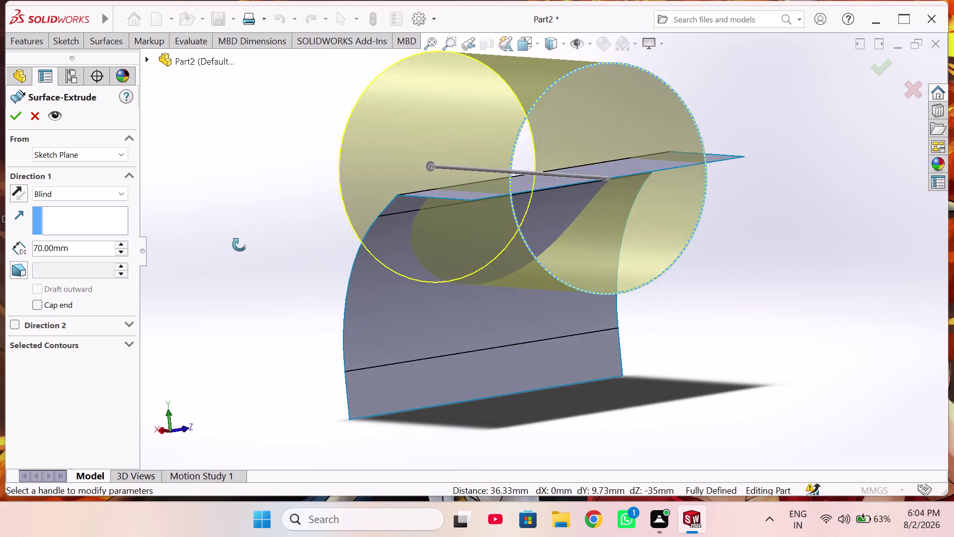
middle_drag(235, 244, 277, 247)
click(10, 119)
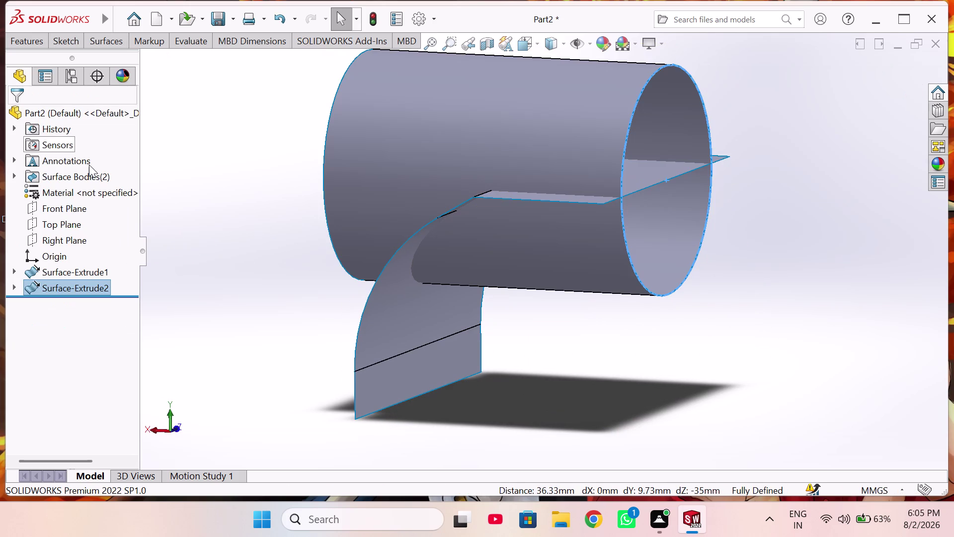
click(62, 210)
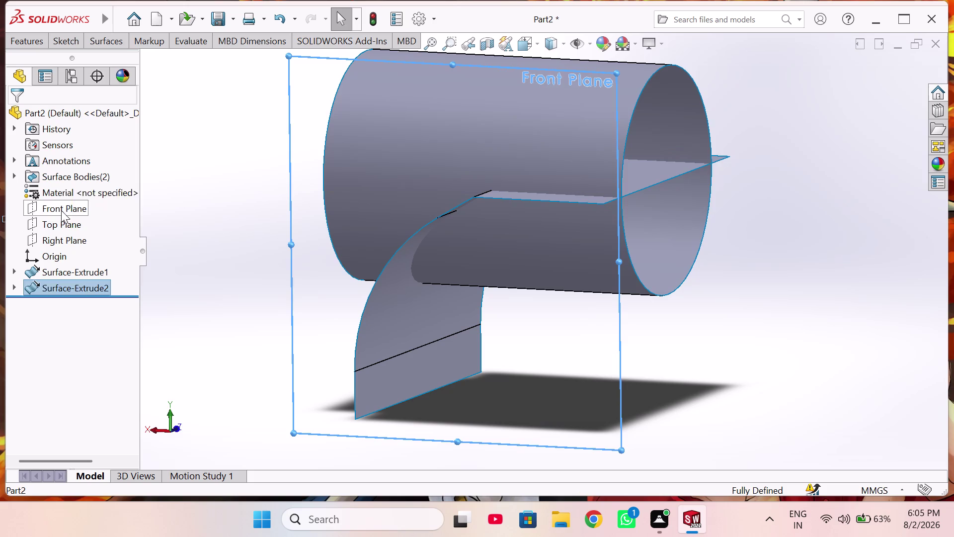
Start Sketch4 on the Front Plane and cycle through the standard views.
click(68, 195)
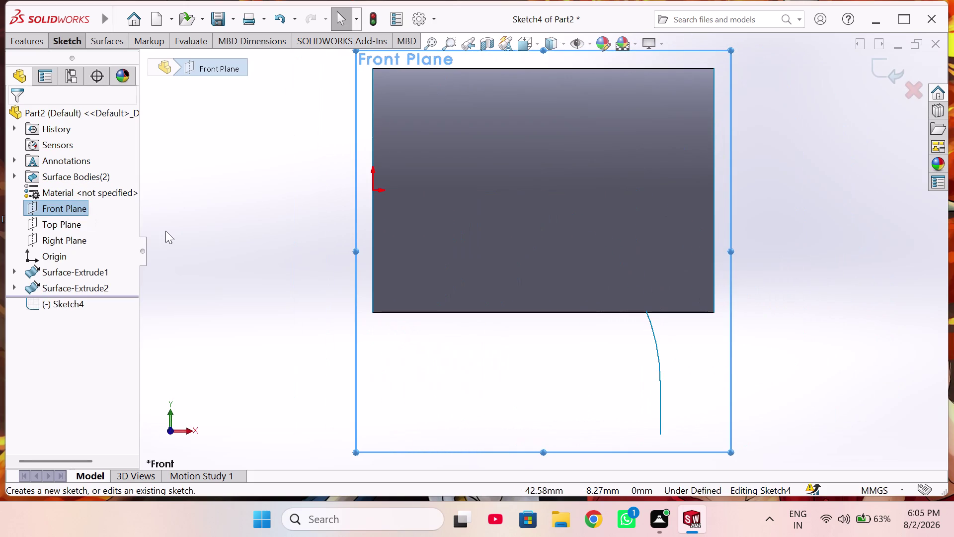
key(ctrl+3)
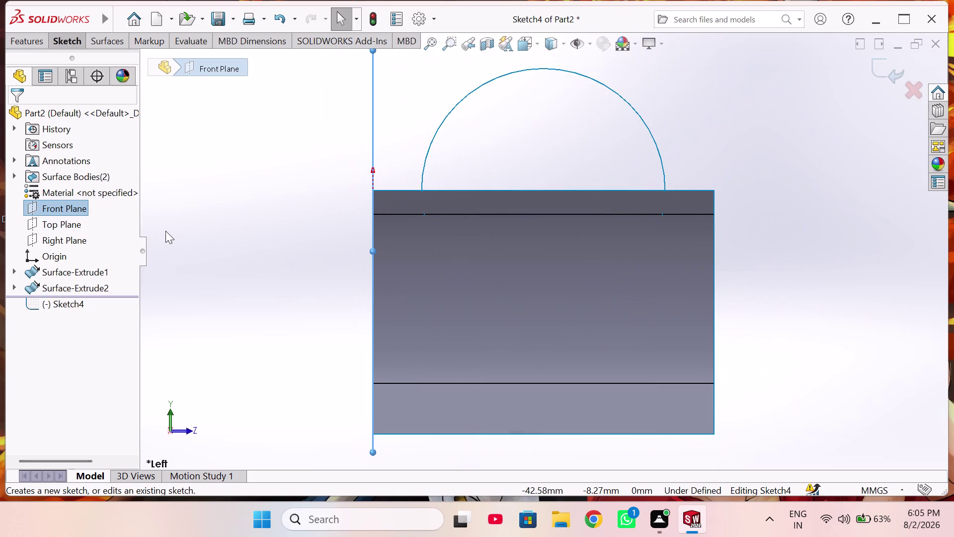
key(ctrl+3)
key(ctrl+4)
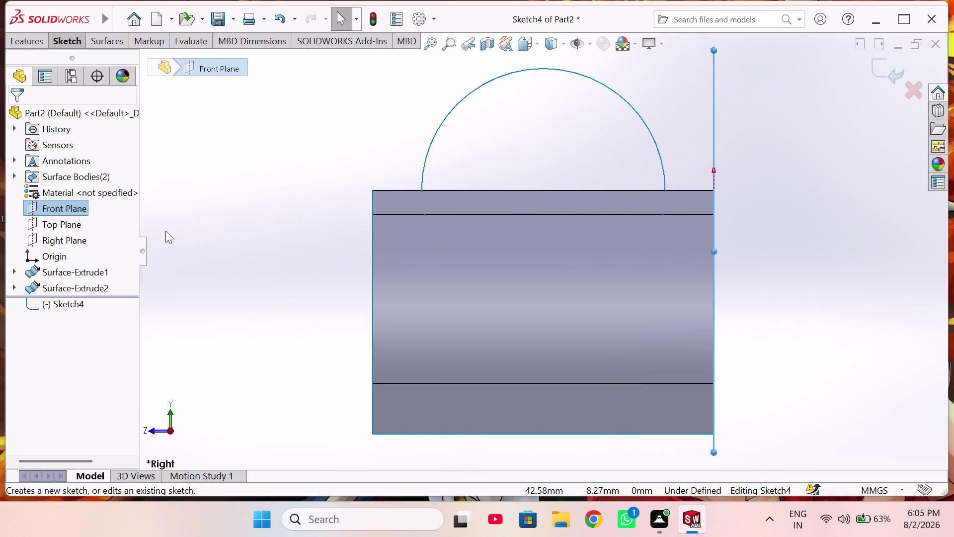
key(ctrl+1)
key(ctrl+2)
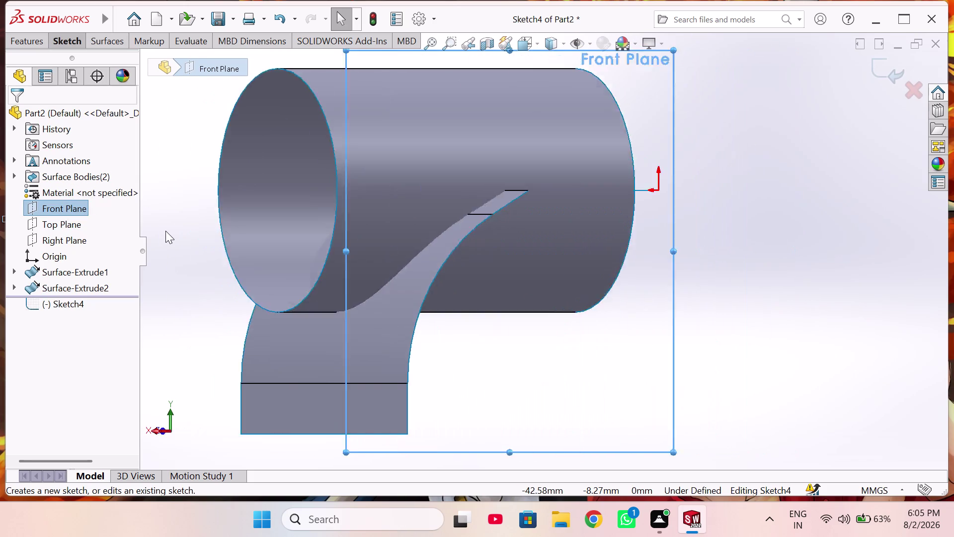
Orbit and switch between isometric and front views to inspect the surfaces, ending front-on.
middle_drag(212, 249, 283, 266)
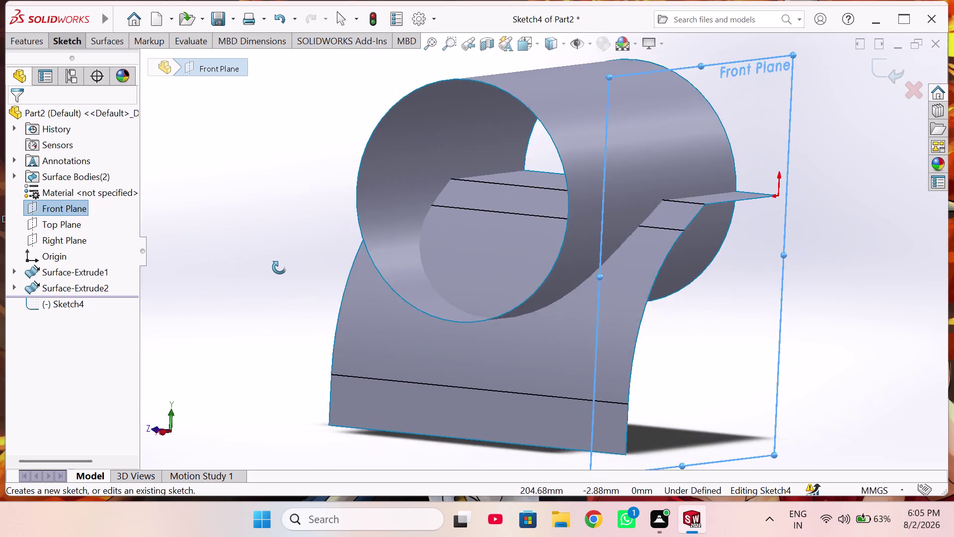
middle_drag(282, 266, 237, 258)
key(ctrl+2)
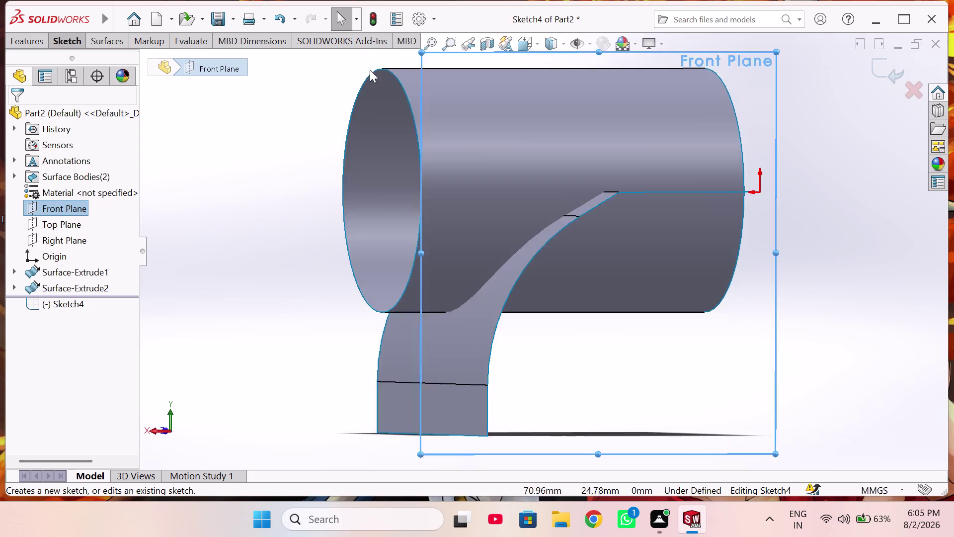
key(ctrl+1)
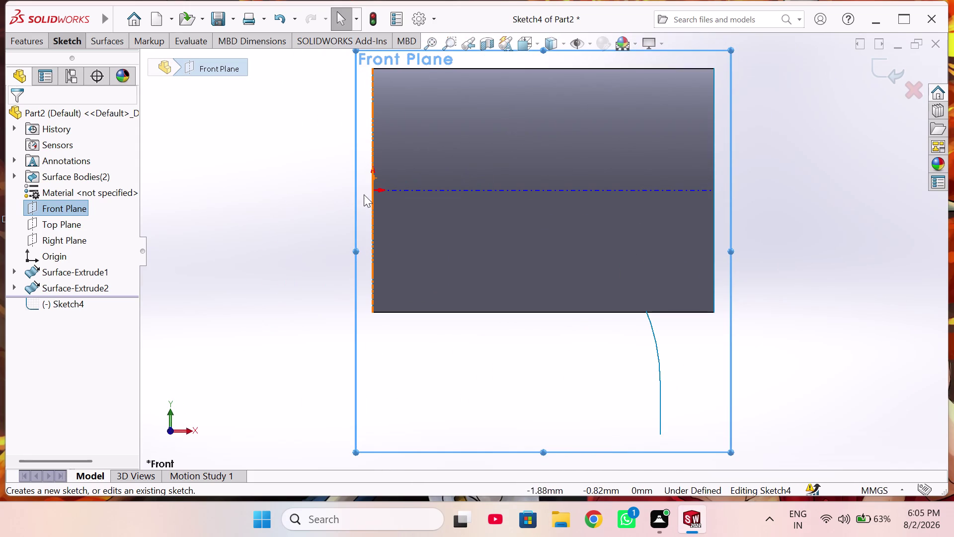
right_drag(290, 219, 277, 191)
key(ctrl+1)
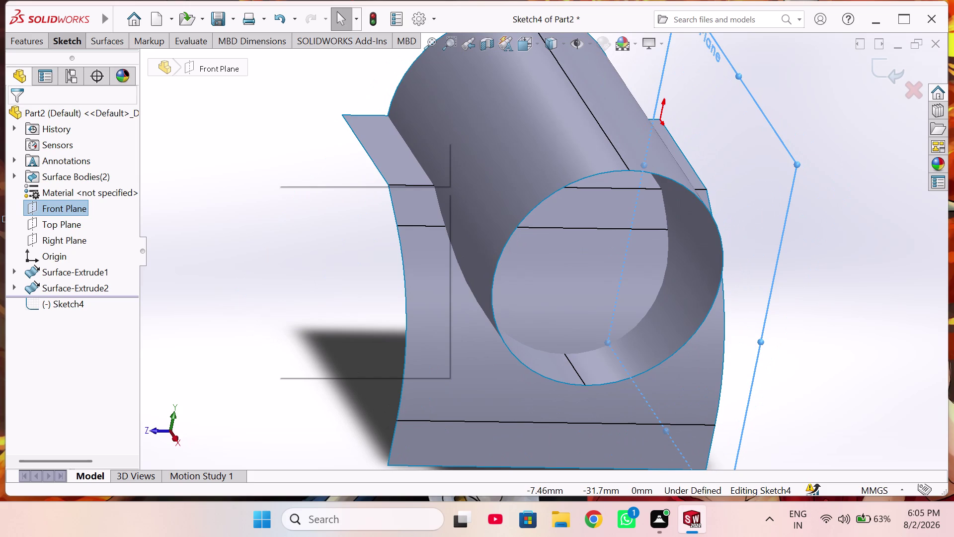
key(ctrl+2)
click(228, 237)
key(ctrl+2)
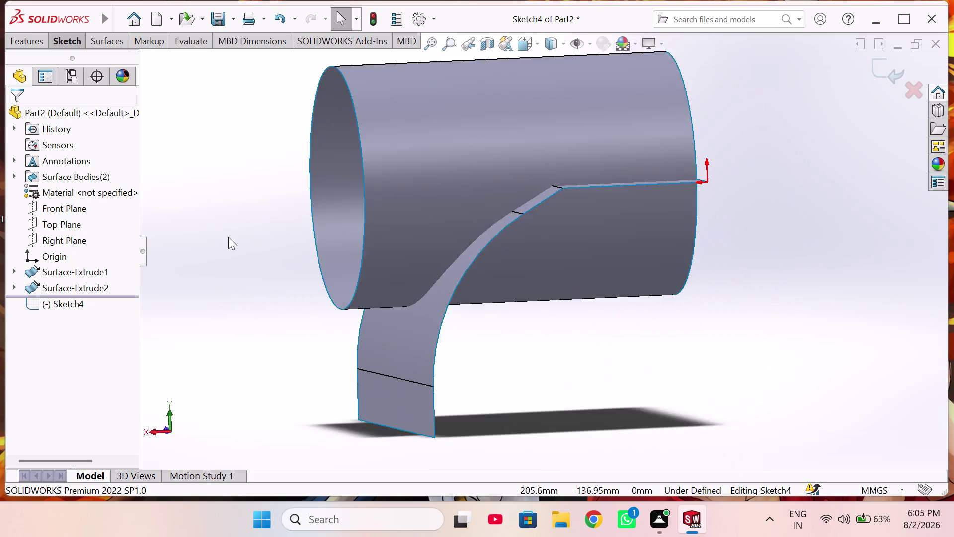
key(ctrl+1)
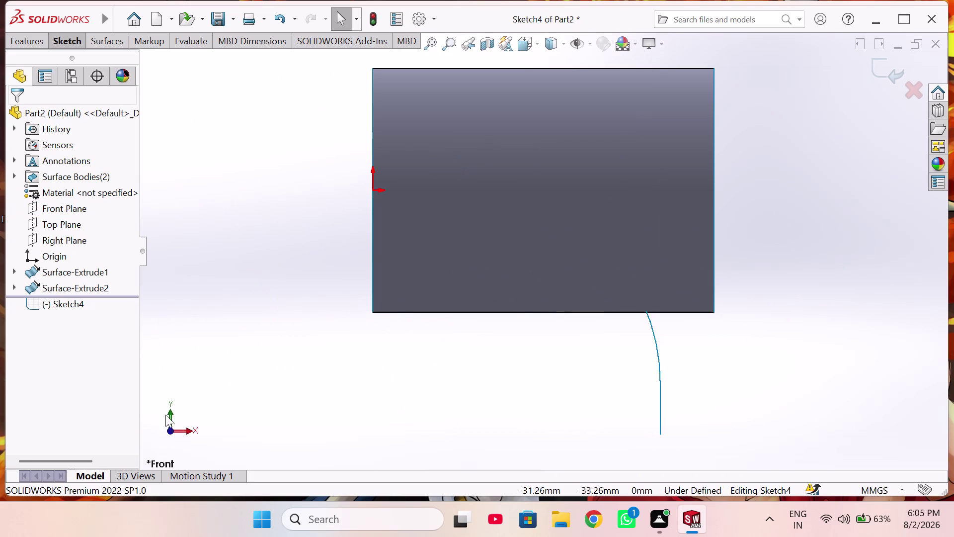
Pick the Circle tool and place the new circle's centre over the cylinder.
right_drag(245, 312, 303, 320)
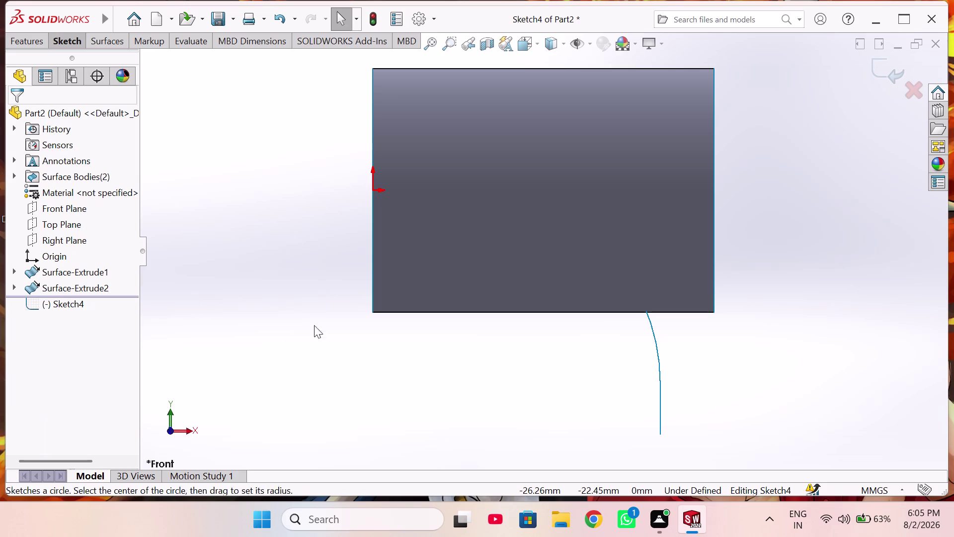
right_drag(303, 320, 373, 338)
click(482, 239)
Draw the circle on the Front Plane sketch.
click(505, 287)
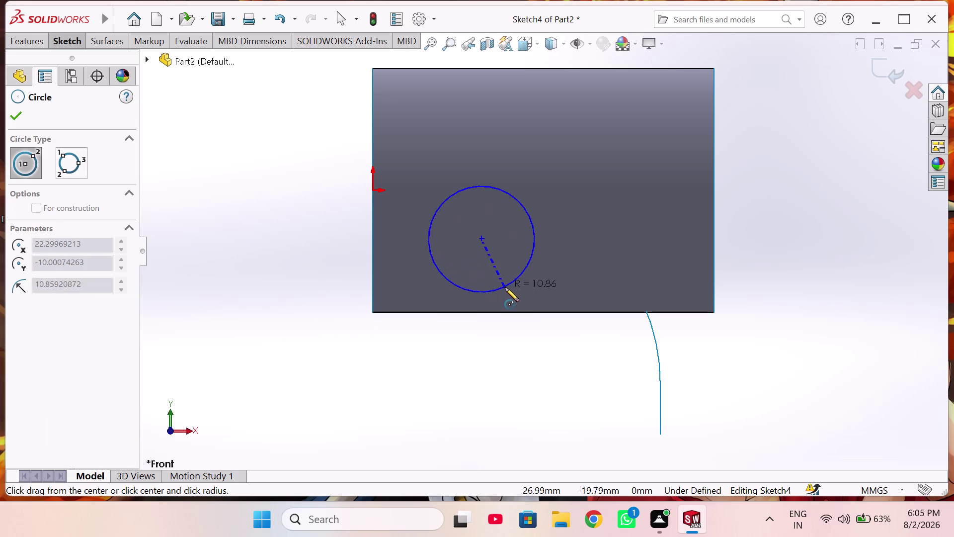
click(535, 246)
right_drag(552, 263, 556, 256)
key(Escape)
key(Escape)
Add a 50 mm diameter dimension to the circle with Smart Dimension.
right_drag(552, 229, 557, 221)
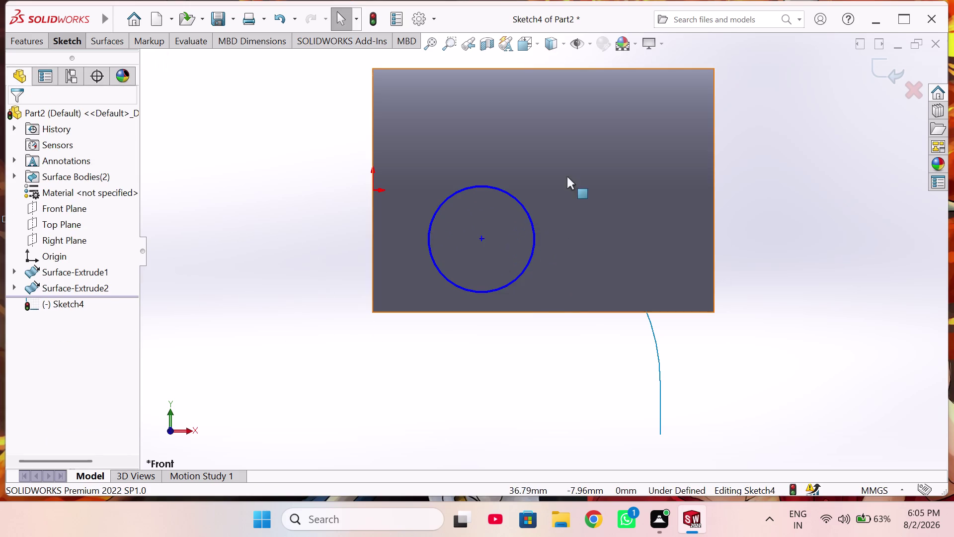
right_drag(557, 220, 567, 136)
click(531, 223)
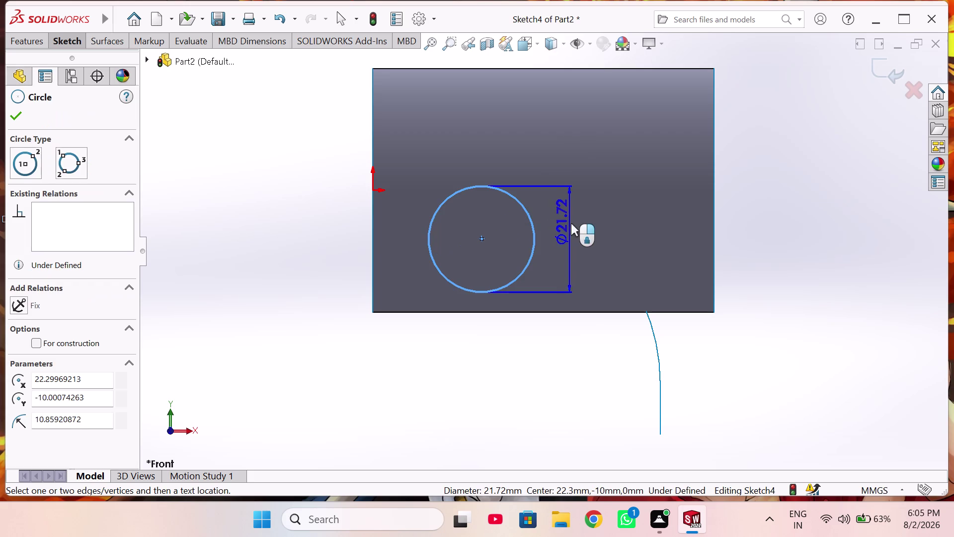
click(593, 239)
key(5)
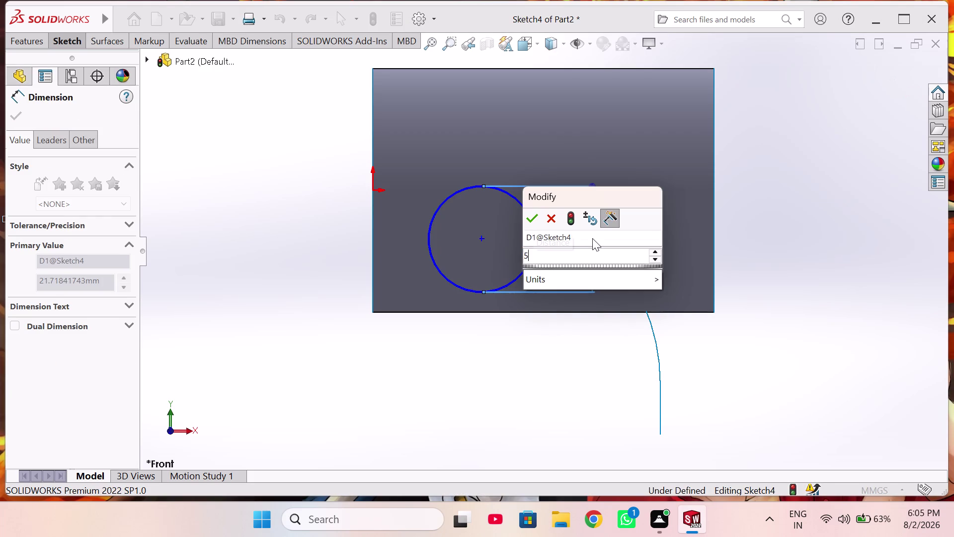
key(0)
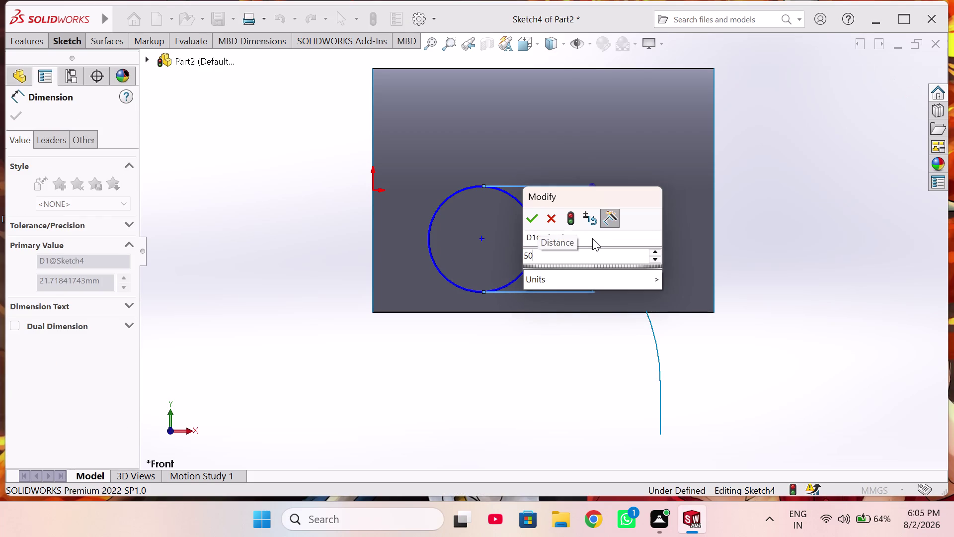
key(Return)
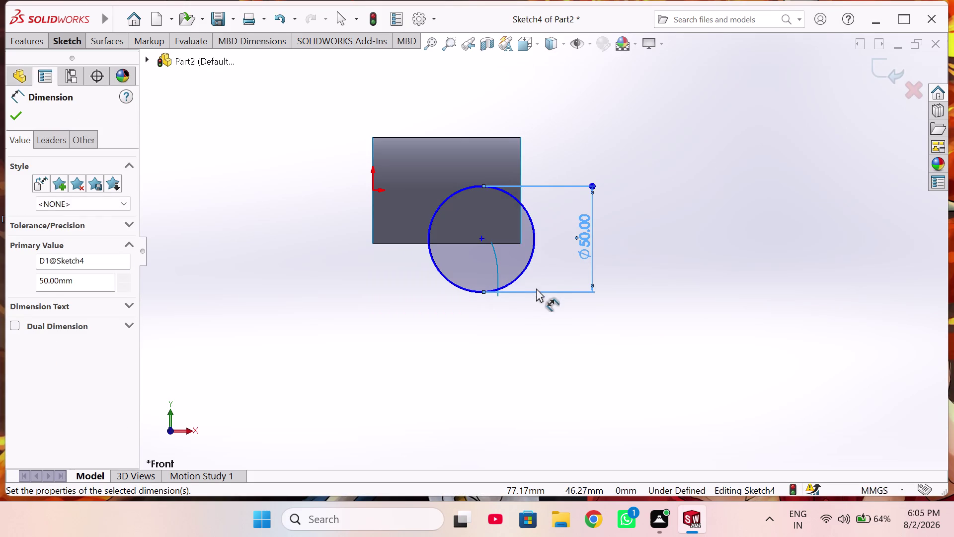
Edit the circle's diameter dimension from 50 to 30 mm, then view it from the back.
middle_drag(537, 288, 408, 323)
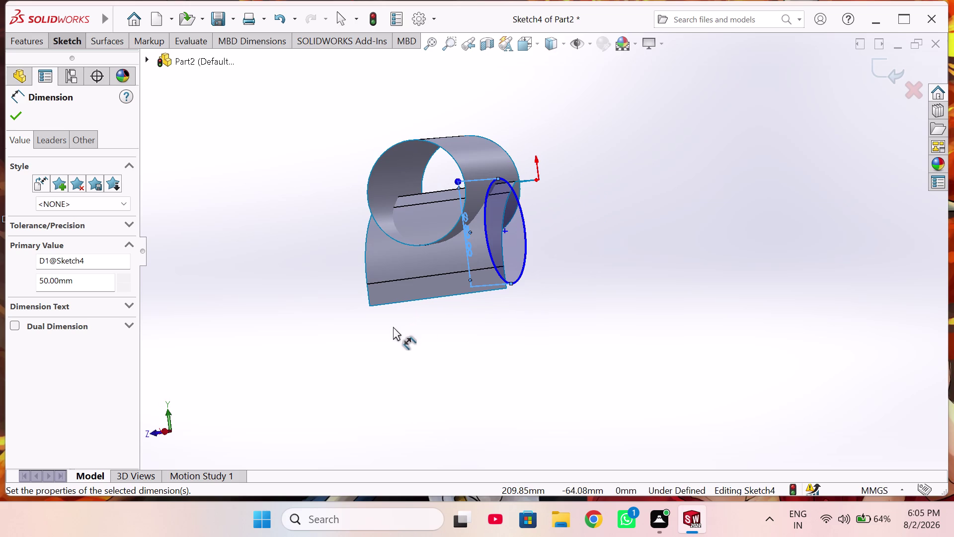
middle_drag(419, 321, 378, 330)
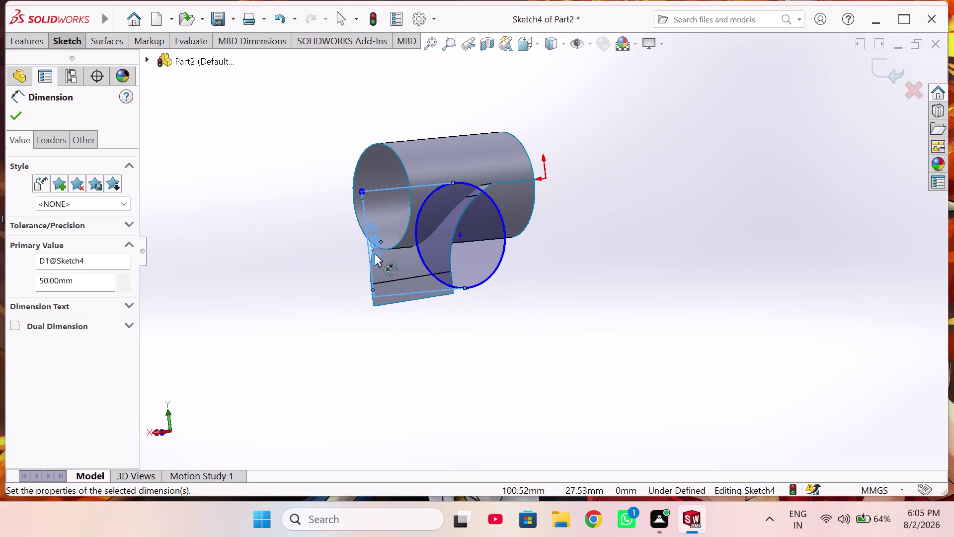
double_click(374, 253)
double_click(375, 253)
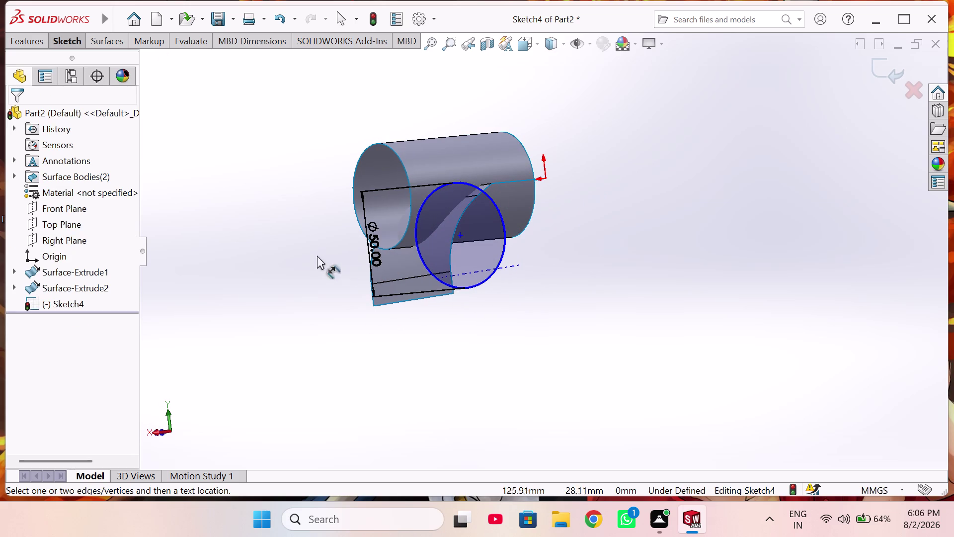
right_click(294, 247)
click(316, 292)
scroll(down, 3)
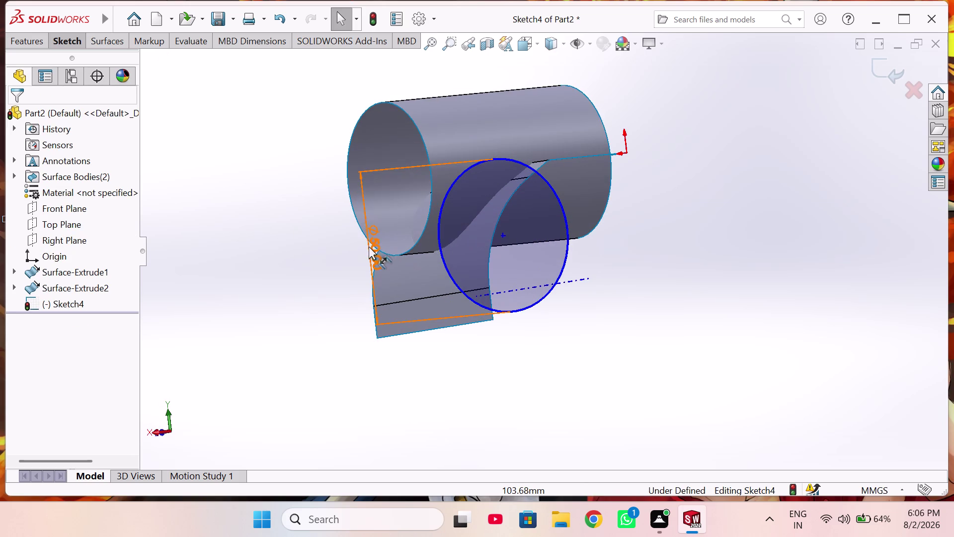
double_click(369, 247)
text(15)
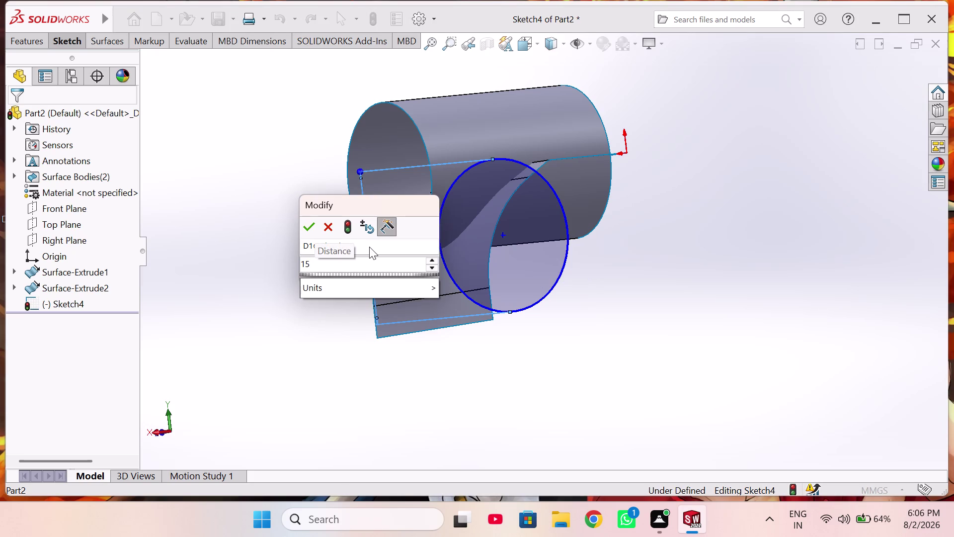
key(BackSpace)
key(BackSpace)
text(3)
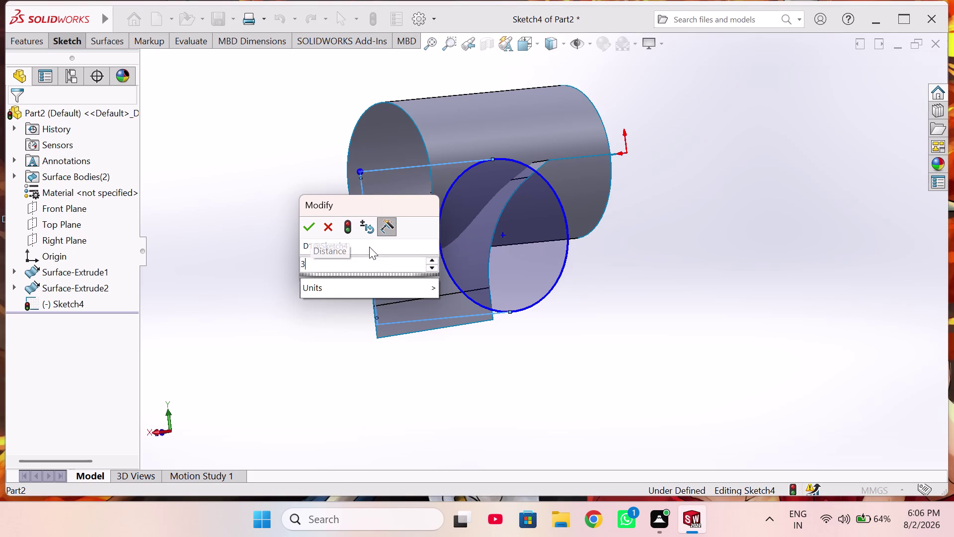
text(0)
key(Return)
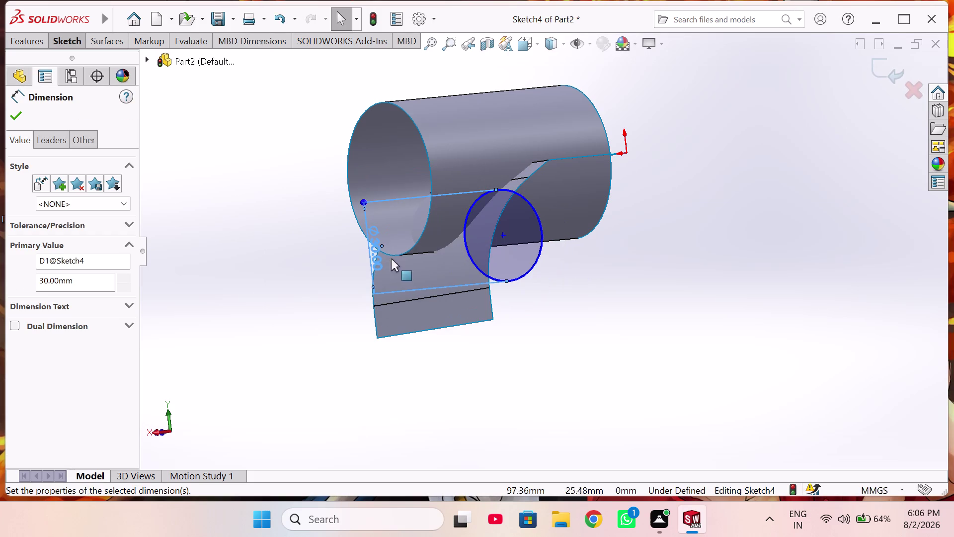
middle_drag(506, 253, 471, 267)
key(ctrl+2)
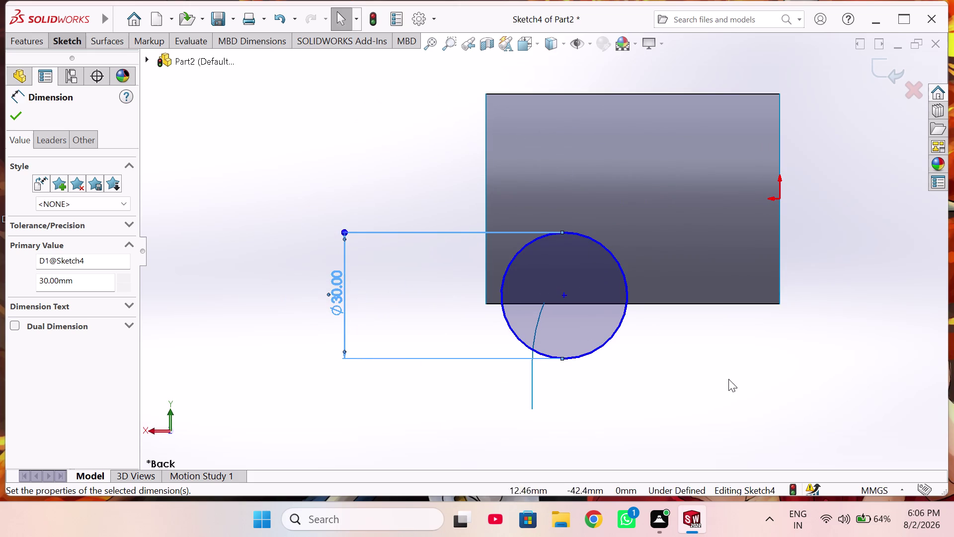
Dimension the circle centre 25 mm vertically from the origin.
right_drag(734, 369, 735, 175)
click(562, 295)
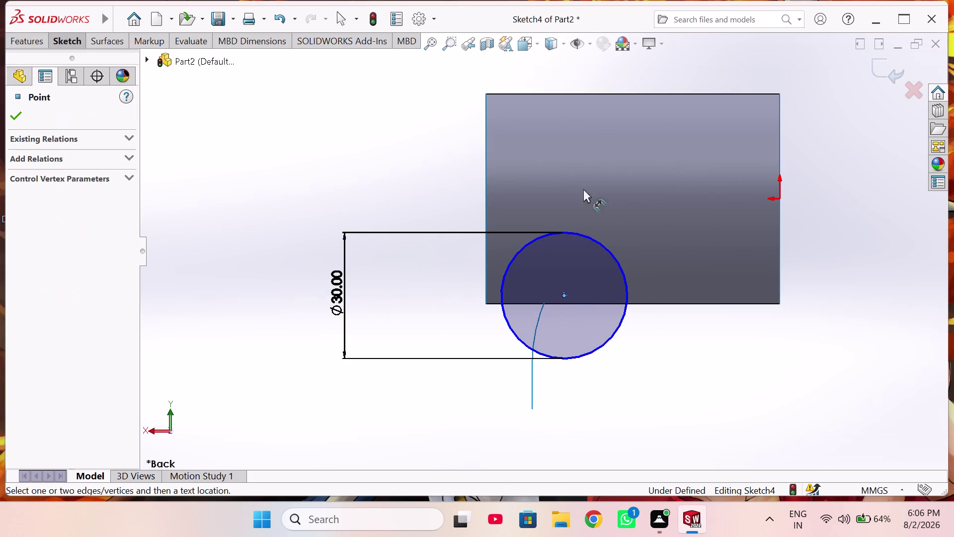
click(781, 198)
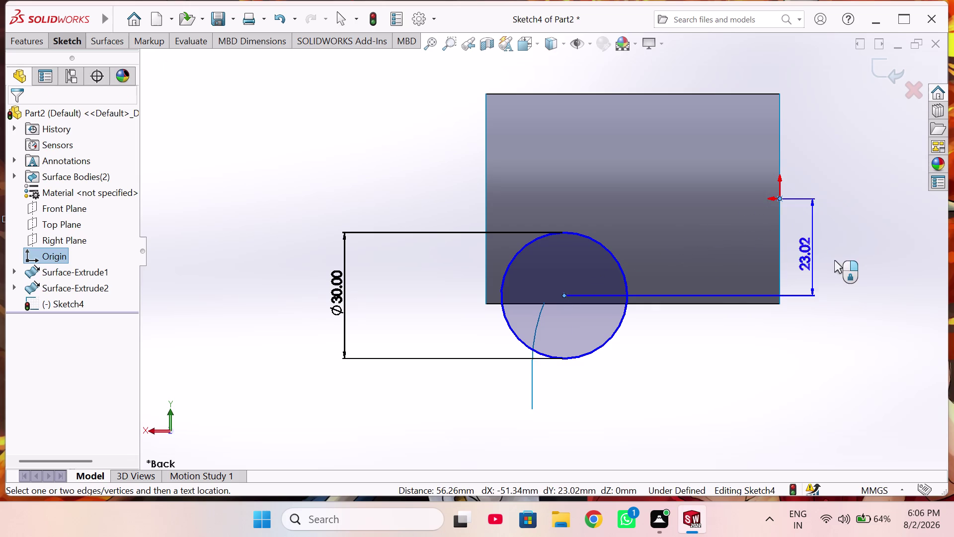
click(837, 246)
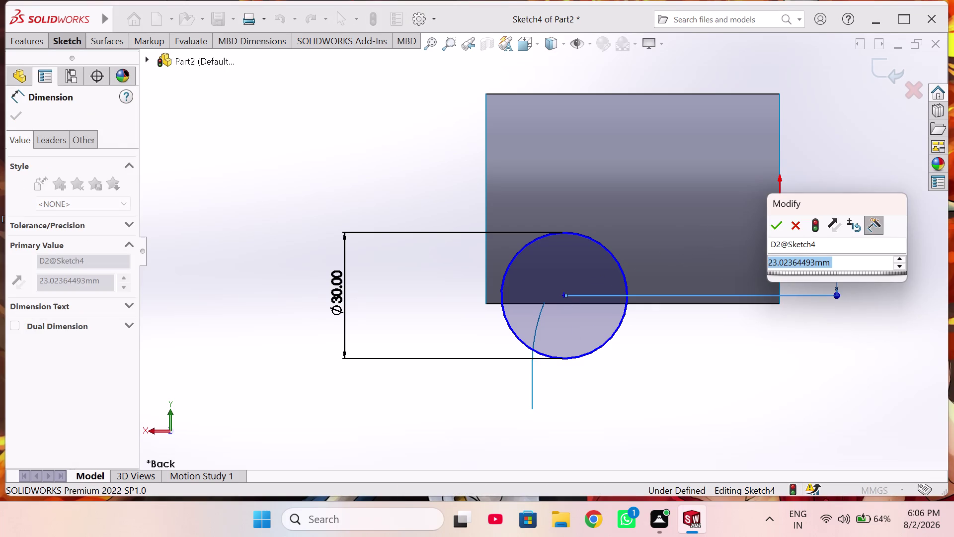
text(25)
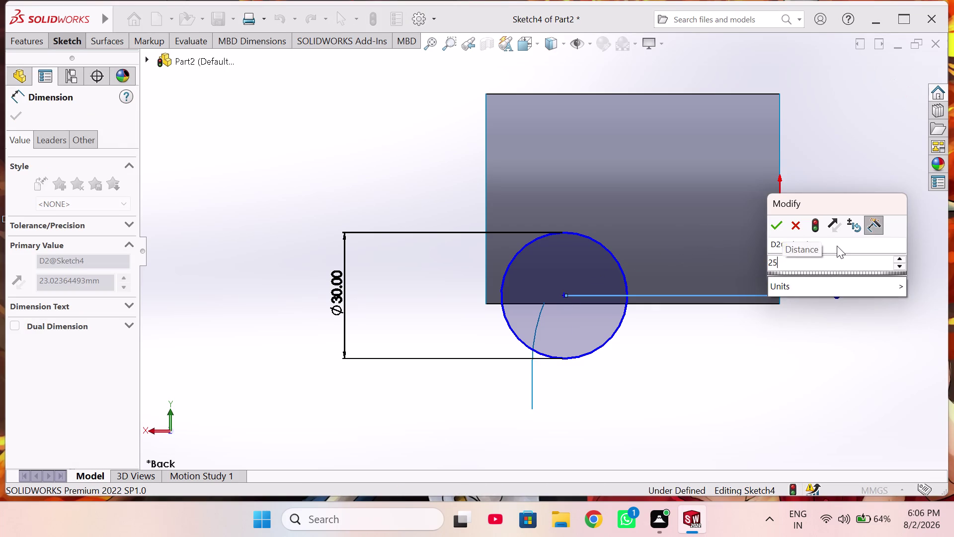
key(Return)
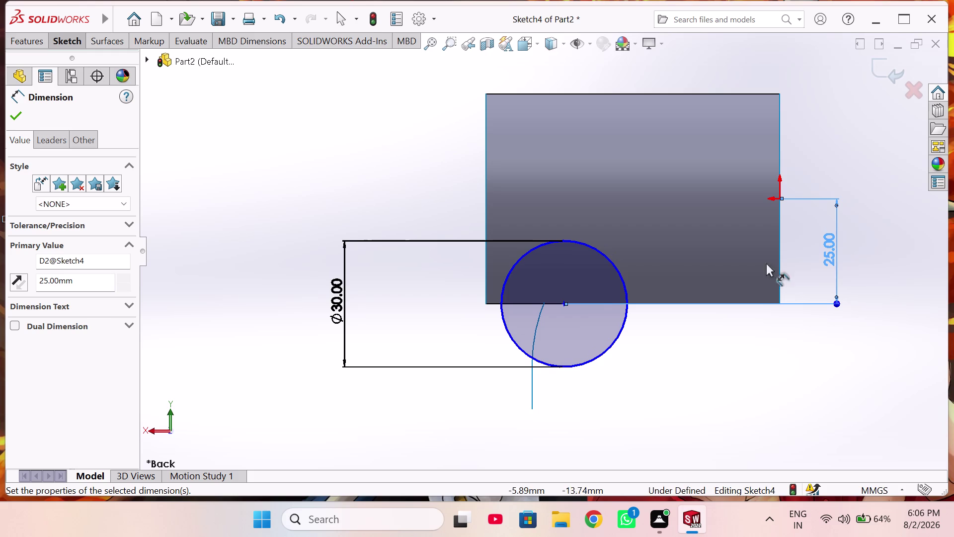
Dimension the centre 30 mm horizontally from the edge point and exit the sketch.
click(563, 303)
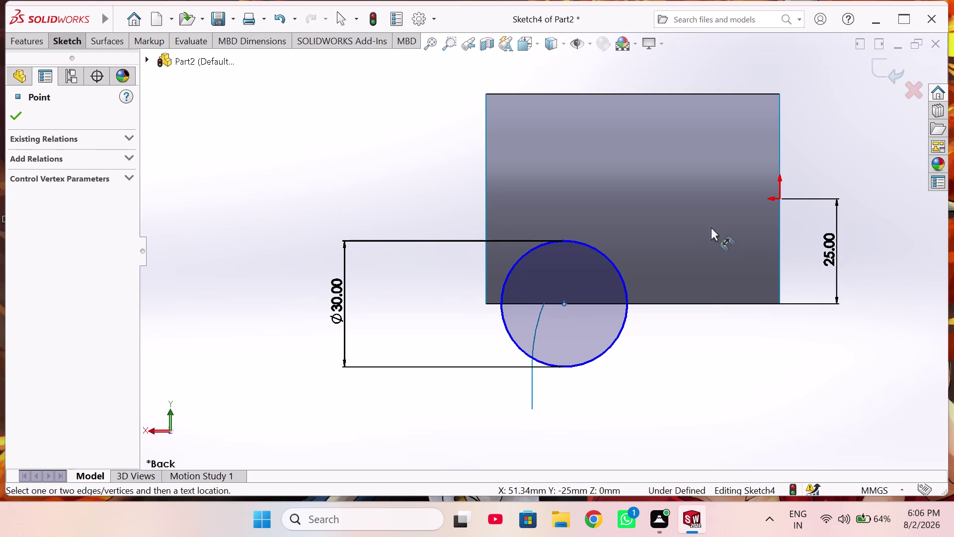
click(779, 197)
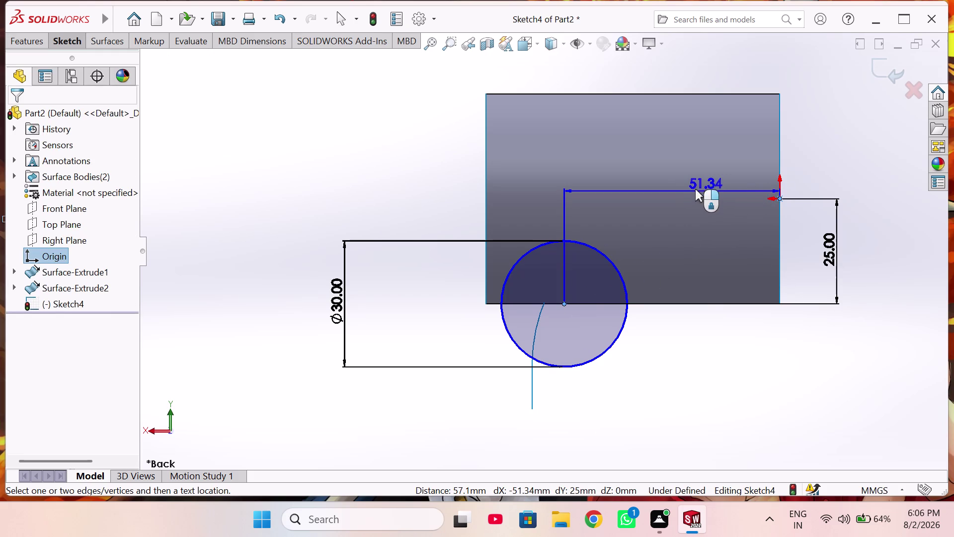
click(682, 188)
text(30)
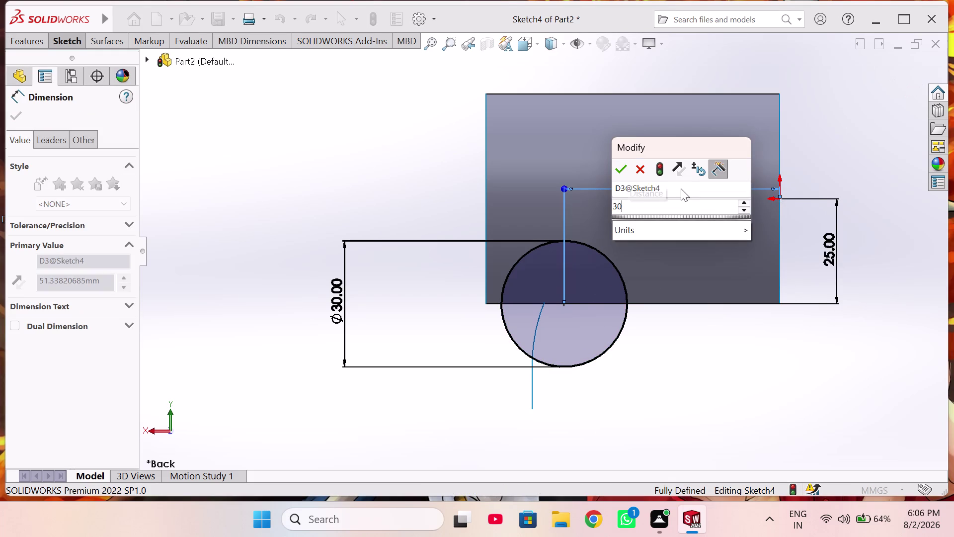
key(Return)
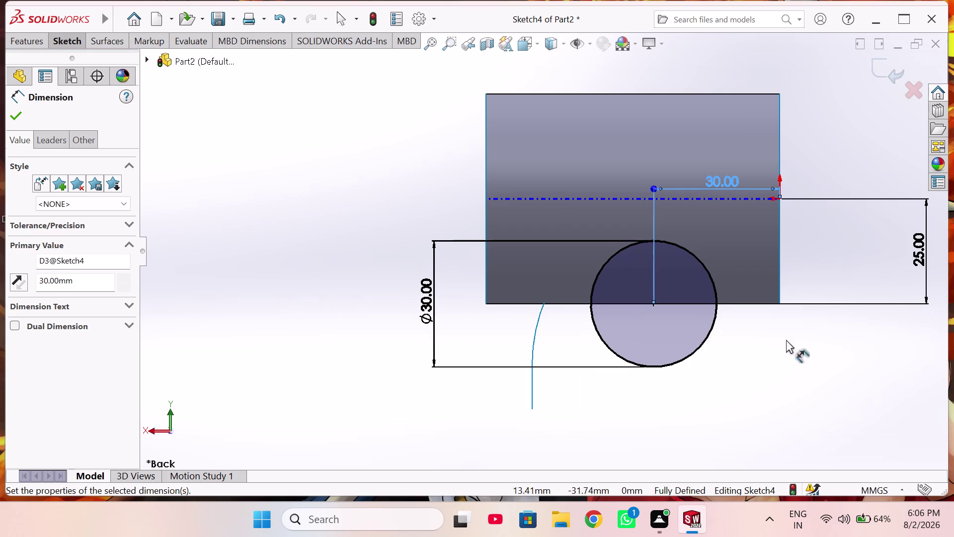
click(873, 67)
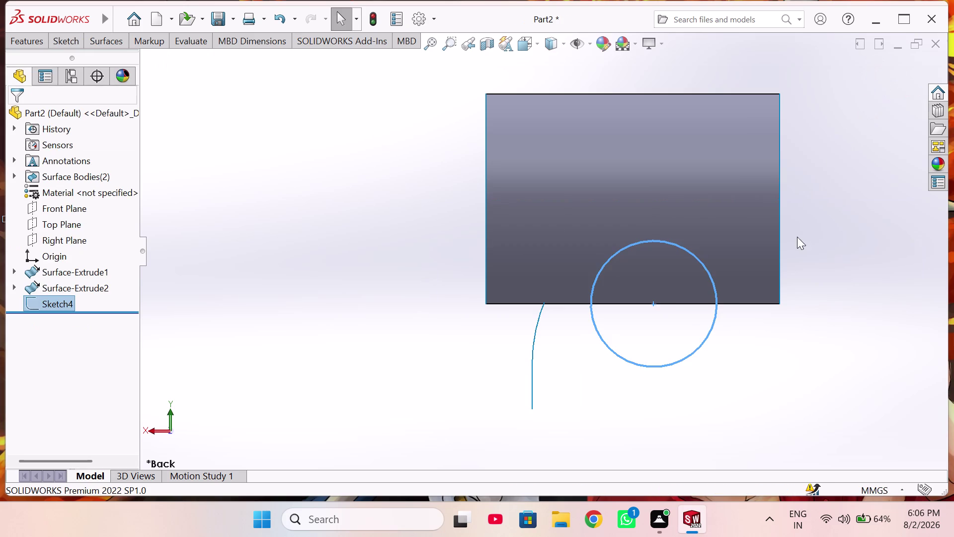
Extrude the circle Blind 70 mm as Boss-Extrude1.
middle_drag(754, 338, 841, 342)
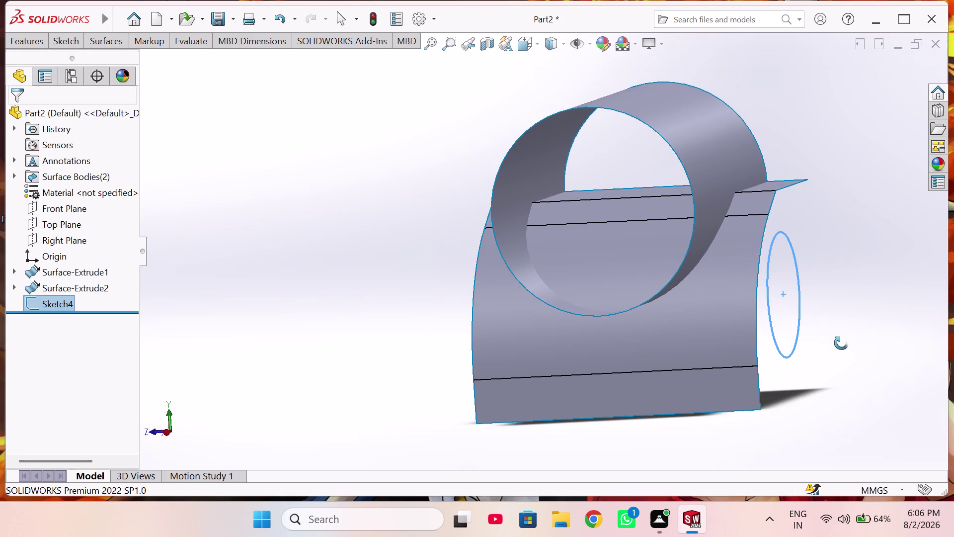
middle_drag(841, 342, 643, 355)
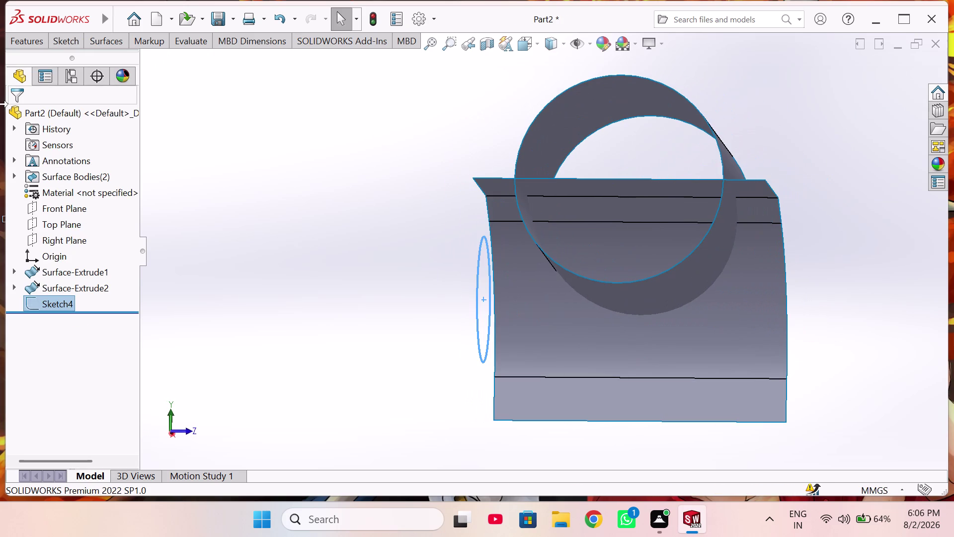
click(36, 37)
click(34, 65)
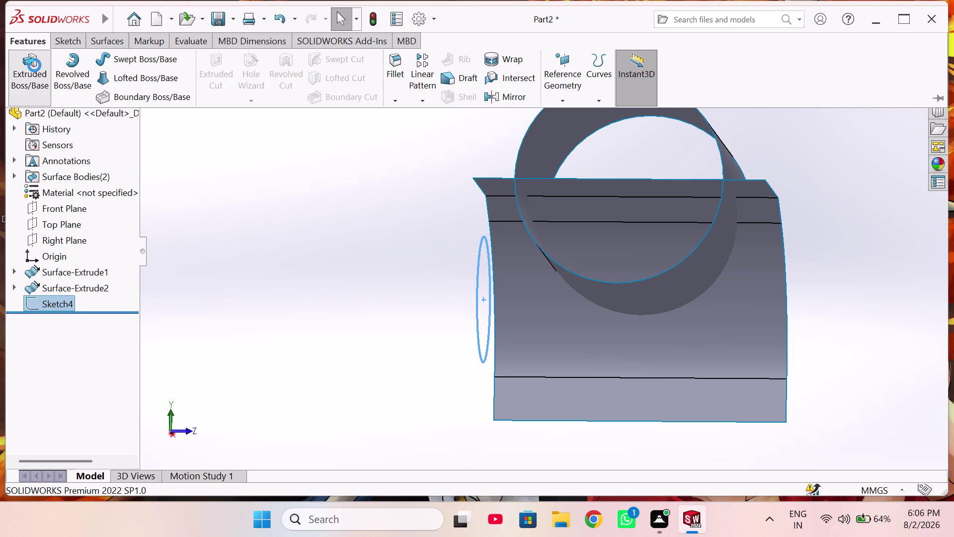
middle_drag(221, 254, 332, 300)
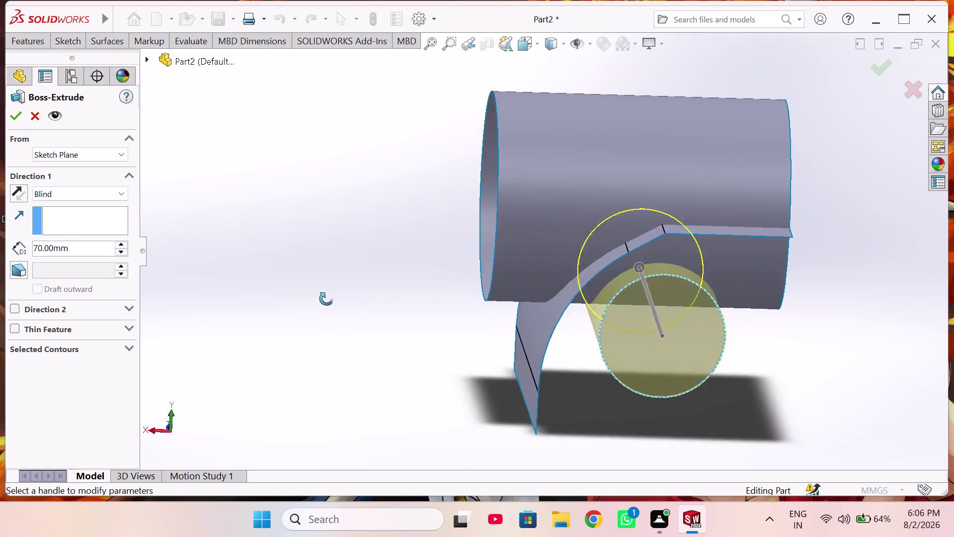
middle_drag(331, 301, 220, 282)
click(12, 113)
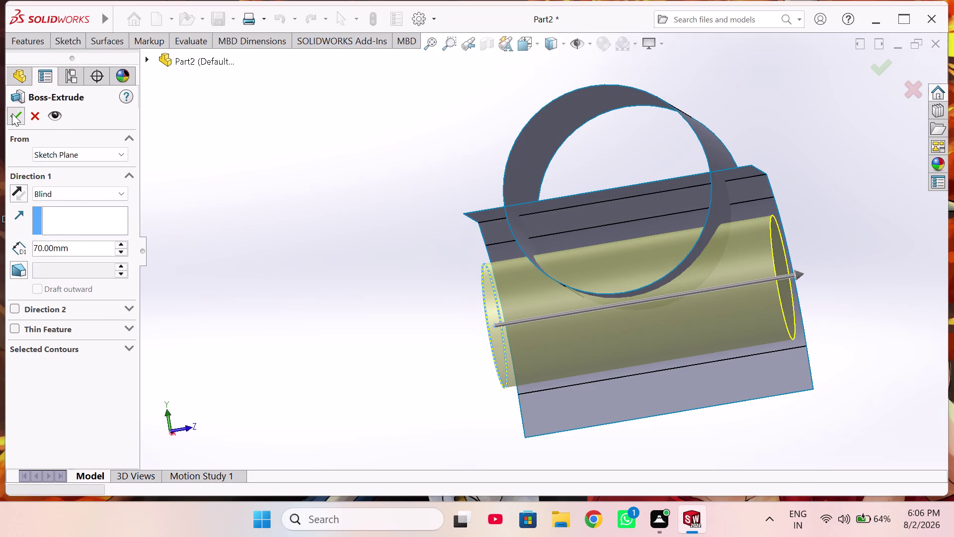
click(110, 39)
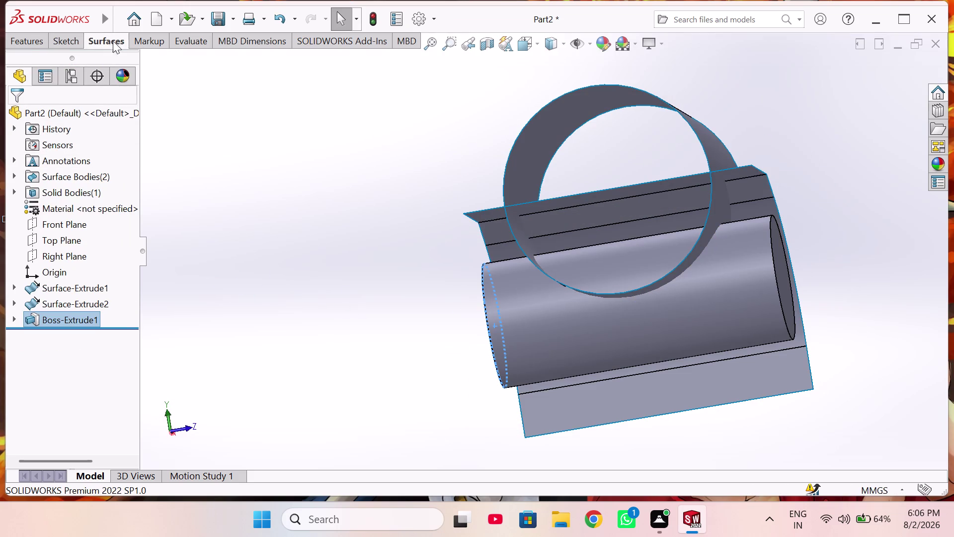
click(500, 82)
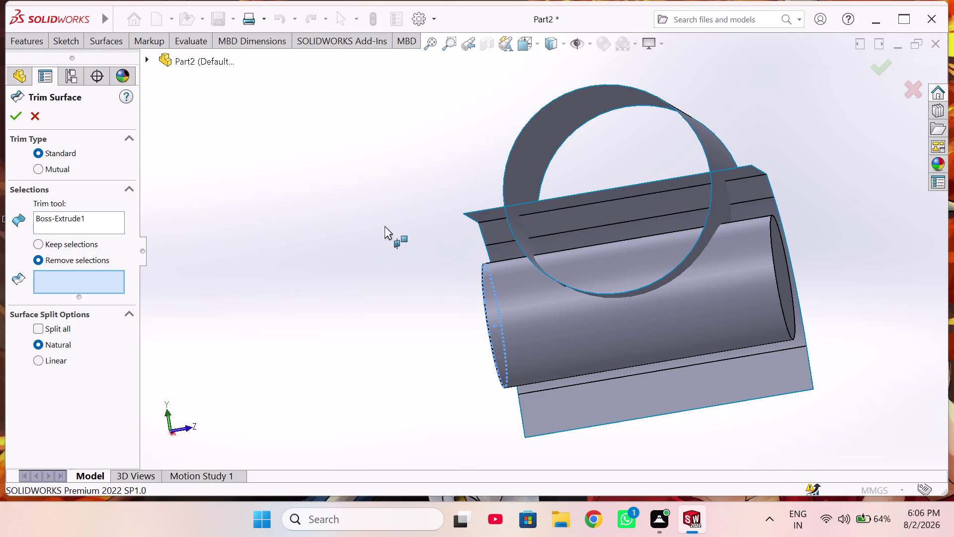
middle_drag(383, 227, 404, 254)
scroll(up, 3)
drag(401, 110, 621, 123)
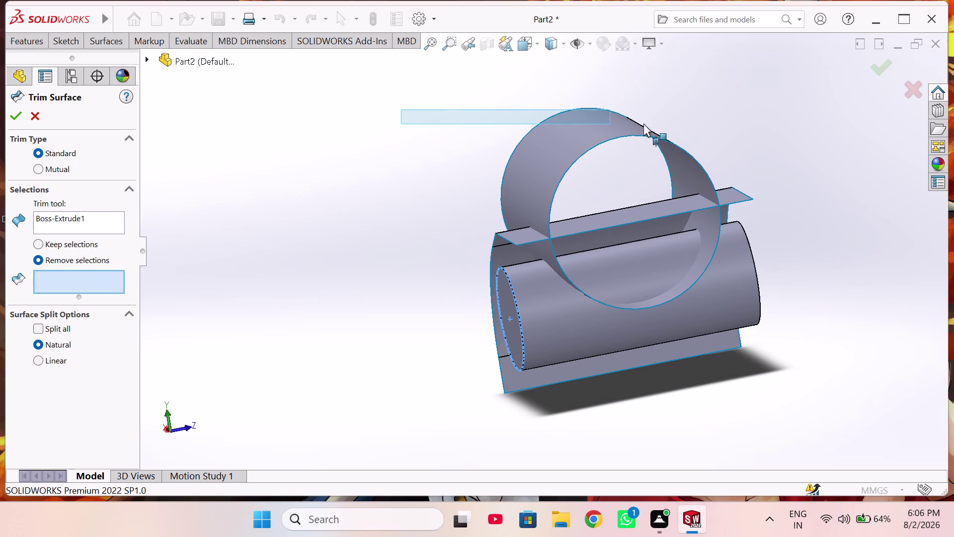
drag(620, 124, 698, 124)
drag(751, 133, 768, 208)
drag(748, 94, 480, 270)
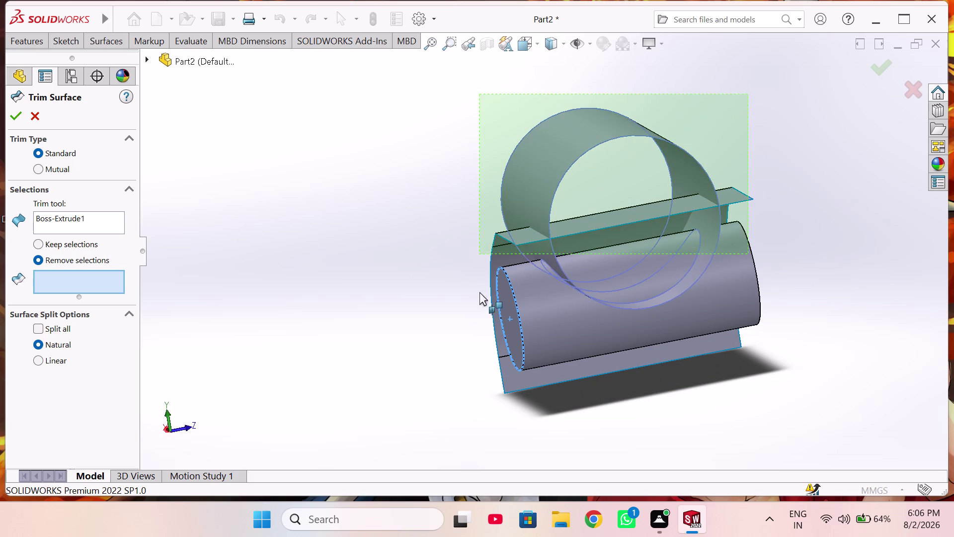
drag(480, 270, 511, 419)
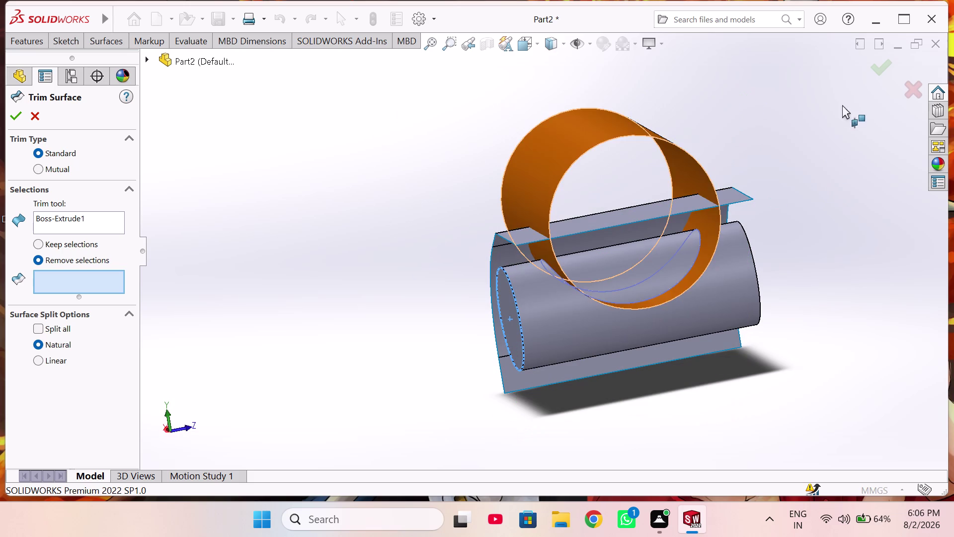
drag(815, 102, 429, 420)
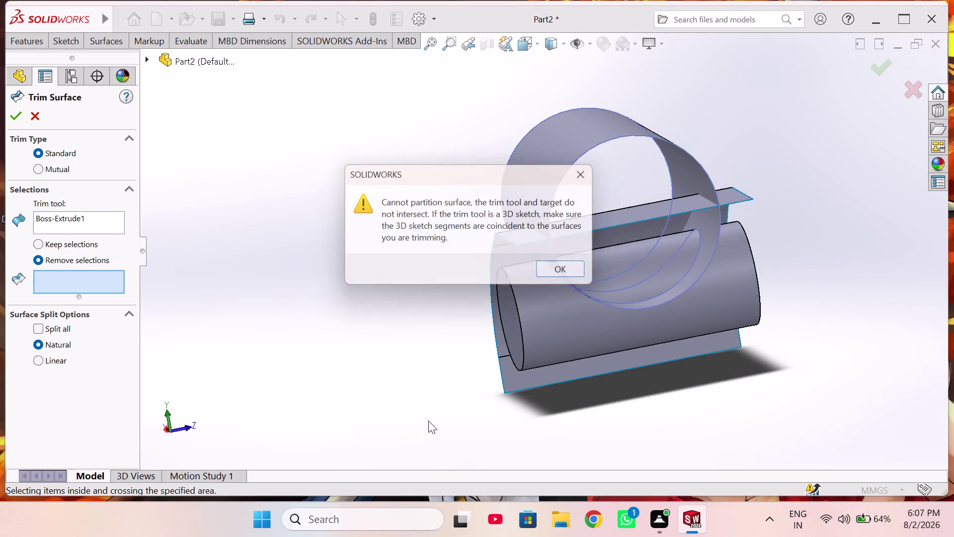
click(588, 271)
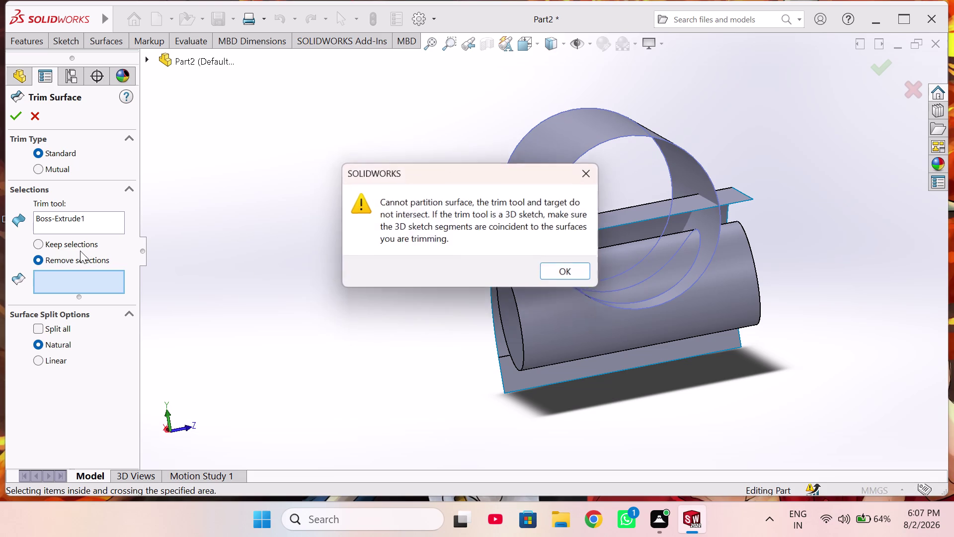
right_click(88, 214)
click(577, 275)
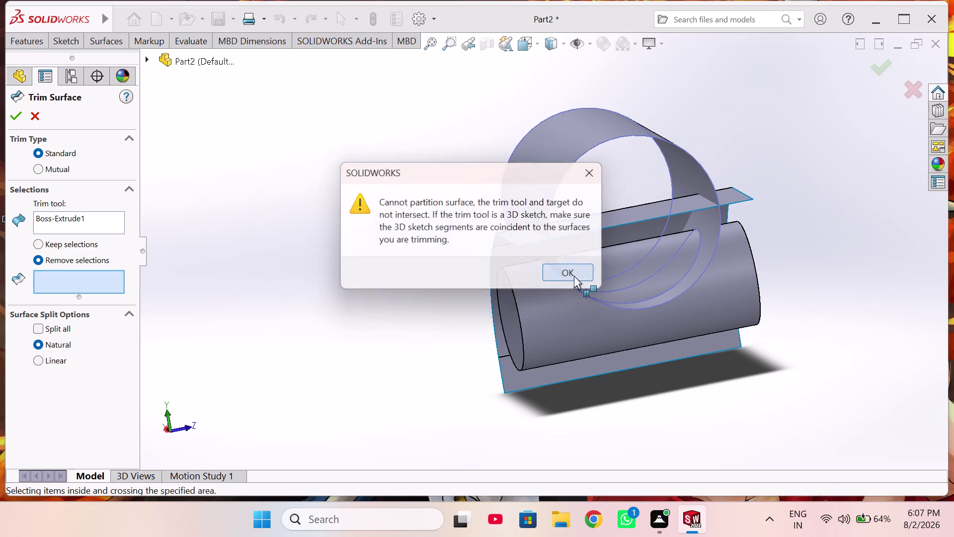
right_click(105, 217)
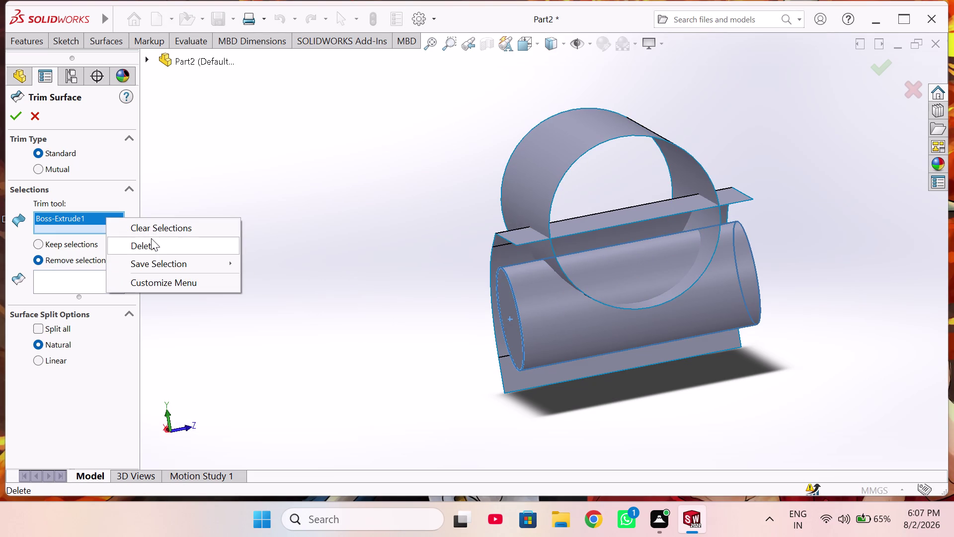
click(152, 238)
drag(868, 118, 525, 128)
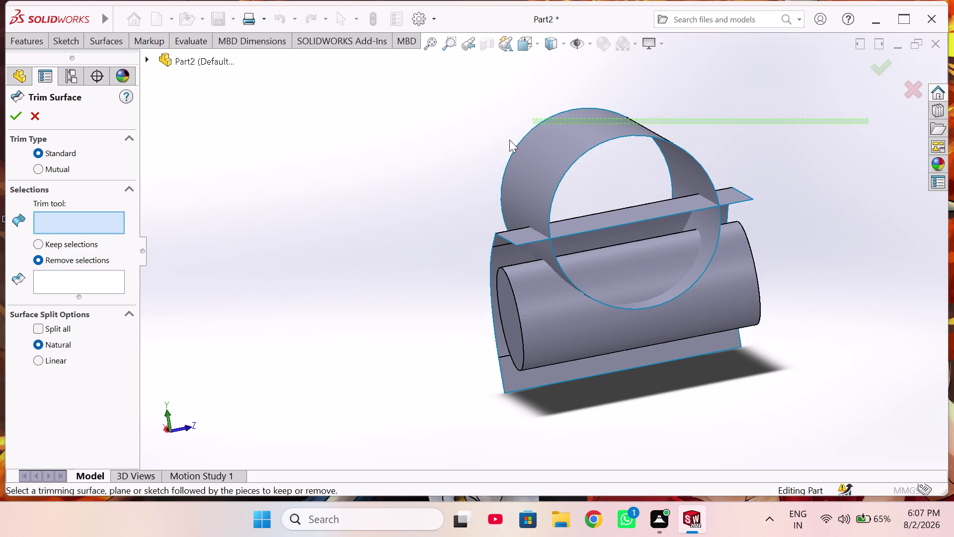
drag(525, 127, 379, 407)
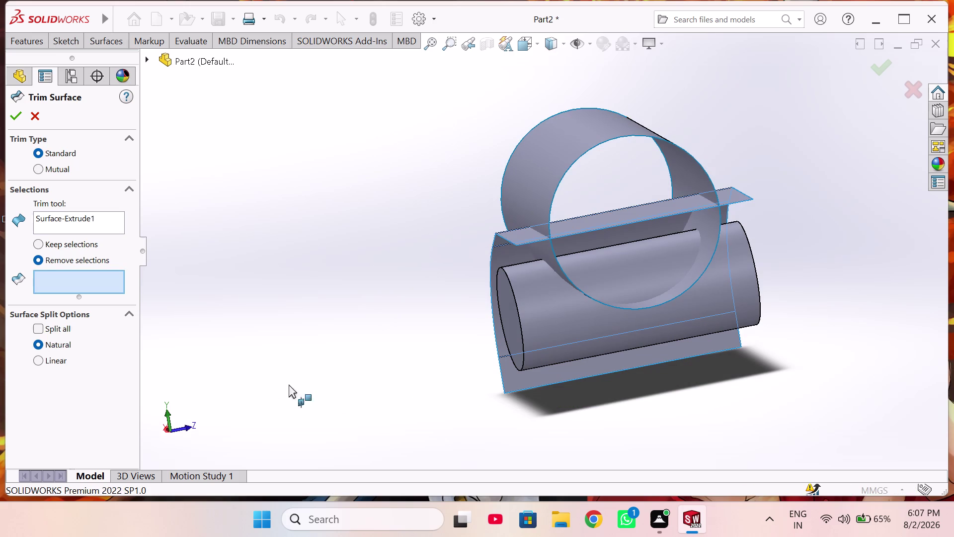
drag(770, 90, 513, 98)
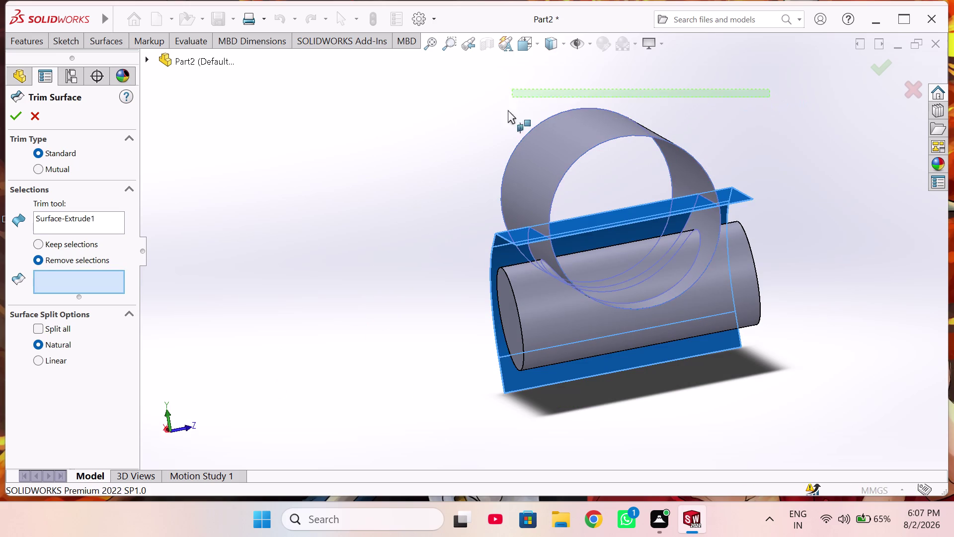
drag(512, 98, 473, 265)
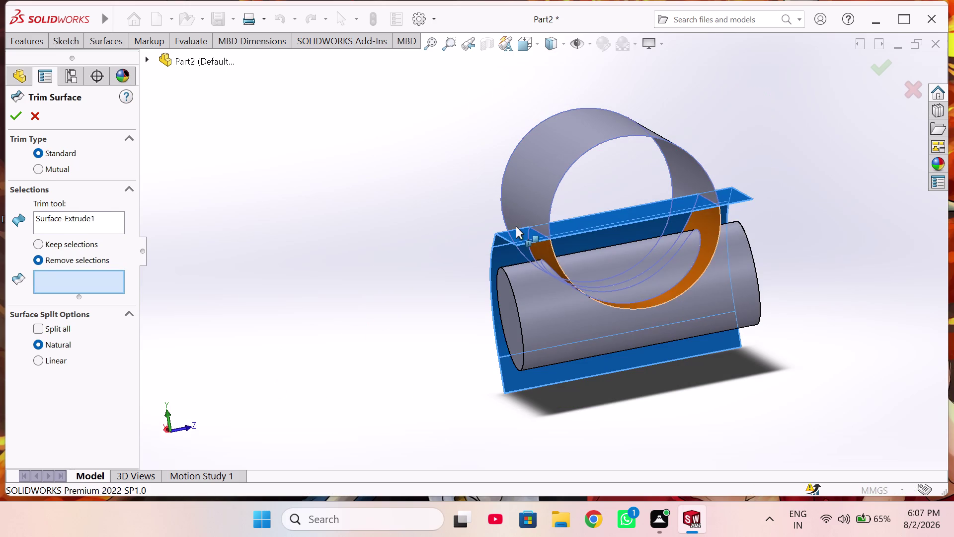
key(Escape)
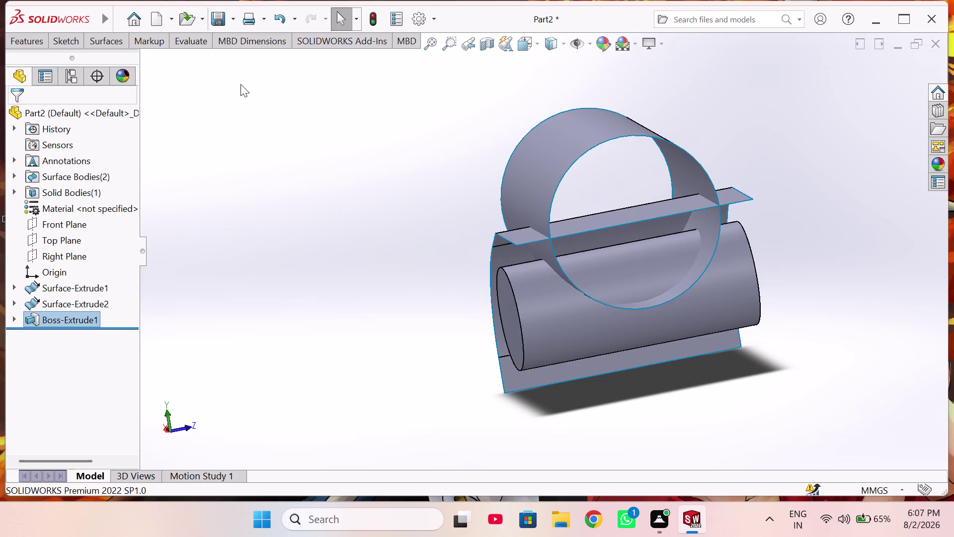
click(92, 39)
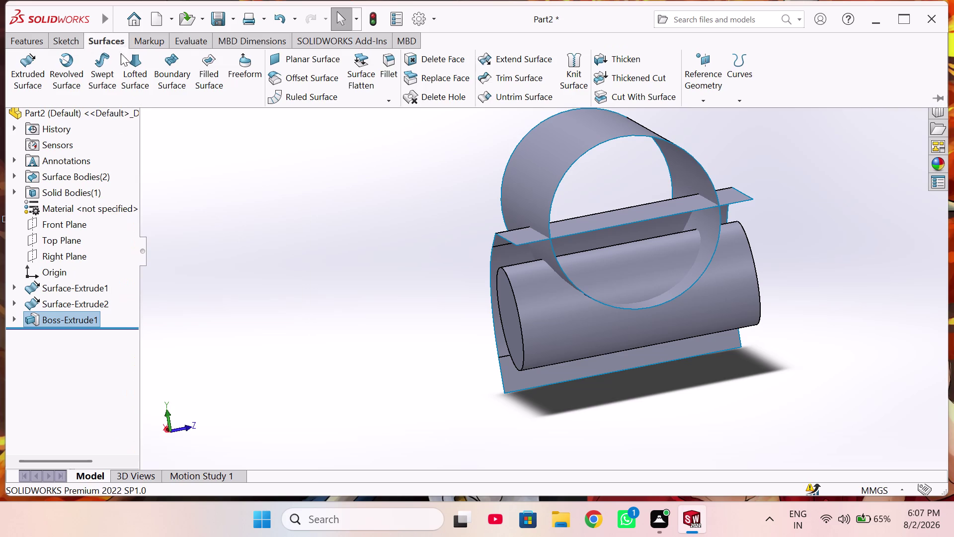
Start a surface trim, replacing the cylinder with Surface-Extrude1 as trim tool.
click(512, 80)
scroll(up, 3)
drag(441, 77, 435, 117)
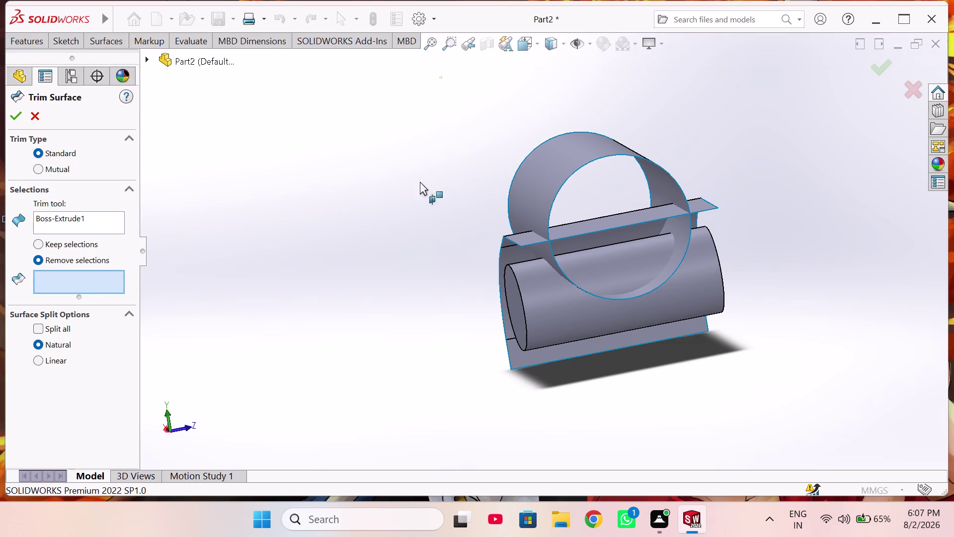
drag(434, 117, 627, 416)
right_click(80, 224)
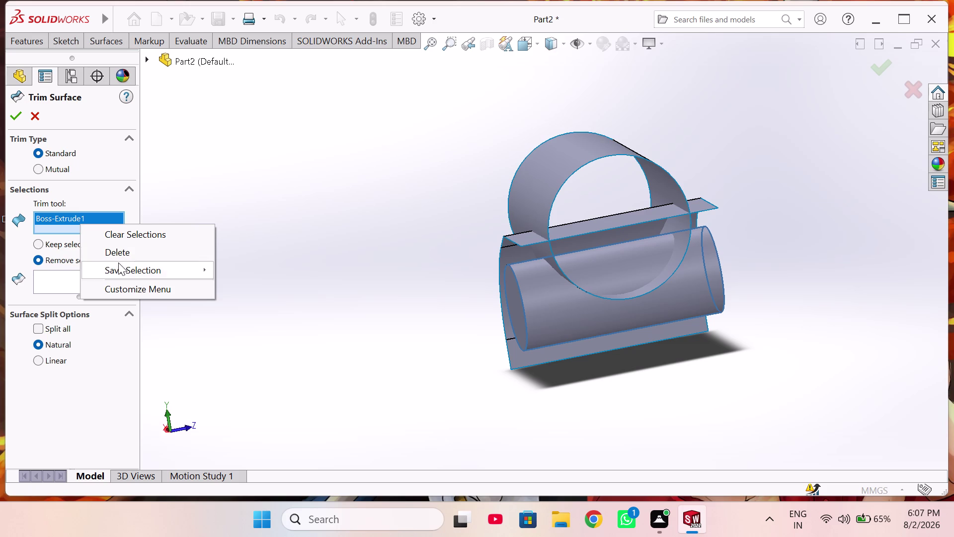
click(123, 238)
drag(429, 93, 429, 290)
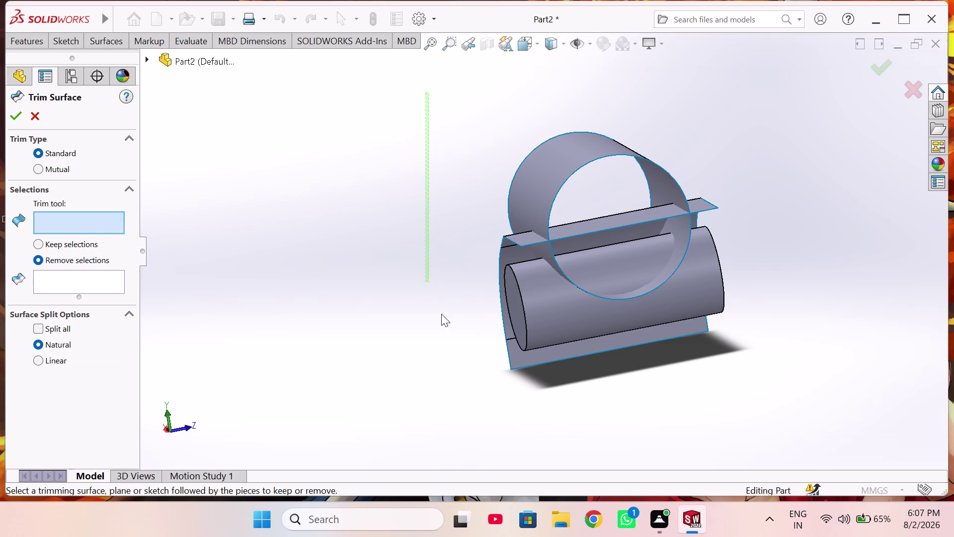
drag(429, 290, 850, 437)
Pick the large cylinder piece for removal, then cancel the trim.
middle_drag(827, 431, 788, 439)
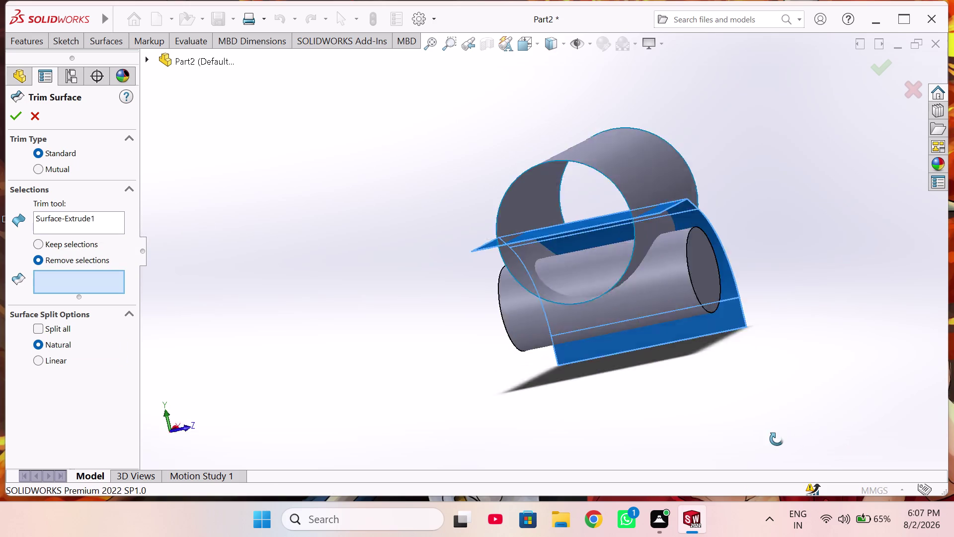
middle_drag(788, 439, 722, 504)
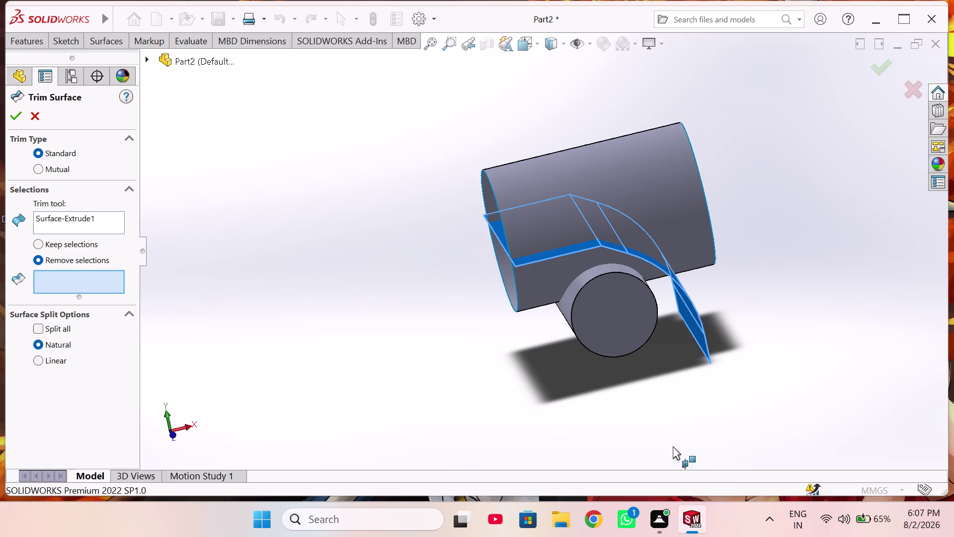
middle_drag(703, 361, 608, 389)
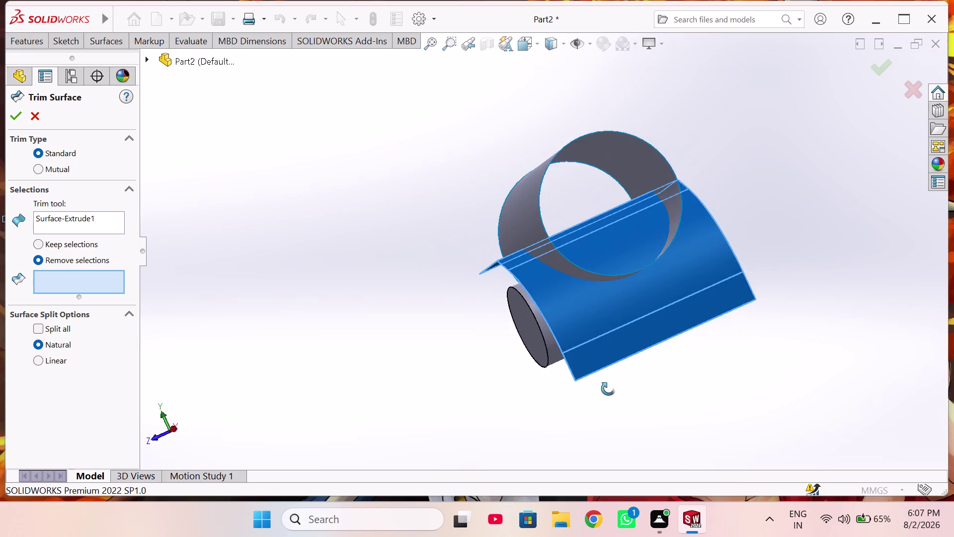
middle_drag(608, 389, 638, 435)
middle_drag(777, 426, 598, 395)
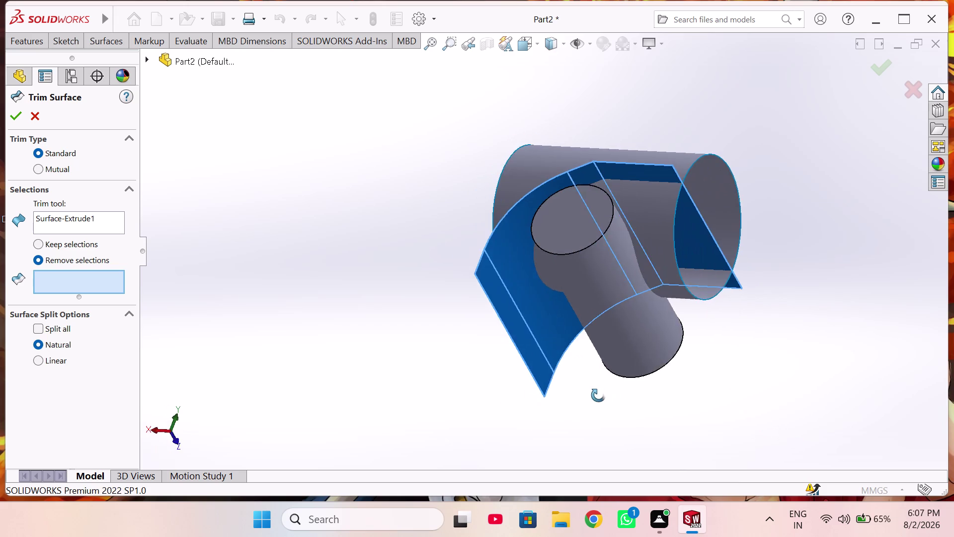
middle_drag(599, 395, 826, 438)
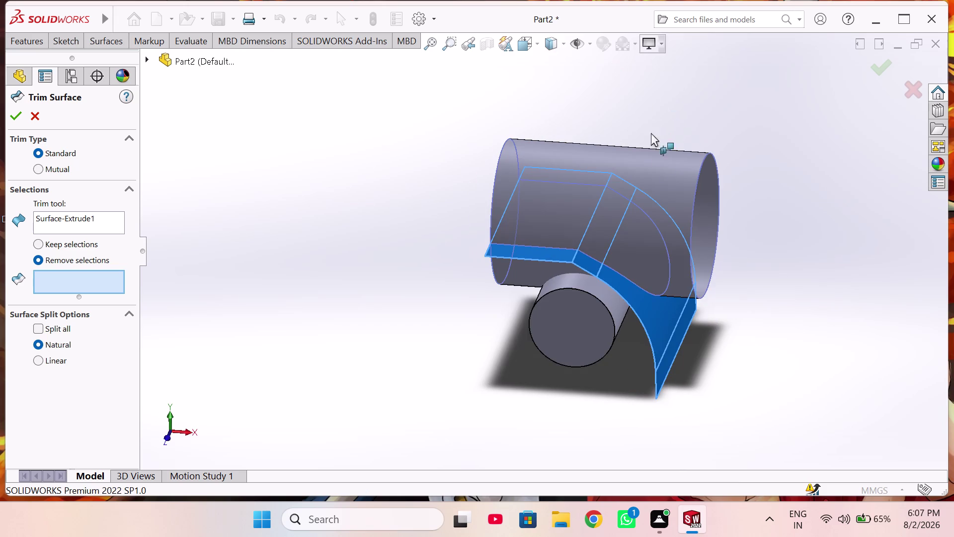
click(657, 181)
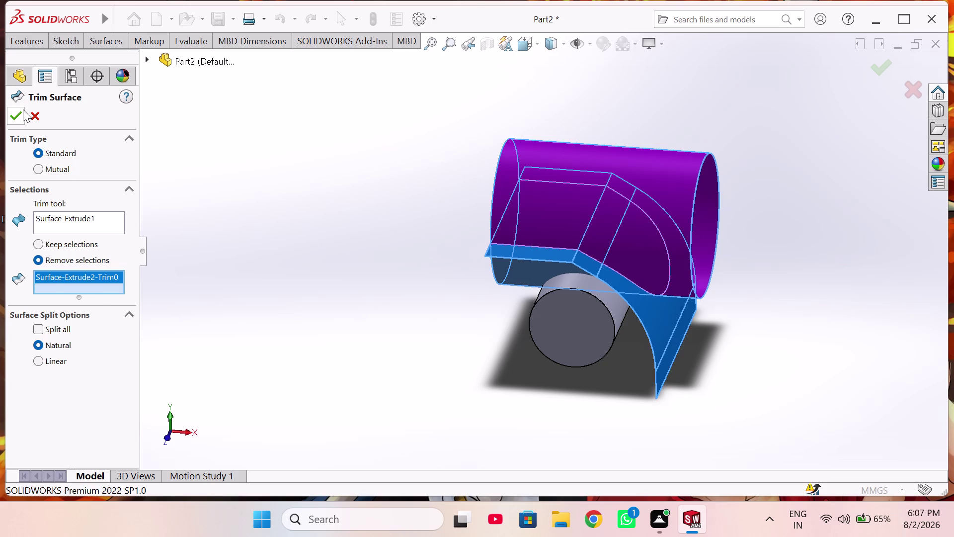
click(35, 115)
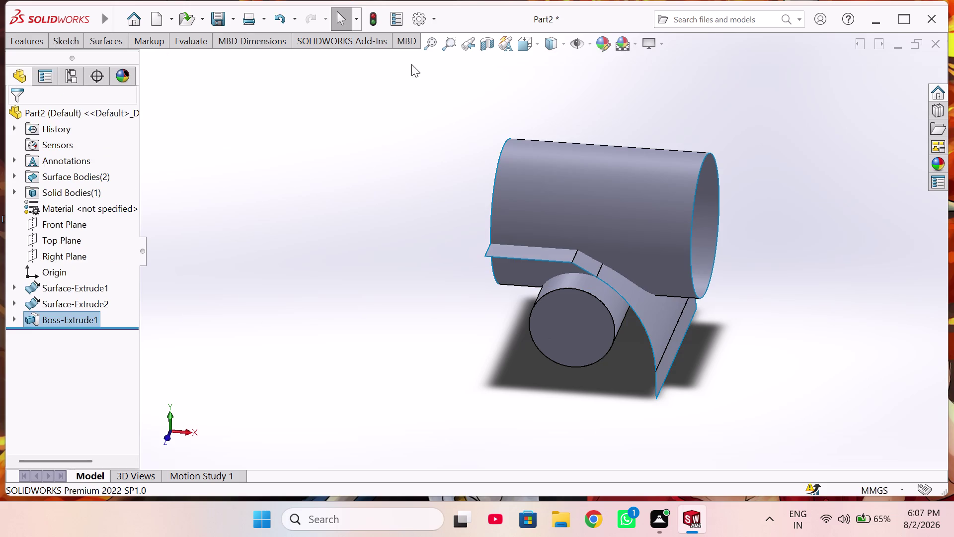
click(93, 42)
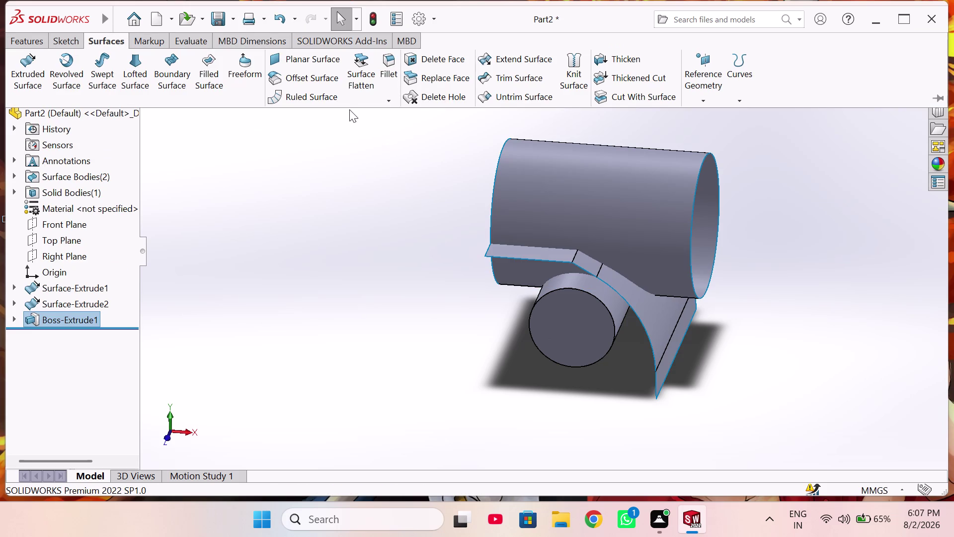
Start a Trim Surface with Surface-Extrude1 selected, switch to Mutual, and dismiss the error.
click(509, 81)
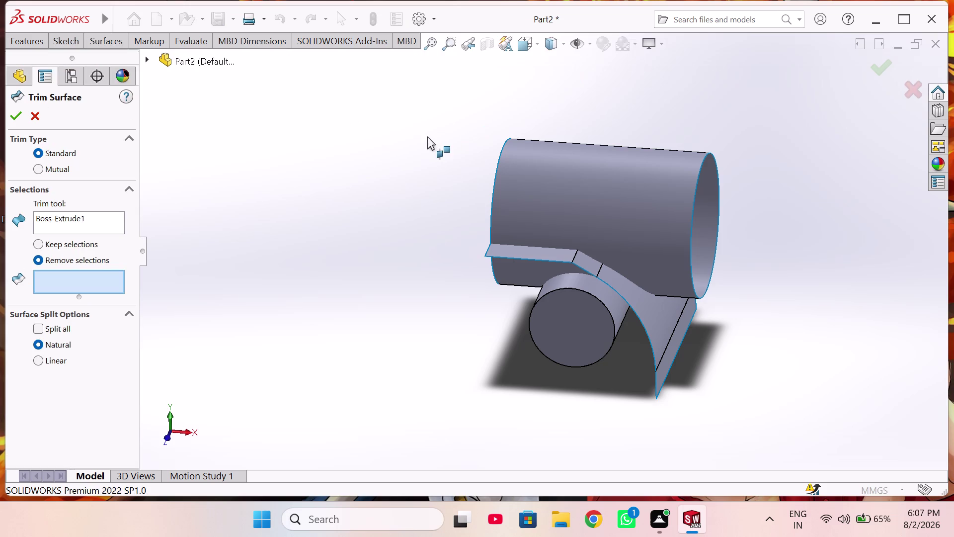
right_click(98, 216)
click(140, 243)
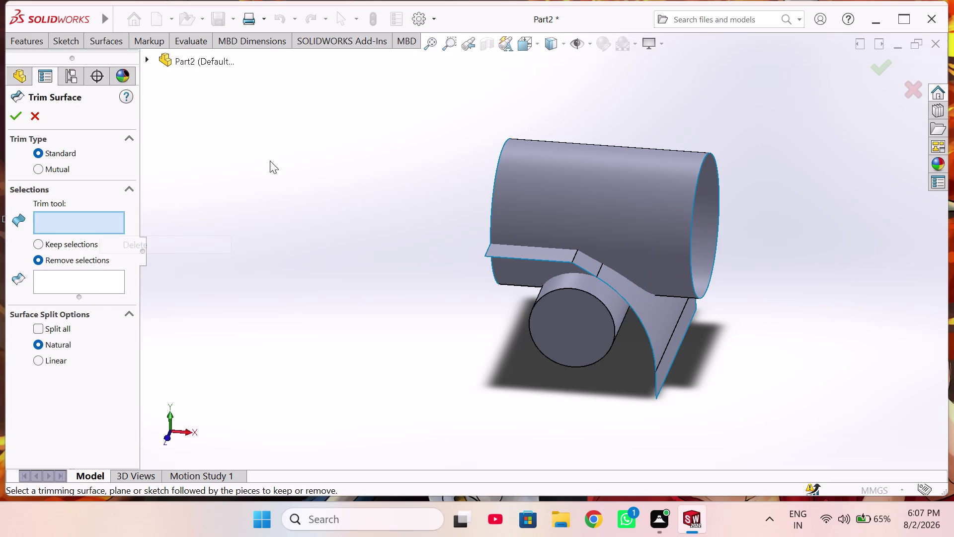
drag(384, 76, 660, 404)
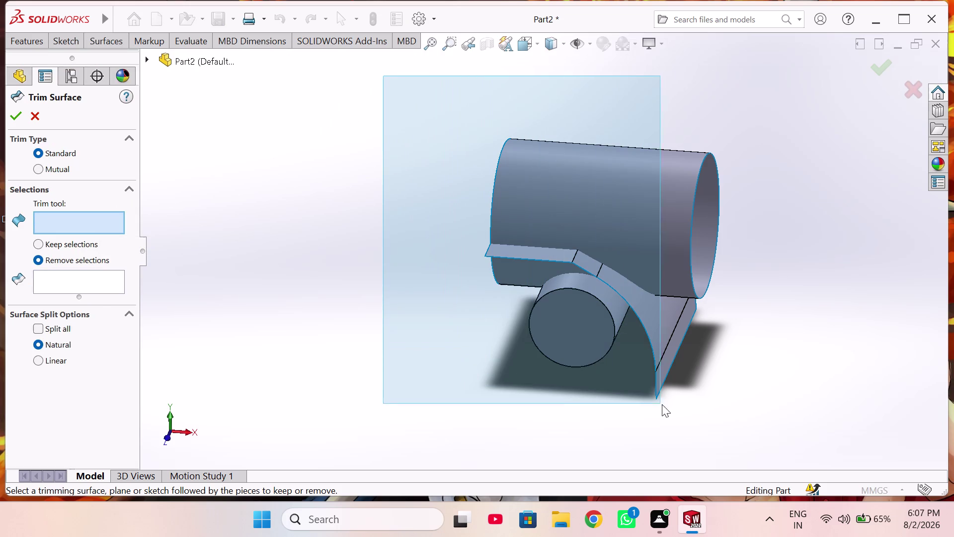
drag(661, 403, 702, 422)
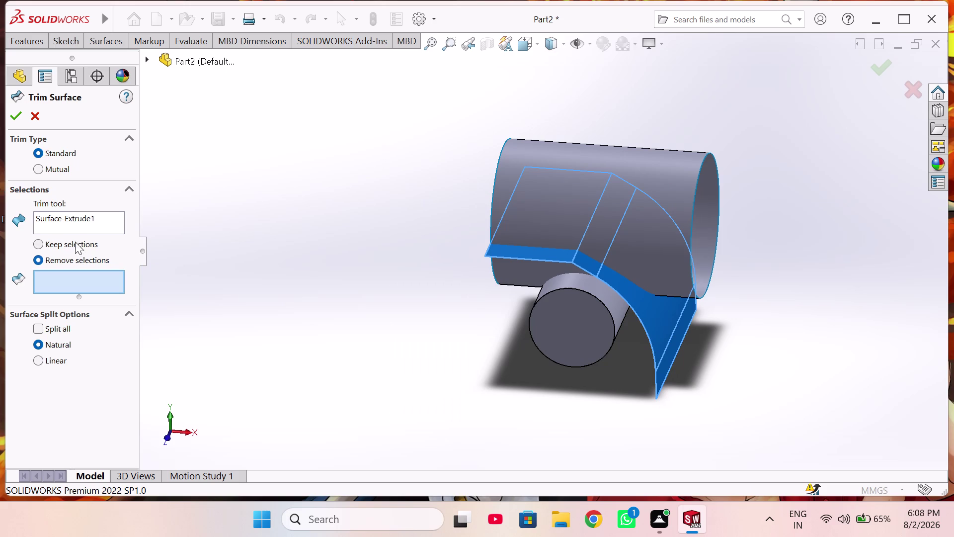
click(56, 168)
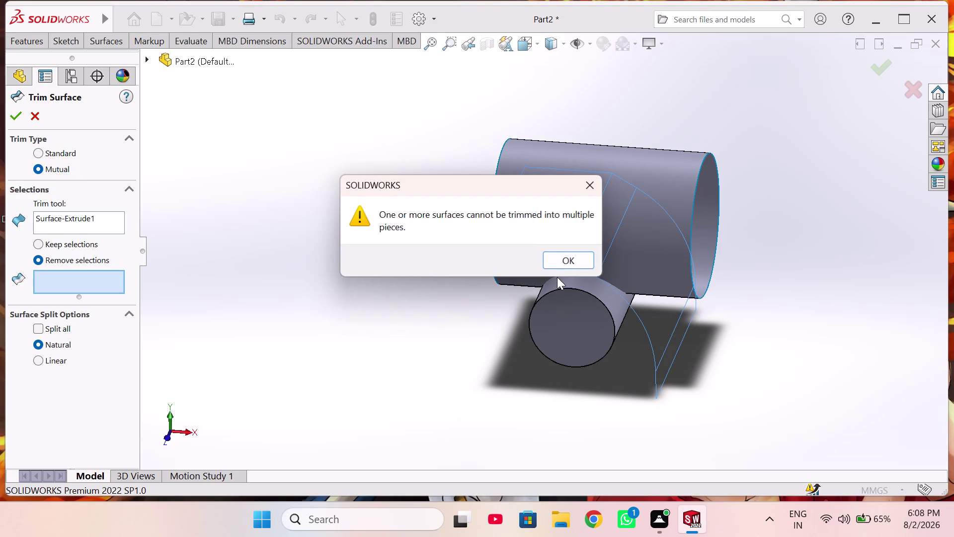
click(560, 264)
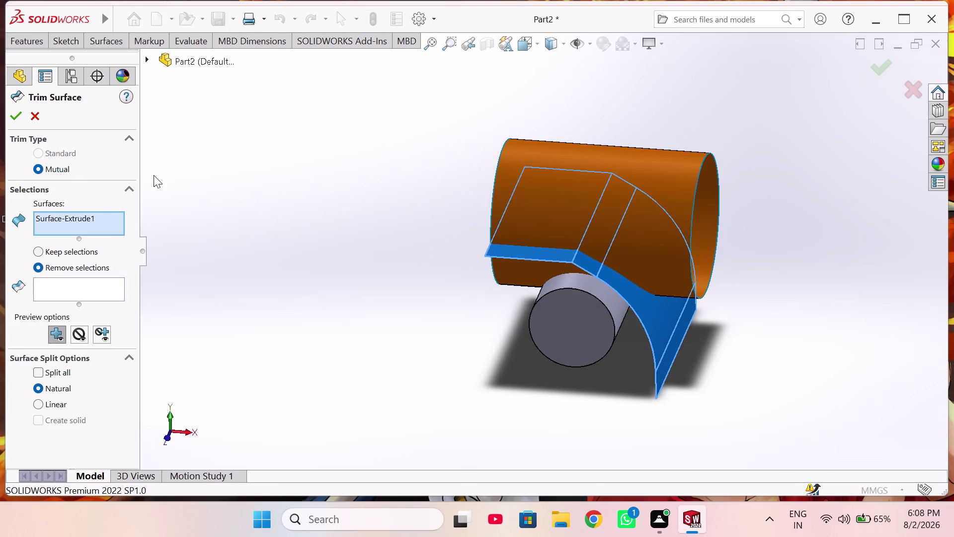
Reselect both extruded surfaces plus the cylinder's end face for the mutual trim.
right_click(99, 223)
click(106, 232)
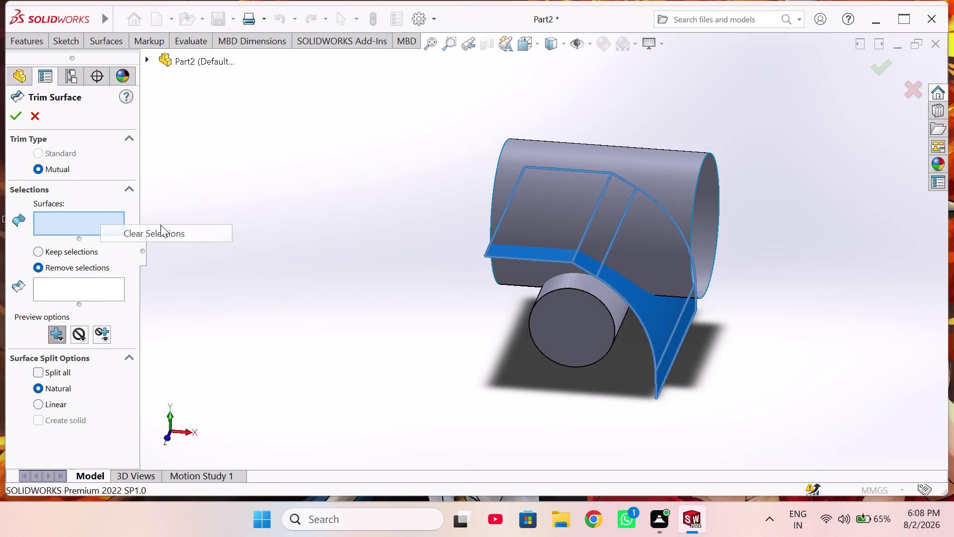
drag(421, 119, 830, 444)
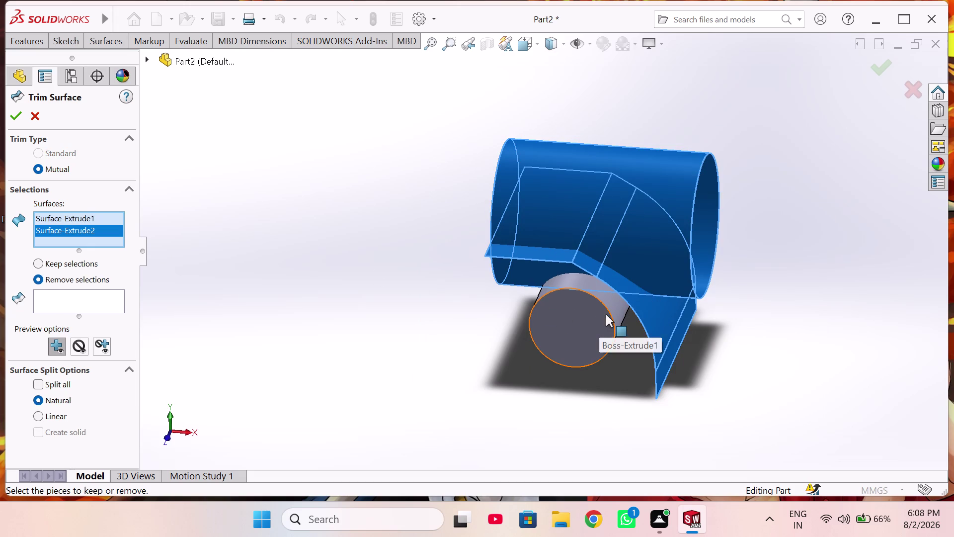
click(611, 312)
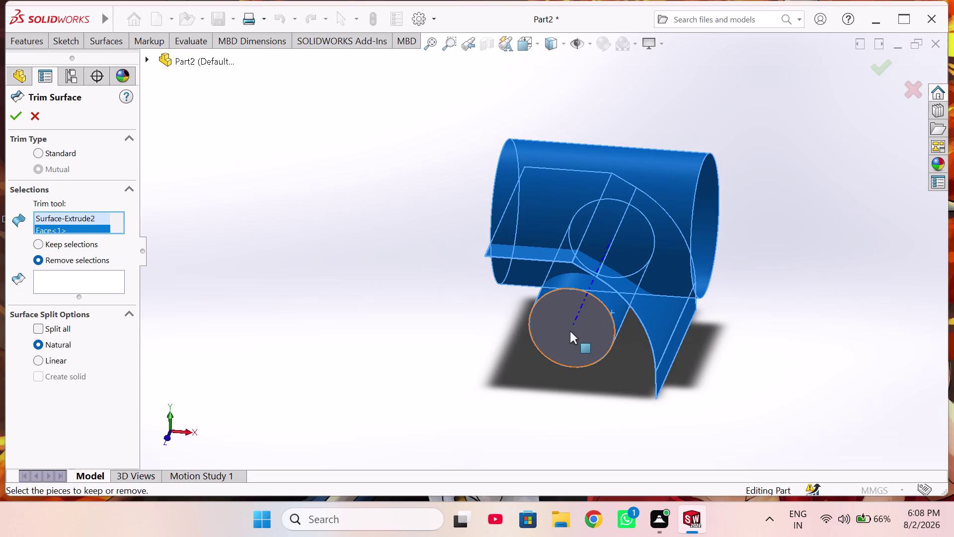
click(573, 330)
middle_drag(435, 302, 452, 319)
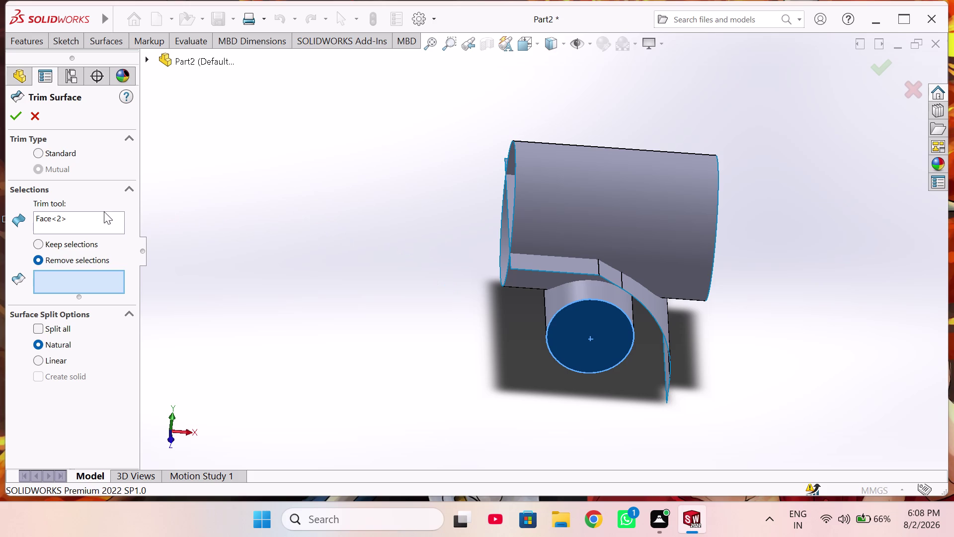
Remove the face, reselect Surface-Extrude1, toggle Standard/Mutual, and cancel the trim.
right_click(87, 211)
right_click(87, 216)
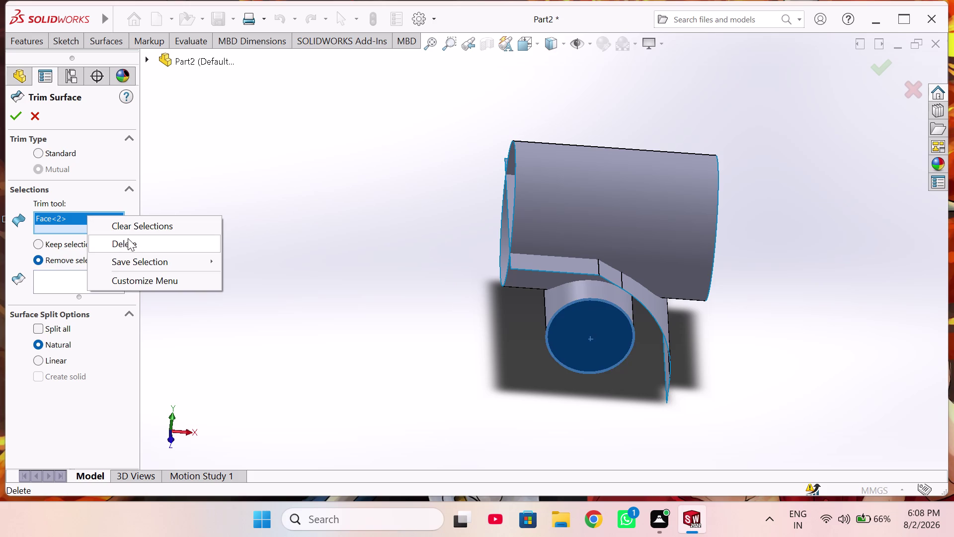
click(138, 224)
drag(379, 93, 424, 309)
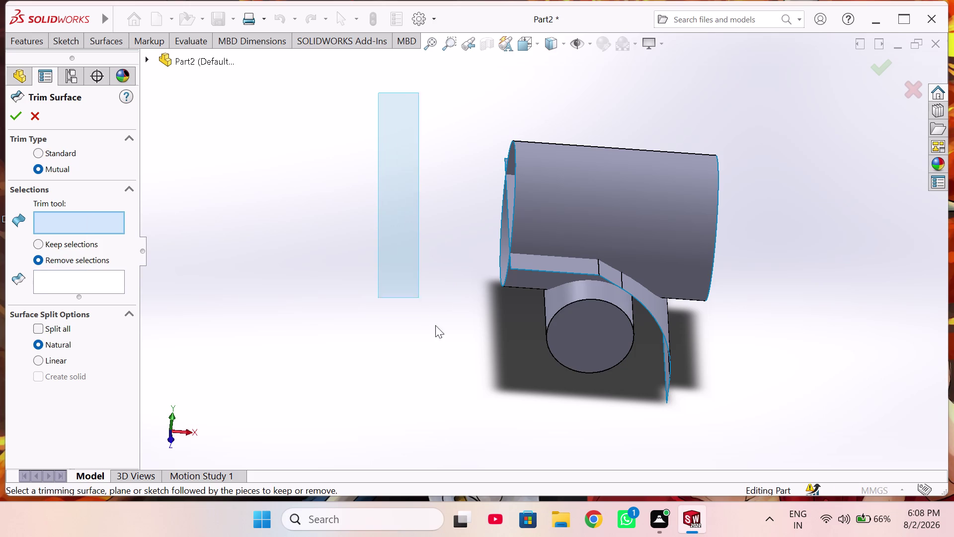
drag(424, 309, 826, 456)
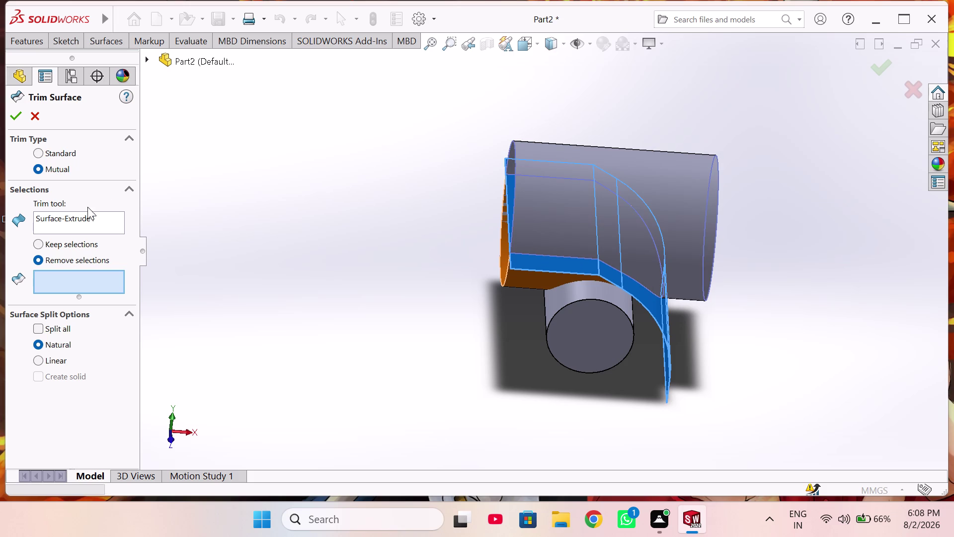
click(39, 156)
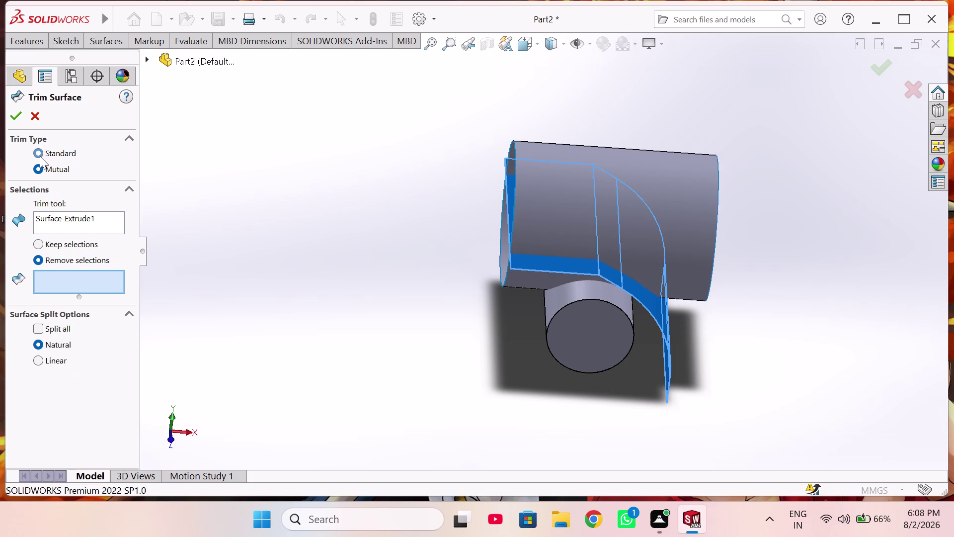
click(43, 164)
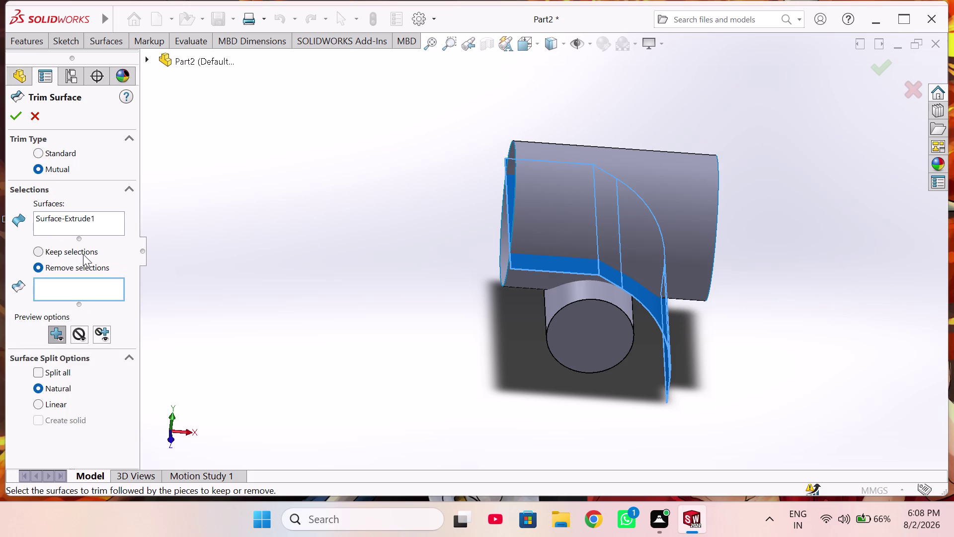
click(33, 109)
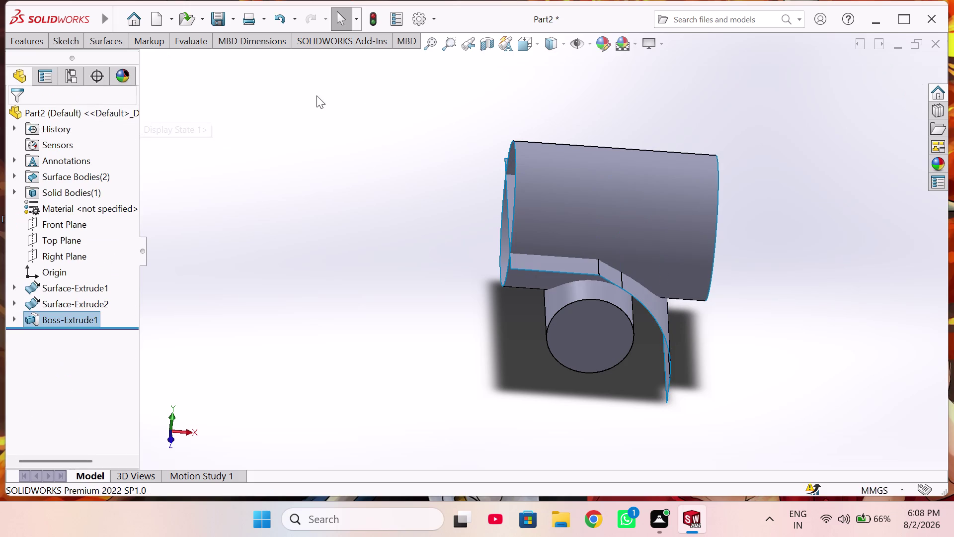
Start another Trim Surface with Surface-Extrude1 as tool in Mutual mode.
click(113, 47)
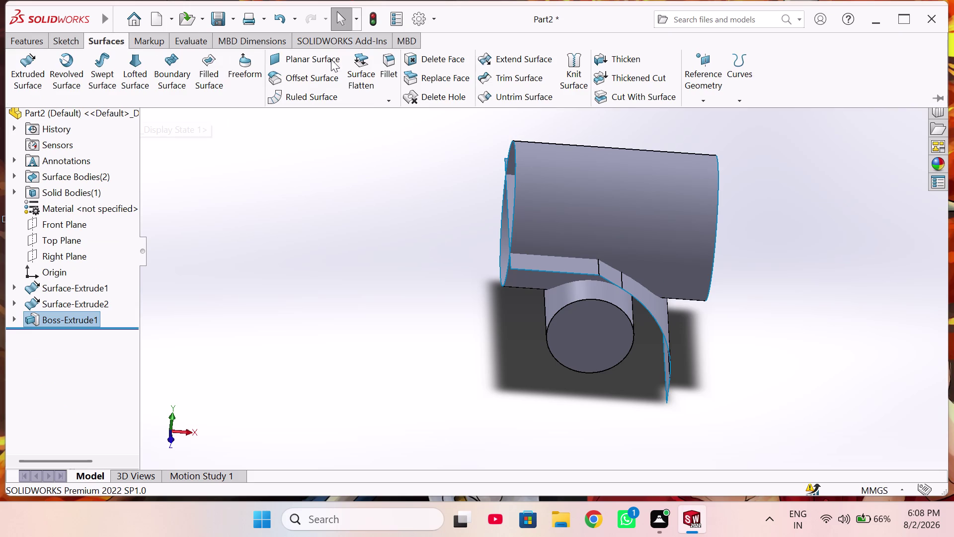
click(485, 86)
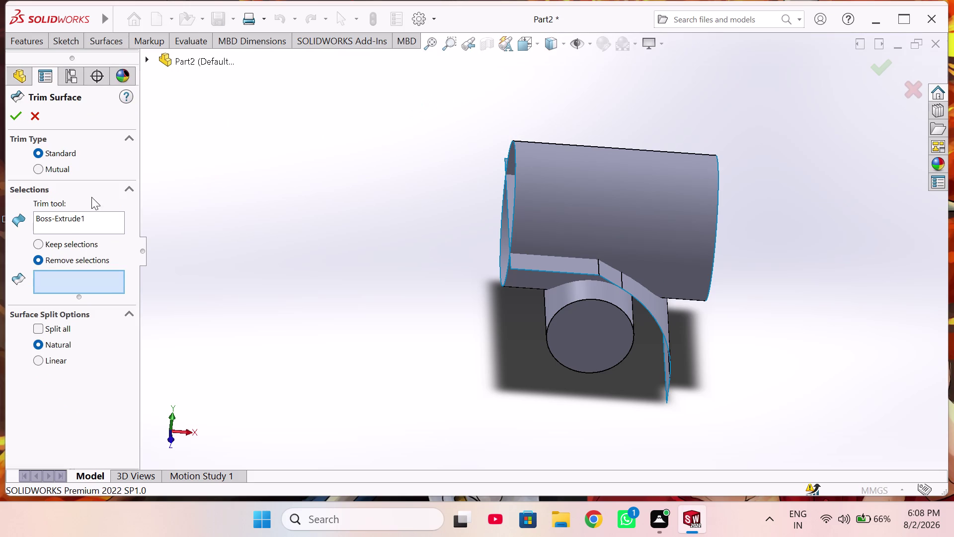
right_click(65, 219)
click(119, 232)
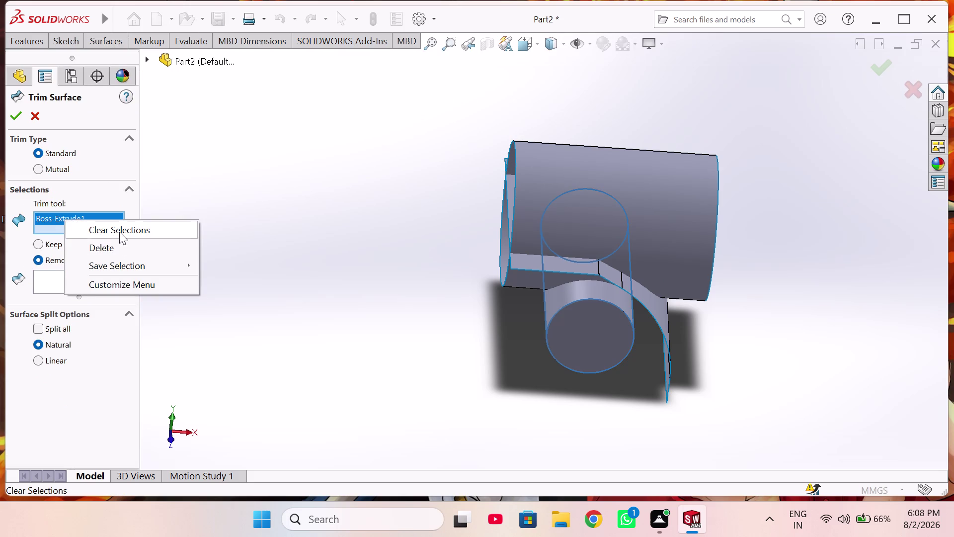
drag(391, 95, 835, 451)
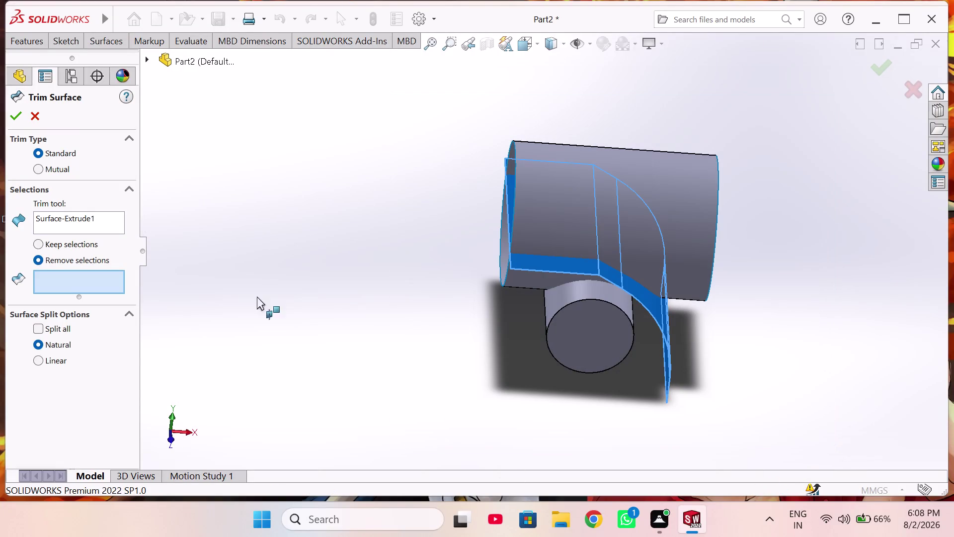
click(53, 168)
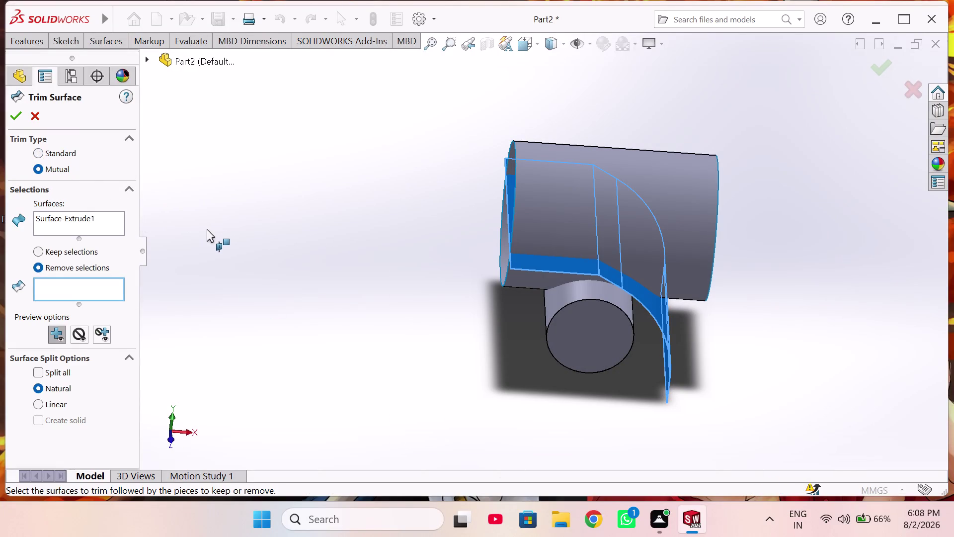
Reset the surfaces list to Surface-Extrude2, Surface-Extrude1 and the cylinder end face.
click(104, 221)
right_click(103, 221)
click(144, 243)
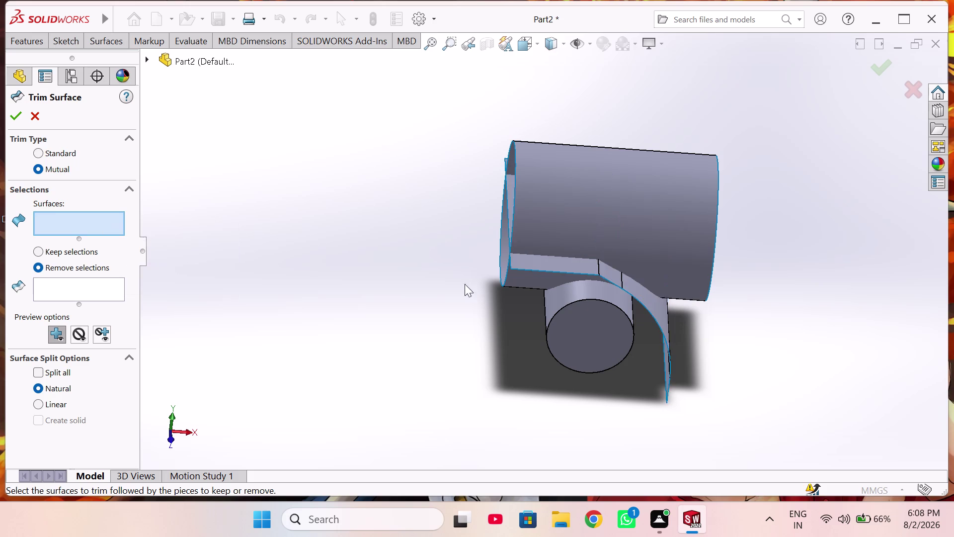
click(611, 227)
click(577, 269)
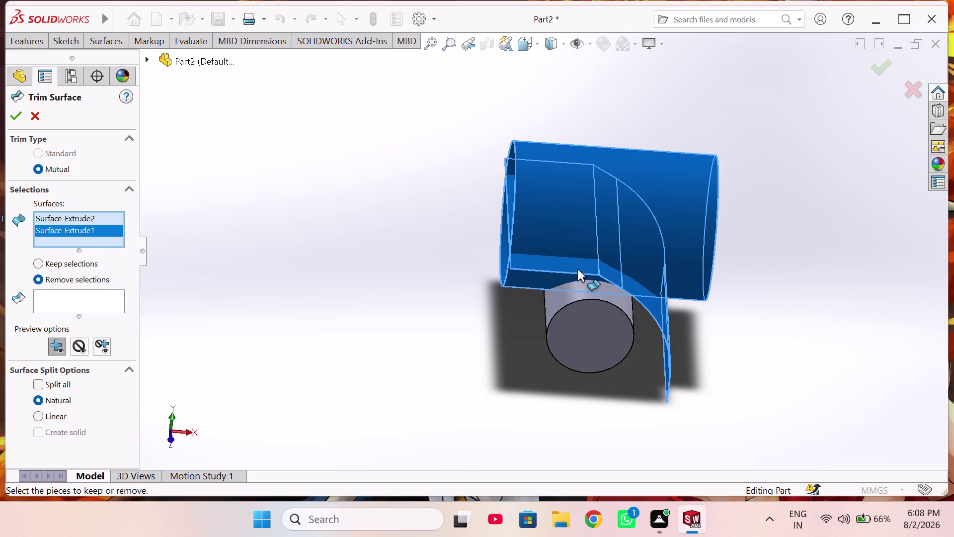
click(571, 300)
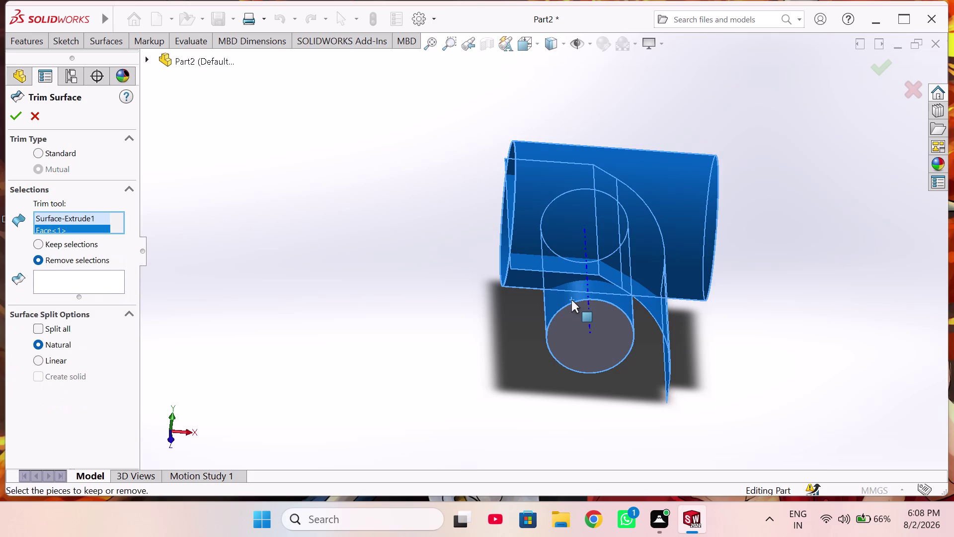
middle_drag(474, 326, 687, 353)
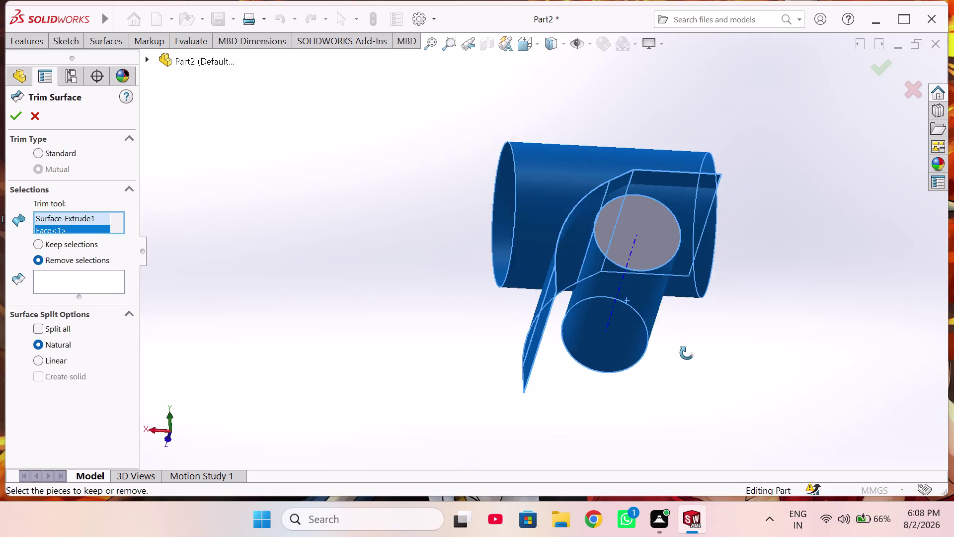
middle_drag(687, 352, 644, 361)
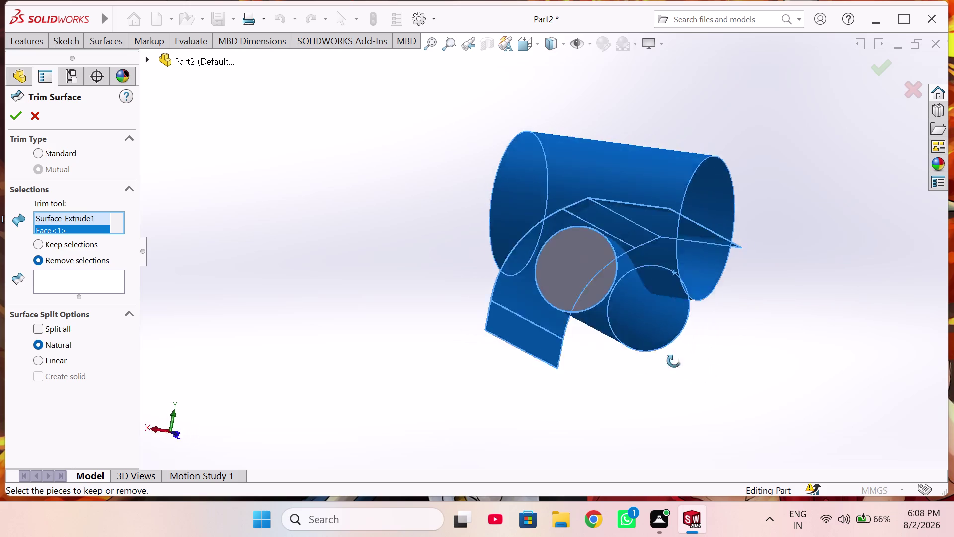
middle_drag(644, 361, 408, 359)
middle_click(408, 360)
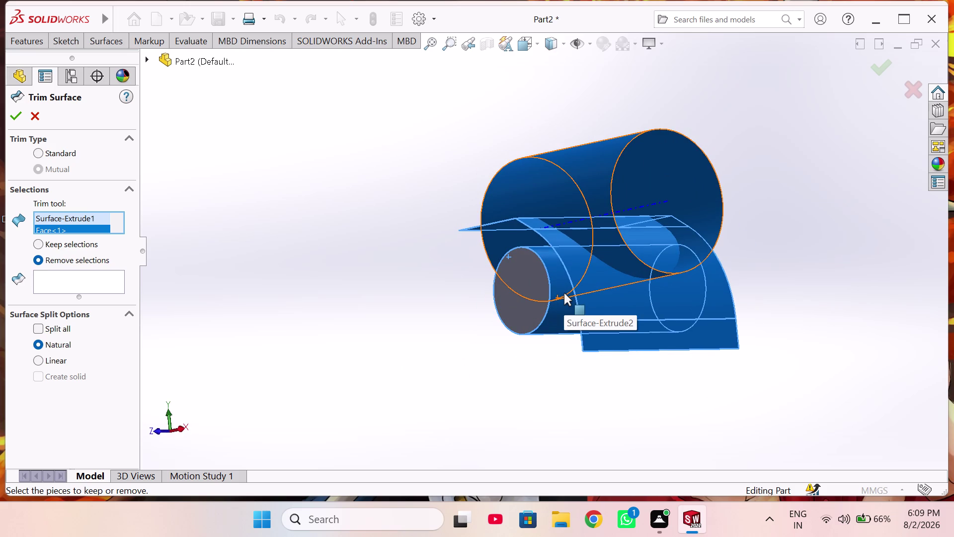
Pick a surface piece to remove while orbiting around the cylinders.
click(110, 294)
double_click(106, 286)
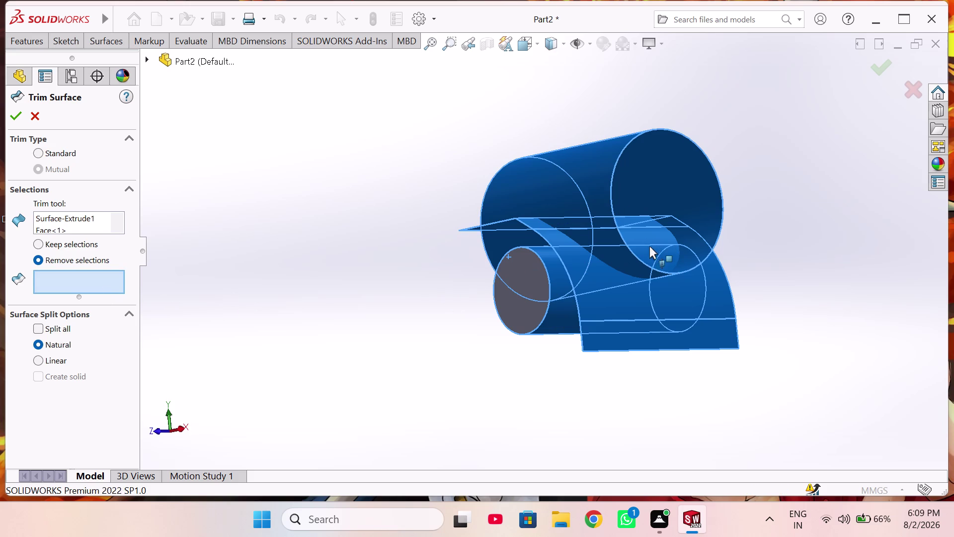
middle_drag(647, 252, 574, 284)
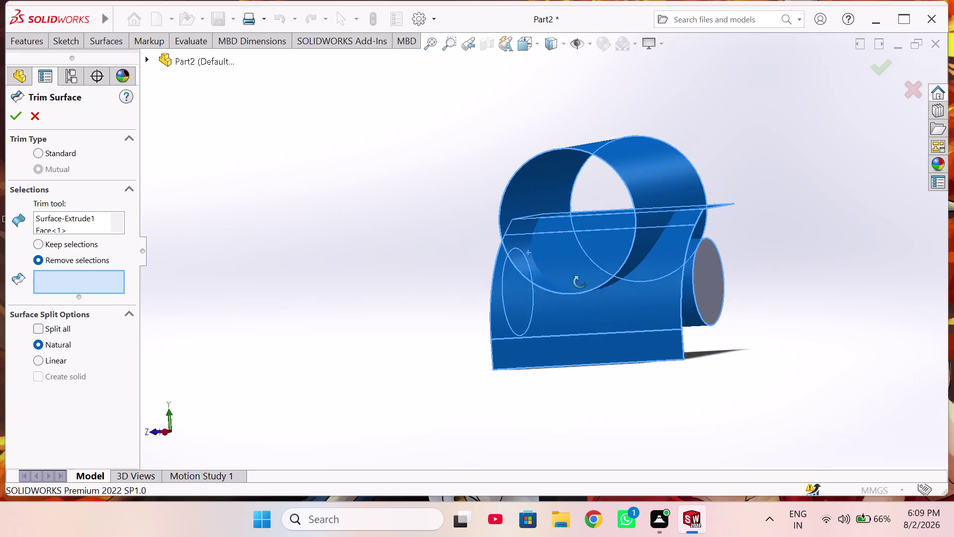
middle_drag(574, 284, 590, 279)
click(643, 164)
middle_drag(641, 163, 592, 197)
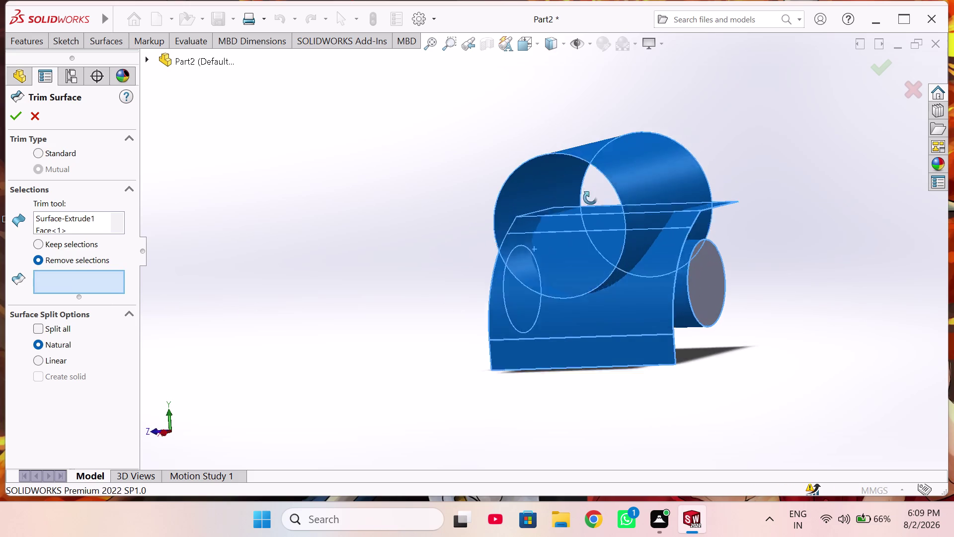
middle_drag(592, 196, 589, 199)
double_click(593, 165)
scroll(down, 3)
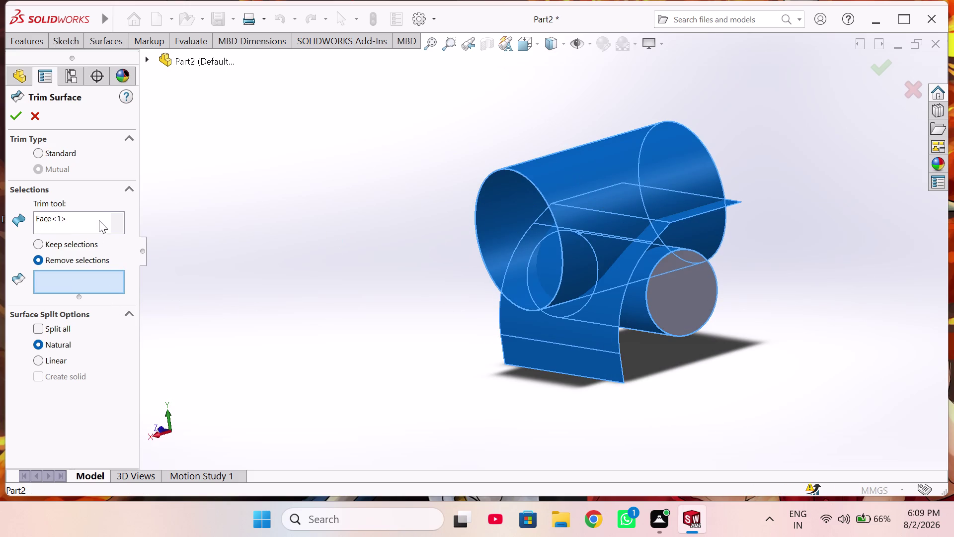
scroll(up, 3)
scroll(up, 3)
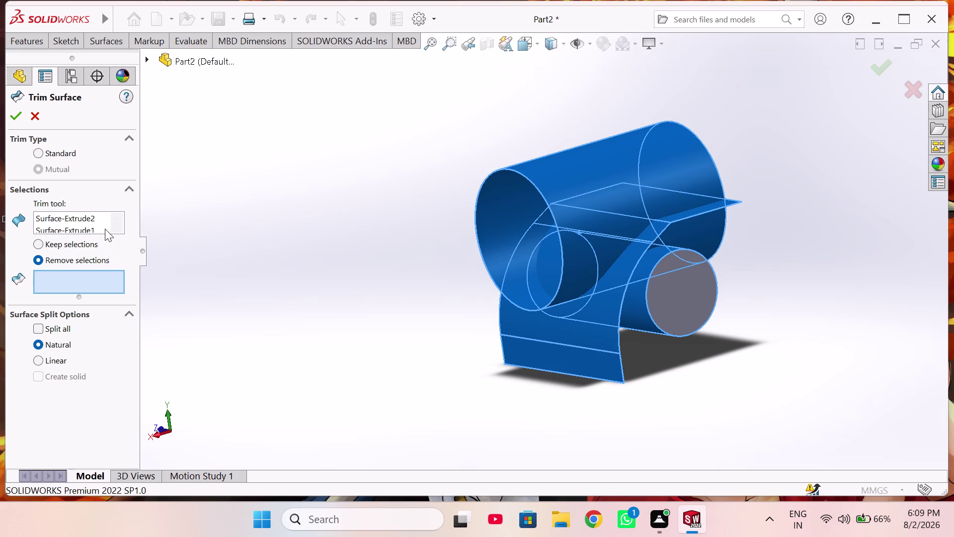
Review the trim entries Surface-Extrude2, Surface-Extrude1 and Face<1>, then cancel the trim.
click(116, 298)
drag(129, 295, 135, 309)
click(97, 281)
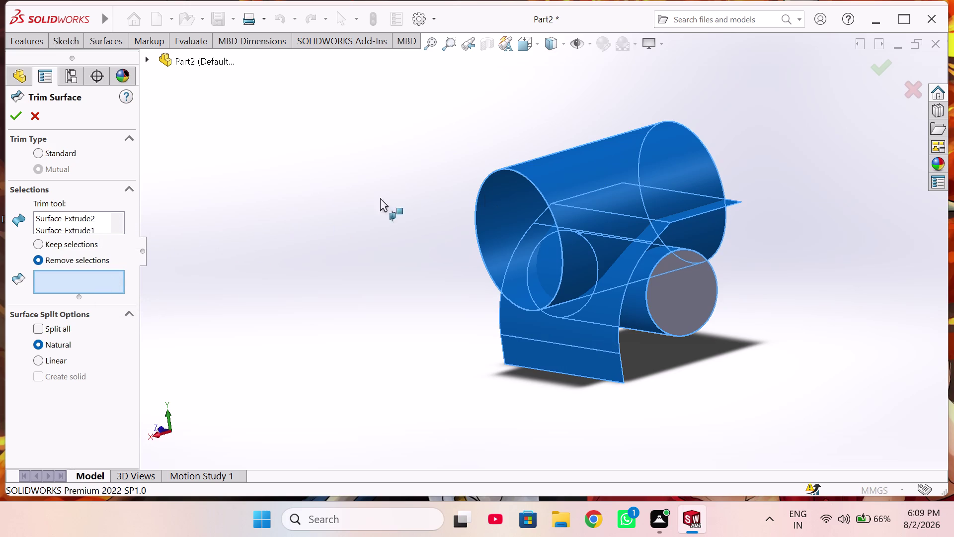
click(539, 174)
triple_click(543, 173)
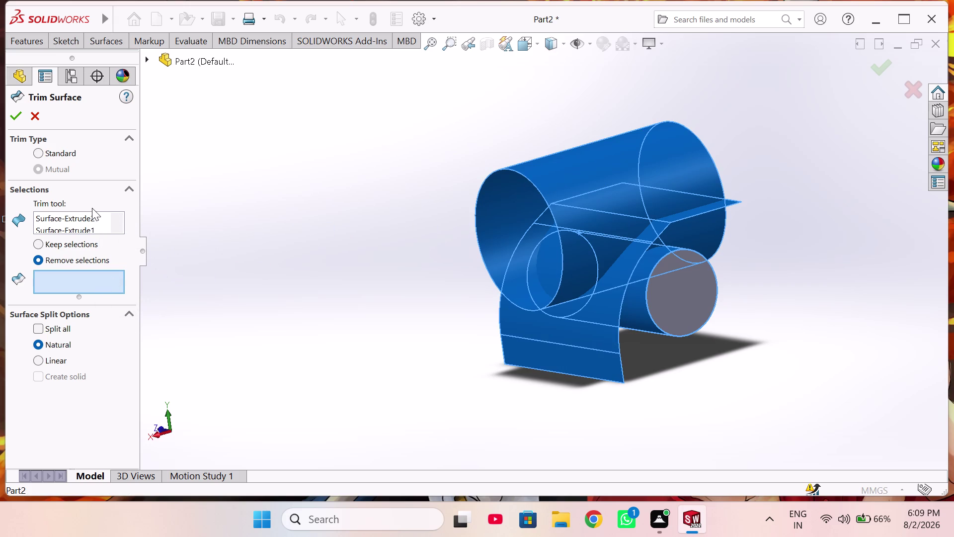
click(89, 213)
scroll(down, 3)
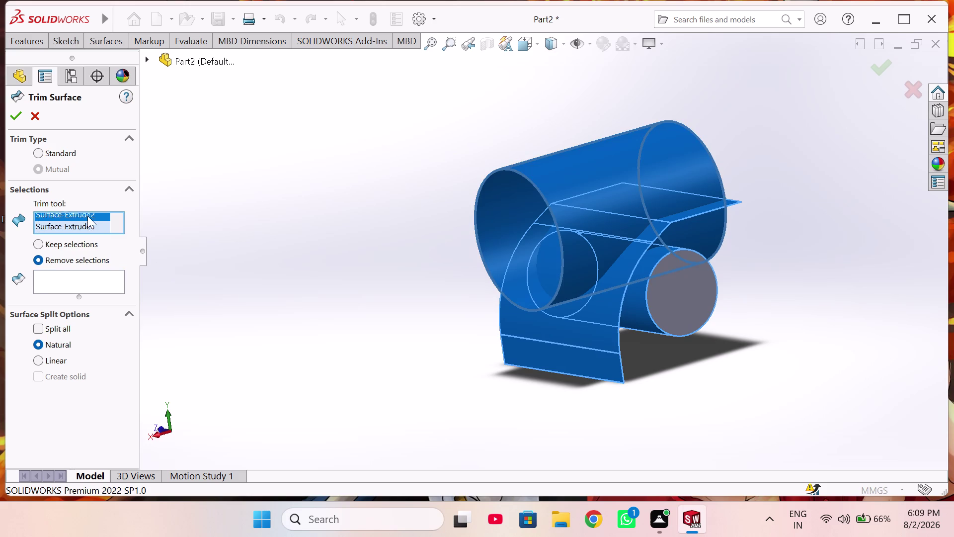
click(86, 218)
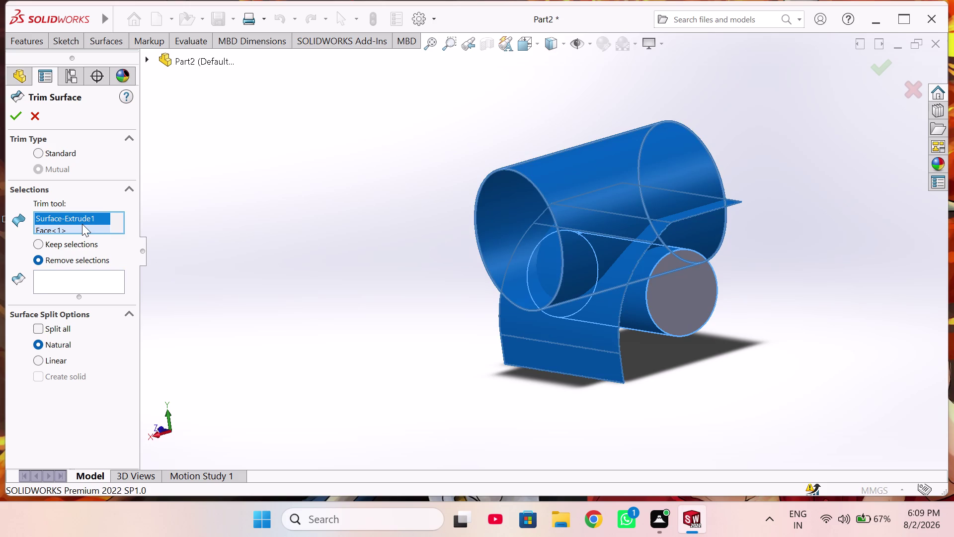
click(82, 224)
click(81, 228)
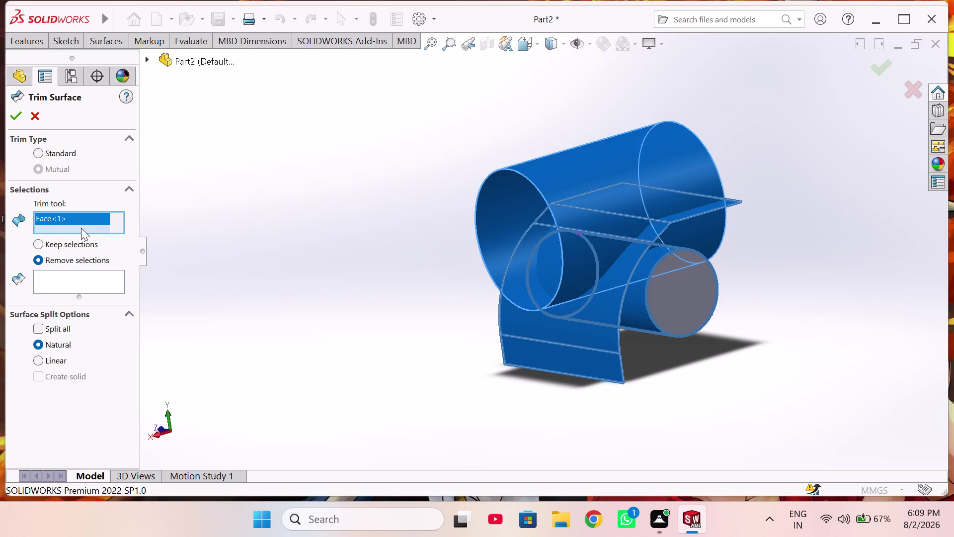
scroll(up, 3)
scroll(up, 3)
scroll(up, 3)
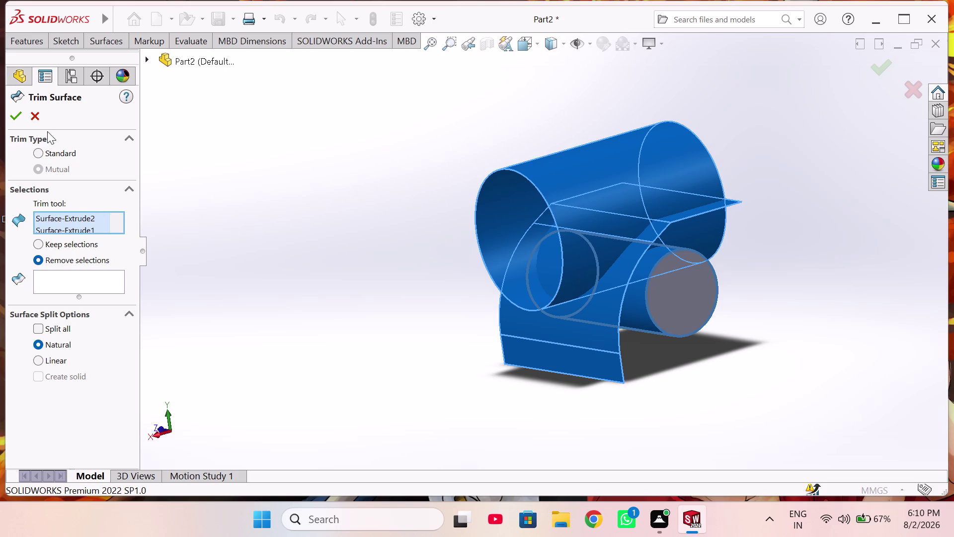
click(34, 118)
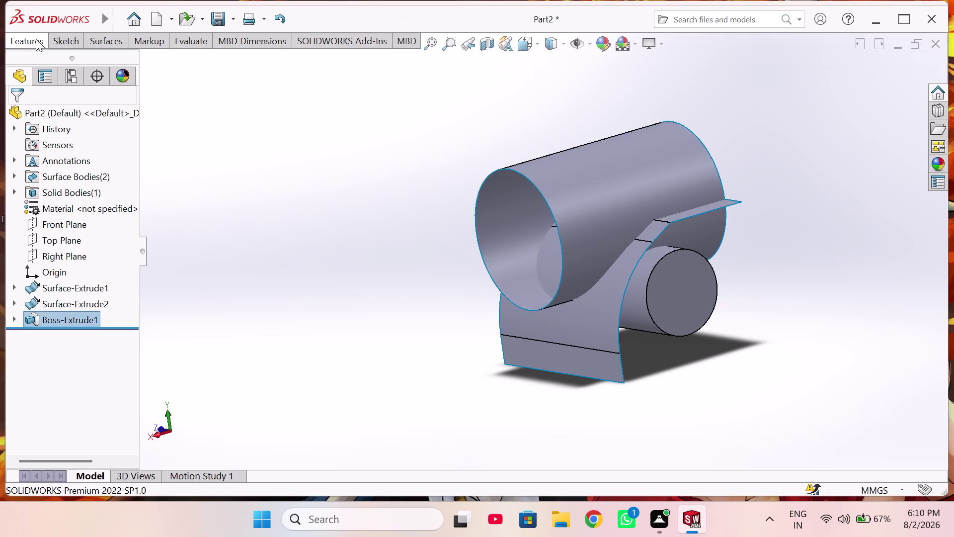
click(107, 42)
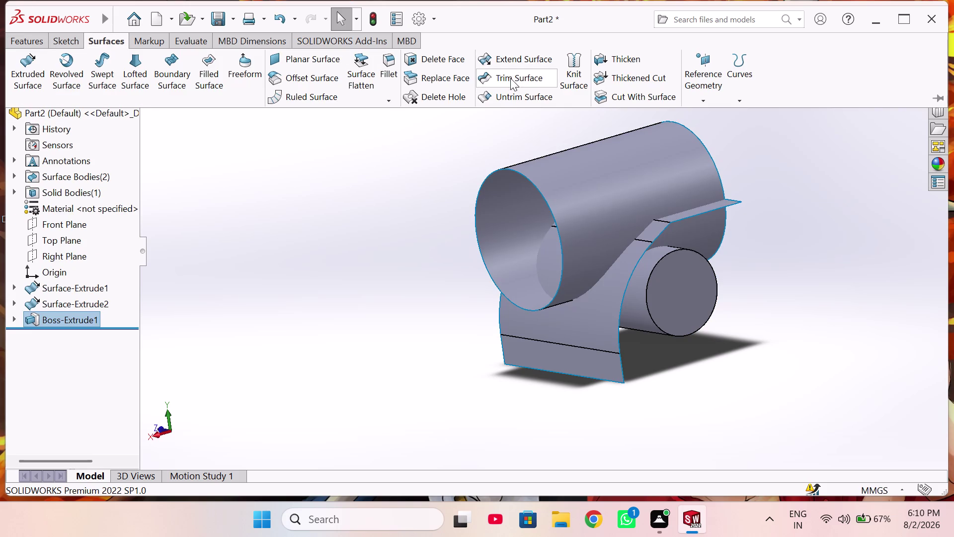
click(511, 78)
right_click(88, 221)
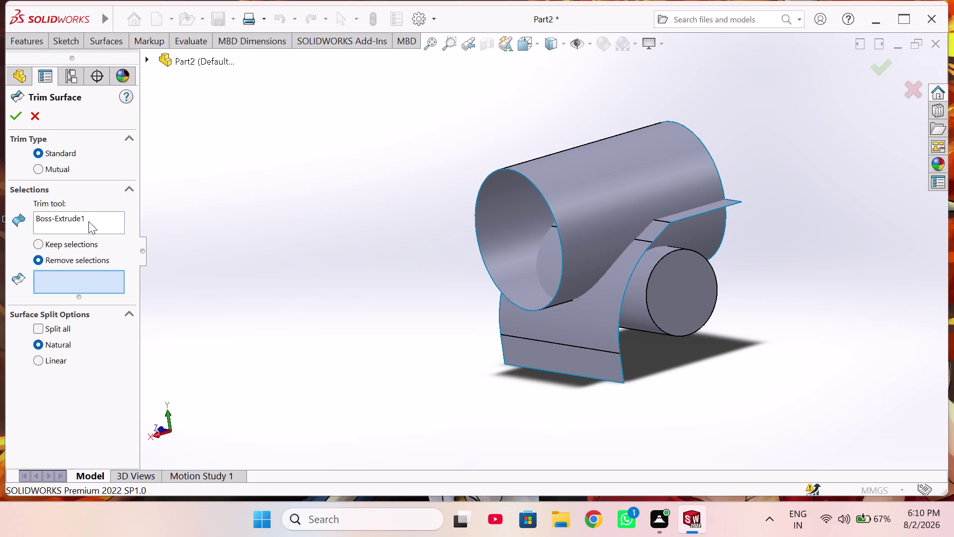
click(121, 232)
click(57, 167)
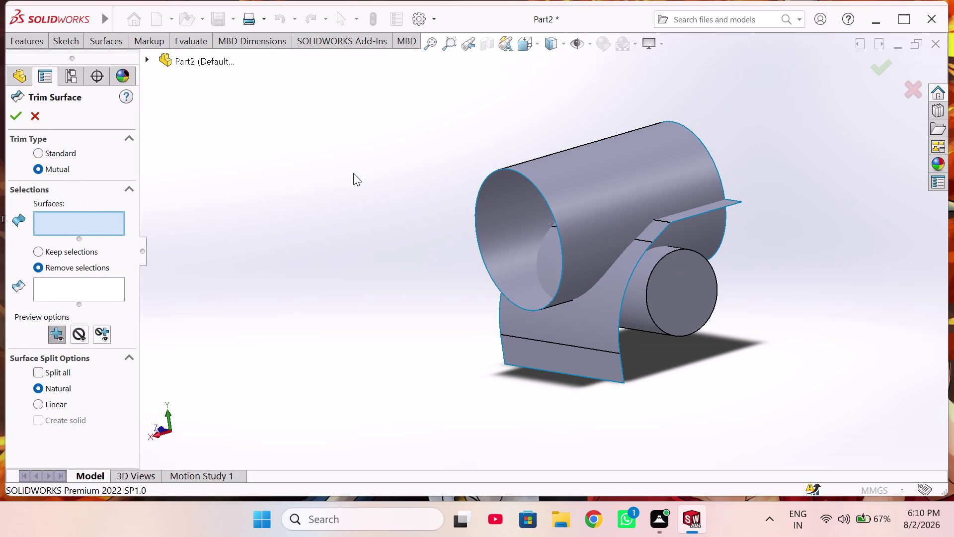
drag(351, 169, 818, 111)
drag(861, 104, 794, 196)
drag(739, 95, 705, 101)
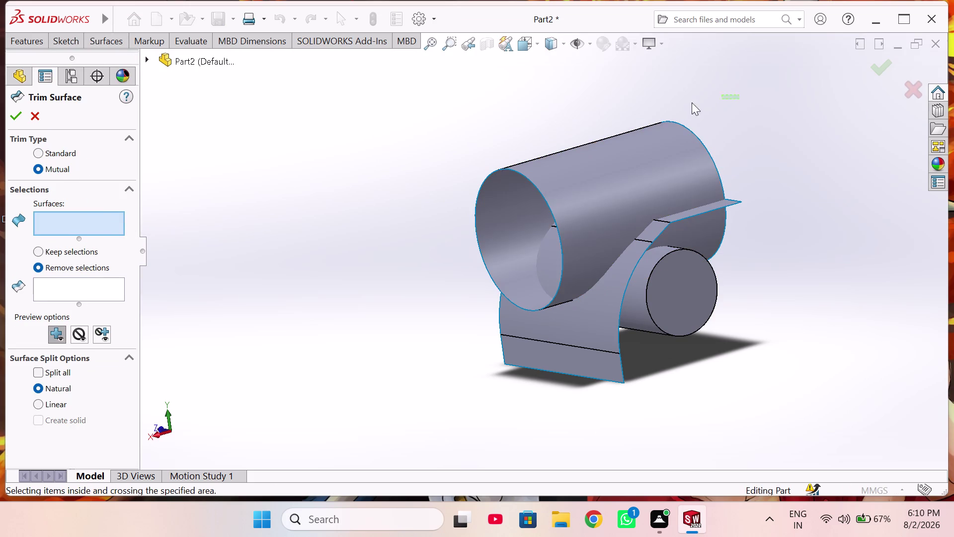
drag(705, 101, 419, 402)
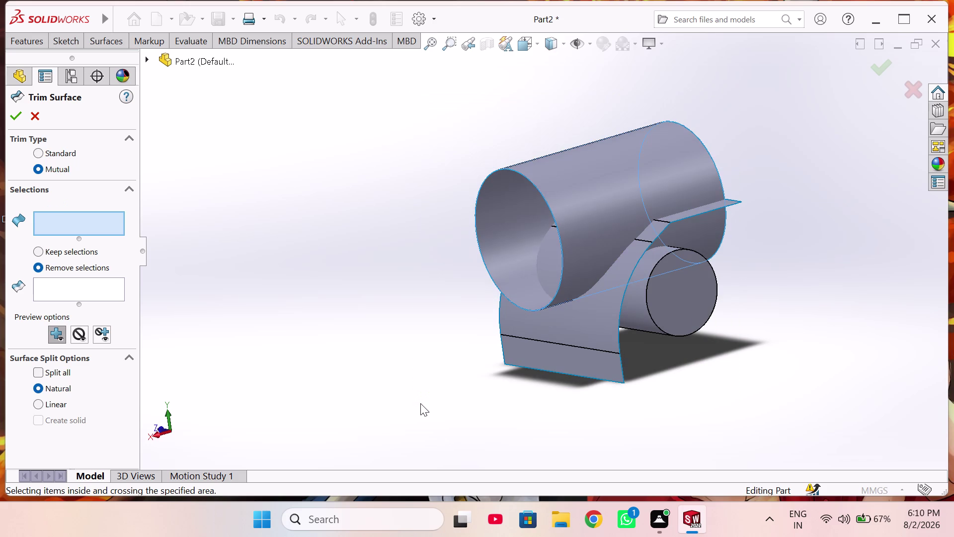
drag(807, 91, 412, 371)
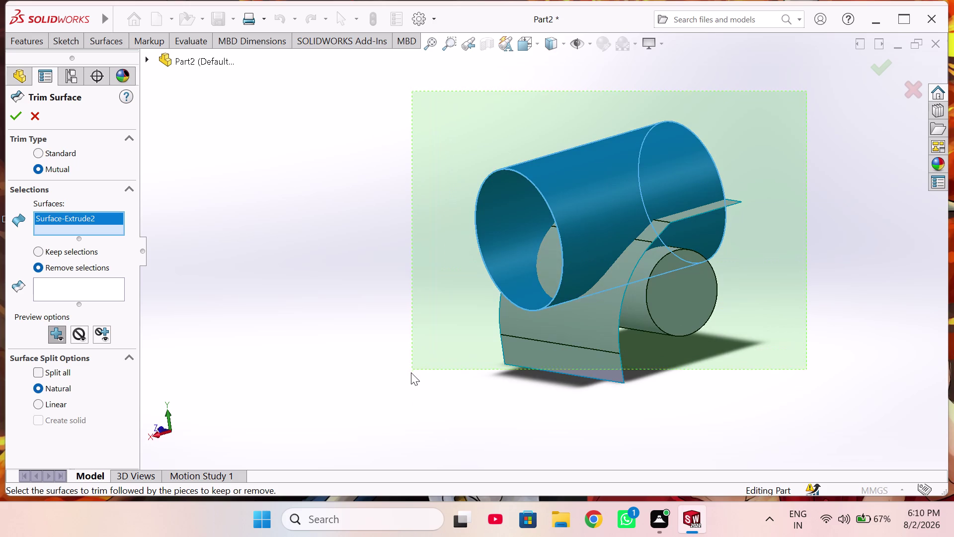
drag(412, 371, 395, 395)
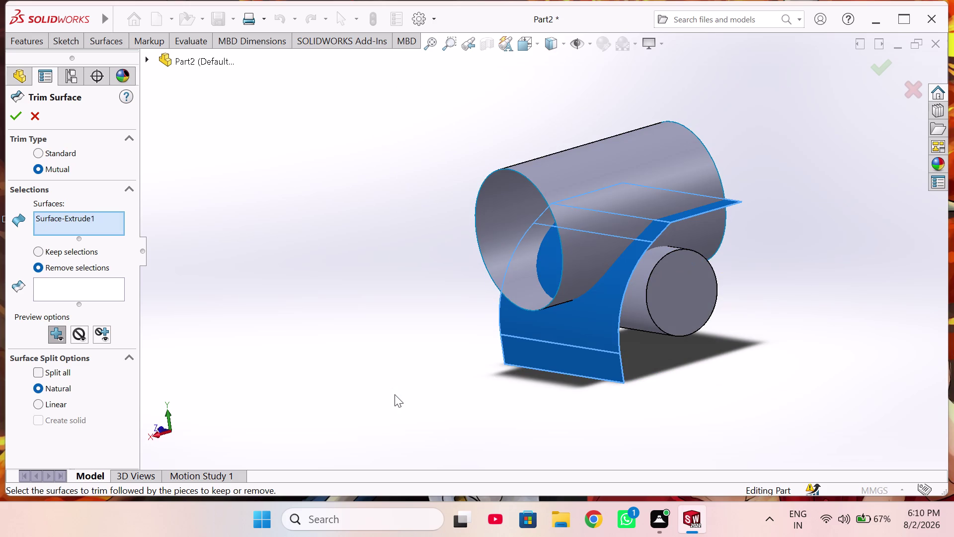
drag(789, 82, 393, 291)
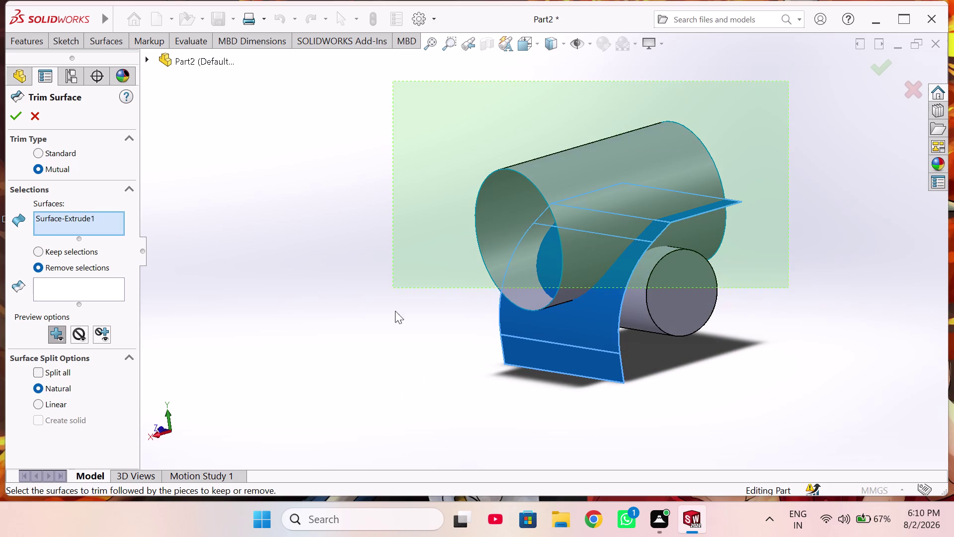
drag(393, 290, 353, 406)
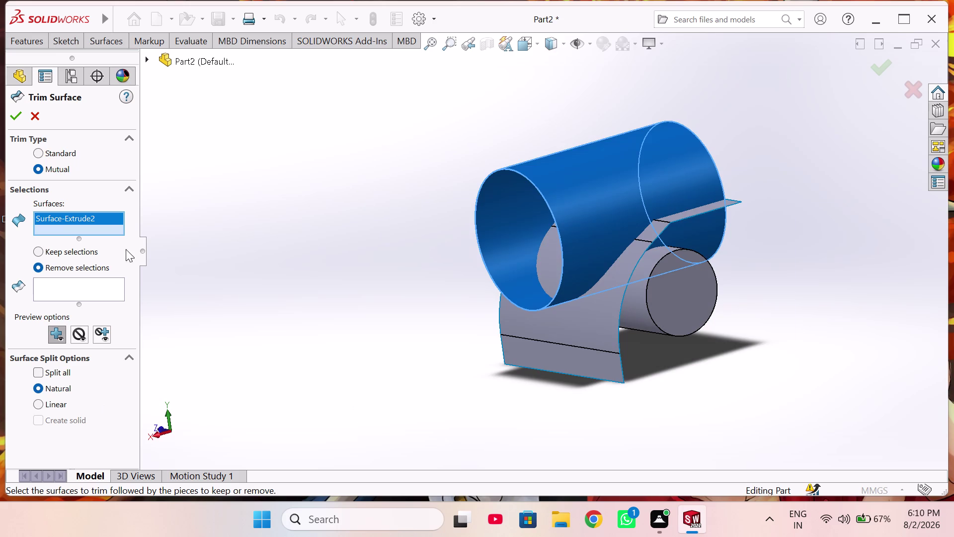
right_click(100, 217)
click(152, 241)
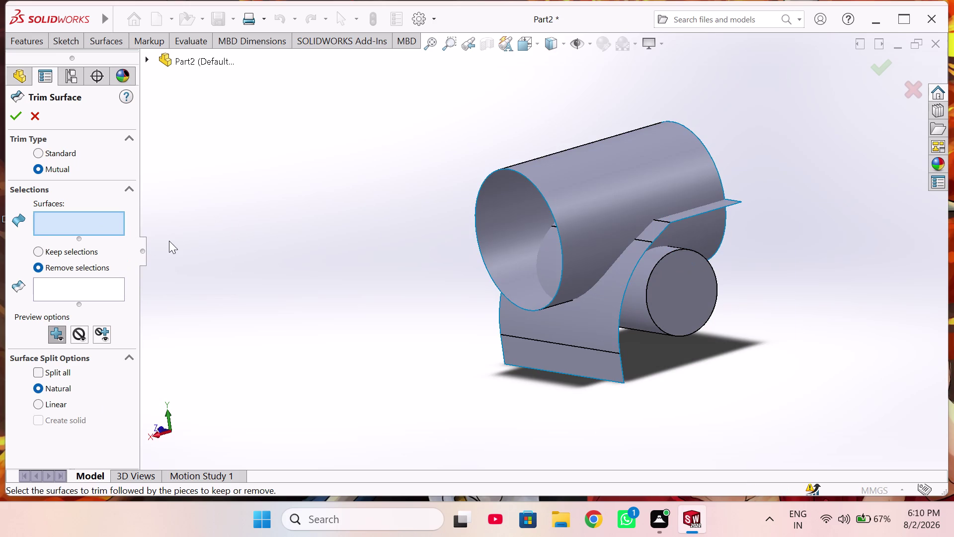
click(37, 117)
click(93, 290)
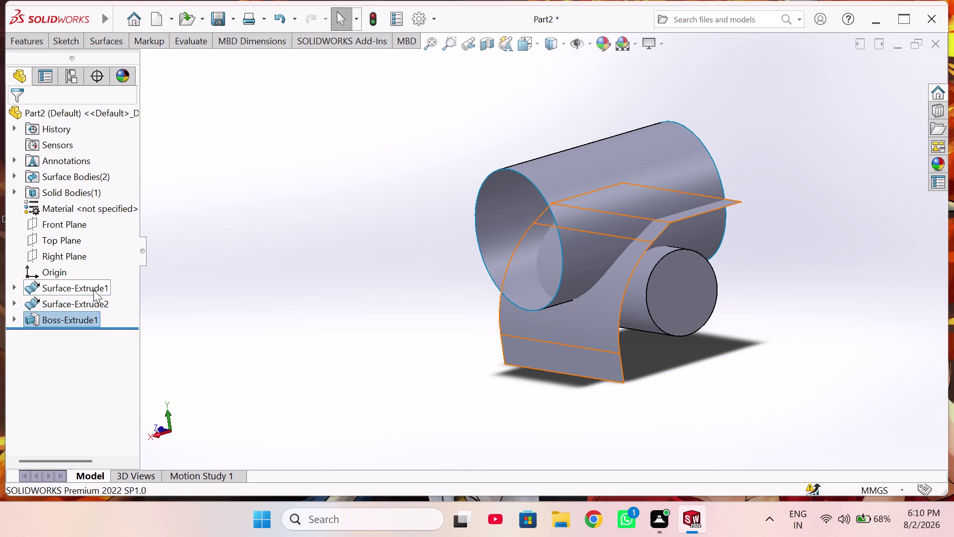
Display the sketch dimensions of the cylinder and curved-sheet extrusions, then hide them.
click(84, 301)
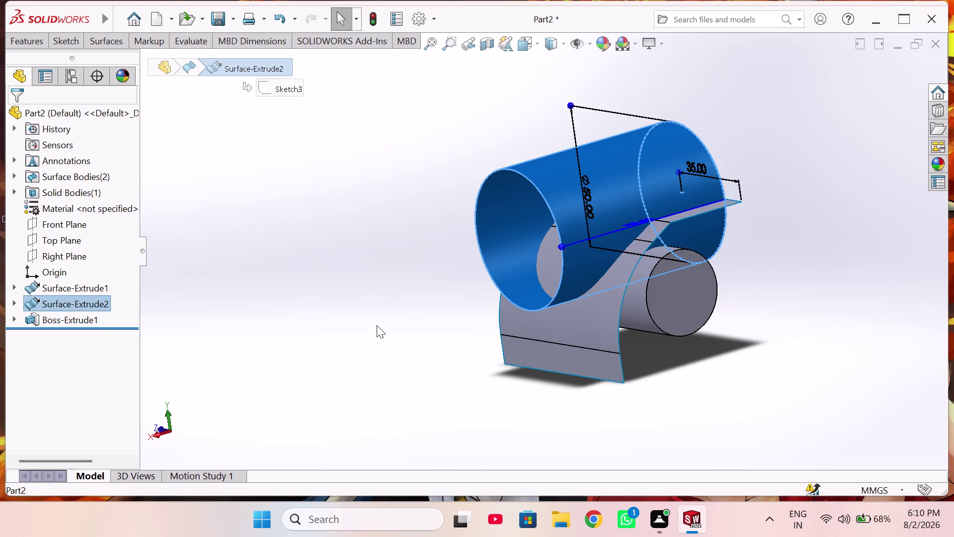
middle_drag(358, 329, 450, 333)
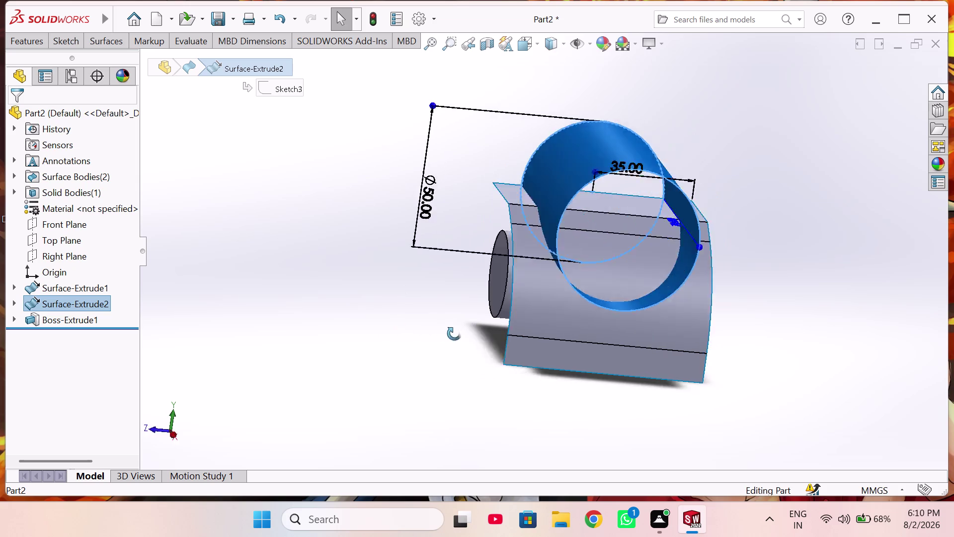
middle_drag(451, 333, 363, 388)
scroll(up, 3)
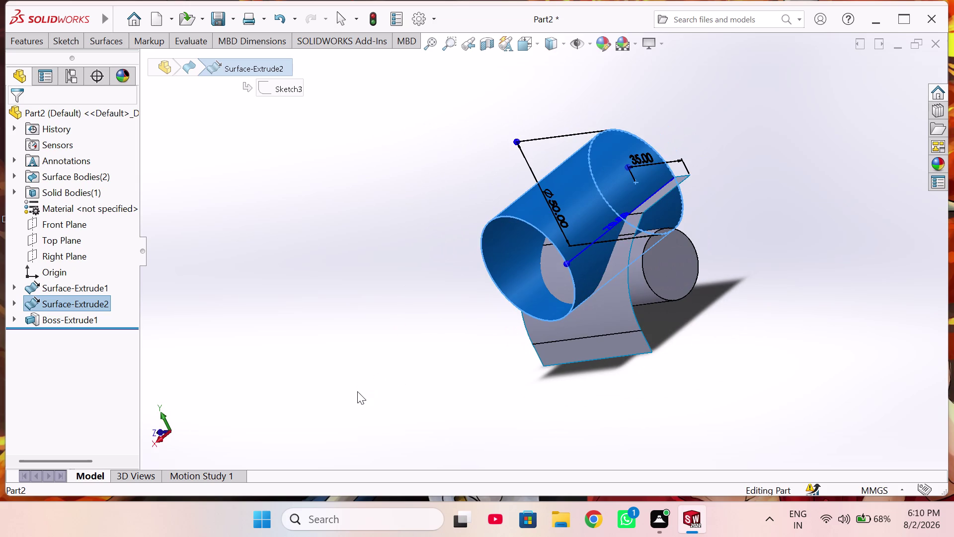
click(571, 319)
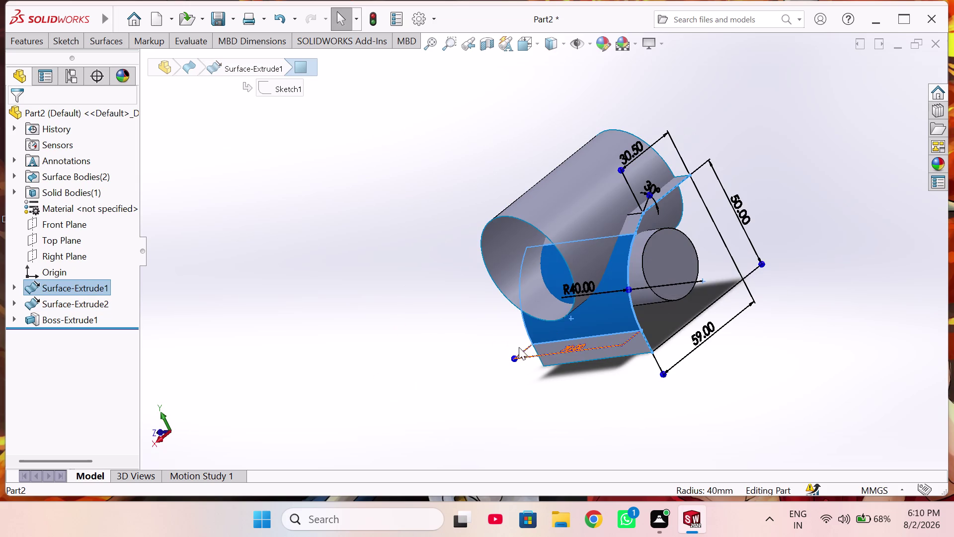
middle_drag(518, 348, 514, 363)
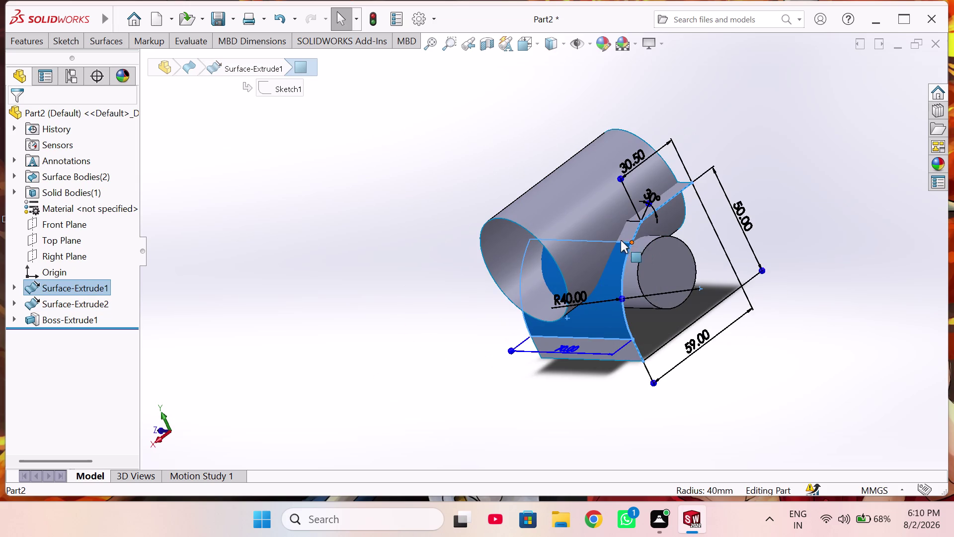
click(718, 408)
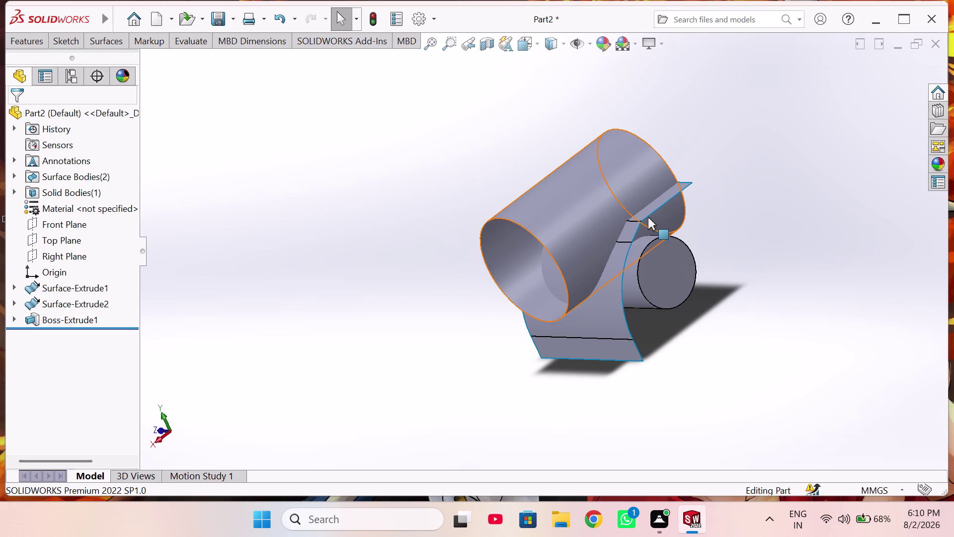
Box-select the whole model and start a new surface trim.
drag(761, 124, 646, 97)
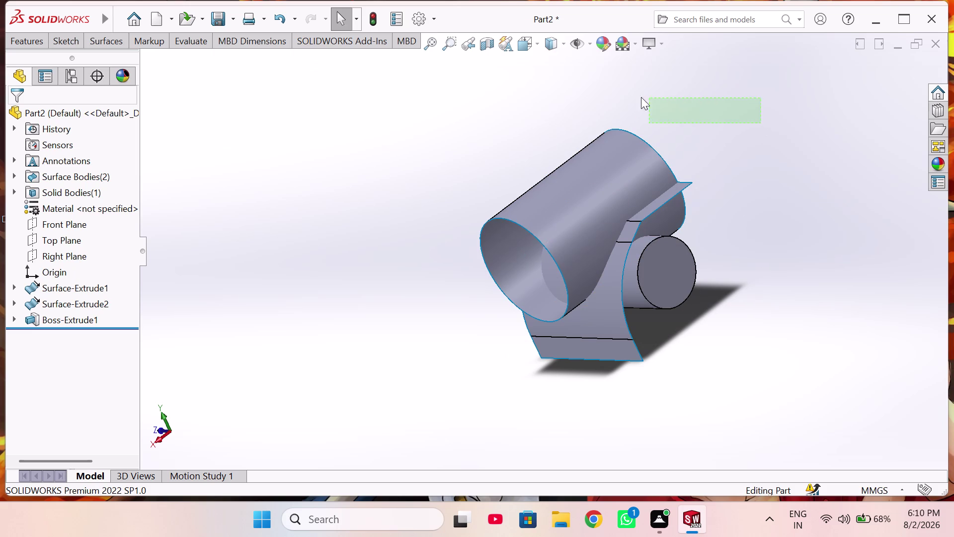
drag(645, 97, 427, 389)
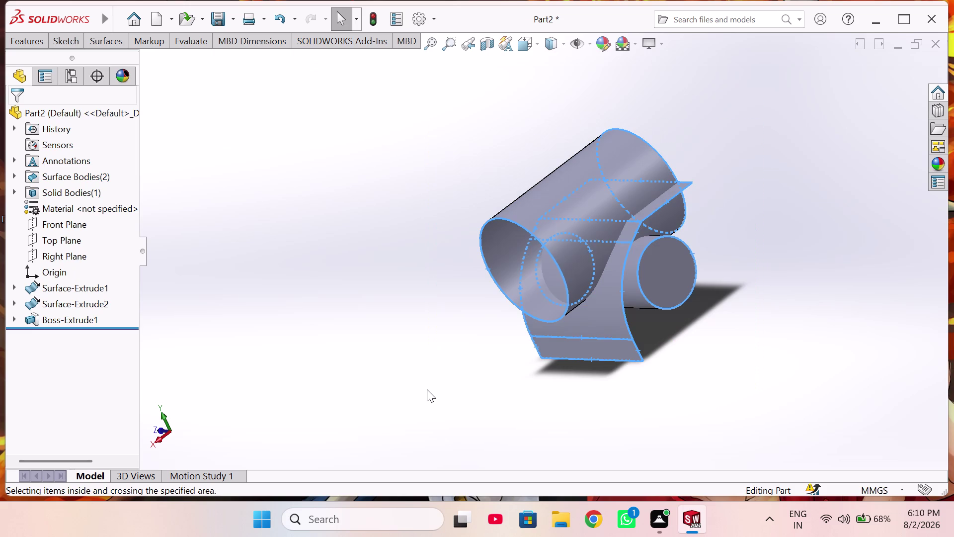
click(102, 44)
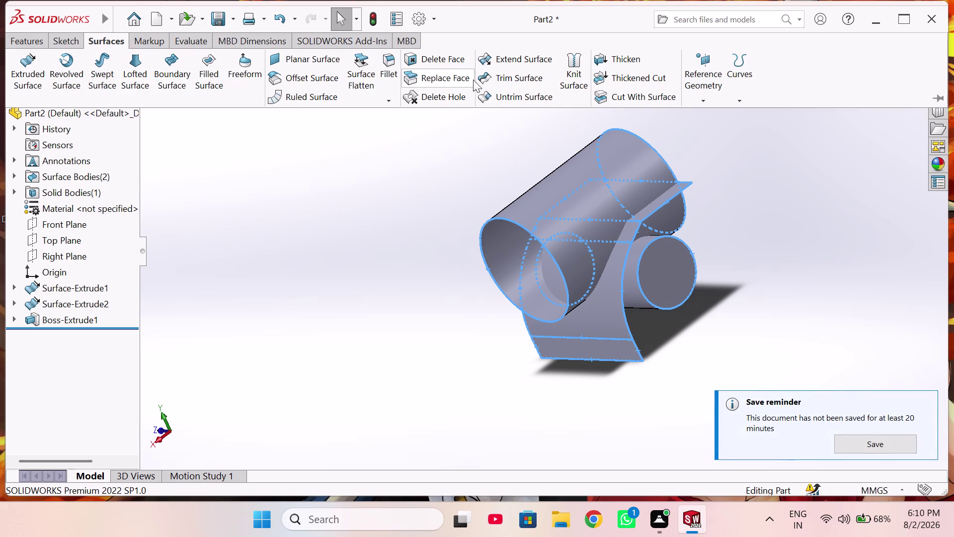
click(524, 73)
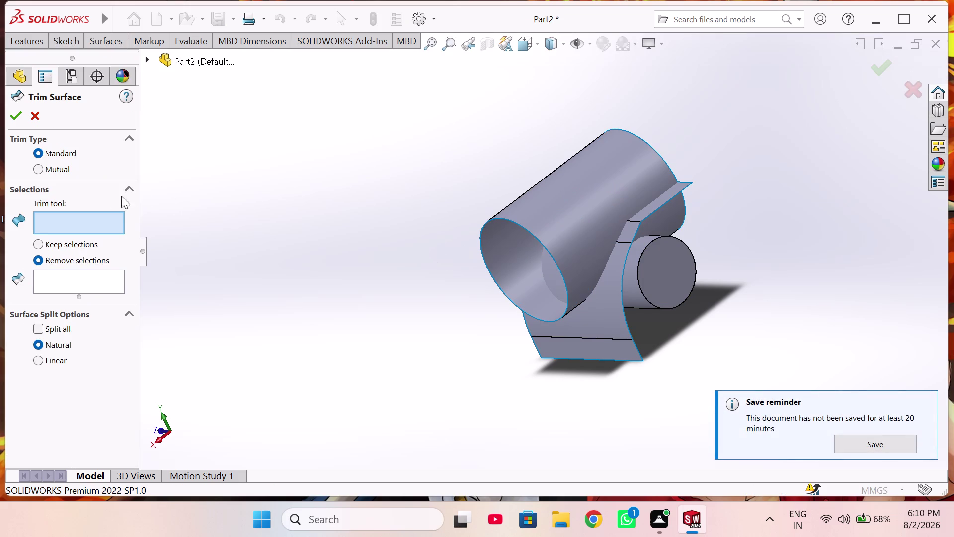
Try Mutual trim and Keep/Remove selections, box-selecting the extruded surfaces.
click(35, 168)
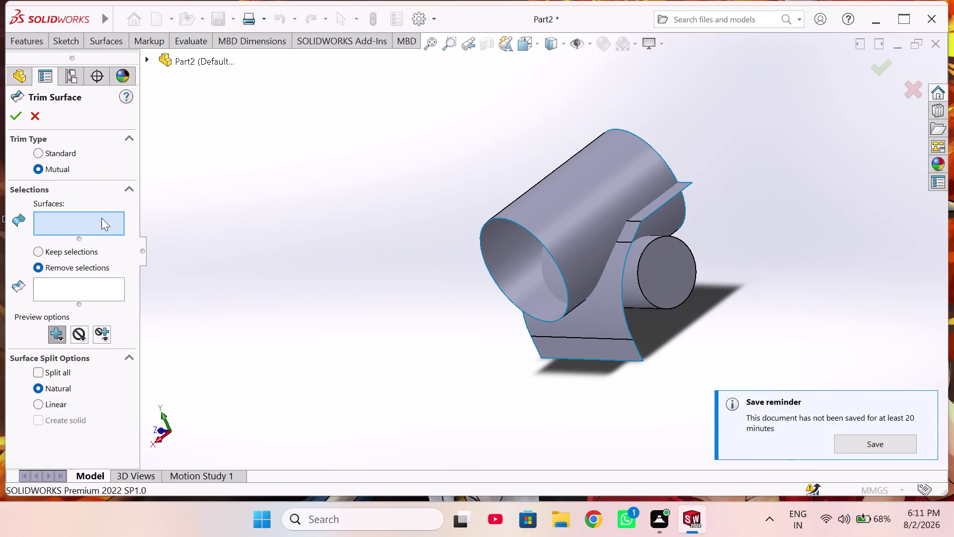
click(82, 253)
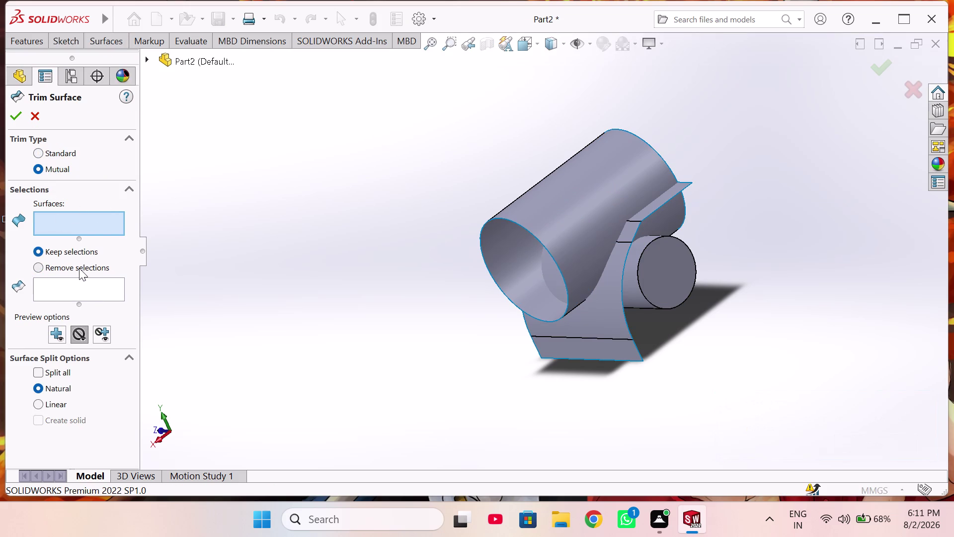
click(79, 268)
drag(821, 129, 721, 113)
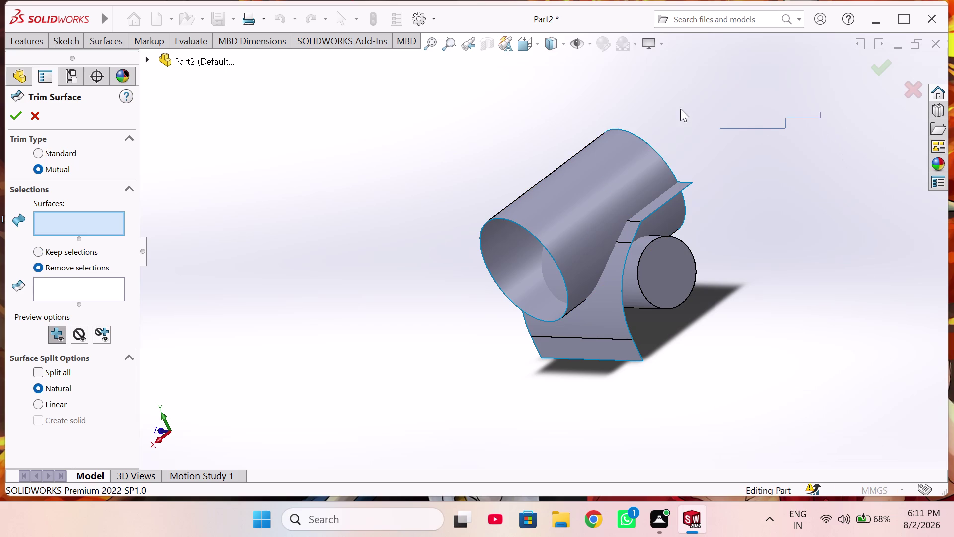
drag(720, 113, 446, 371)
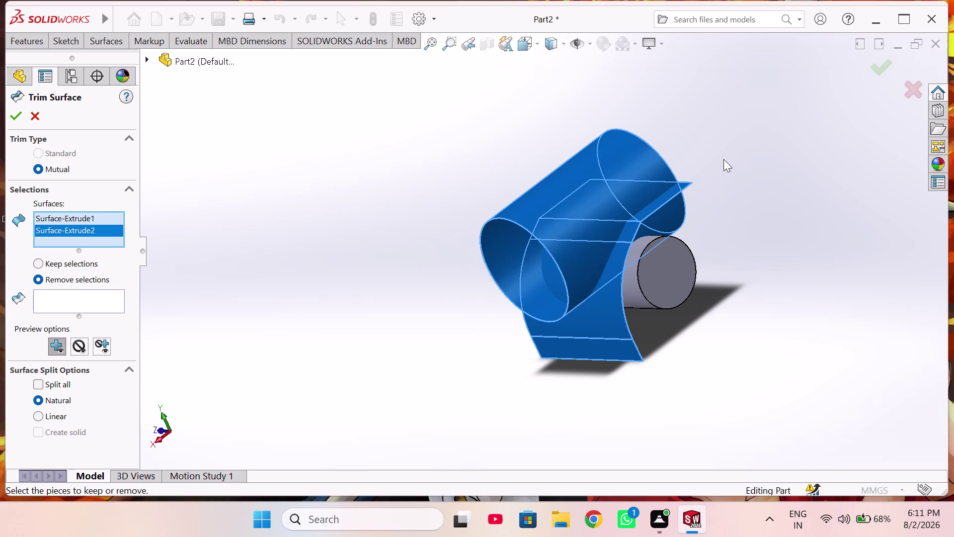
drag(728, 140, 477, 386)
click(719, 260)
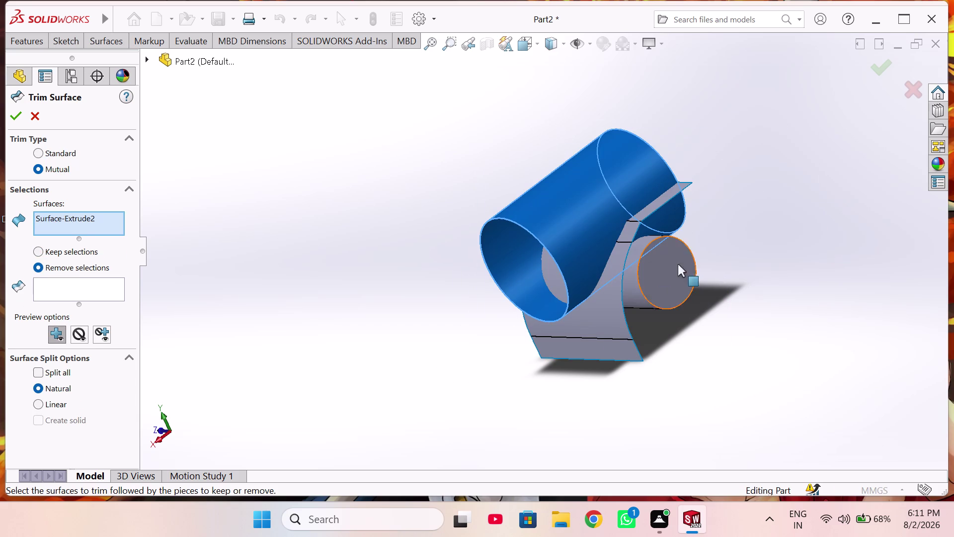
Clear and reselect both extruded surfaces, then return to Standard trim.
right_click(98, 222)
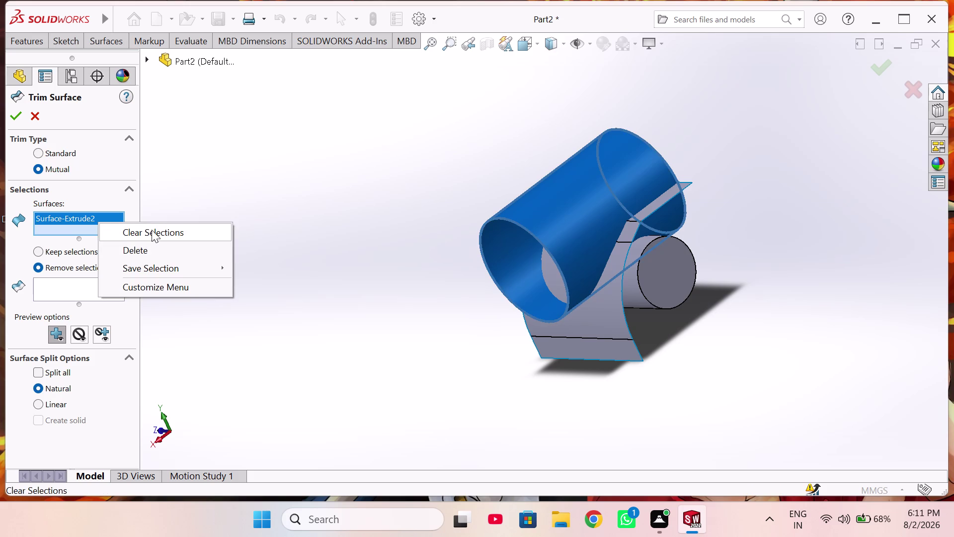
click(151, 230)
drag(785, 106, 467, 275)
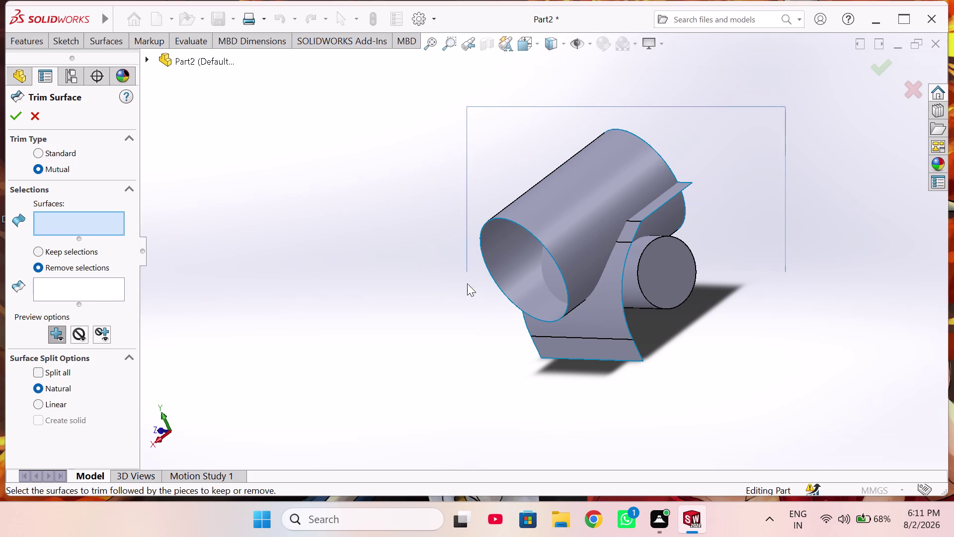
drag(467, 275, 399, 392)
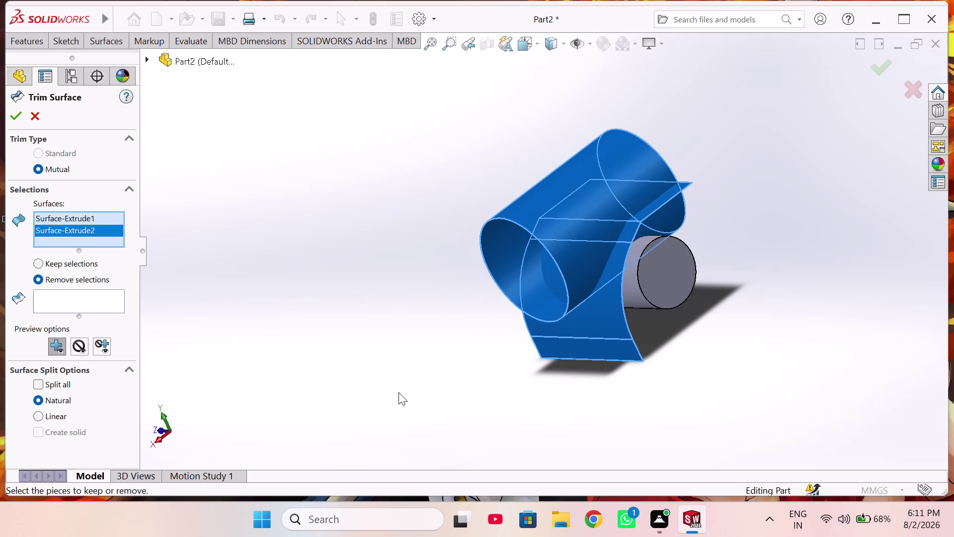
click(629, 296)
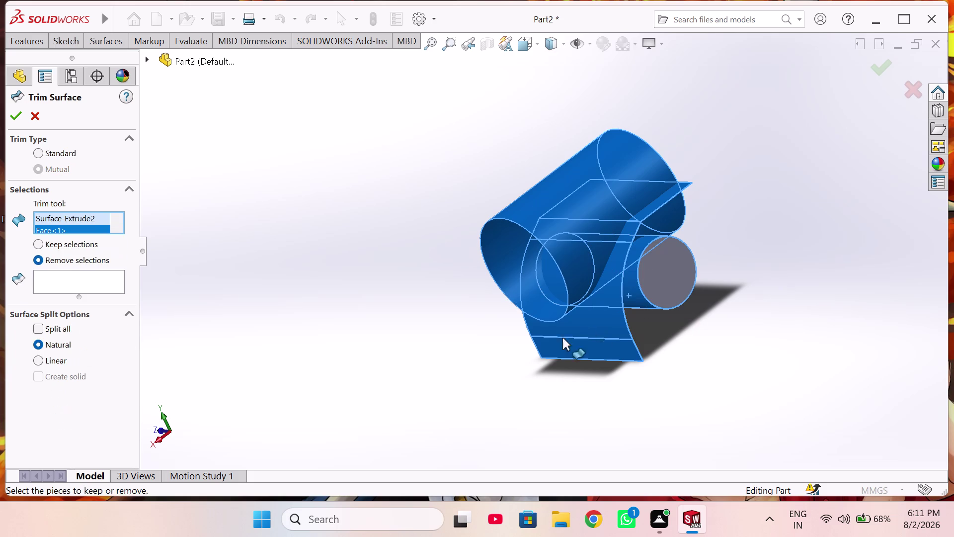
click(82, 288)
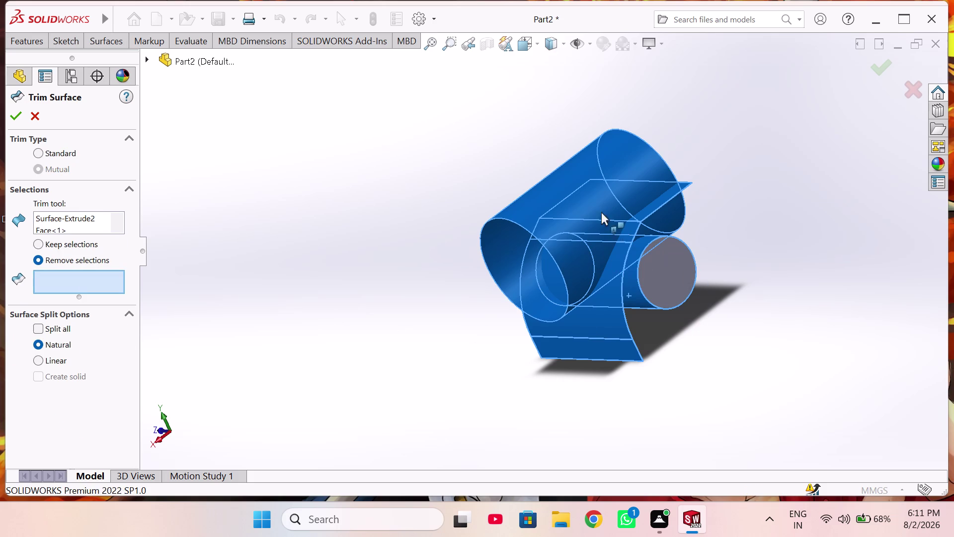
Orbit the model from above and use the view shortcut menu.
middle_drag(540, 209, 609, 245)
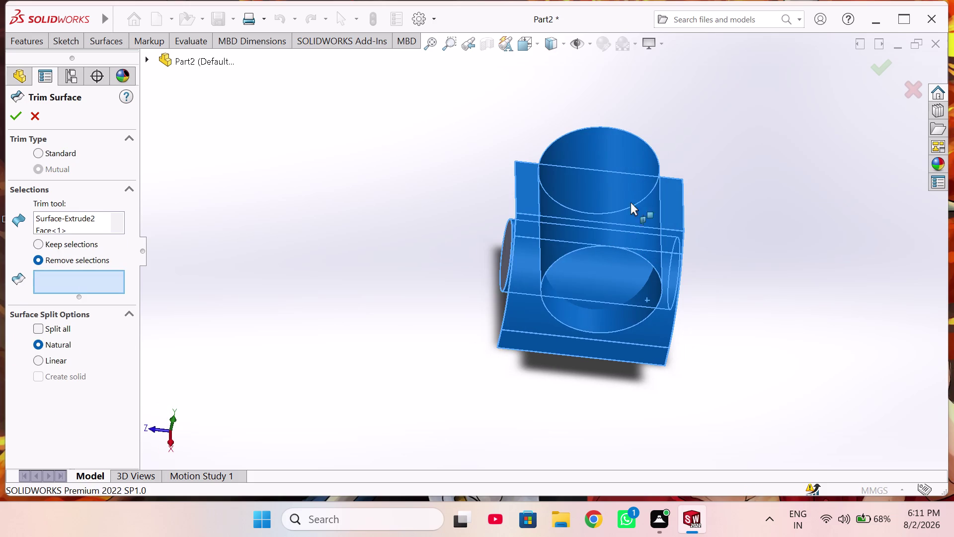
click(620, 154)
middle_drag(622, 218, 622, 169)
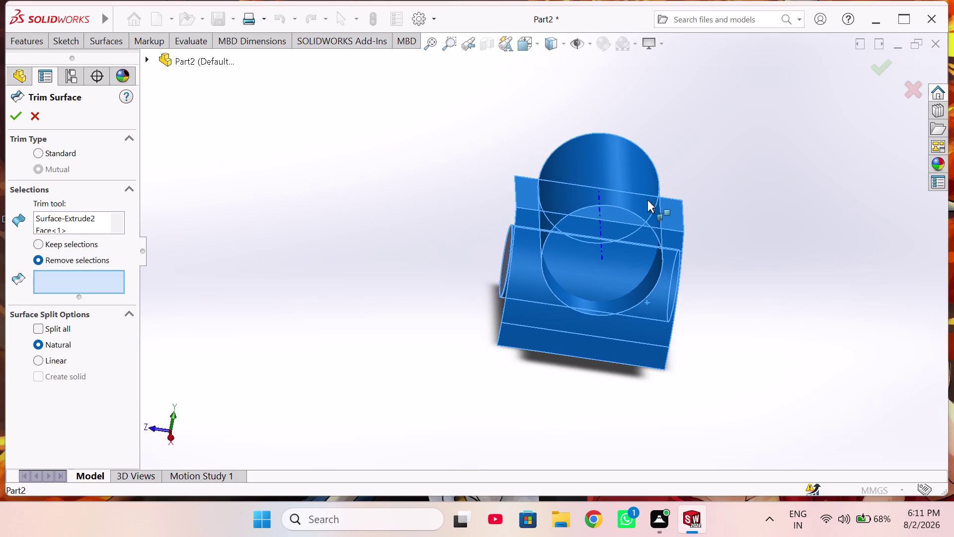
click(641, 208)
click(633, 148)
right_click(629, 150)
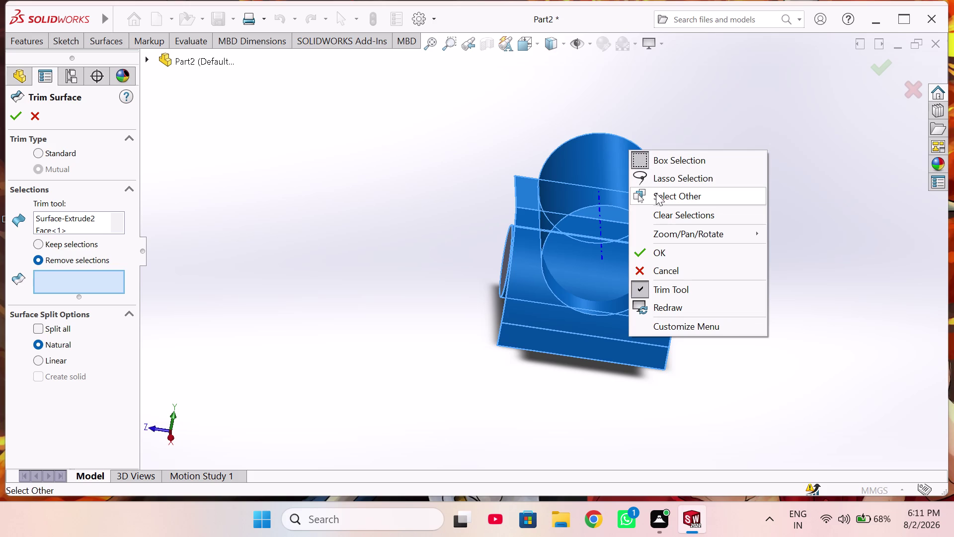
click(664, 254)
click(615, 167)
drag(614, 168, 601, 168)
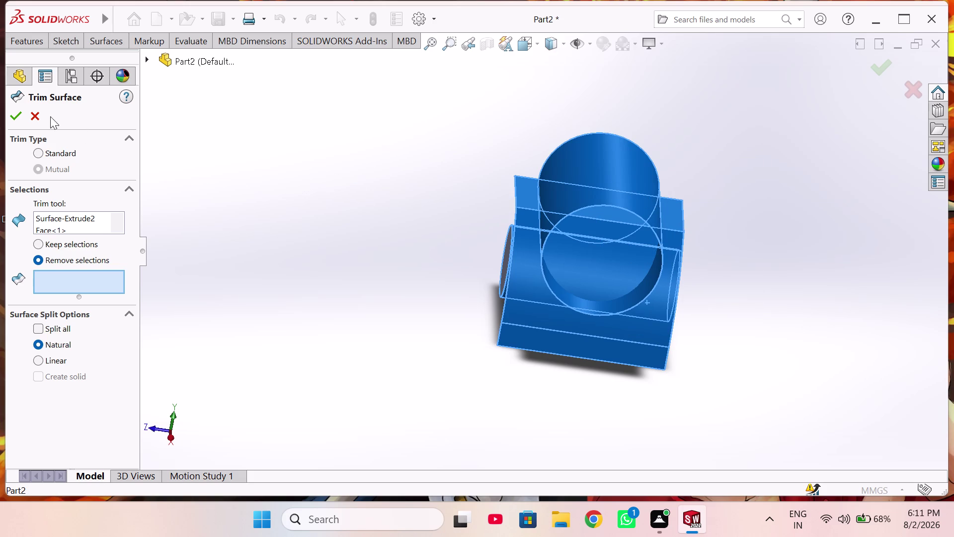
Cancel the Trim Surface and dismiss the selection modes list.
click(23, 112)
click(37, 112)
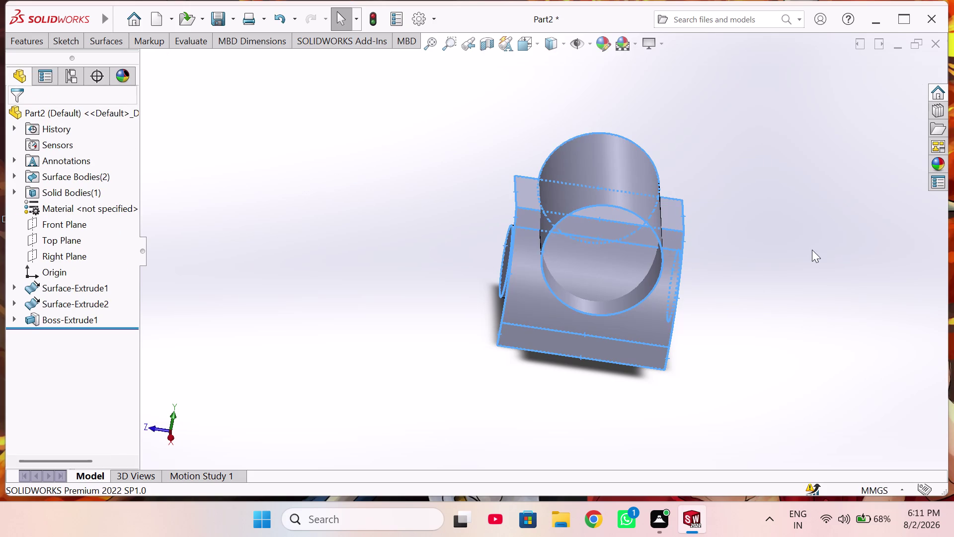
right_drag(797, 249, 785, 225)
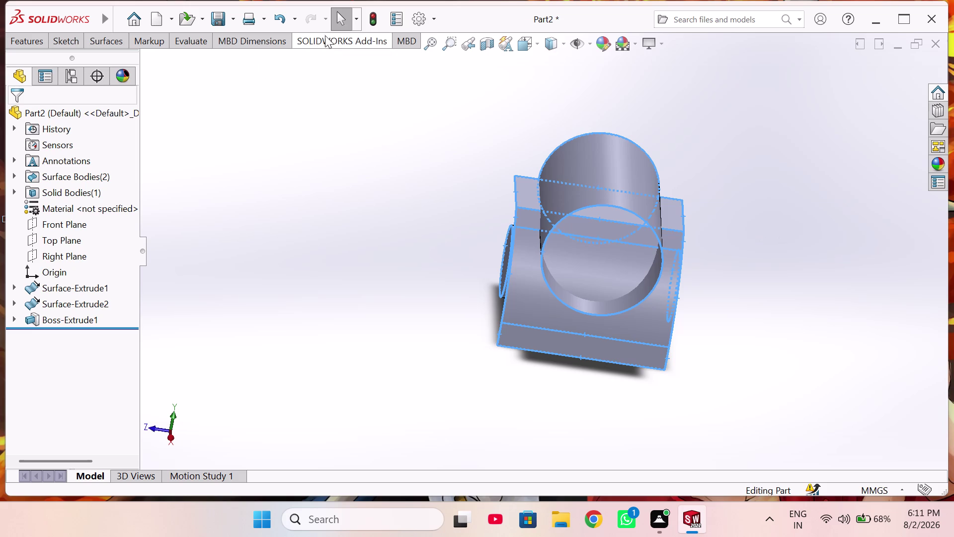
click(359, 26)
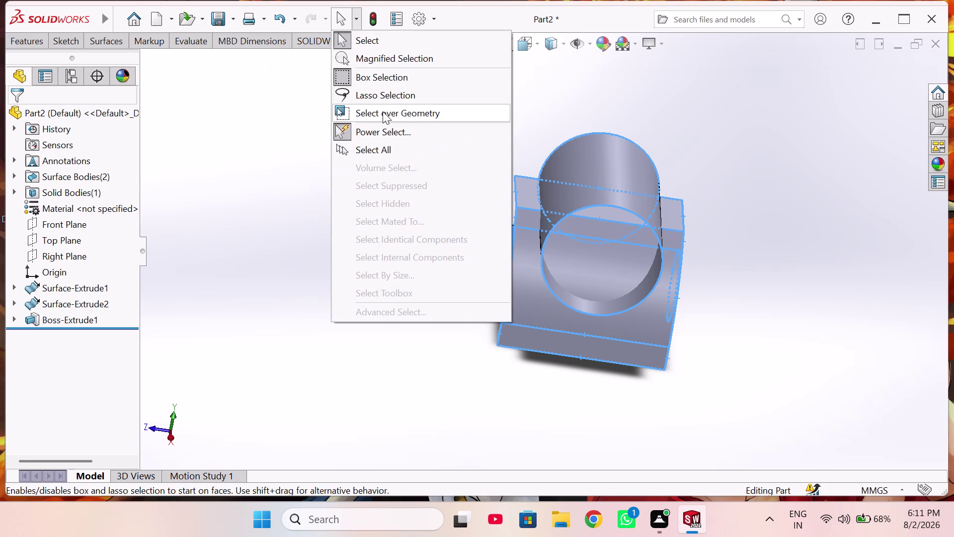
click(385, 79)
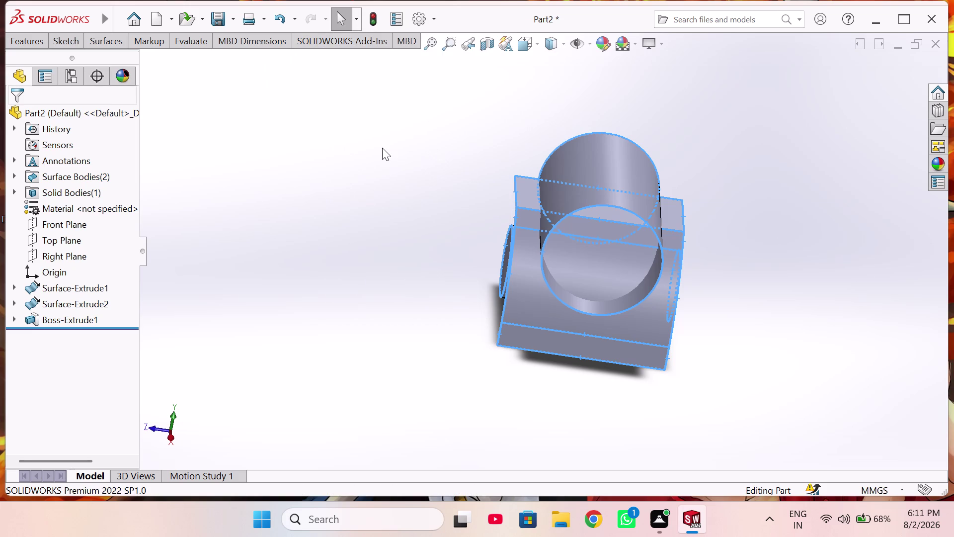
Deselect everything in the view and launch Trim Surface from the Surfaces tab.
right_click(383, 148)
click(350, 189)
drag(368, 168, 286, 228)
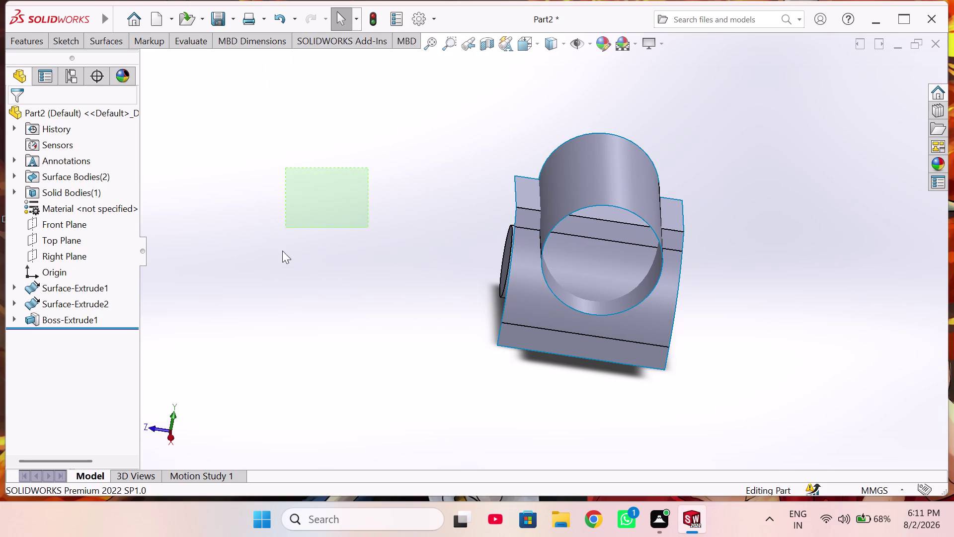
drag(286, 227, 280, 270)
drag(730, 155, 463, 263)
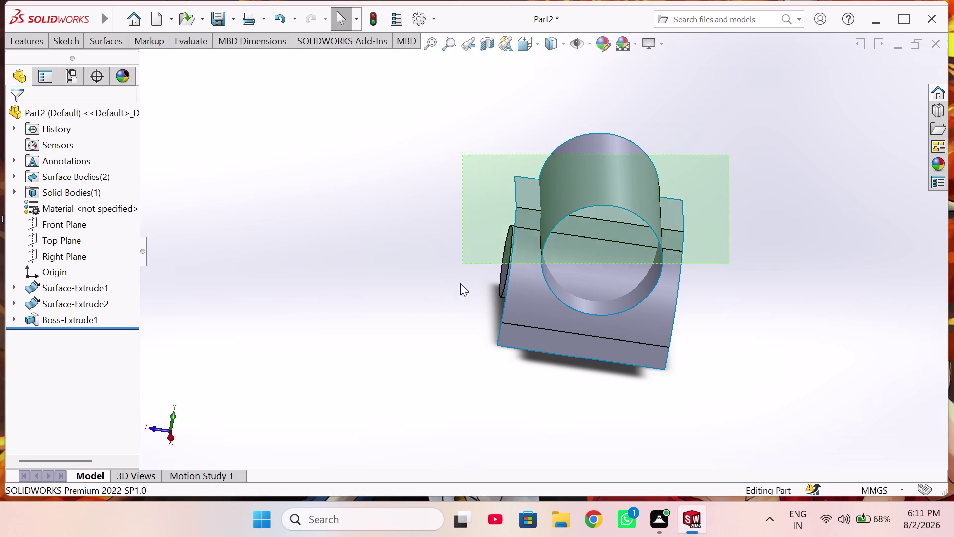
drag(463, 263, 456, 379)
click(373, 292)
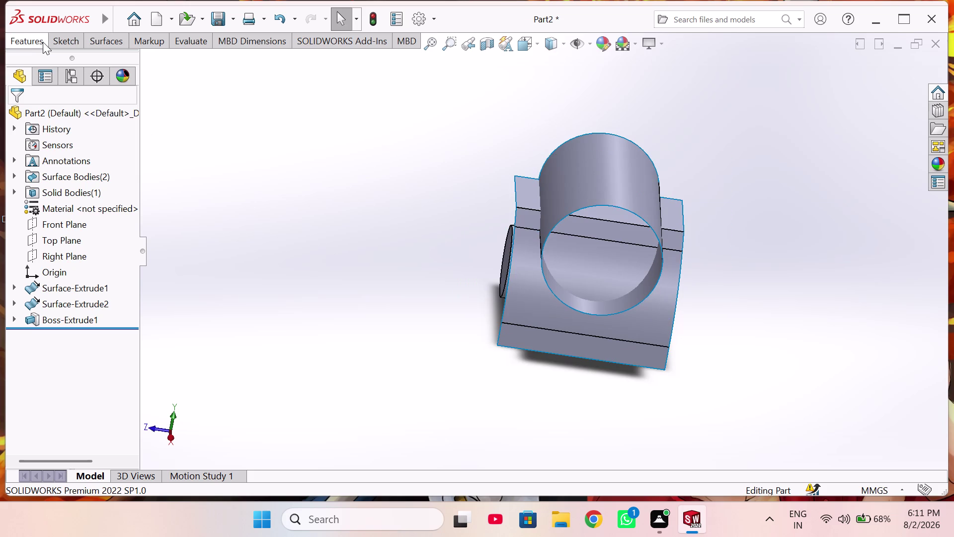
click(98, 37)
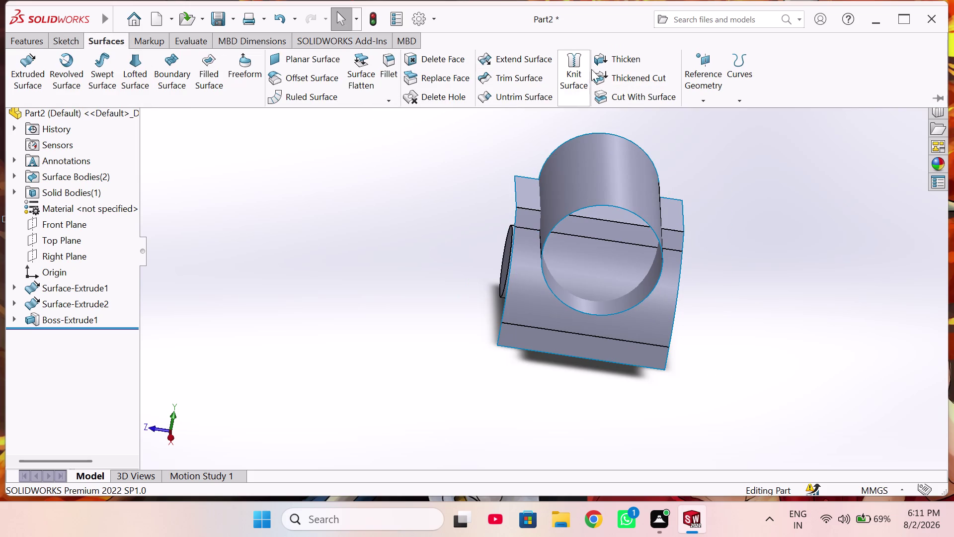
click(512, 80)
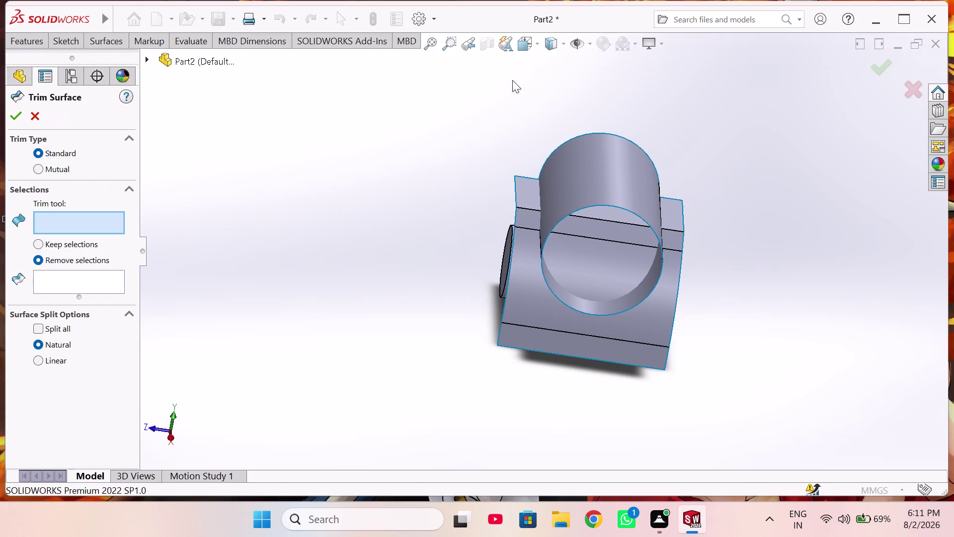
Pick Surface-Extrude1 as trim tool, then switch to Mutual and clear the selections.
drag(732, 124, 579, 115)
drag(579, 115, 452, 377)
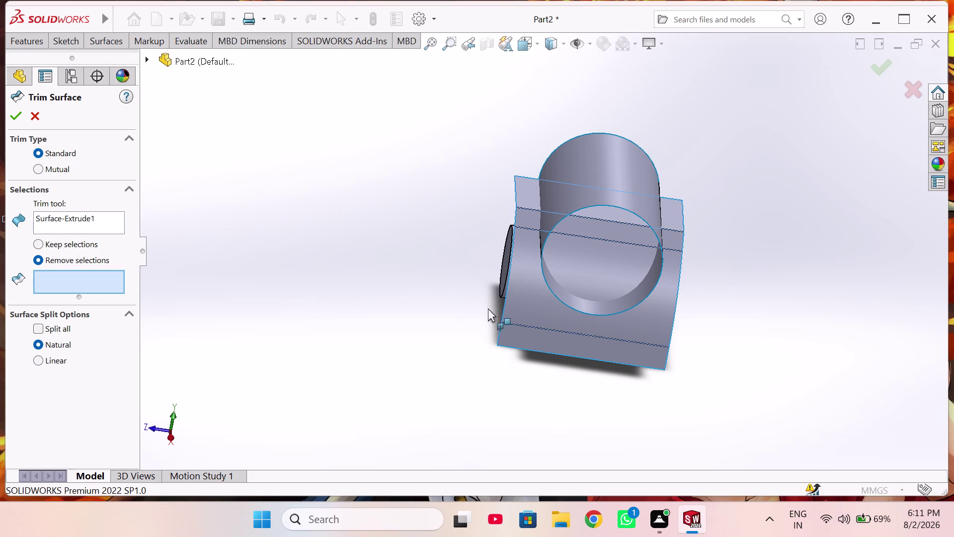
click(609, 148)
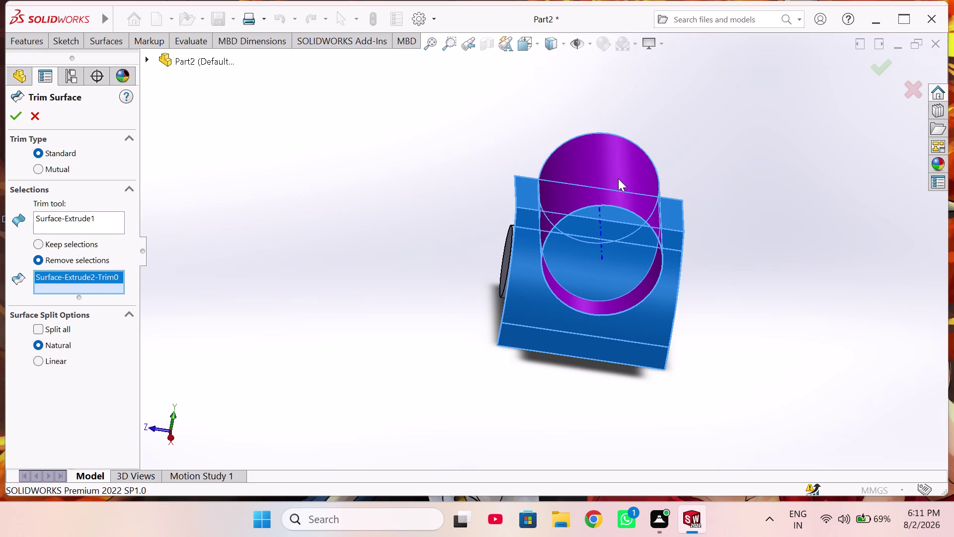
right_click(98, 277)
click(164, 285)
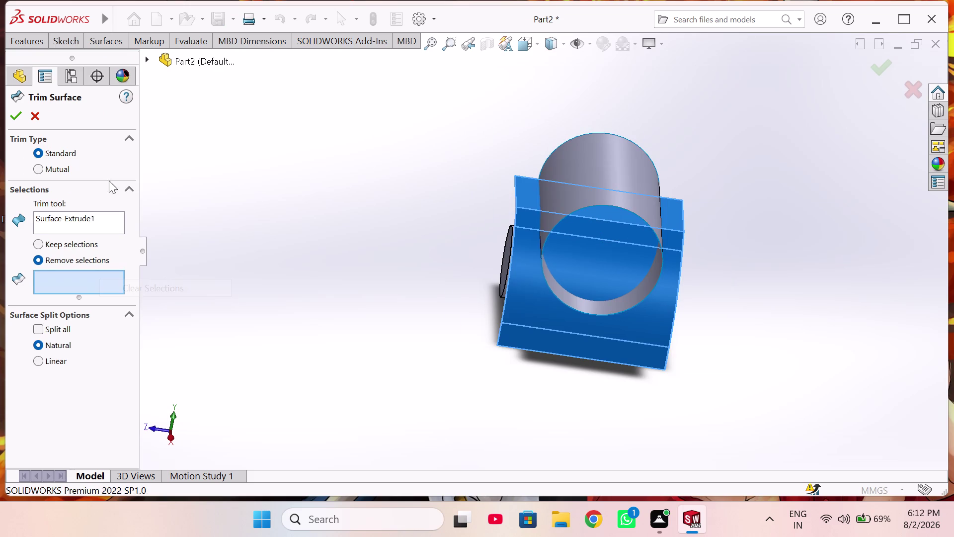
click(79, 167)
right_click(95, 227)
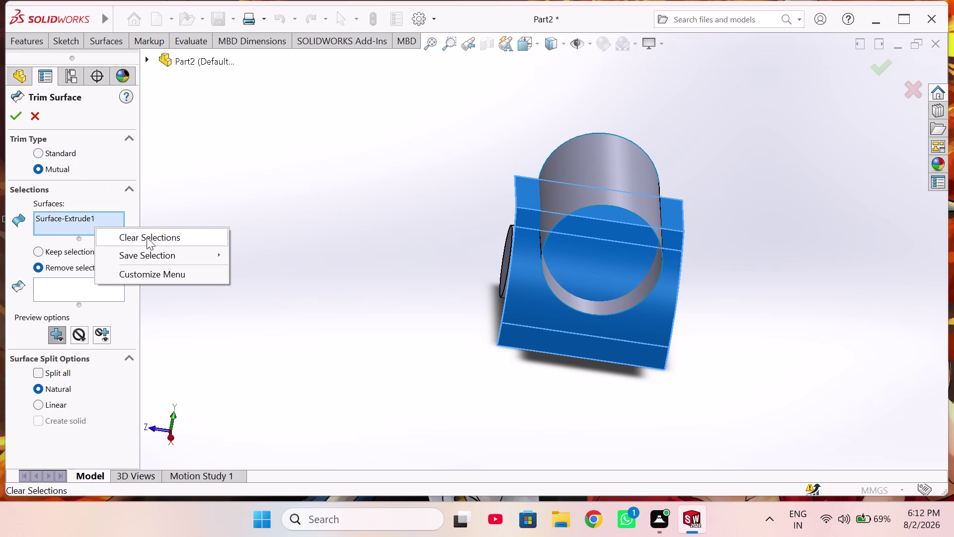
click(146, 237)
Select both surfaces, remove the inner sheet and upper cylinder pieces, and confirm Surface-Trim1.
drag(771, 118, 445, 284)
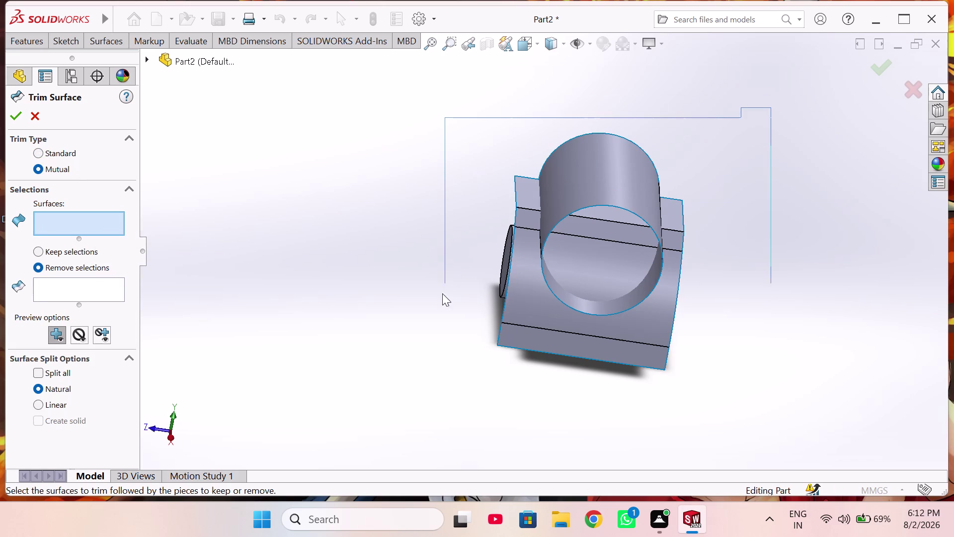
drag(445, 284, 378, 400)
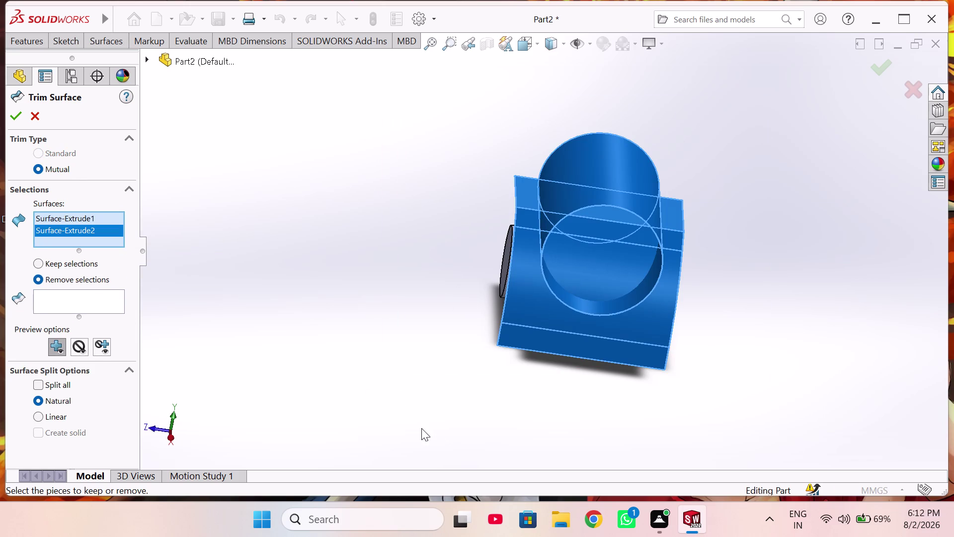
middle_drag(418, 429, 336, 404)
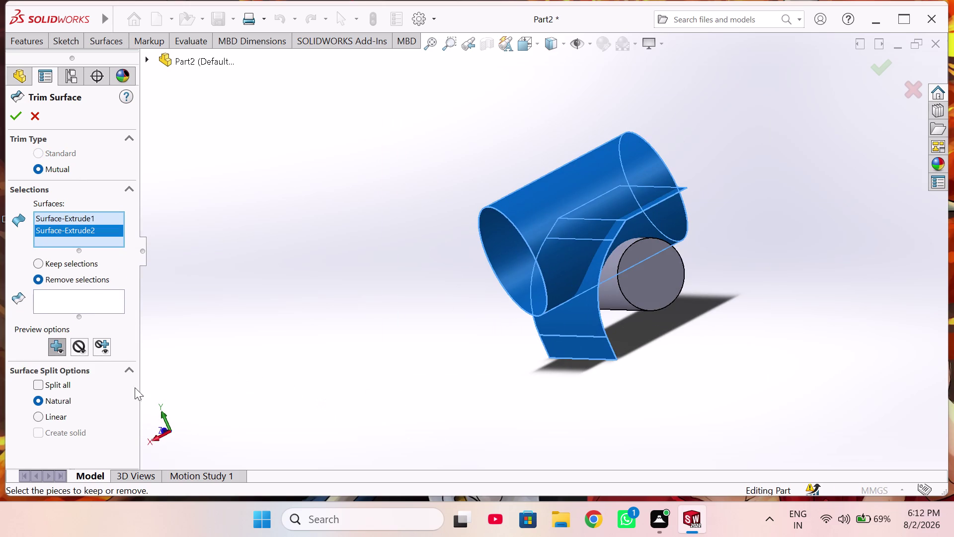
click(83, 303)
middle_drag(446, 290, 455, 293)
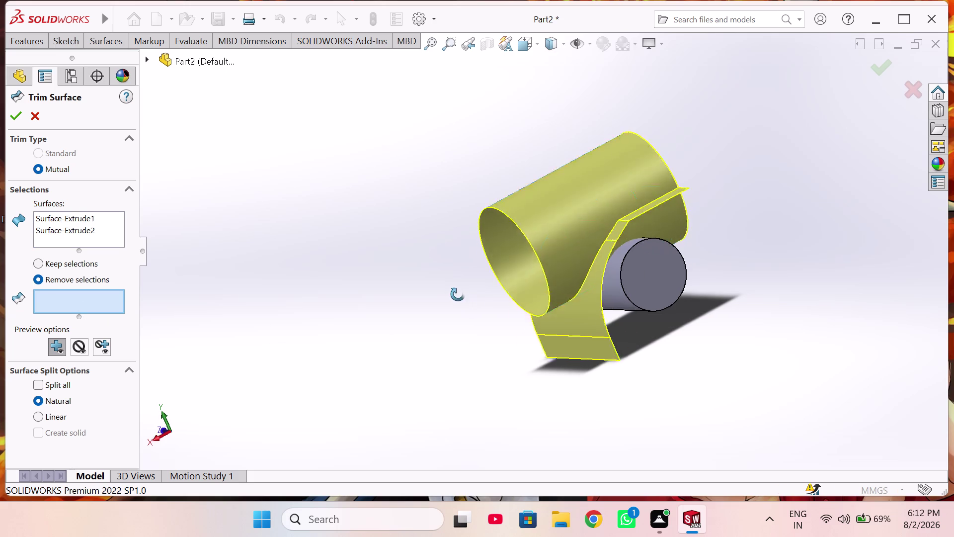
middle_drag(455, 294, 486, 300)
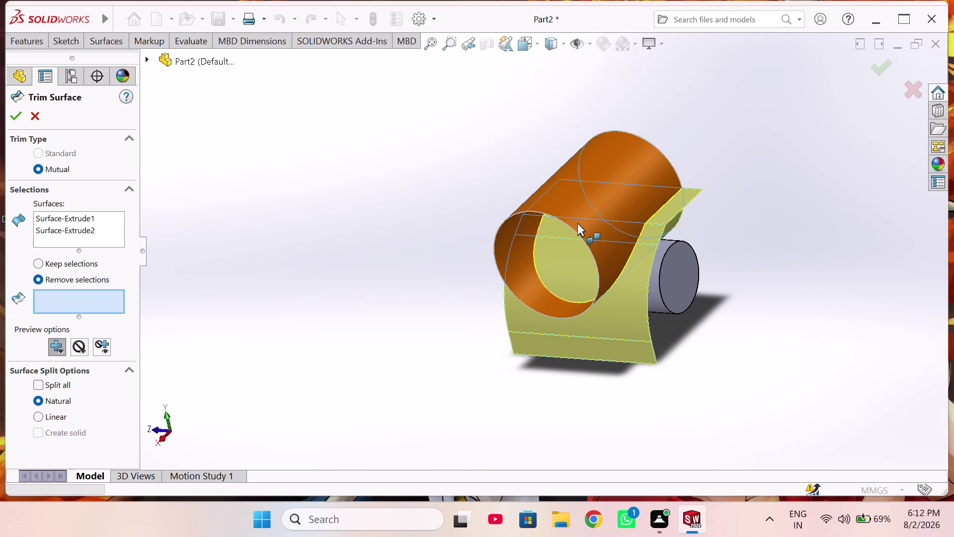
click(577, 223)
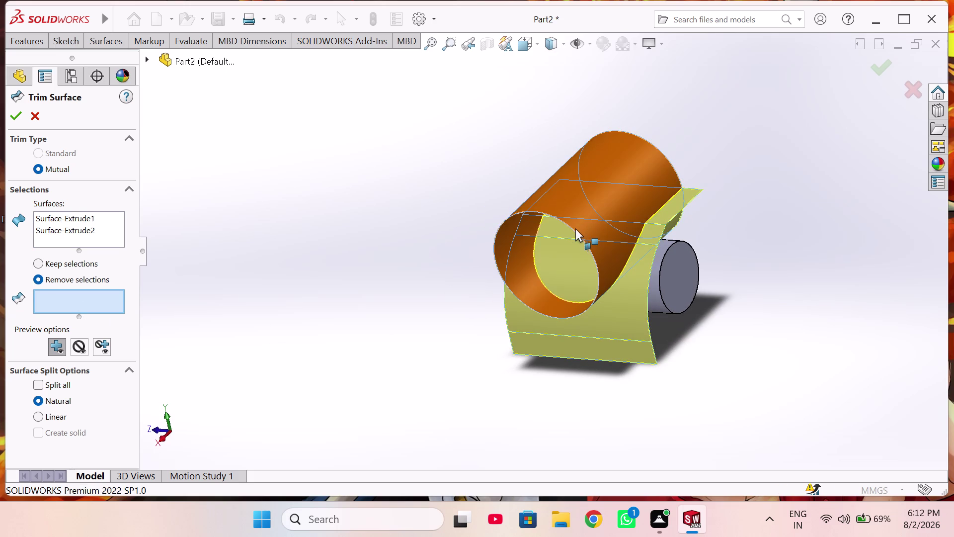
click(573, 251)
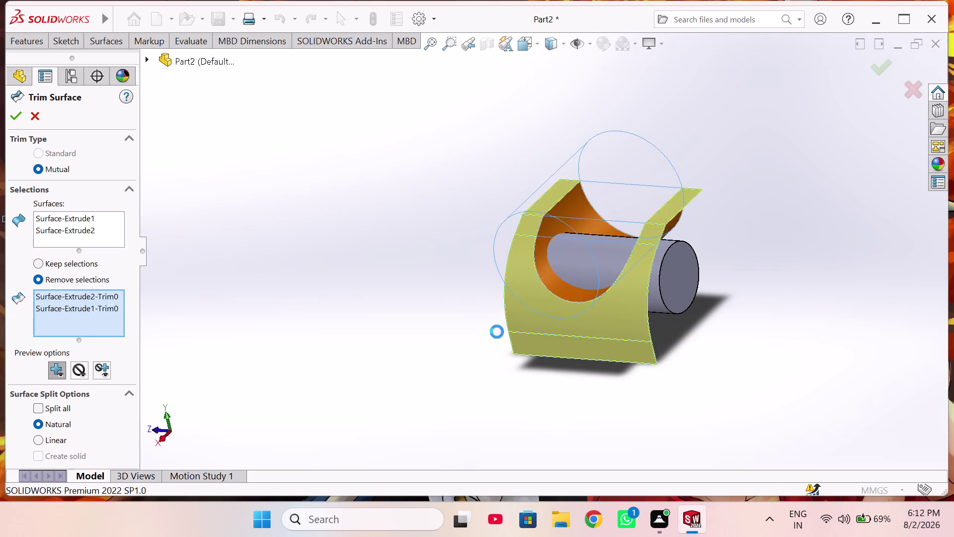
middle_drag(533, 371, 537, 404)
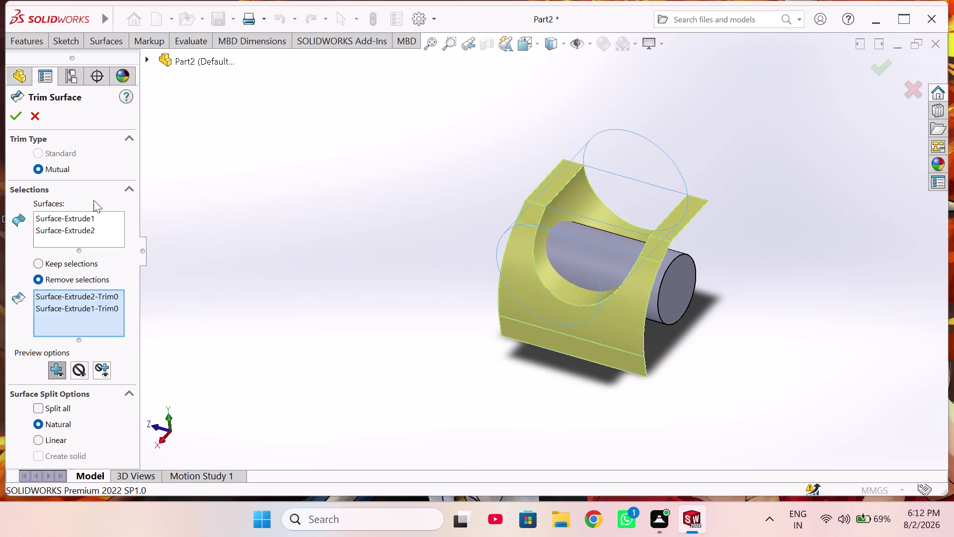
click(16, 113)
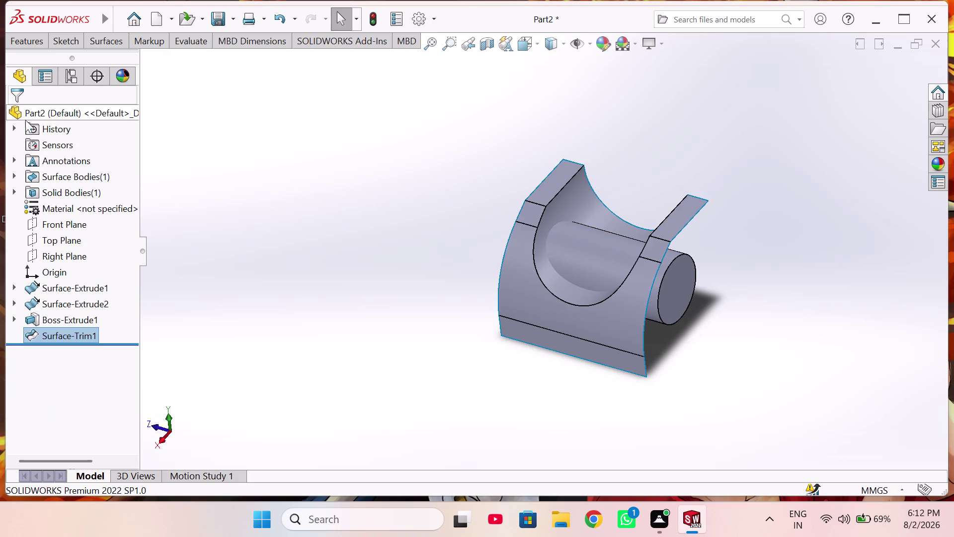
Inspect Boss-Extrude1 from above, then undo Surface-Trim1.
click(593, 252)
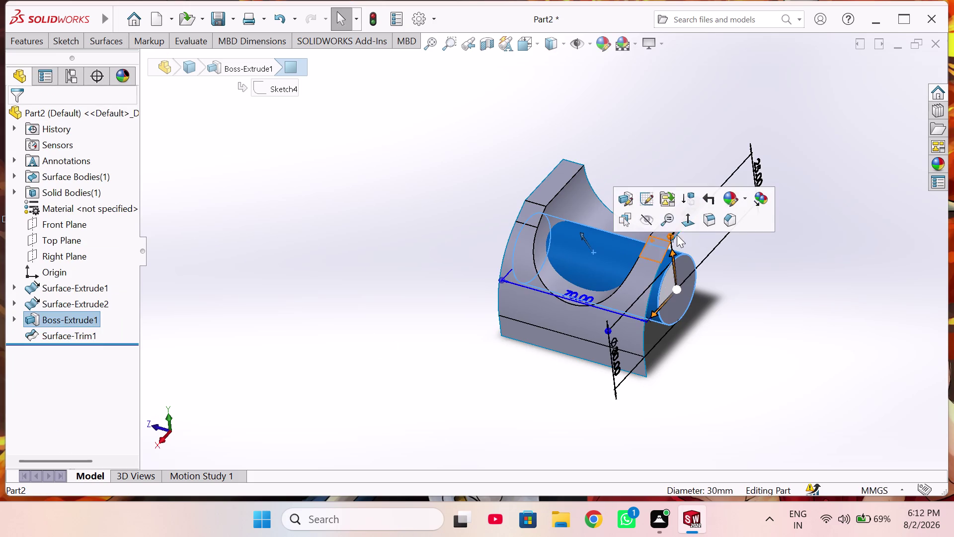
click(646, 217)
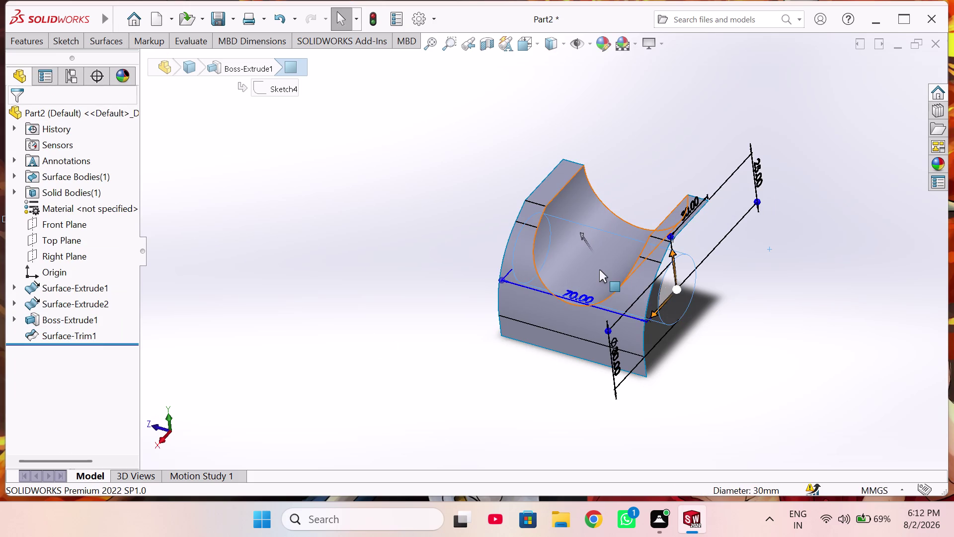
middle_drag(599, 269, 635, 292)
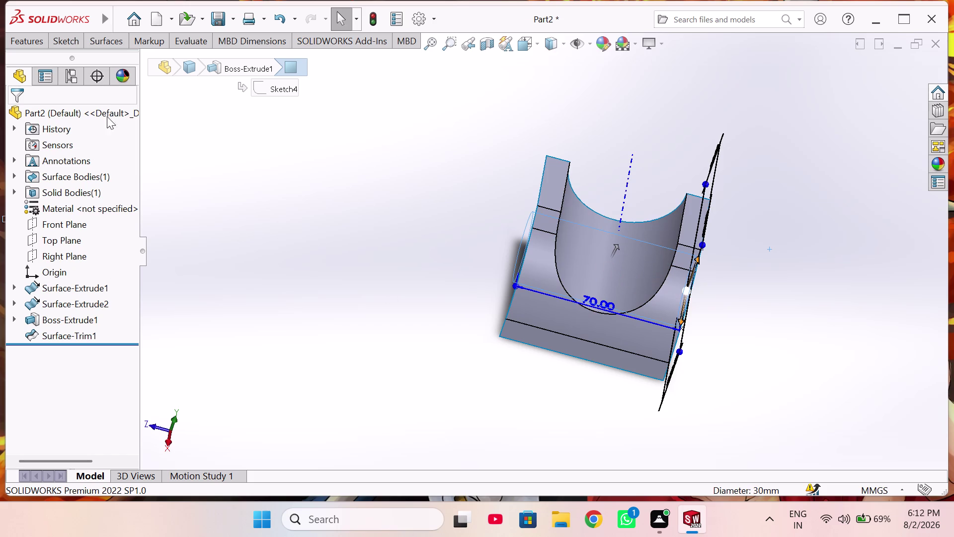
click(282, 17)
click(89, 338)
drag(90, 338, 100, 348)
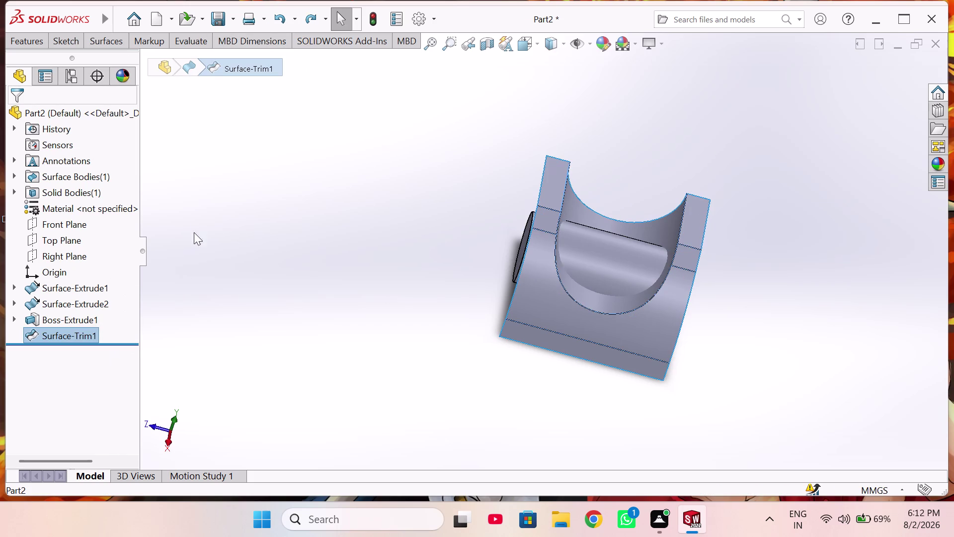
click(275, 23)
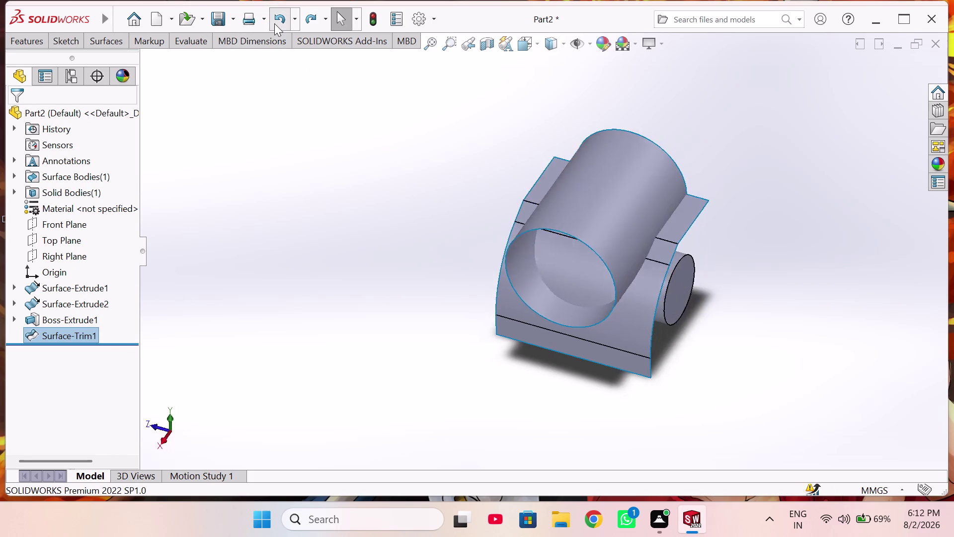
Box-select the surfaces, then launch a new Trim Surface from the Surfaces tab.
drag(741, 175, 499, 287)
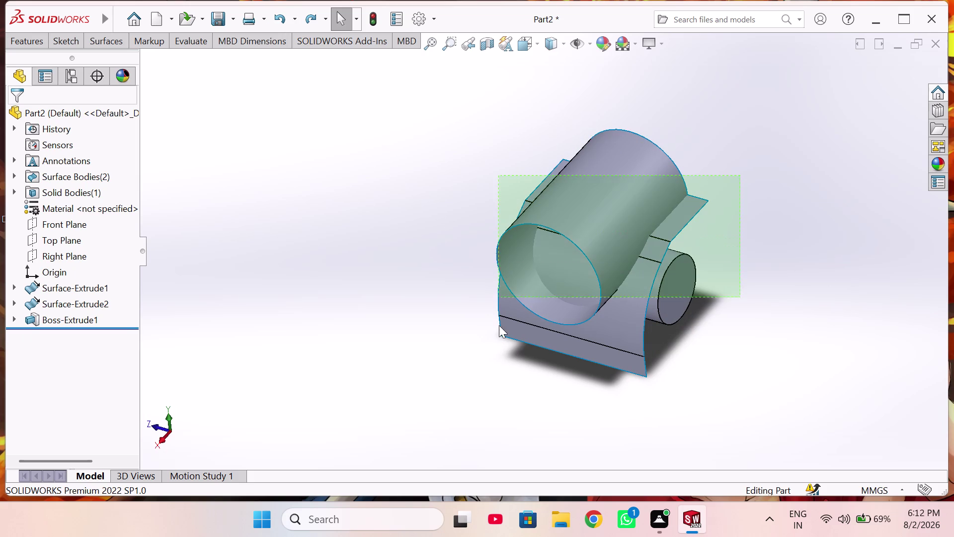
drag(499, 286, 491, 419)
click(332, 337)
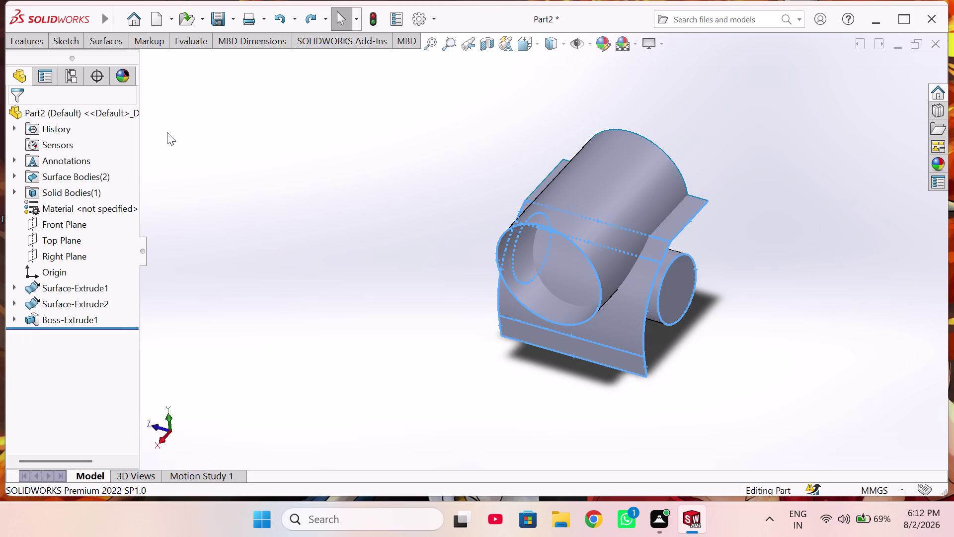
click(95, 39)
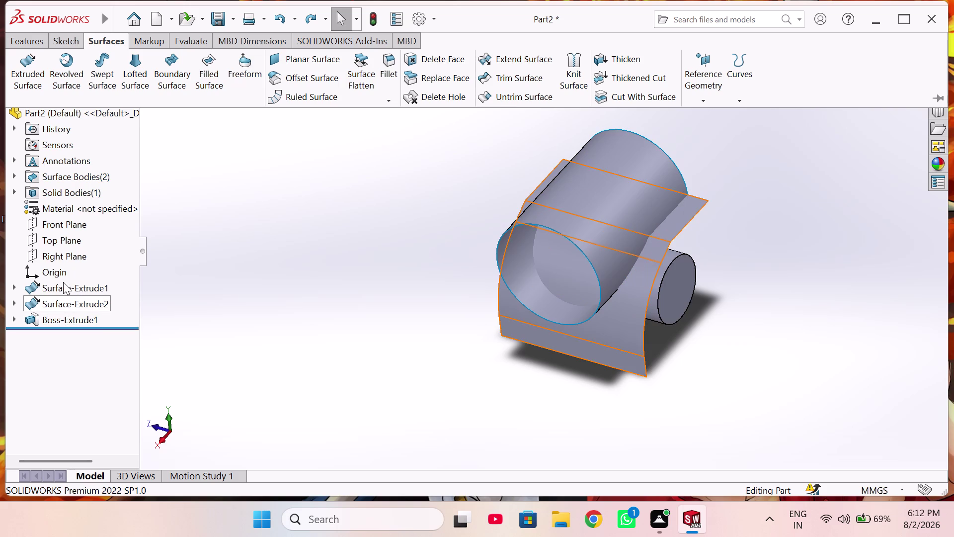
click(482, 75)
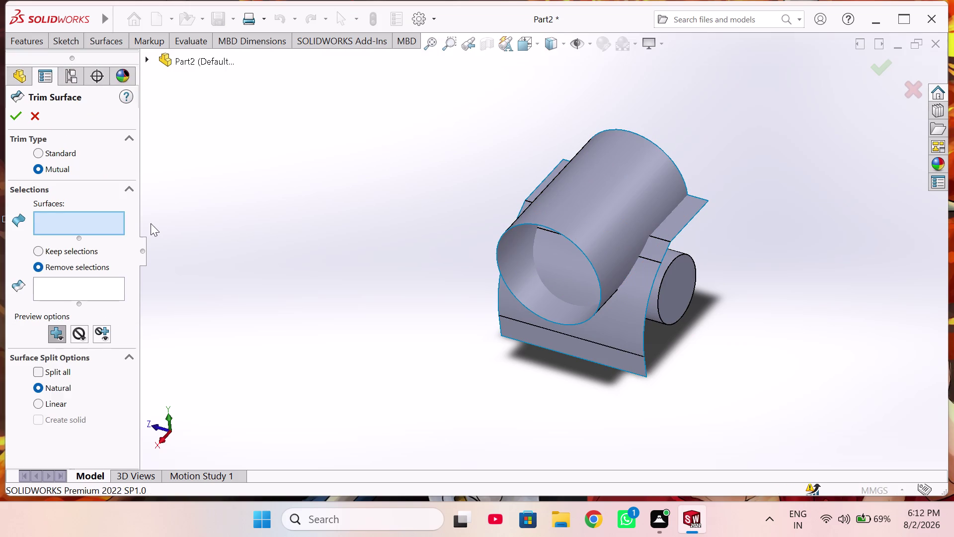
drag(775, 111, 473, 451)
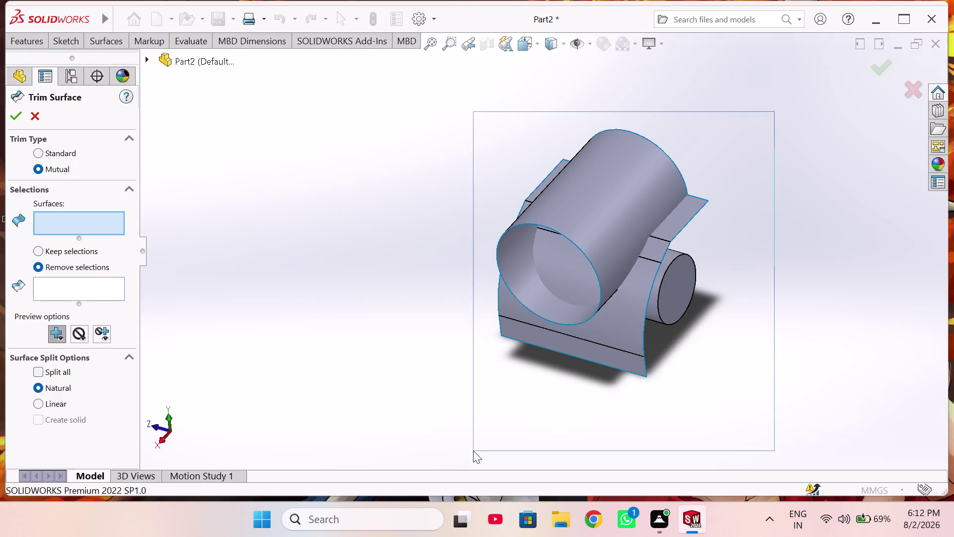
drag(473, 451, 400, 399)
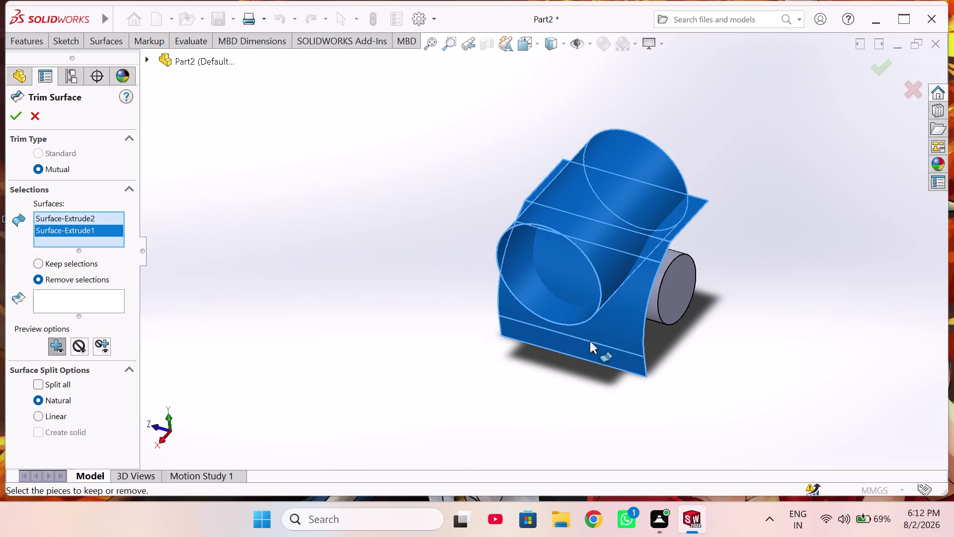
click(651, 306)
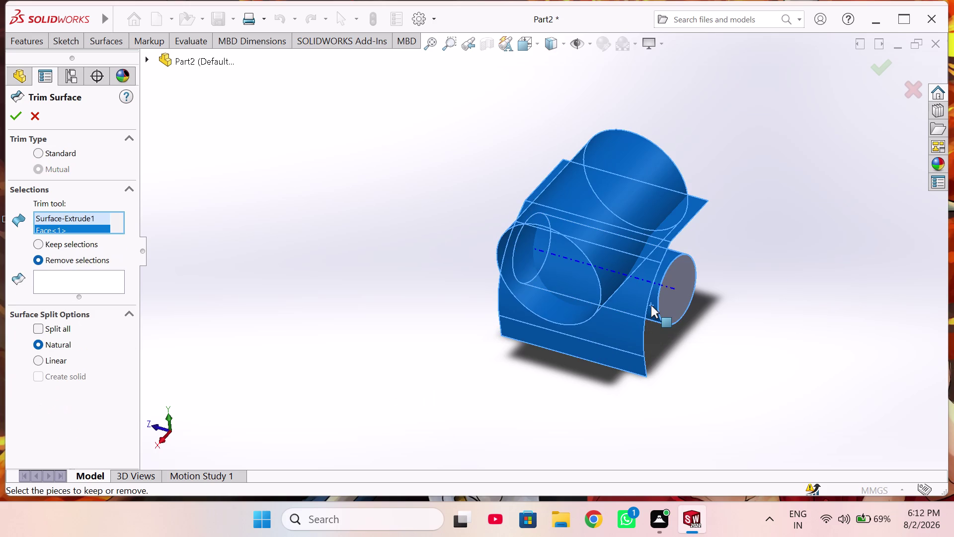
click(84, 286)
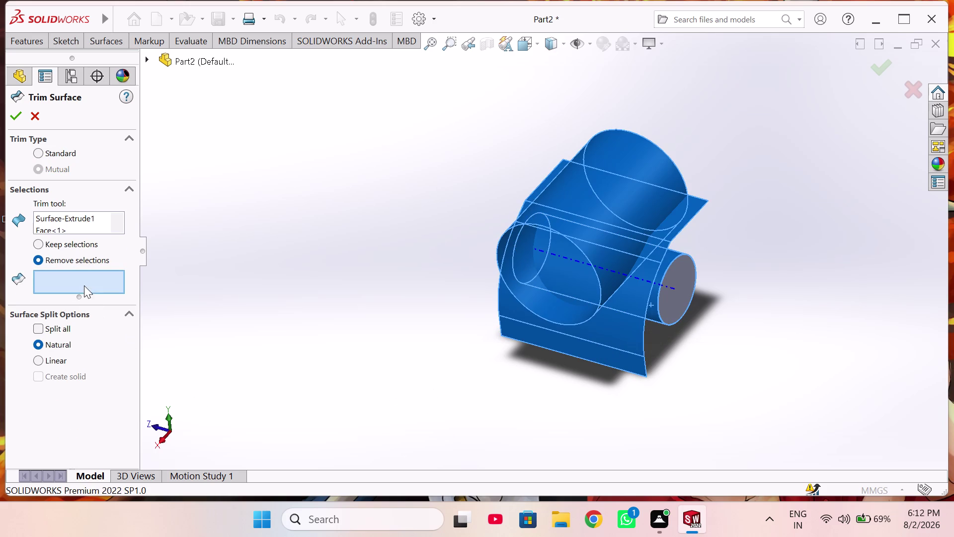
middle_drag(461, 350, 490, 331)
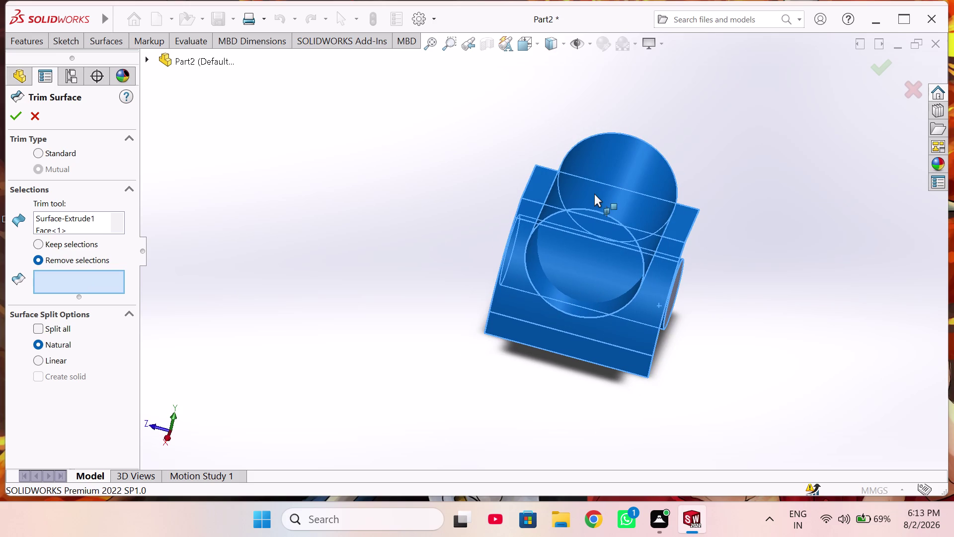
click(594, 194)
click(624, 160)
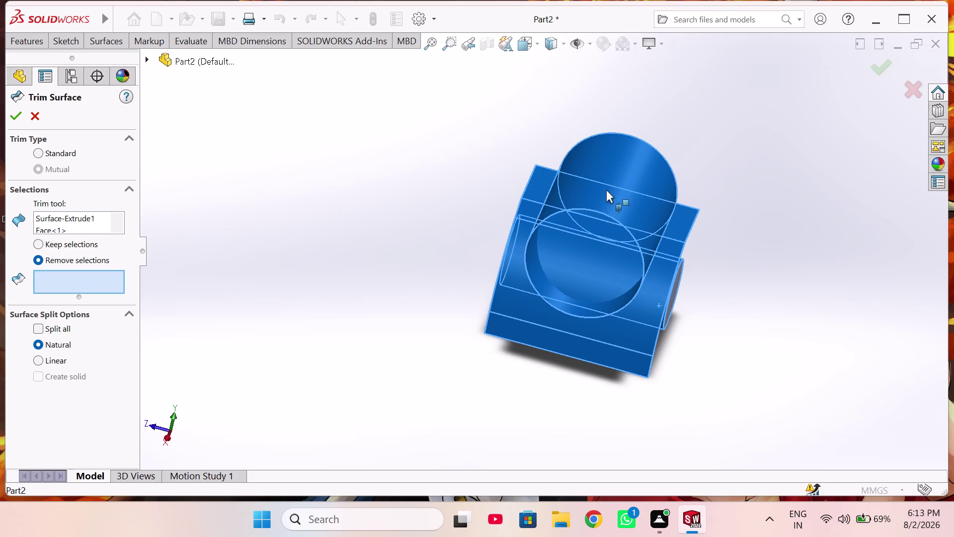
double_click(607, 147)
click(657, 161)
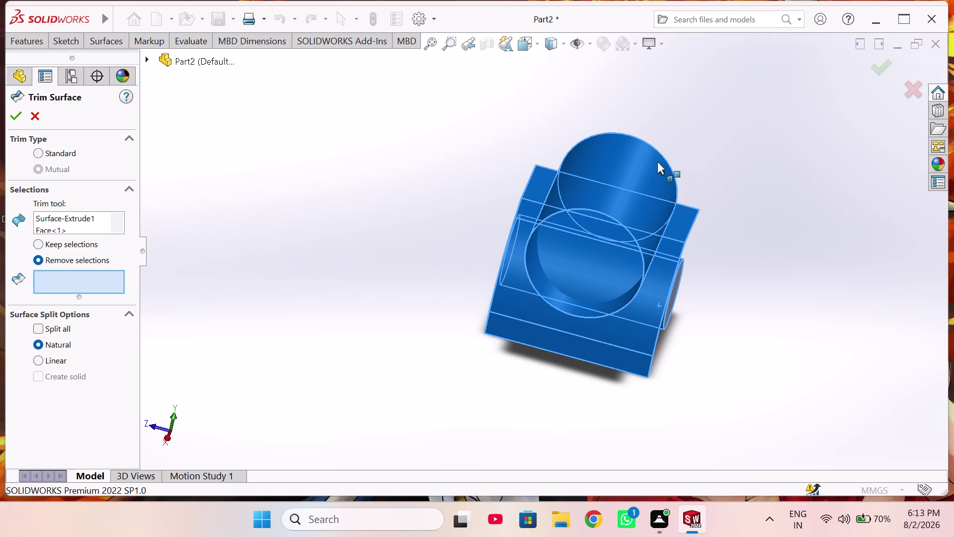
click(657, 161)
scroll(up, 3)
middle_drag(657, 161, 614, 222)
click(602, 173)
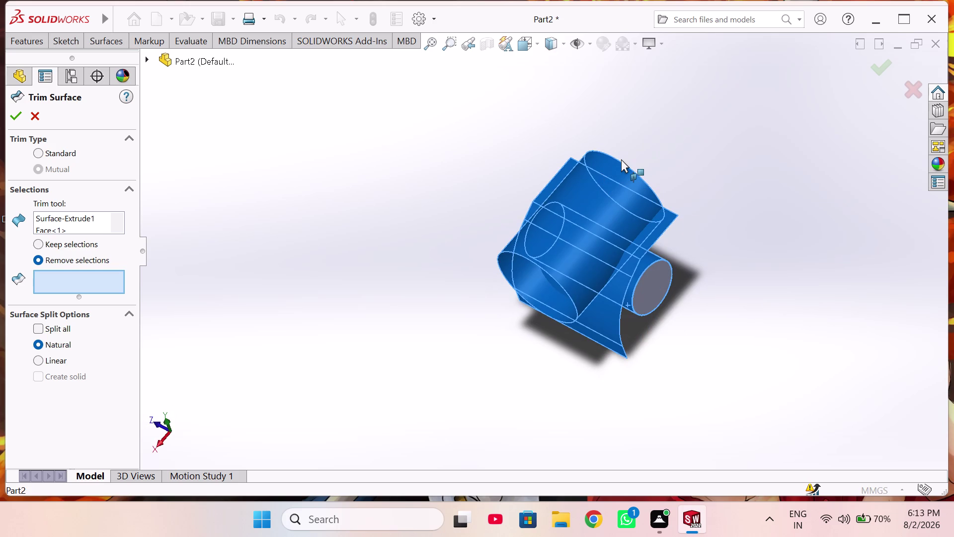
drag(619, 159, 617, 169)
click(615, 172)
click(618, 172)
right_click(731, 160)
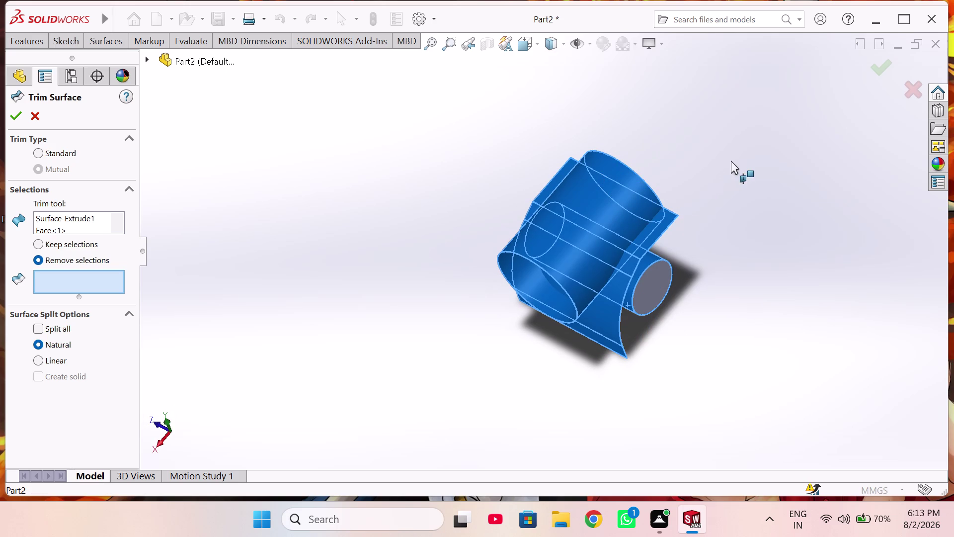
click(714, 239)
click(626, 177)
drag(32, 113, 41, 121)
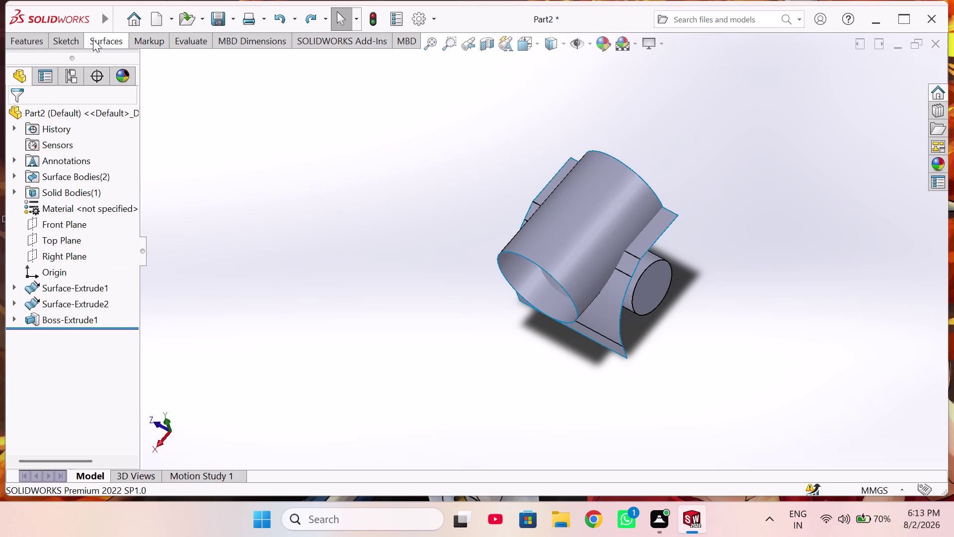
click(93, 39)
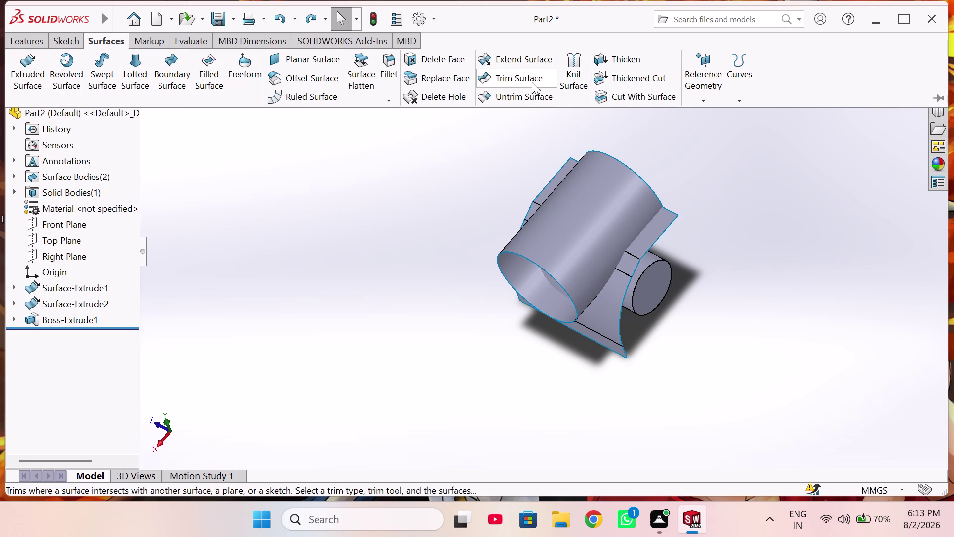
click(525, 76)
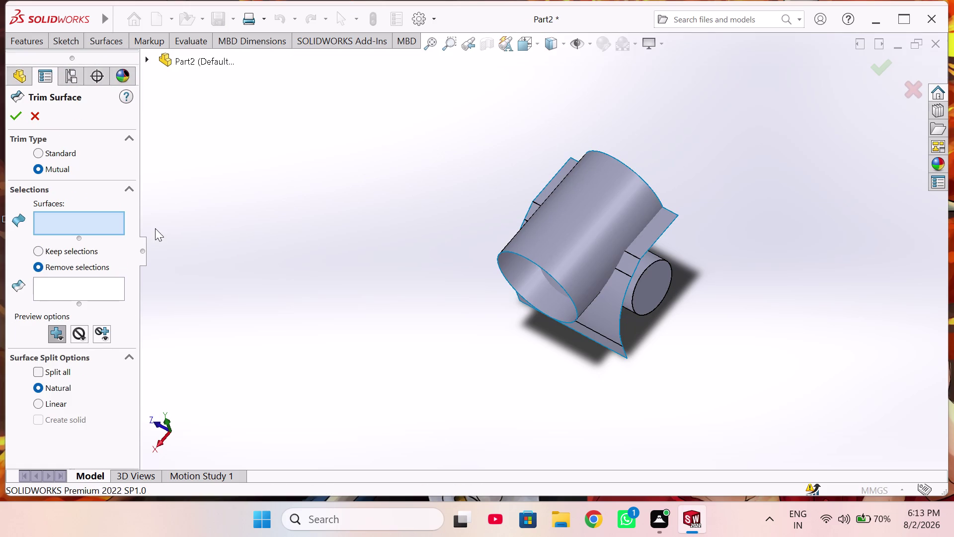
Select both surfaces and mark the inner sheet and cylinder top pieces for removal.
drag(759, 155, 472, 300)
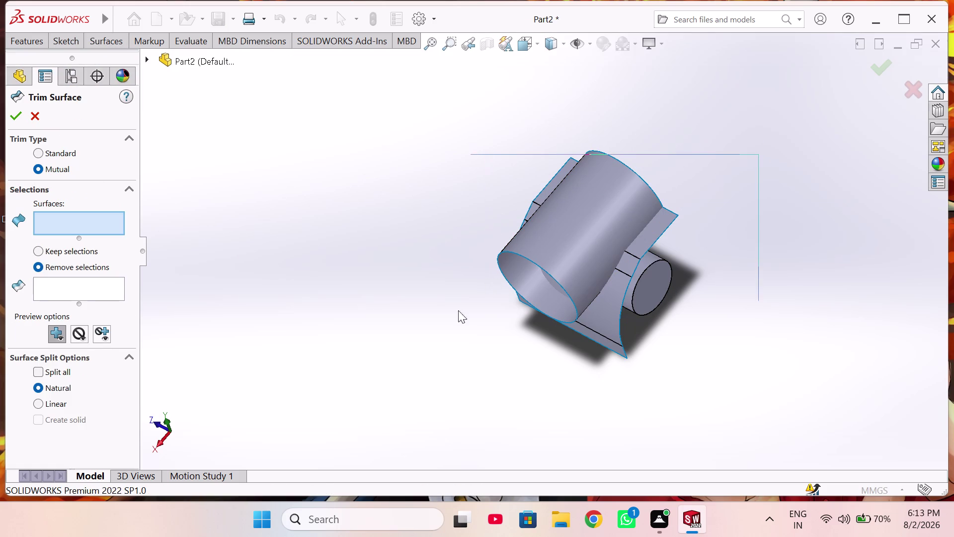
drag(471, 300, 418, 363)
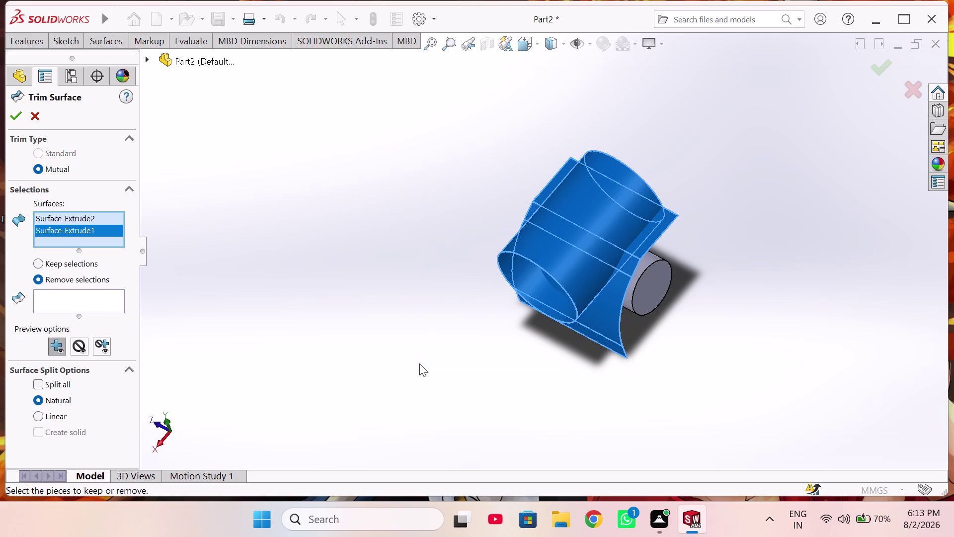
click(107, 302)
middle_drag(635, 350, 706, 251)
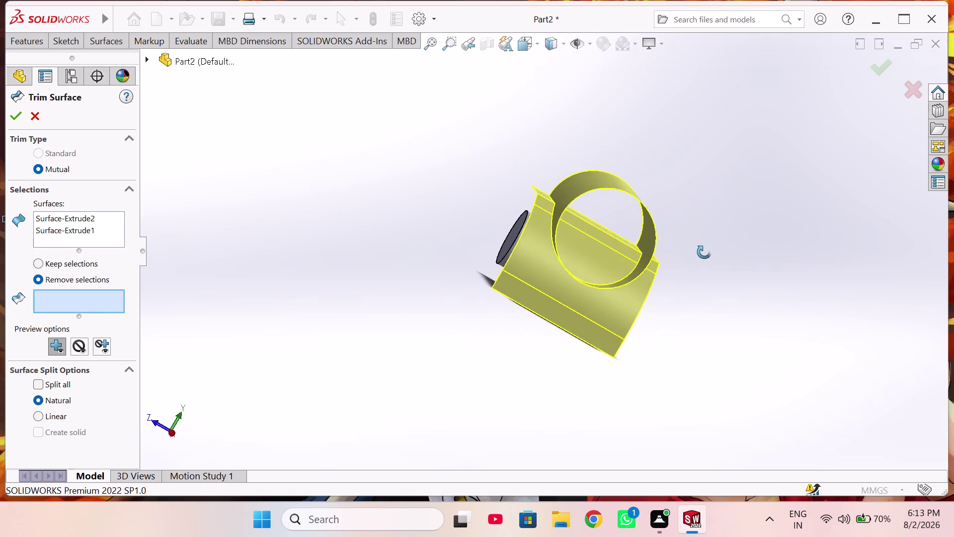
middle_drag(706, 251, 702, 255)
click(624, 194)
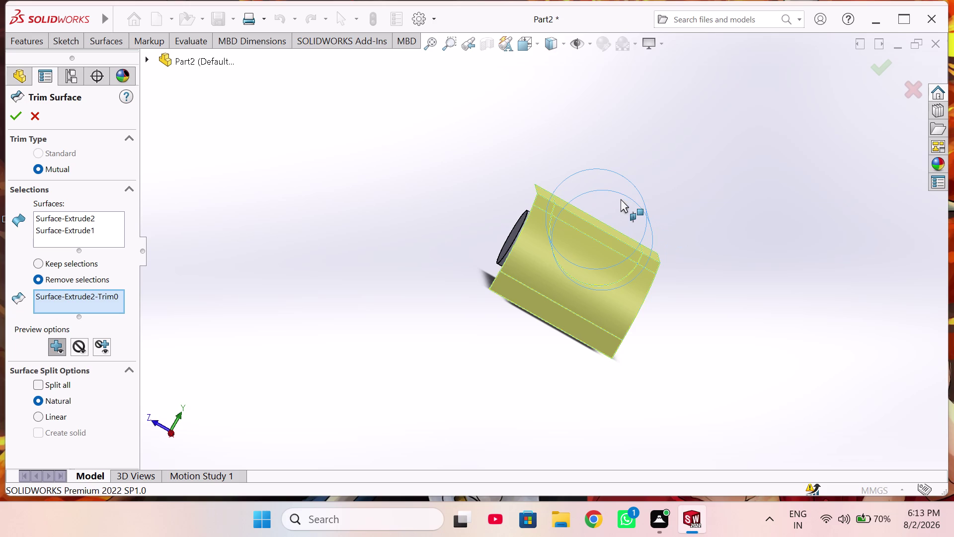
middle_drag(621, 201, 604, 237)
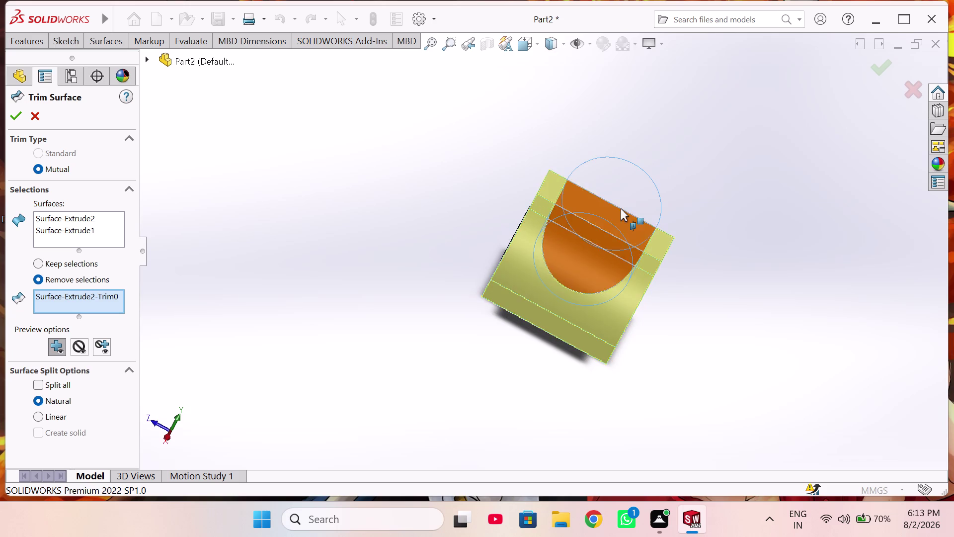
click(598, 228)
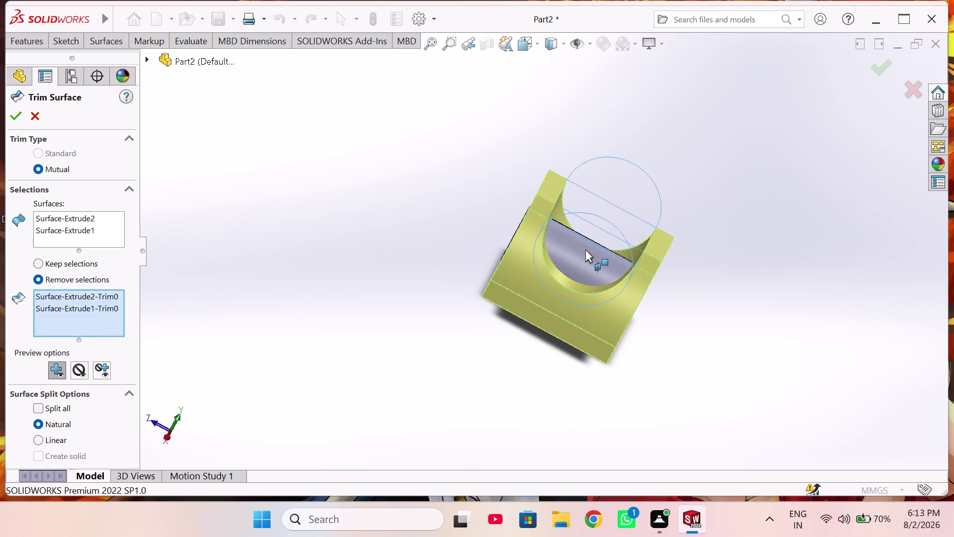
middle_drag(584, 249, 555, 284)
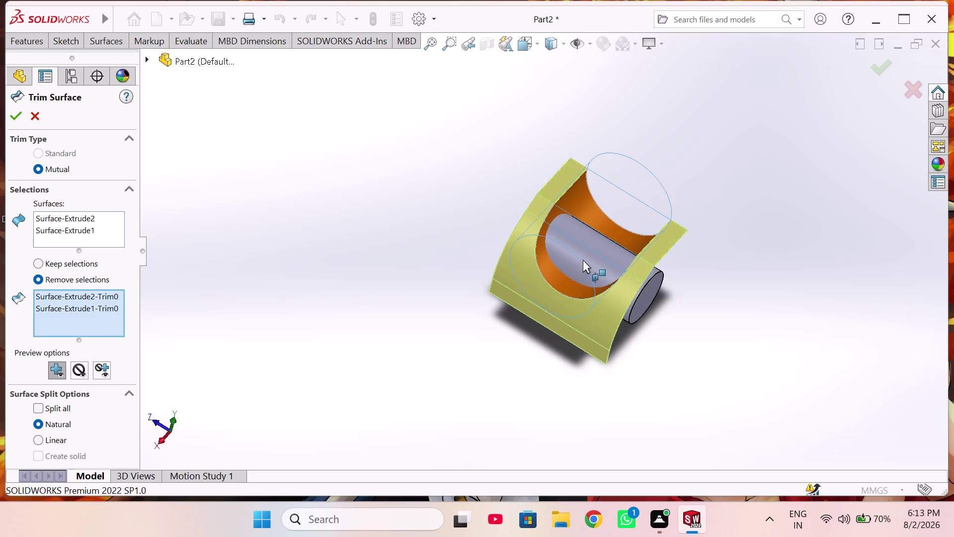
click(586, 246)
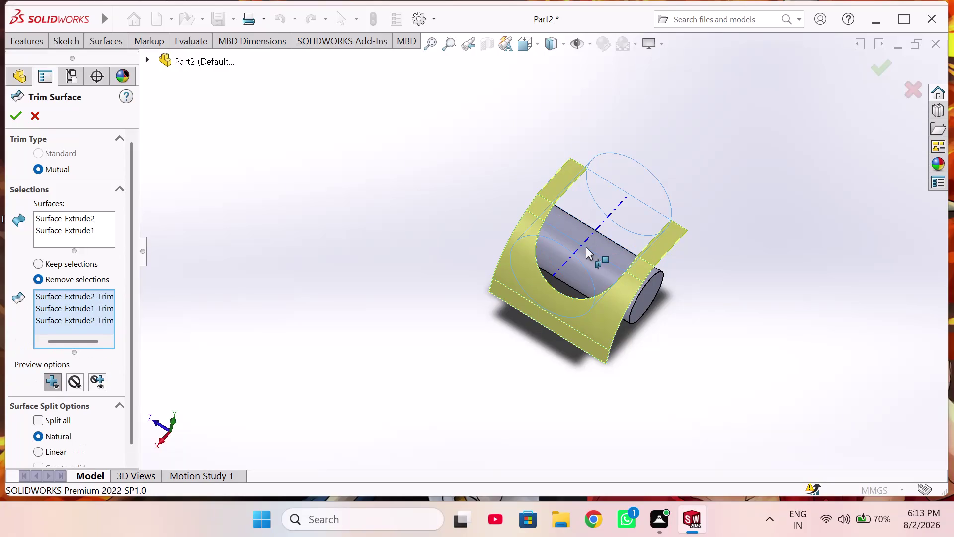
Clear the removal list and pick two new pieces to remove.
right_click(93, 319)
click(135, 335)
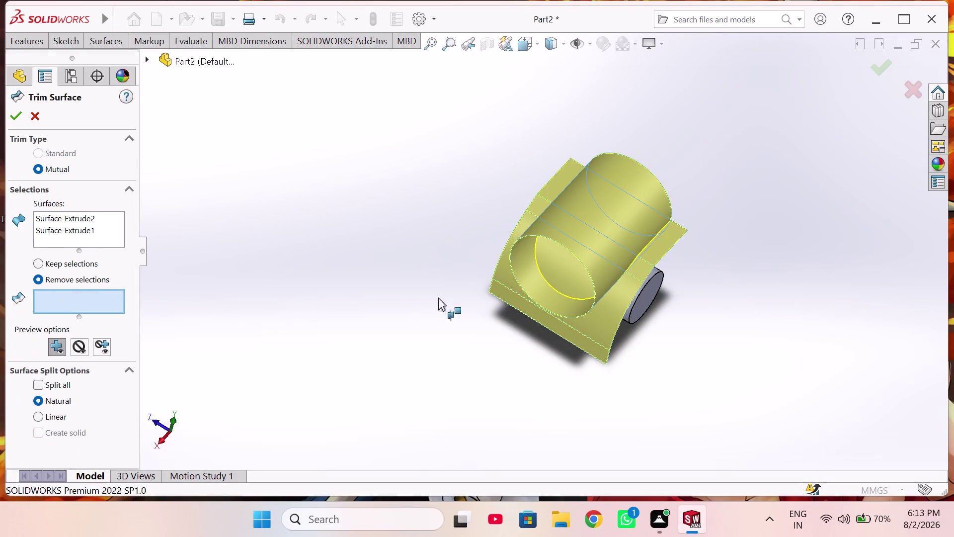
click(547, 232)
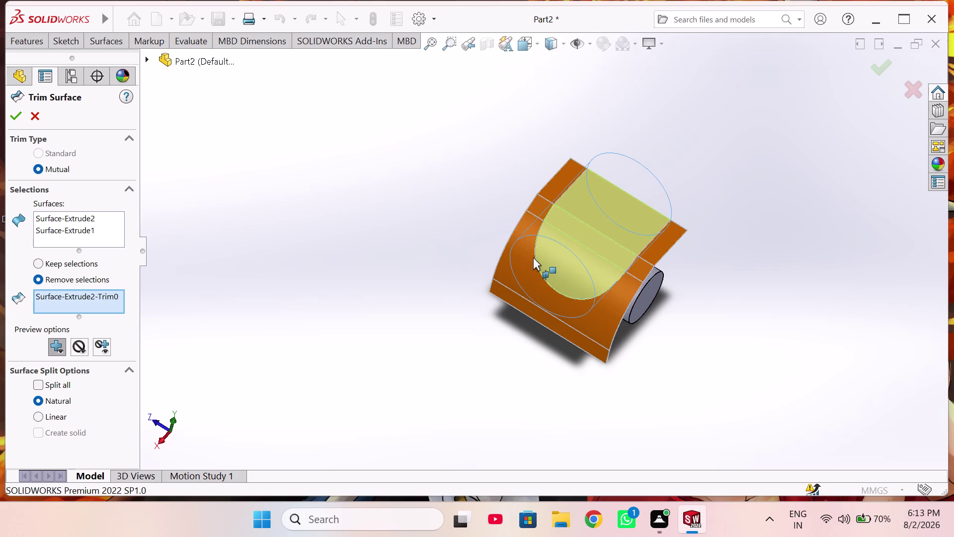
click(567, 254)
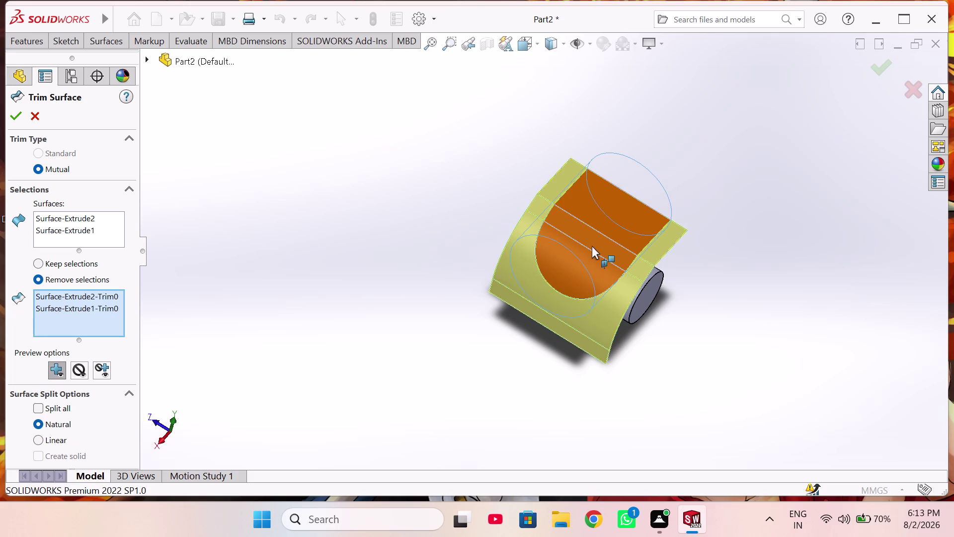
Orbit to inspect the trim preview and apply the mutual trim.
middle_drag(586, 247, 269, 164)
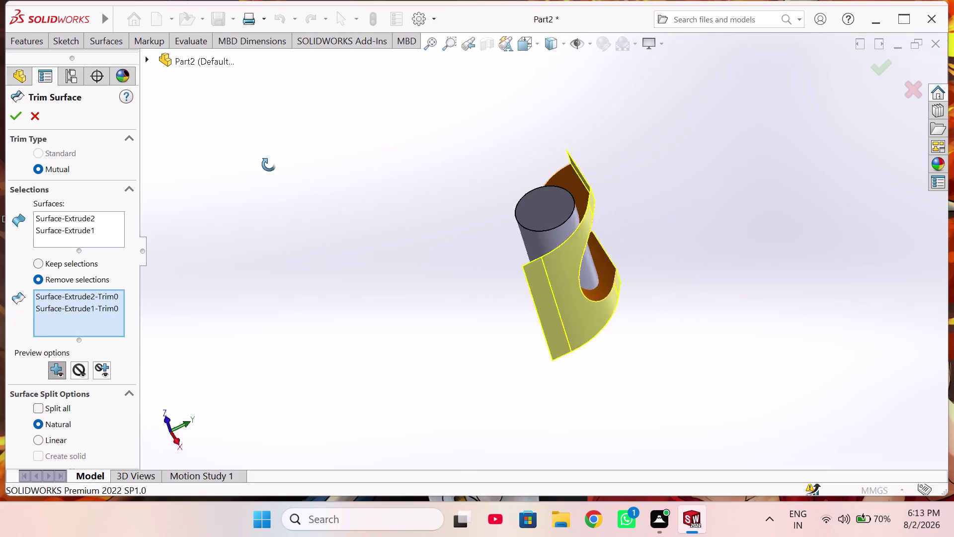
middle_drag(270, 164, 464, 326)
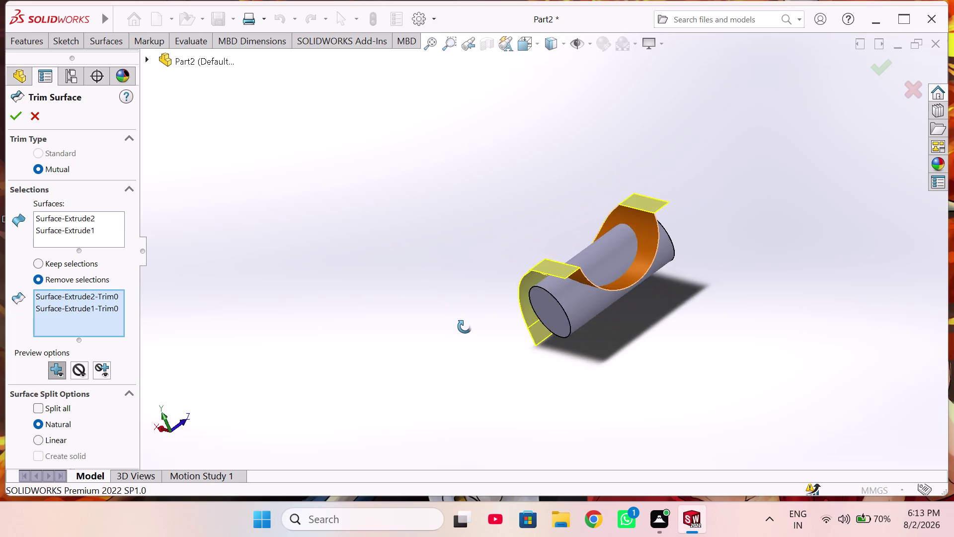
middle_drag(464, 327, 458, 395)
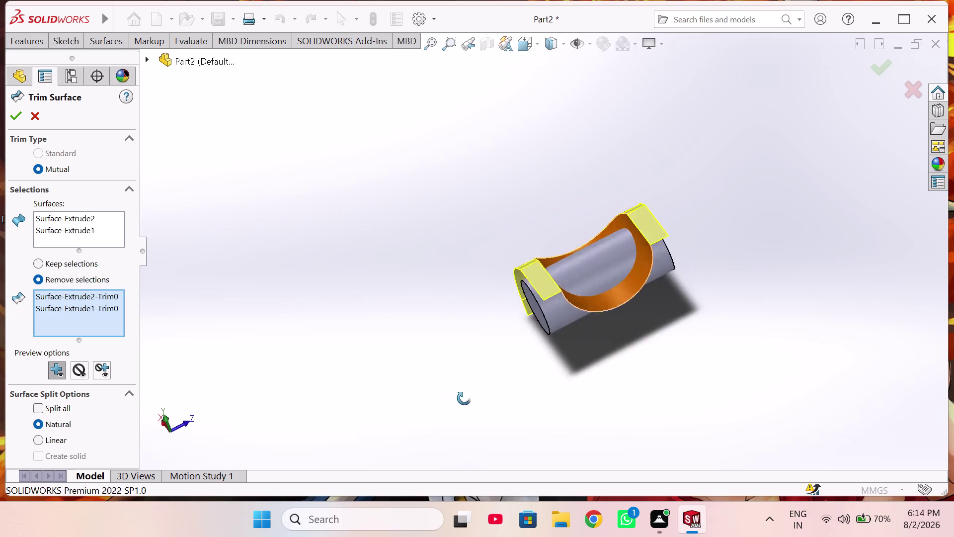
middle_drag(458, 394, 492, 427)
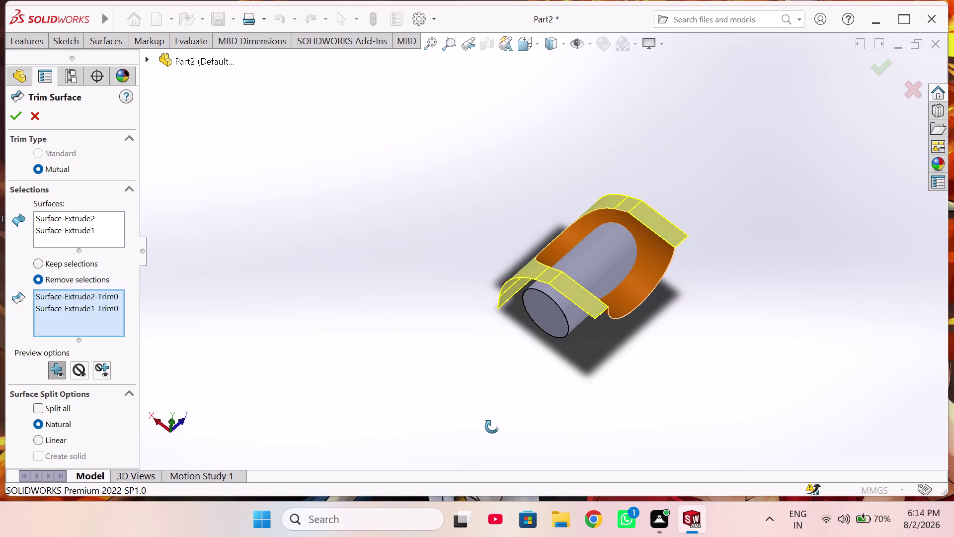
middle_drag(492, 426, 512, 429)
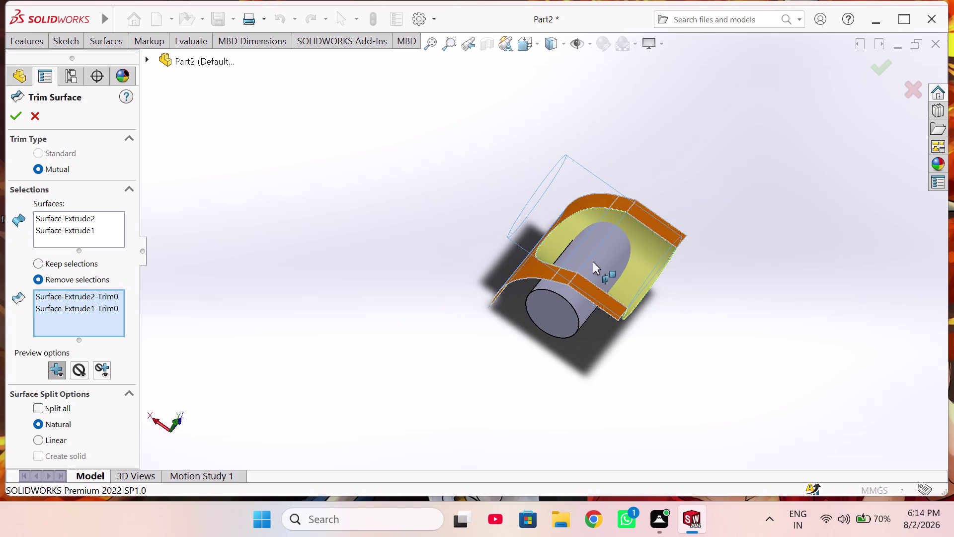
middle_drag(570, 346, 466, 219)
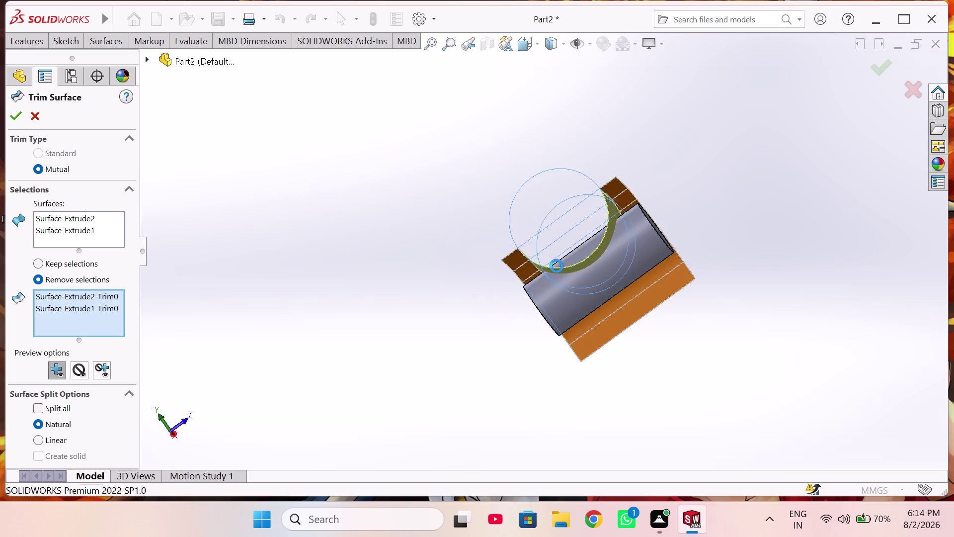
middle_drag(563, 253, 596, 296)
scroll(down, 3)
middle_drag(543, 306, 585, 280)
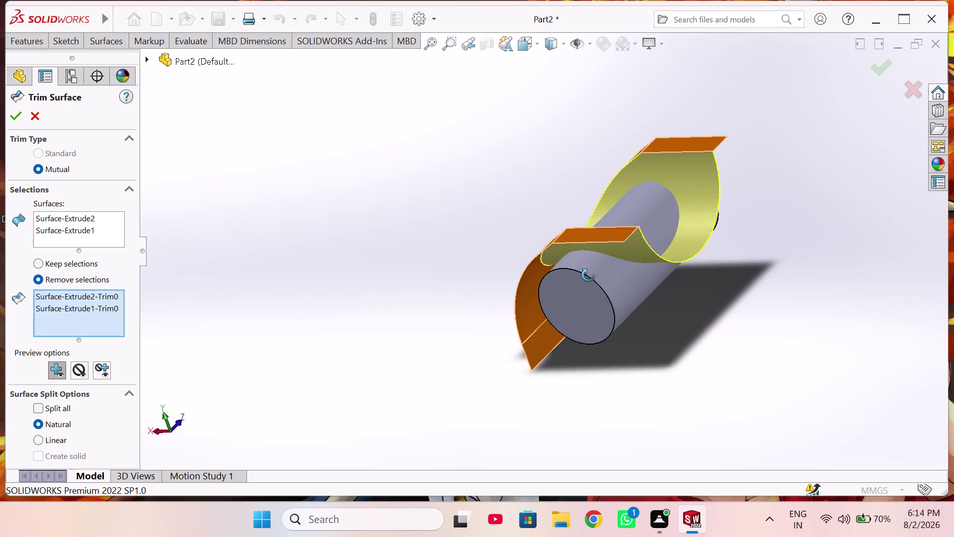
middle_drag(585, 279, 628, 217)
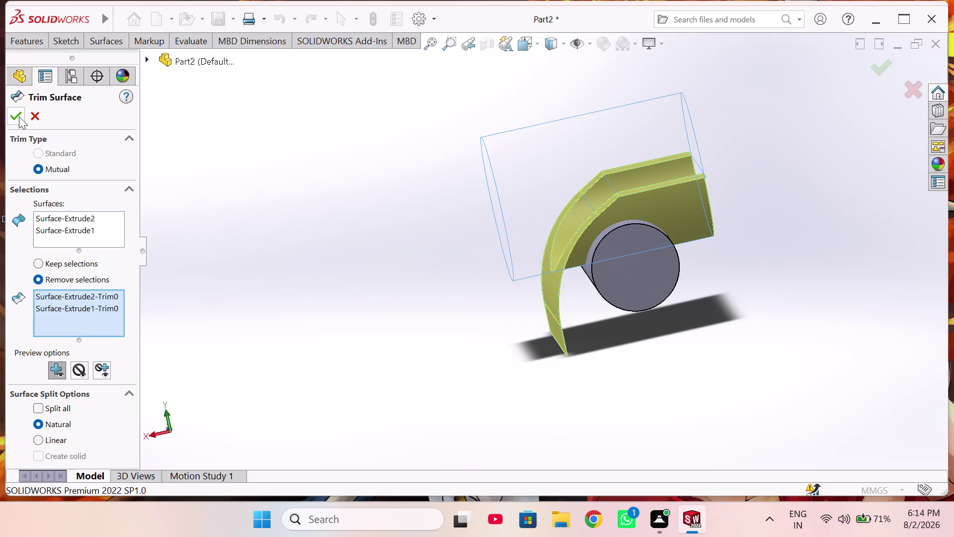
click(35, 113)
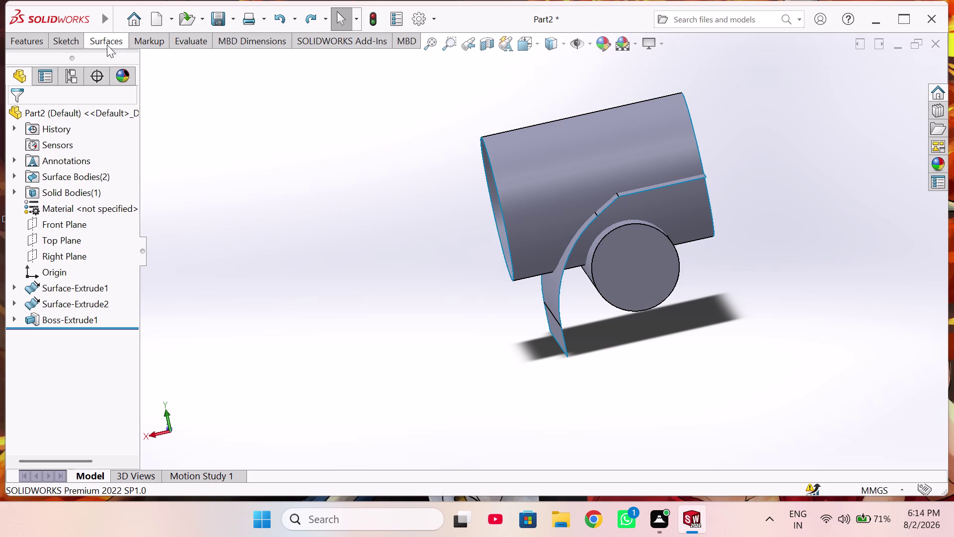
Inspect Boss-Extrude1's settings without changes and expand it to reveal Sketch4.
click(68, 321)
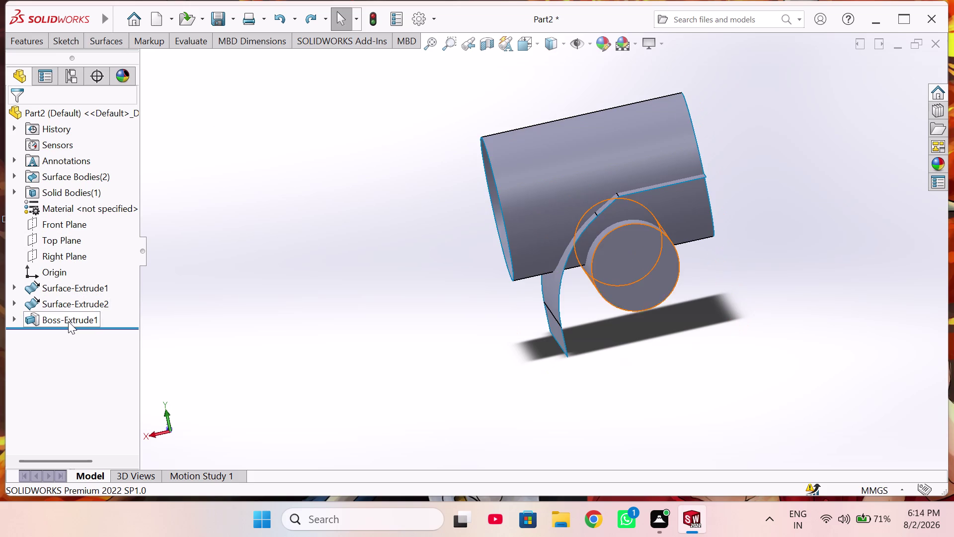
click(85, 275)
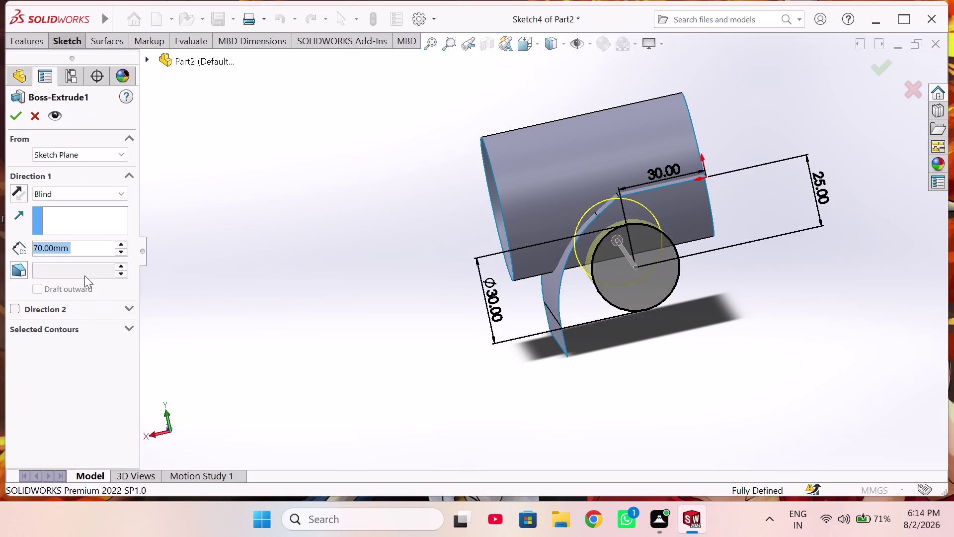
click(34, 111)
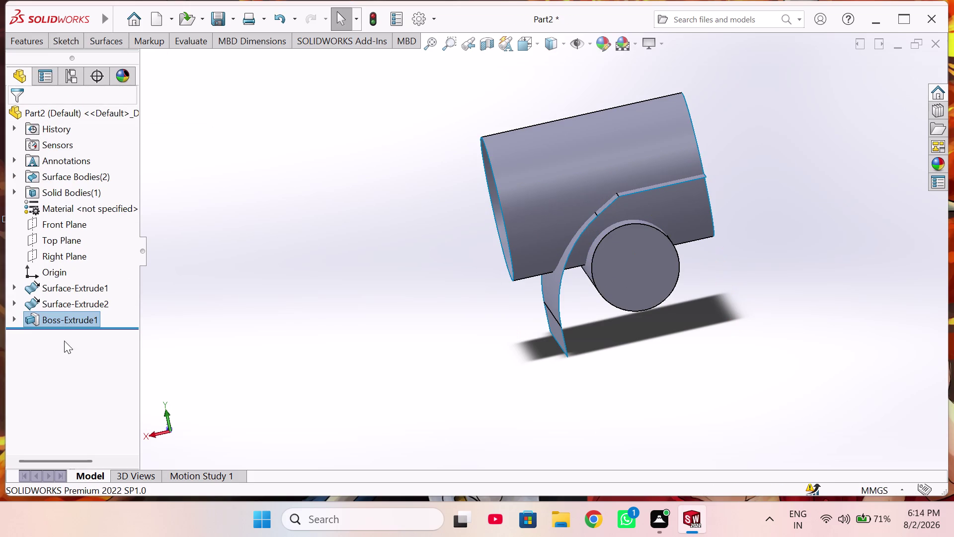
click(13, 318)
Delete Boss-Extrude1 and confirm, keeping its Sketch4 circle.
right_click(69, 314)
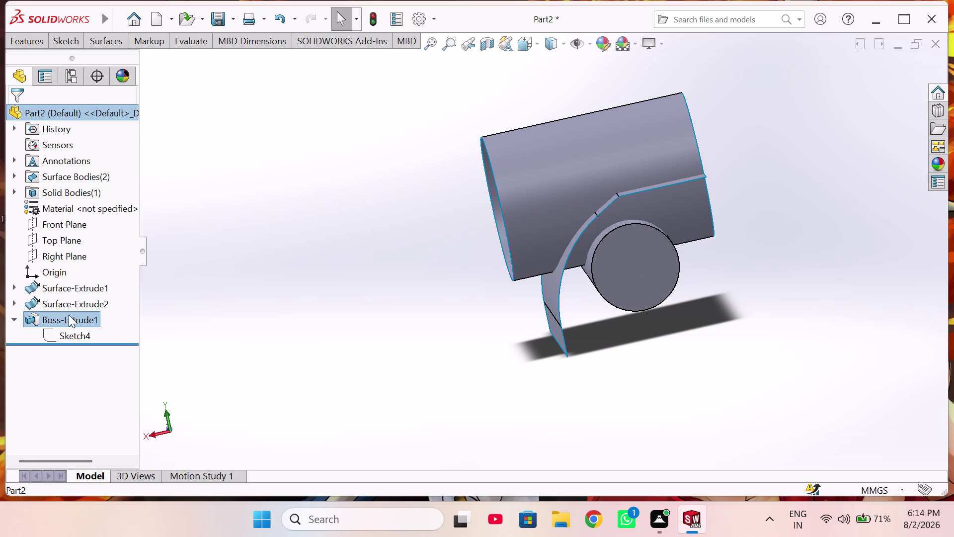
click(114, 305)
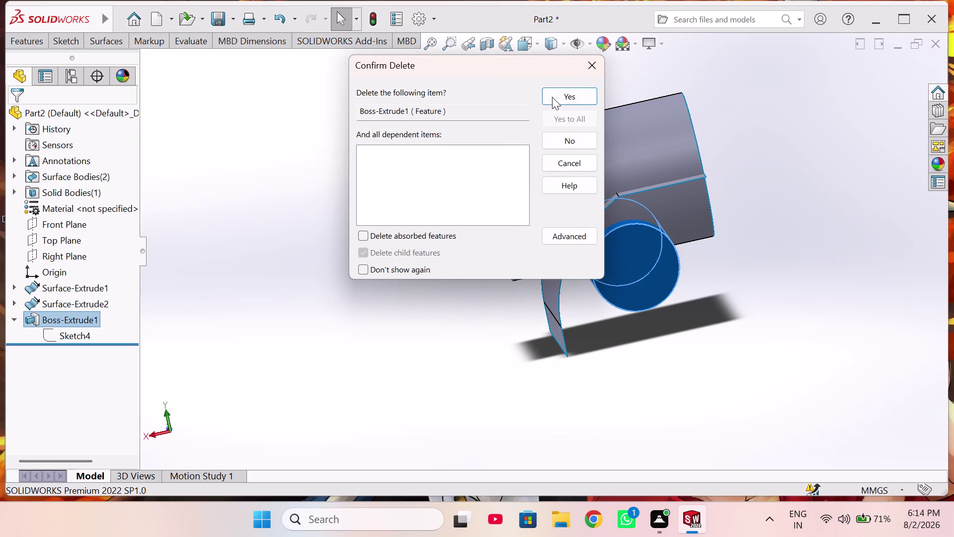
click(553, 99)
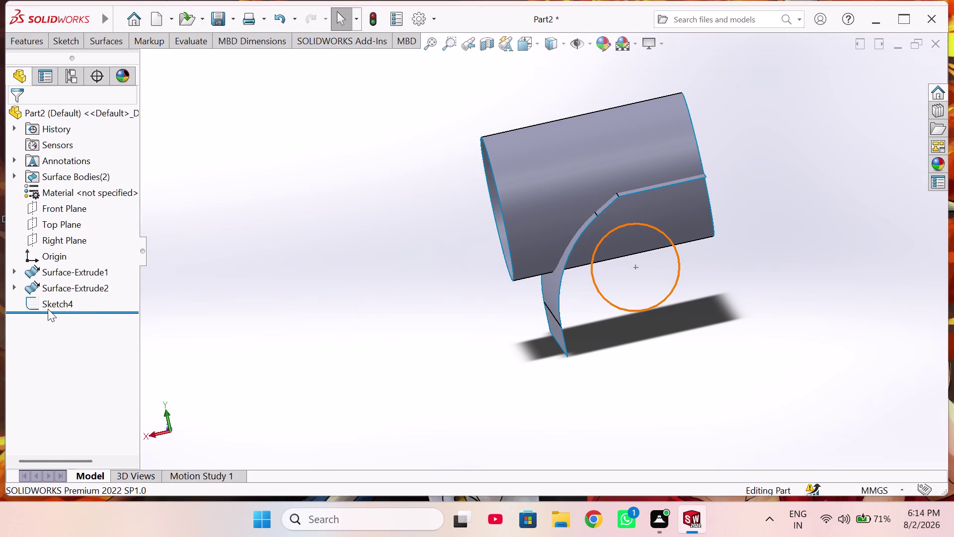
click(47, 308)
click(177, 279)
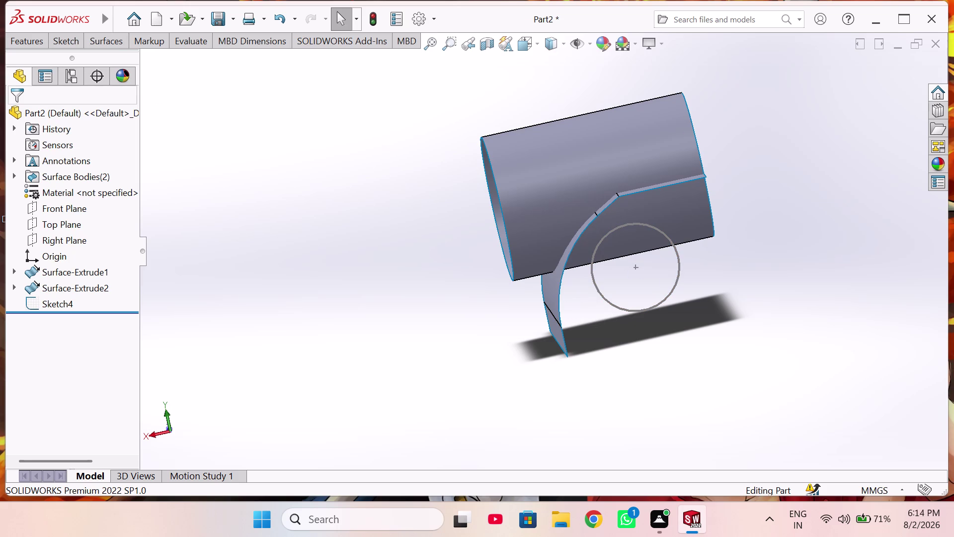
click(112, 43)
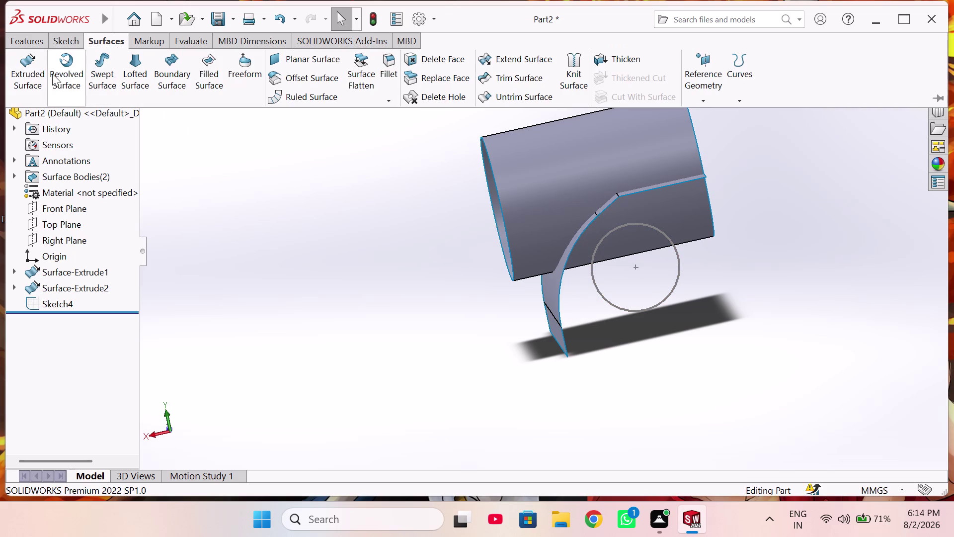
Extrude Sketch4's circle as a Blind 70 mm surface, Surface-Extrude3.
click(42, 75)
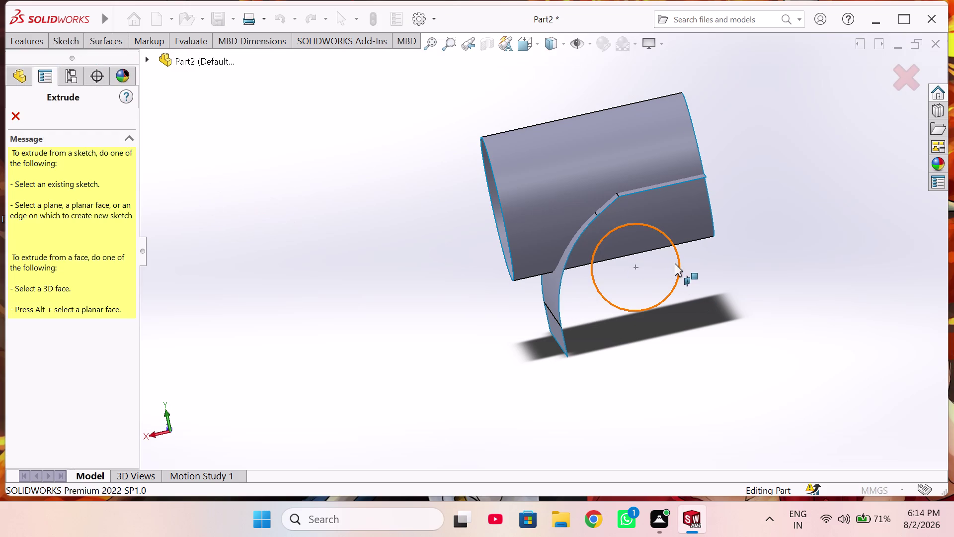
click(680, 264)
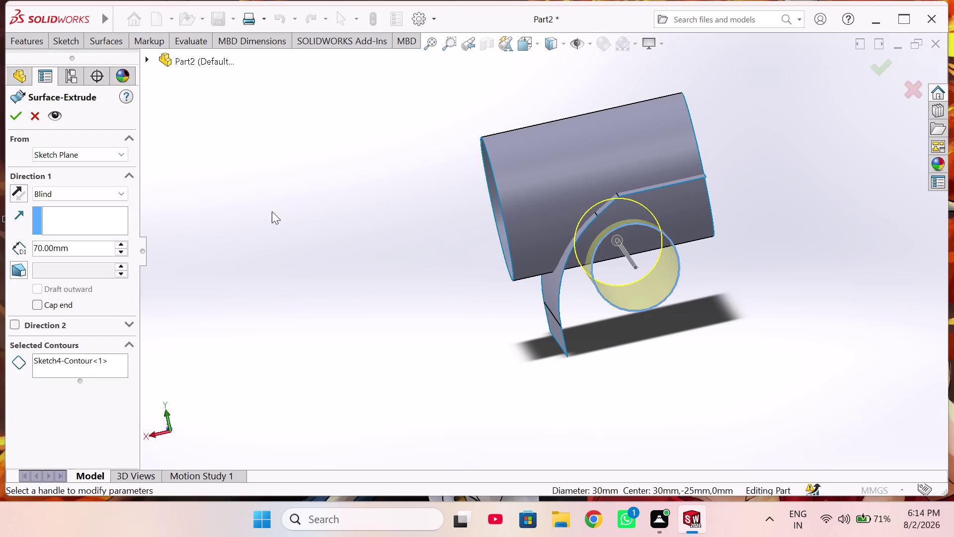
click(13, 111)
middle_drag(248, 239, 251, 282)
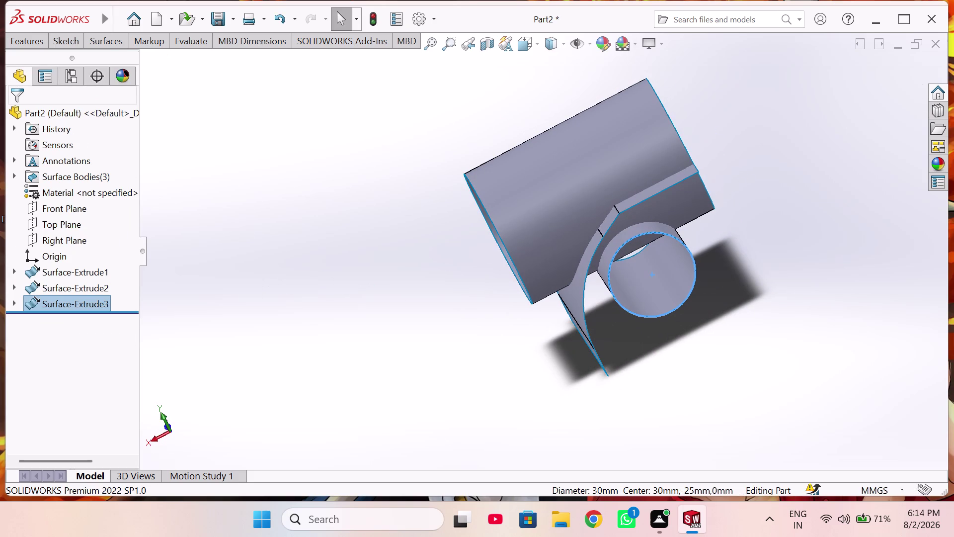
click(104, 39)
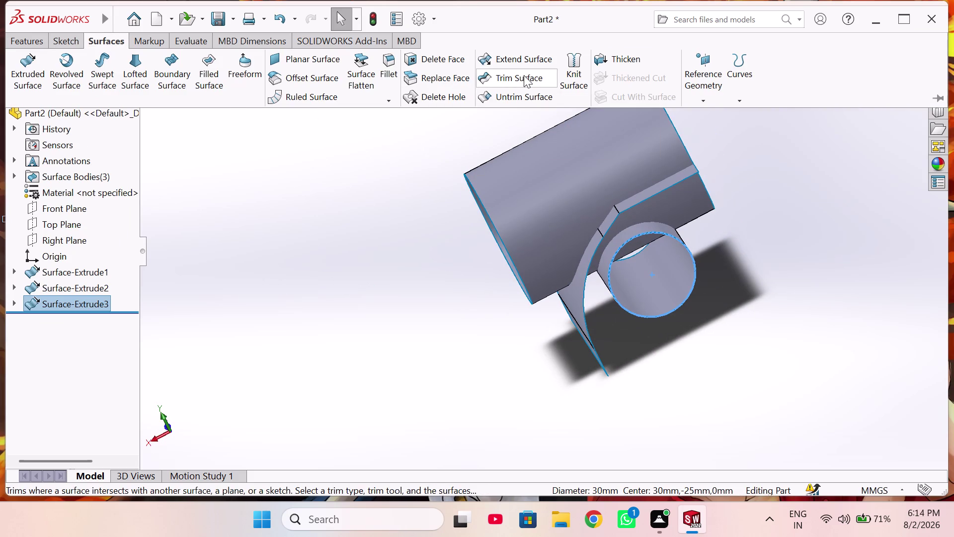
Start a trim, box-select the surfaces, then clear the chosen trim surfaces.
click(520, 78)
drag(772, 102, 529, 371)
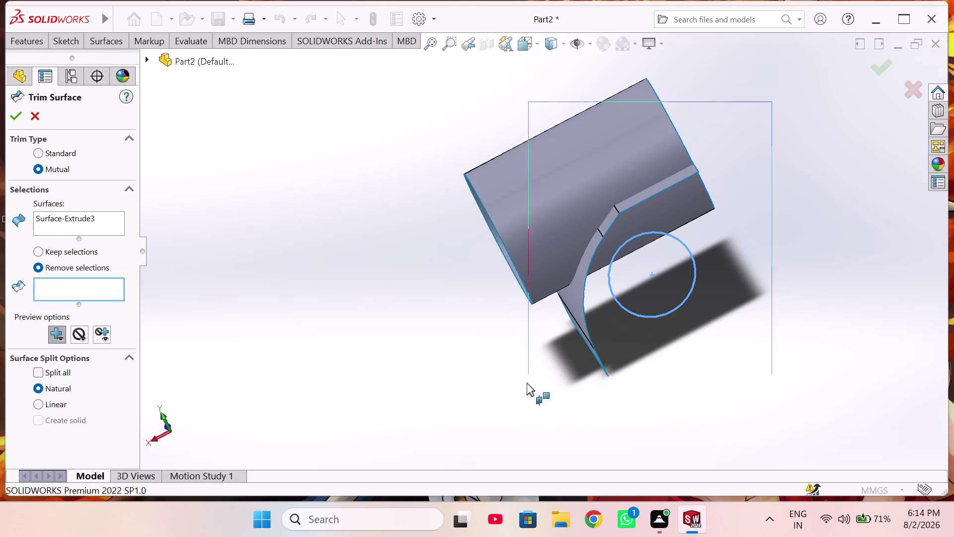
drag(529, 371, 444, 382)
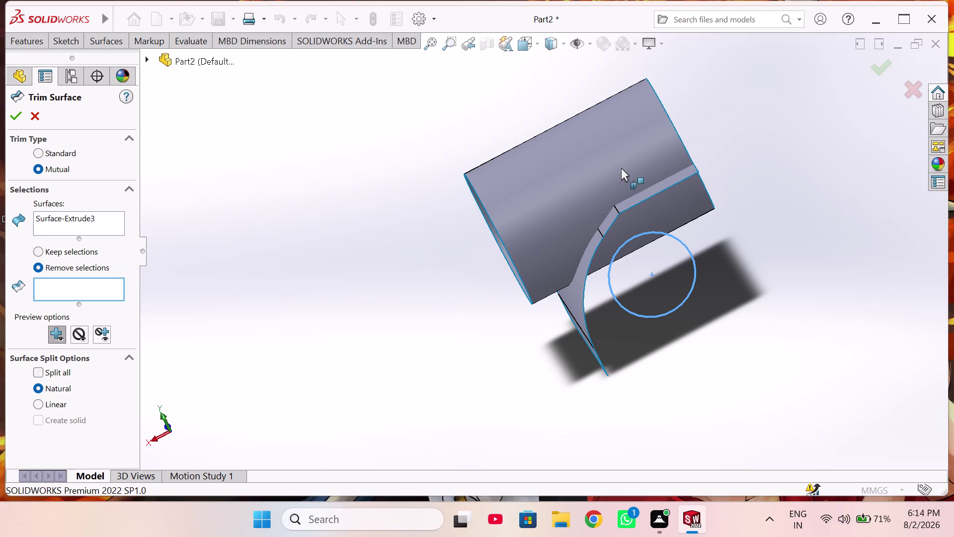
right_click(108, 210)
right_click(105, 217)
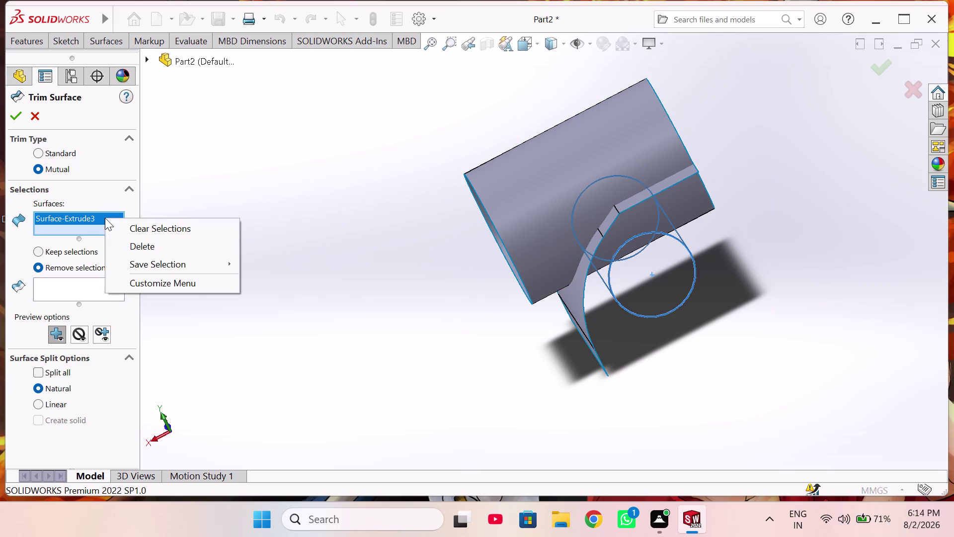
click(150, 233)
Snap to a side view, orbit the surfaces in 3D, and restart a Mutual trim.
right_drag(728, 109, 632, 106)
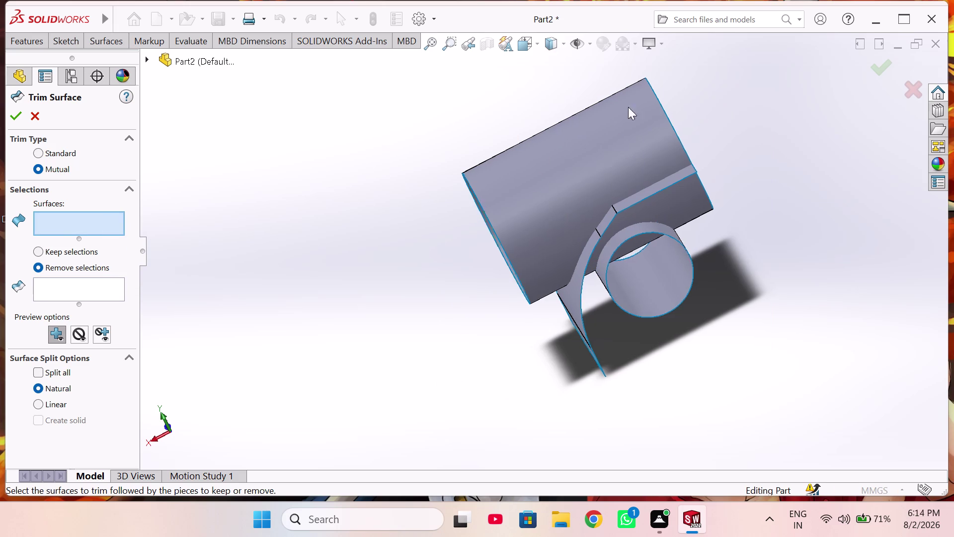
right_drag(633, 106, 599, 129)
click(910, 87)
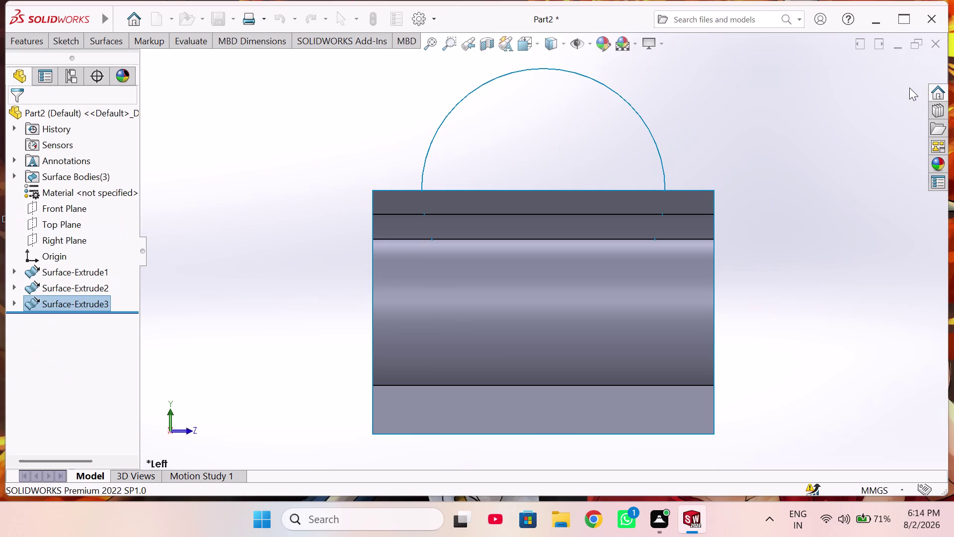
scroll(up, 3)
scroll(up, 3)
middle_drag(693, 295, 775, 315)
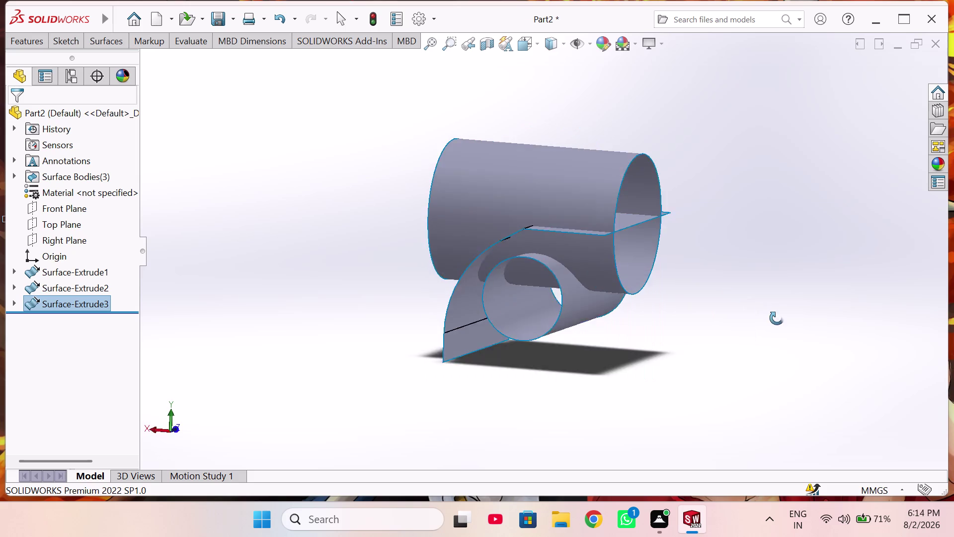
middle_drag(775, 316, 750, 338)
drag(648, 129, 338, 426)
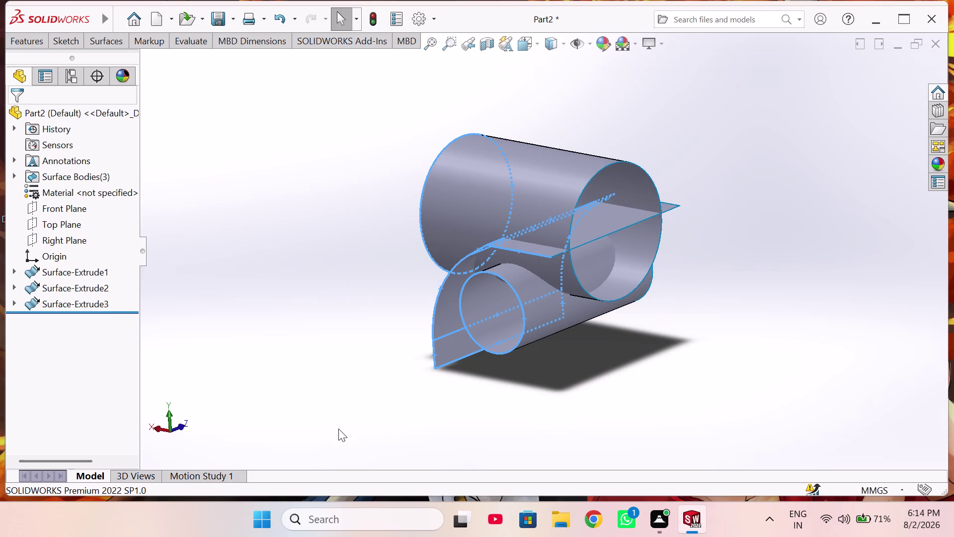
click(97, 40)
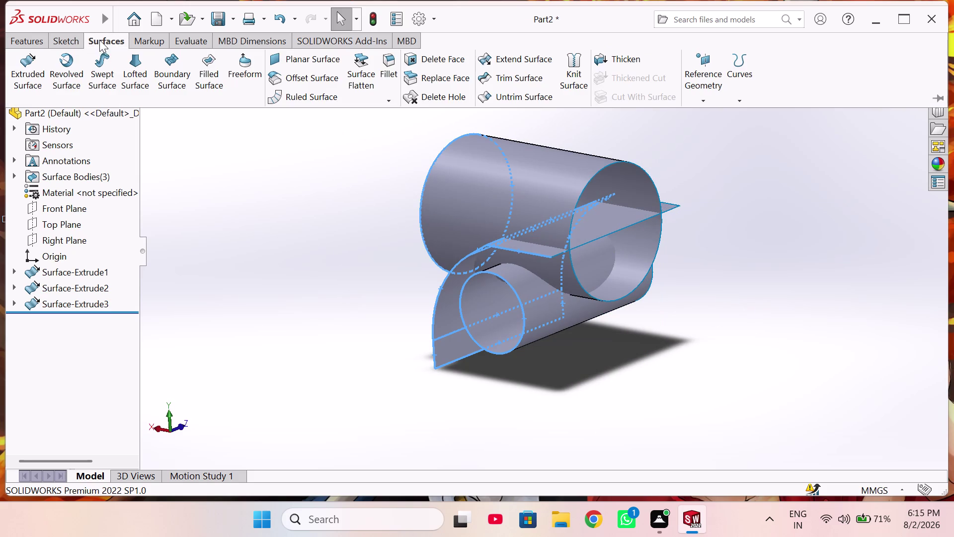
click(517, 80)
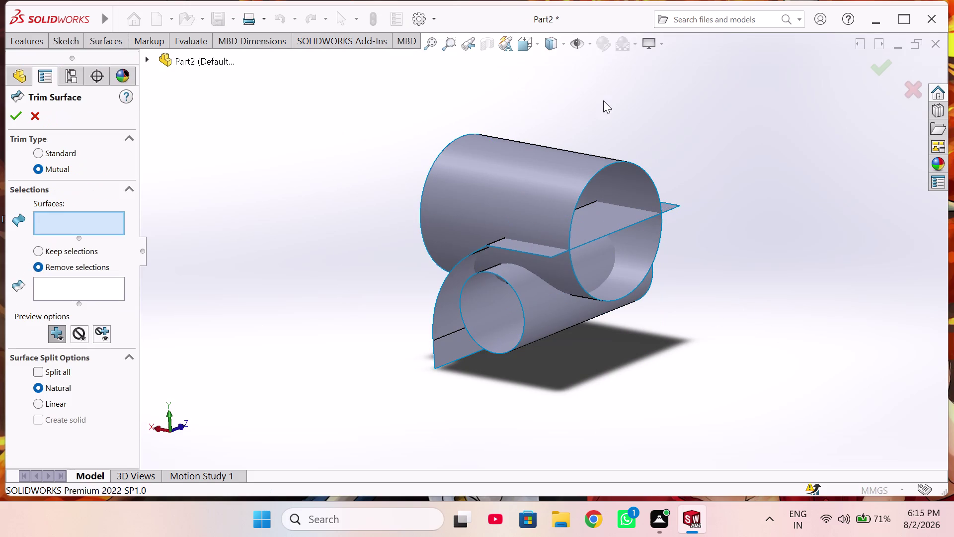
Box-select all three surfaces and mark the large cylinder, inner curved, and other pieces for removal.
drag(733, 104, 321, 383)
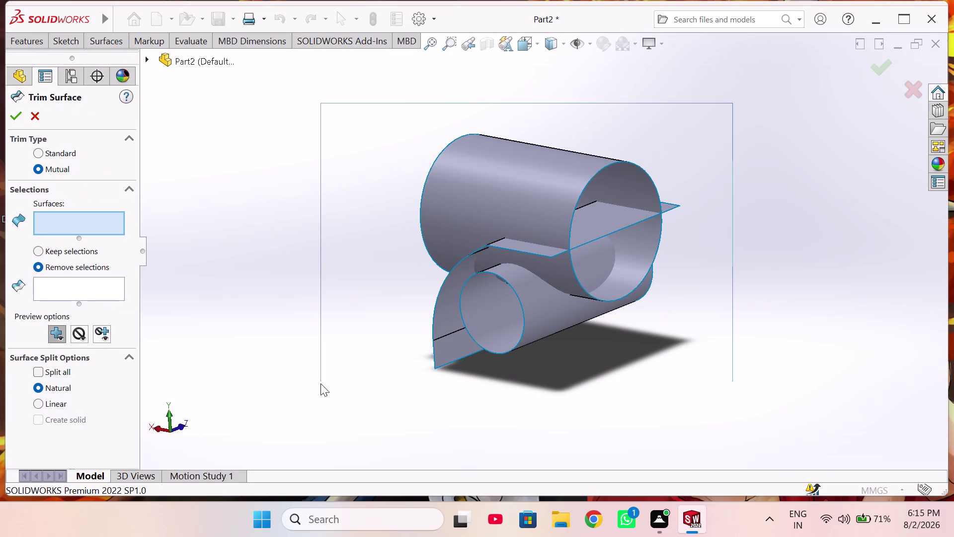
drag(320, 383, 325, 384)
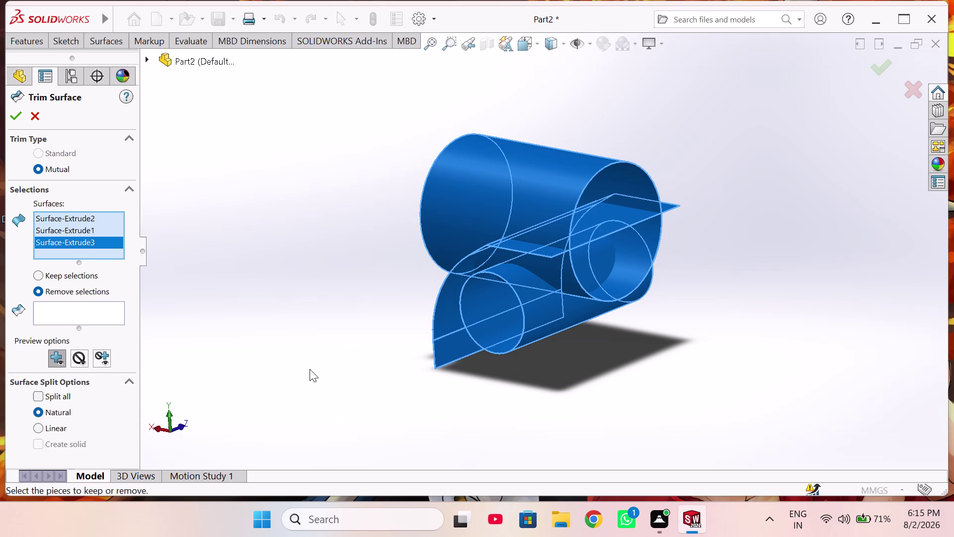
middle_drag(308, 366, 475, 384)
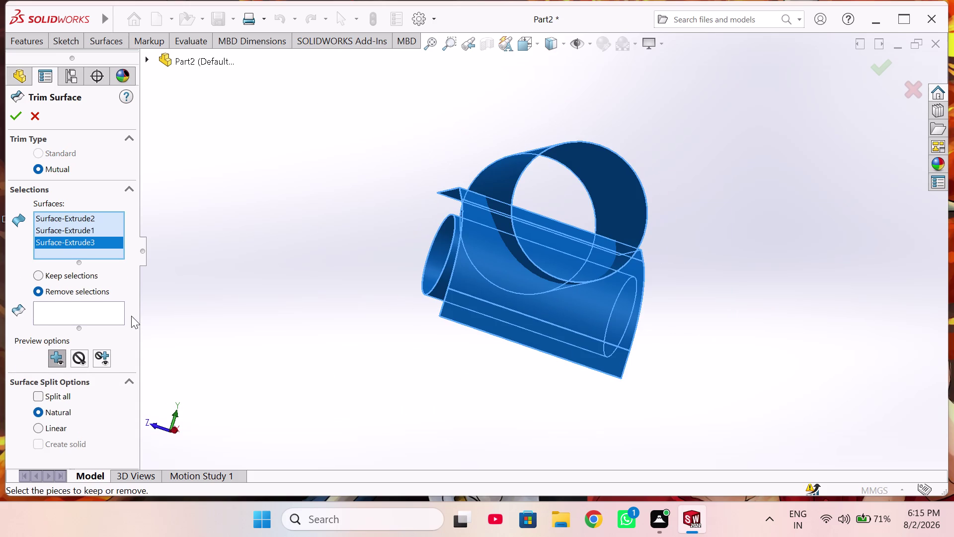
click(96, 309)
click(526, 164)
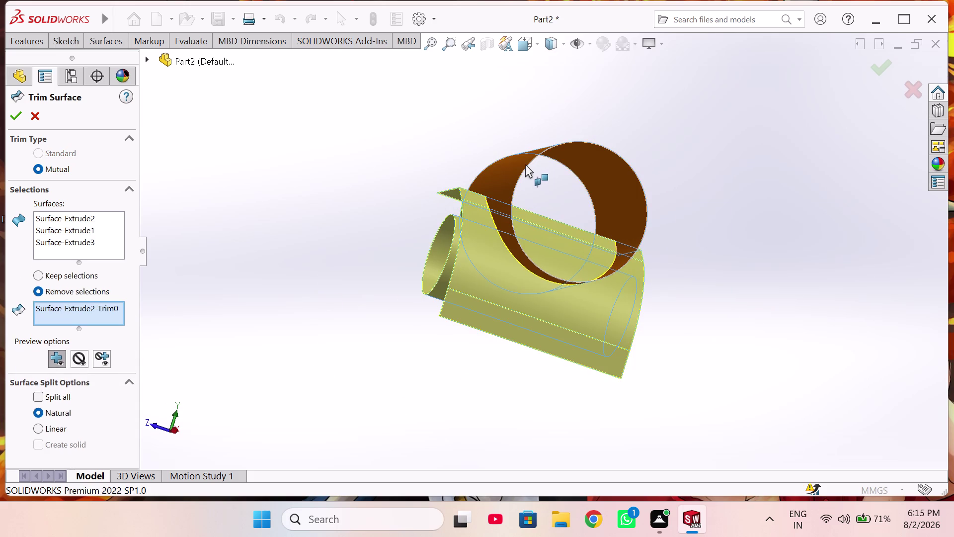
middle_drag(545, 174, 518, 236)
click(518, 251)
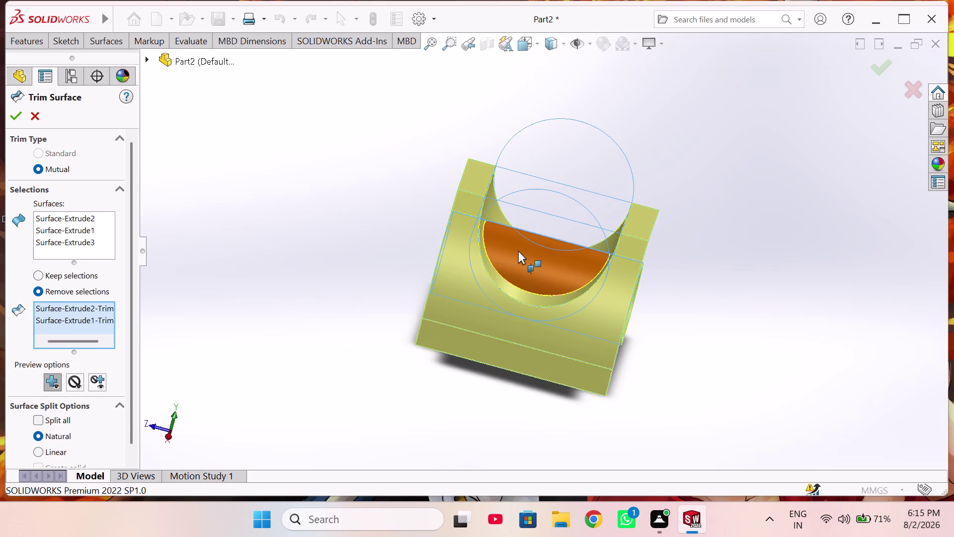
click(536, 267)
middle_drag(536, 267, 530, 278)
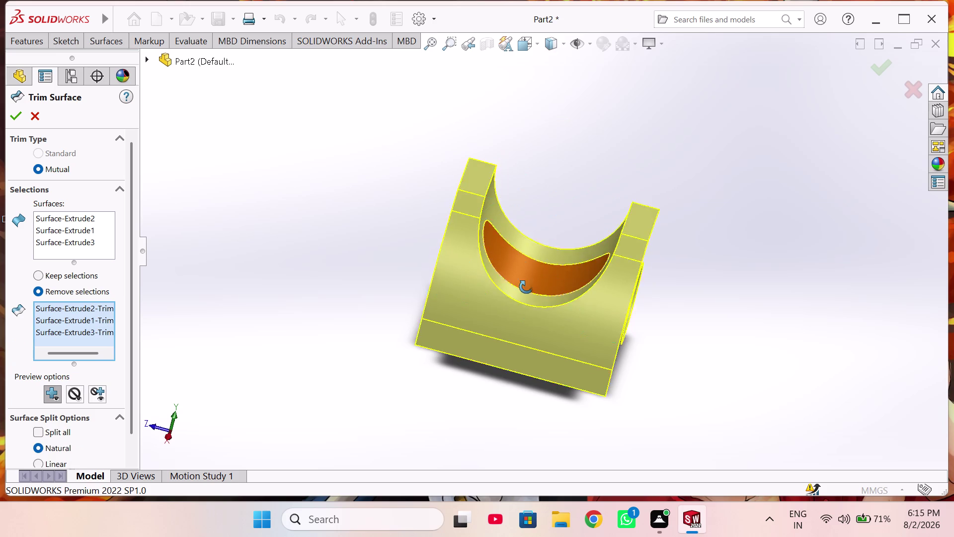
middle_drag(531, 279, 524, 292)
click(868, 67)
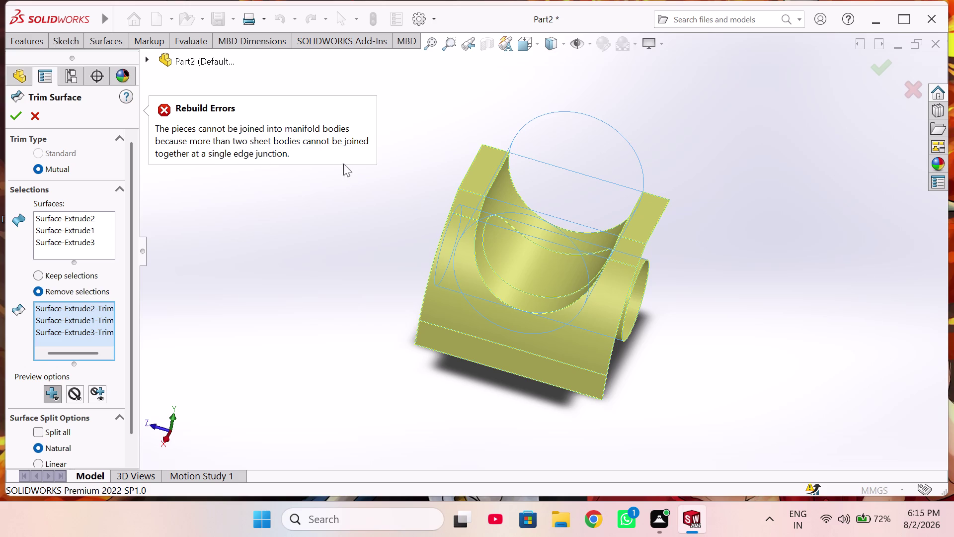
Examine the Rebuild Error preview, then cancel the trim.
middle_drag(291, 186, 356, 312)
middle_drag(406, 243, 431, 254)
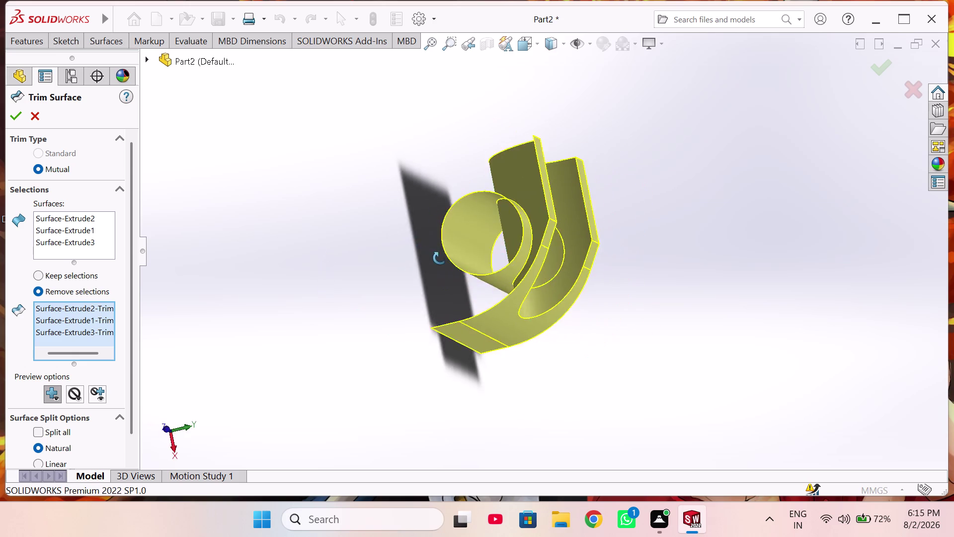
middle_drag(431, 254, 469, 266)
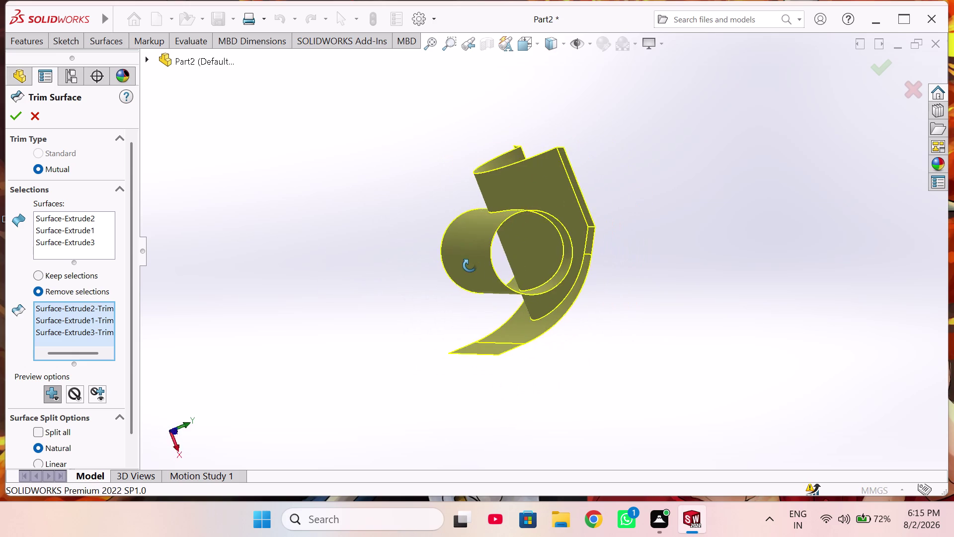
middle_drag(470, 266, 418, 270)
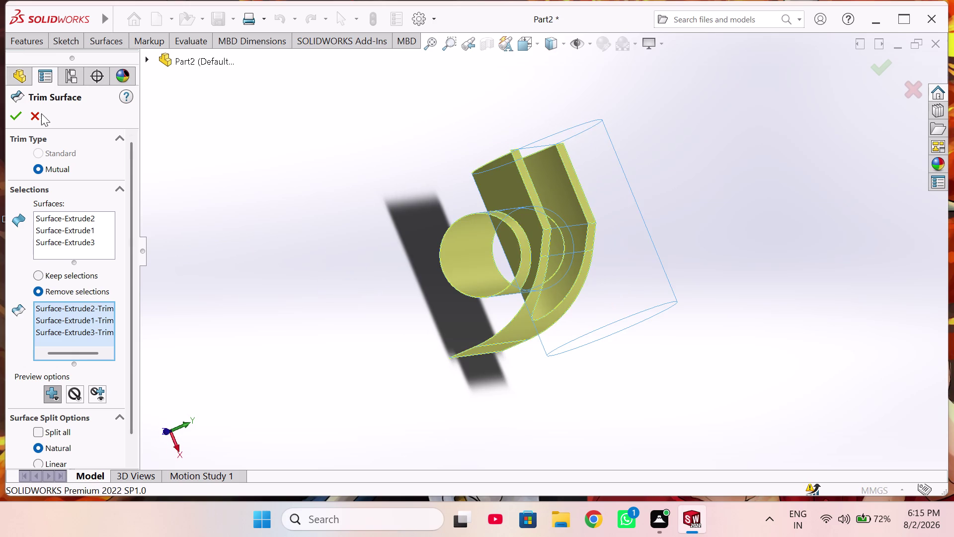
click(37, 119)
click(449, 262)
middle_drag(606, 310, 499, 317)
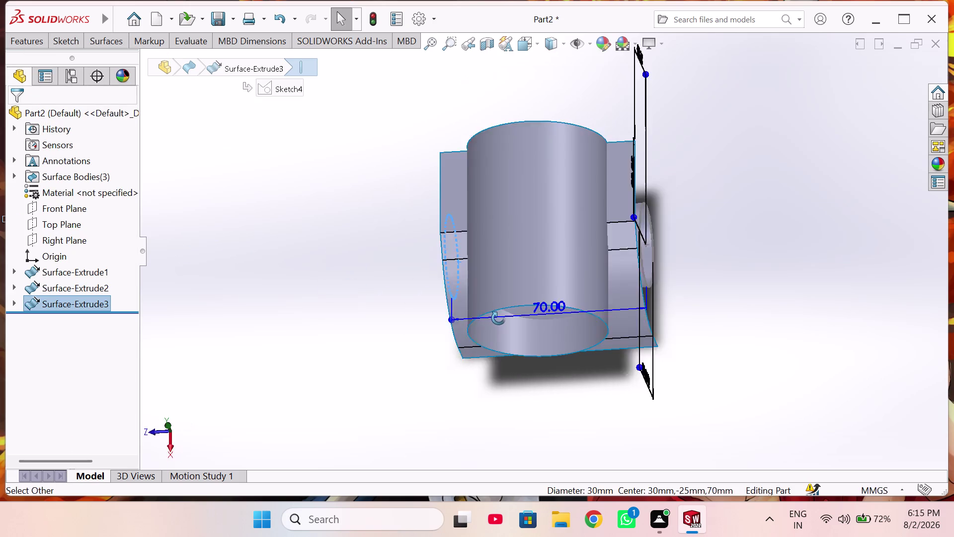
Start a mutual Trim Surface, box-select the surfaces, then clear the incomplete selection.
middle_drag(499, 317, 600, 327)
middle_drag(376, 259, 415, 275)
scroll(up, 3)
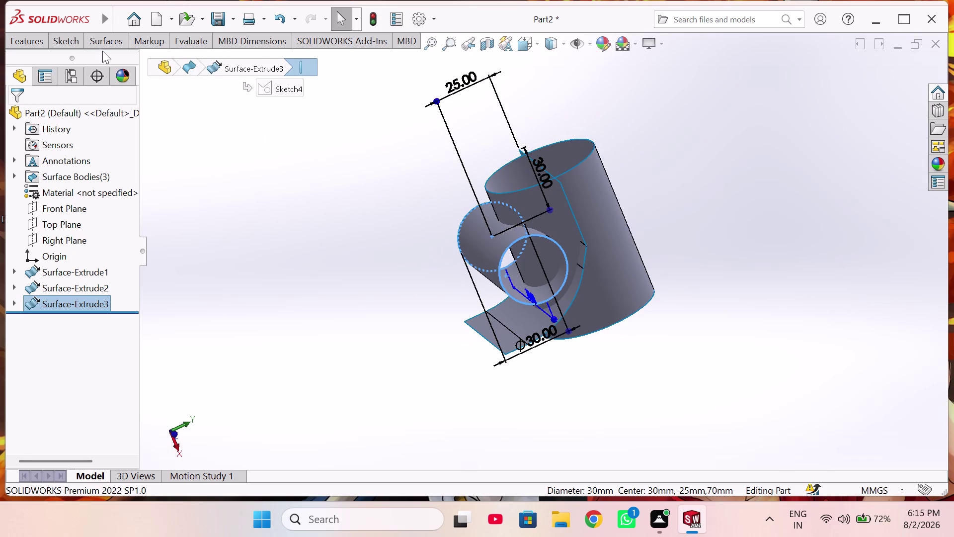
click(103, 45)
click(515, 82)
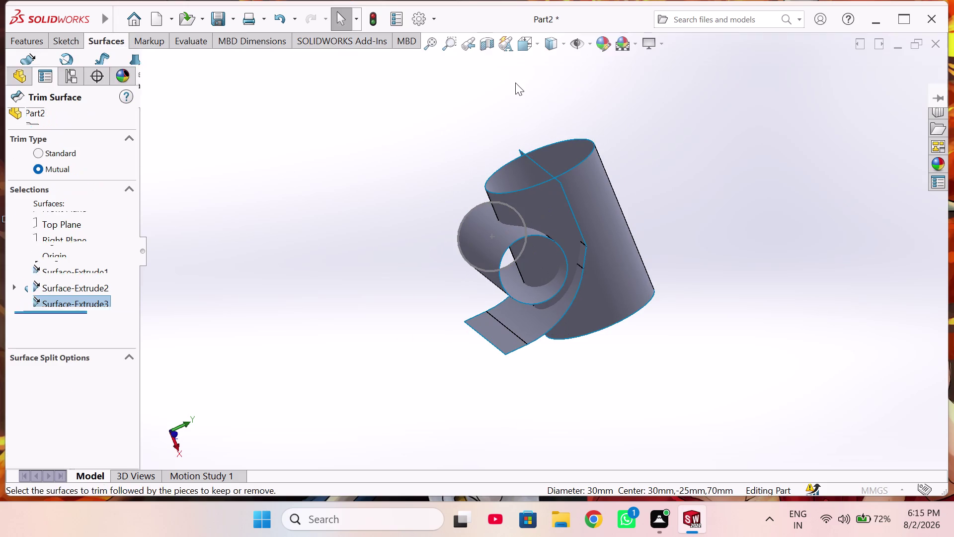
middle_drag(269, 267, 163, 194)
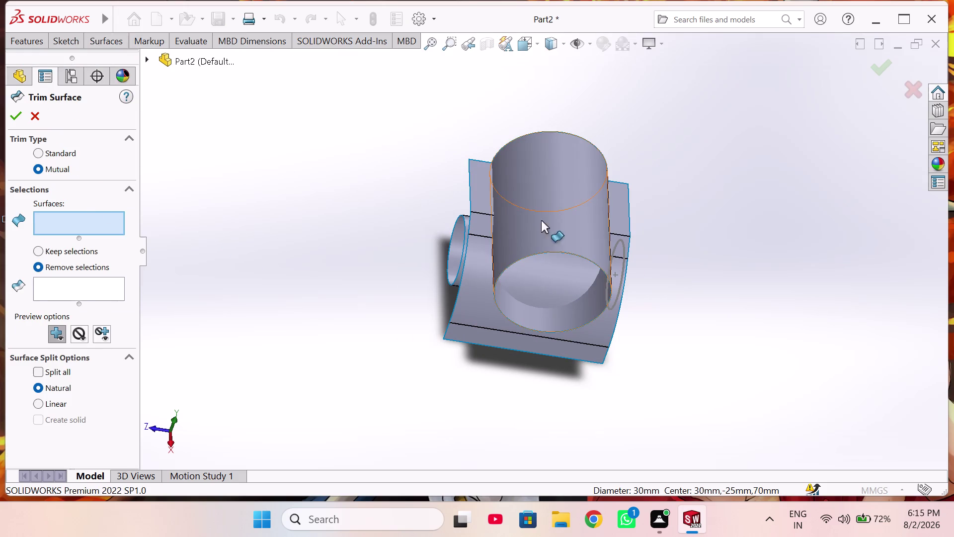
middle_drag(736, 261, 623, 253)
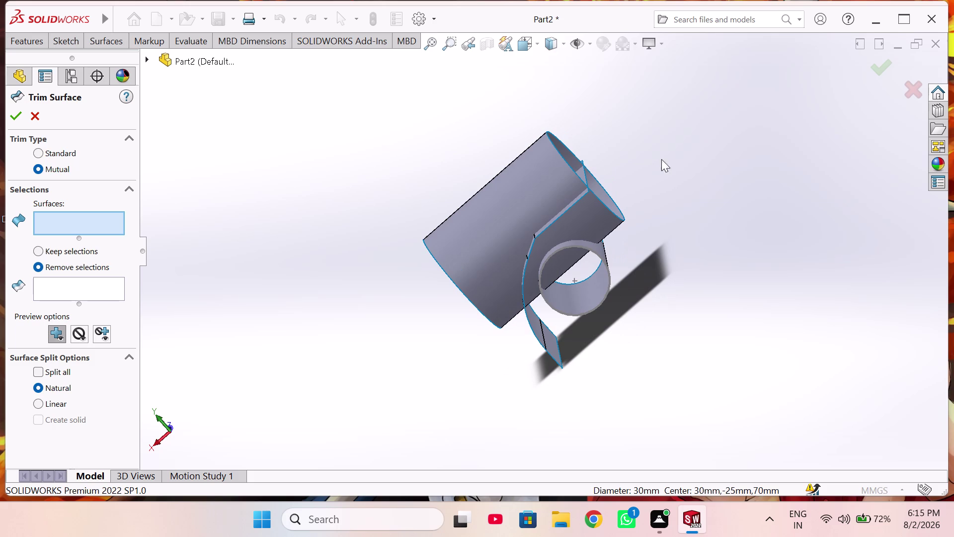
drag(661, 137, 405, 400)
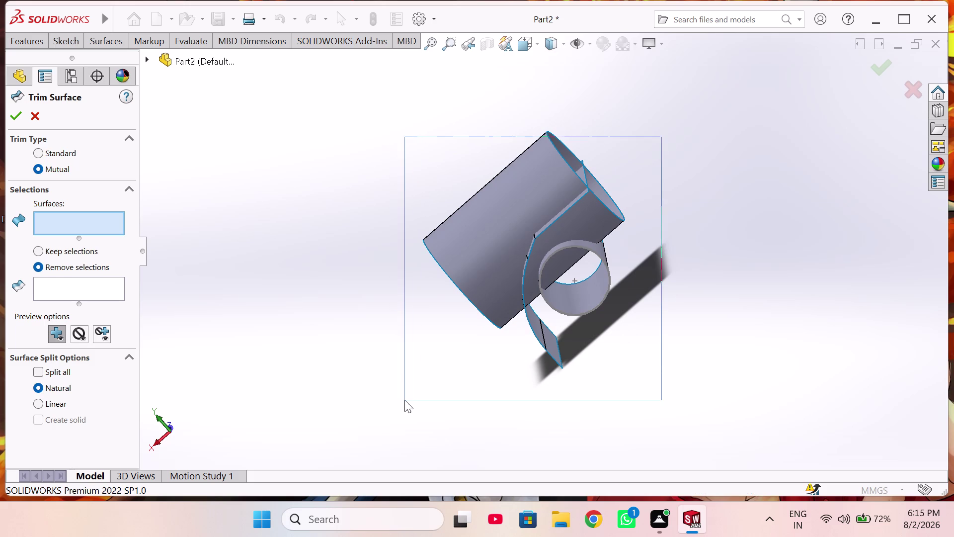
drag(404, 399, 398, 400)
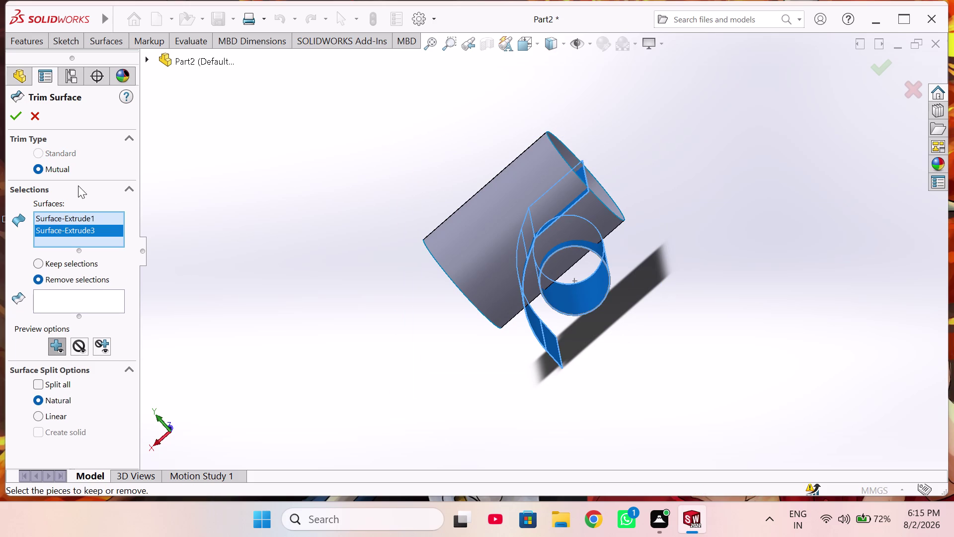
right_click(108, 216)
click(145, 228)
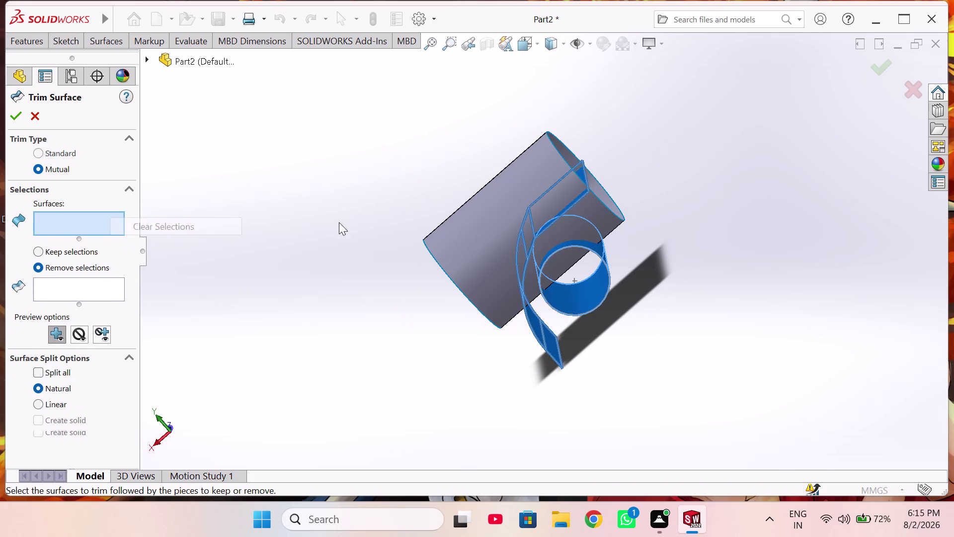
Reselect all three surfaces, mark the vertical and inner cylinder pieces for removal, and apply.
drag(669, 122, 379, 371)
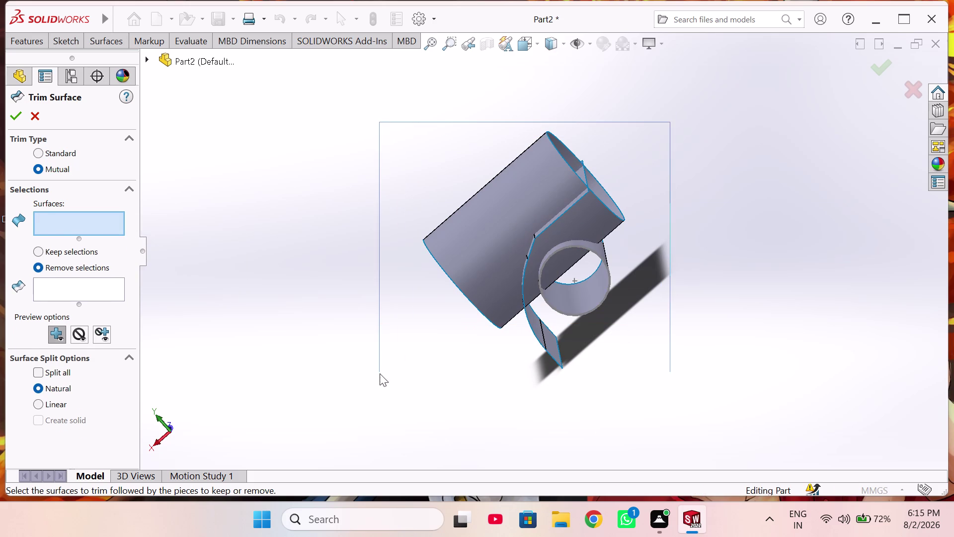
drag(380, 371, 378, 396)
middle_drag(339, 401, 376, 352)
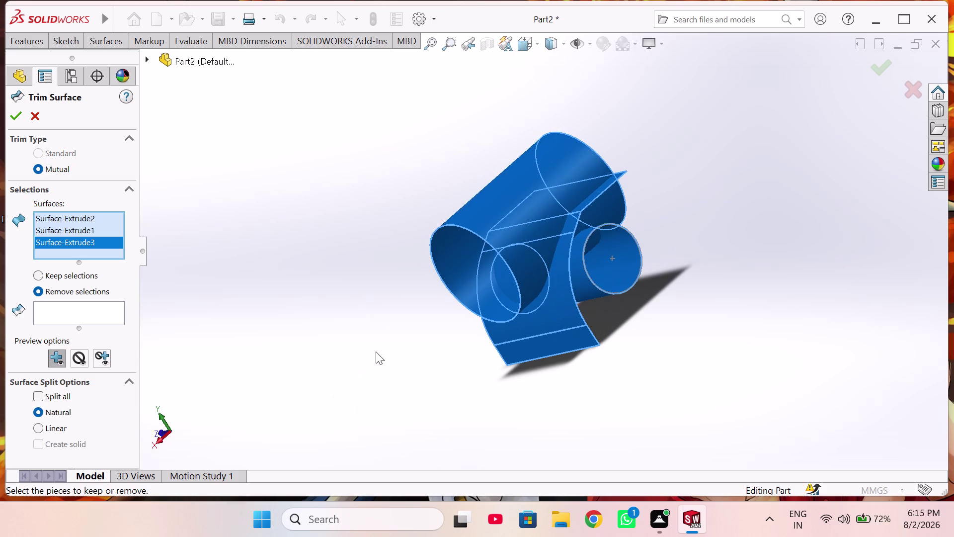
click(80, 323)
double_click(98, 309)
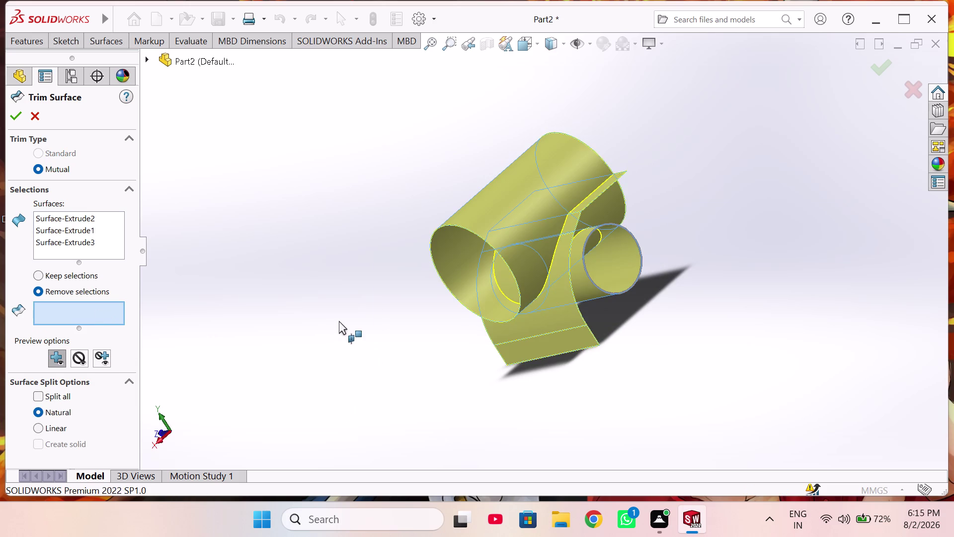
middle_drag(339, 321, 392, 305)
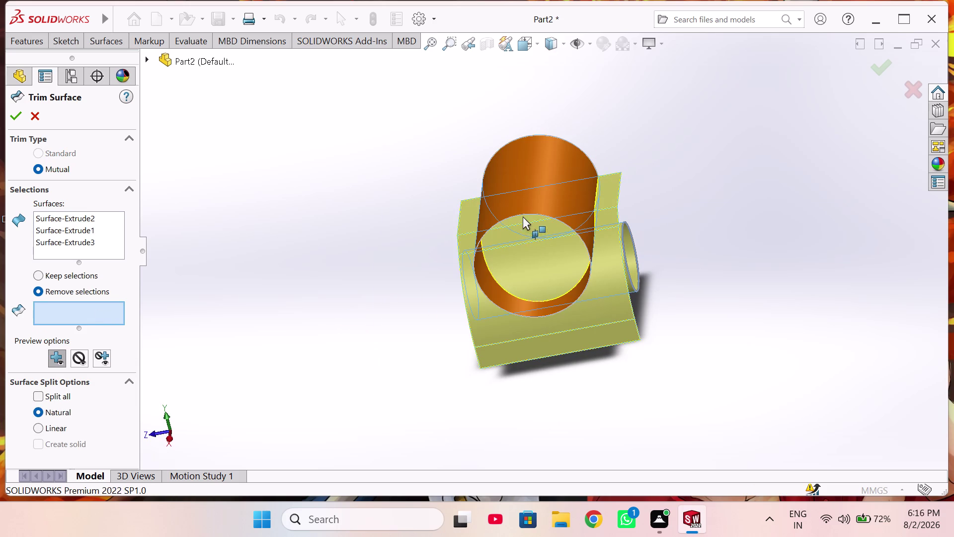
click(524, 214)
middle_drag(644, 289, 532, 307)
click(539, 268)
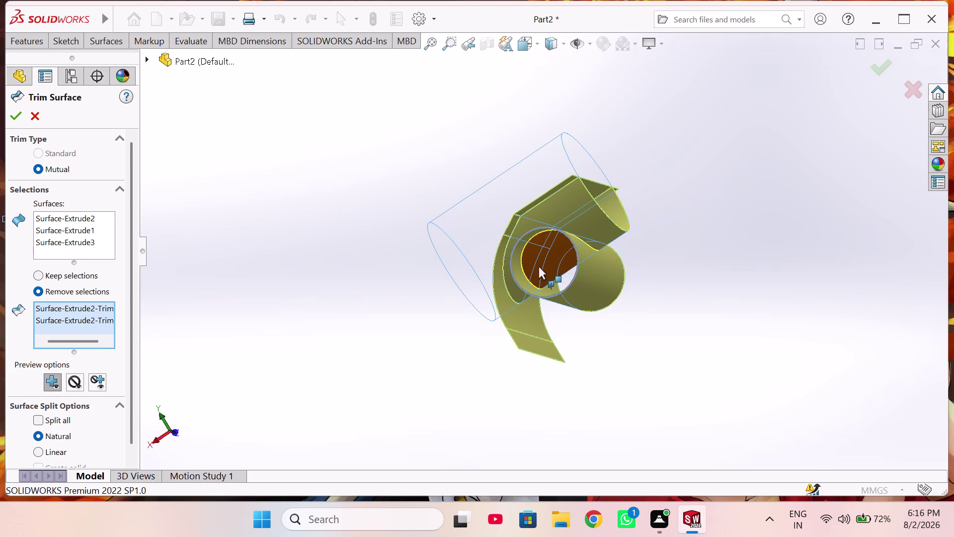
middle_drag(371, 281, 439, 369)
click(517, 266)
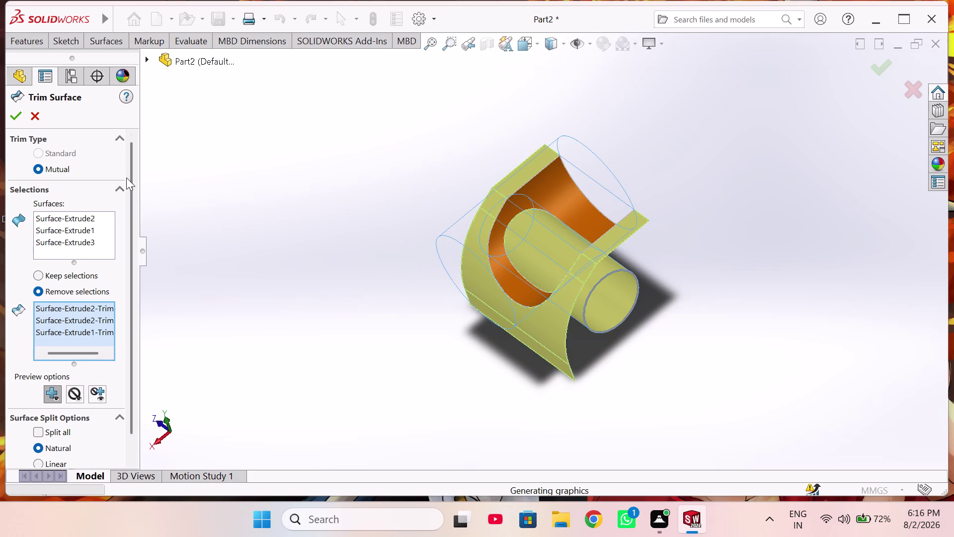
click(17, 119)
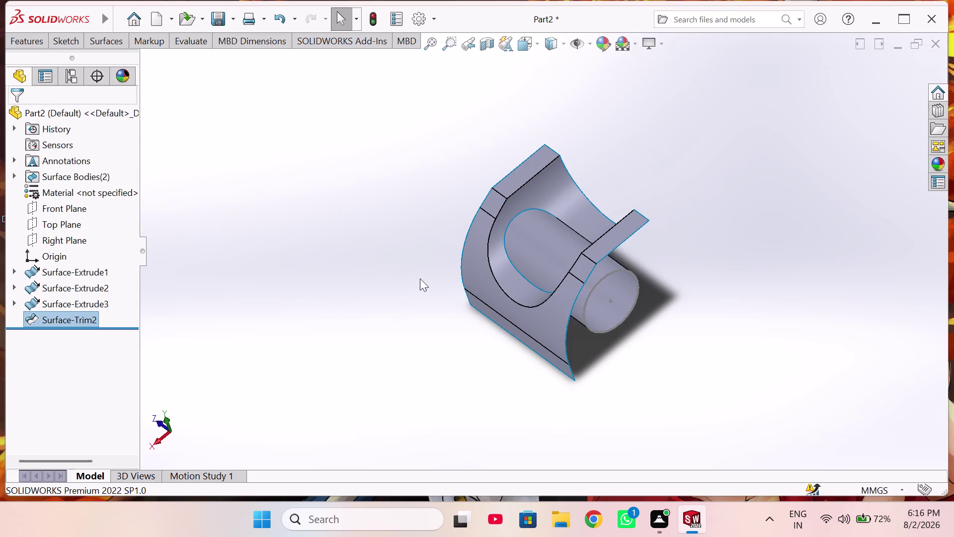
Inspect the trimmed cradle in isometric view and try the circle sketch's shortcut menu.
click(546, 254)
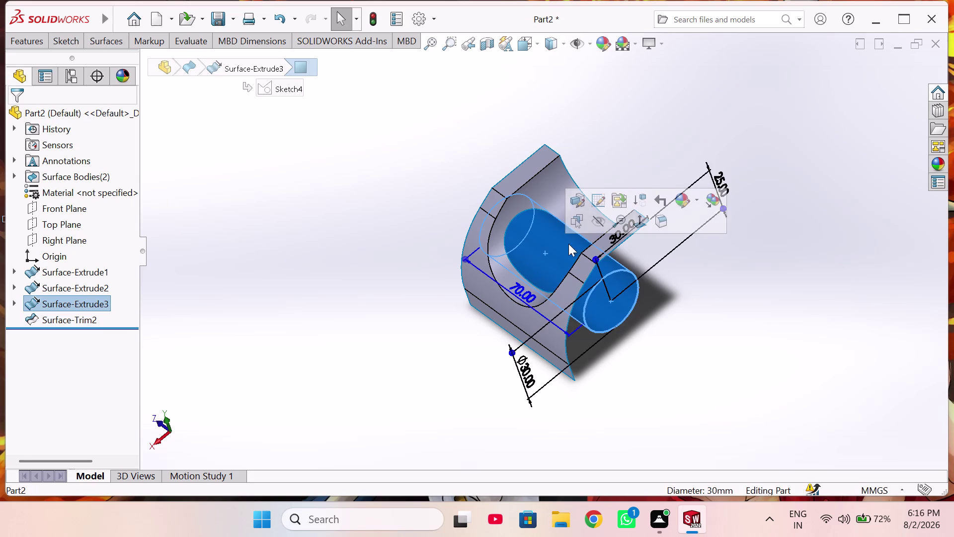
click(597, 227)
middle_drag(681, 308, 635, 316)
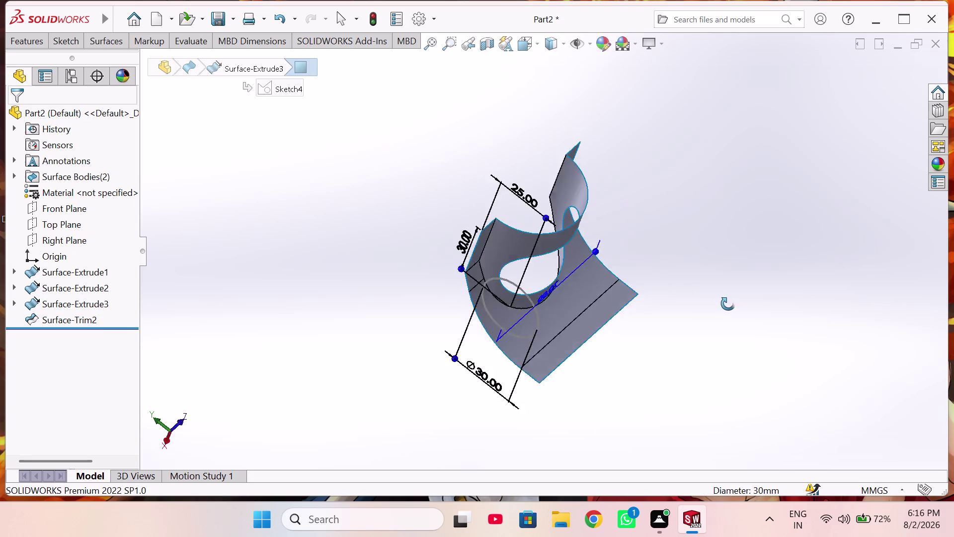
middle_drag(635, 316, 752, 312)
key(ctrl+7)
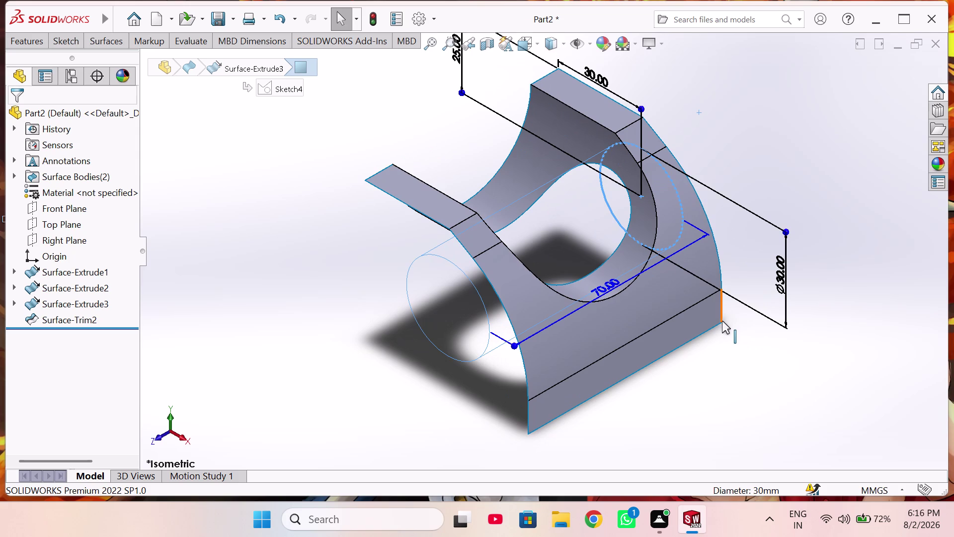
scroll(up, 3)
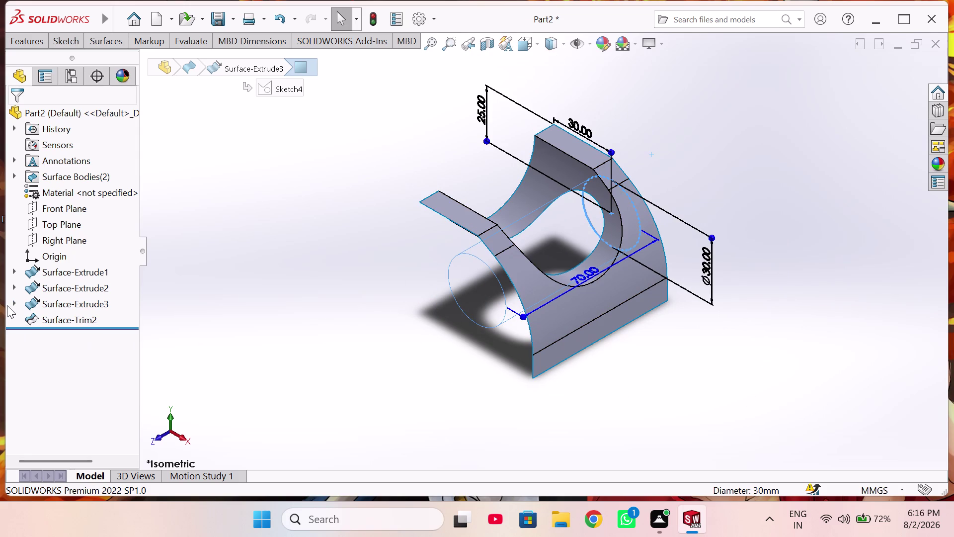
click(12, 302)
right_click(52, 321)
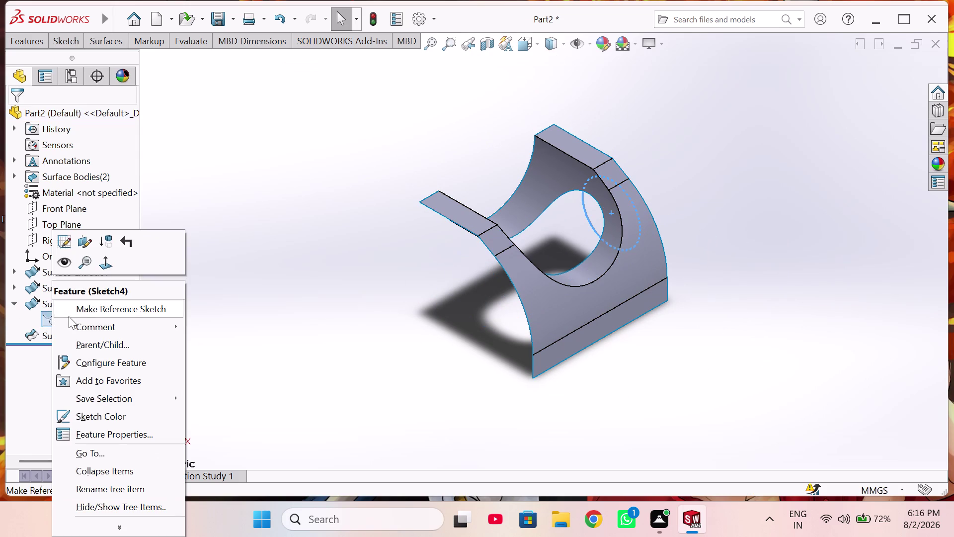
click(67, 265)
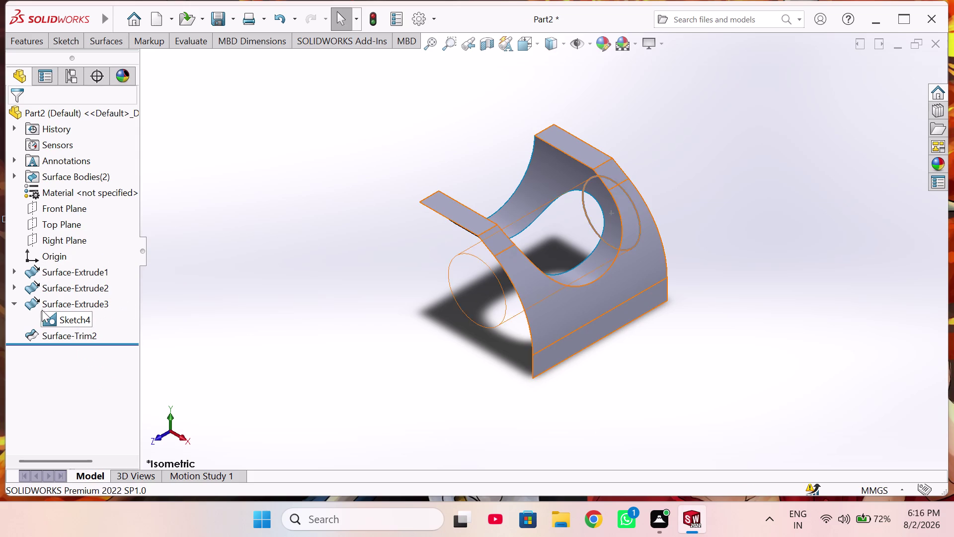
Locate Sketch4 under Surface-Extrude3 in the tree and hide it.
click(16, 301)
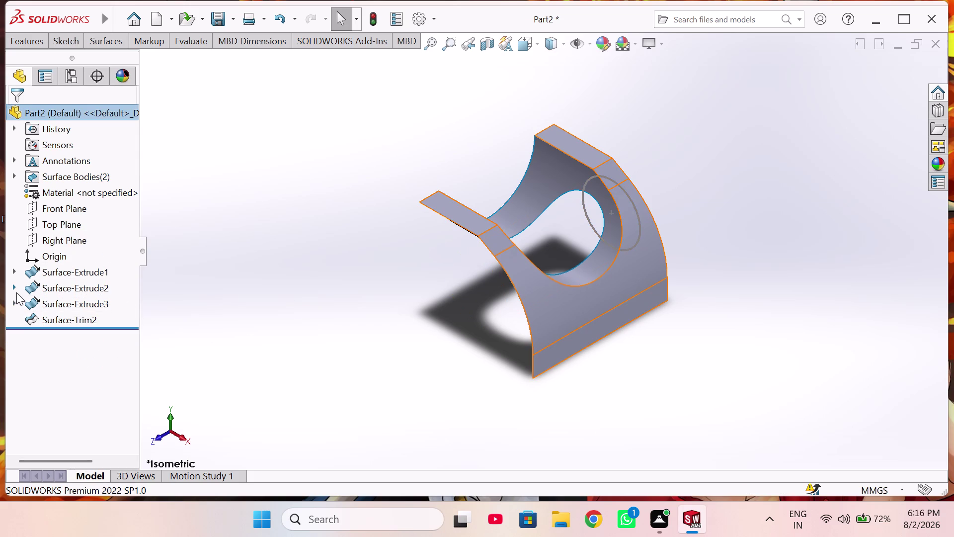
click(16, 289)
click(39, 298)
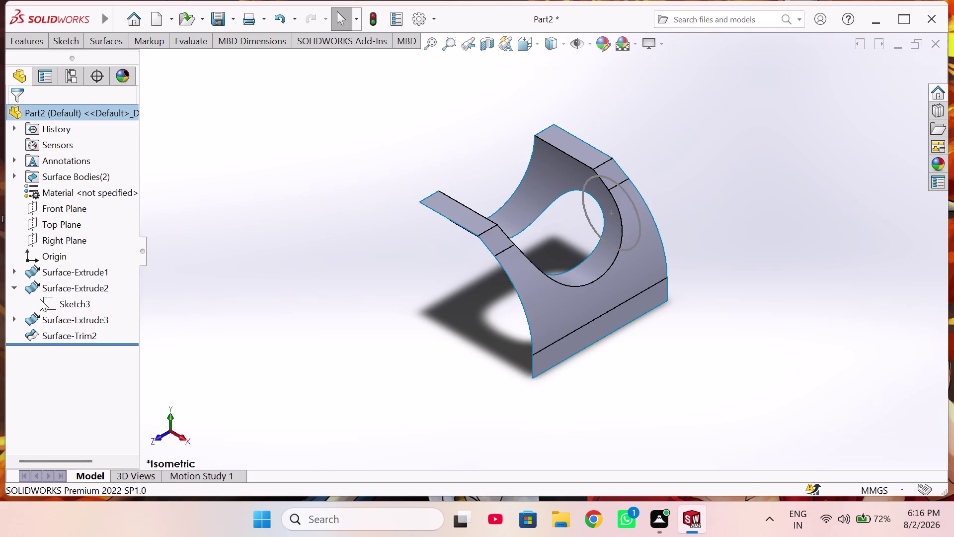
click(14, 287)
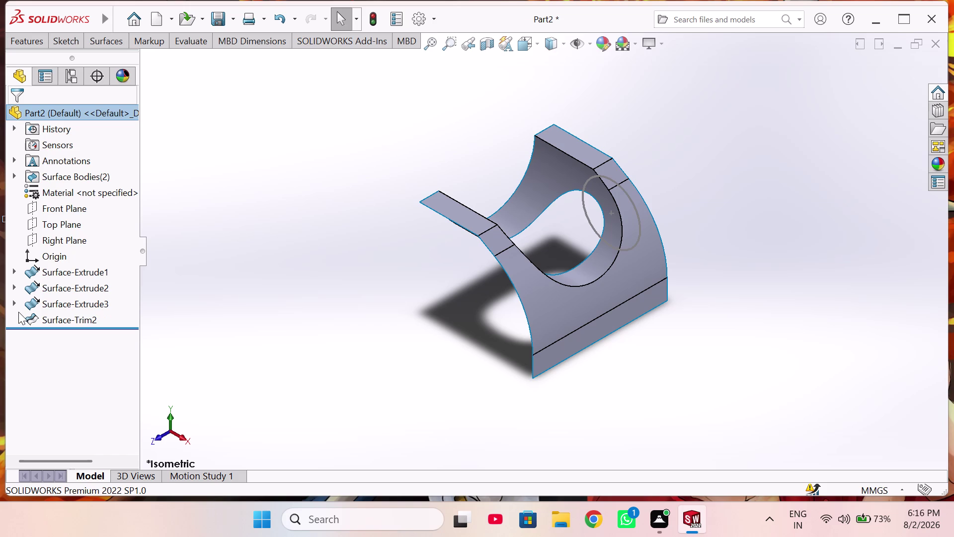
click(13, 302)
click(58, 319)
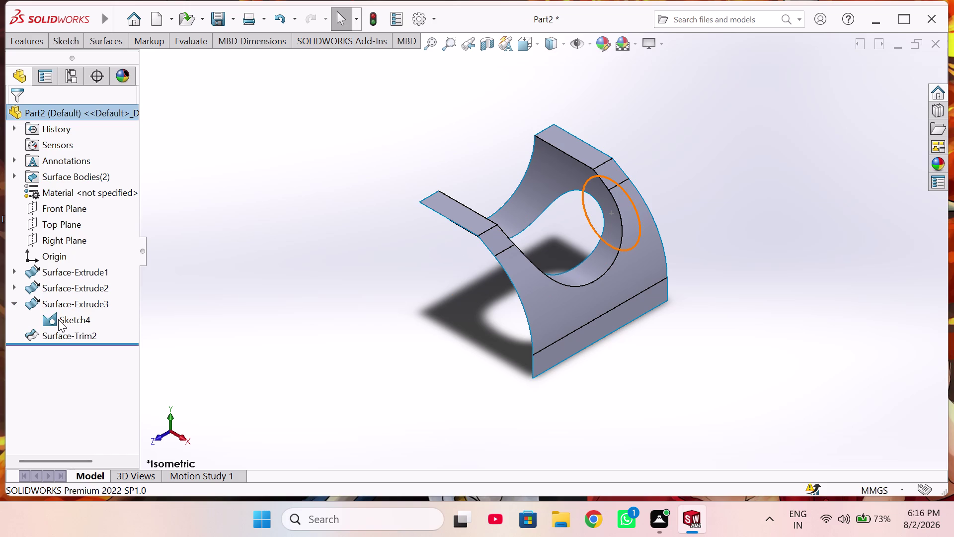
right_click(58, 319)
click(70, 261)
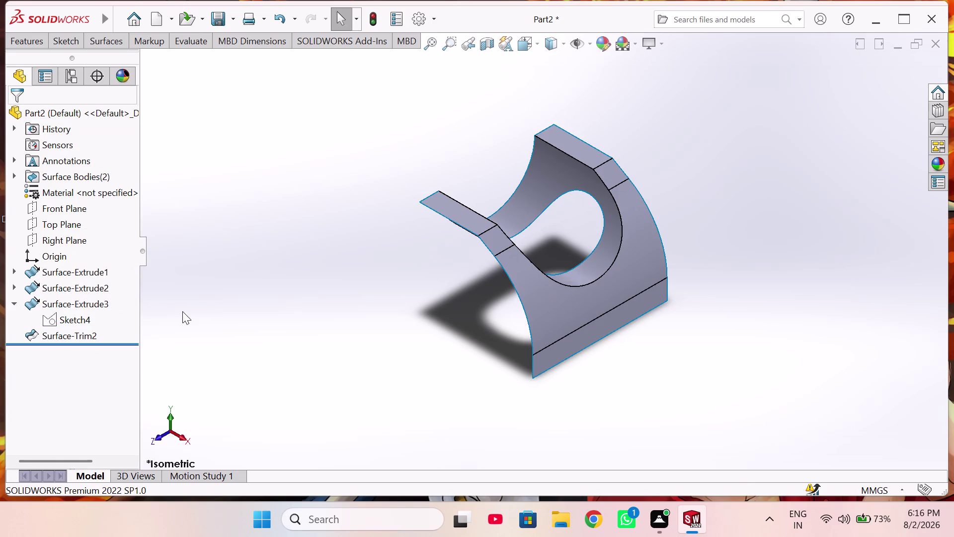
click(183, 311)
Check the Surface-Trim2 cradle from front, back and isometric views, then bring up Save As.
middle_drag(334, 348, 768, 371)
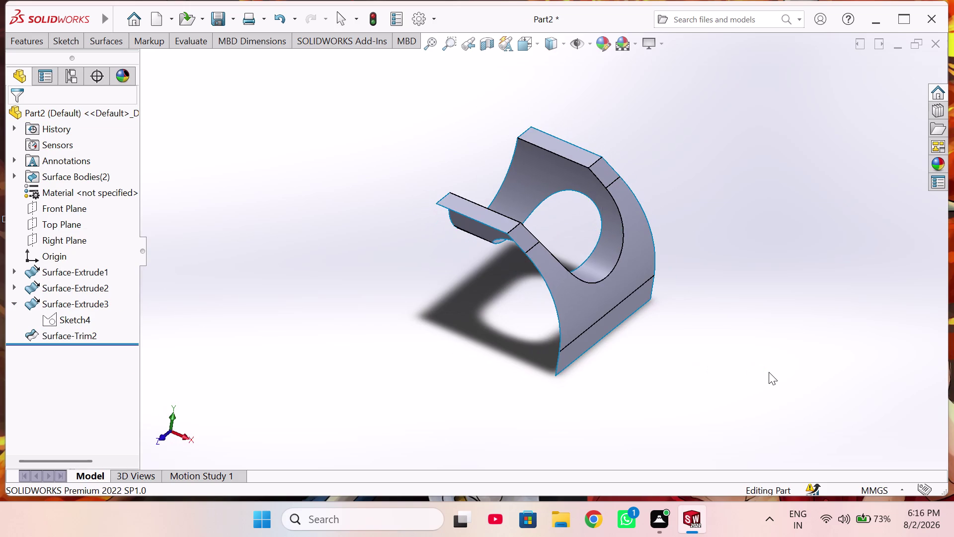
key(ctrl+2)
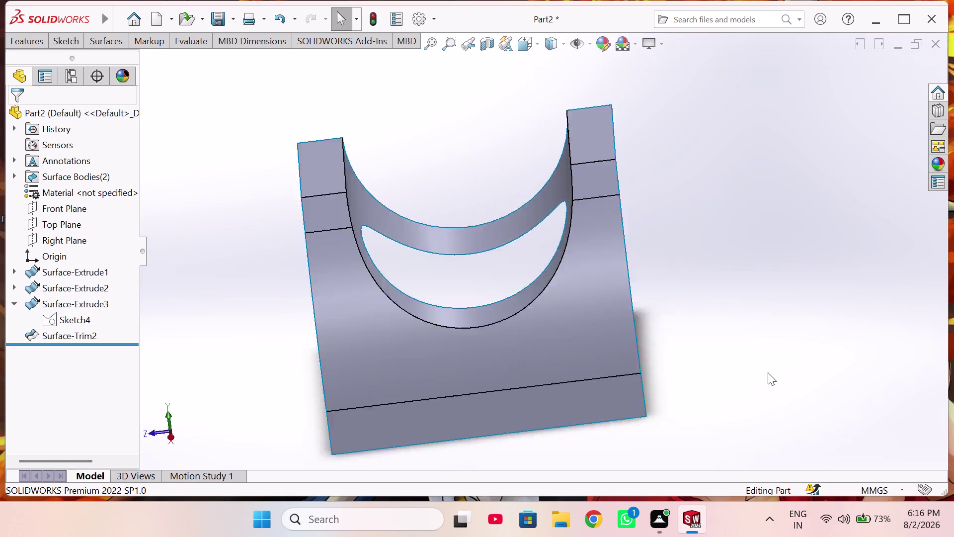
key(ctrl+1)
key(ctrl+7)
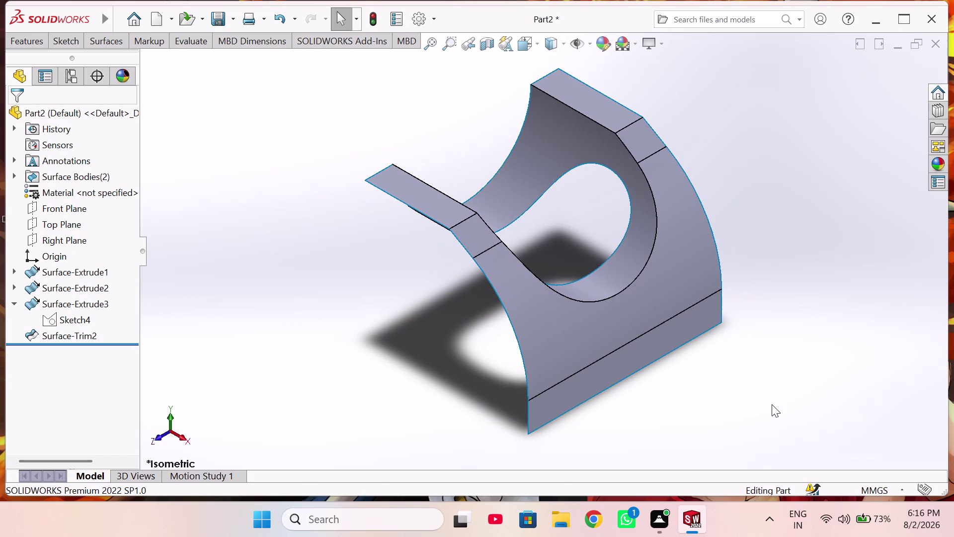
middle_drag(776, 382, 816, 422)
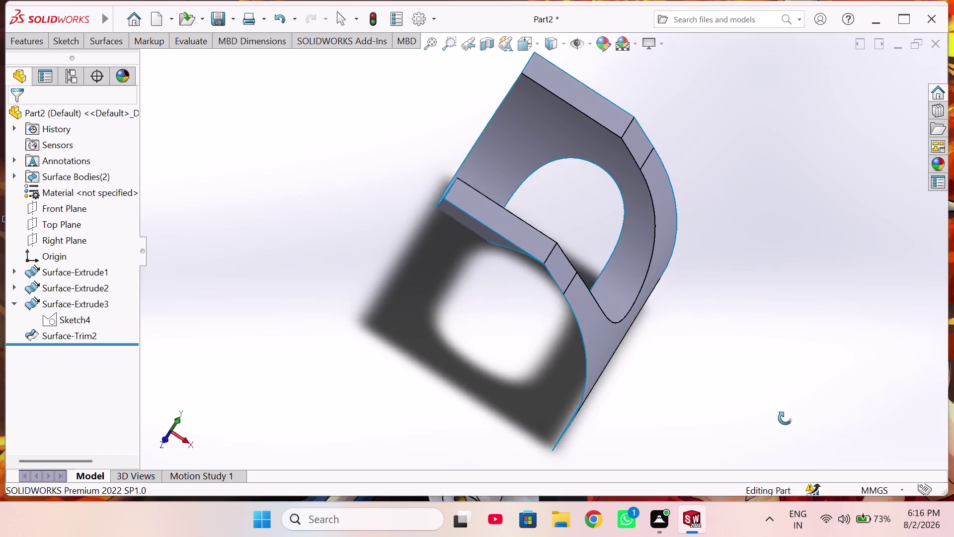
middle_drag(815, 422, 717, 424)
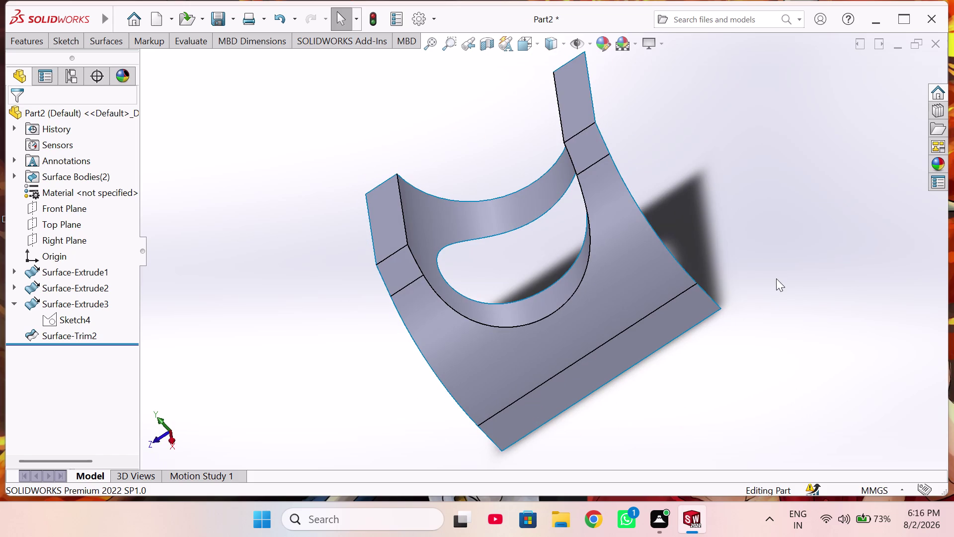
key(ctrl+1)
key(ctrl+1)
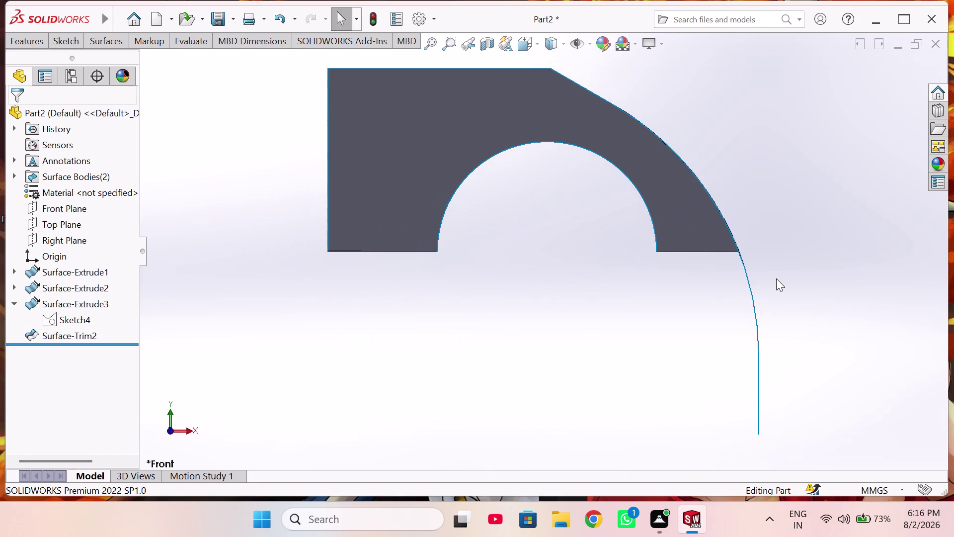
key(ctrl+2)
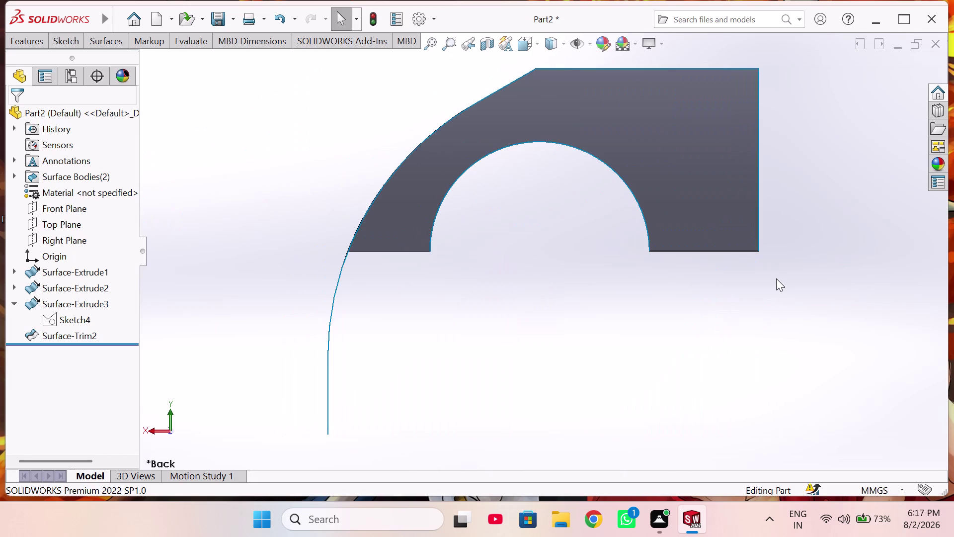
key(ctrl+7)
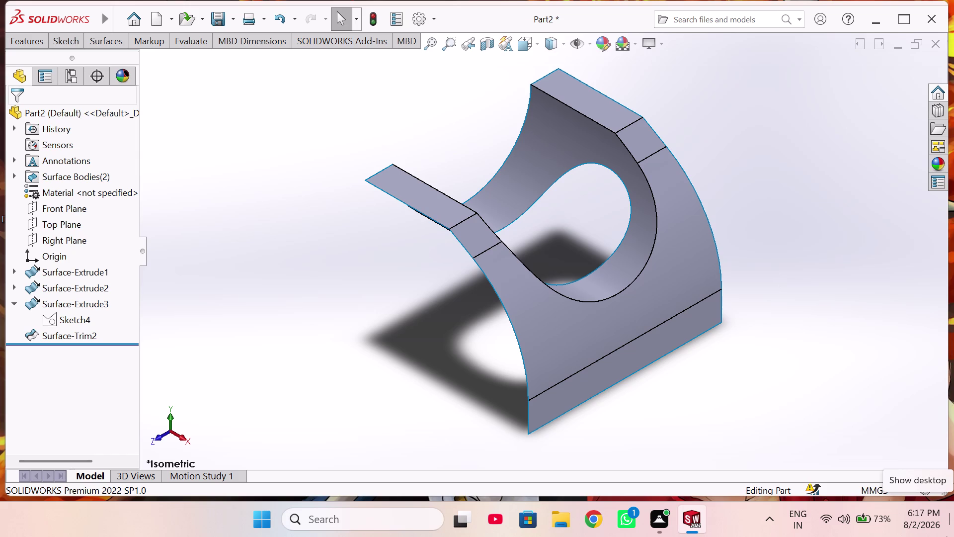
key(ctrl+s)
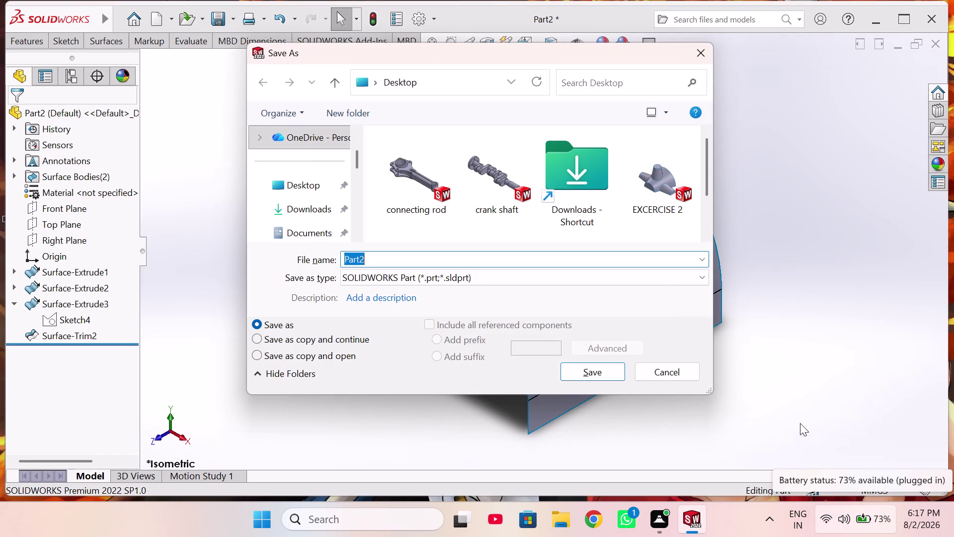
Save Part2 under the name 'SURFACE MODEL', then start a new document with Ctrl+N.
double_click(548, 252)
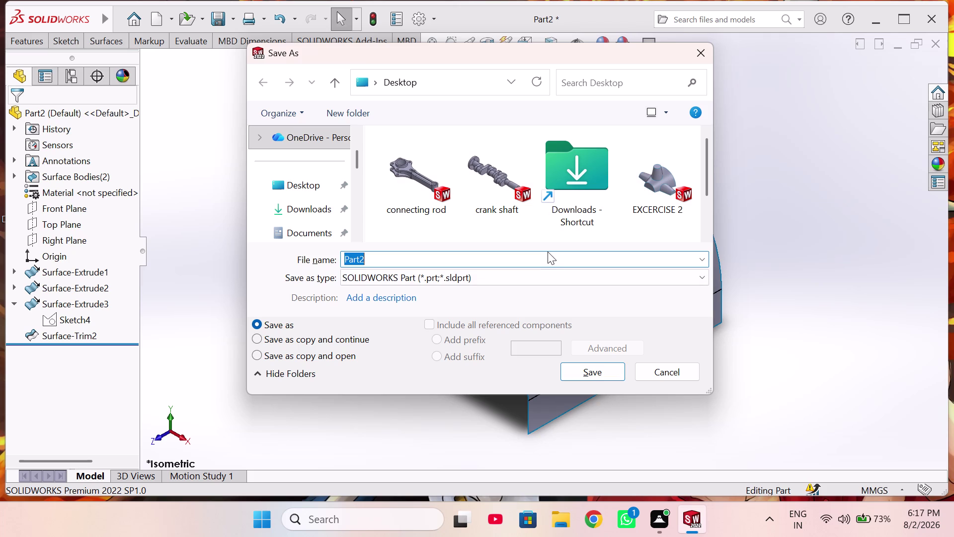
double_click(544, 256)
key(BackSpace)
key(BackSpace)
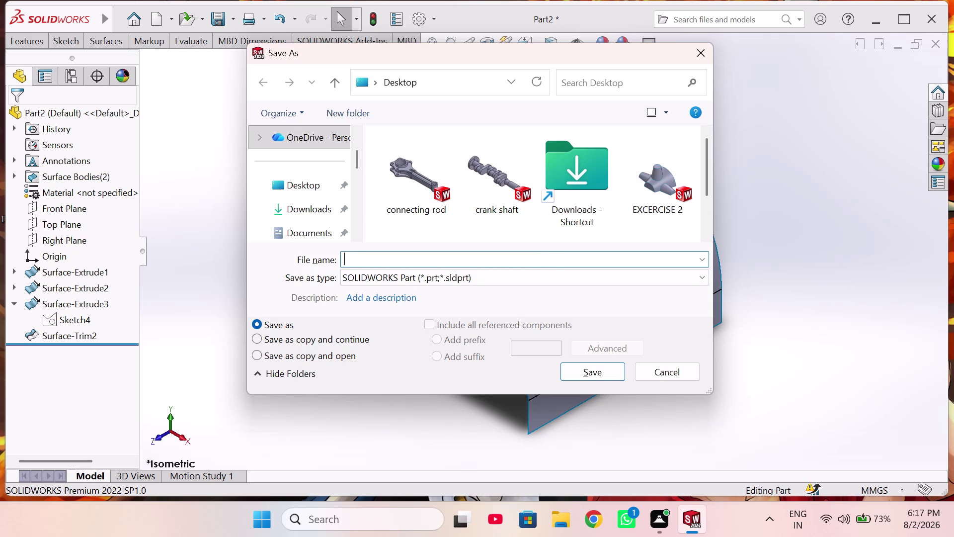
text(SU)
text(RF)
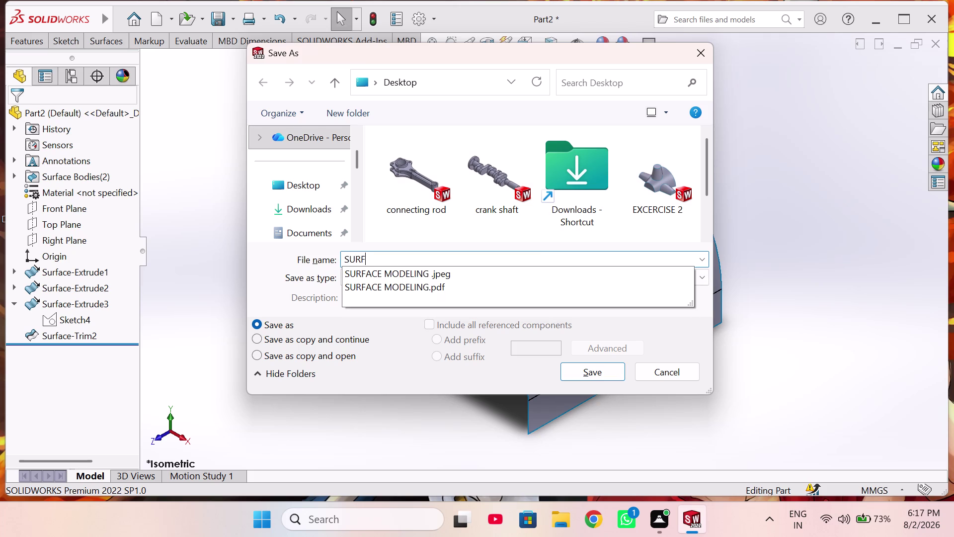
text(ACR)
key(BackSpace)
text(E)
key(space)
text(M)
text(OD)
text(E)
text(L)
key(space)
key(Return)
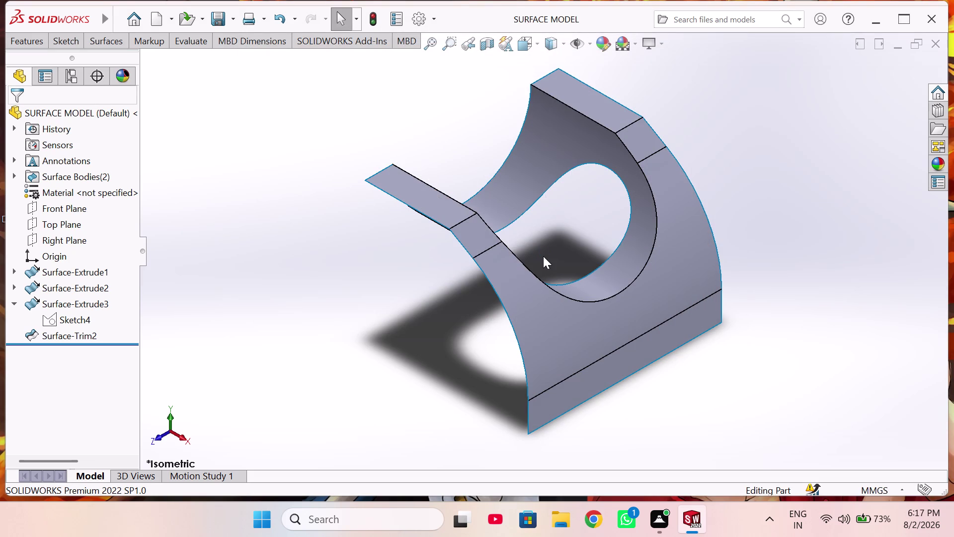
middle_drag(741, 289, 661, 309)
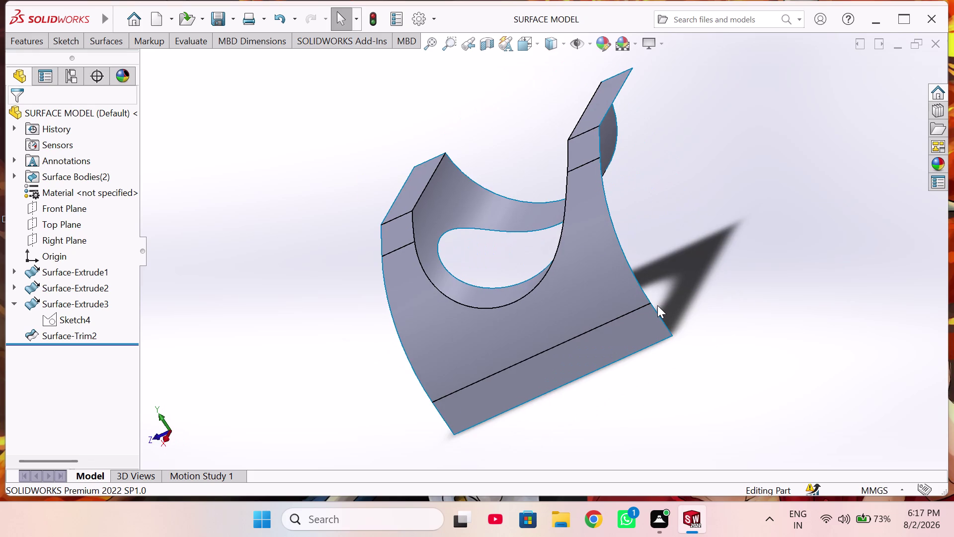
key(ctrl+n)
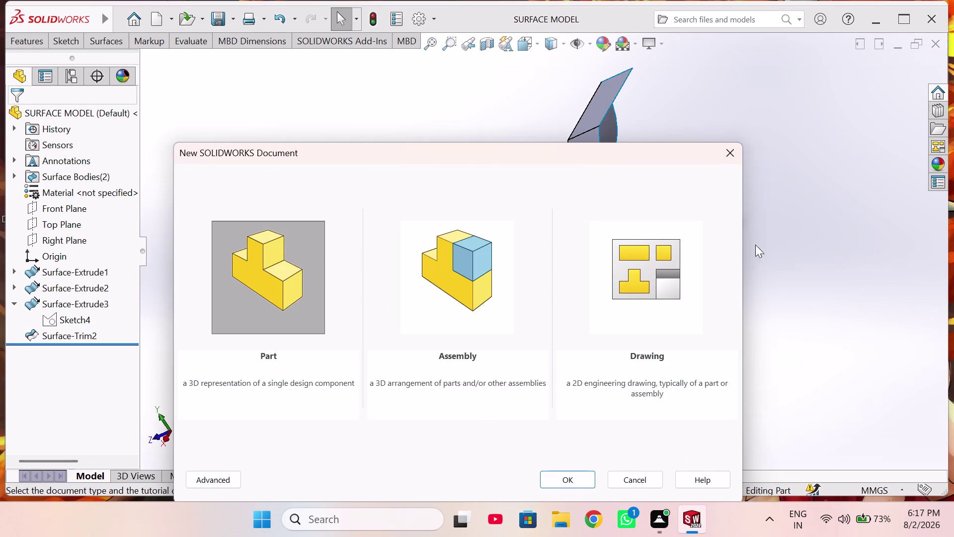
Choose Drawing as the new document type and use the A3 (ISO) sheet size.
click(668, 272)
click(567, 479)
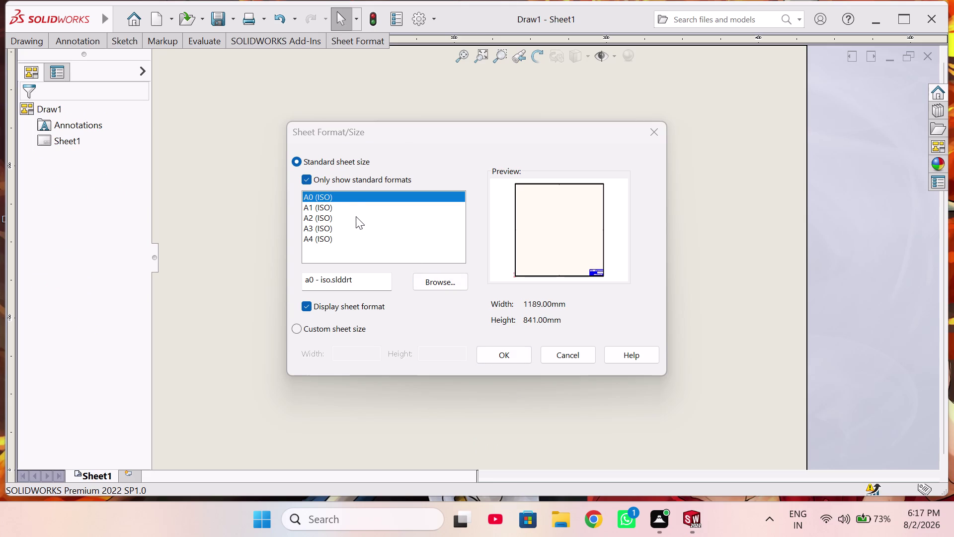
click(356, 205)
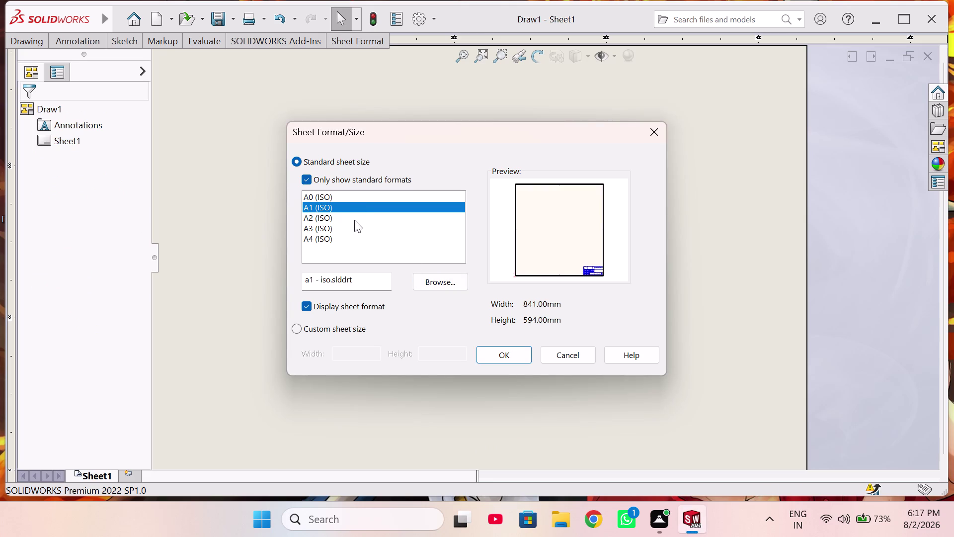
click(338, 225)
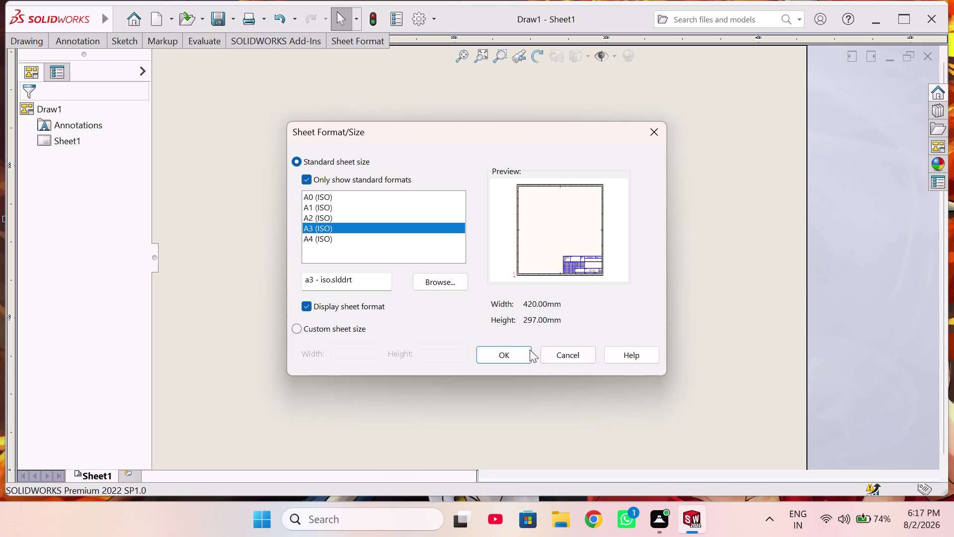
click(516, 351)
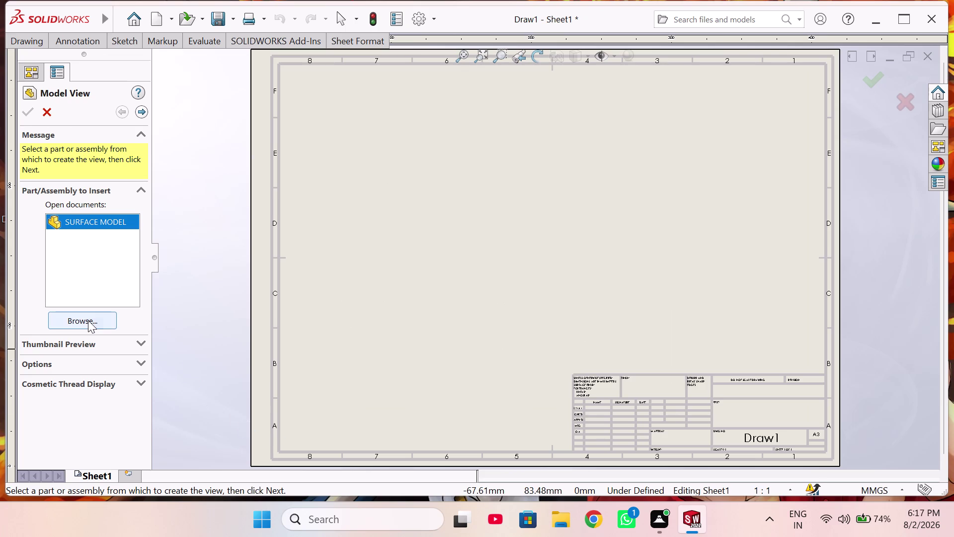
Load SURFACE MODEL into Model View with multiple views, adding isometric and top.
click(88, 320)
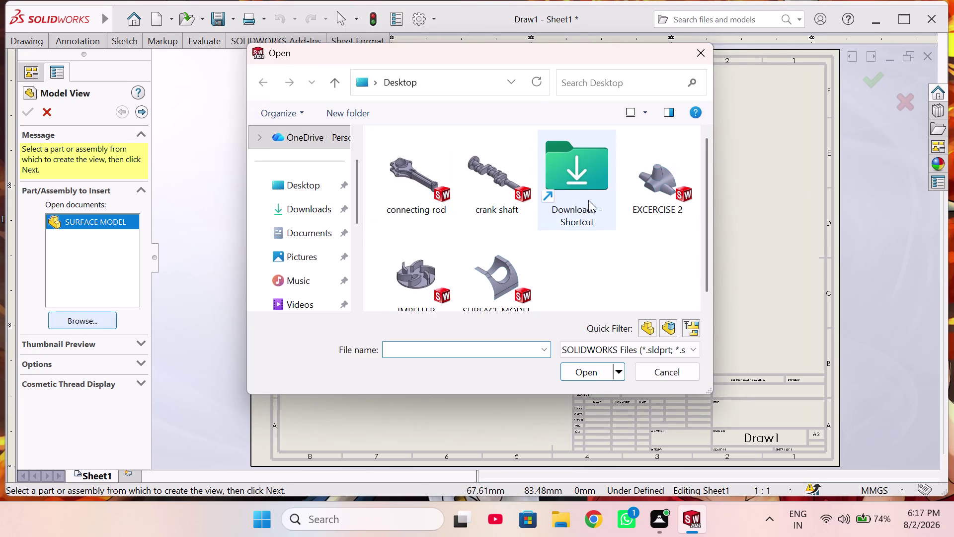
click(482, 274)
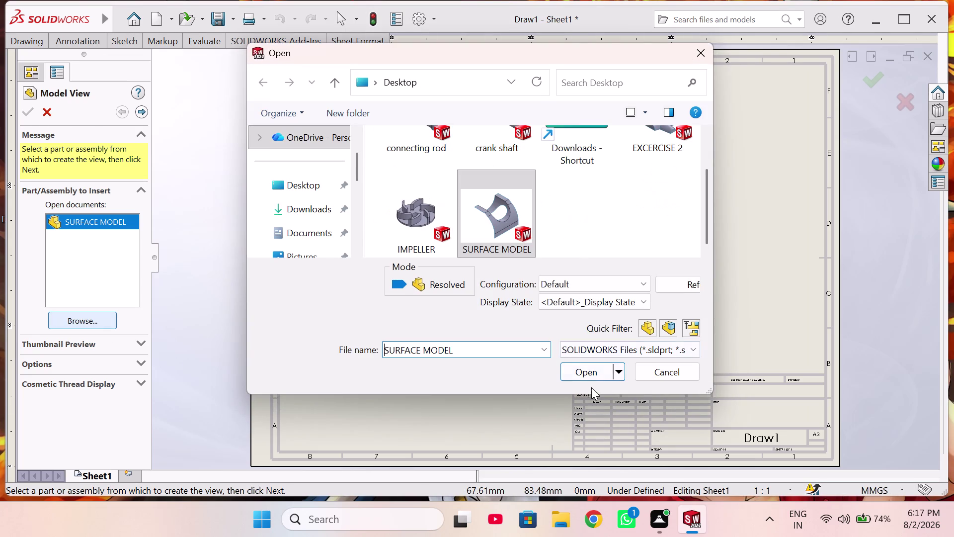
click(584, 375)
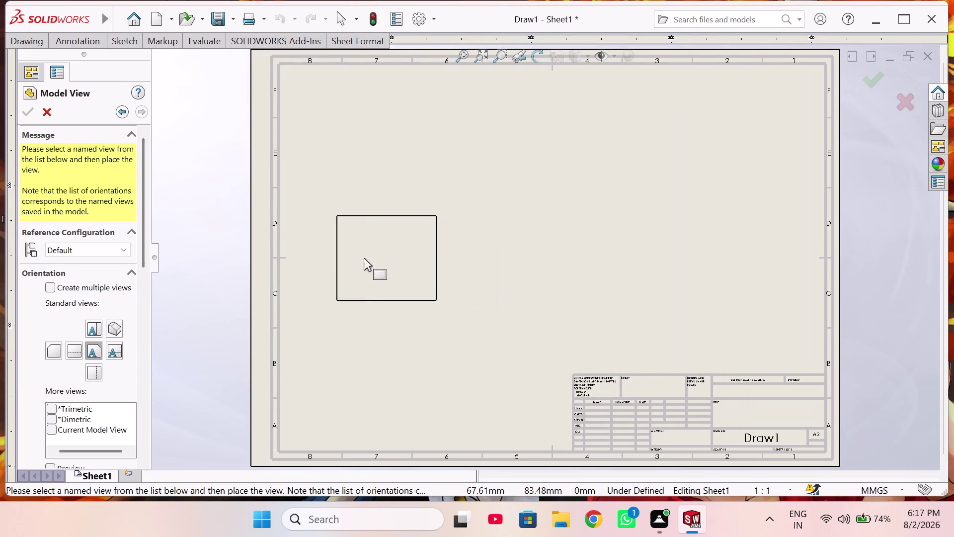
click(52, 286)
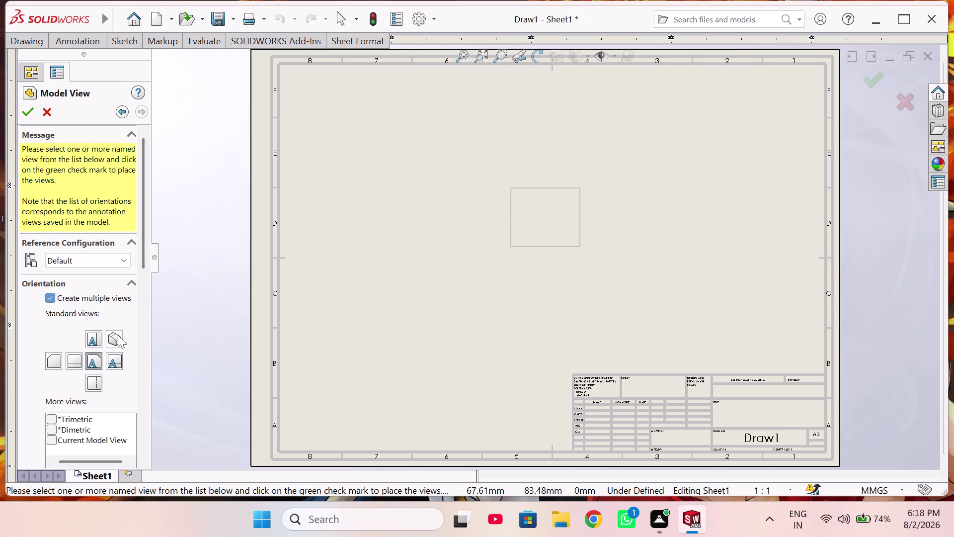
click(118, 338)
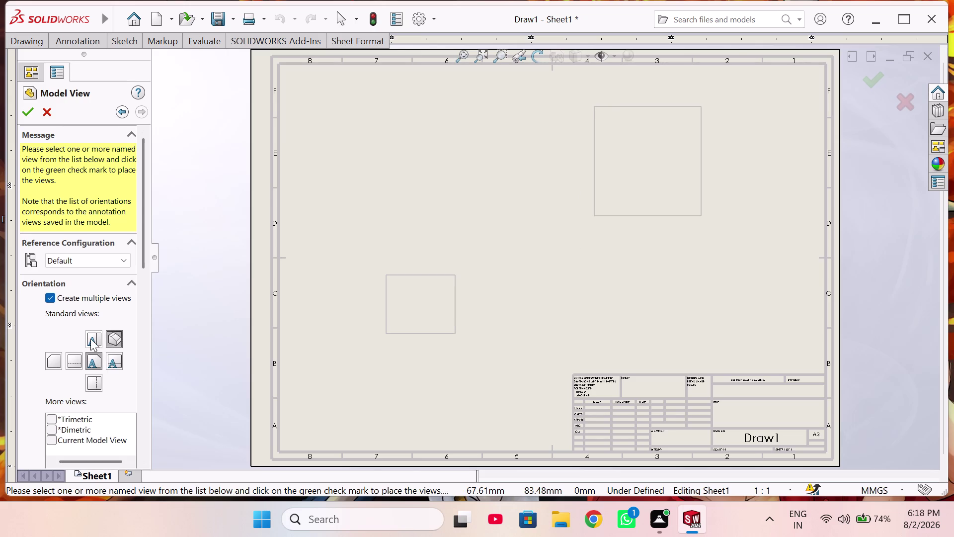
click(91, 339)
Add the right view and place all four standard views on the sheet.
click(117, 358)
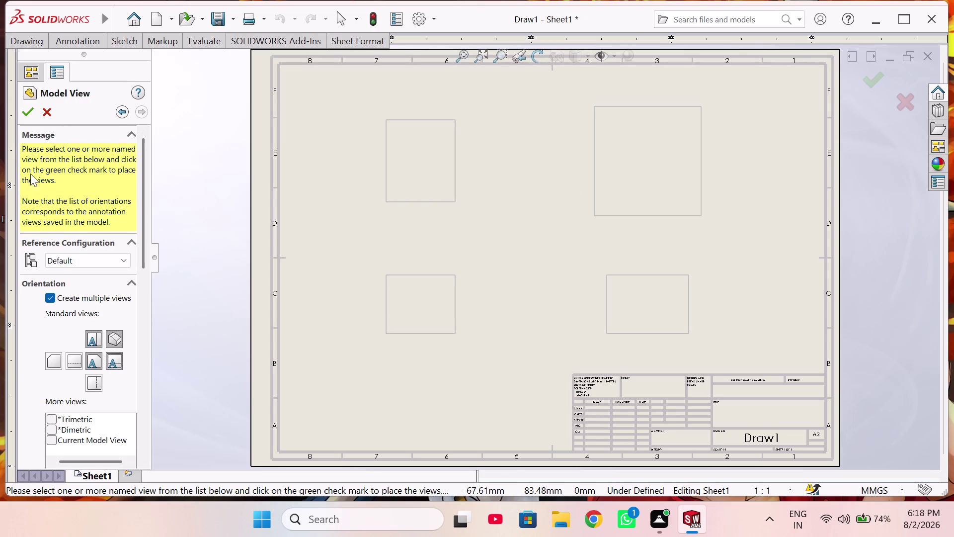
click(25, 114)
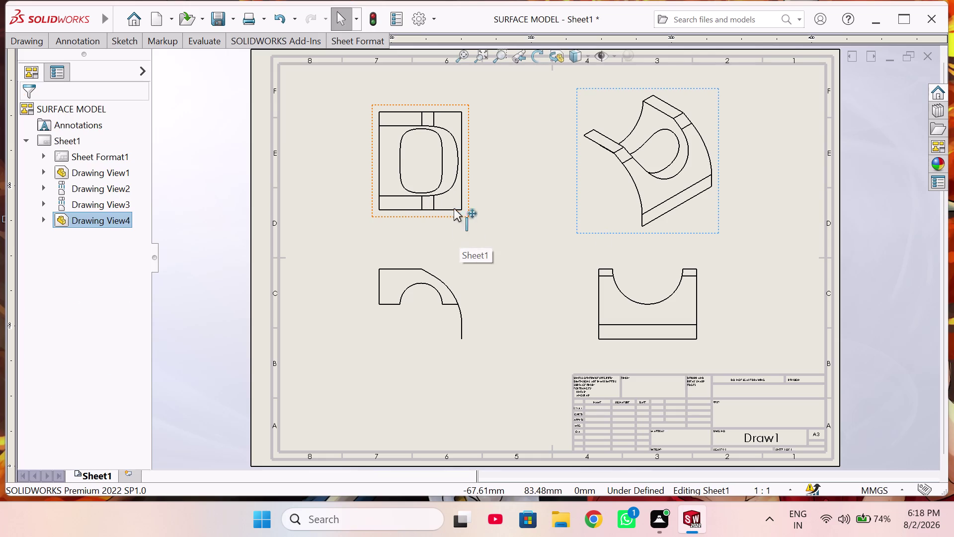
middle_drag(429, 194, 416, 192)
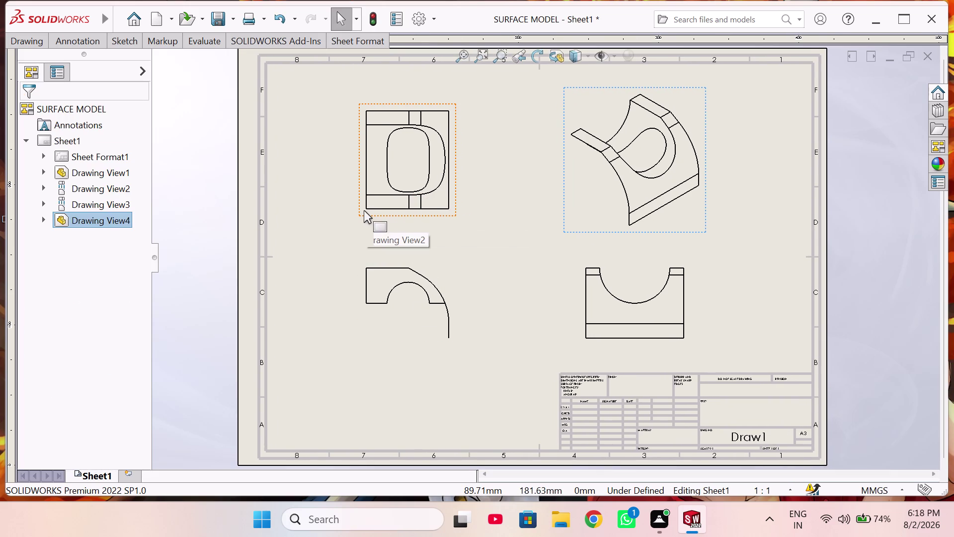
Drag the top, front and right views closer together on the left, selecting the isometric view.
drag(361, 213, 327, 204)
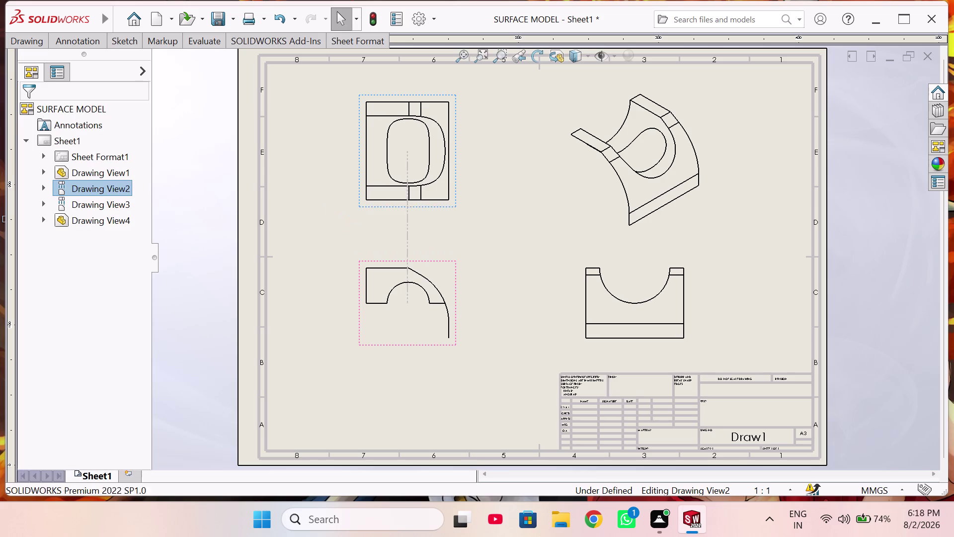
drag(359, 338, 347, 327)
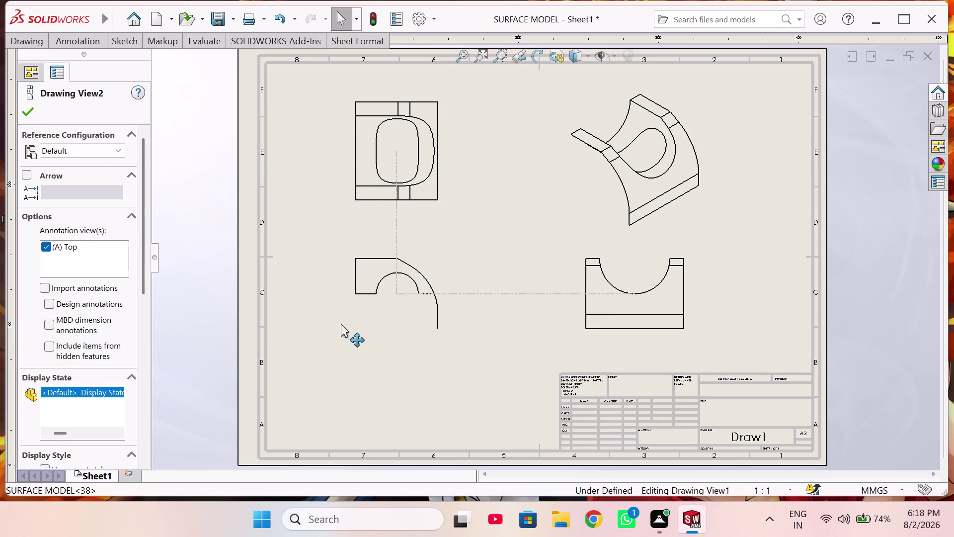
drag(347, 327, 317, 324)
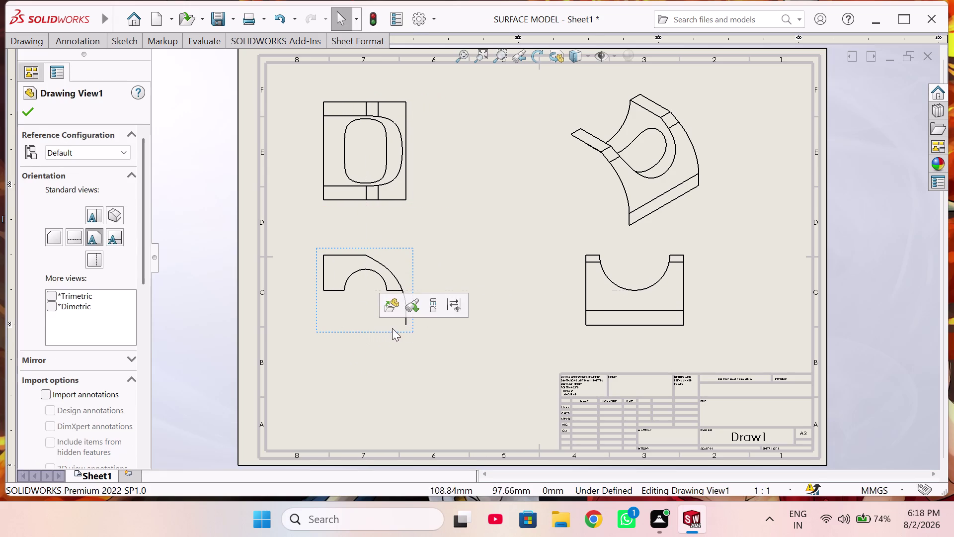
drag(587, 327, 490, 334)
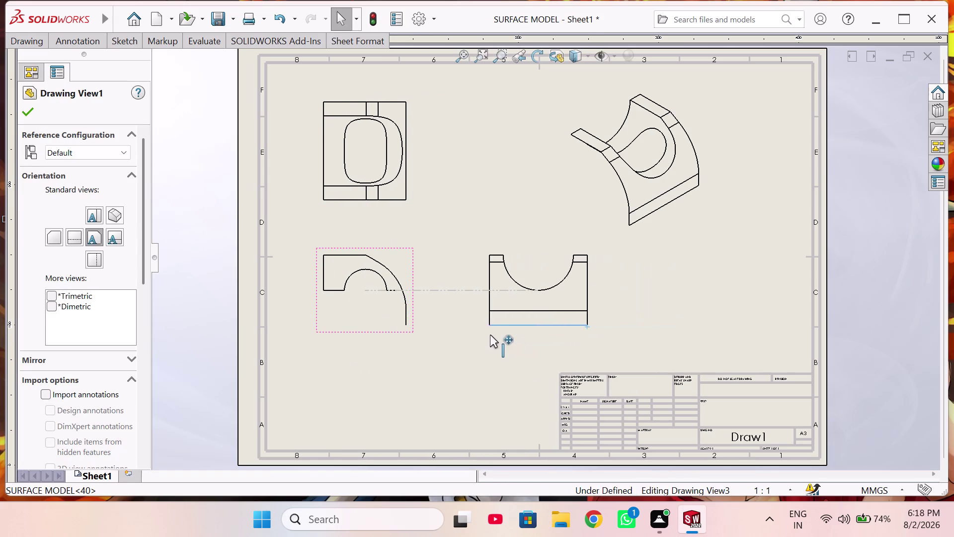
drag(490, 334, 489, 338)
click(449, 367)
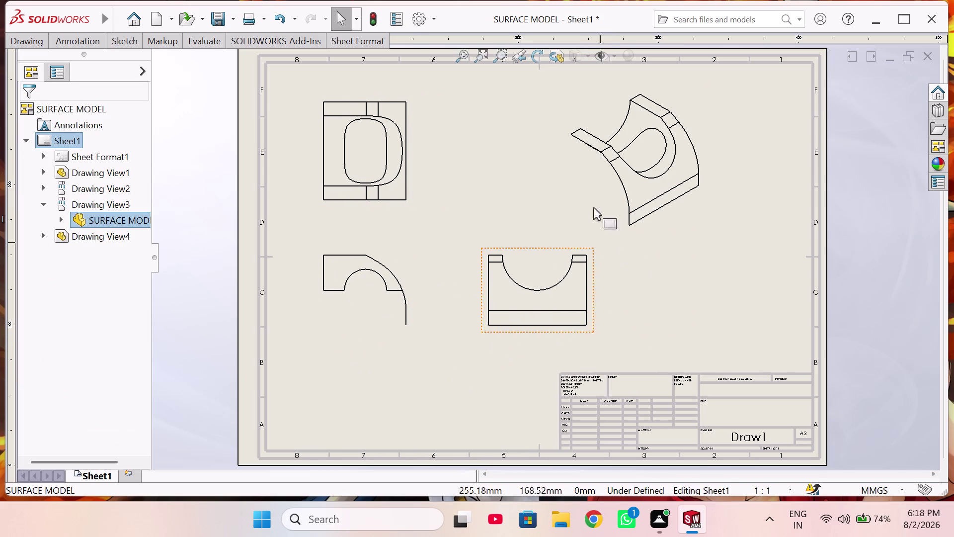
click(586, 218)
scroll(down, 3)
scroll(down, 3)
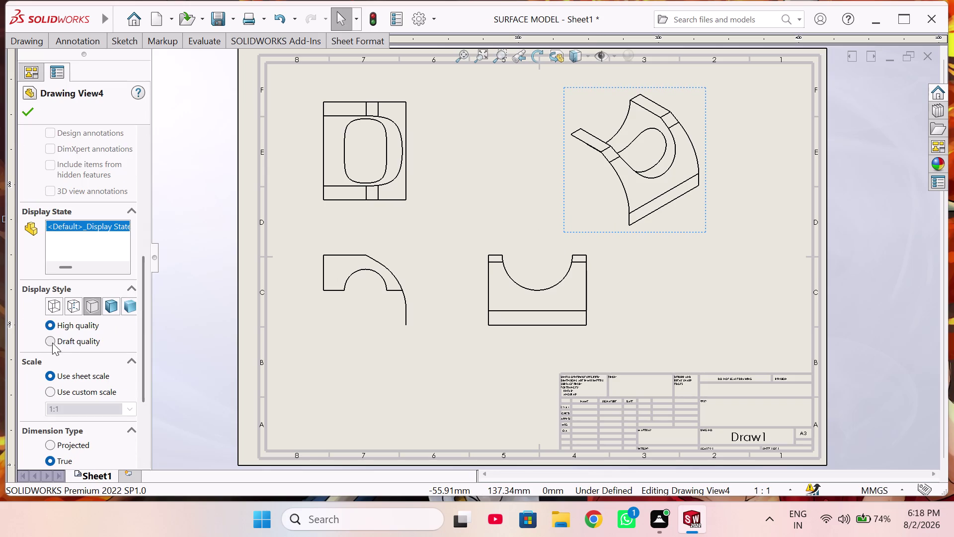
Give the isometric view Shaded With Edges display and a custom 2:1 scale.
click(51, 343)
click(113, 303)
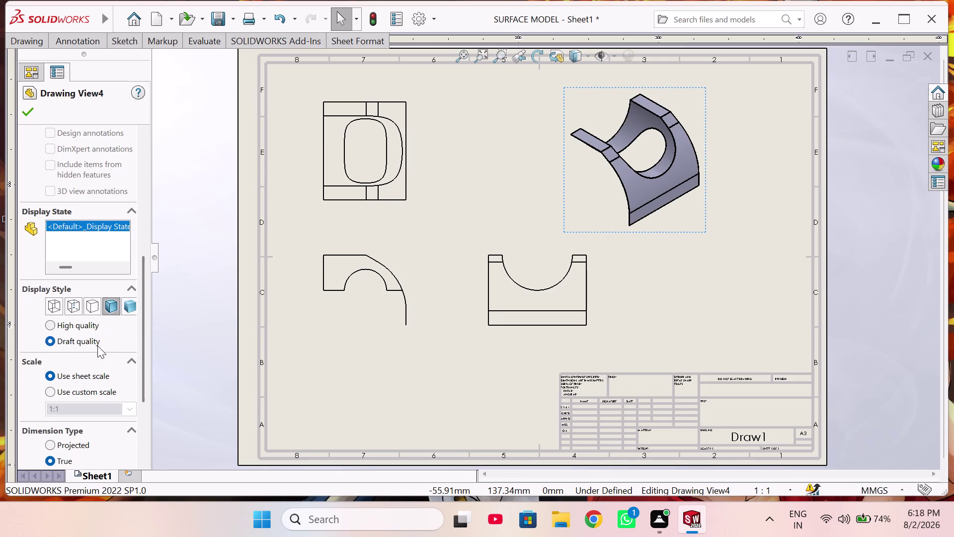
click(47, 394)
click(51, 325)
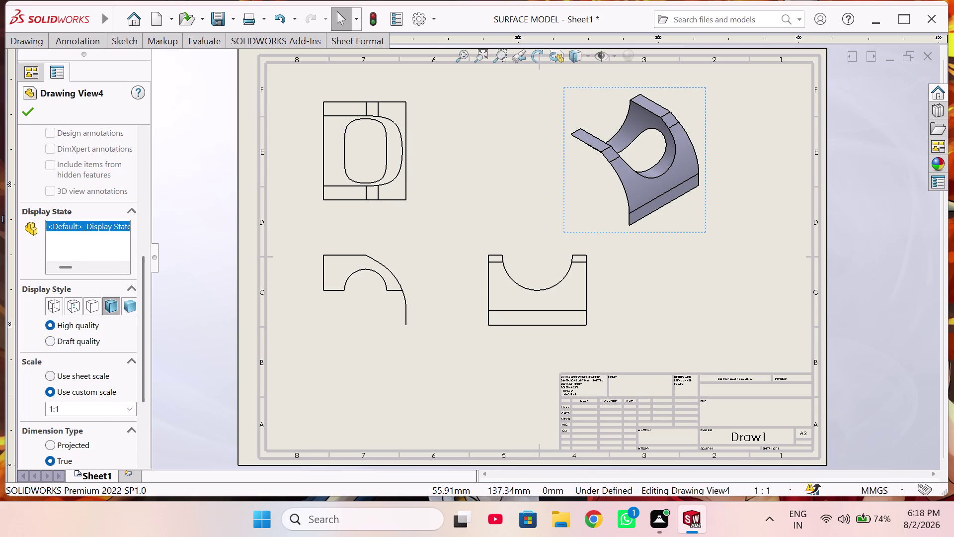
click(128, 411)
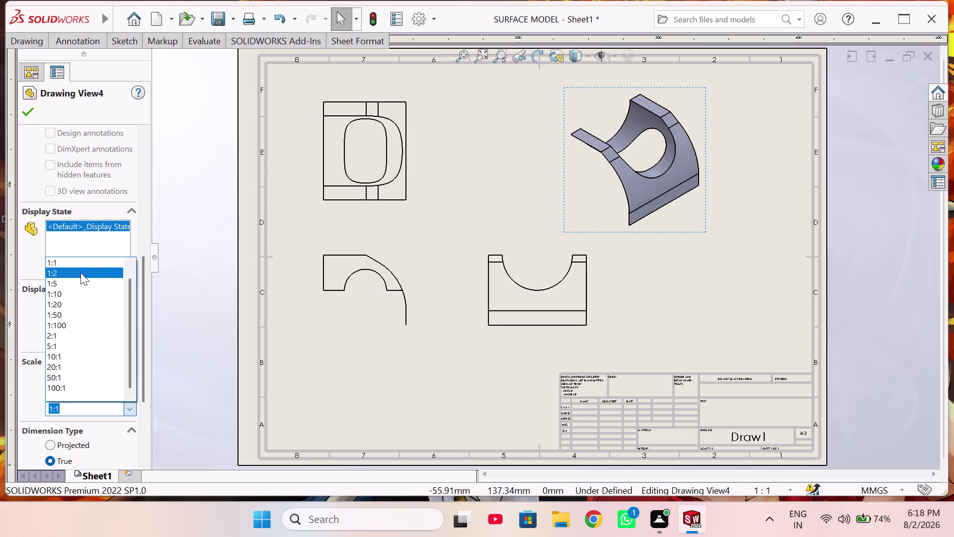
click(81, 272)
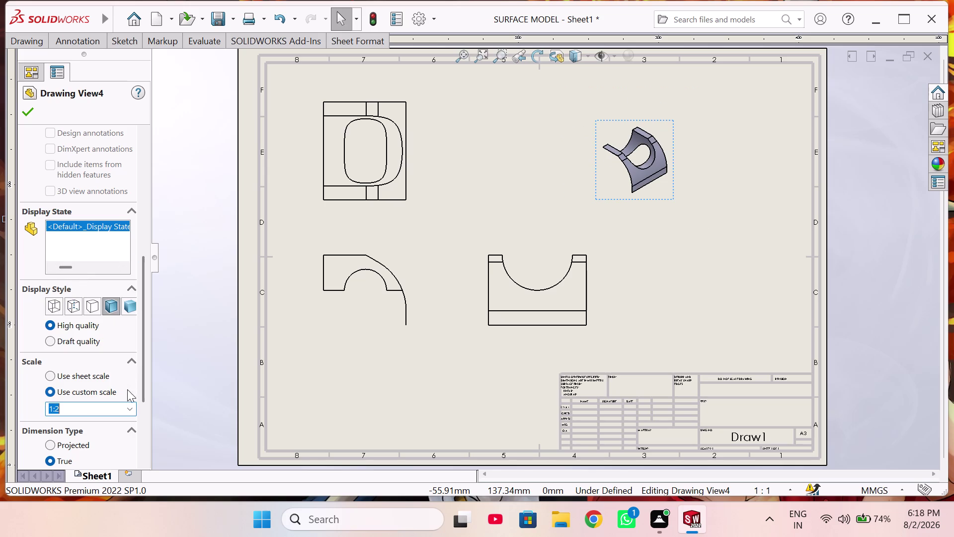
click(132, 406)
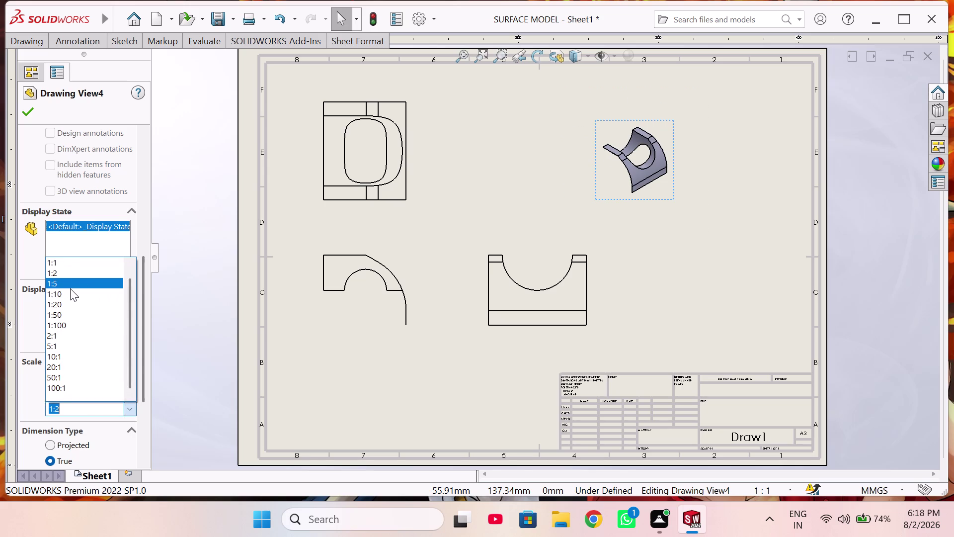
click(70, 286)
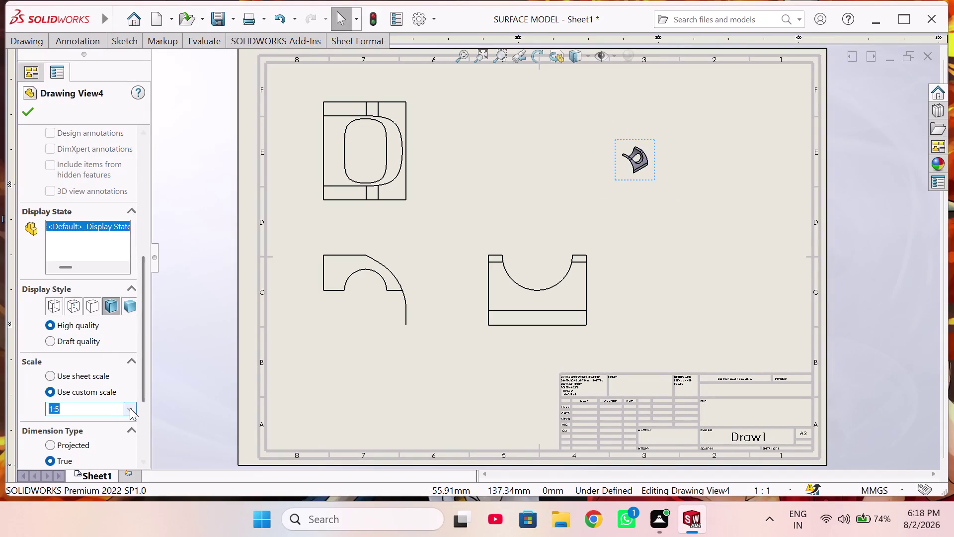
click(130, 407)
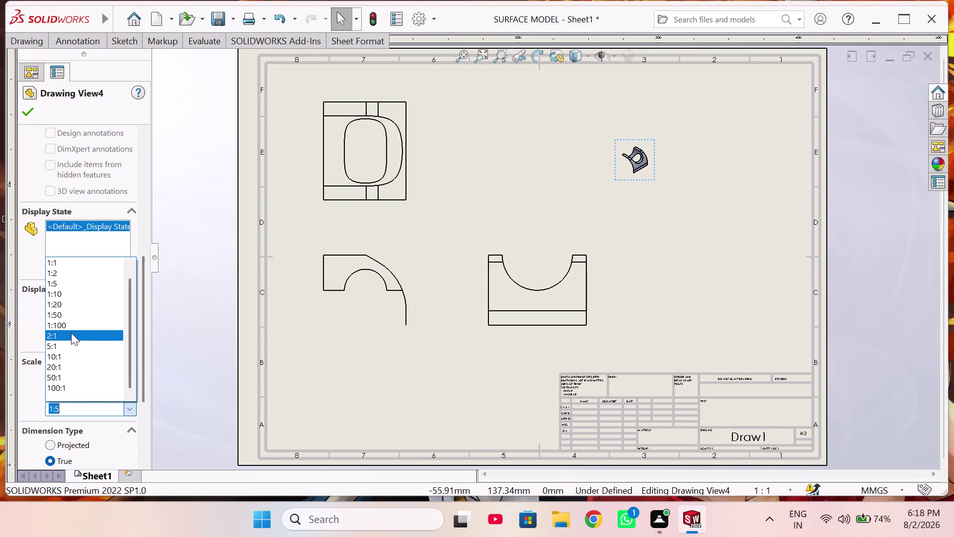
click(71, 333)
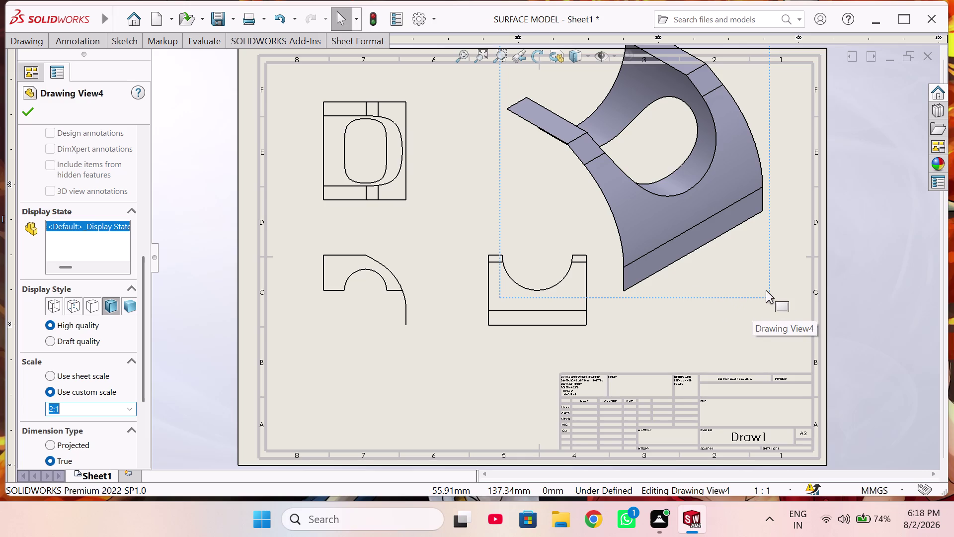
Drag the enlarged 2:1 isometric view into the upper right of the sheet.
drag(766, 290, 767, 309)
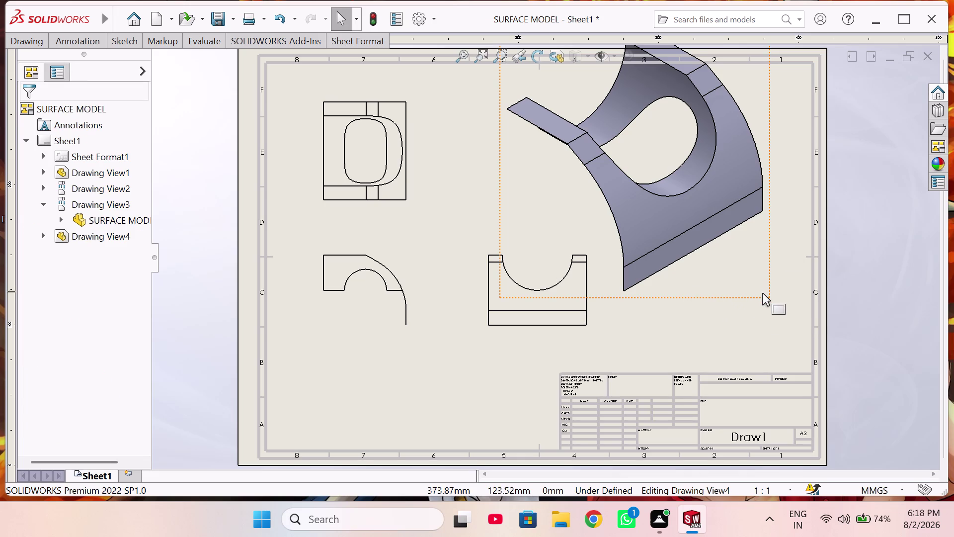
drag(768, 294, 780, 323)
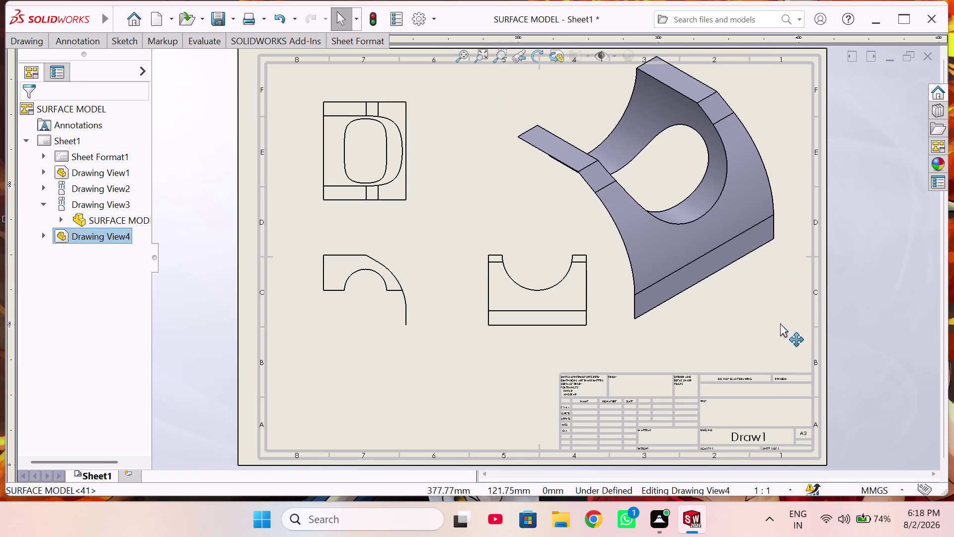
drag(780, 323, 793, 340)
click(793, 340)
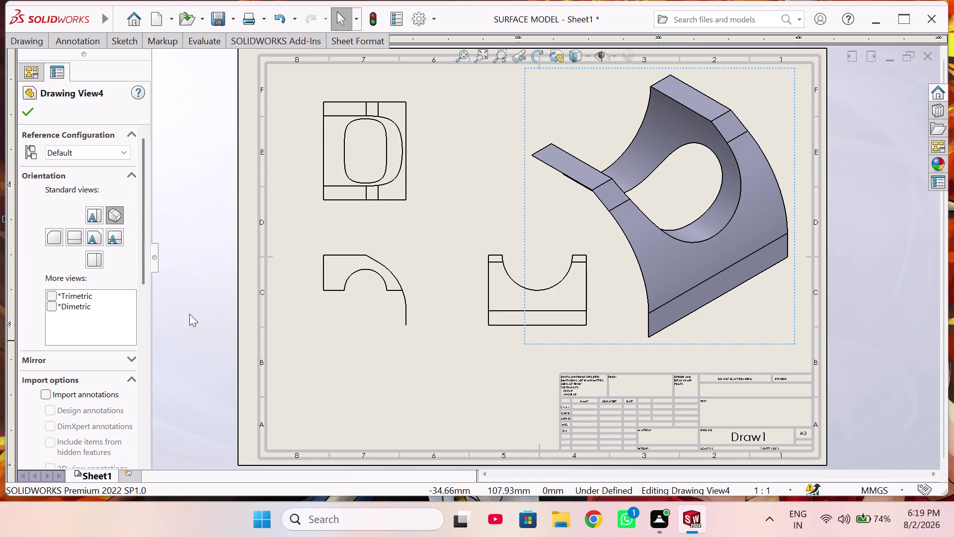
click(21, 113)
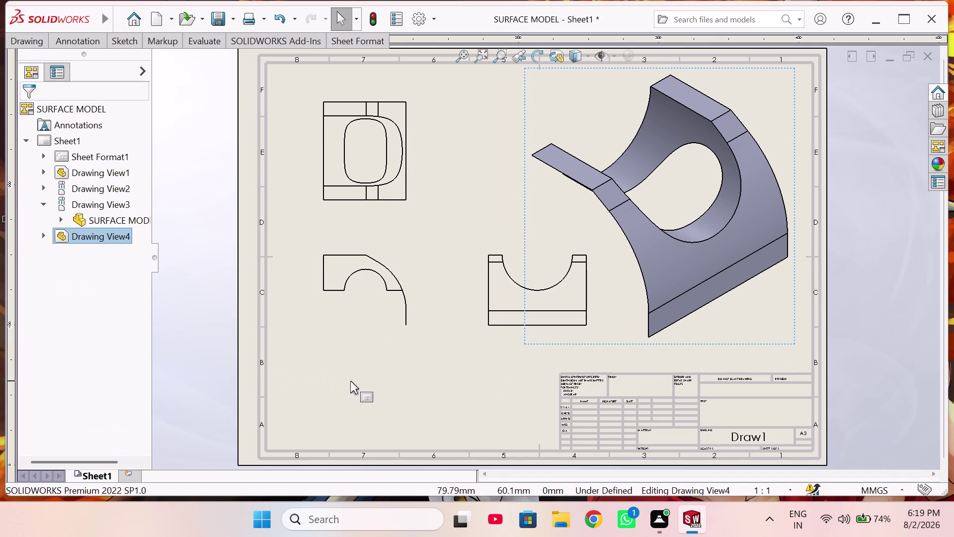
right_drag(351, 380, 366, 250)
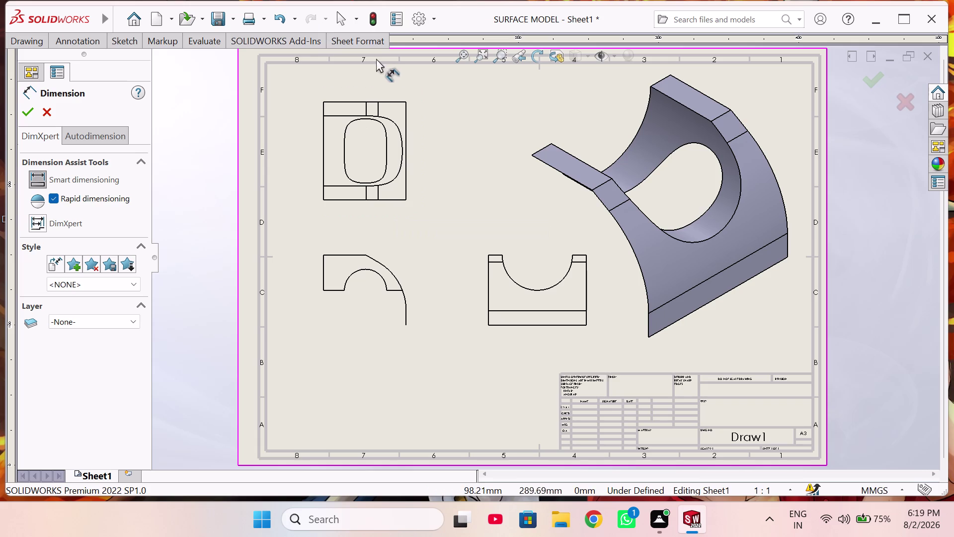
Dimension the front view with two 25 heights and a 59 width.
click(323, 291)
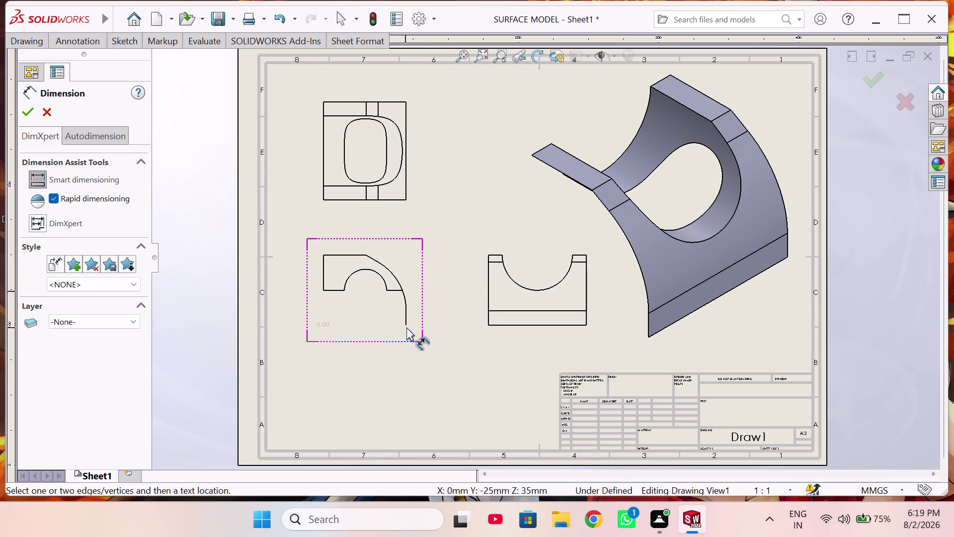
click(406, 325)
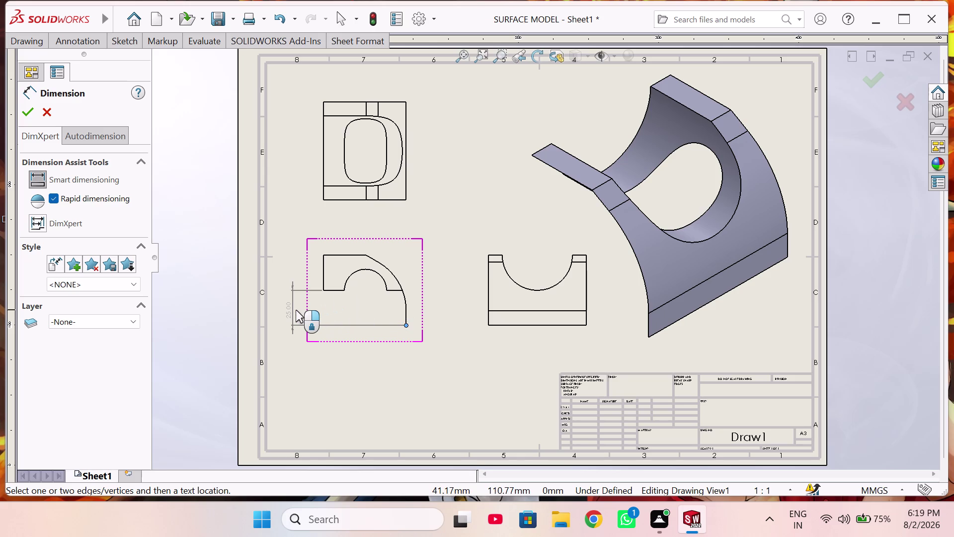
click(294, 302)
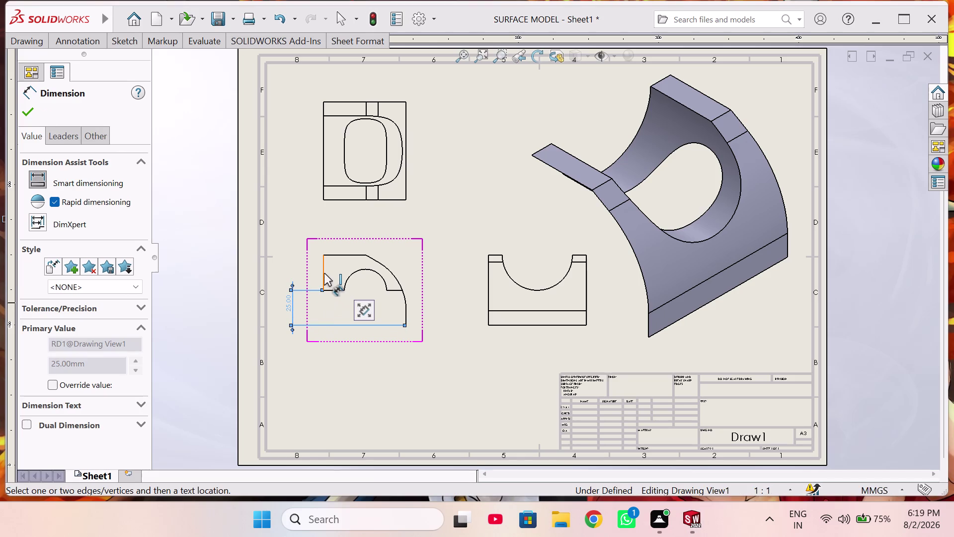
click(322, 272)
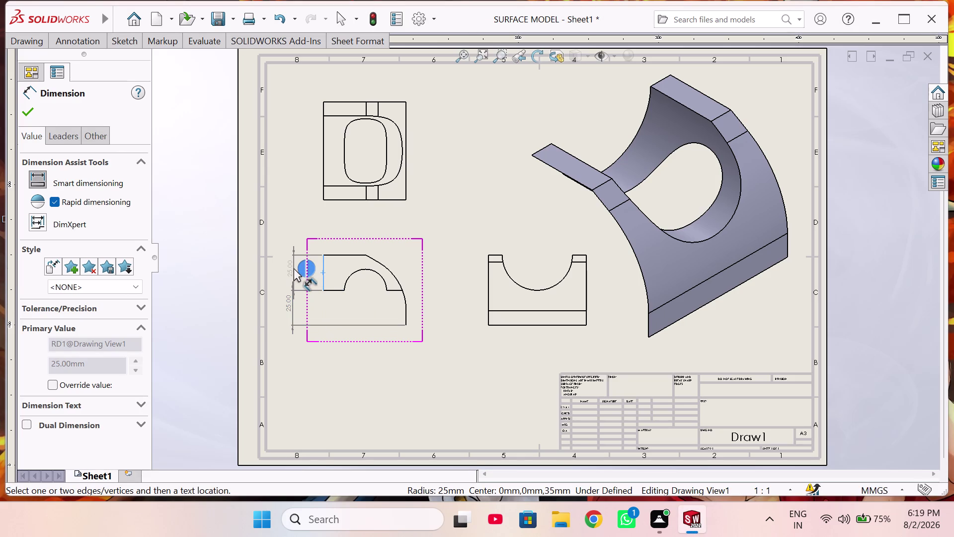
click(293, 268)
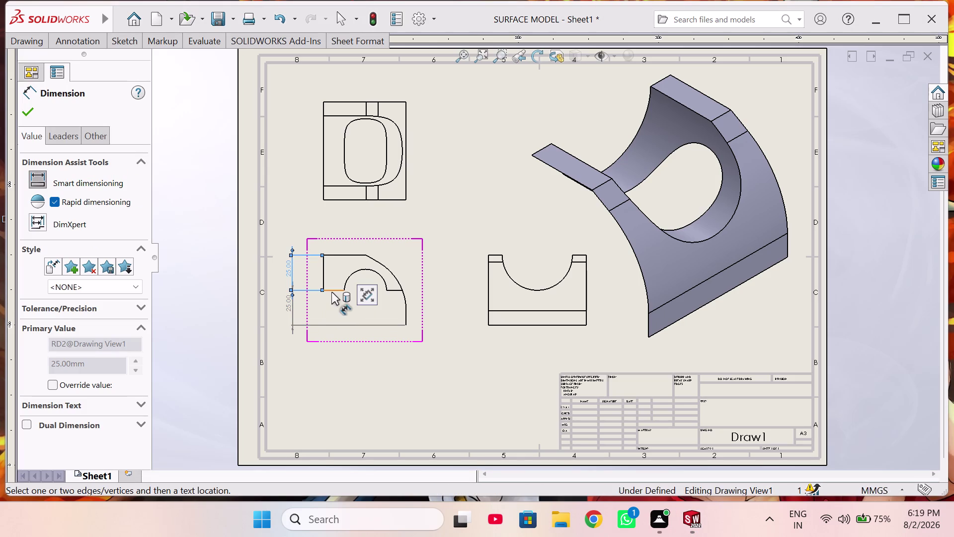
scroll(down, 3)
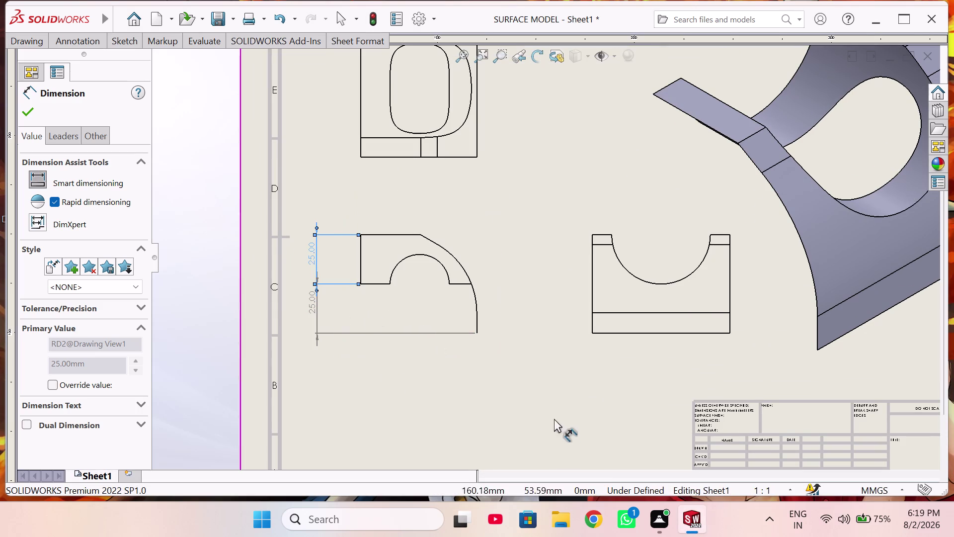
click(361, 284)
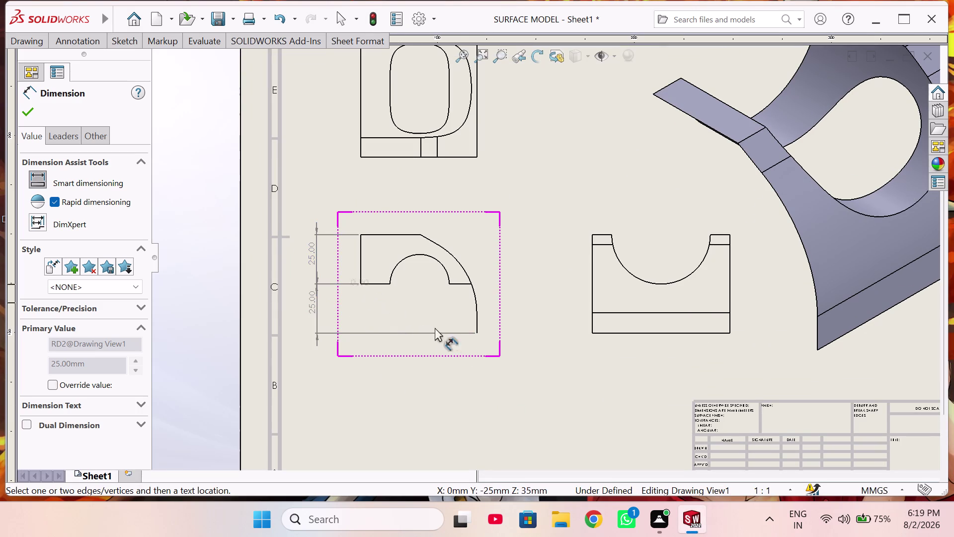
click(477, 333)
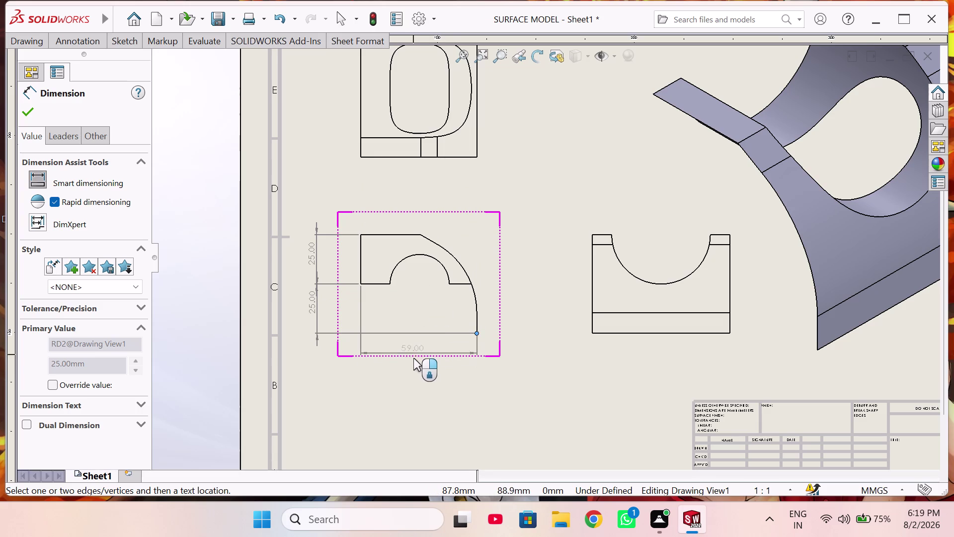
click(413, 364)
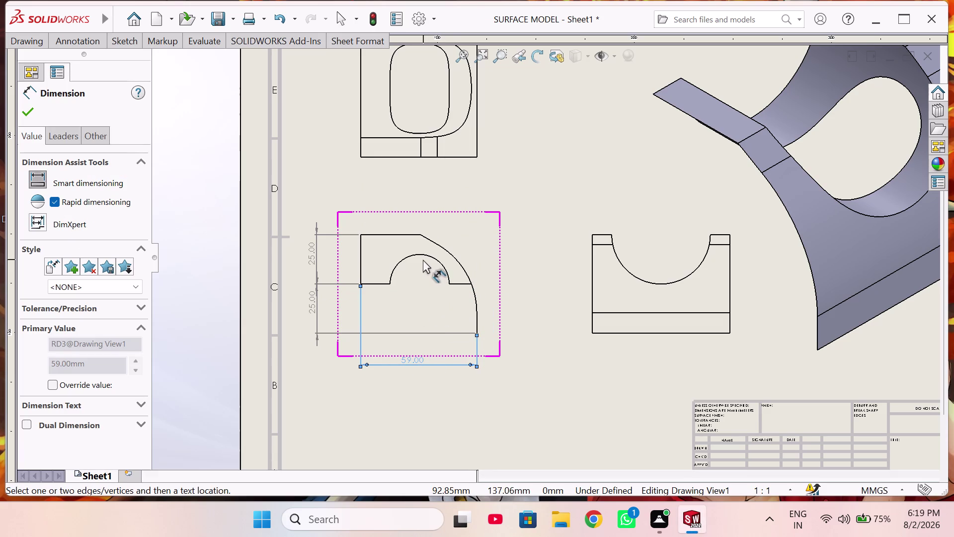
Place the R40.00 radius on the outer arc and 30.50 on the top edge.
click(423, 254)
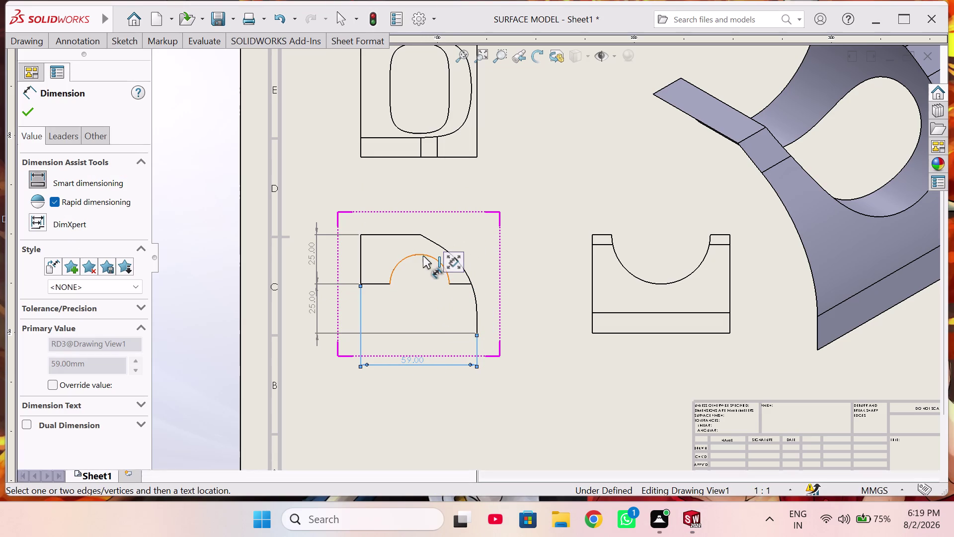
click(421, 253)
click(529, 307)
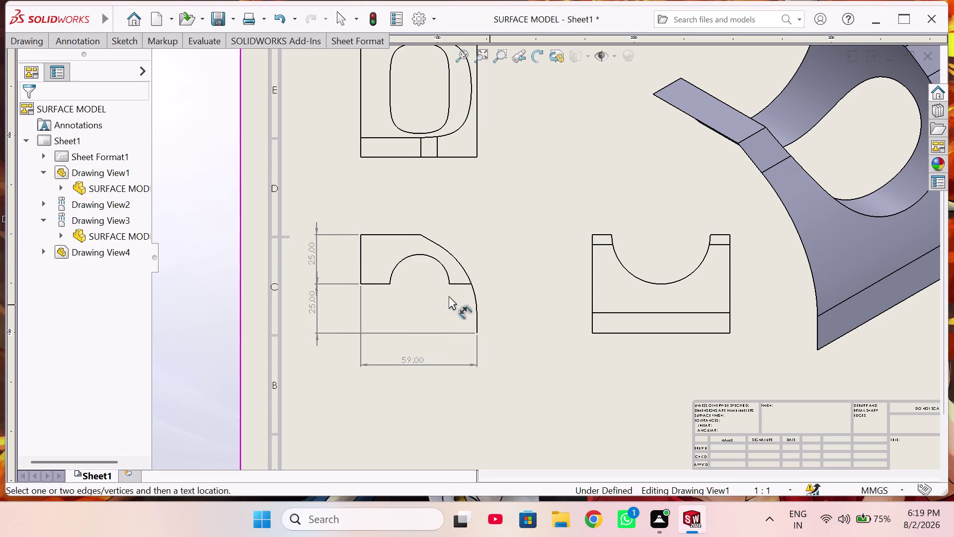
click(422, 255)
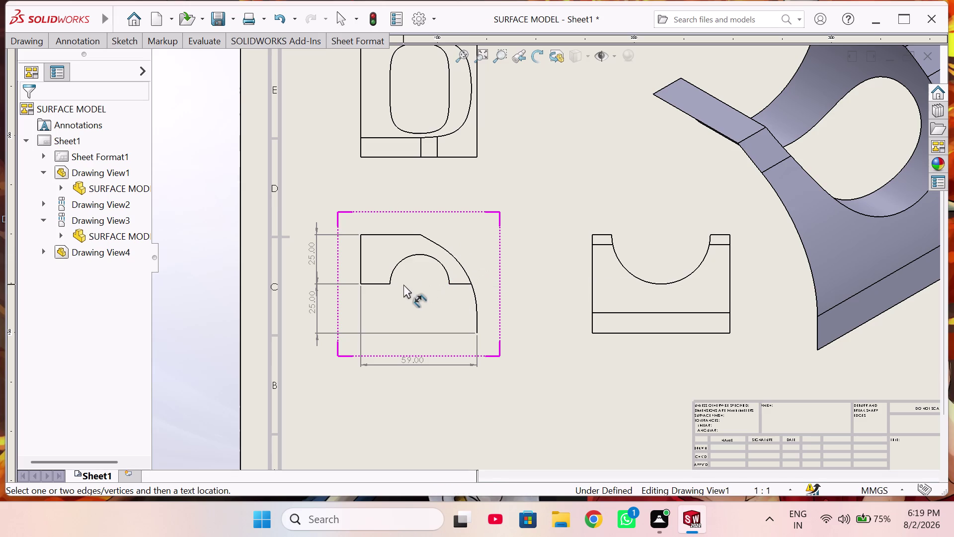
click(394, 270)
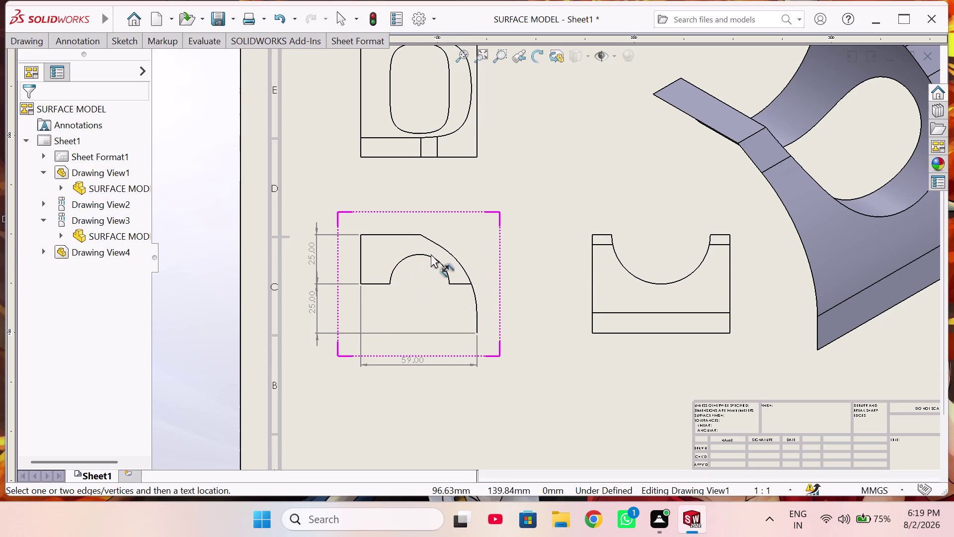
click(431, 257)
click(448, 251)
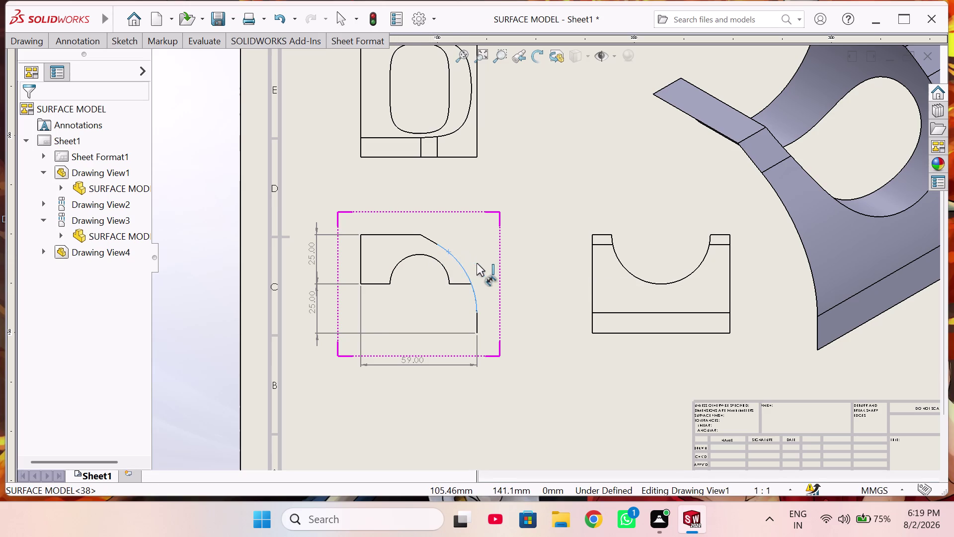
click(489, 256)
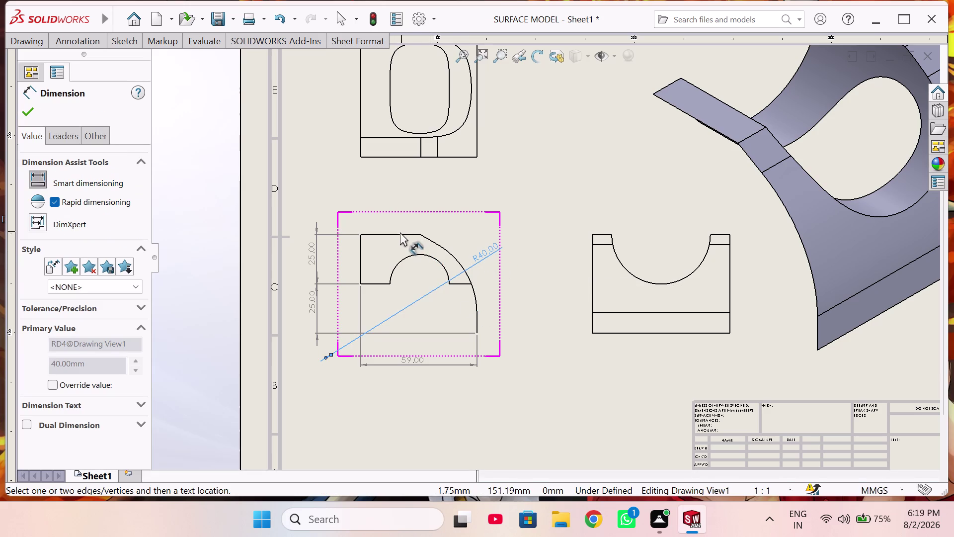
click(398, 235)
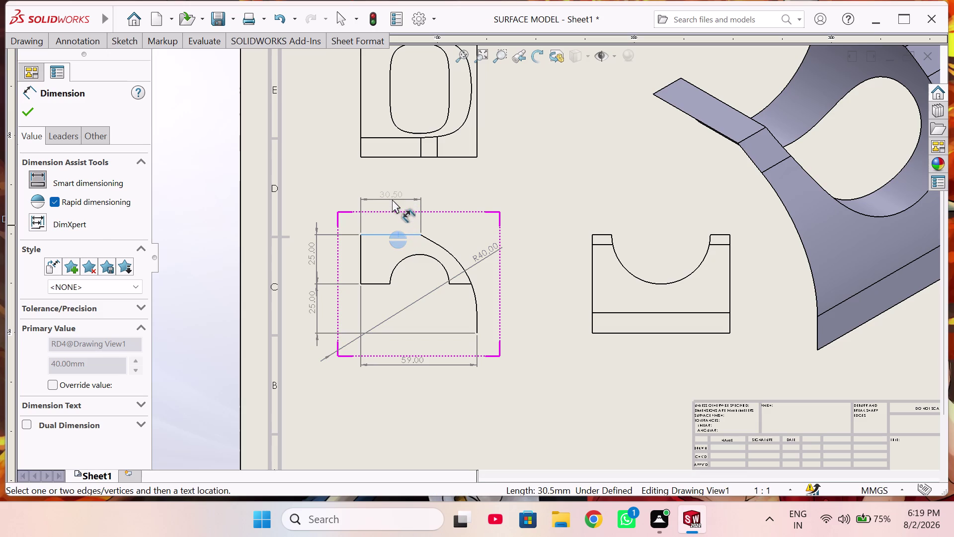
click(392, 199)
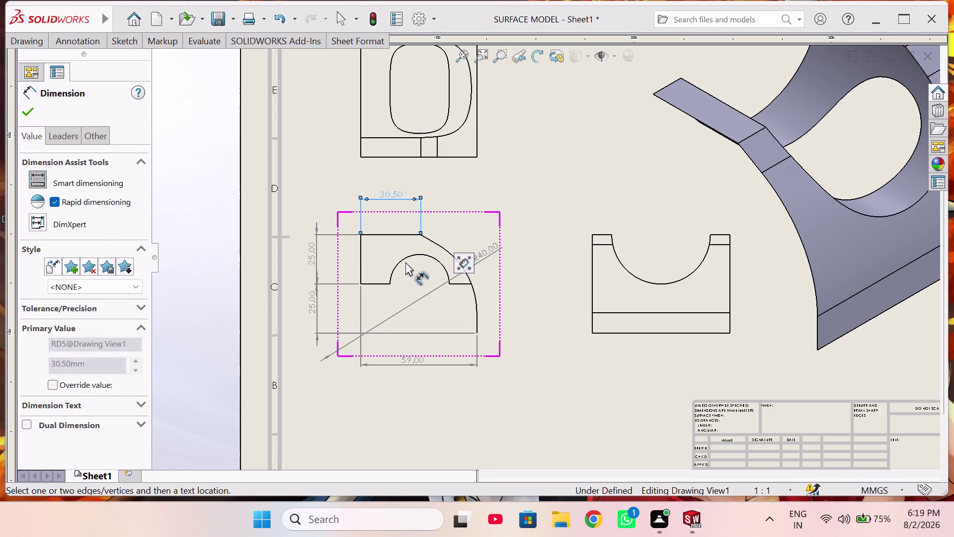
click(403, 258)
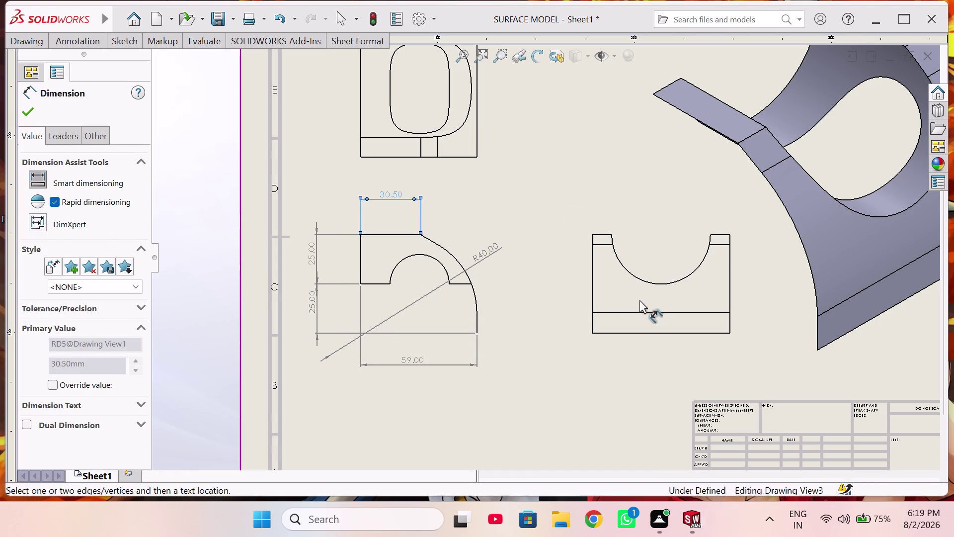
Dimension the right view's semicircle R25.00, bottom edge 70.00 and notch width 10.00.
click(659, 283)
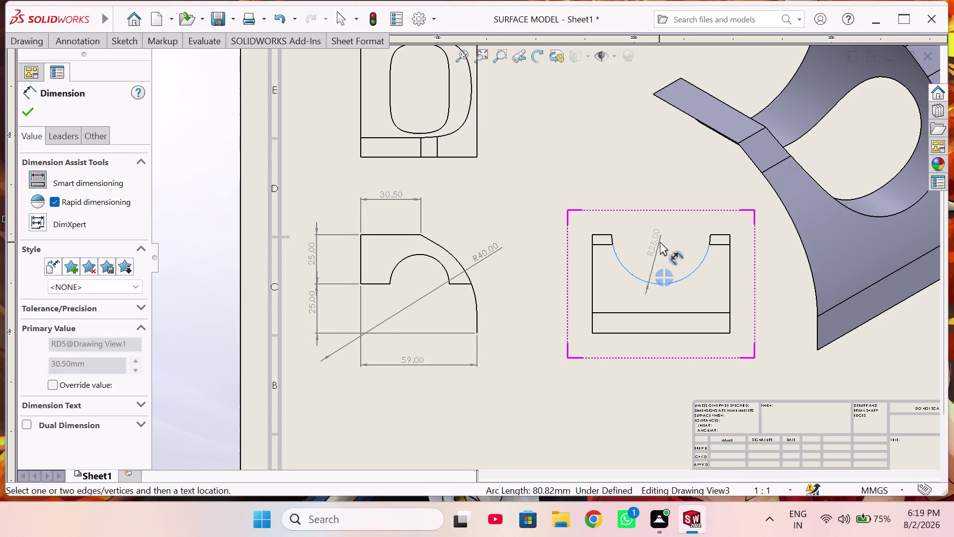
click(671, 250)
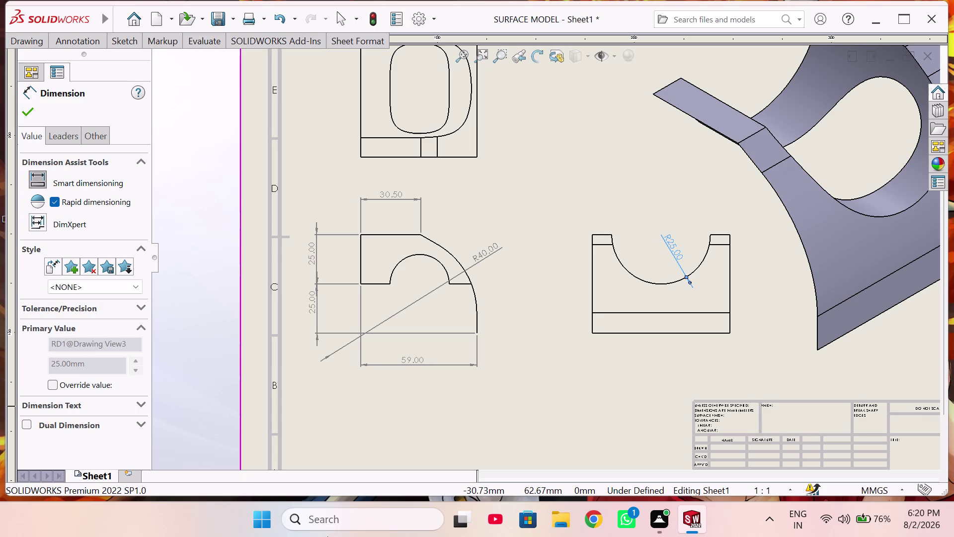
click(593, 283)
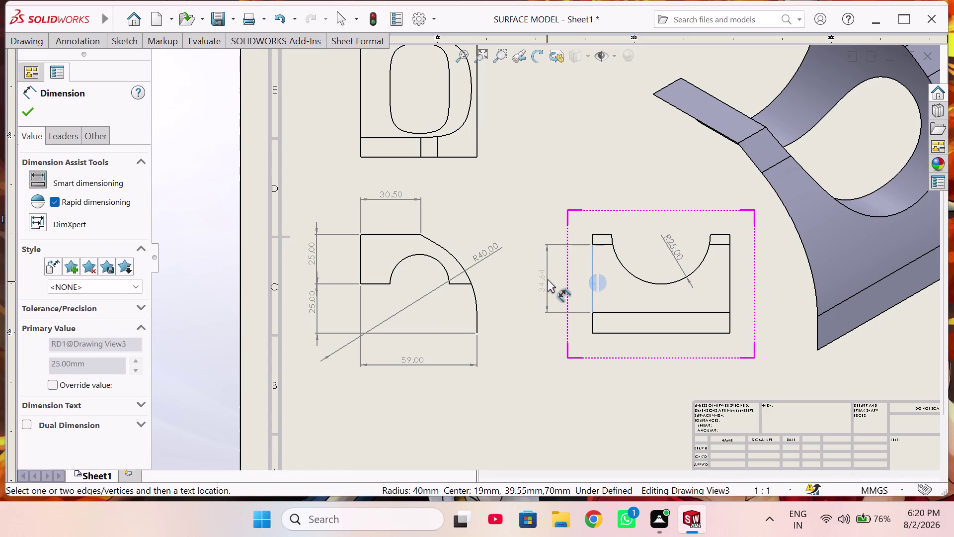
key(Escape)
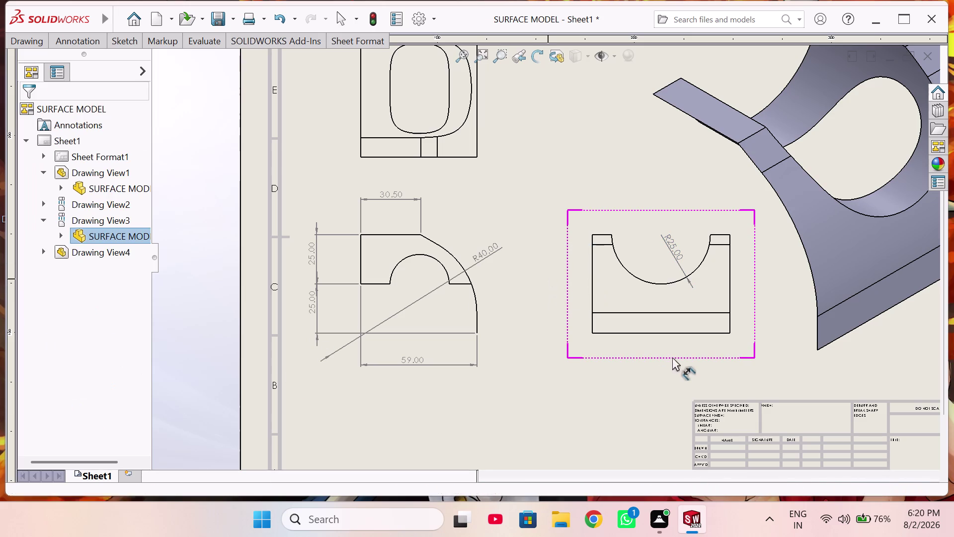
click(658, 333)
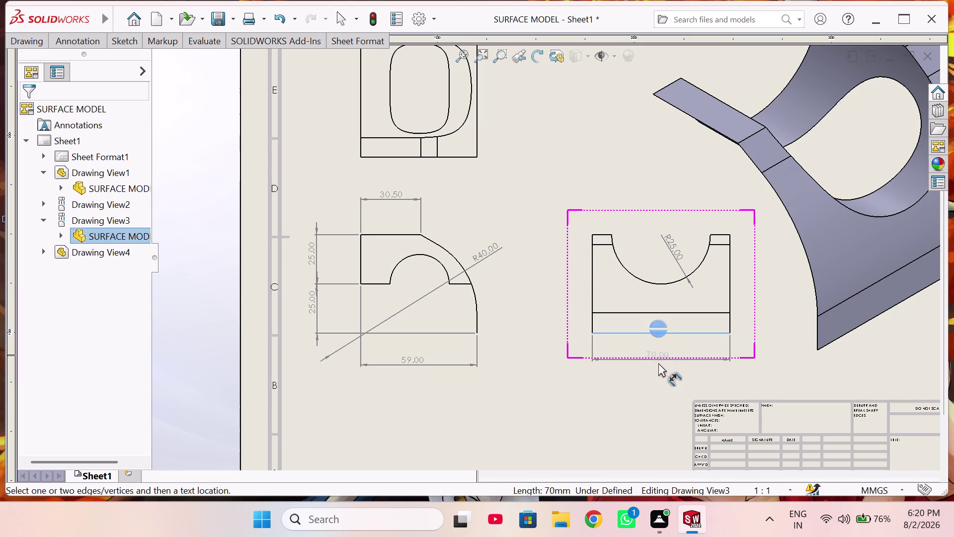
click(658, 363)
click(601, 235)
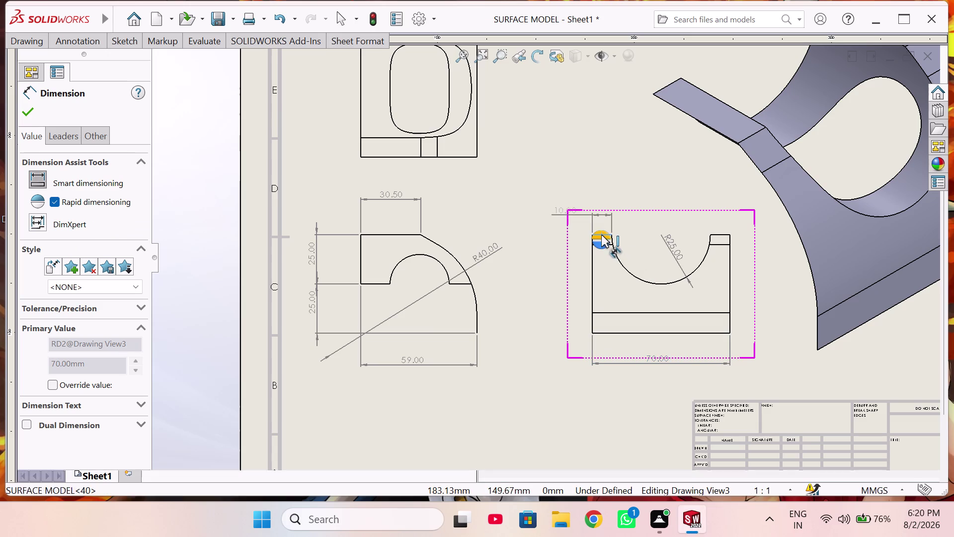
click(603, 220)
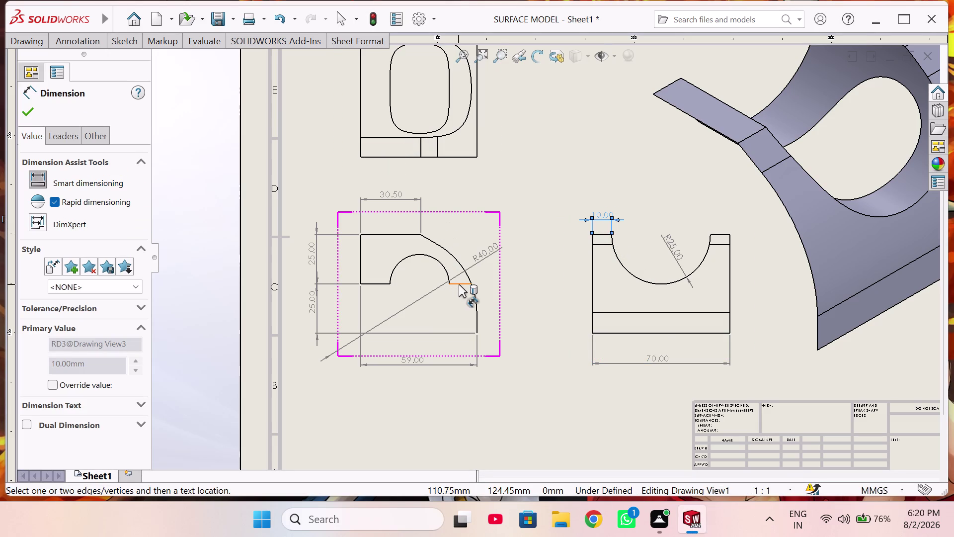
Add the 15.00 step dimension to the front view's lower edge.
click(371, 284)
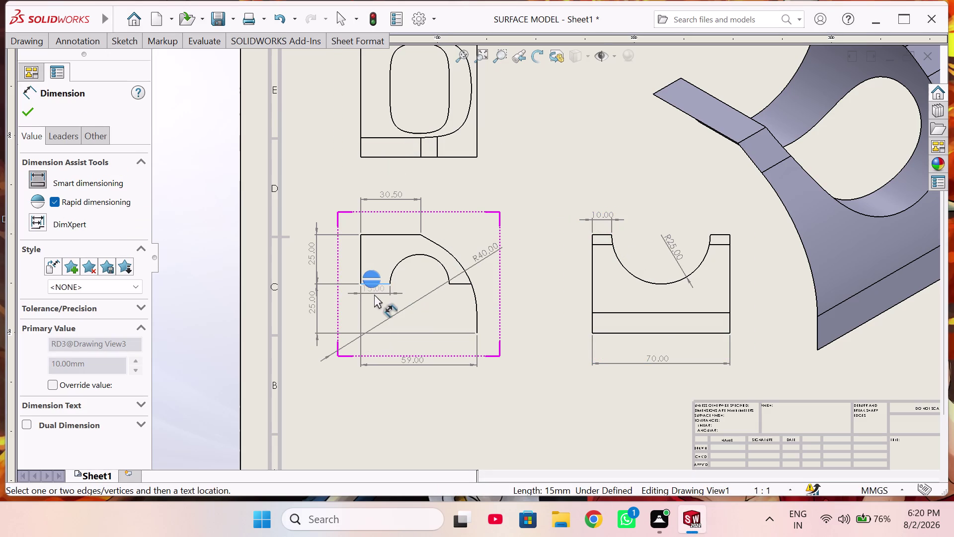
click(374, 301)
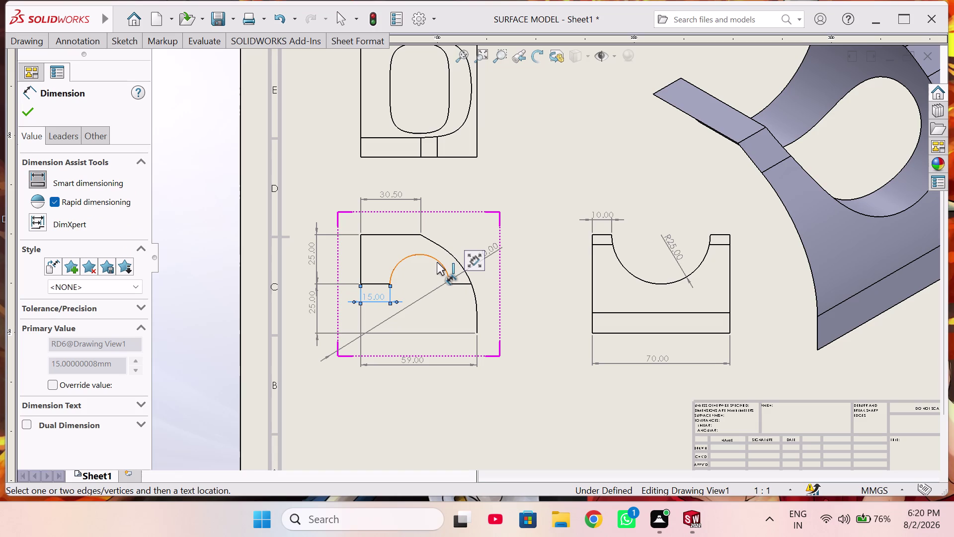
click(437, 262)
click(421, 253)
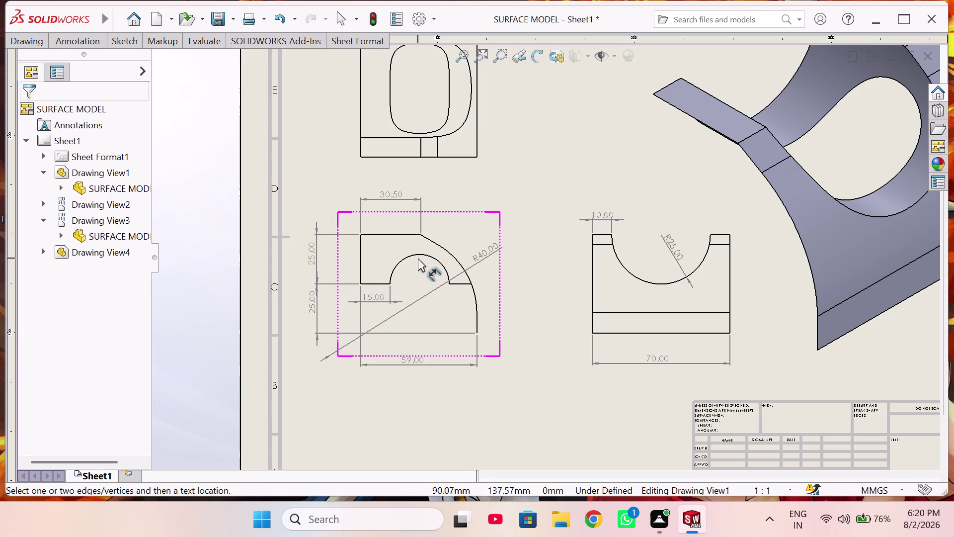
click(406, 255)
click(407, 258)
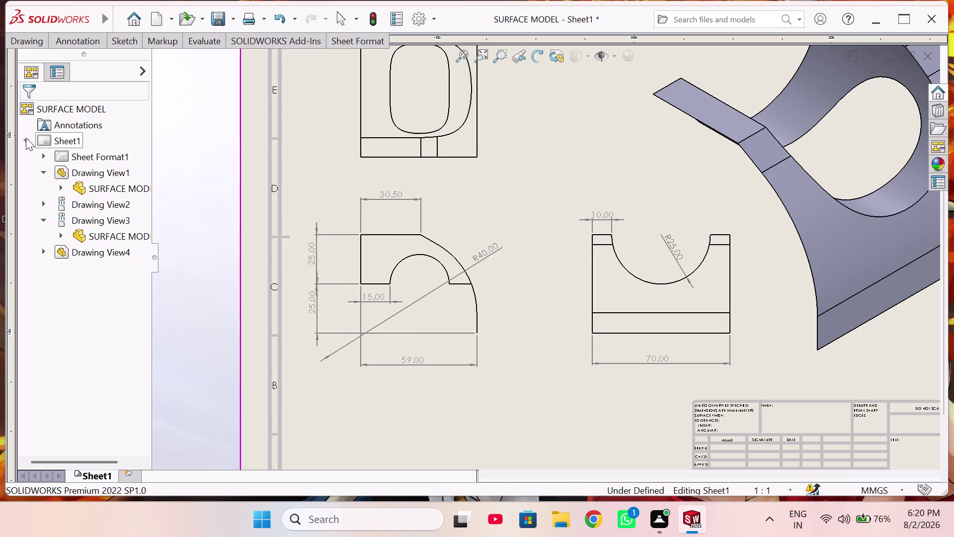
click(70, 41)
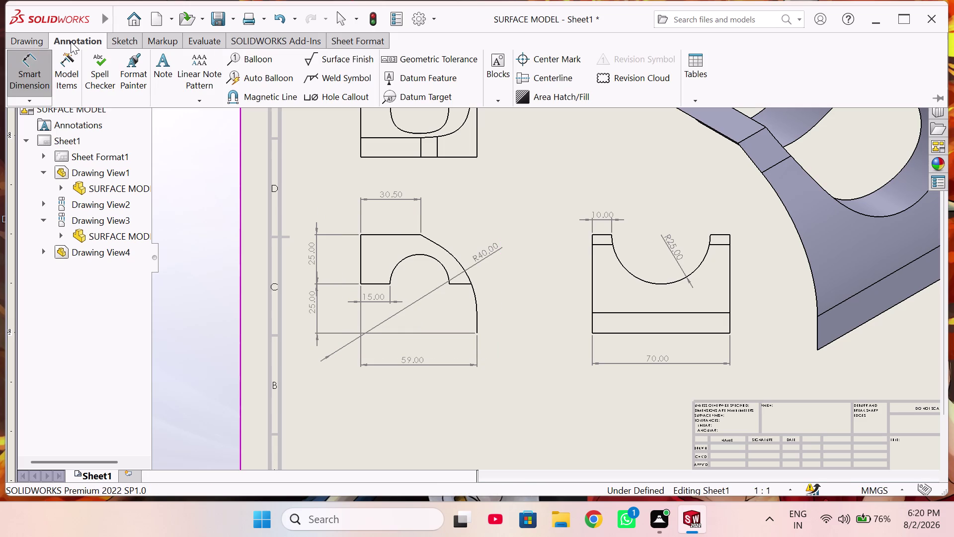
Start Centerline with Auto Insert for whole views and apply it to the front view.
click(34, 100)
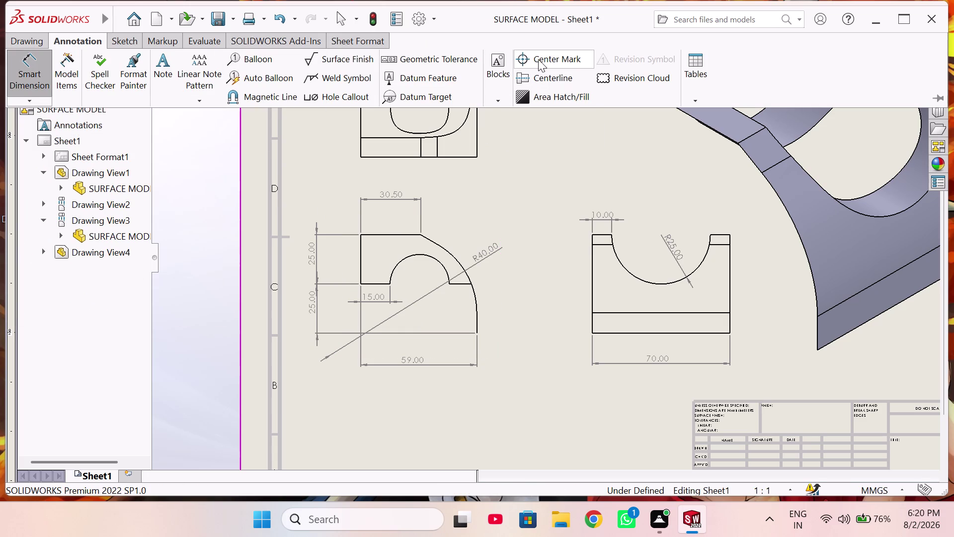
click(544, 74)
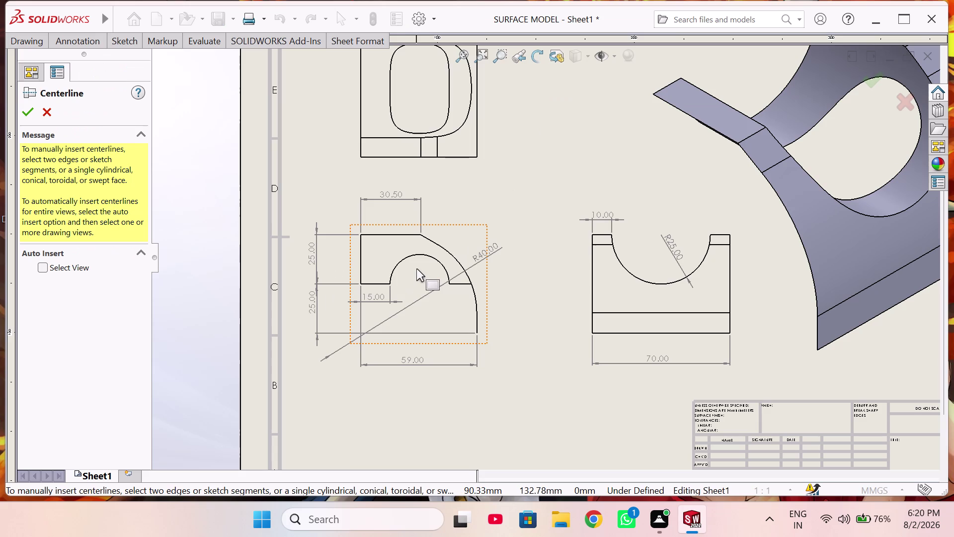
click(63, 271)
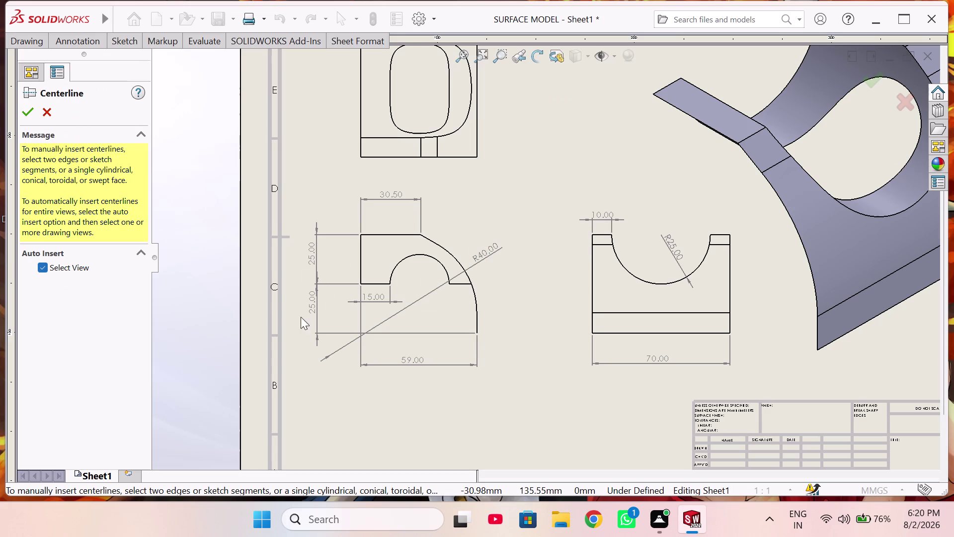
click(412, 275)
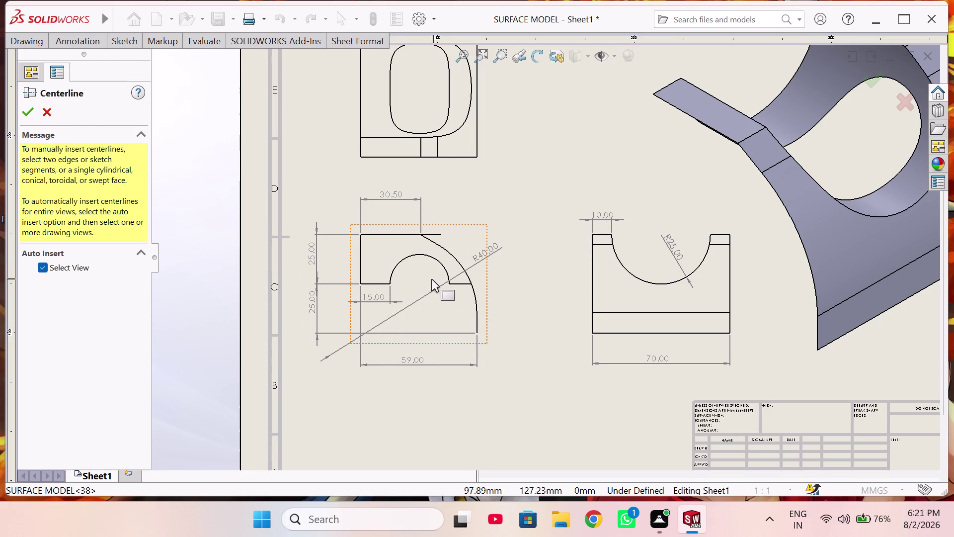
click(429, 277)
click(655, 254)
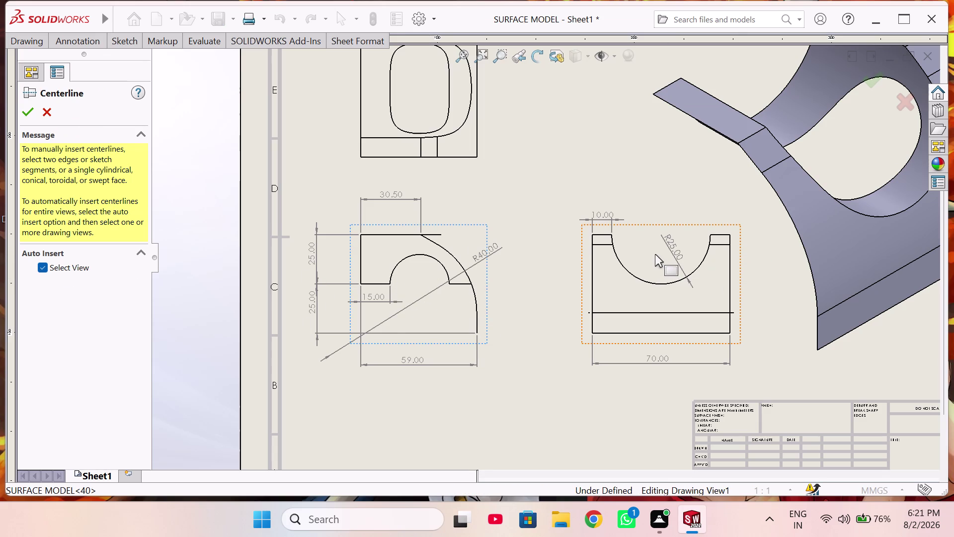
Add centerlines to the right and top views, reselect the front view, and confirm.
click(638, 250)
click(643, 255)
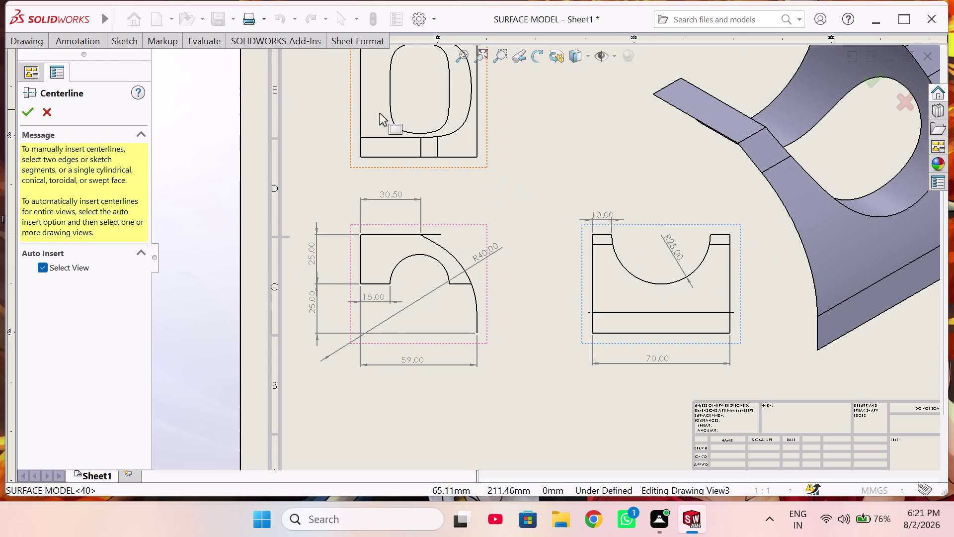
click(402, 100)
scroll(up, 3)
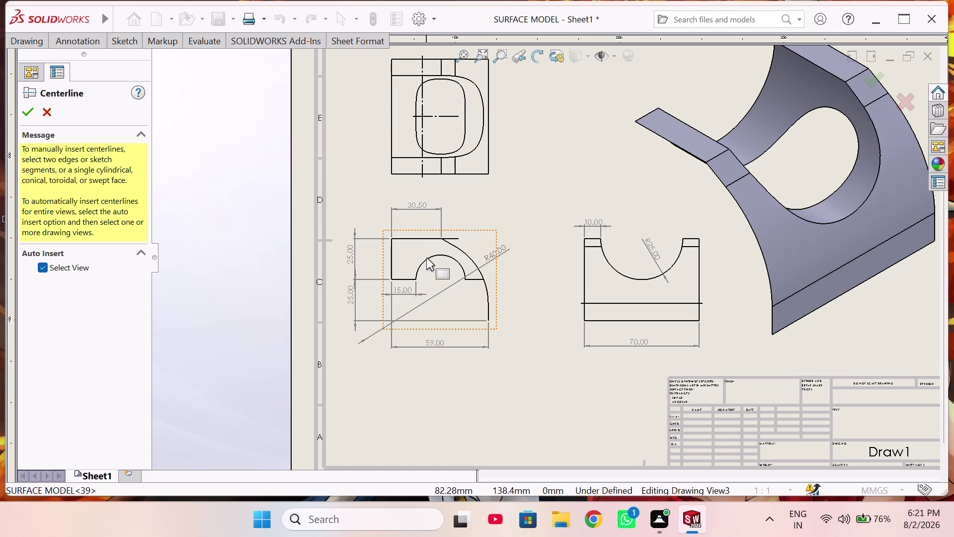
click(433, 266)
click(434, 286)
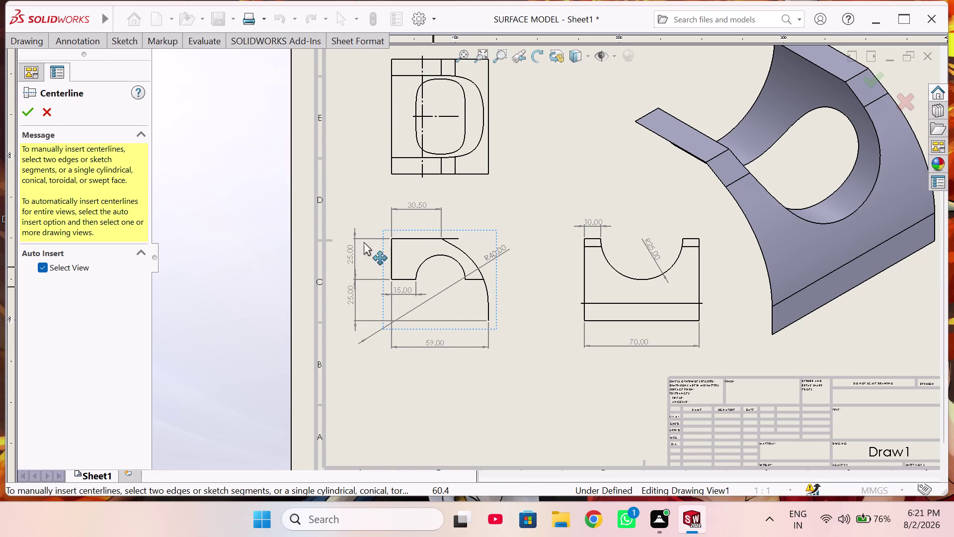
click(29, 115)
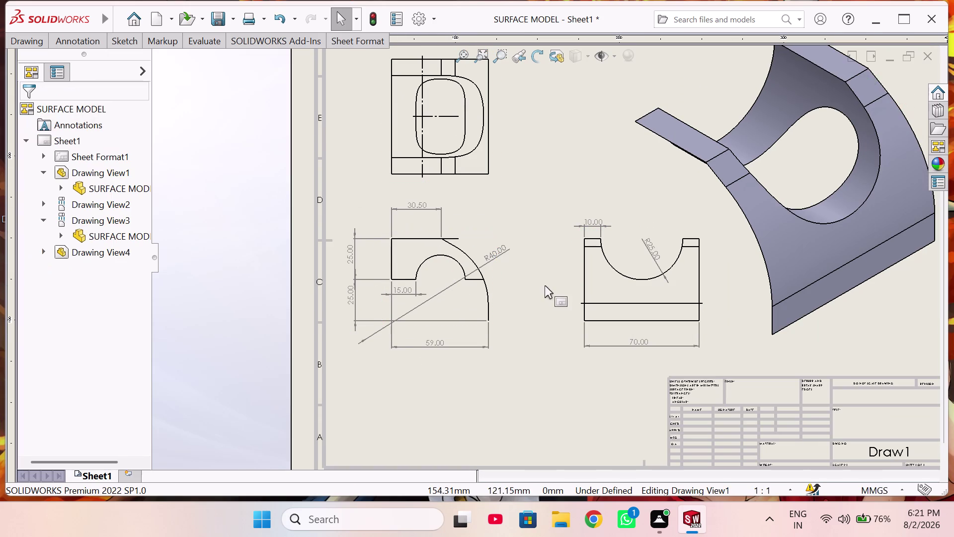
right_drag(545, 285, 534, 176)
Add a 50.00 height dimension to the right view's vertical edge.
click(448, 256)
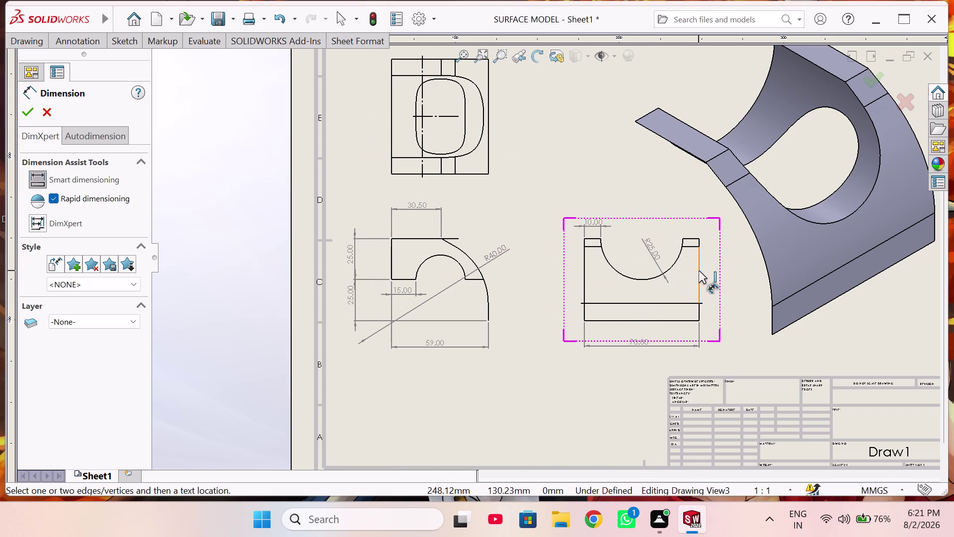
click(585, 238)
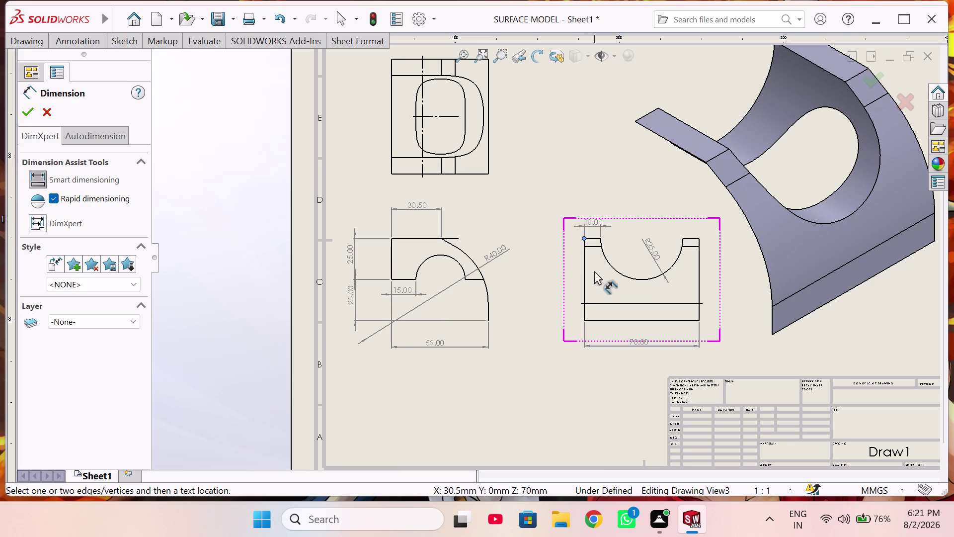
click(585, 320)
click(555, 277)
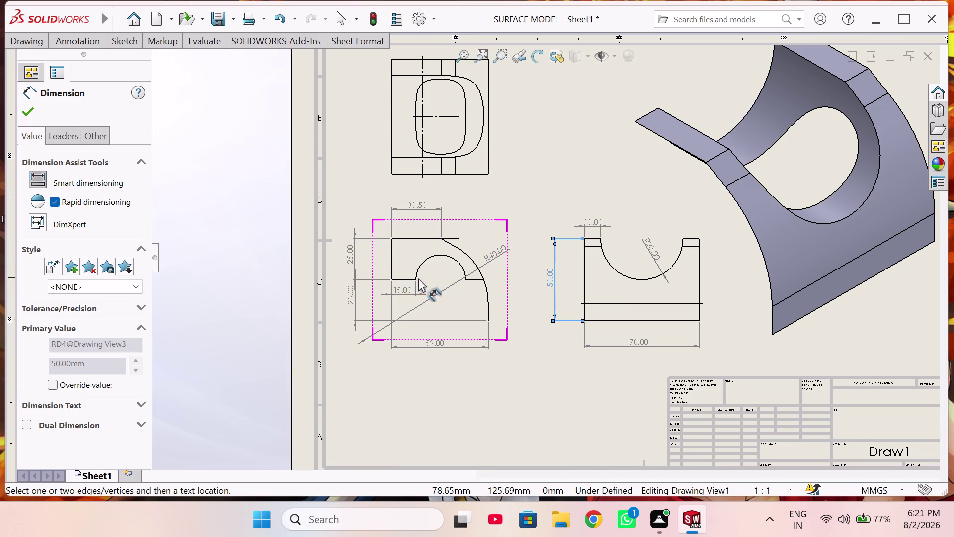
click(437, 257)
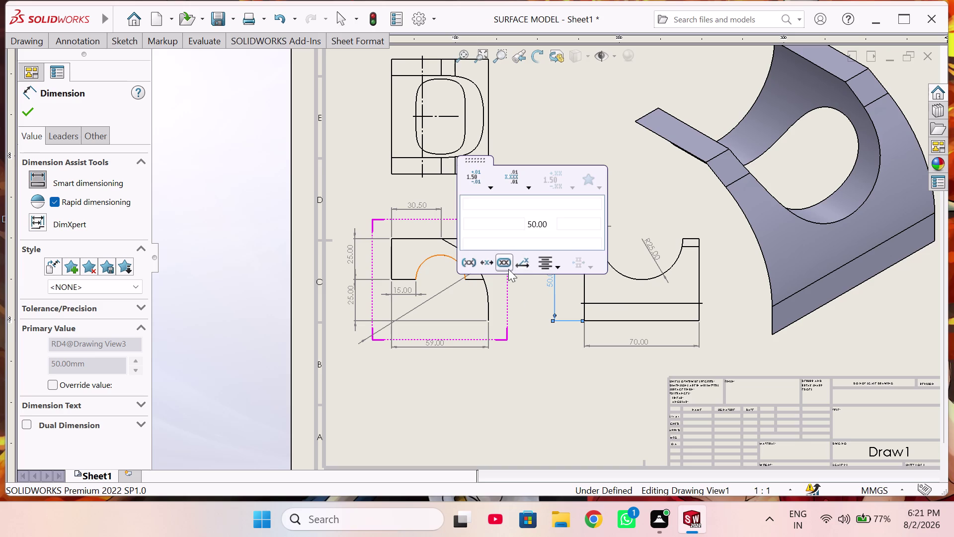
click(538, 375)
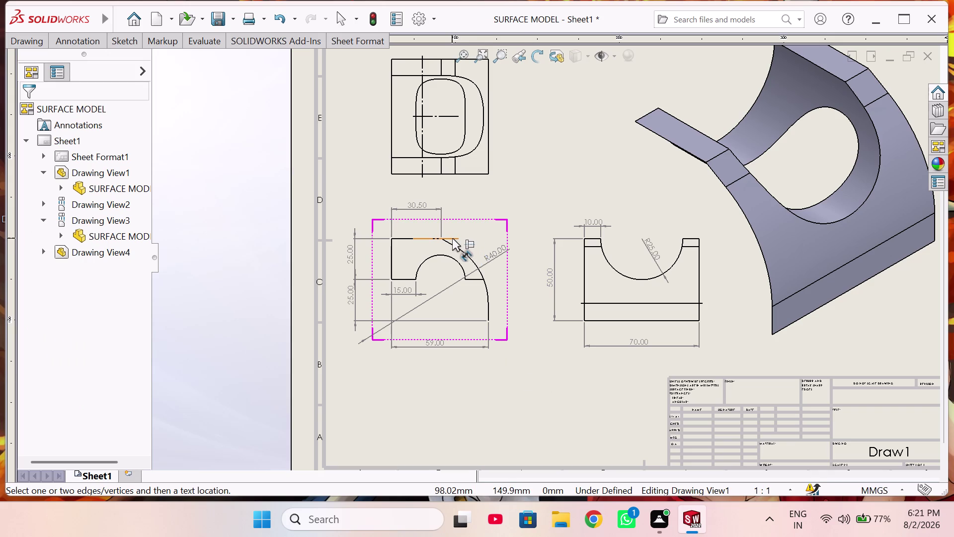
scroll(down, 3)
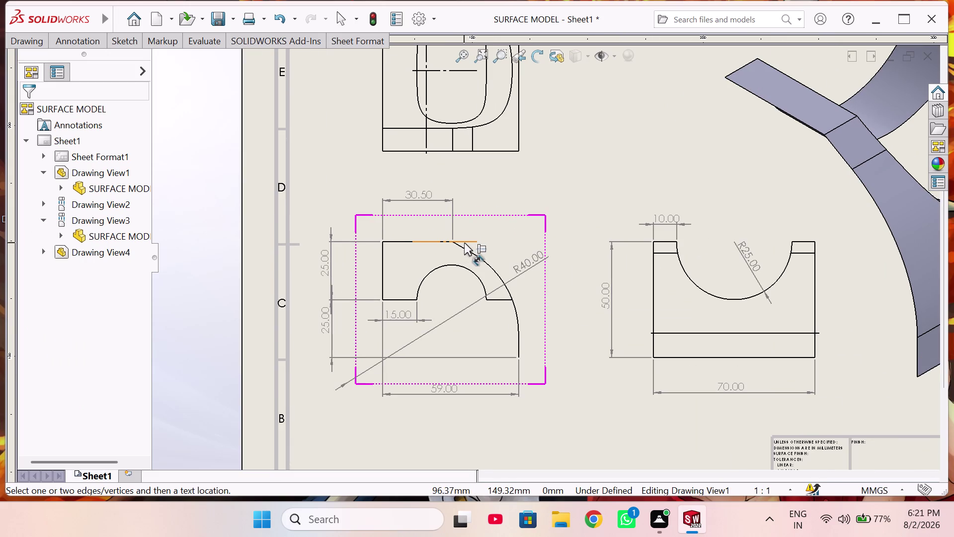
Dimension the 30° angle between the front view's top edge and slanted edge.
click(465, 242)
click(468, 249)
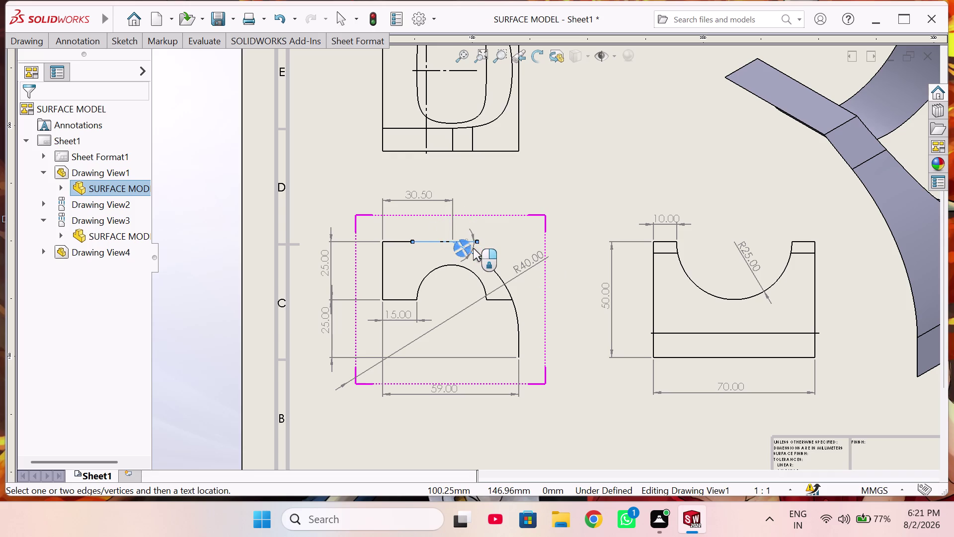
click(499, 249)
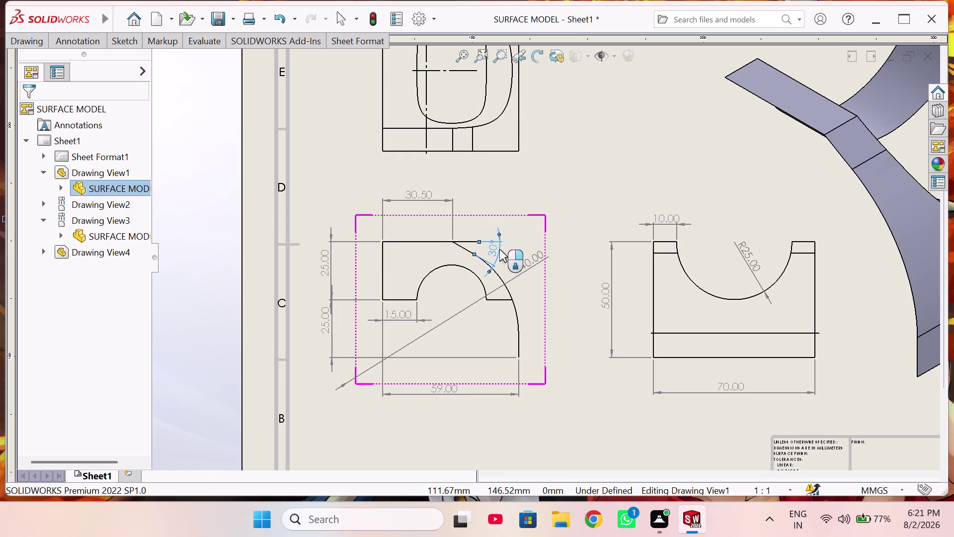
click(557, 326)
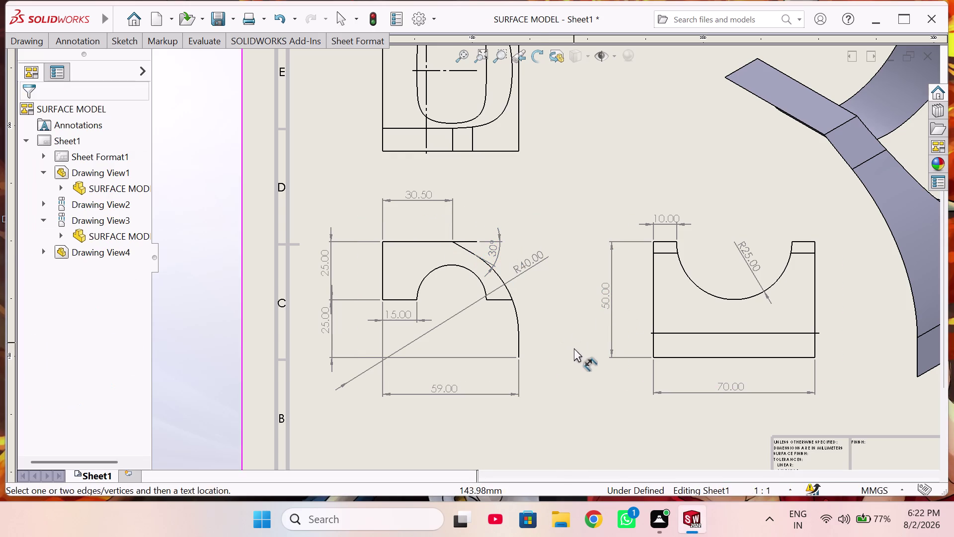
click(430, 269)
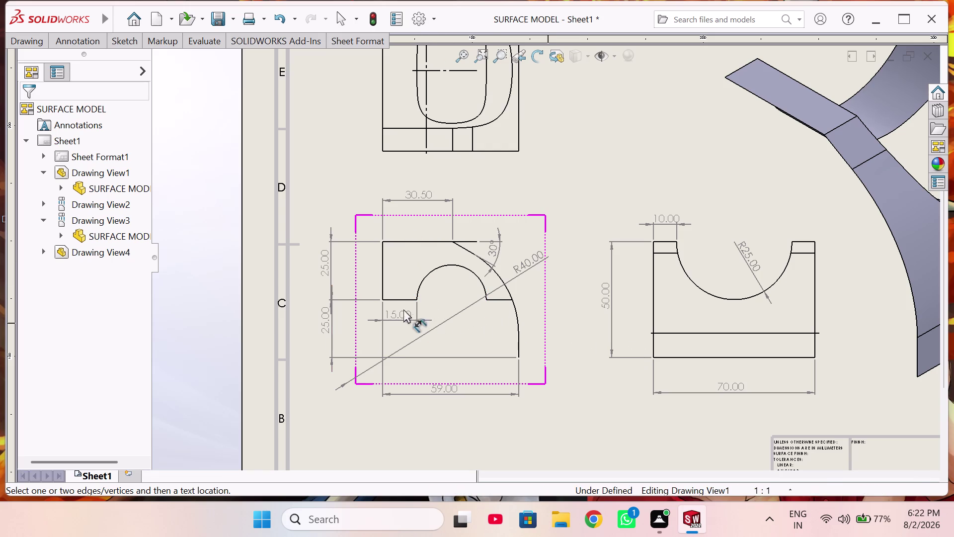
scroll(up, 3)
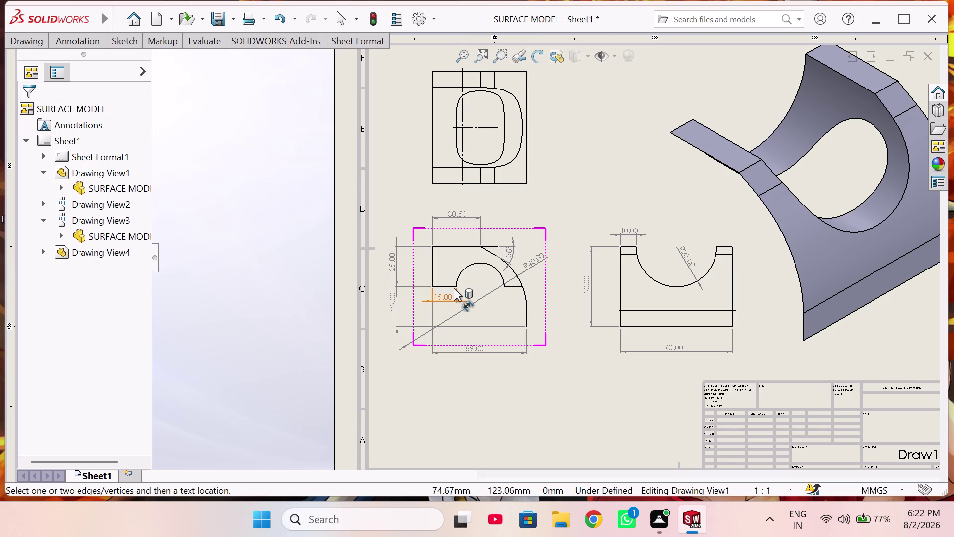
Select the front view's short inner edge and inner arc for the next dimension.
click(466, 268)
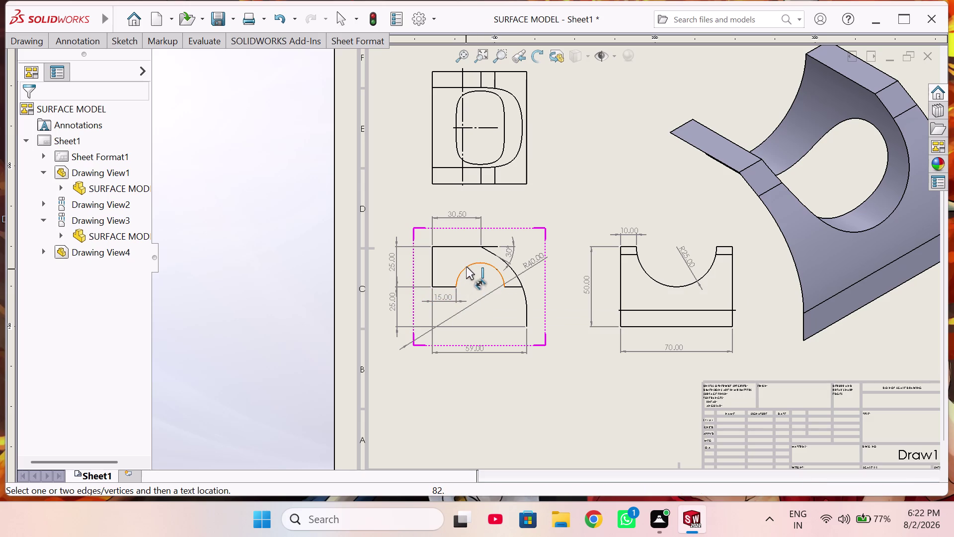
double_click(466, 267)
double_click(479, 262)
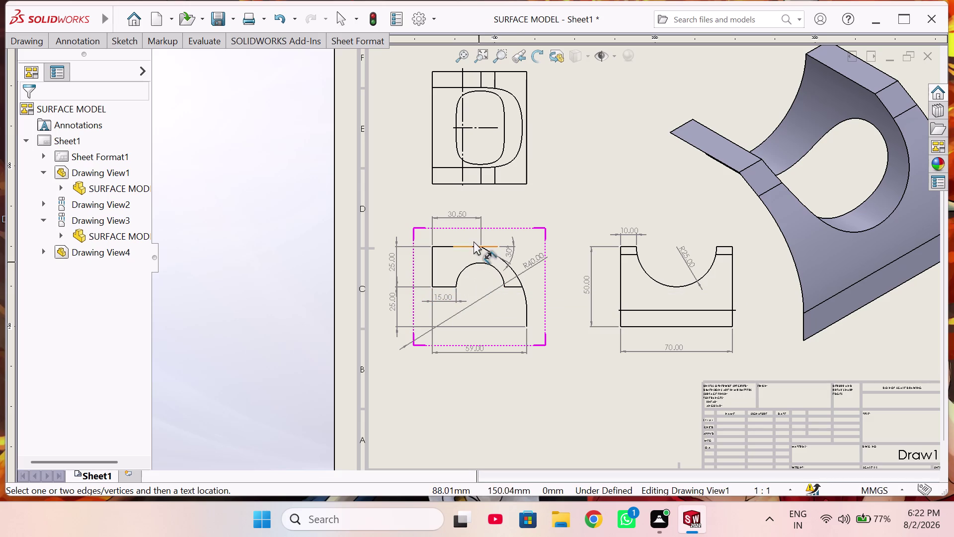
scroll(up, 3)
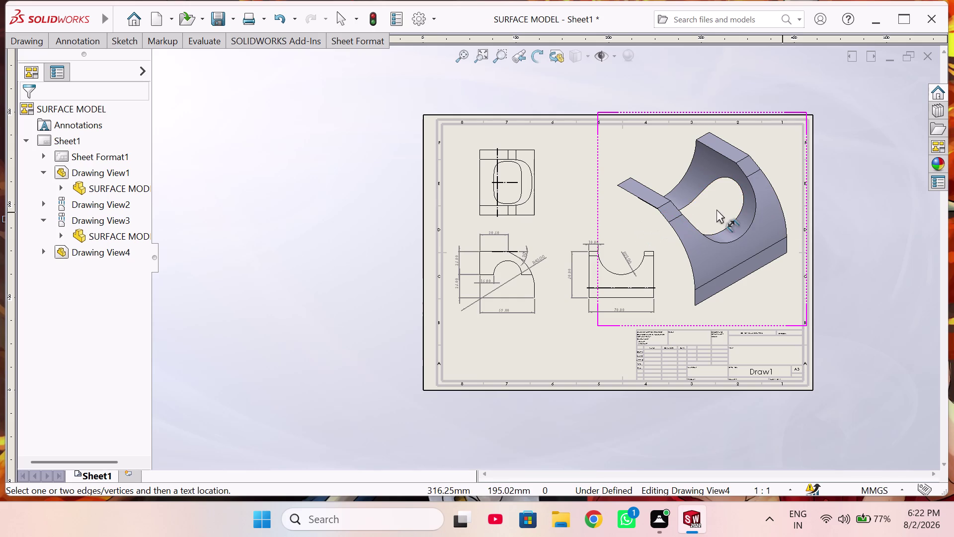
scroll(down, 3)
scroll(down, 3)
scroll(down, 3)
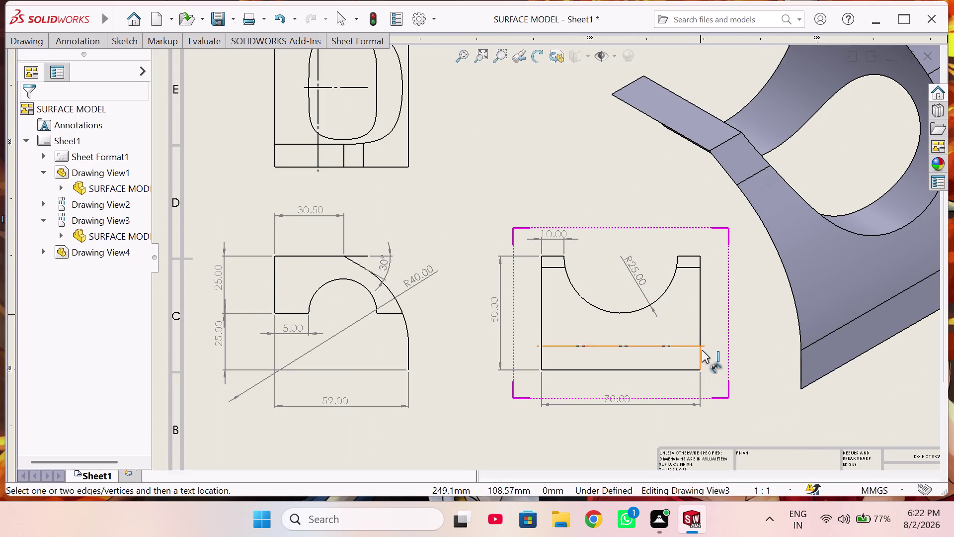
click(701, 310)
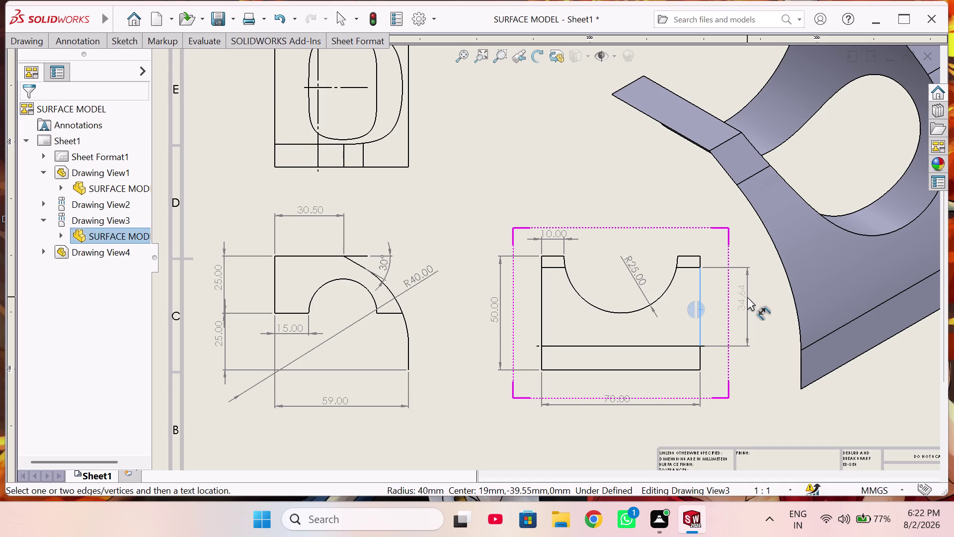
key(Escape)
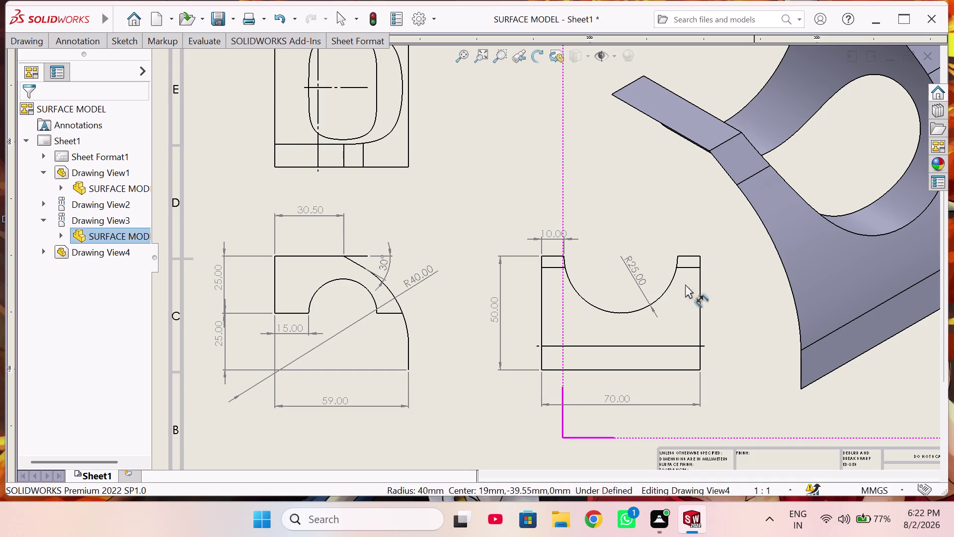
scroll(up, 3)
scroll(up, 3)
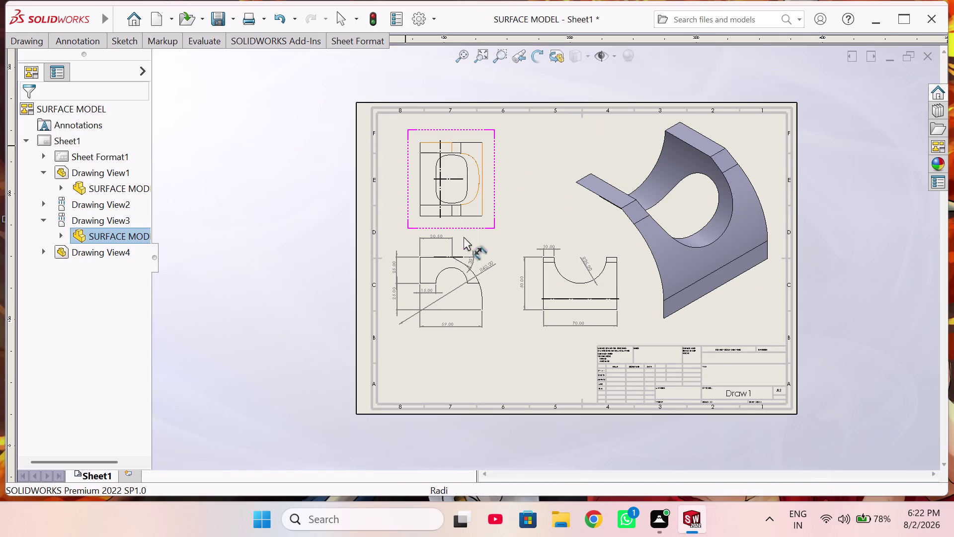
scroll(down, 3)
scroll(down, 3)
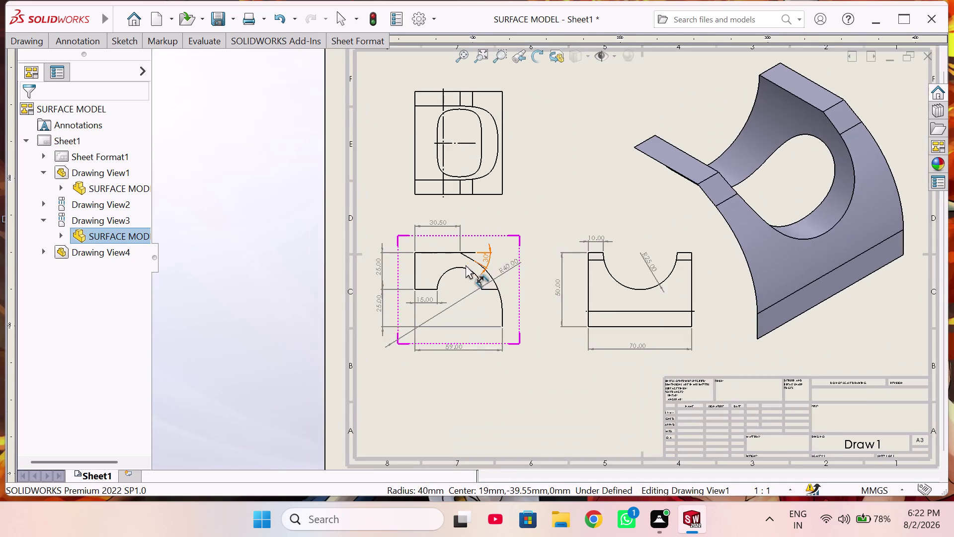
scroll(down, 3)
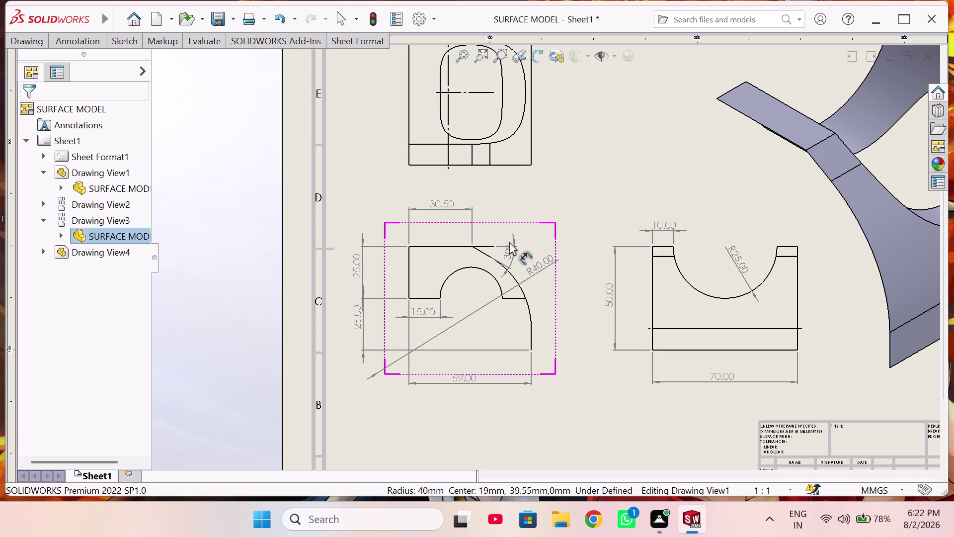